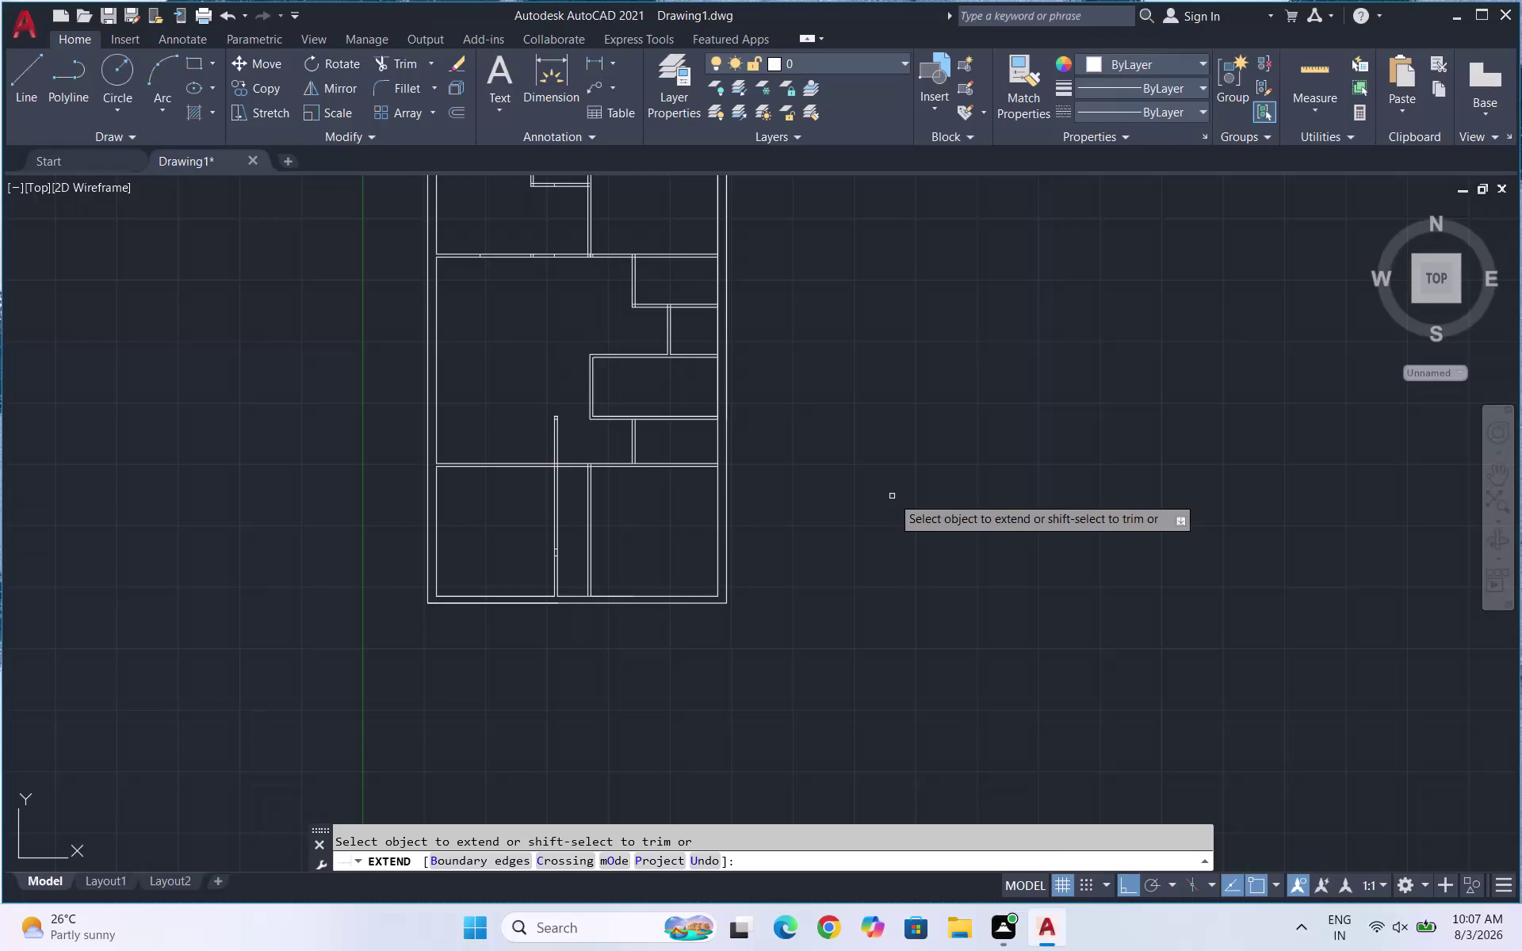
Measure distances in the floor plan, then end the measuring command.
scroll(down, 3)
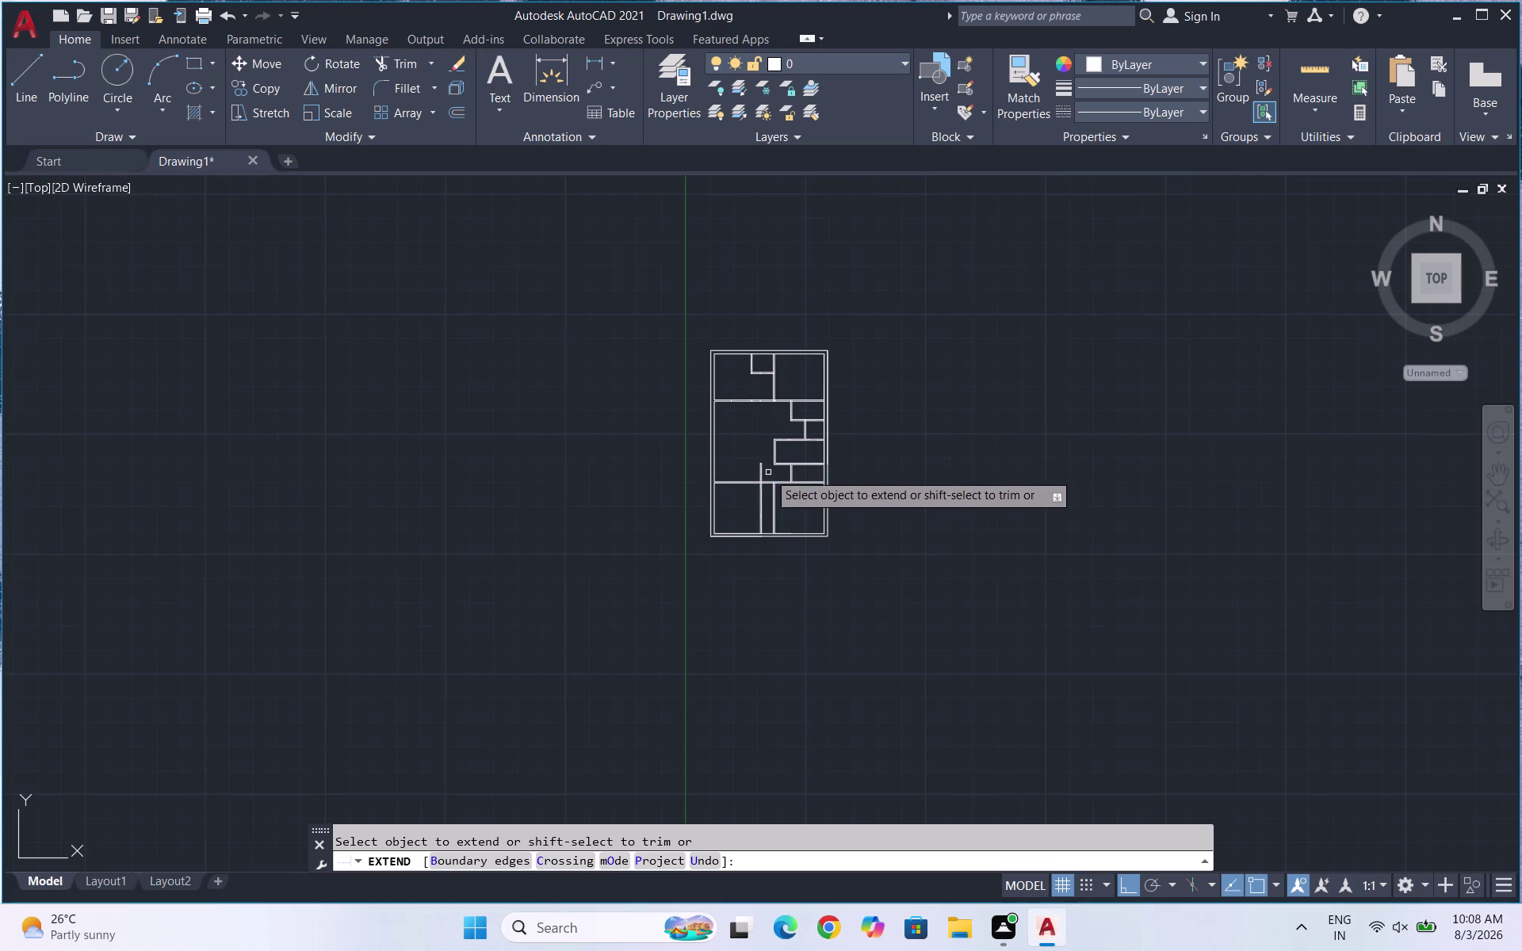
scroll(up, 3)
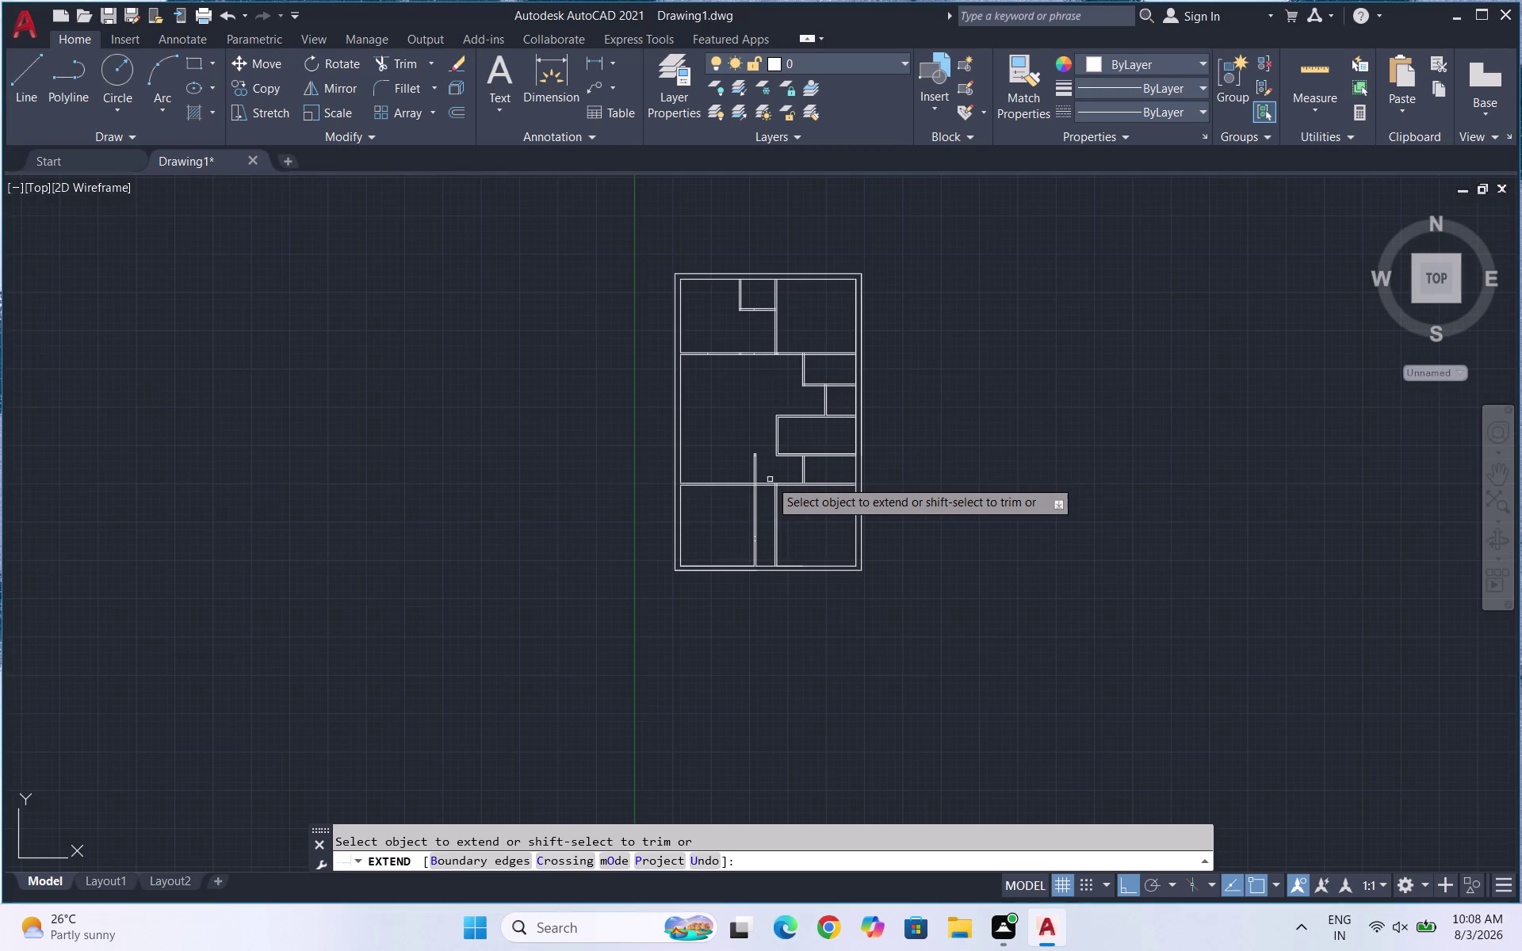
click(1331, 81)
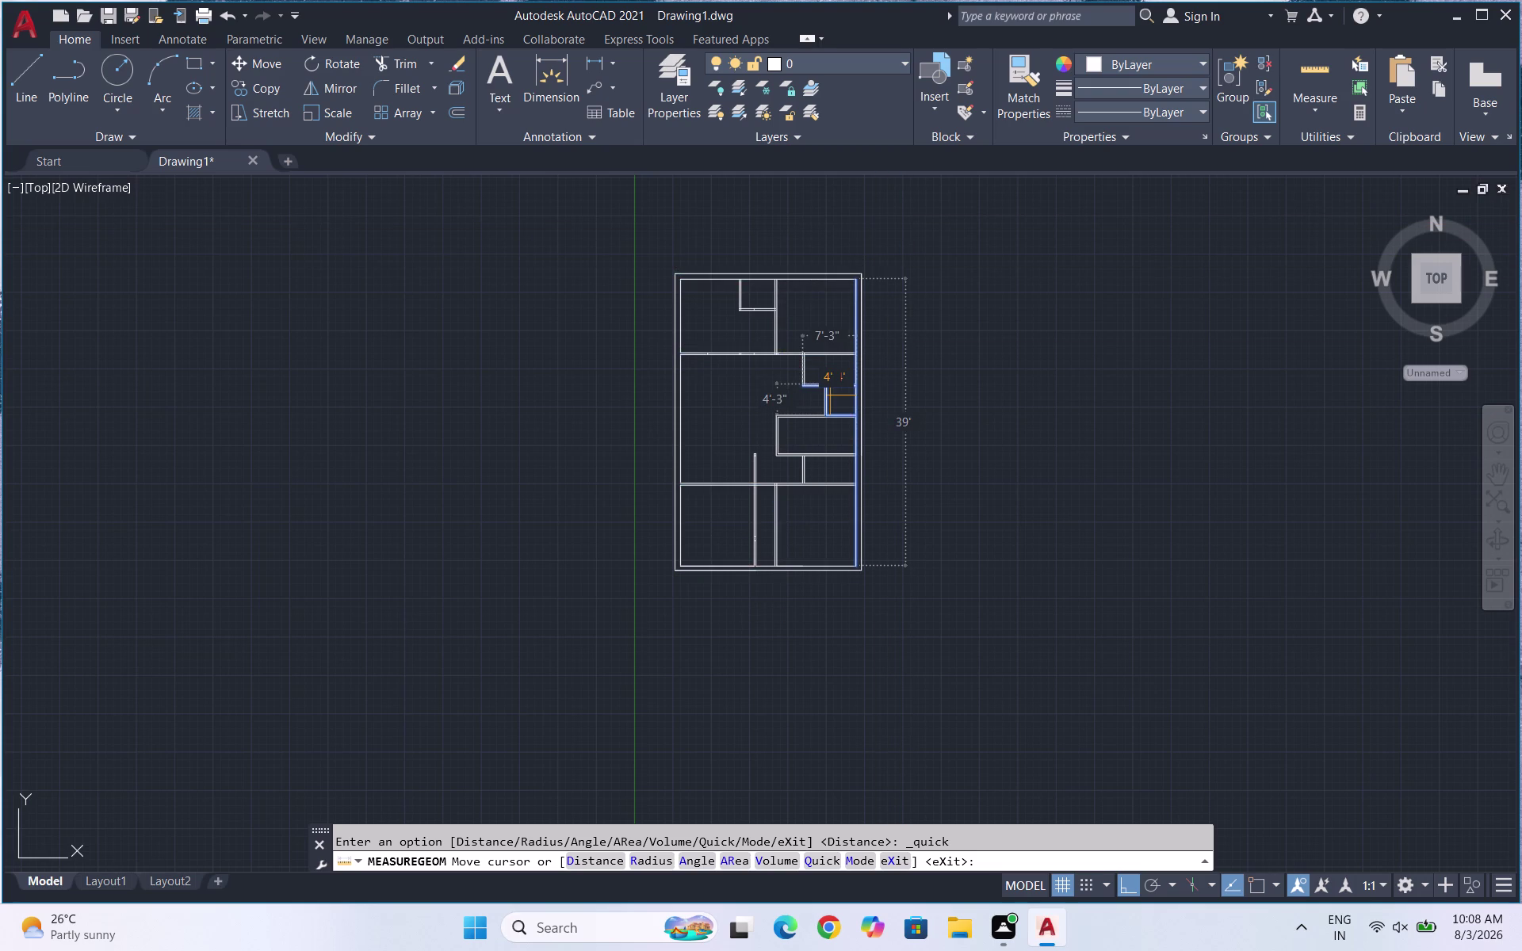
key(Escape)
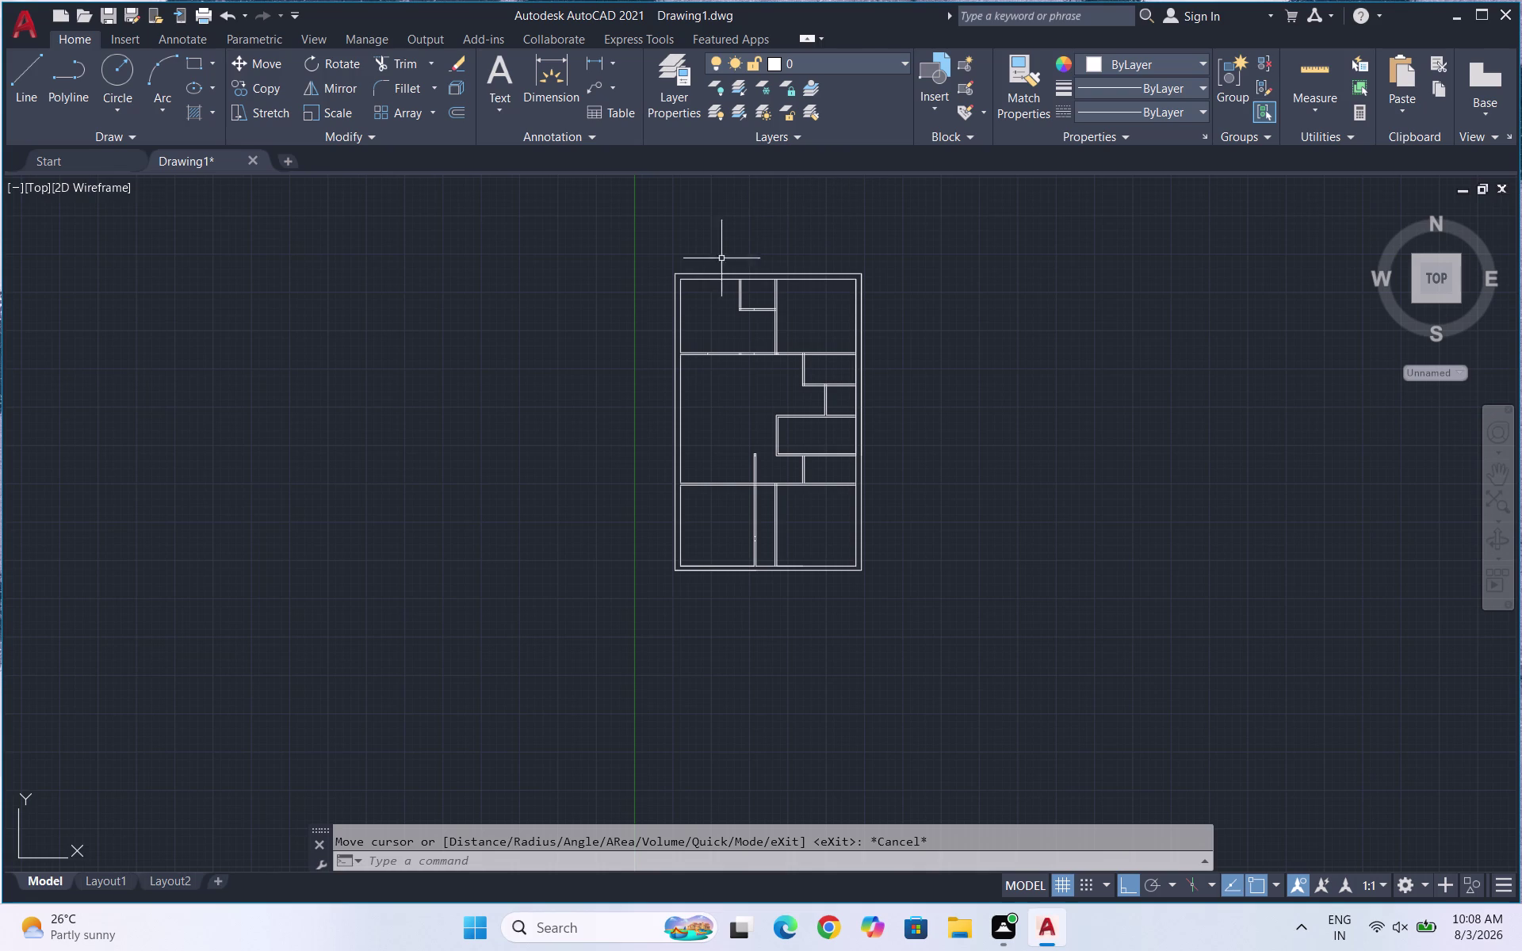
Draw an L-shaped line from the small room's wall, left to the wall, then down.
scroll(up, 3)
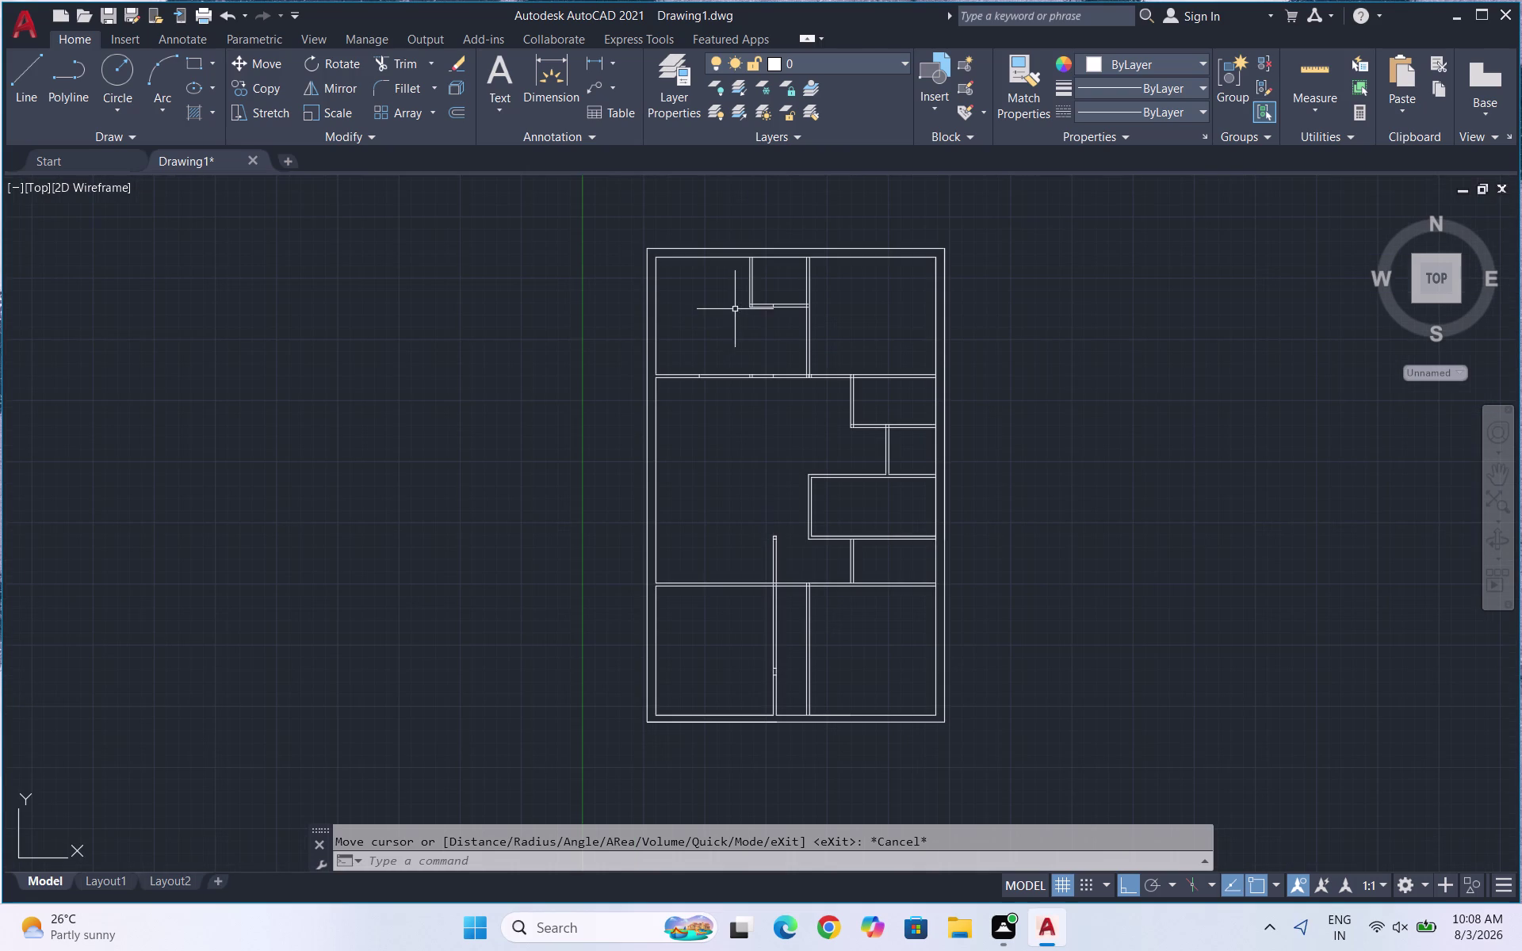
scroll(up, 3)
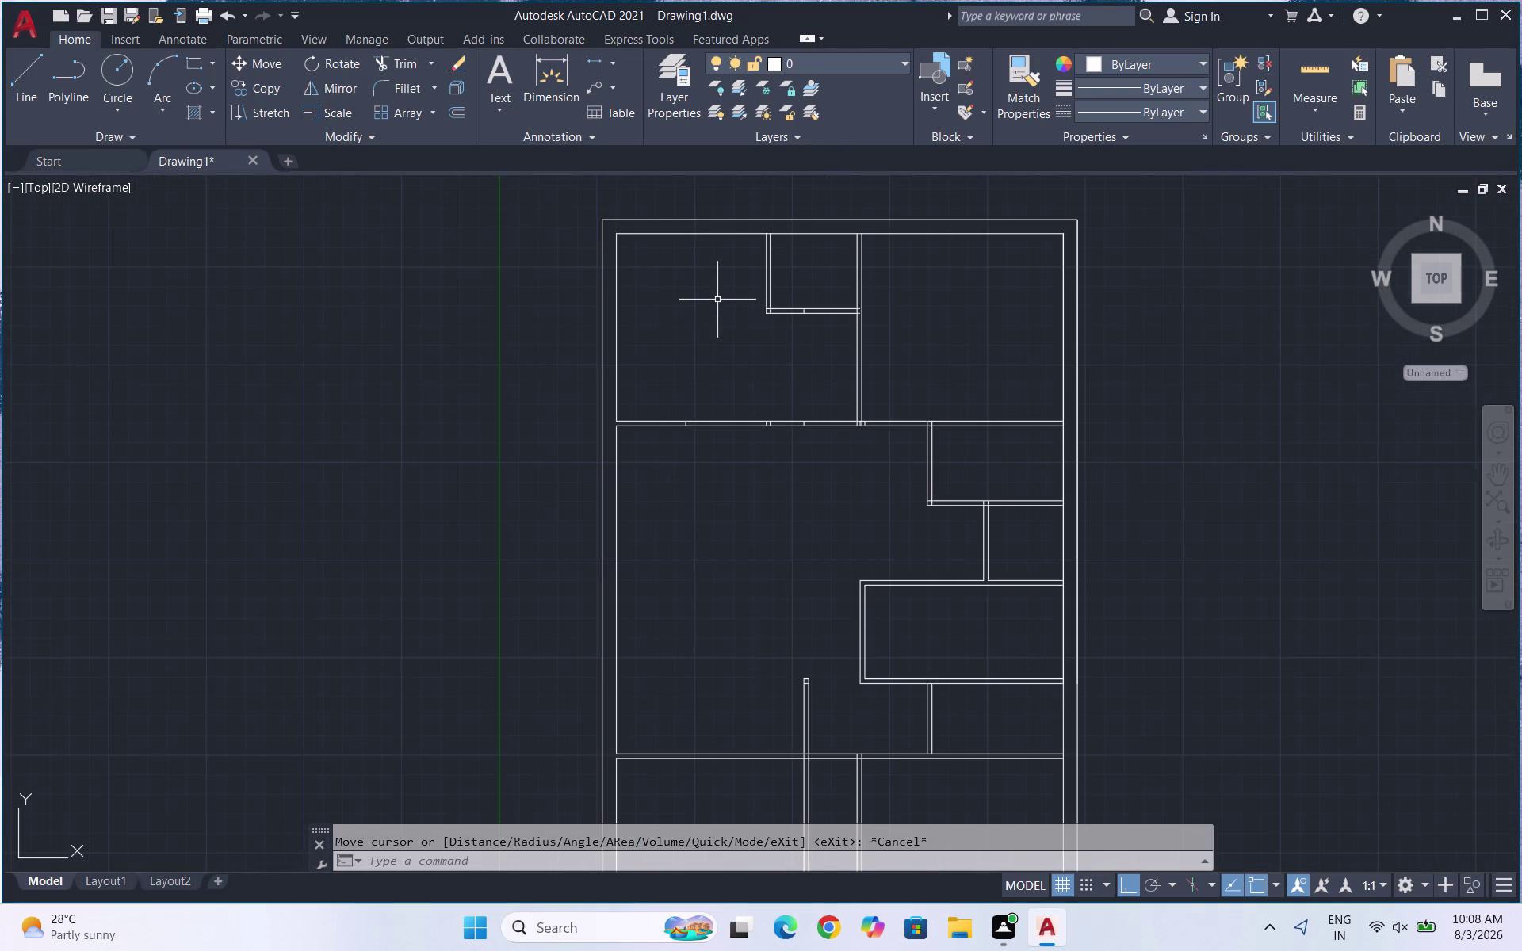
scroll(up, 3)
scroll(down, 3)
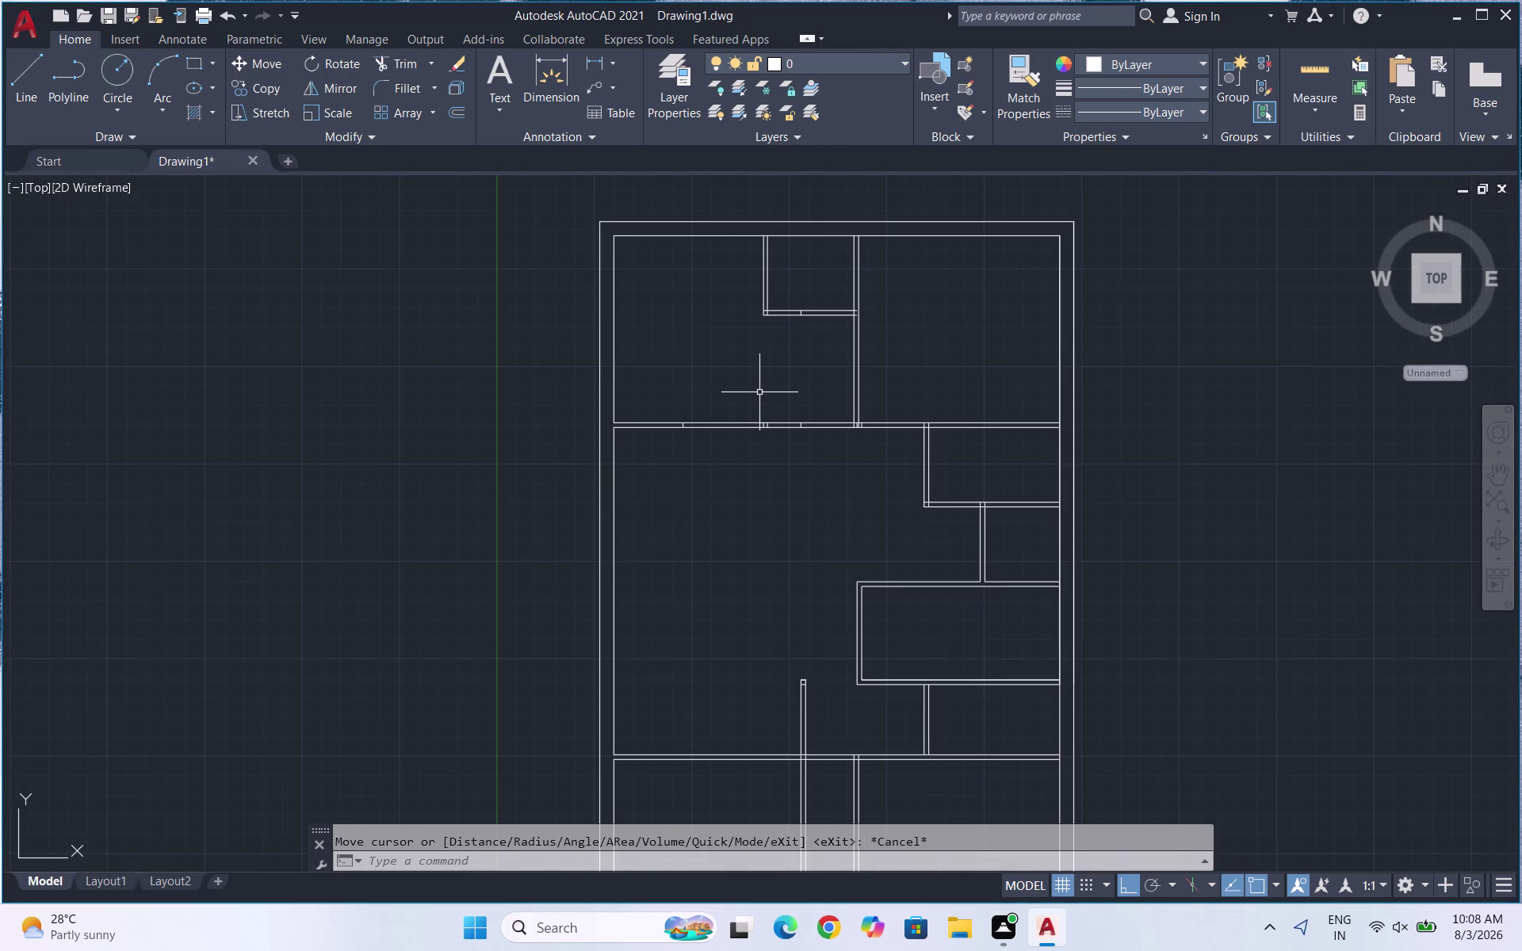
key(Escape)
key(l)
key(Return)
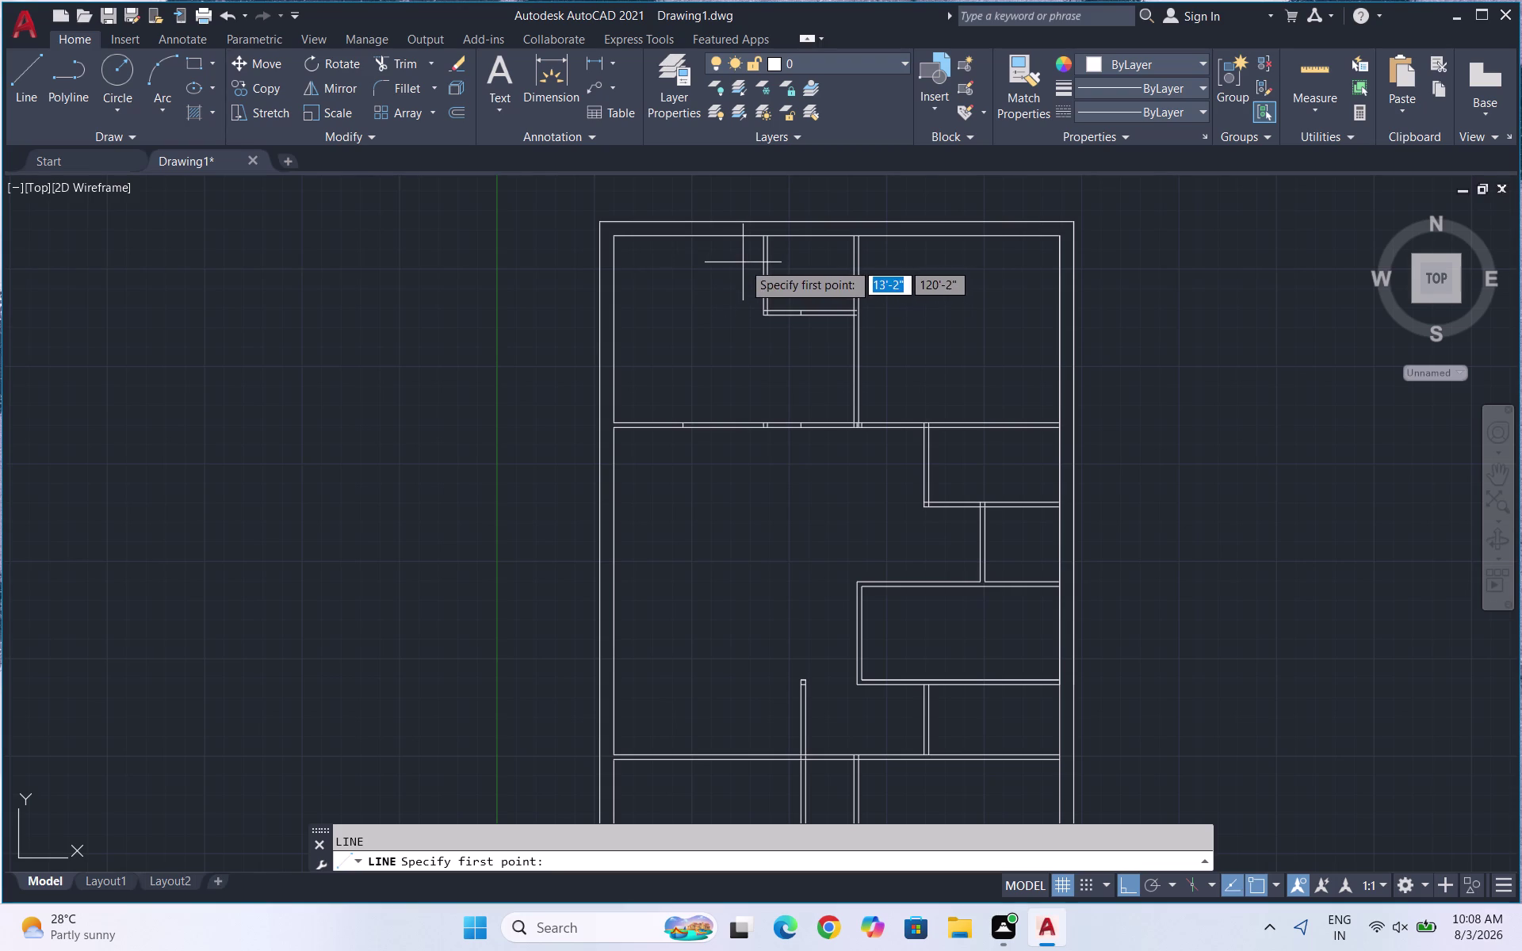
scroll(up, 3)
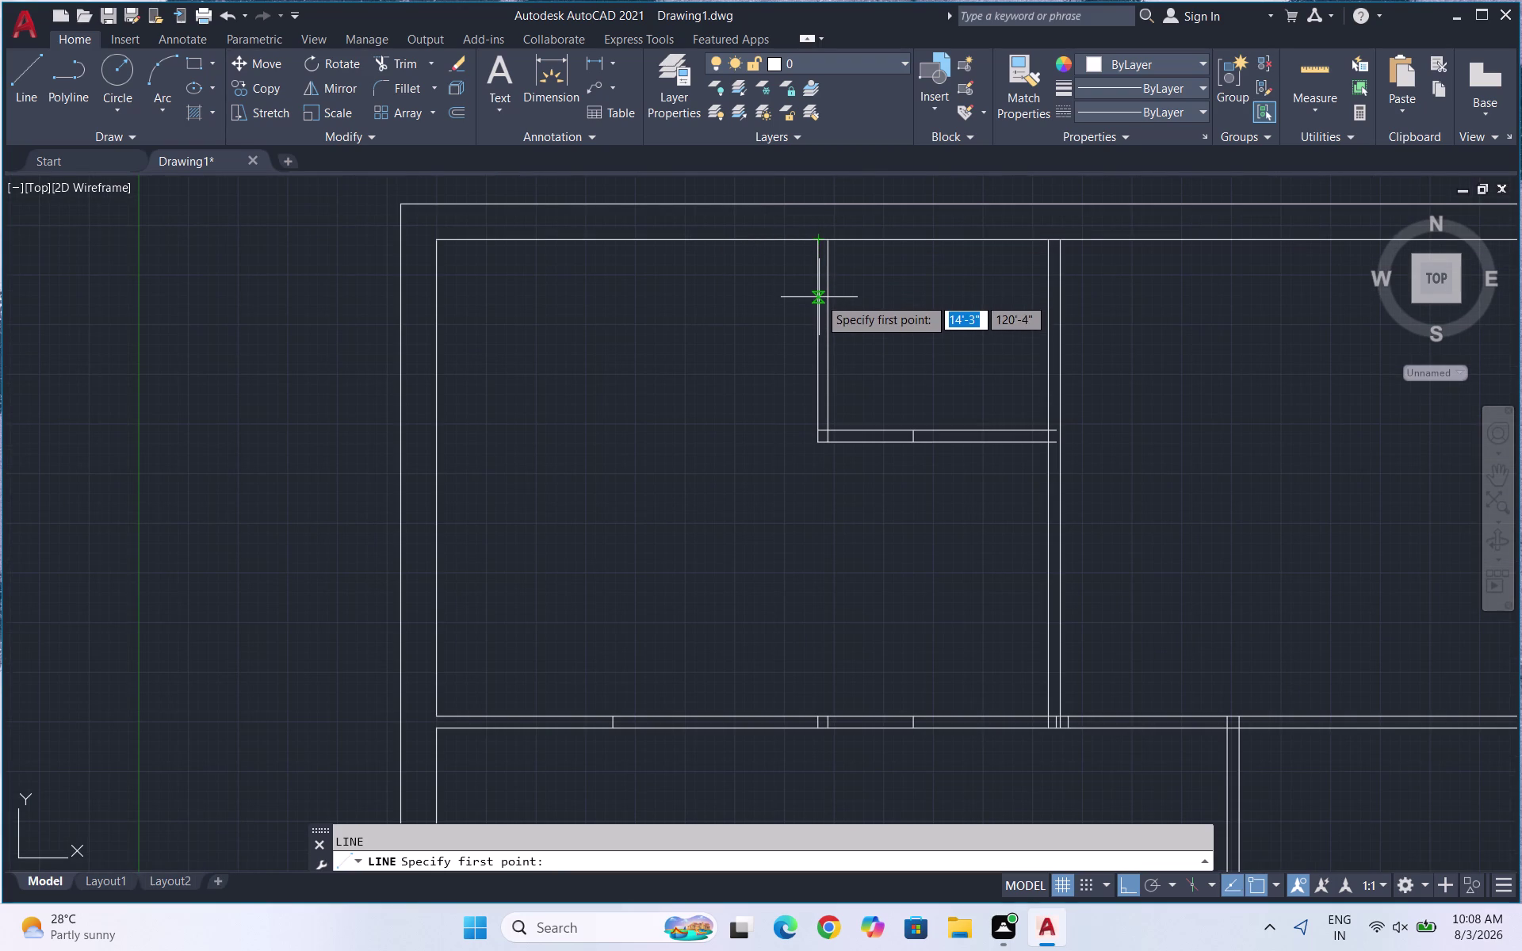
click(816, 321)
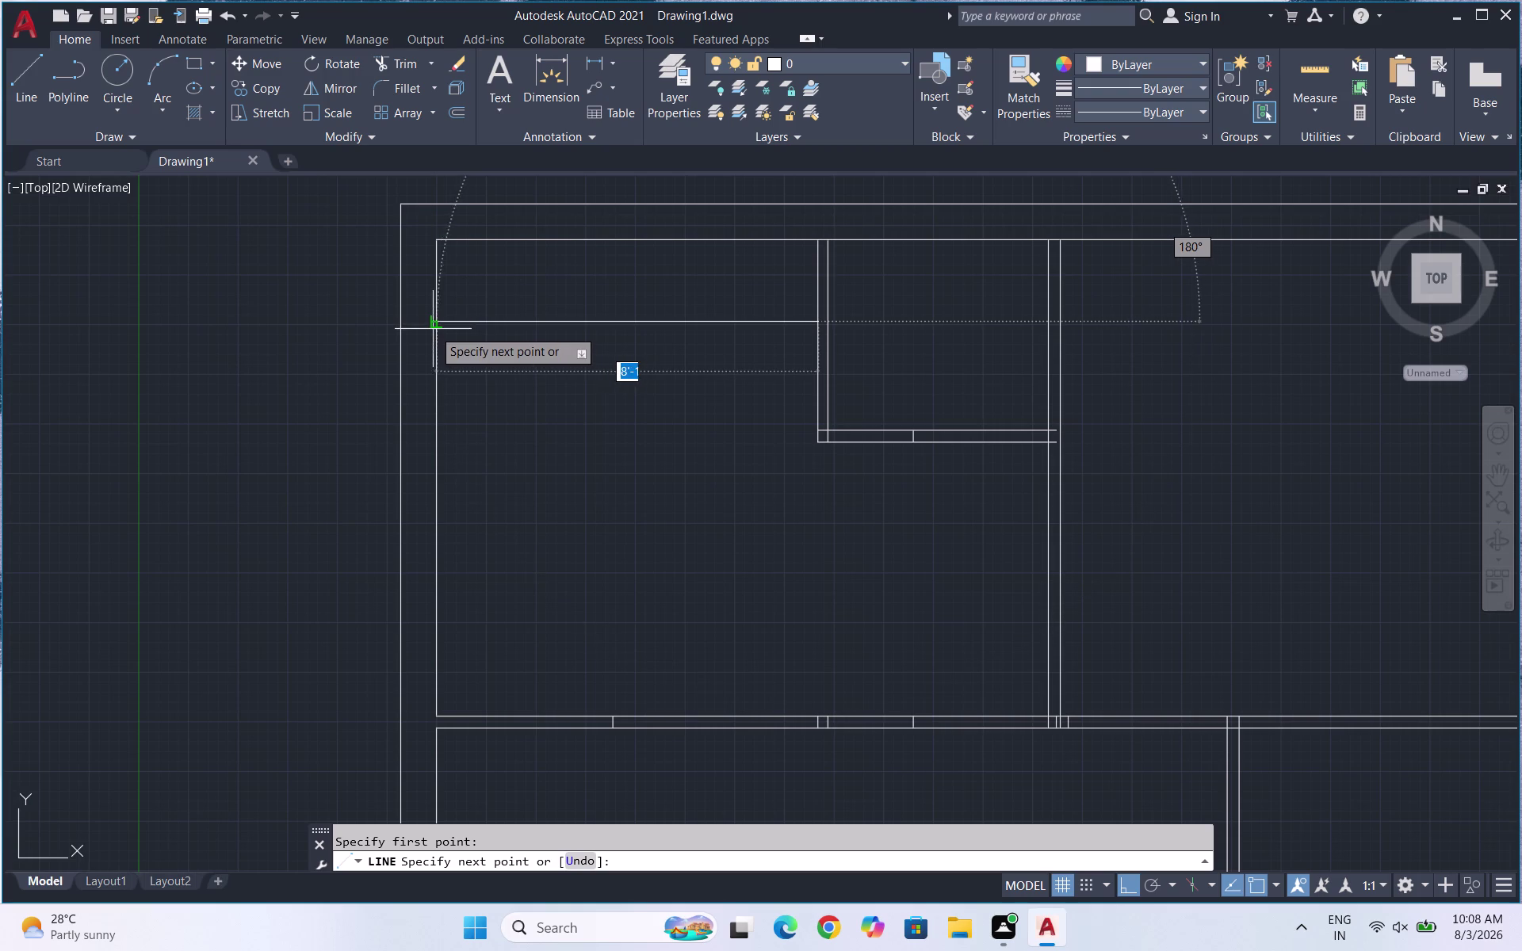
click(494, 329)
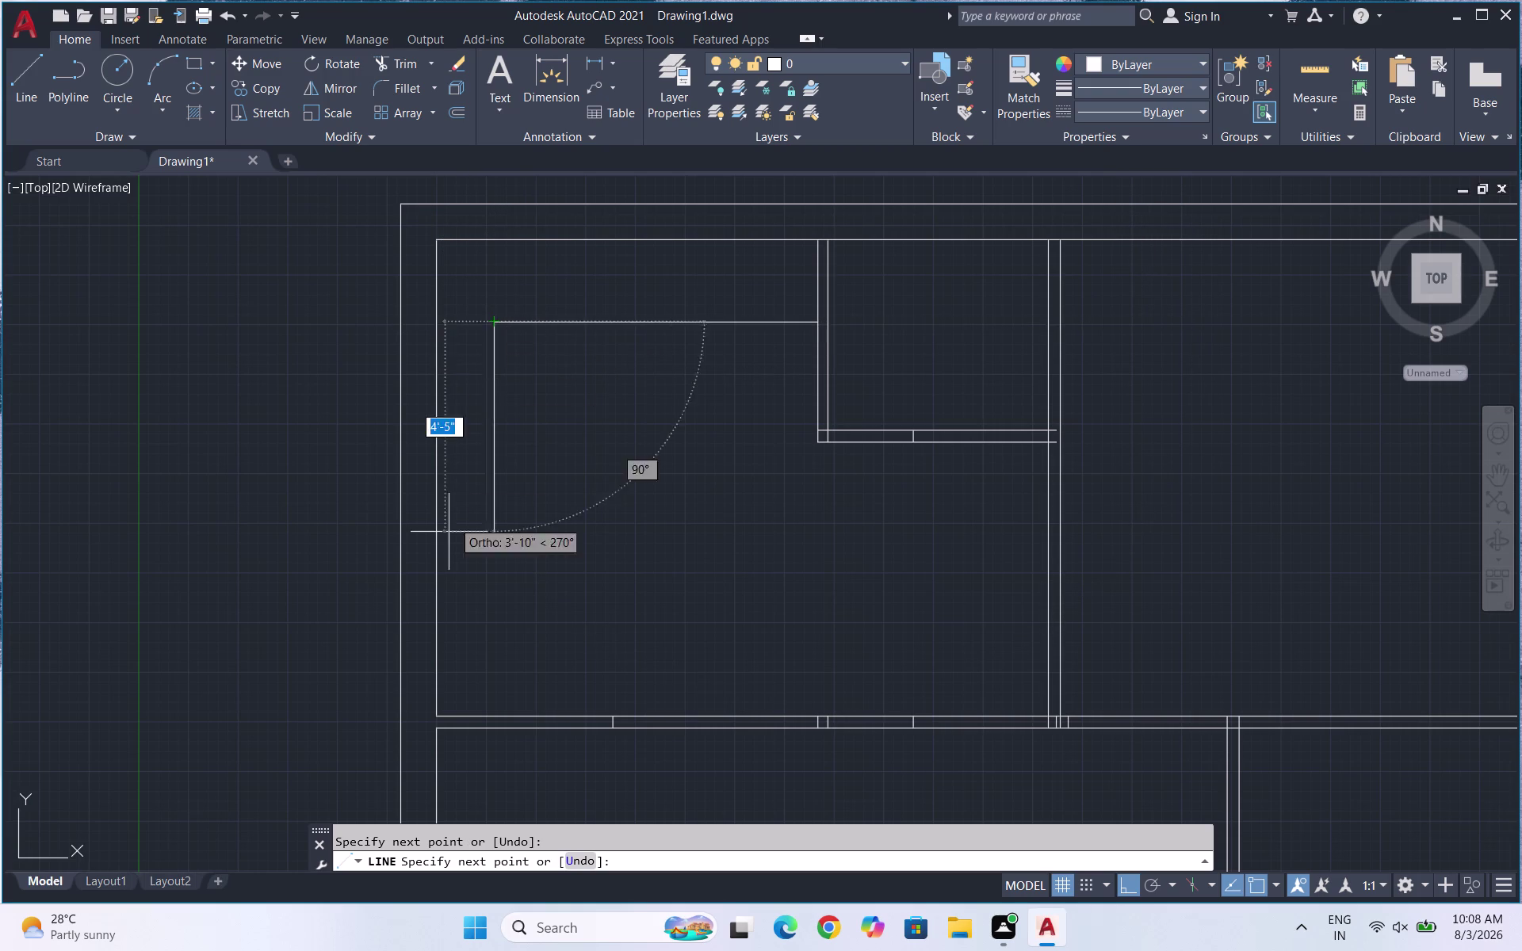
double_click(496, 716)
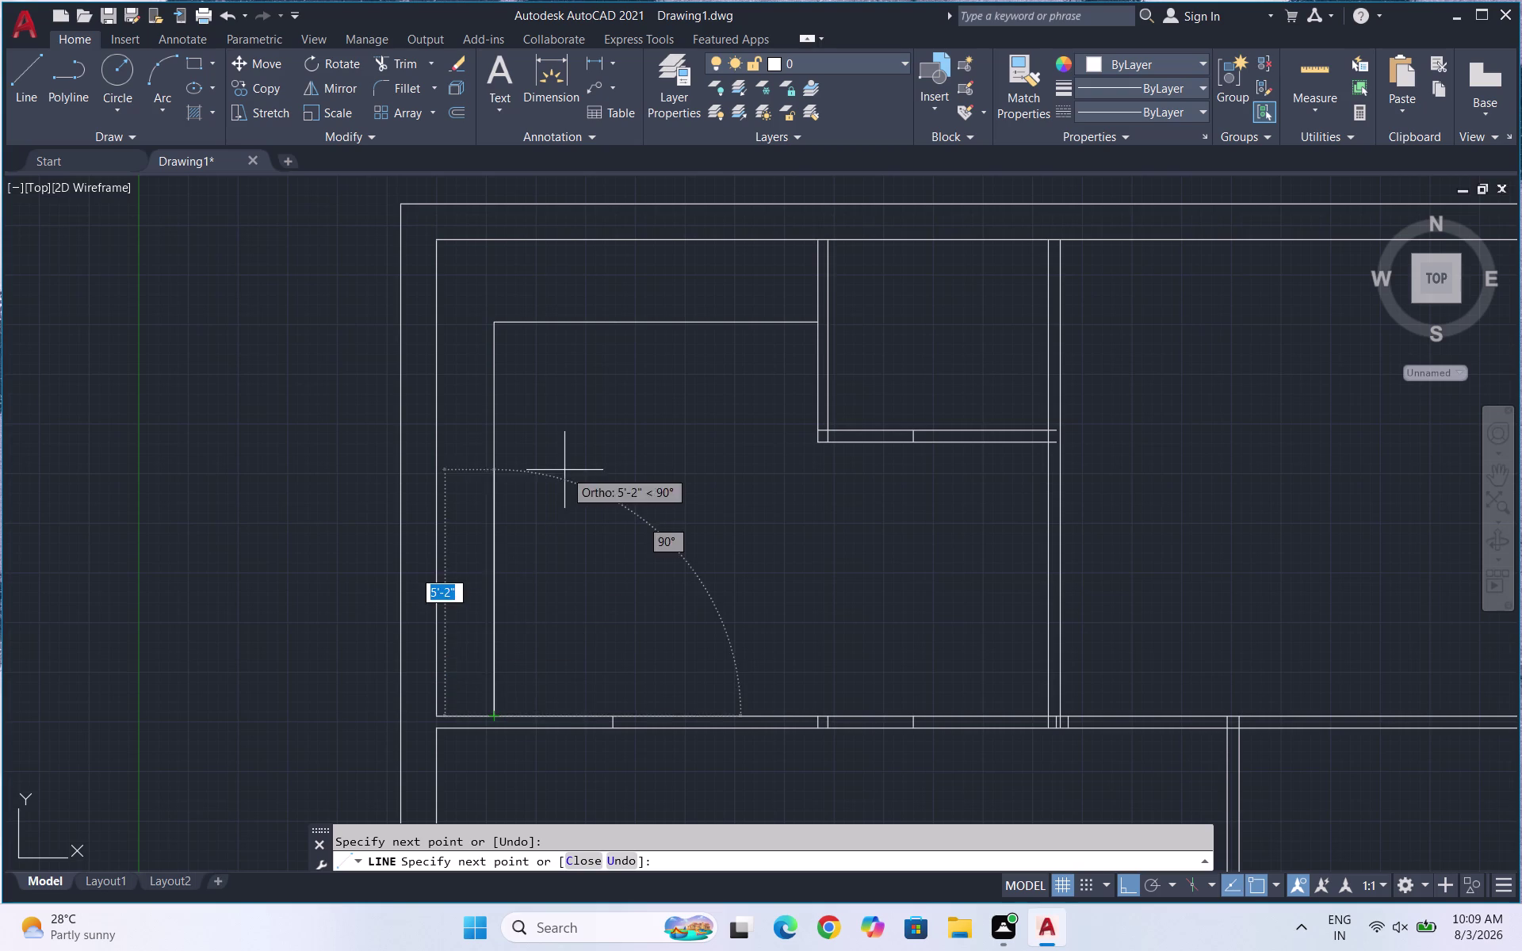
scroll(down, 3)
key(Escape)
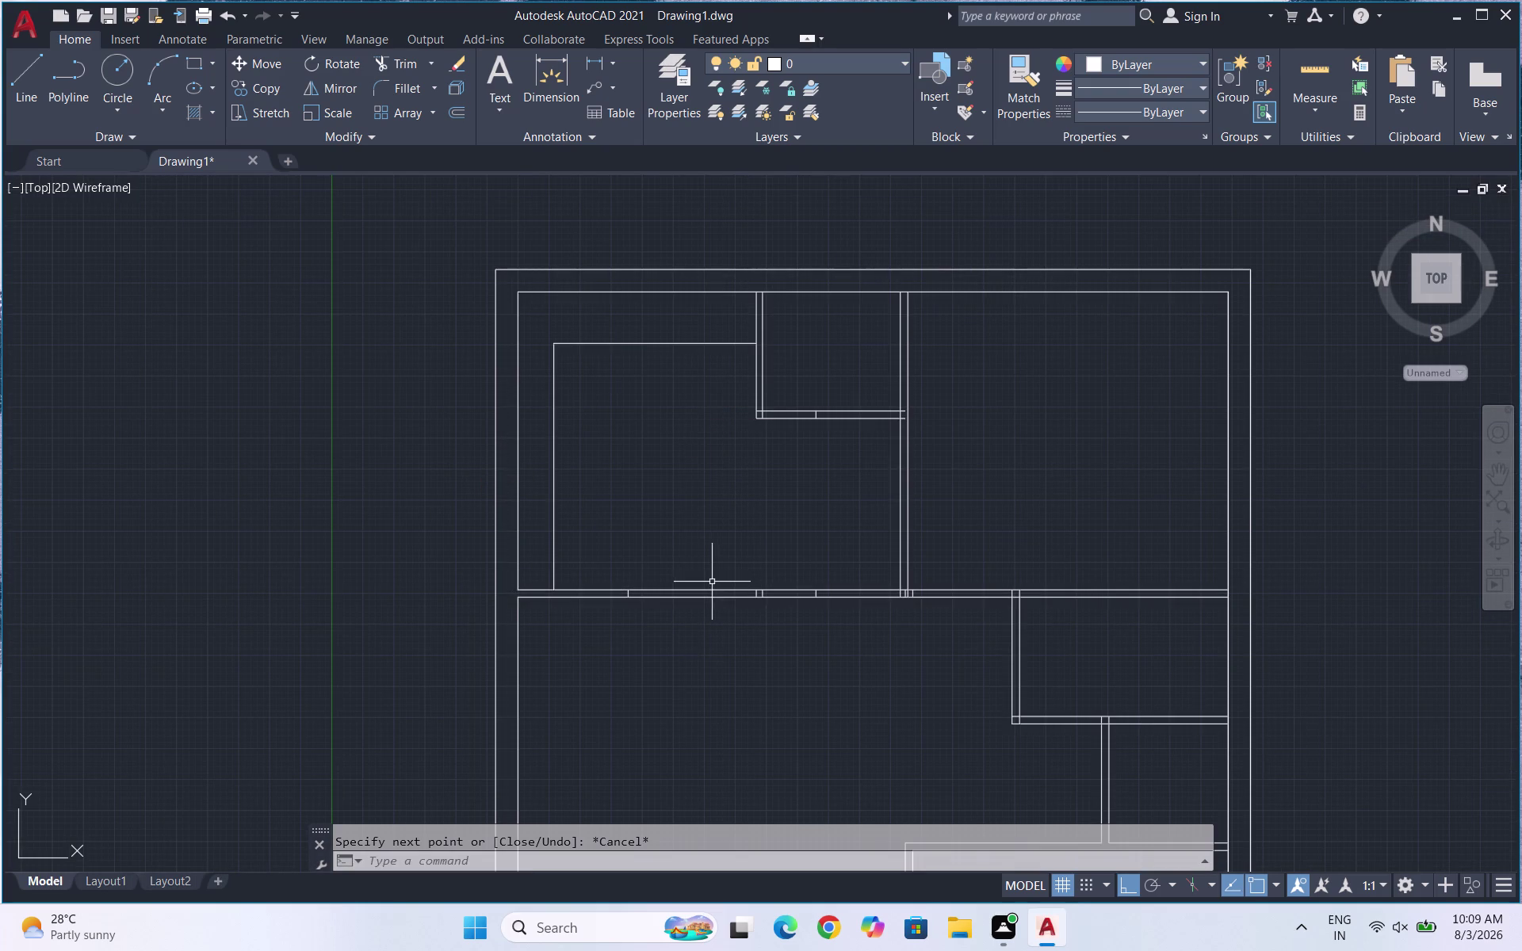
Draw a narrow, roughly one-foot-wide wall stub rising from the horizontal wall line.
scroll(up, 3)
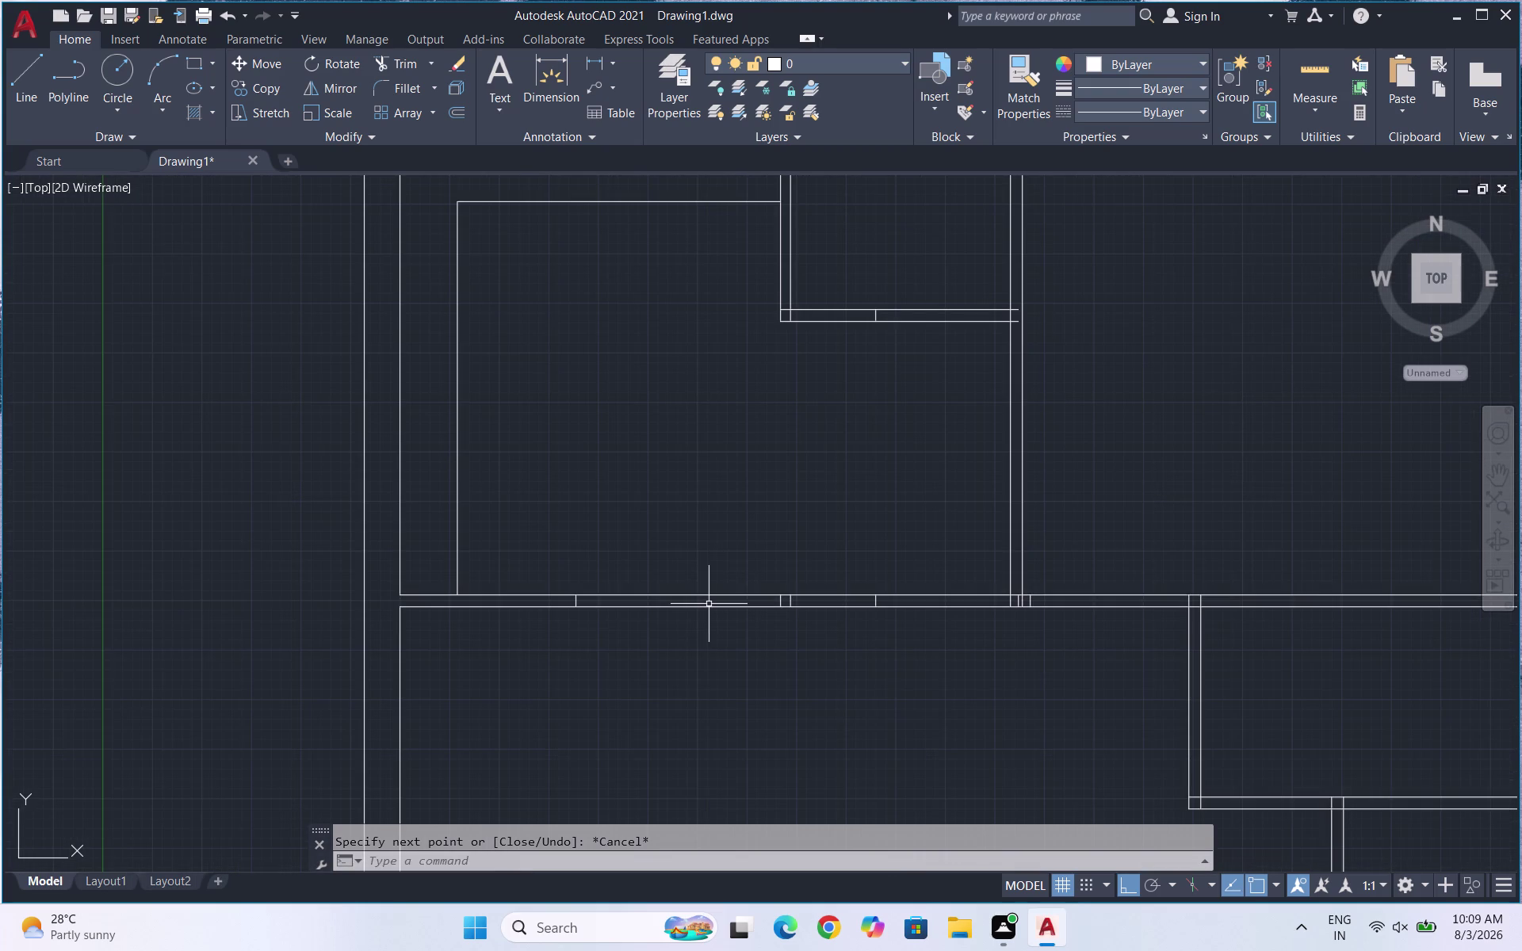
scroll(up, 3)
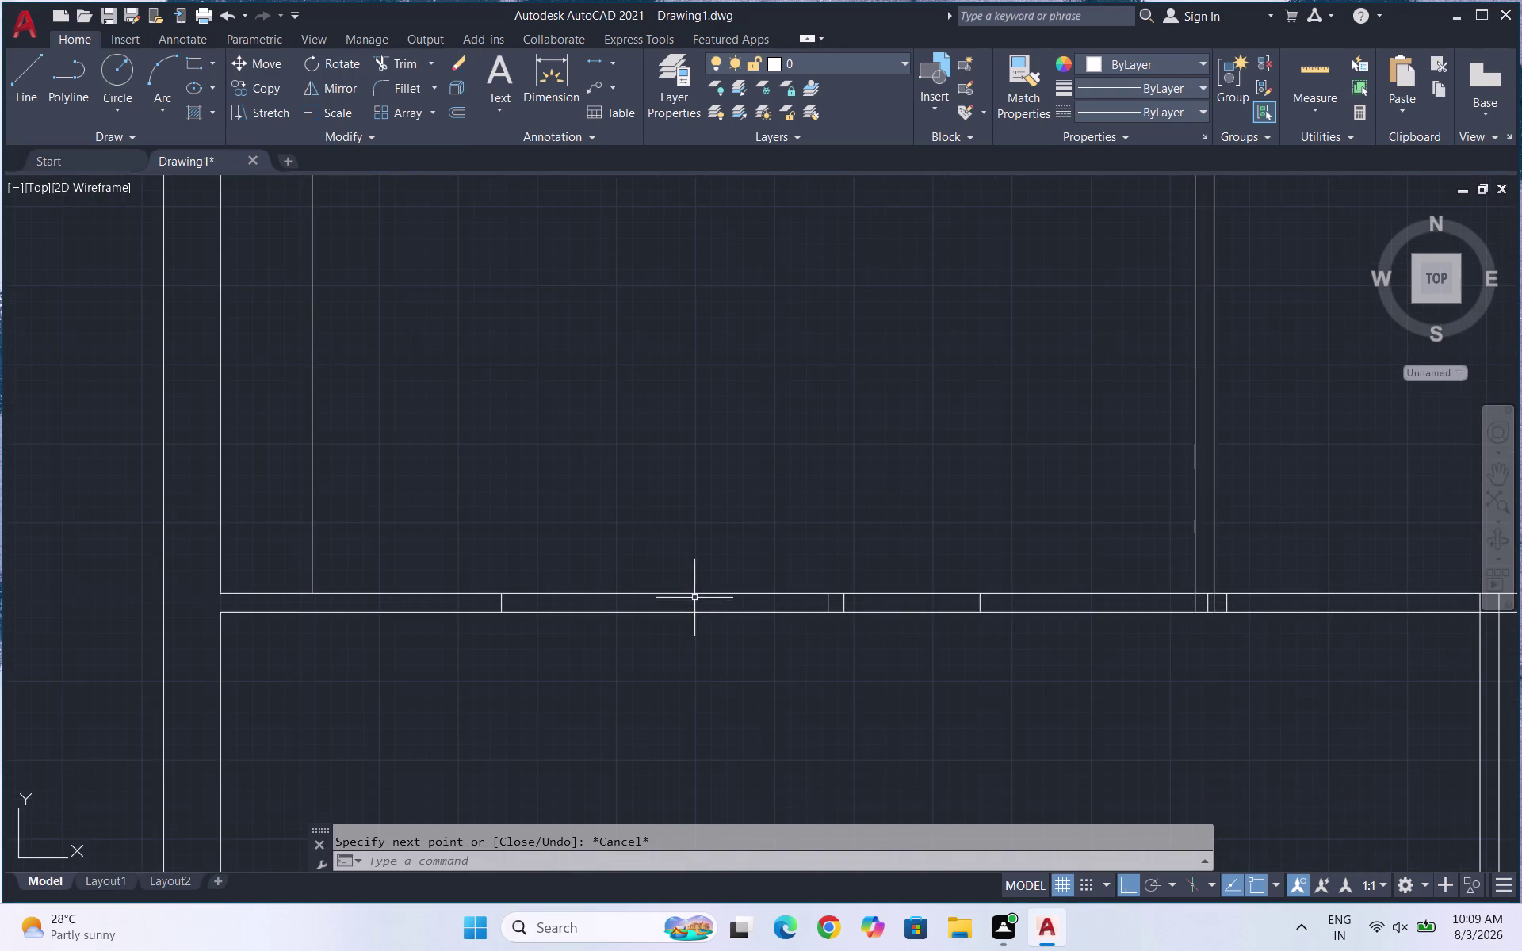
scroll(down, 3)
scroll(down, 3)
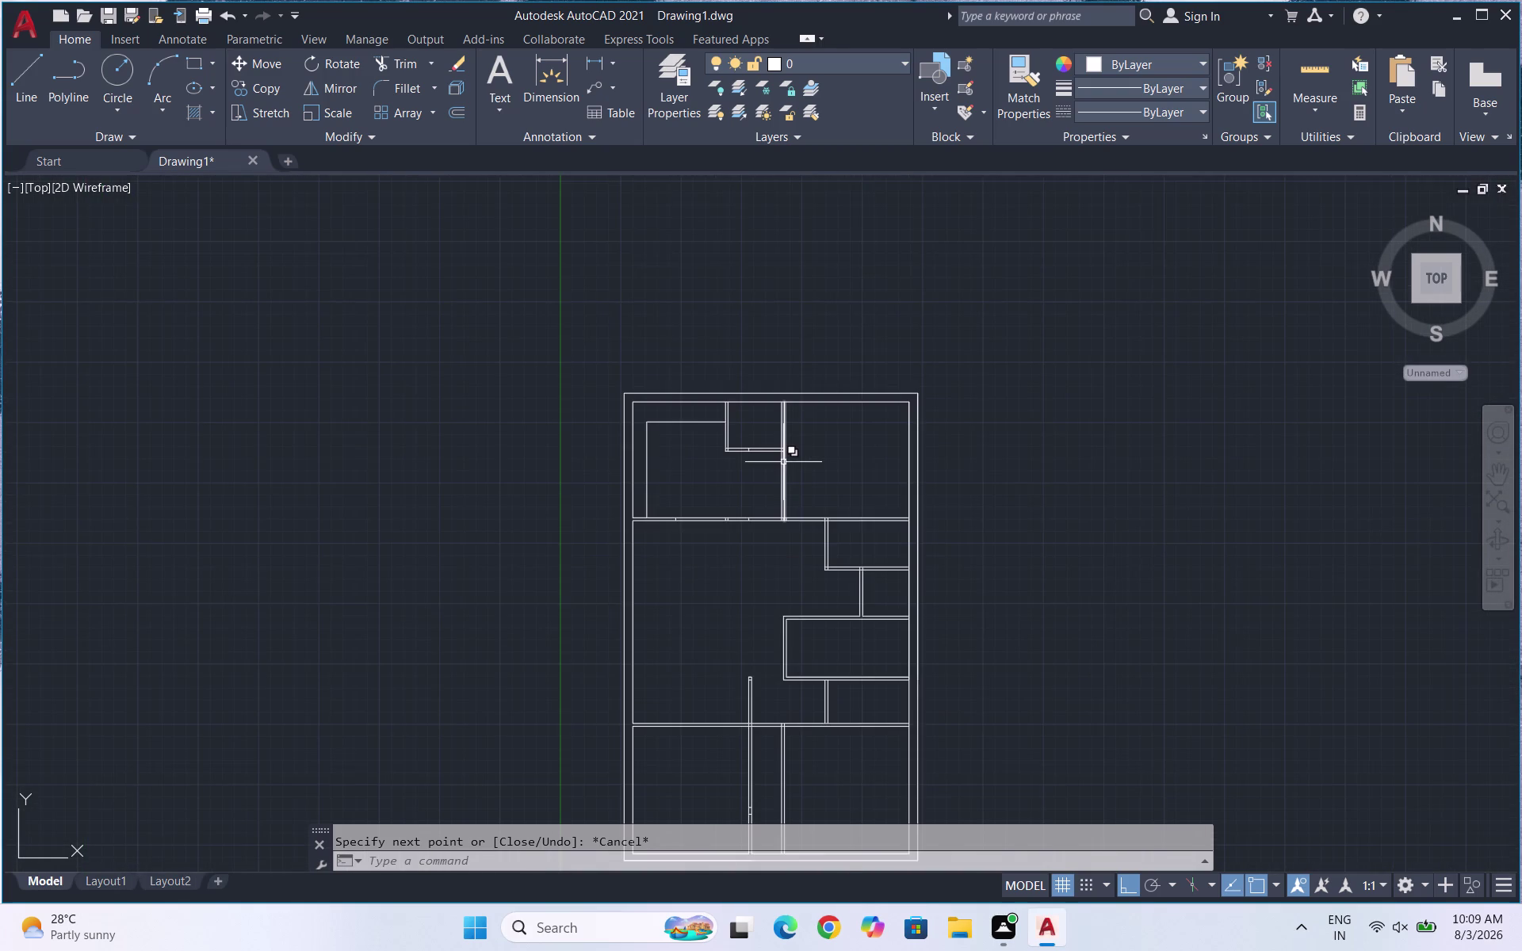
scroll(up, 3)
scroll(down, 3)
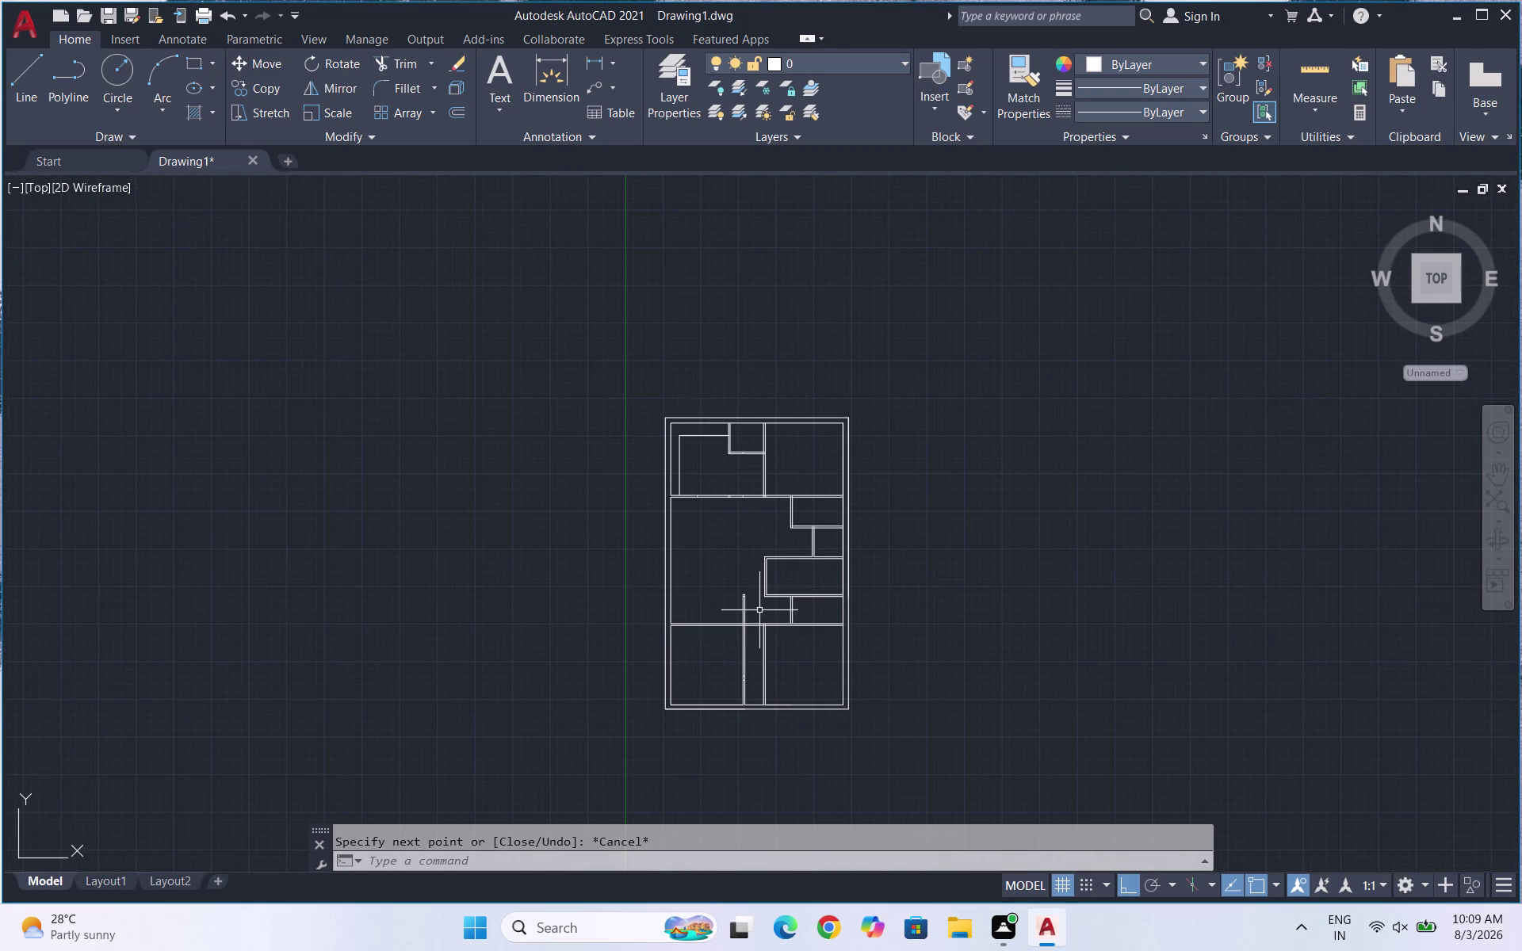
scroll(up, 3)
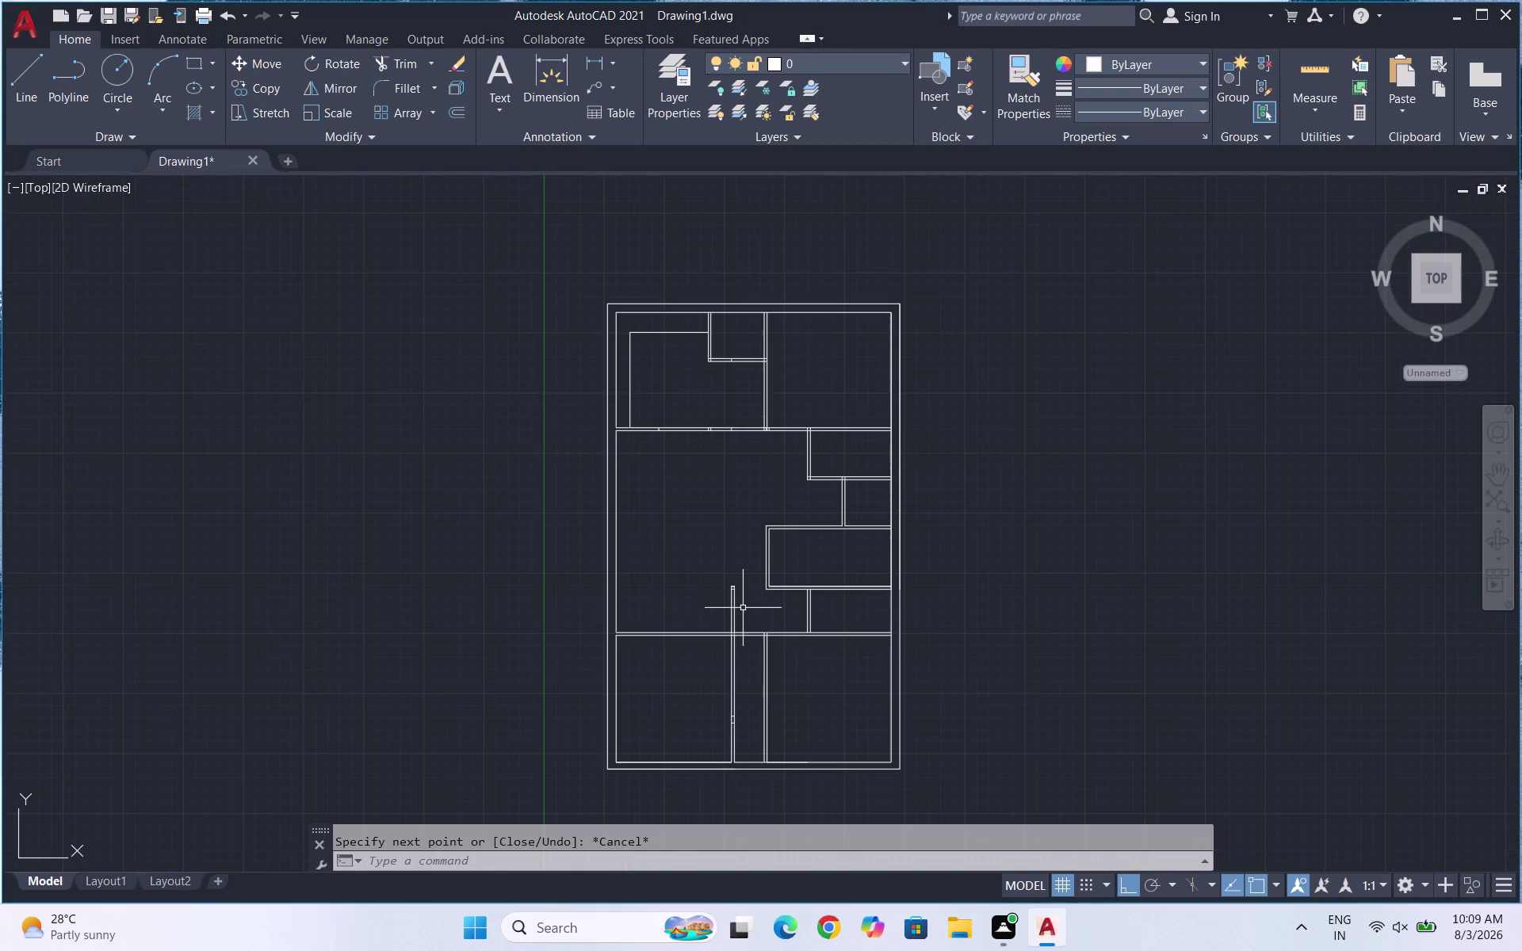
scroll(up, 3)
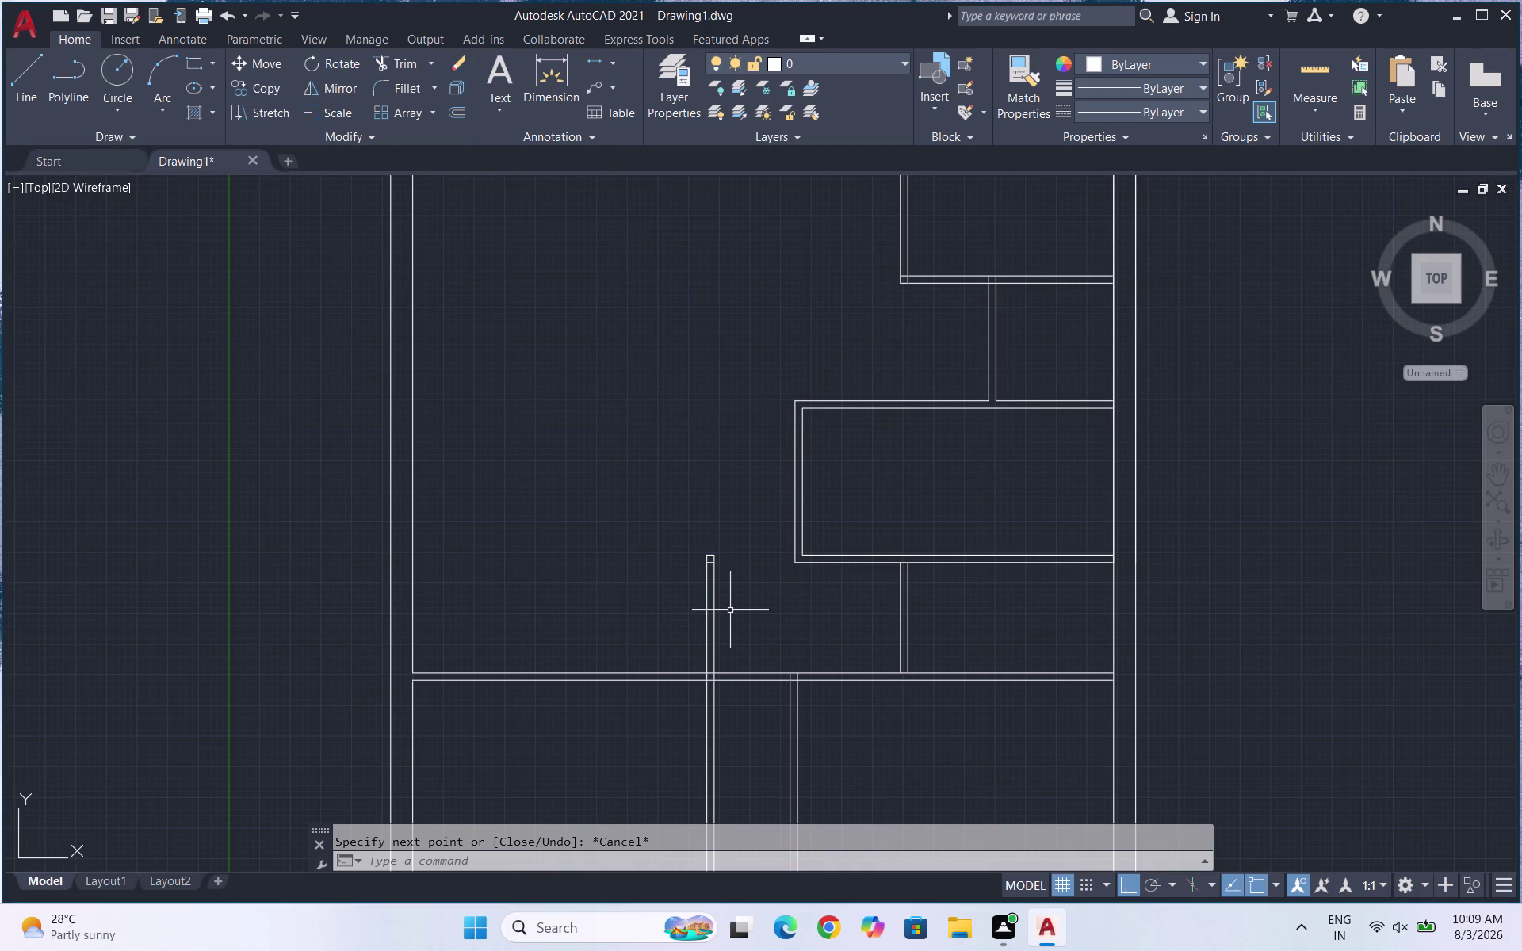
key(l)
key(4)
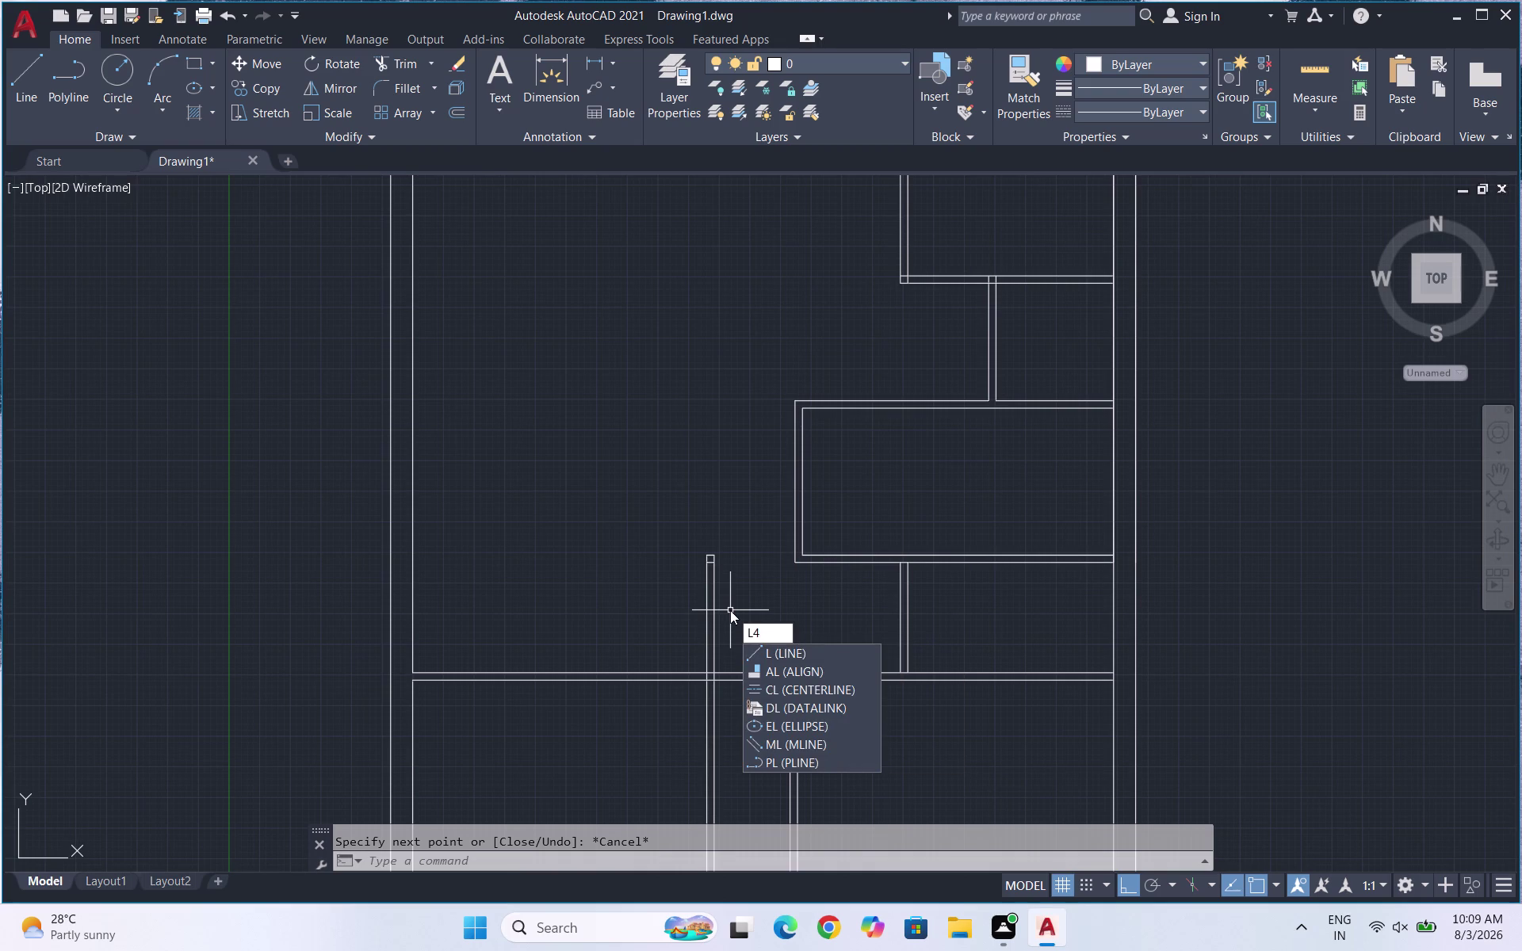
key(BackSpace)
key(Return)
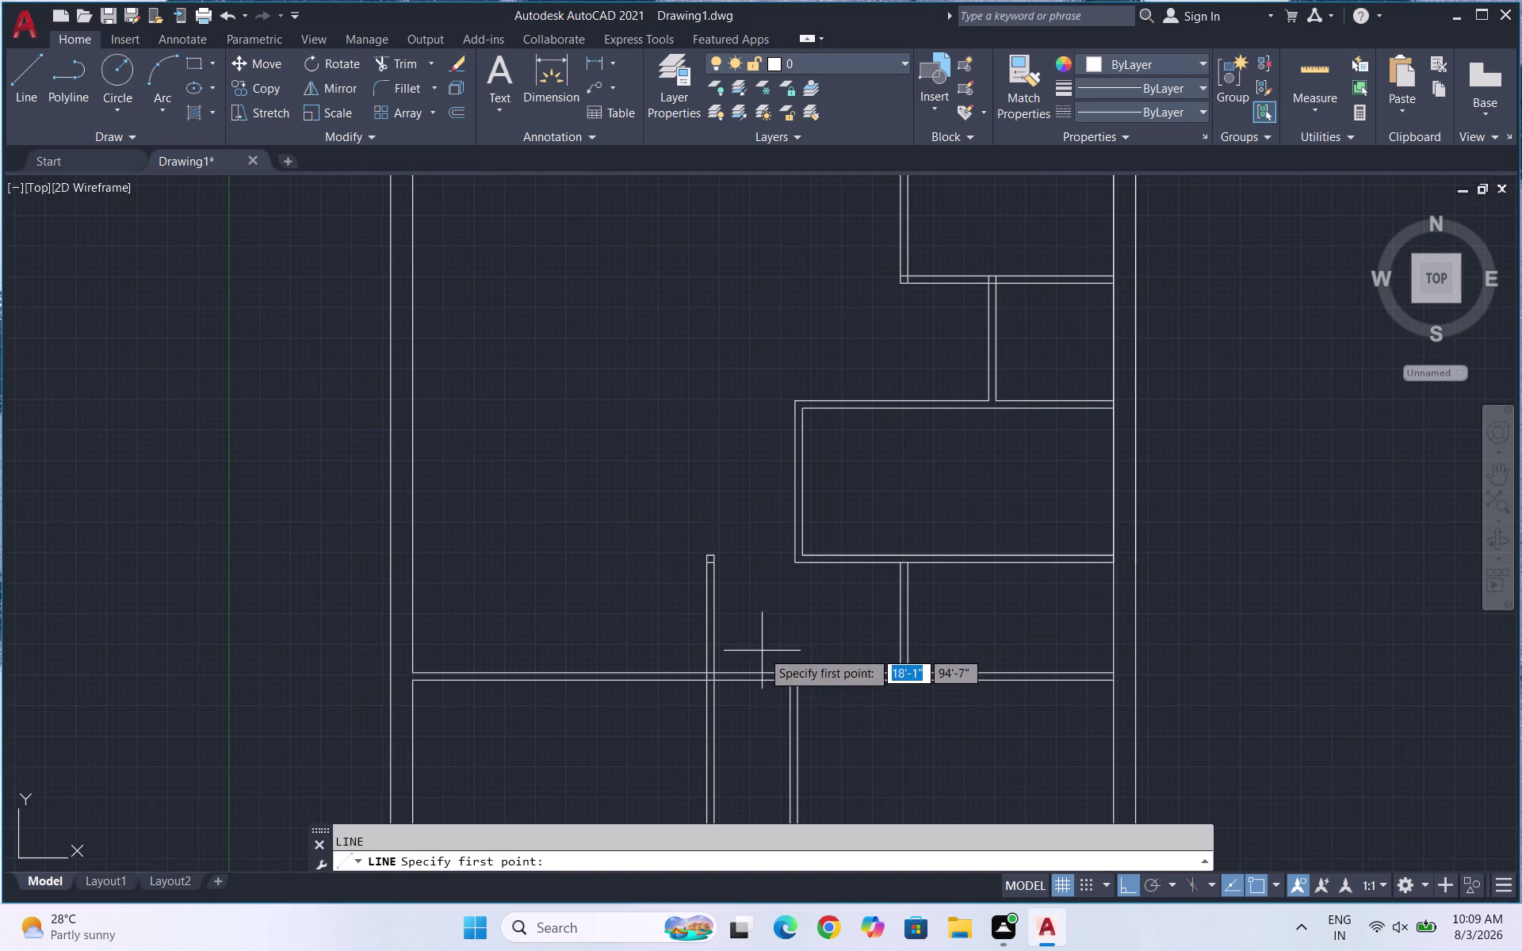
click(789, 674)
scroll(up, 3)
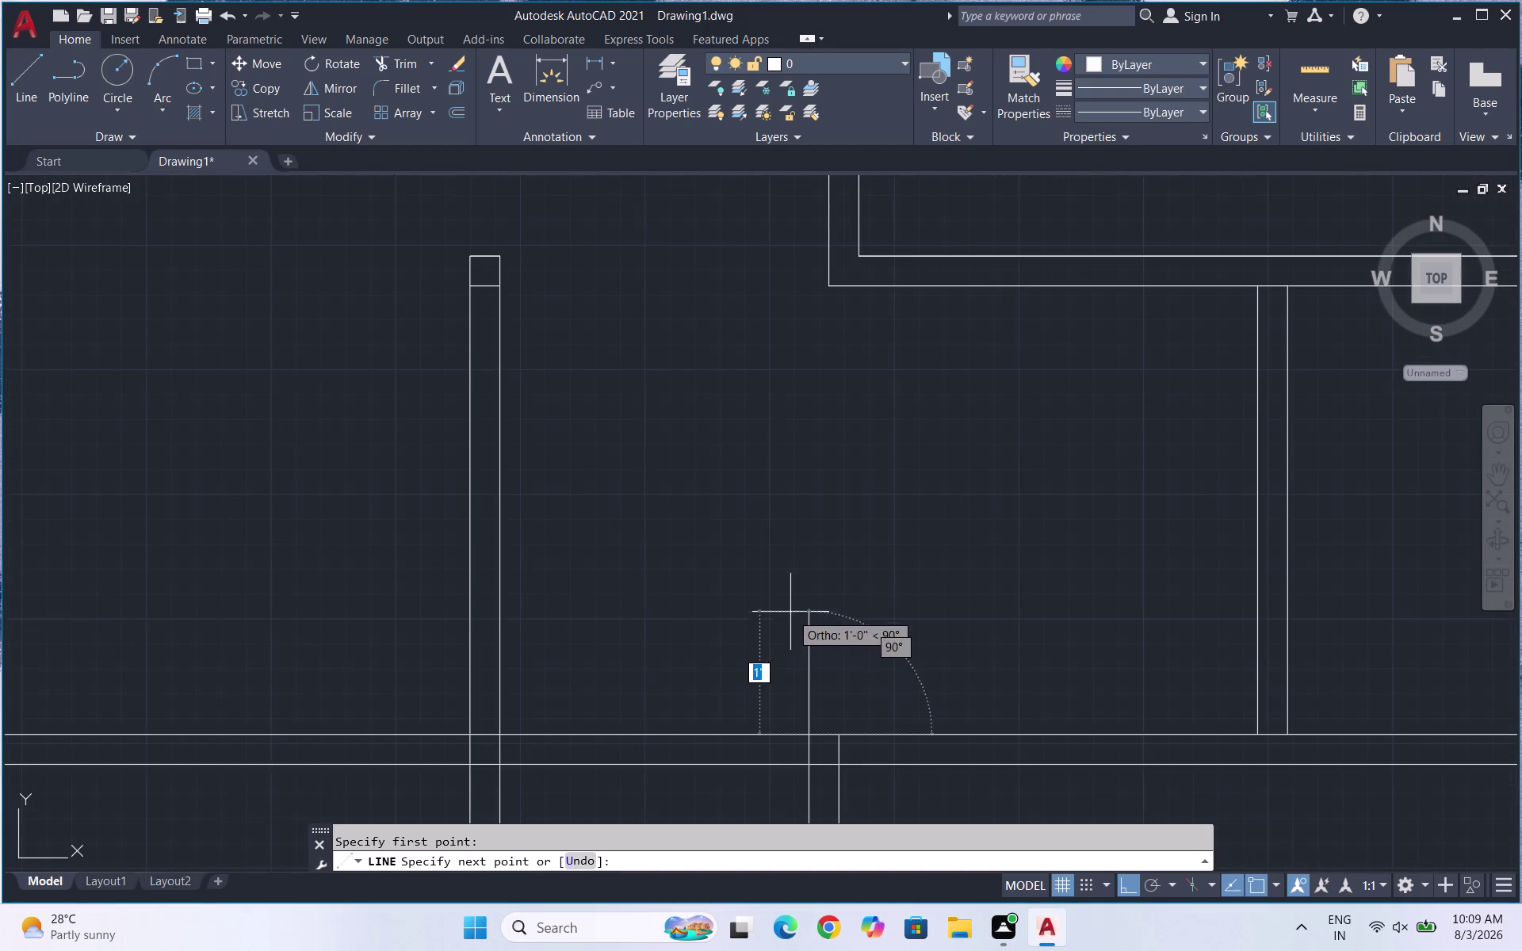
click(806, 600)
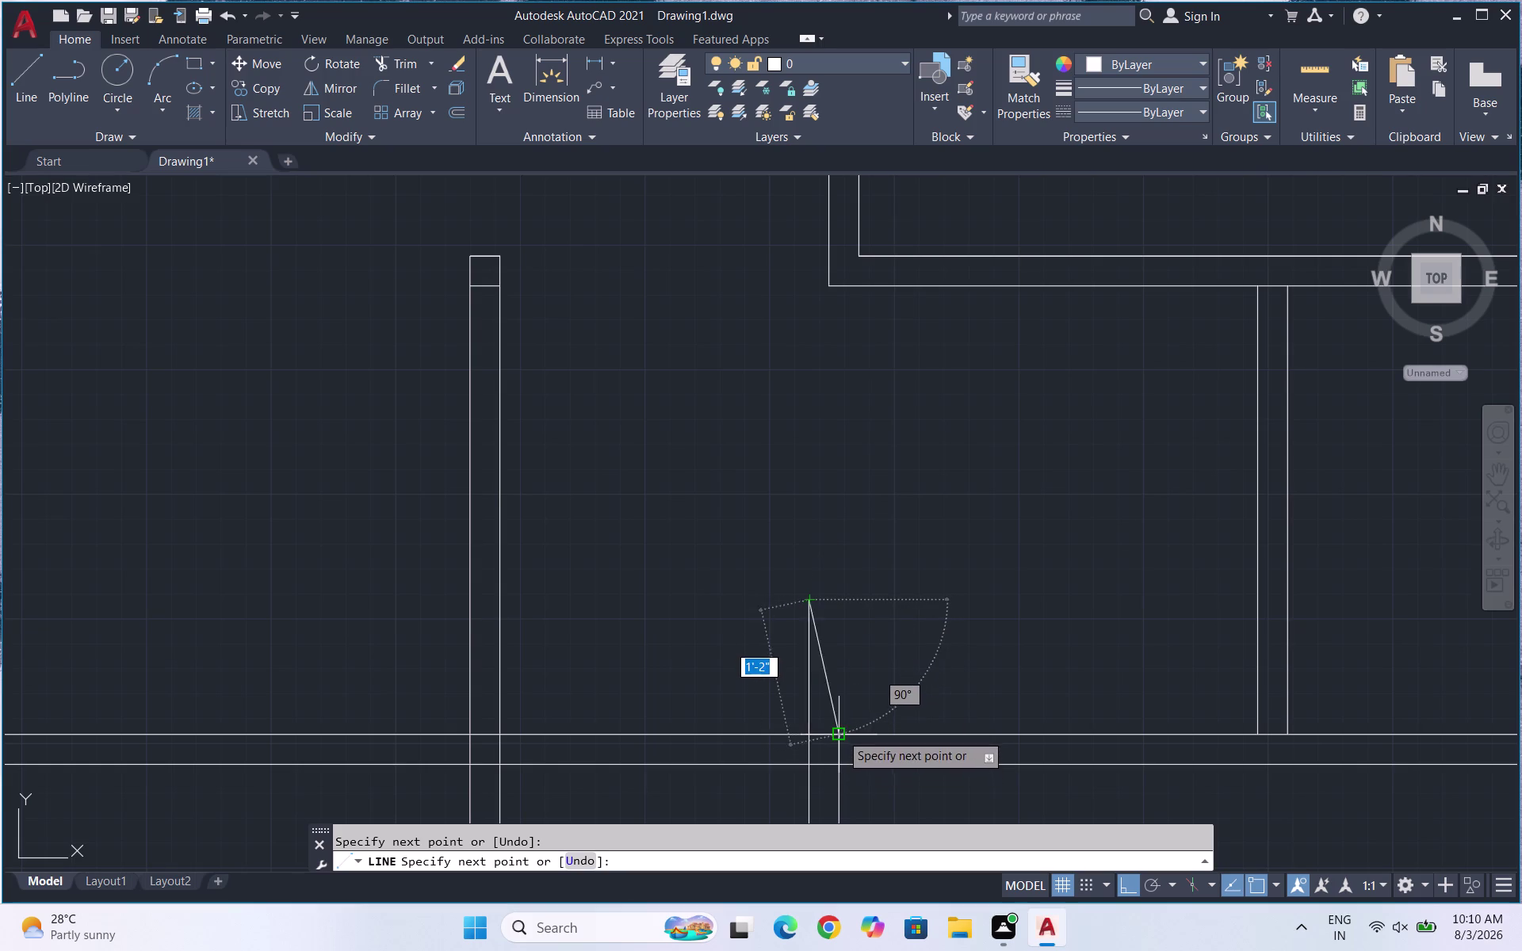
click(839, 600)
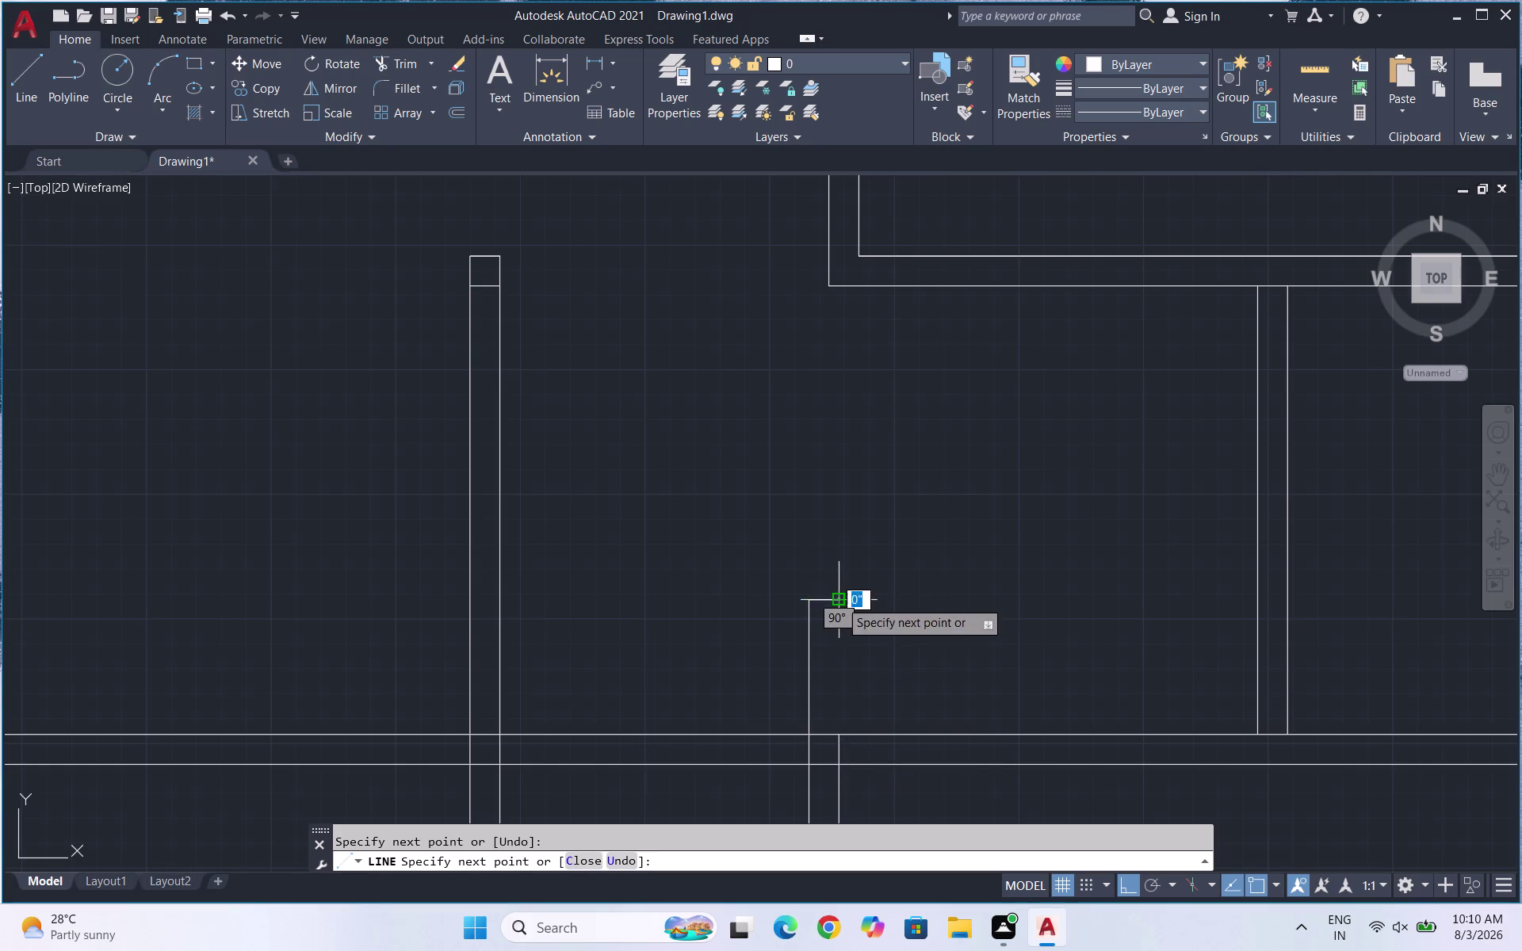
click(838, 739)
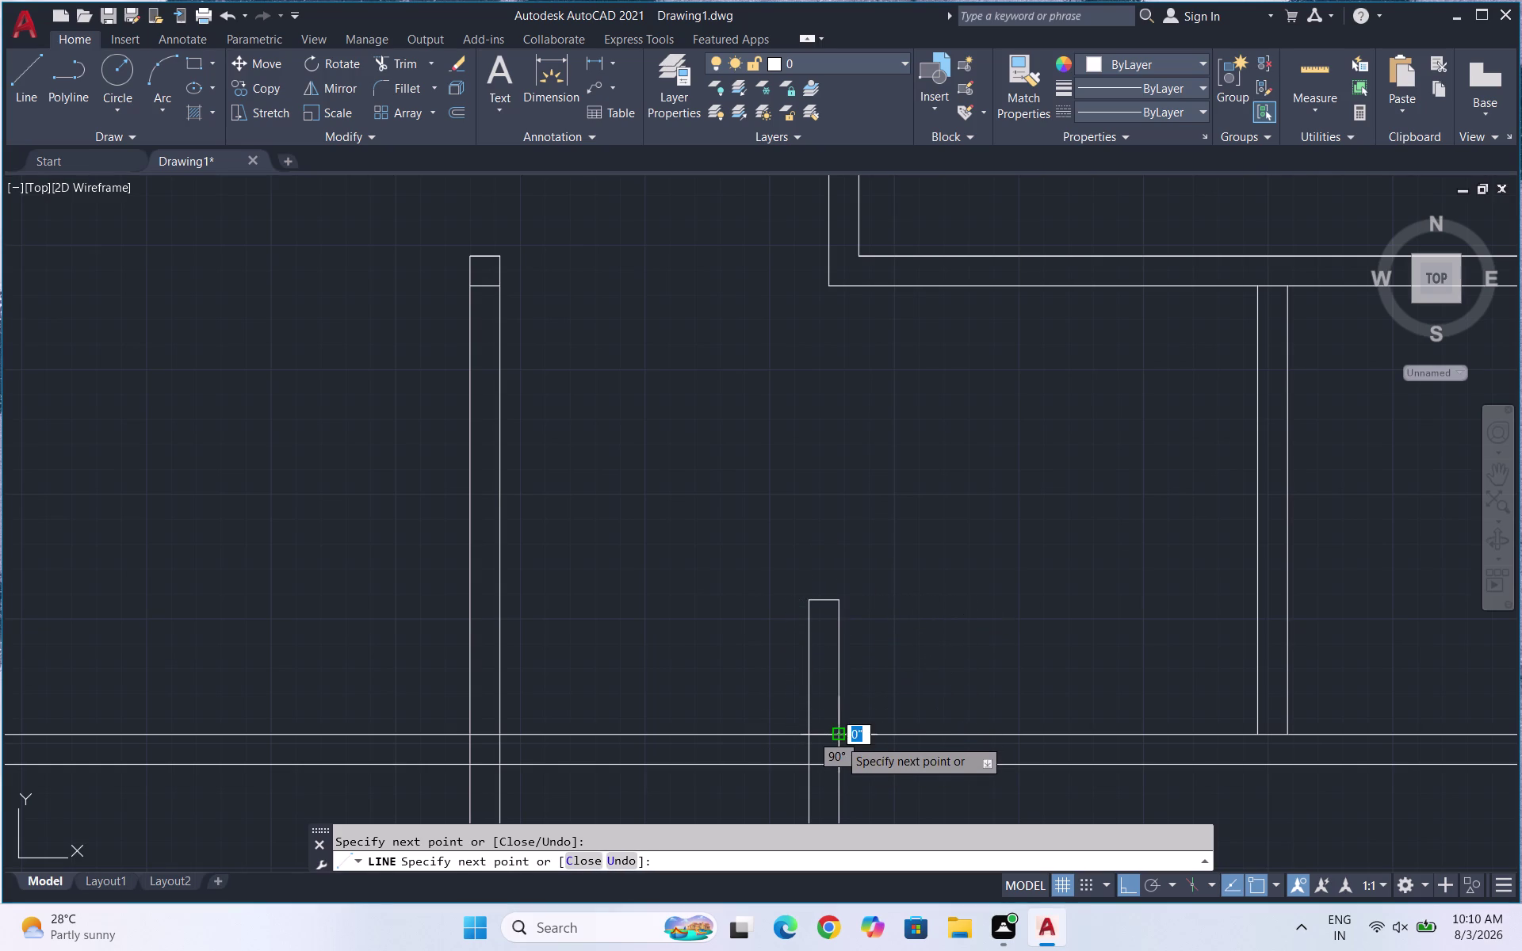
key(Escape)
Start Trim (TR) with all lines as cutting edges.
text(TR)
key(Return)
key(Return)
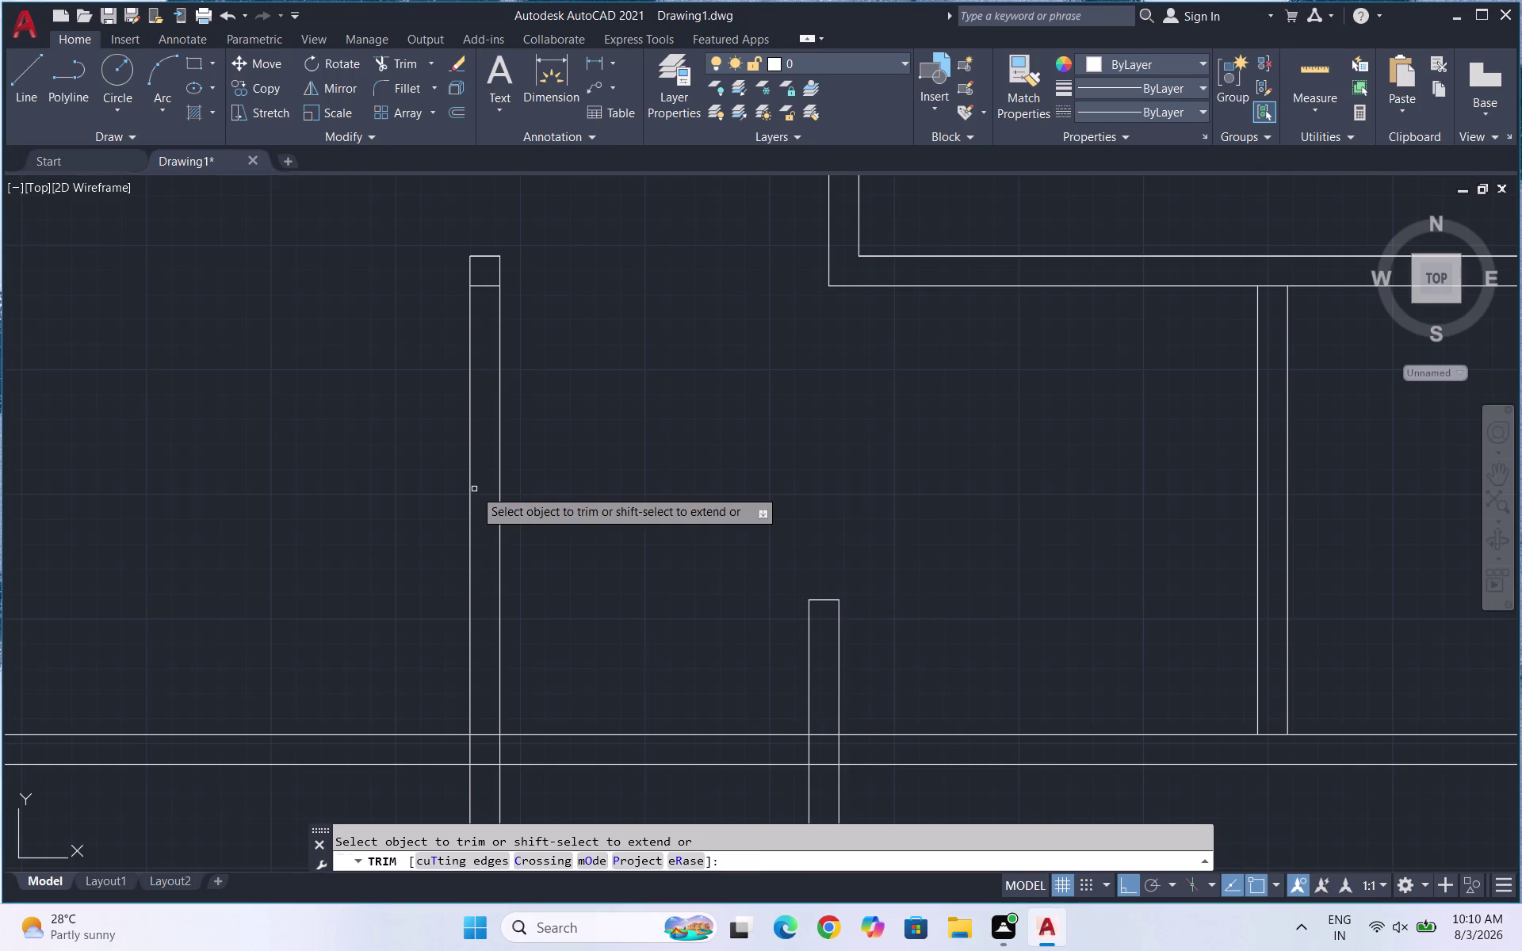
Trim away the tall stub's long sides and its leftover cap.
drag(548, 430, 214, 100)
drag(498, 234, 515, 256)
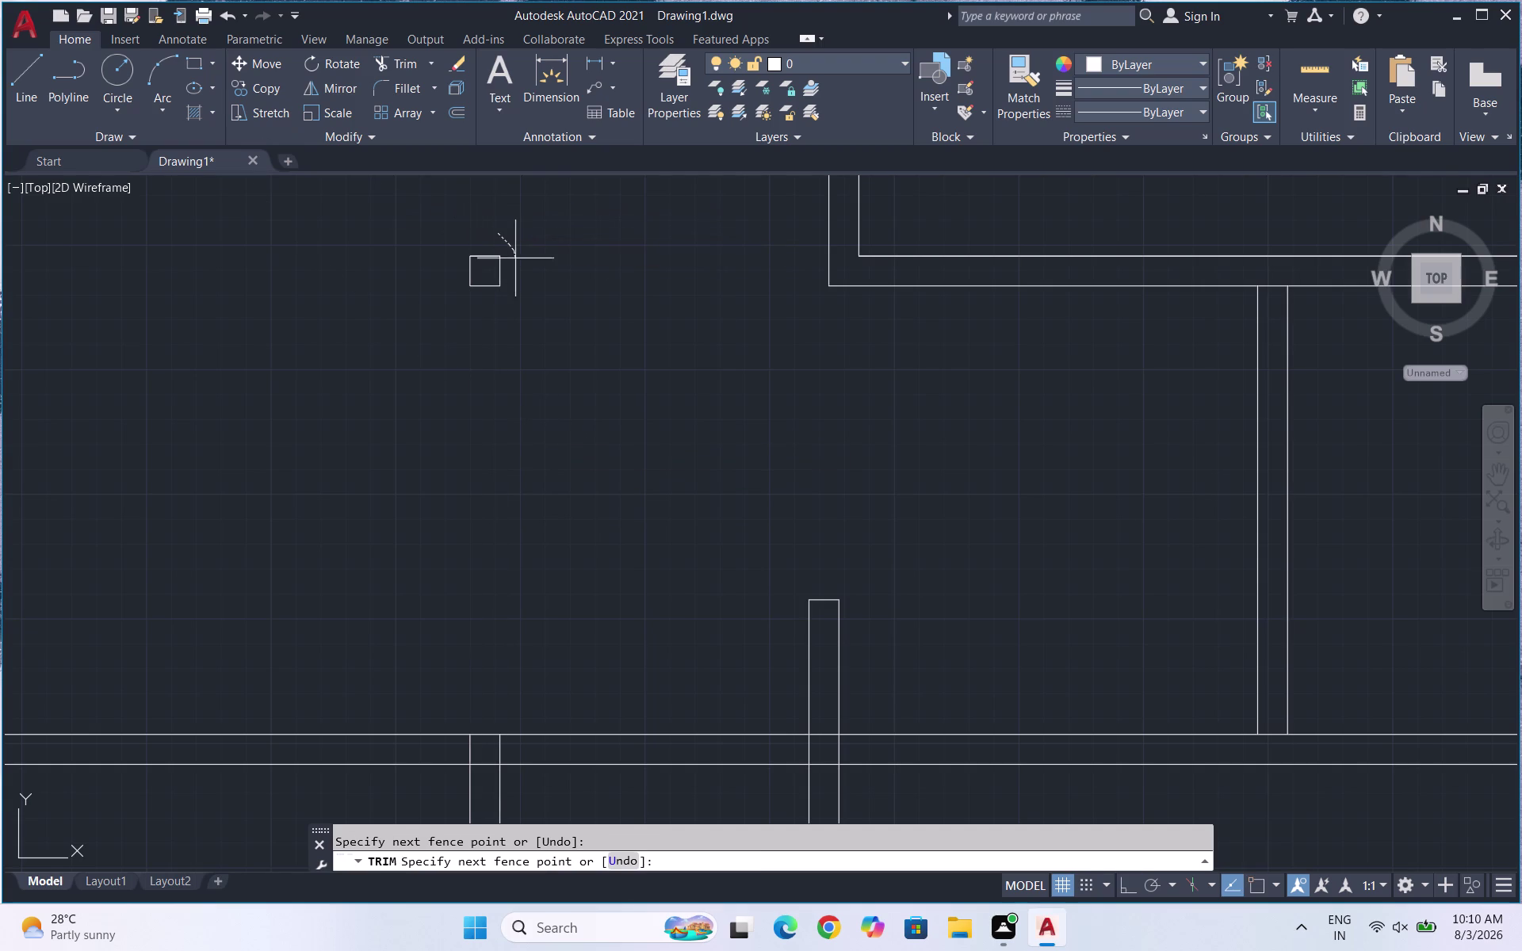
drag(515, 256, 490, 288)
scroll(down, 3)
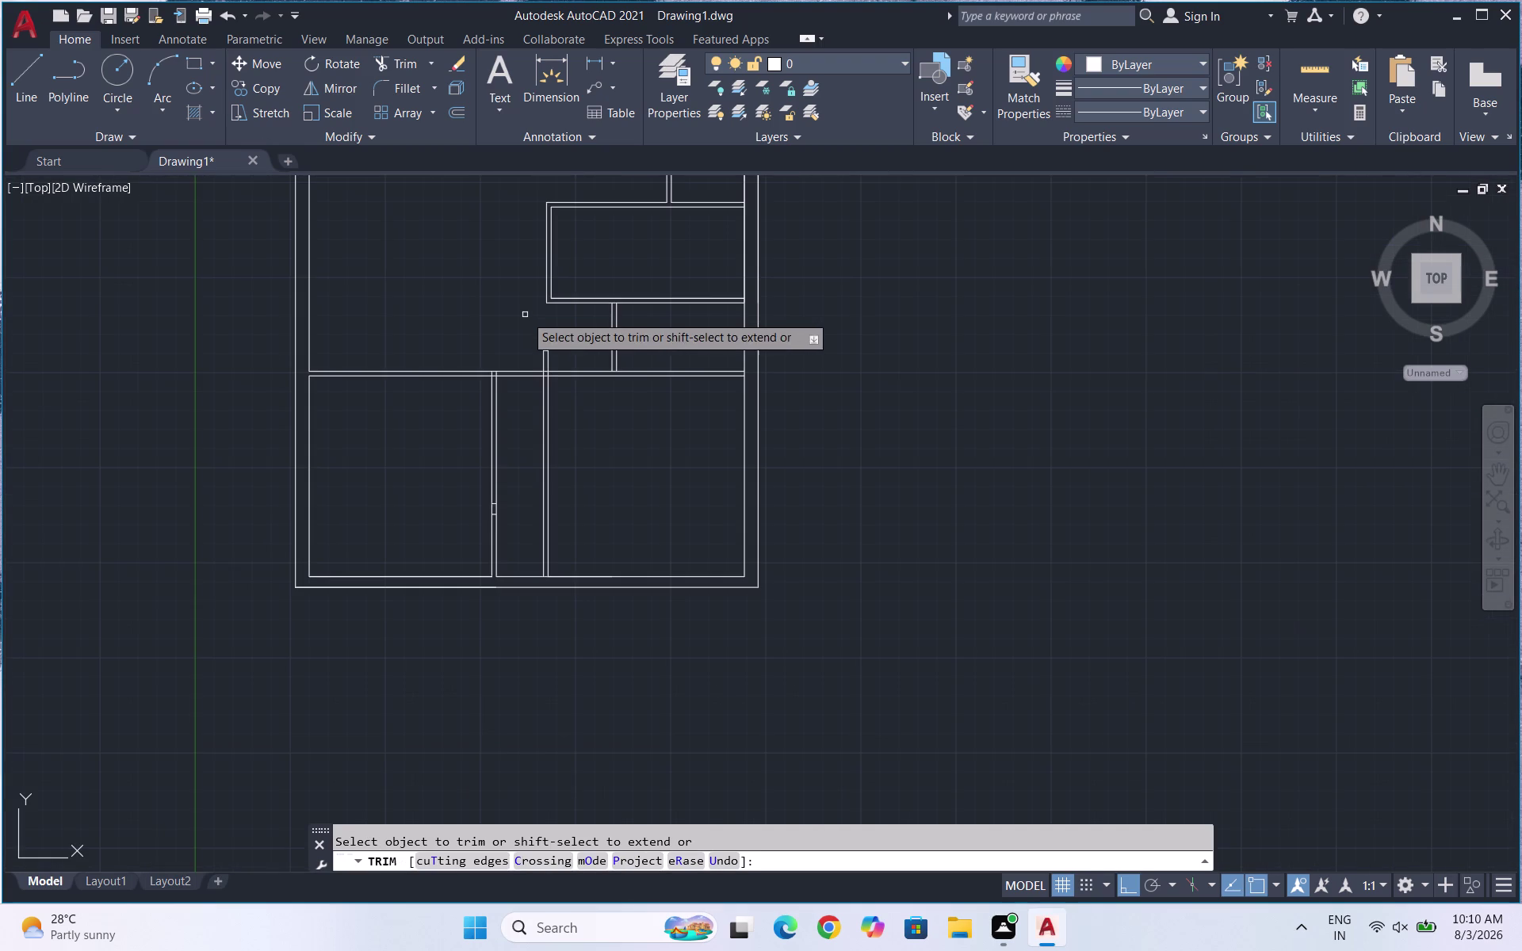
key(Escape)
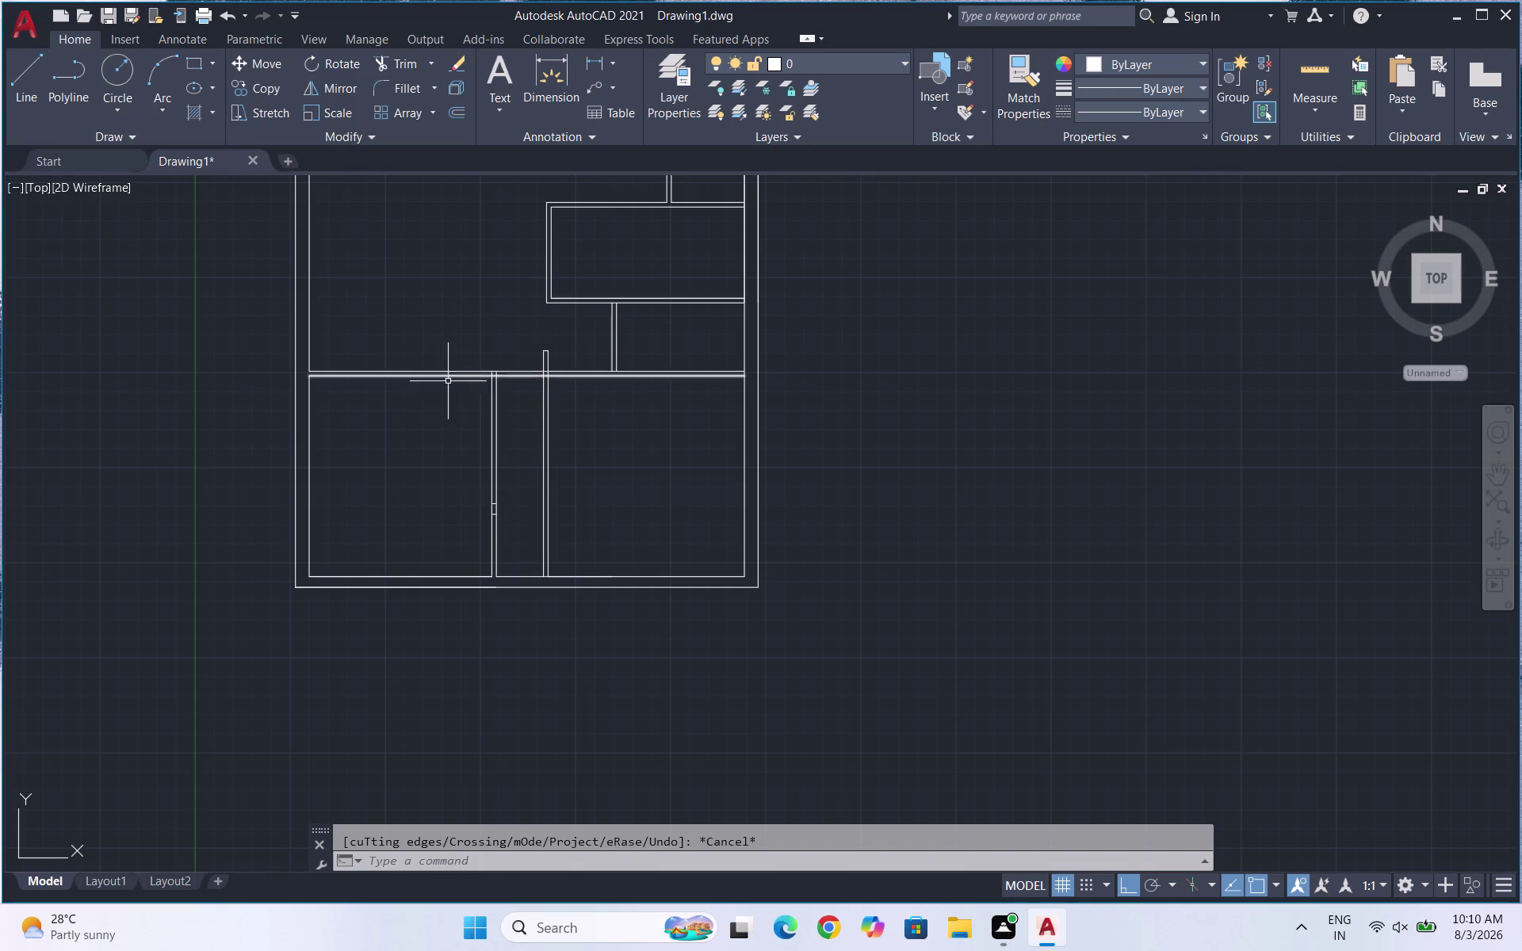
Select and delete the partition wall in the bottom-left room.
drag(500, 418, 456, 432)
drag(507, 430, 443, 443)
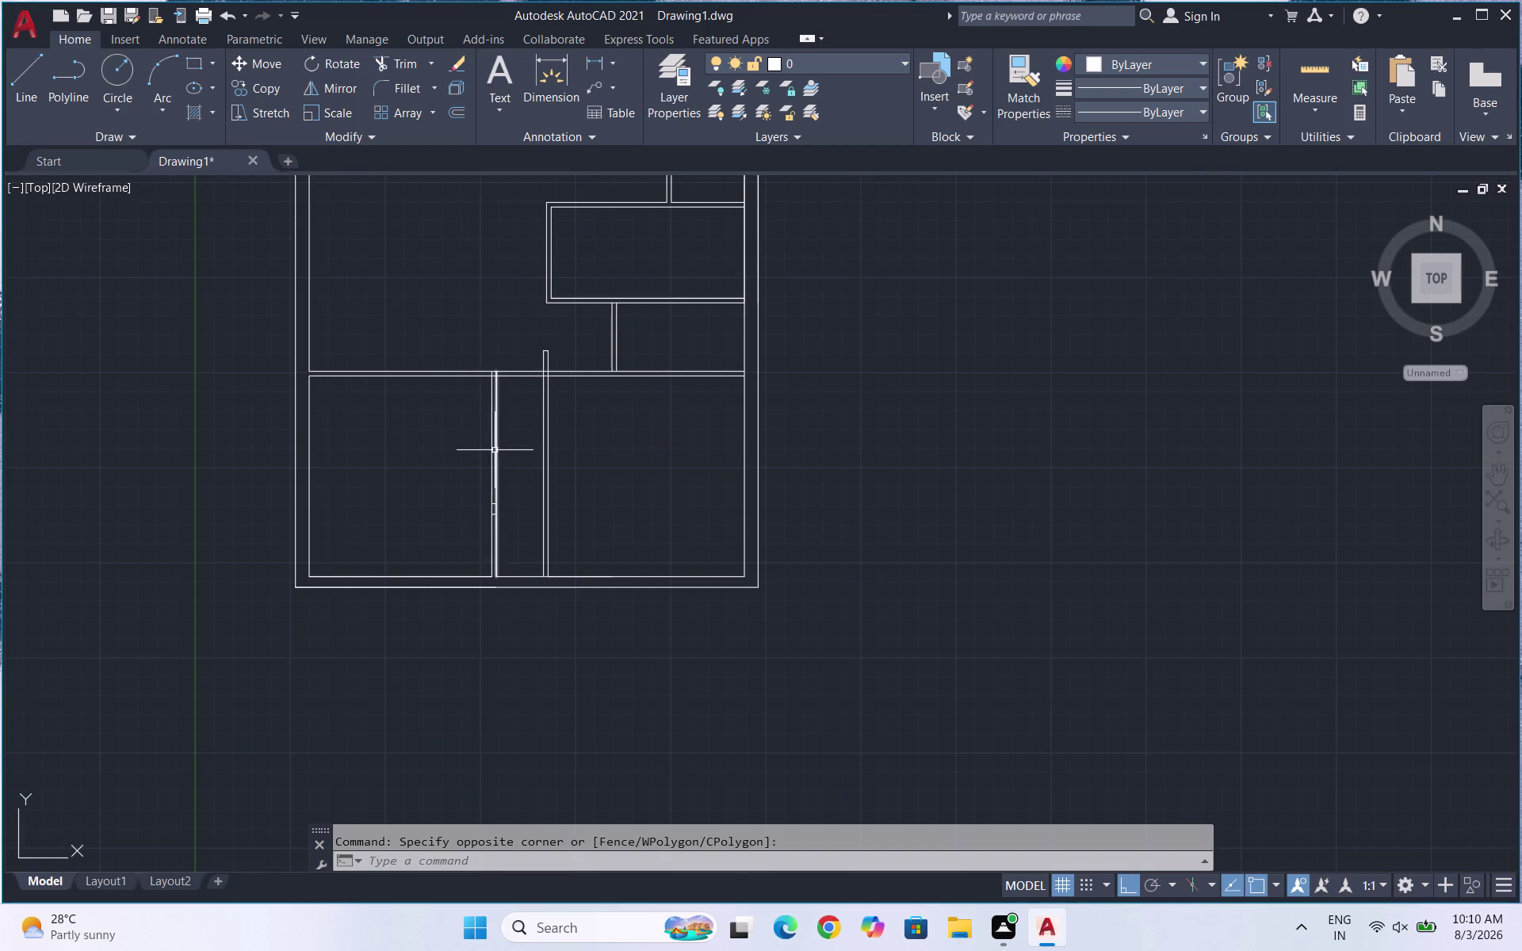
drag(514, 434, 437, 441)
click(414, 441)
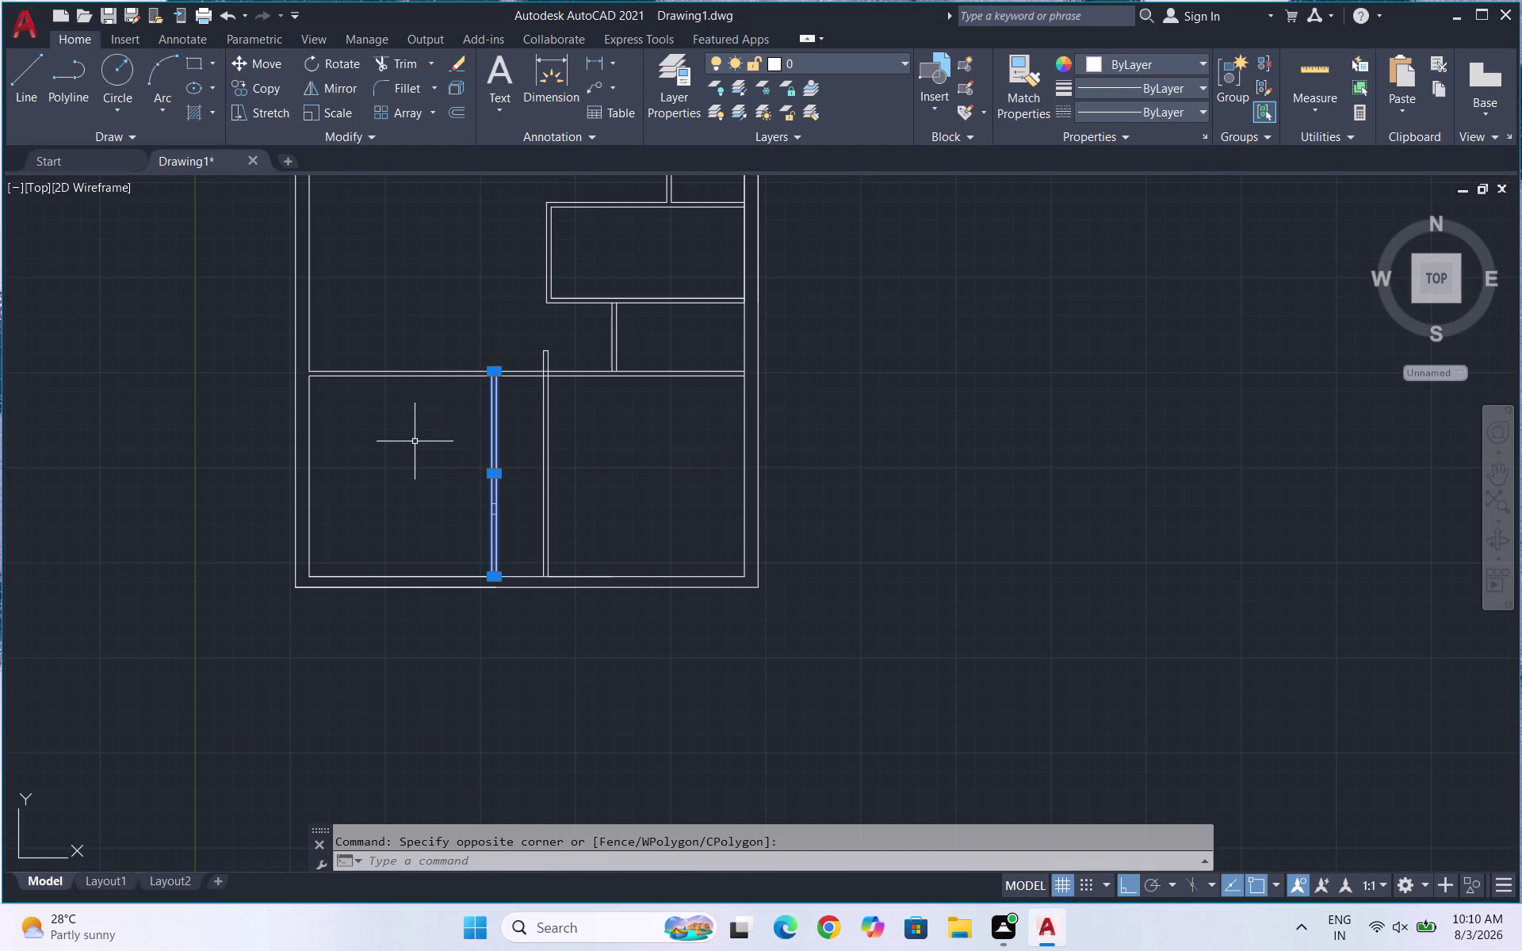
key(Delete)
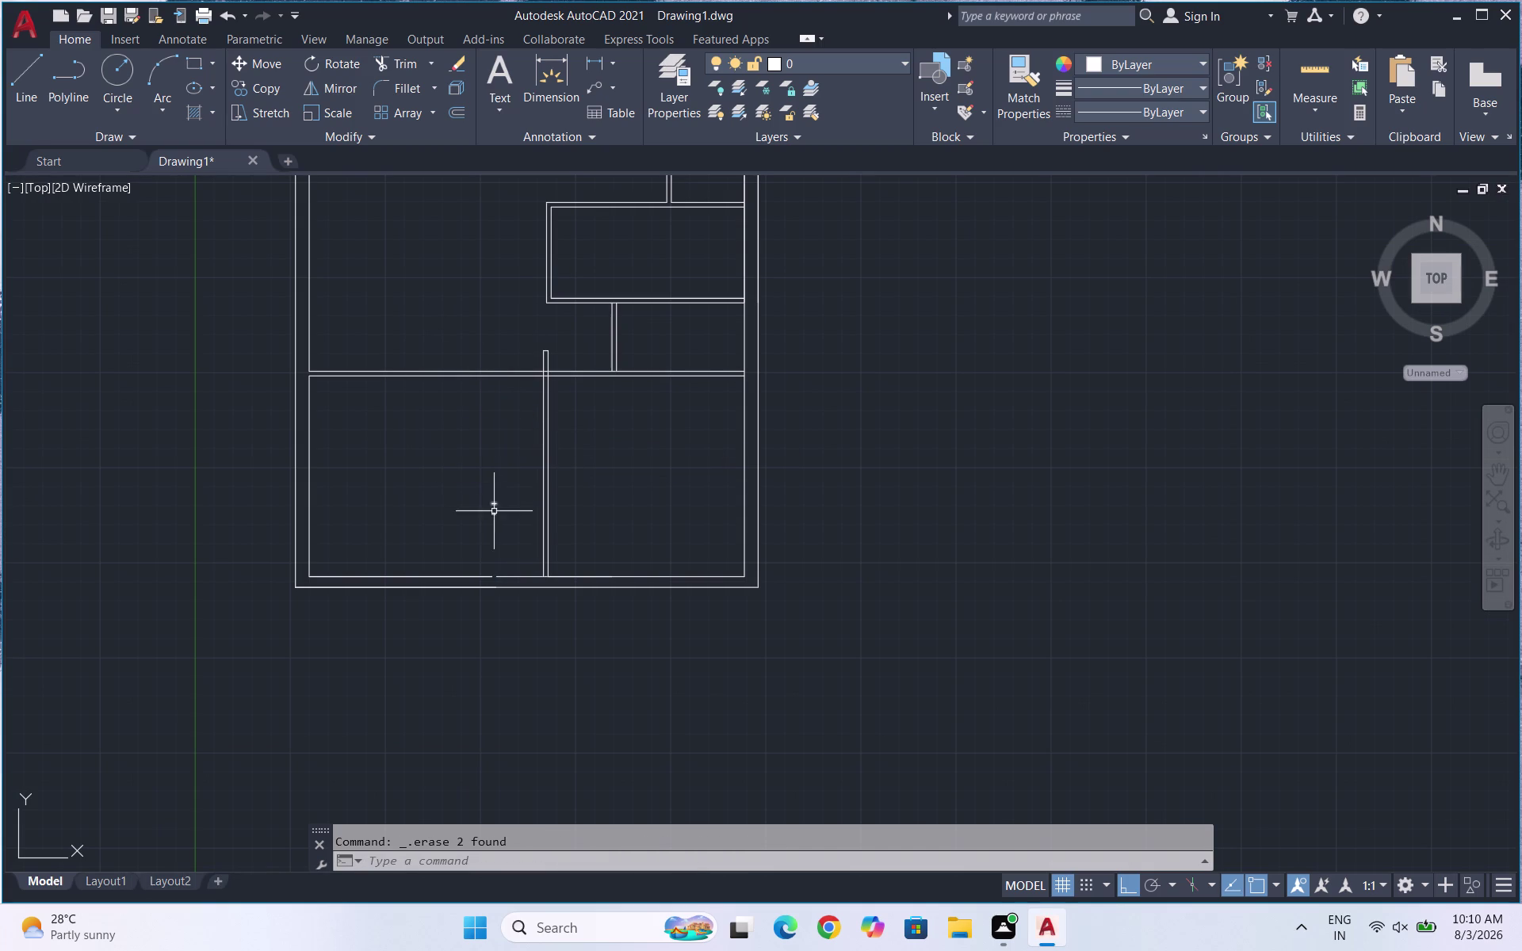
Delete the leftover at the wall gap and extend the bottom wall line across it.
click(493, 514)
click(493, 499)
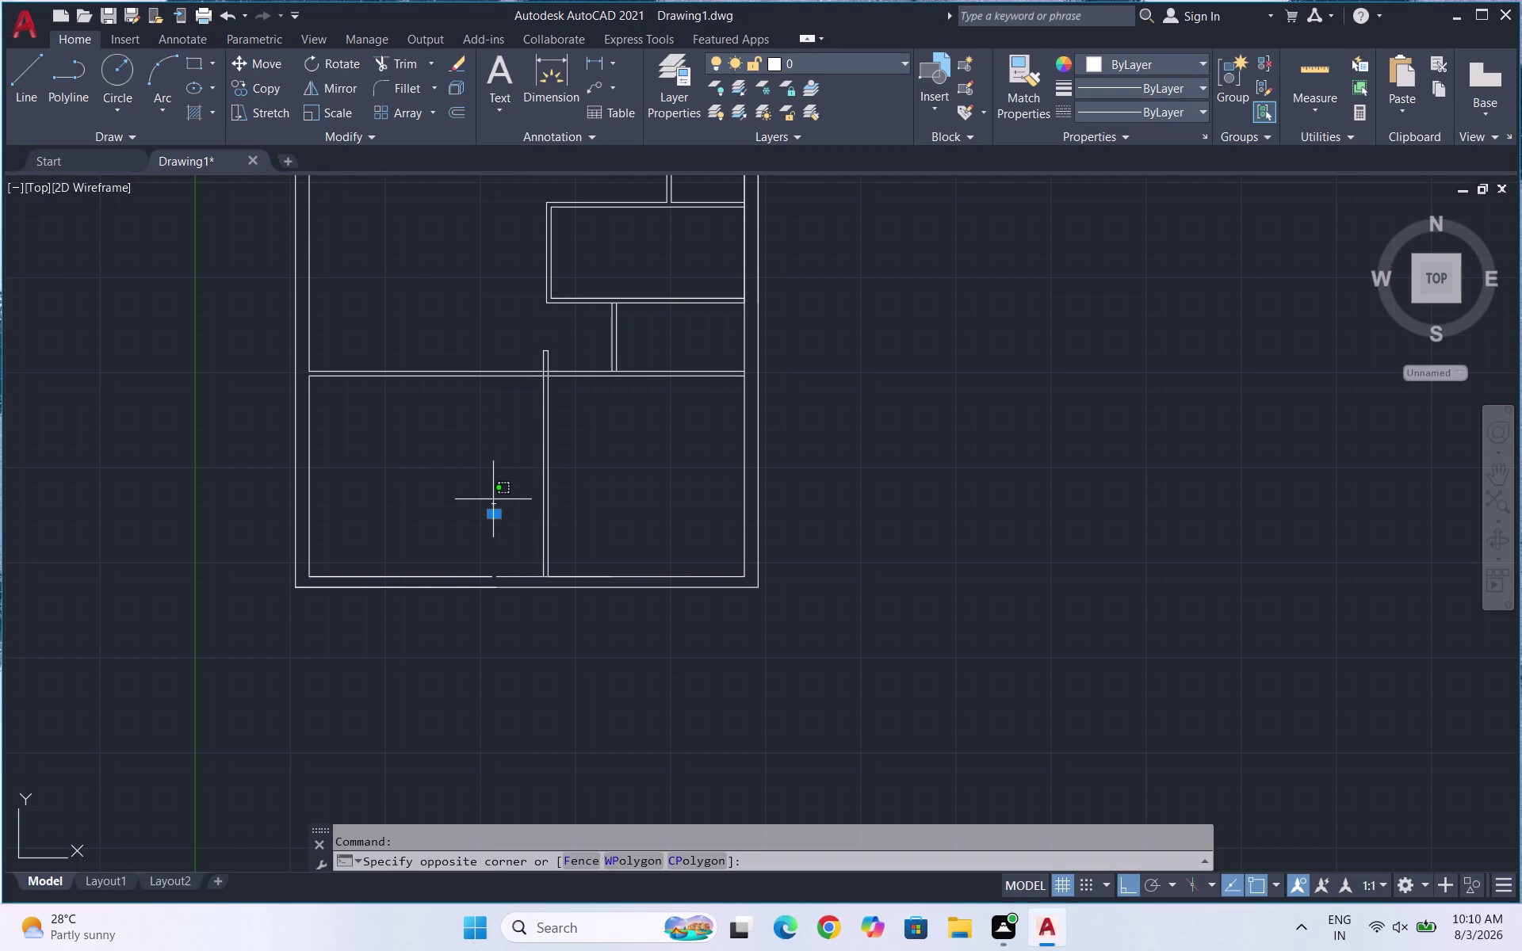
click(512, 531)
drag(482, 502, 475, 471)
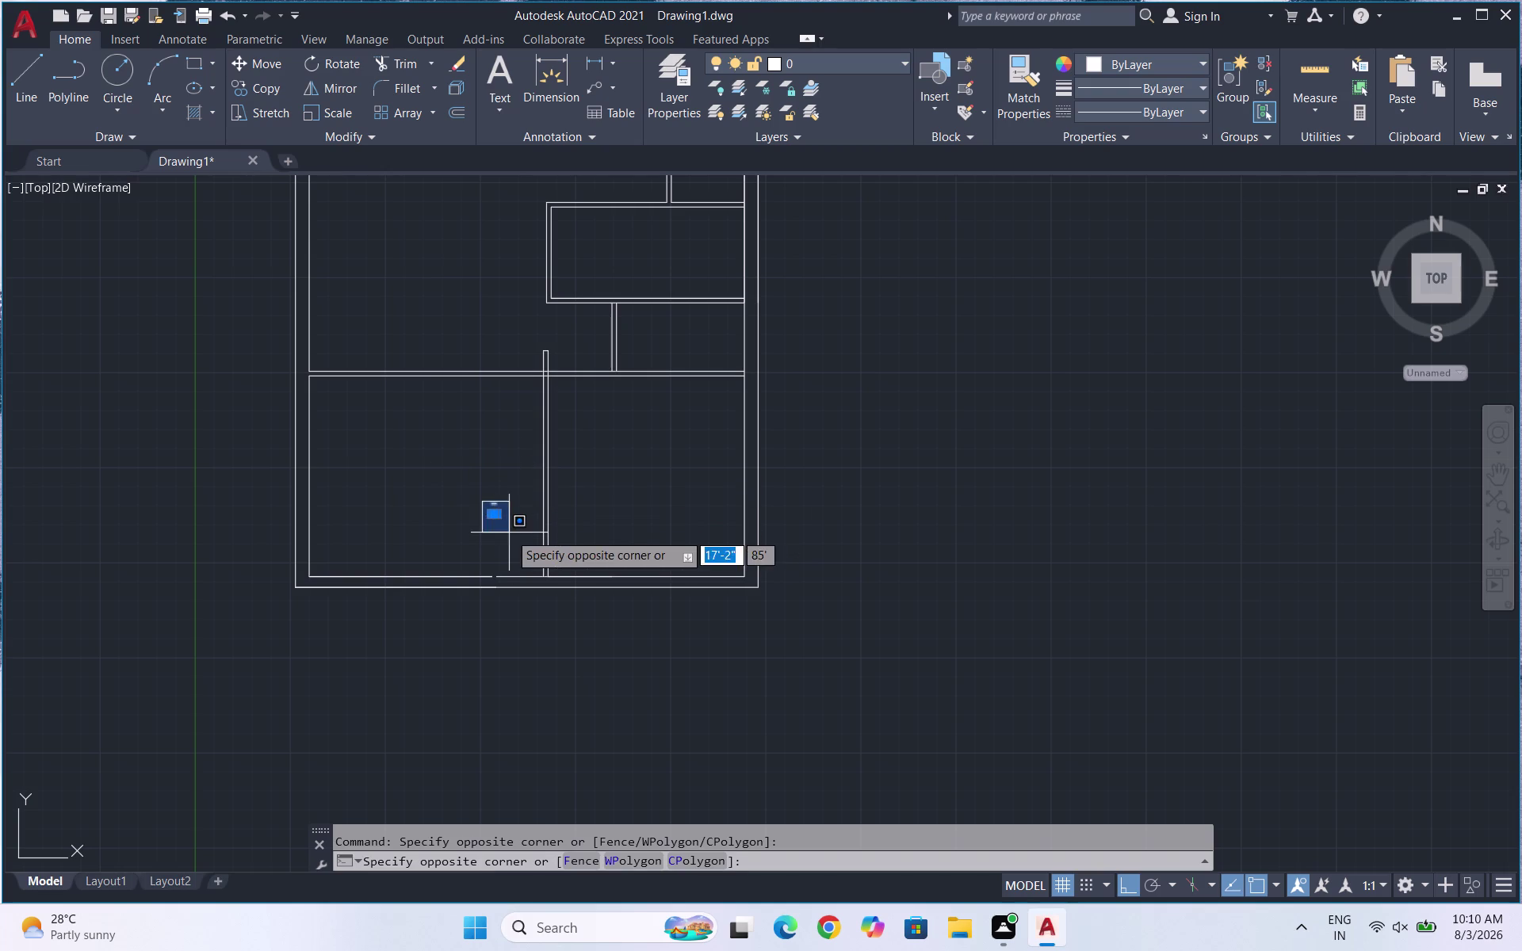
click(509, 533)
key(Delete)
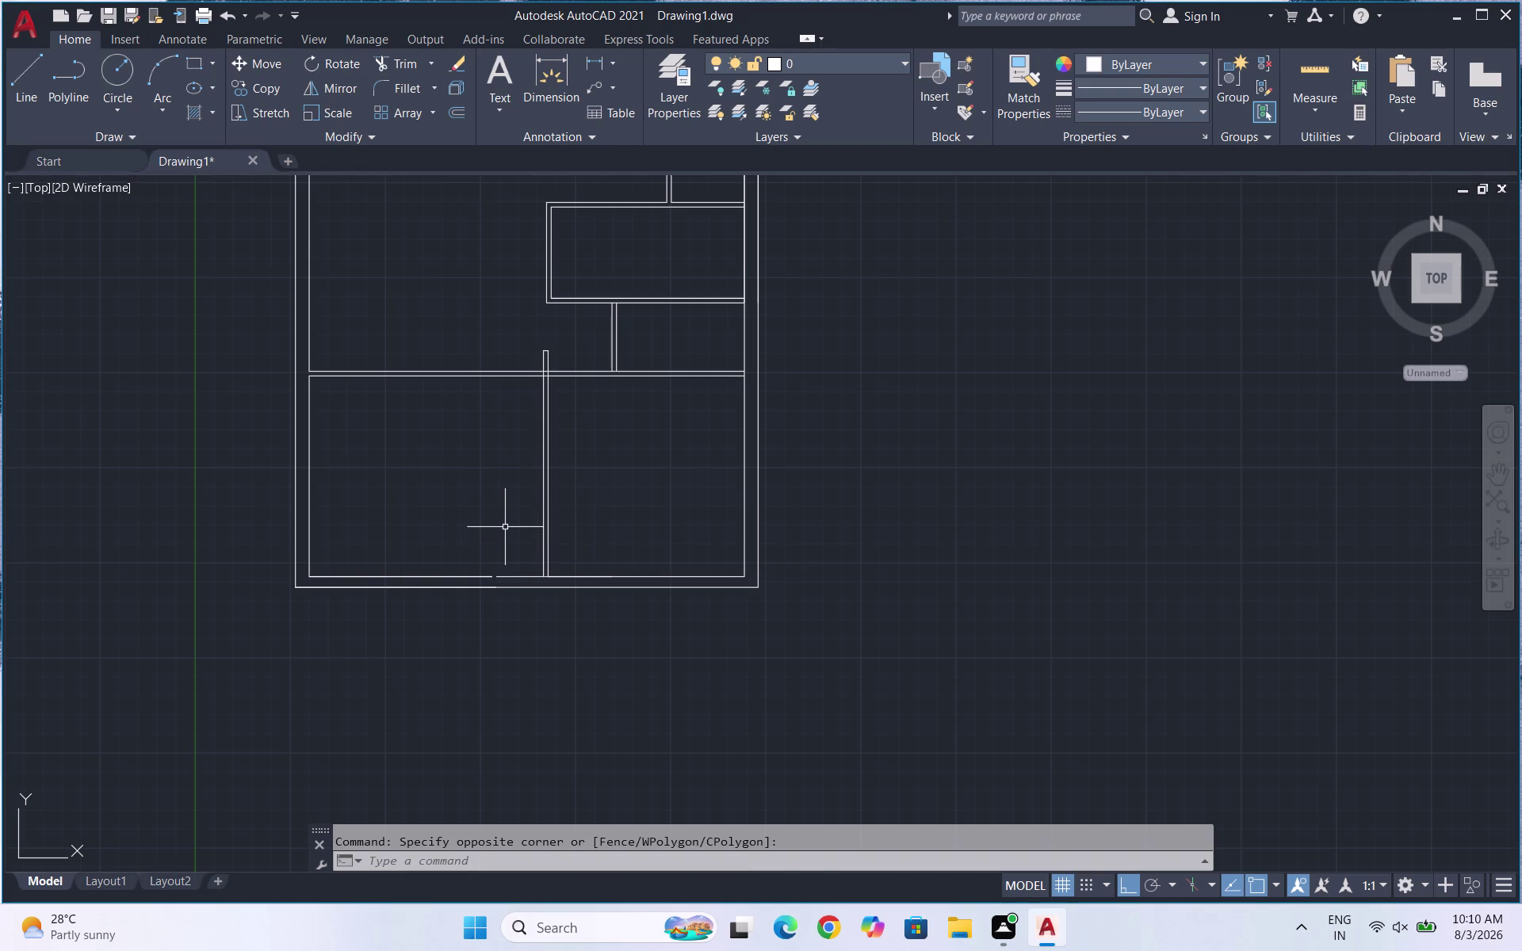
text(EX)
key(Return)
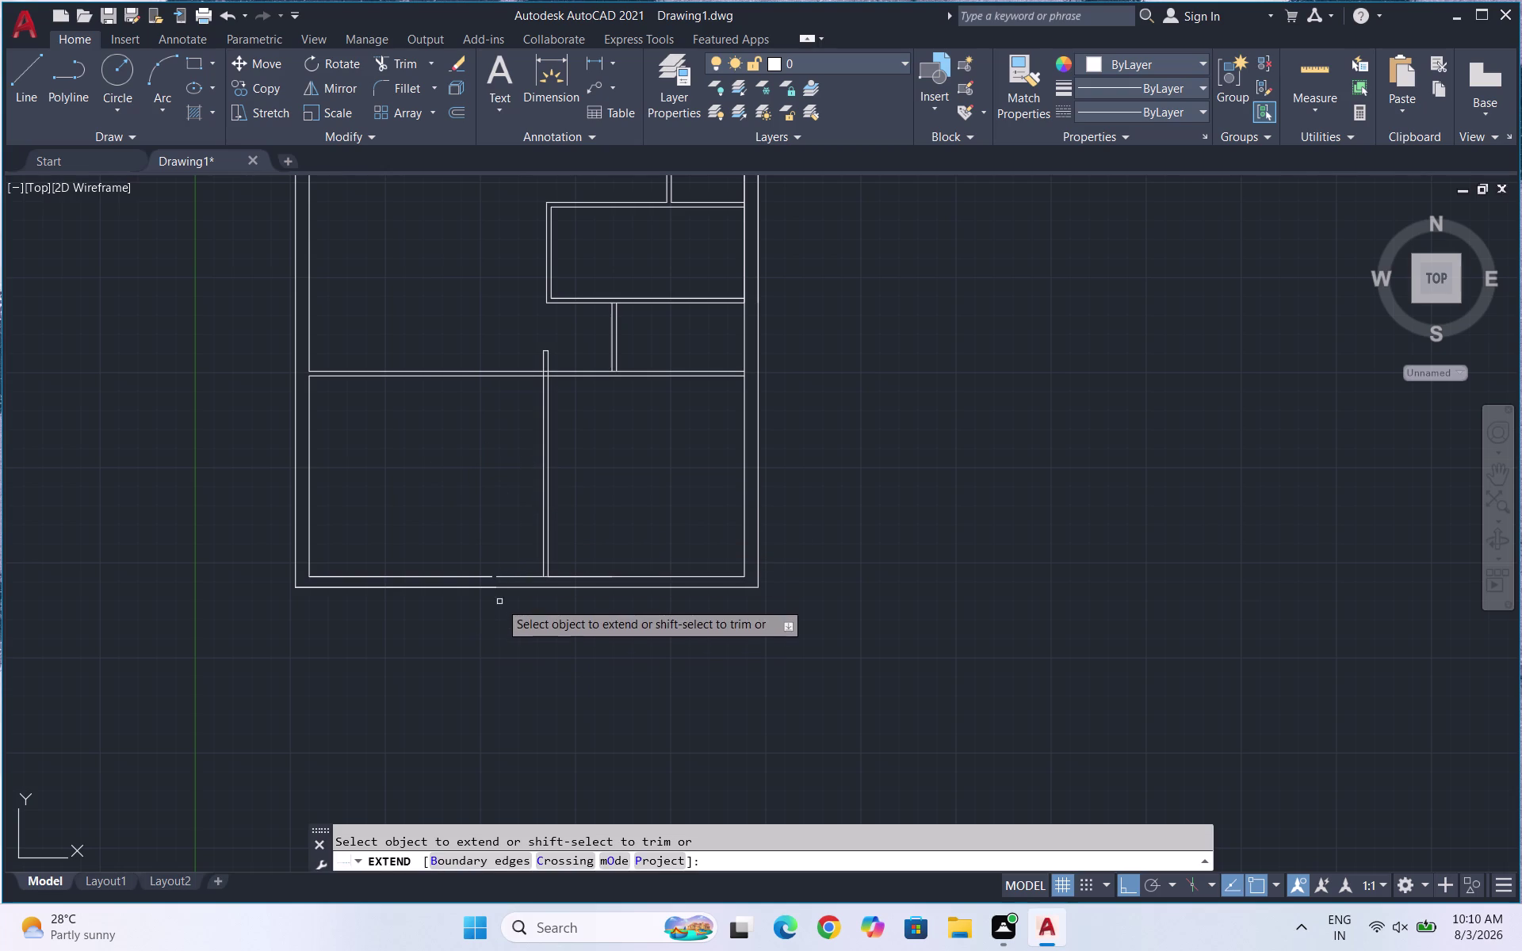
click(498, 578)
key(Escape)
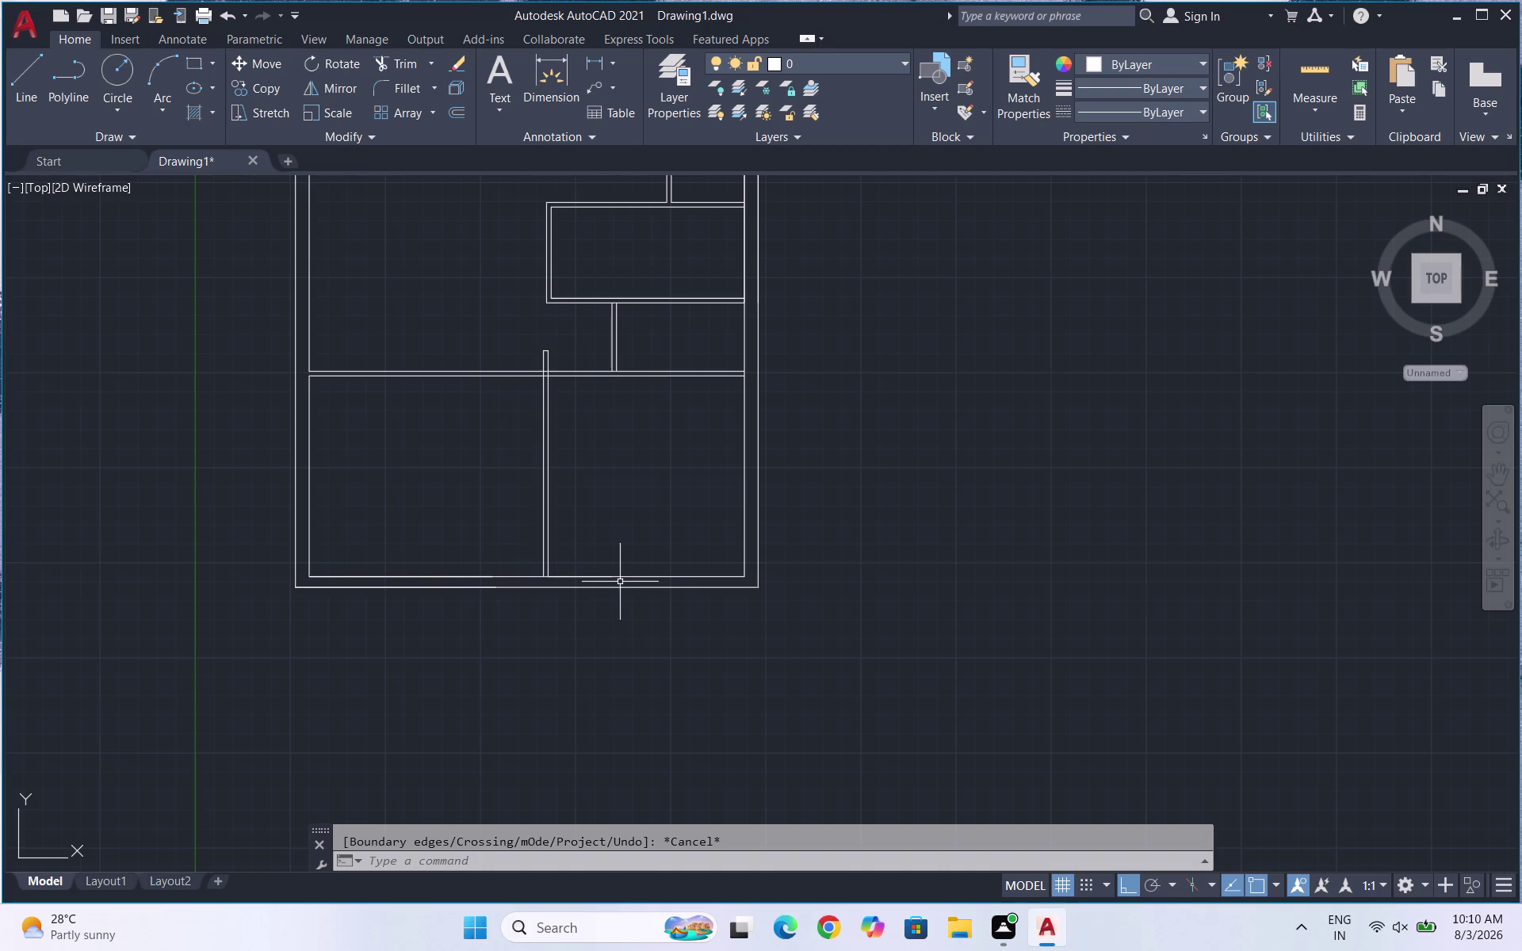
Zoom out and open DesignCenter (DC).
scroll(down, 3)
scroll(down, 3)
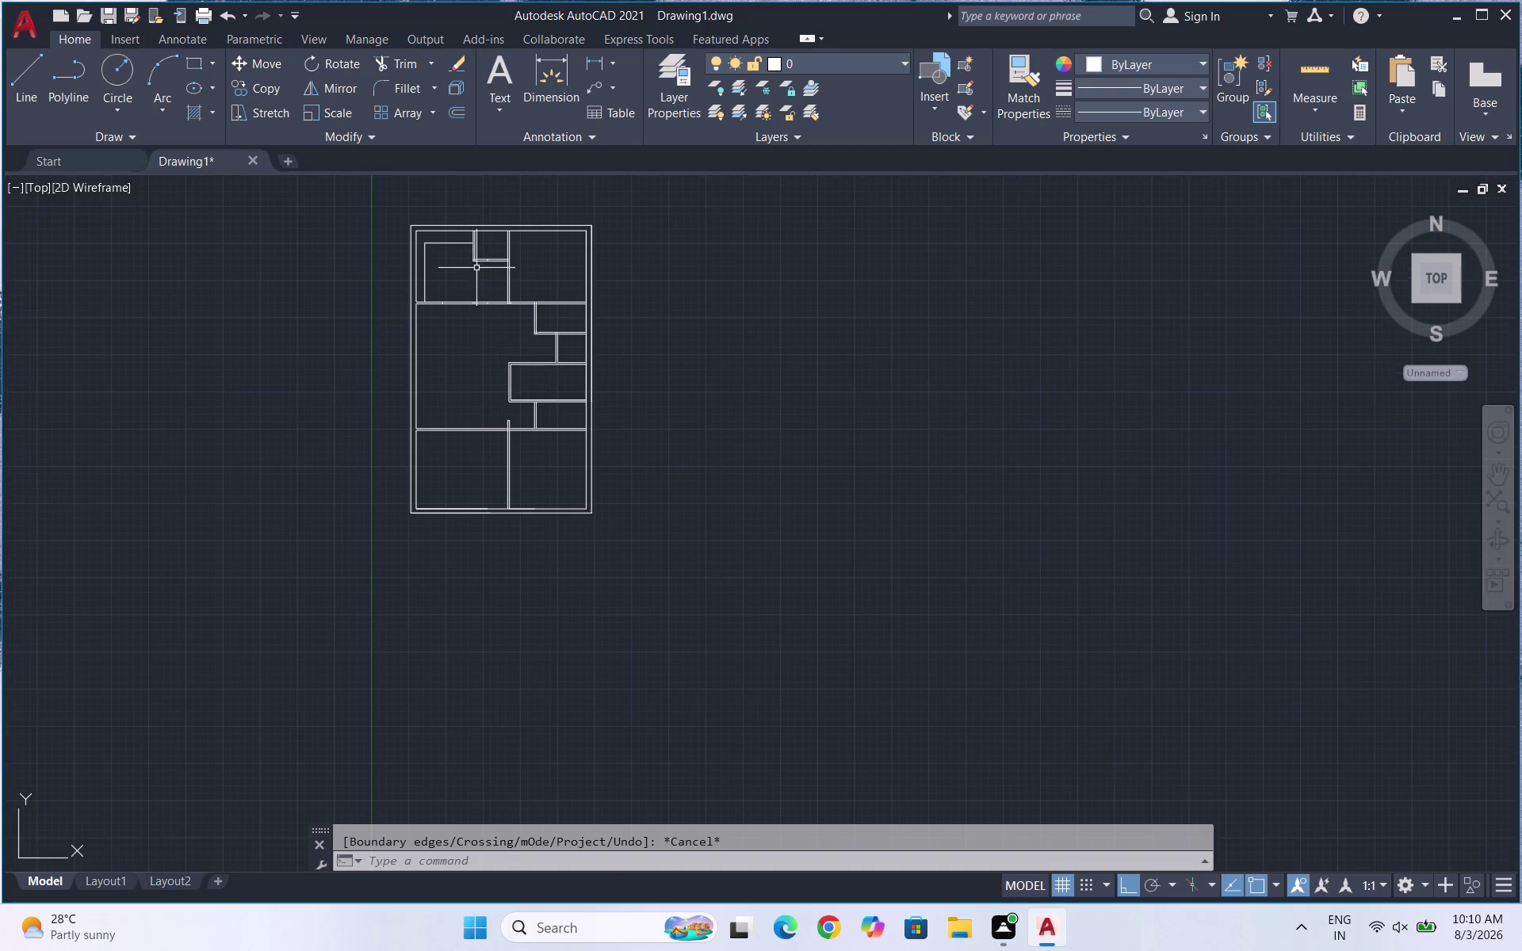
scroll(up, 3)
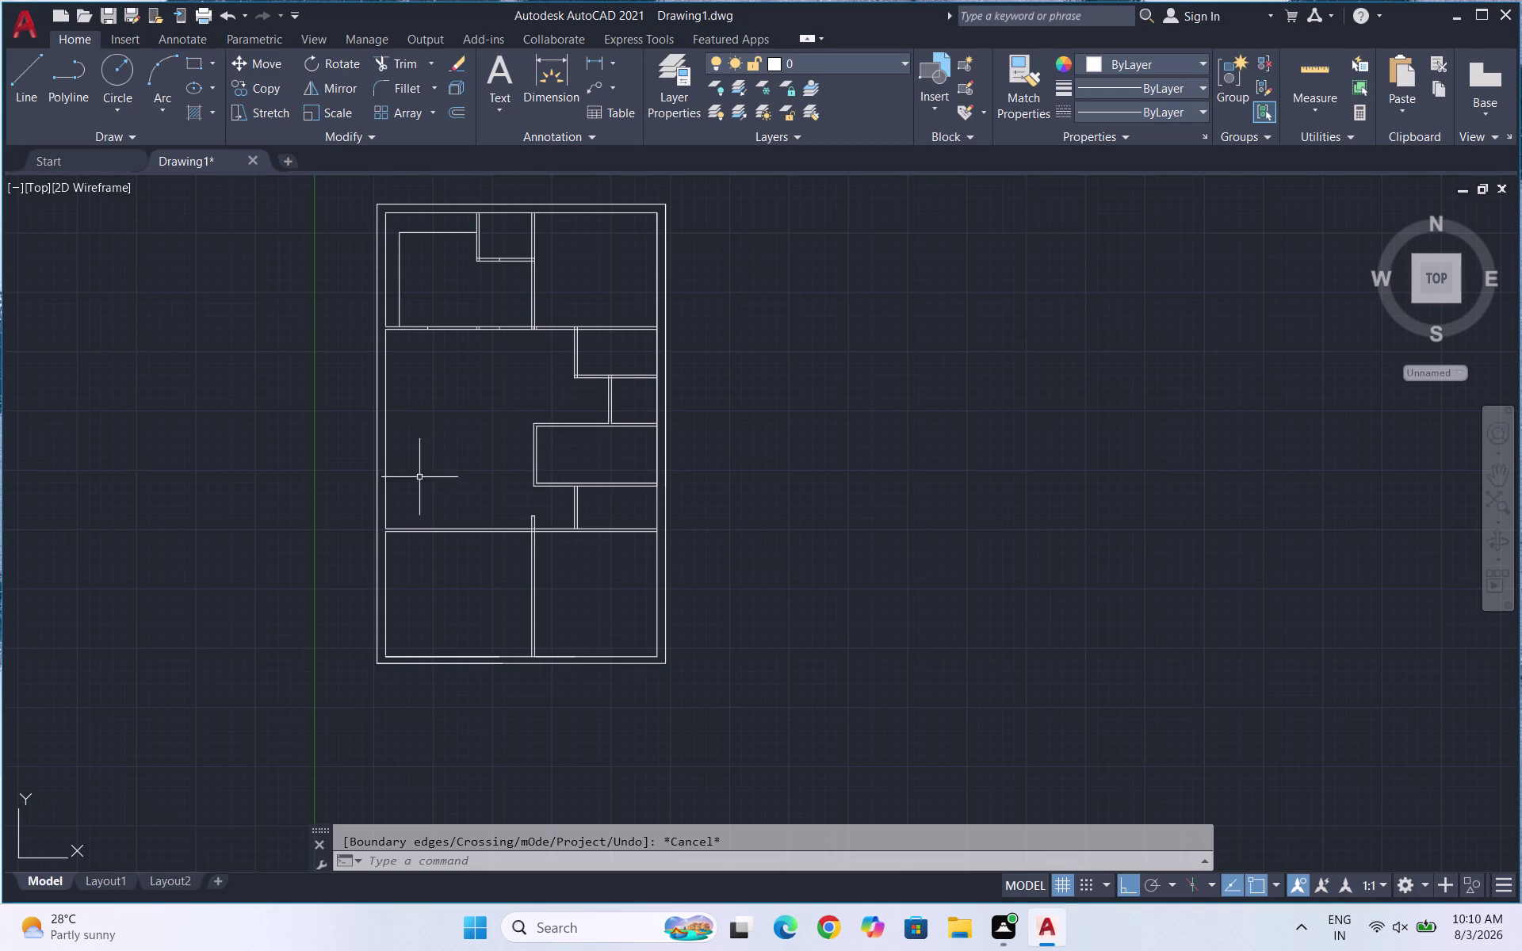
scroll(down, 3)
scroll(up, 3)
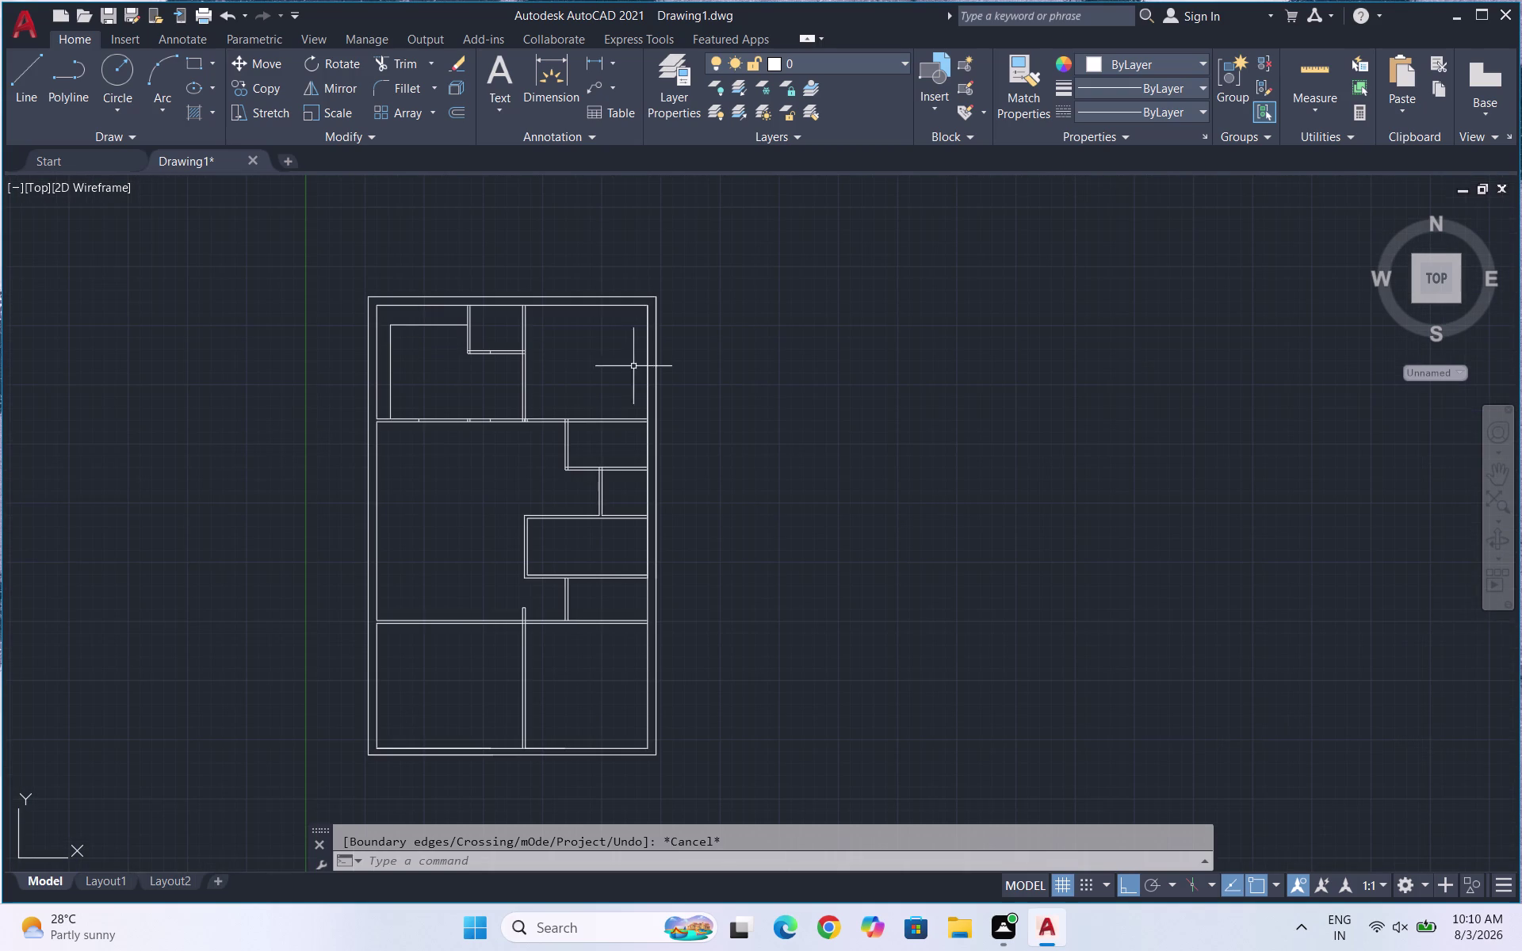
text(DC)
key(Return)
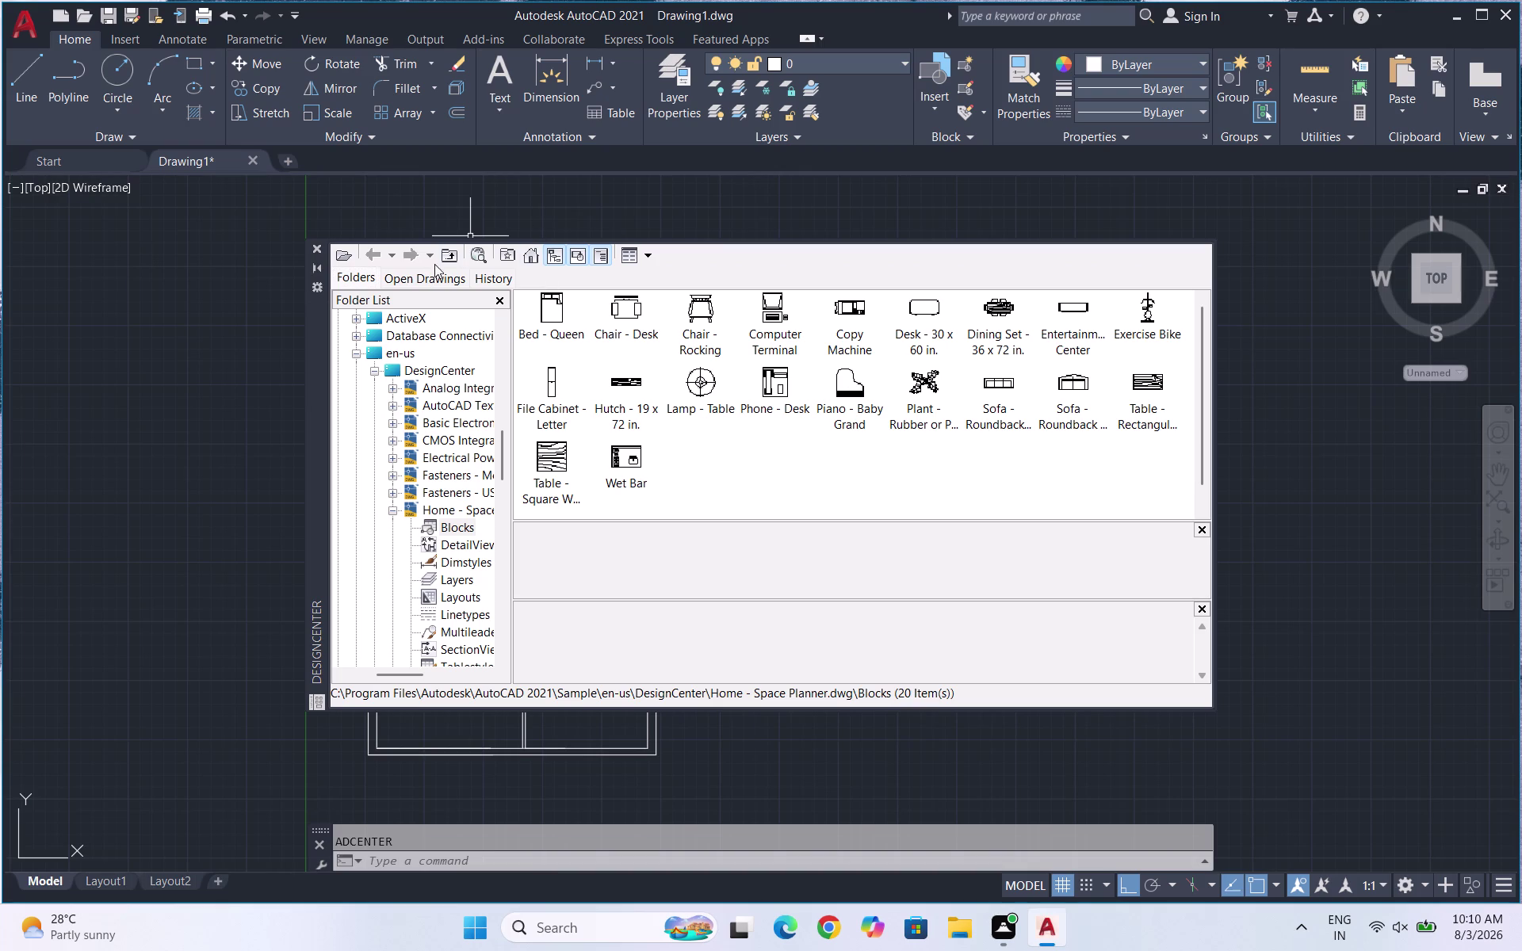
Browse Sample > en-us > DesignCenter to the Home - Space Planner.dwg blocks.
click(523, 252)
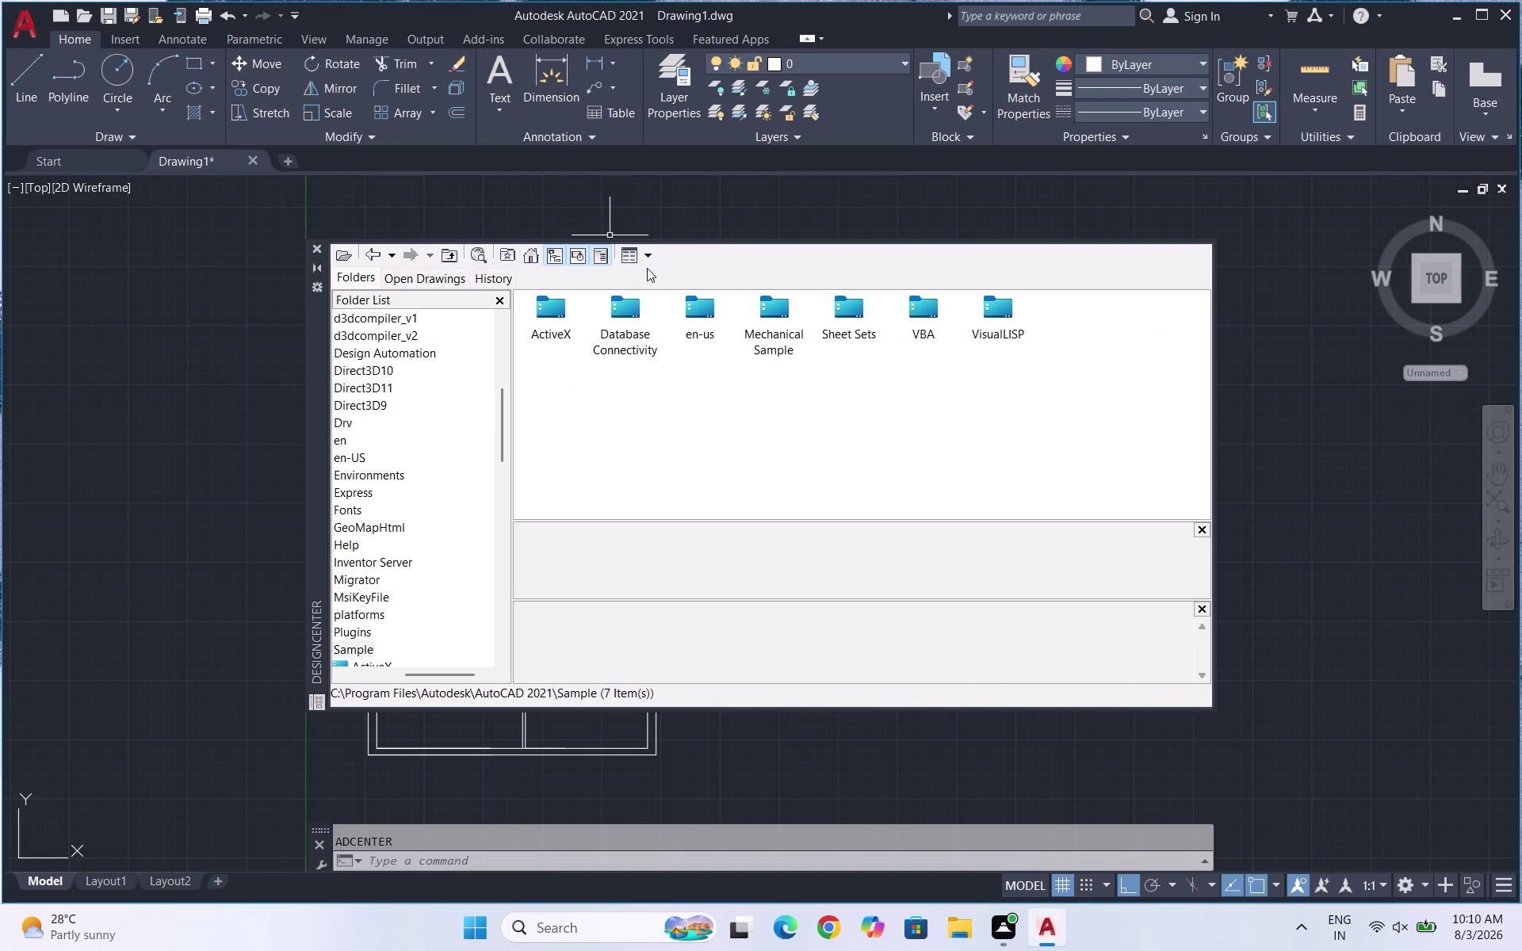
double_click(704, 312)
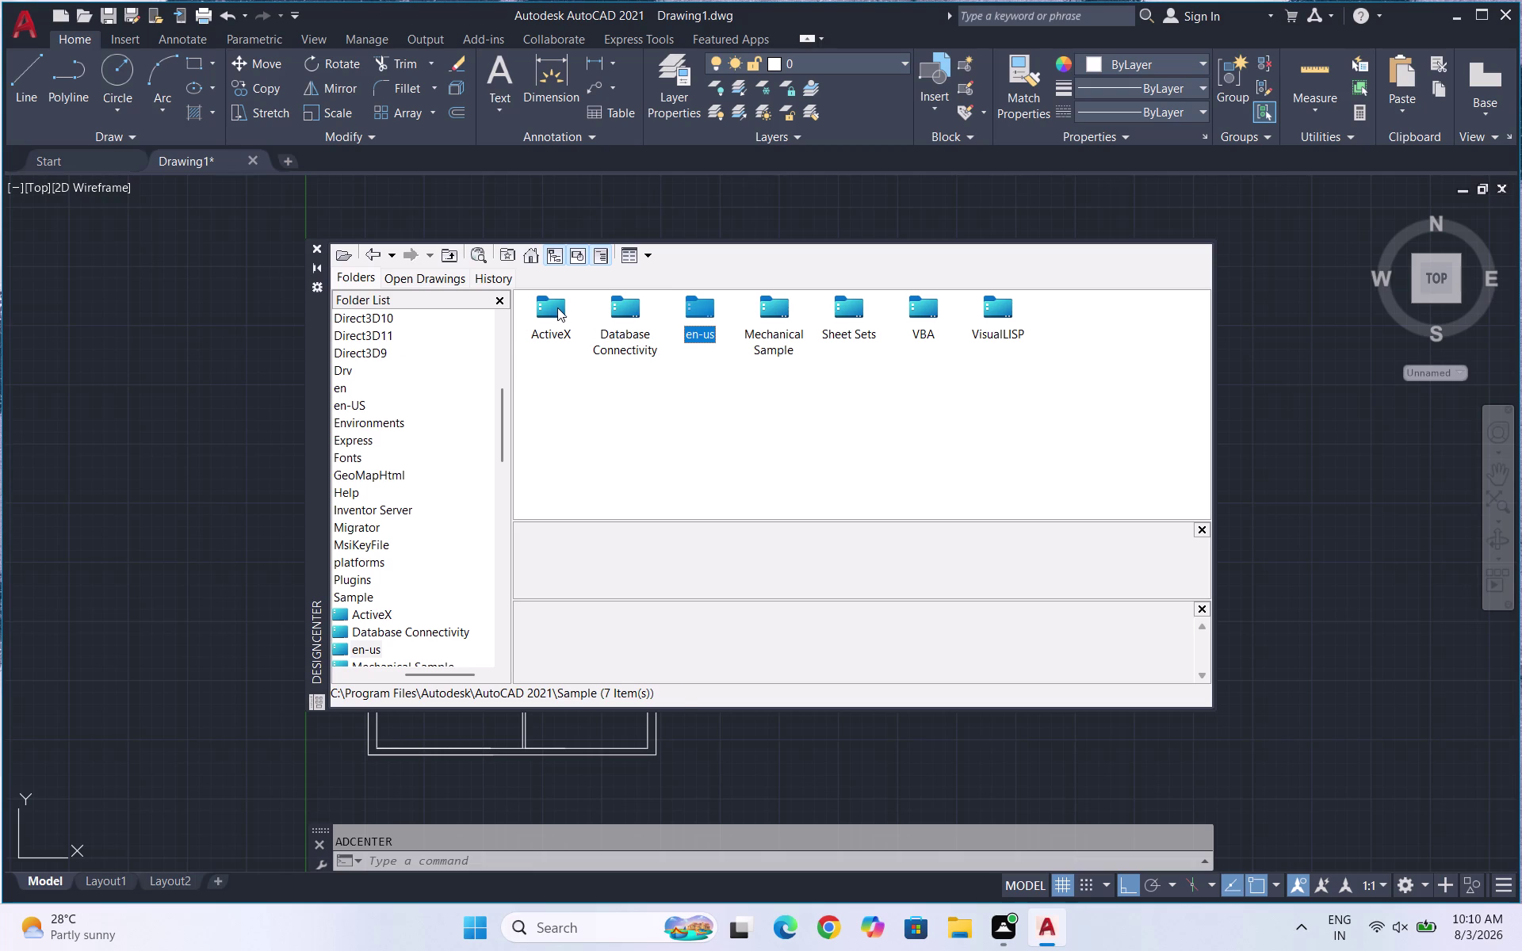
double_click(558, 307)
double_click(556, 306)
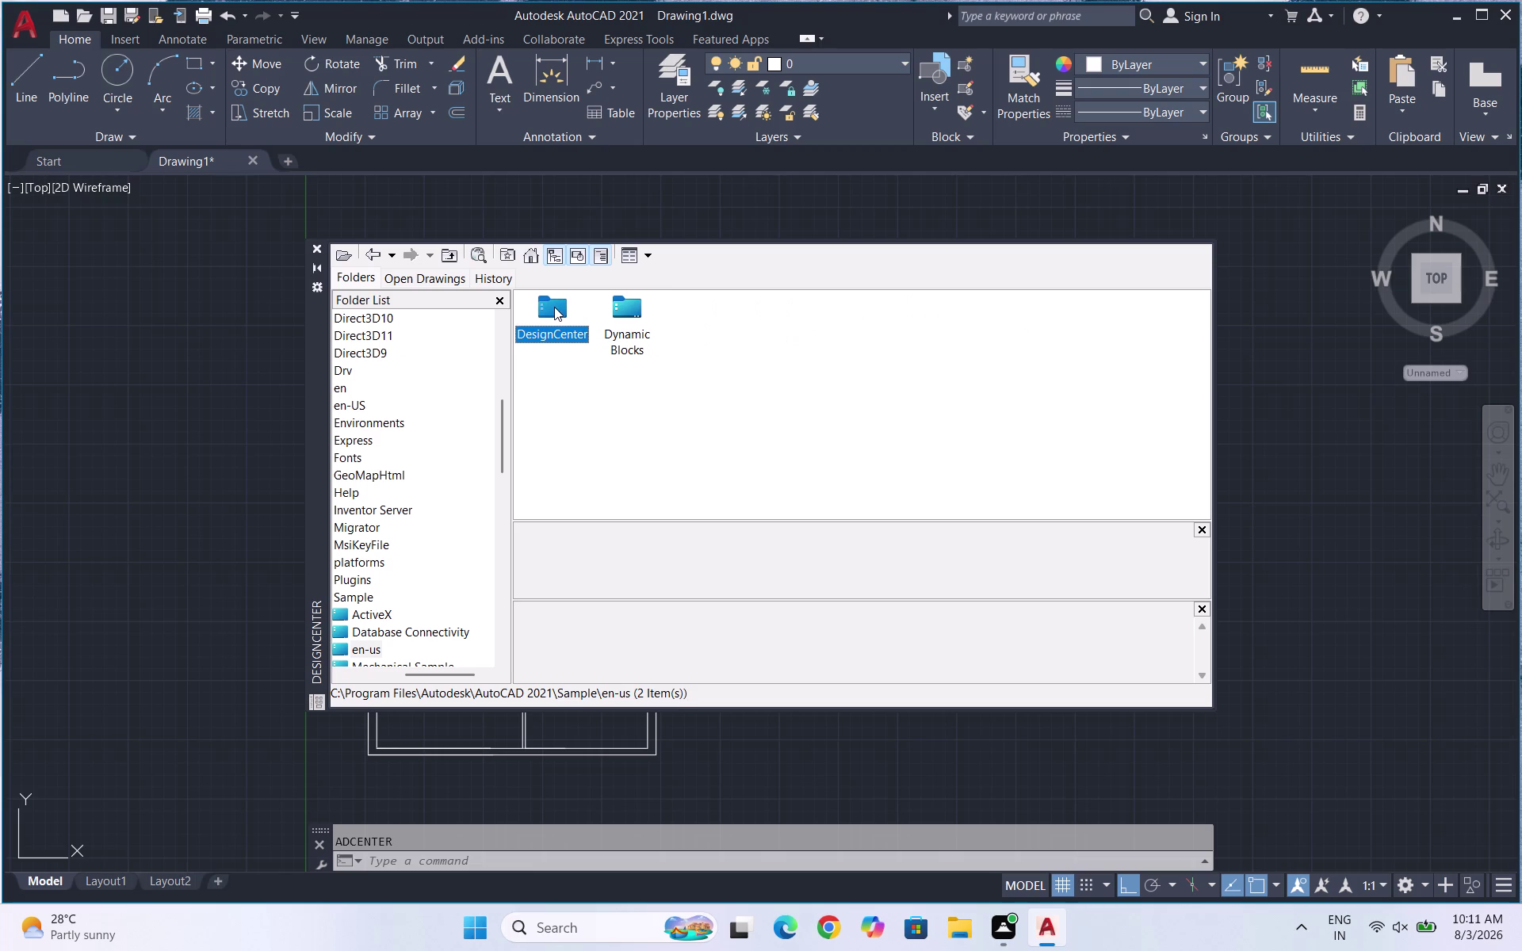
drag(555, 306, 562, 306)
click(550, 306)
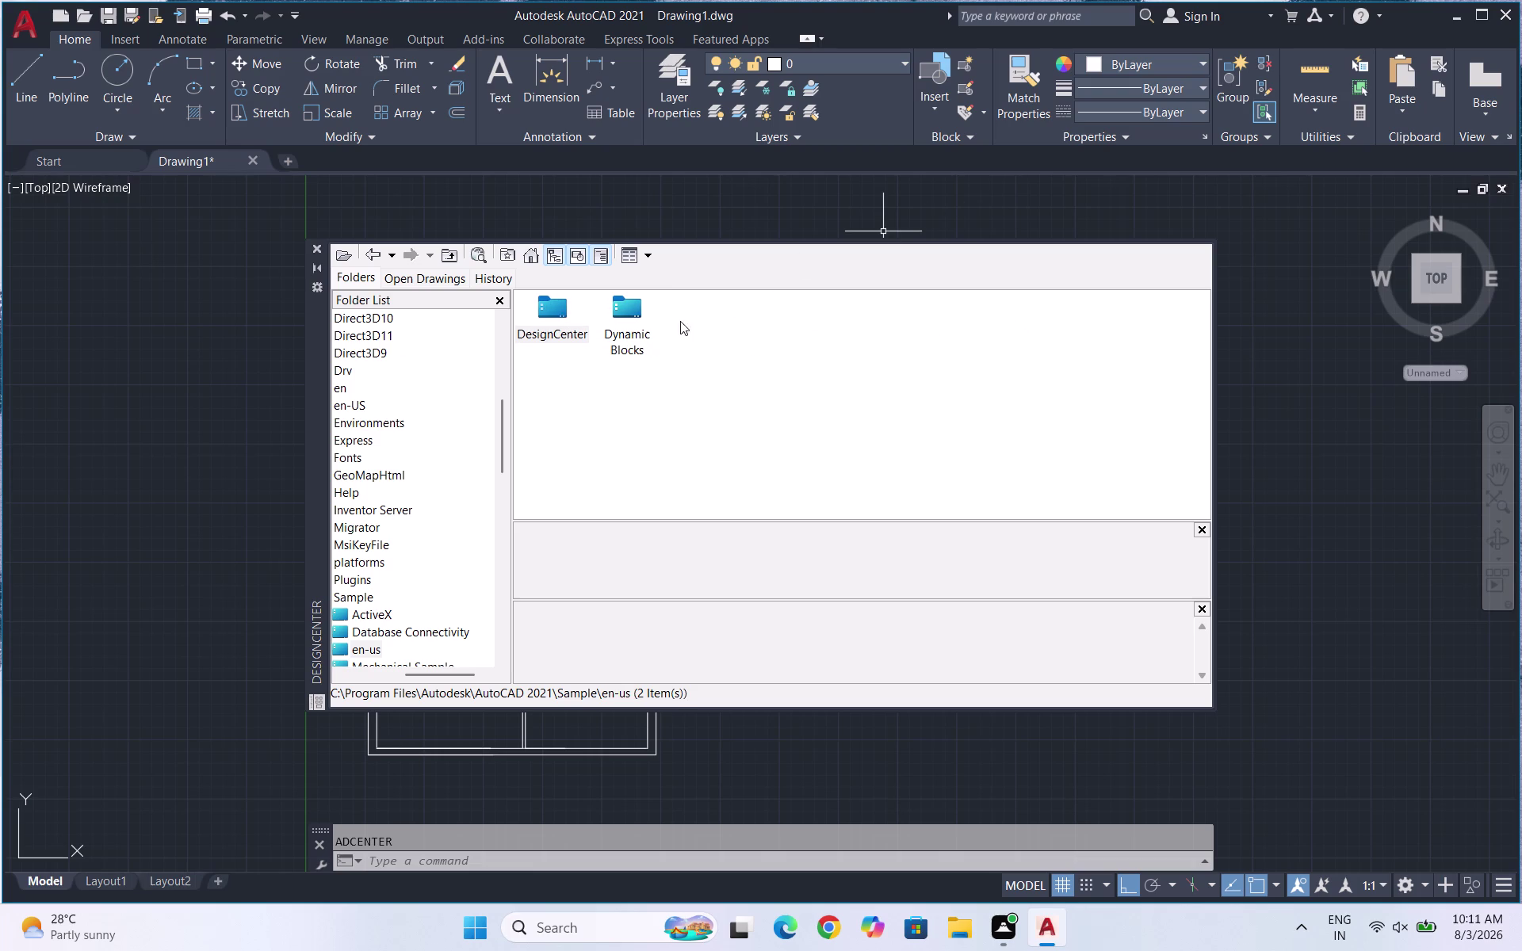
click(551, 315)
triple_click(544, 315)
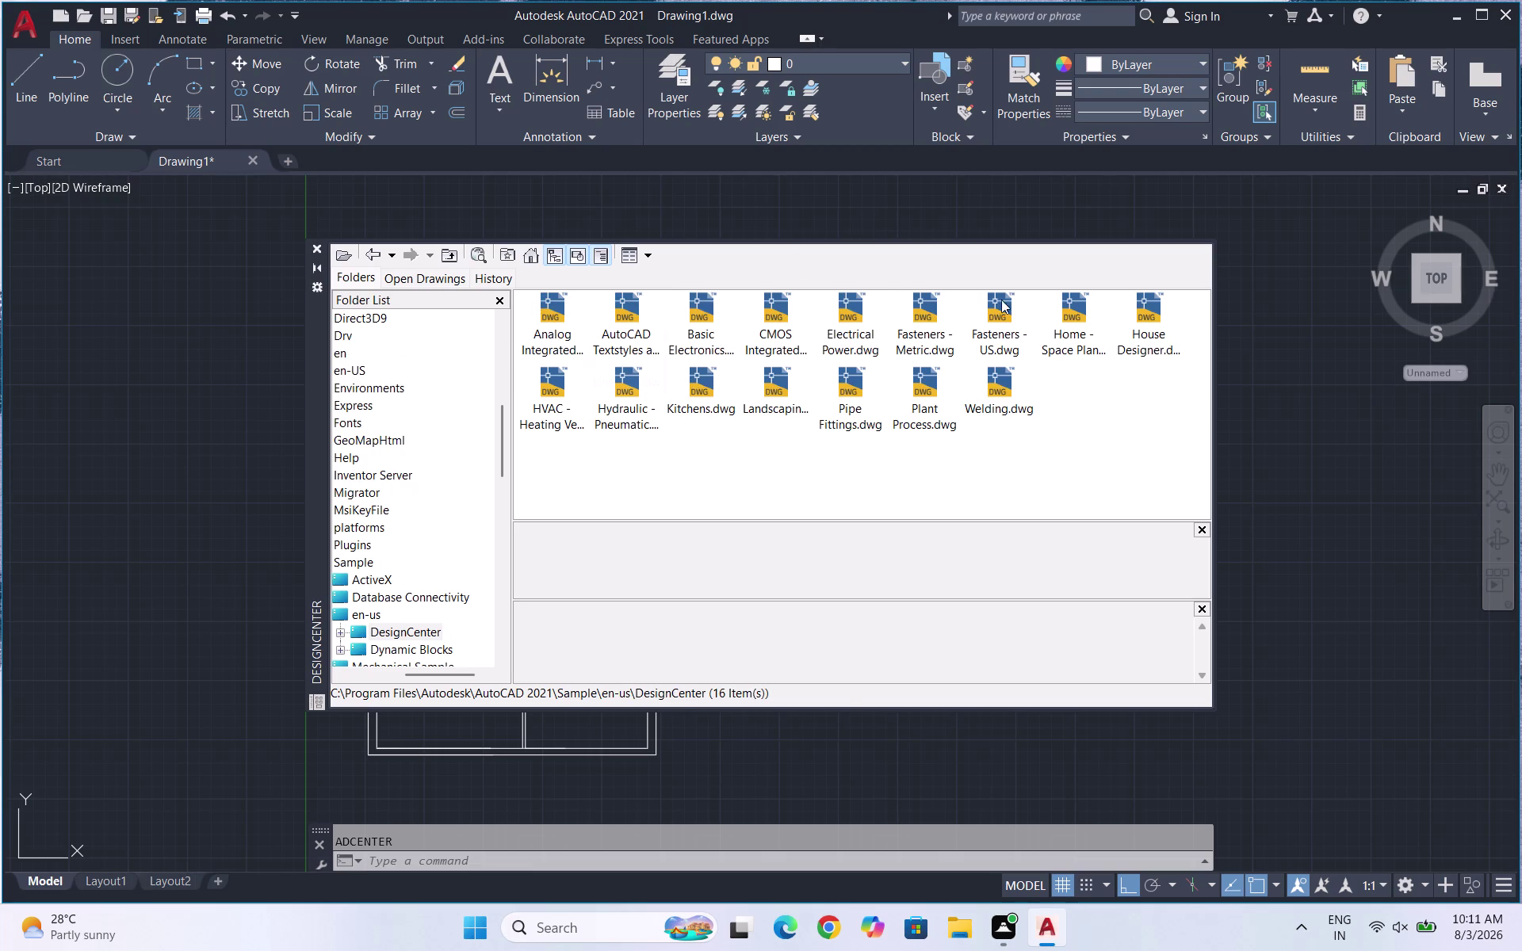
double_click(1071, 300)
double_click(547, 306)
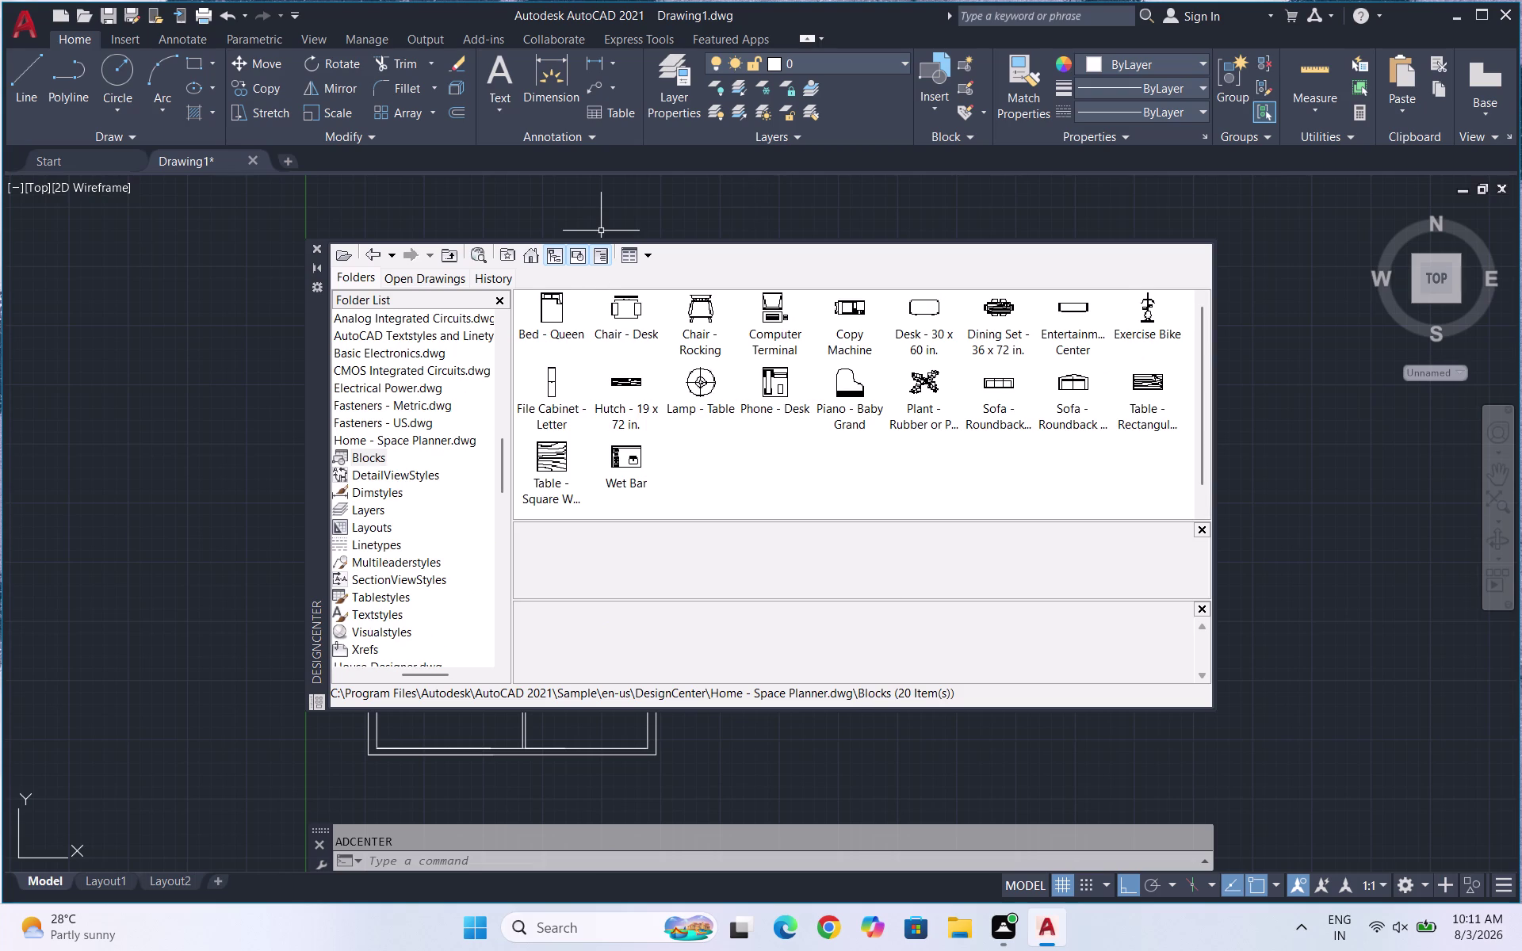
Place Bed - Queen left of the plan and Sofa - Roundback below it.
double_click(544, 313)
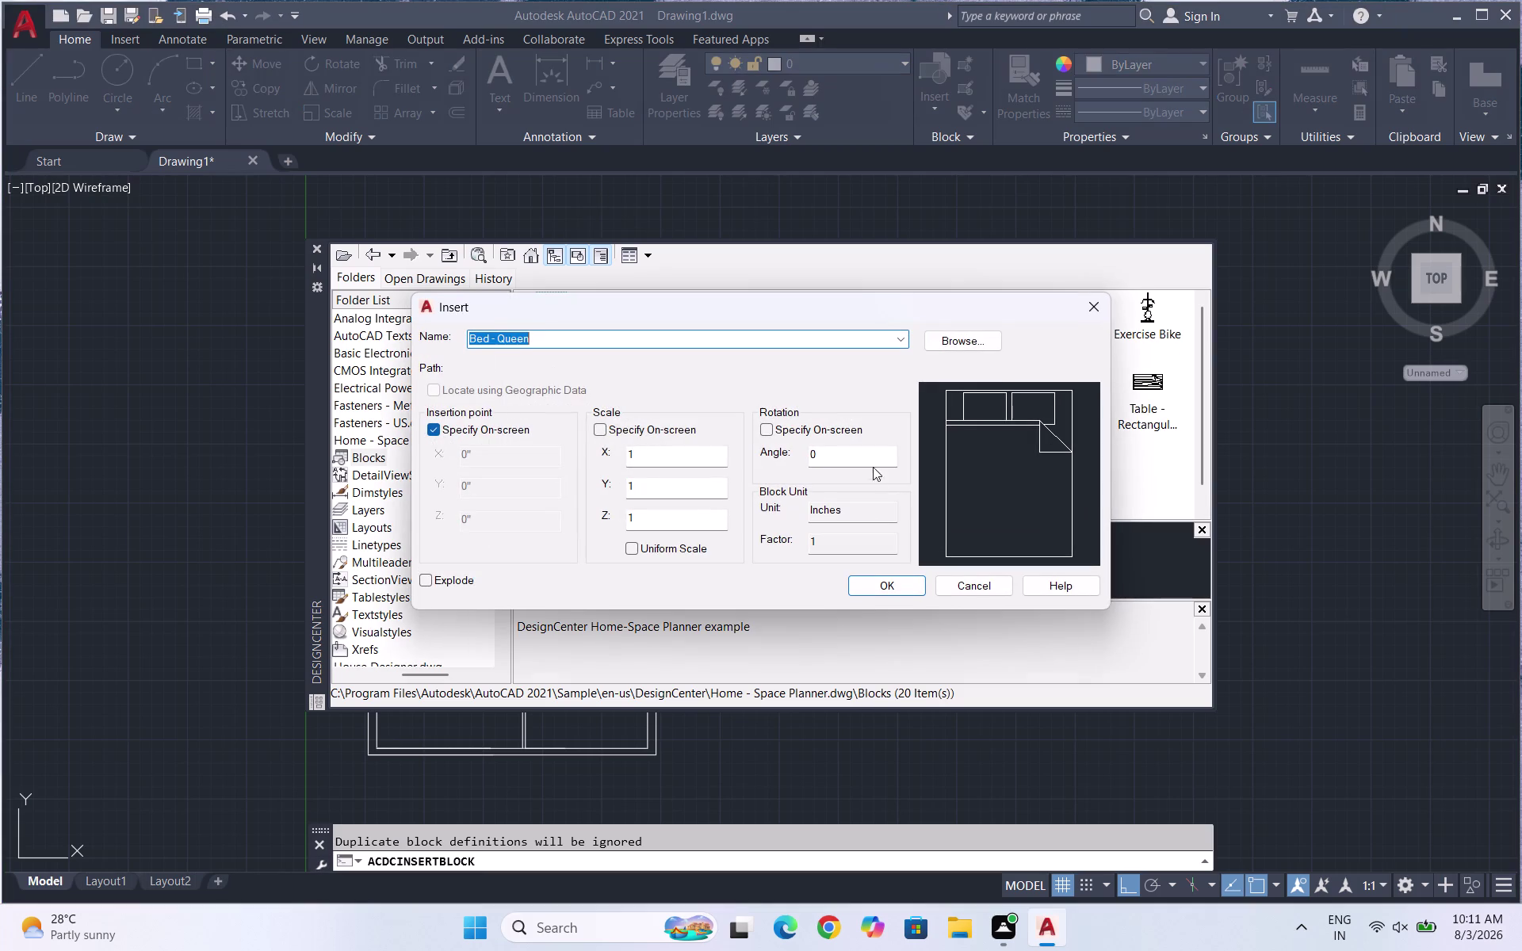
click(877, 579)
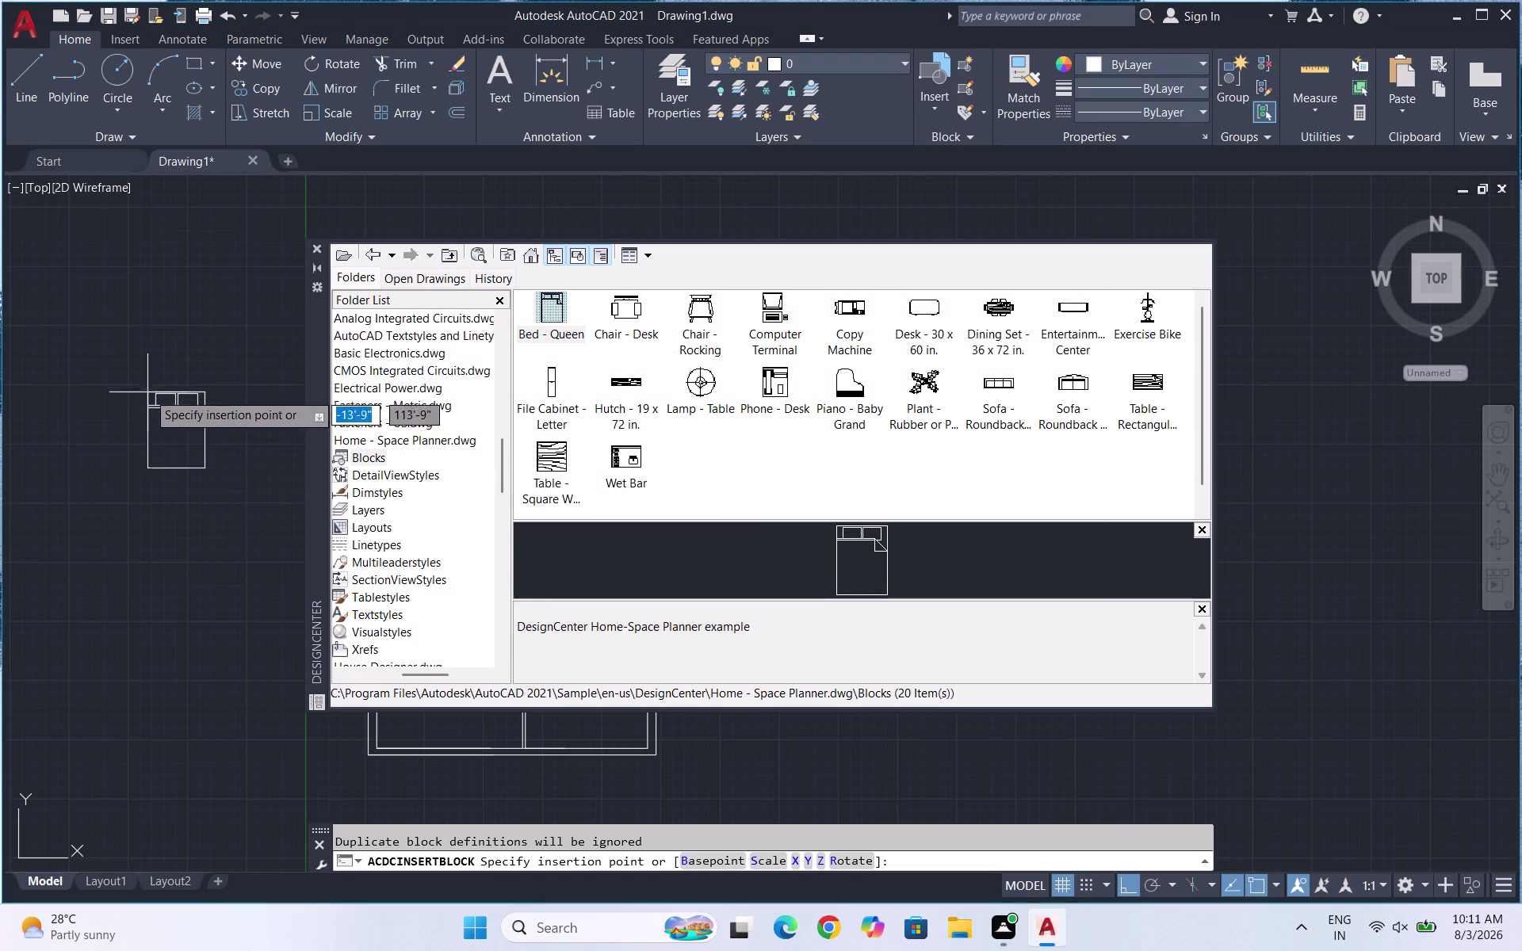
click(136, 375)
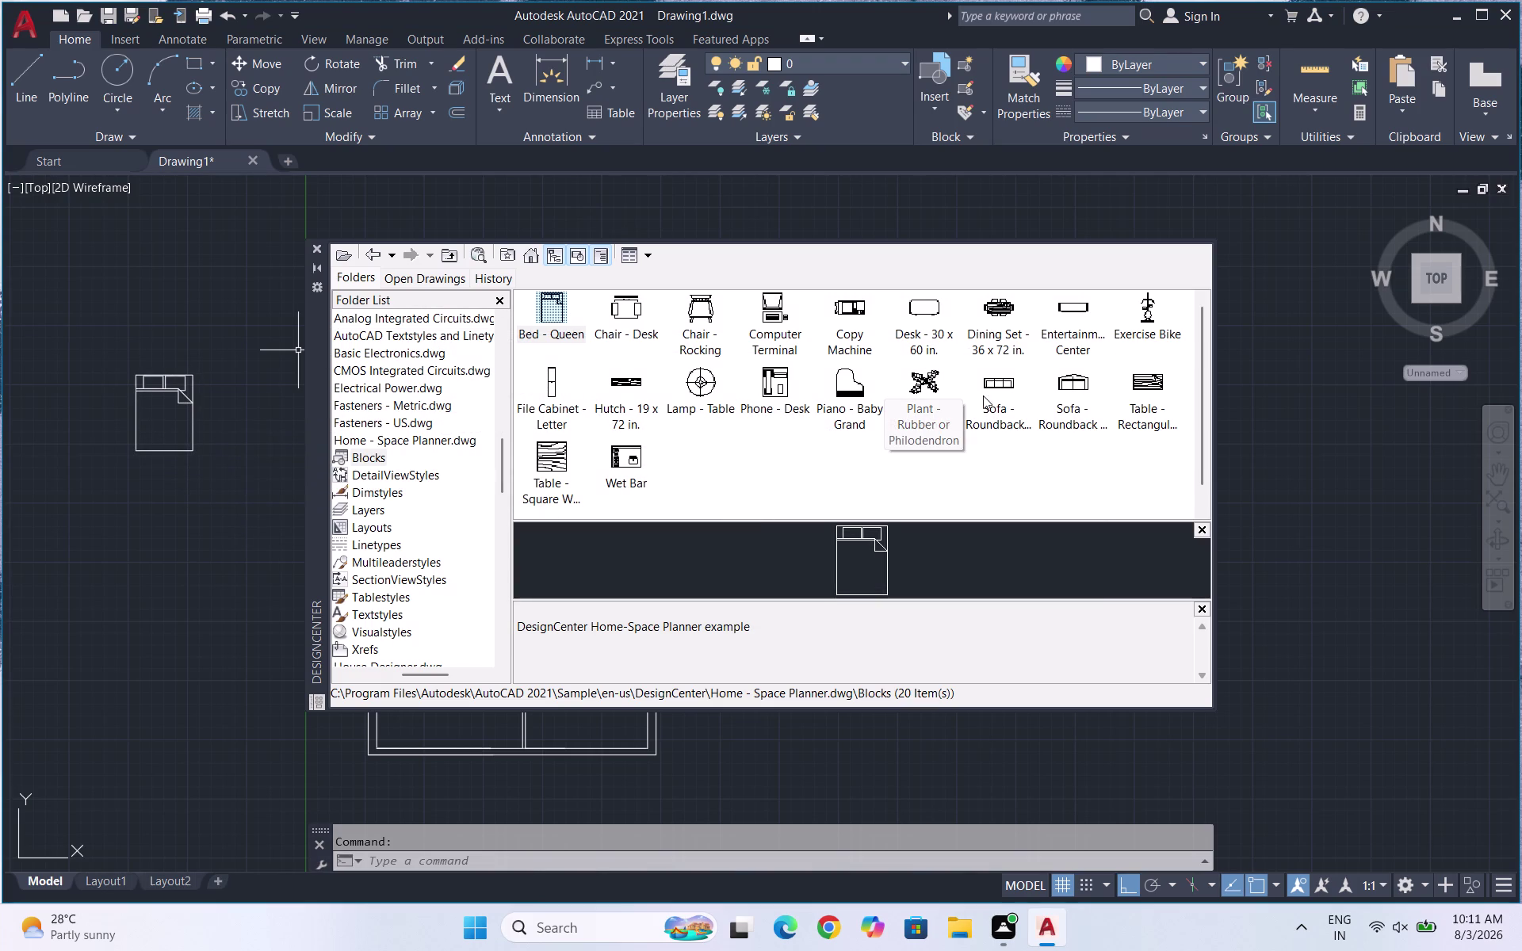
double_click(1002, 393)
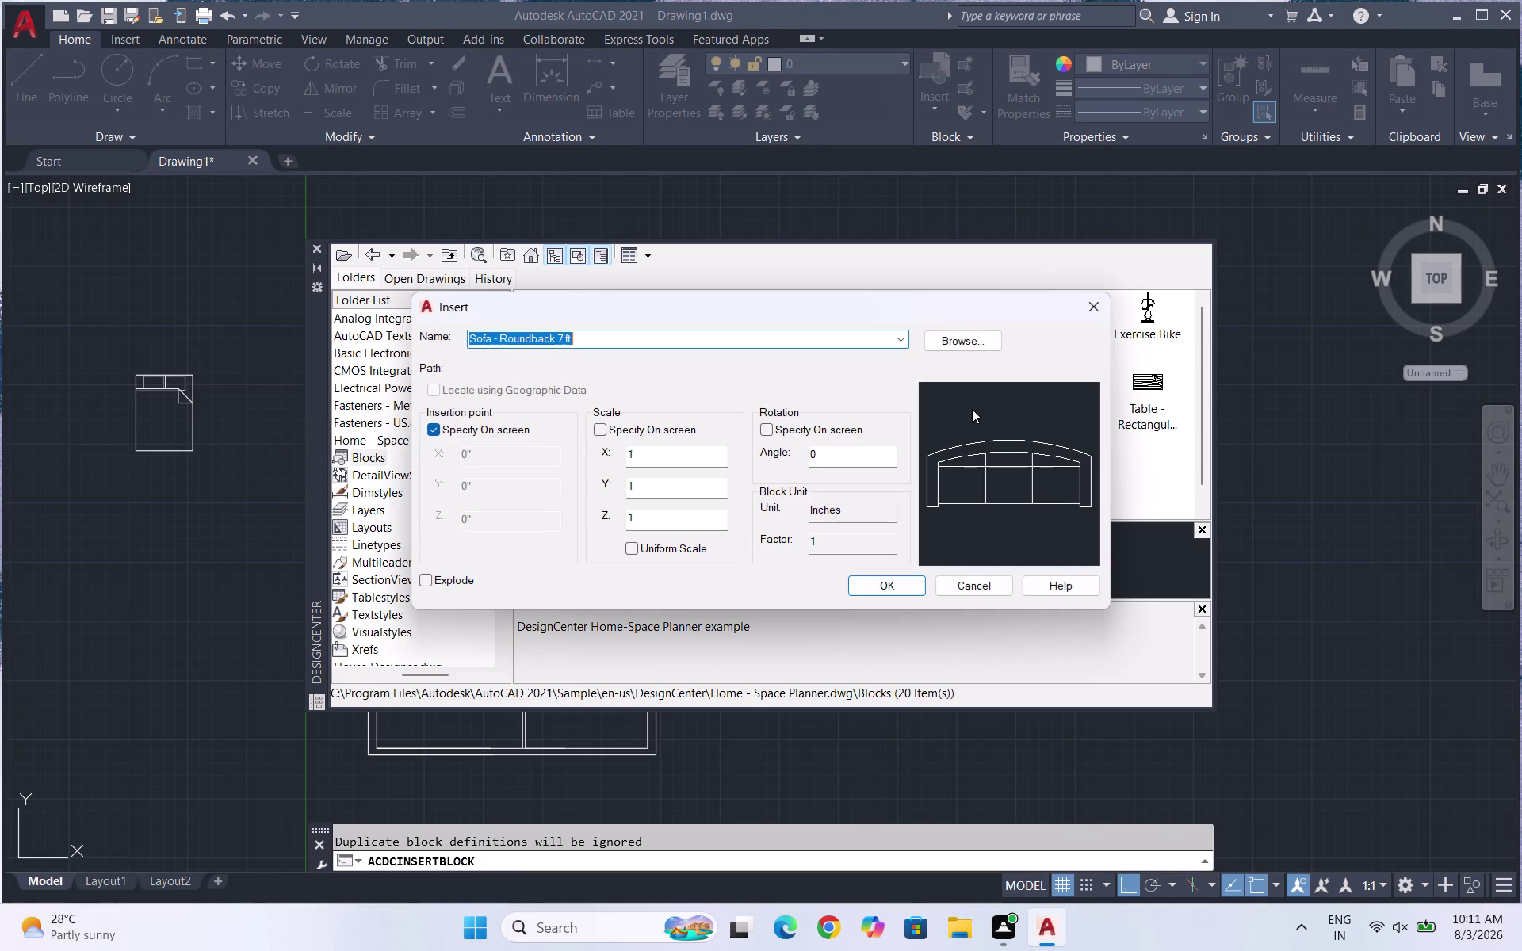
click(909, 582)
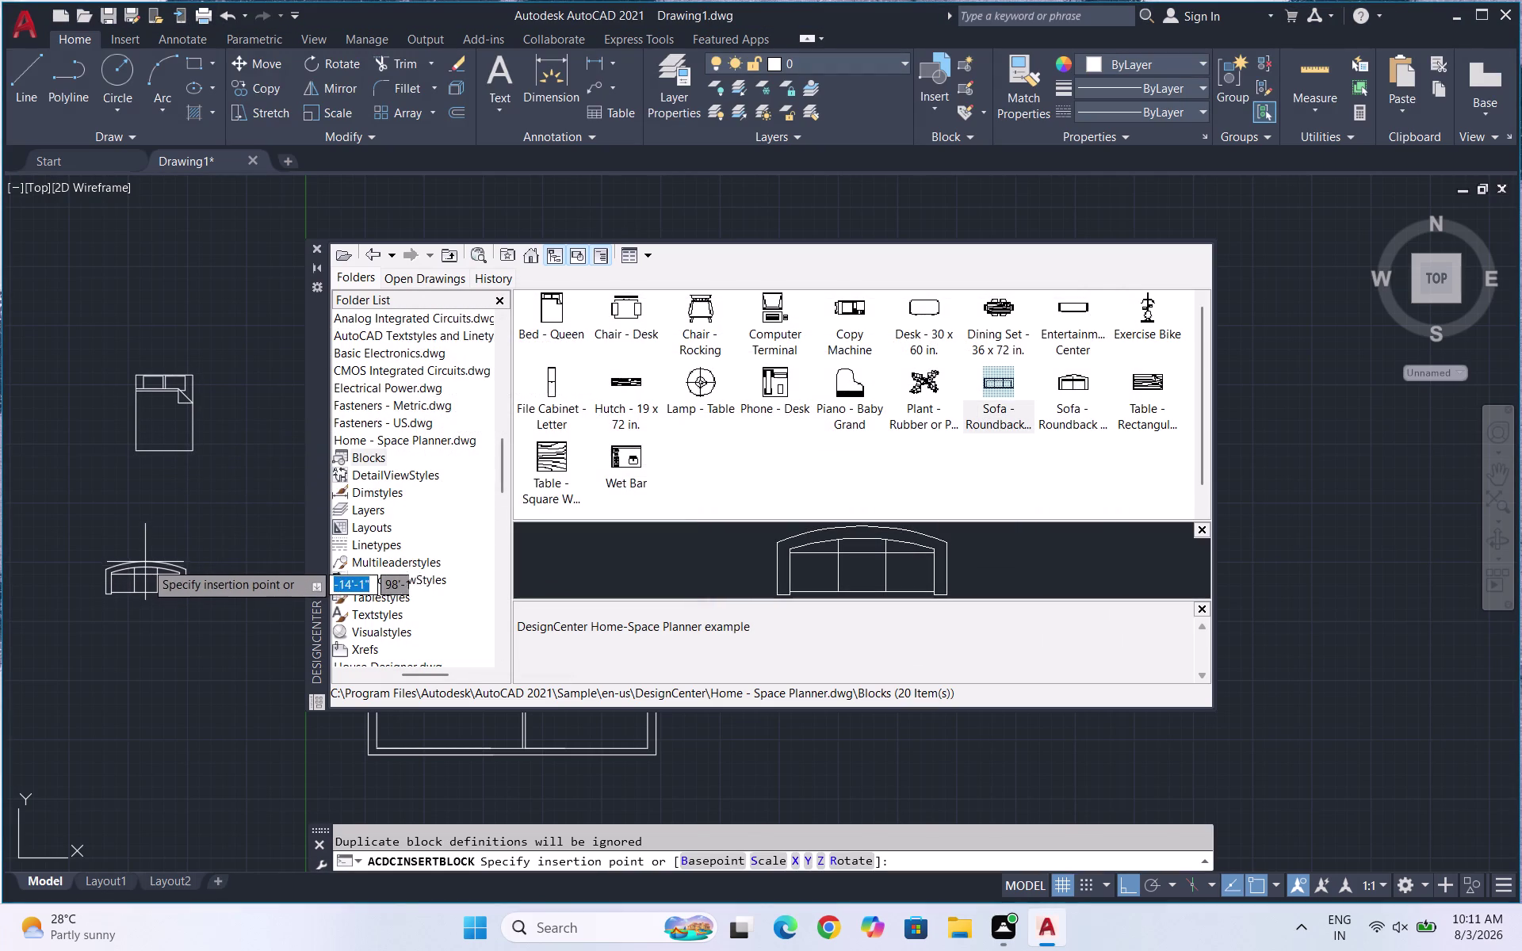
click(143, 557)
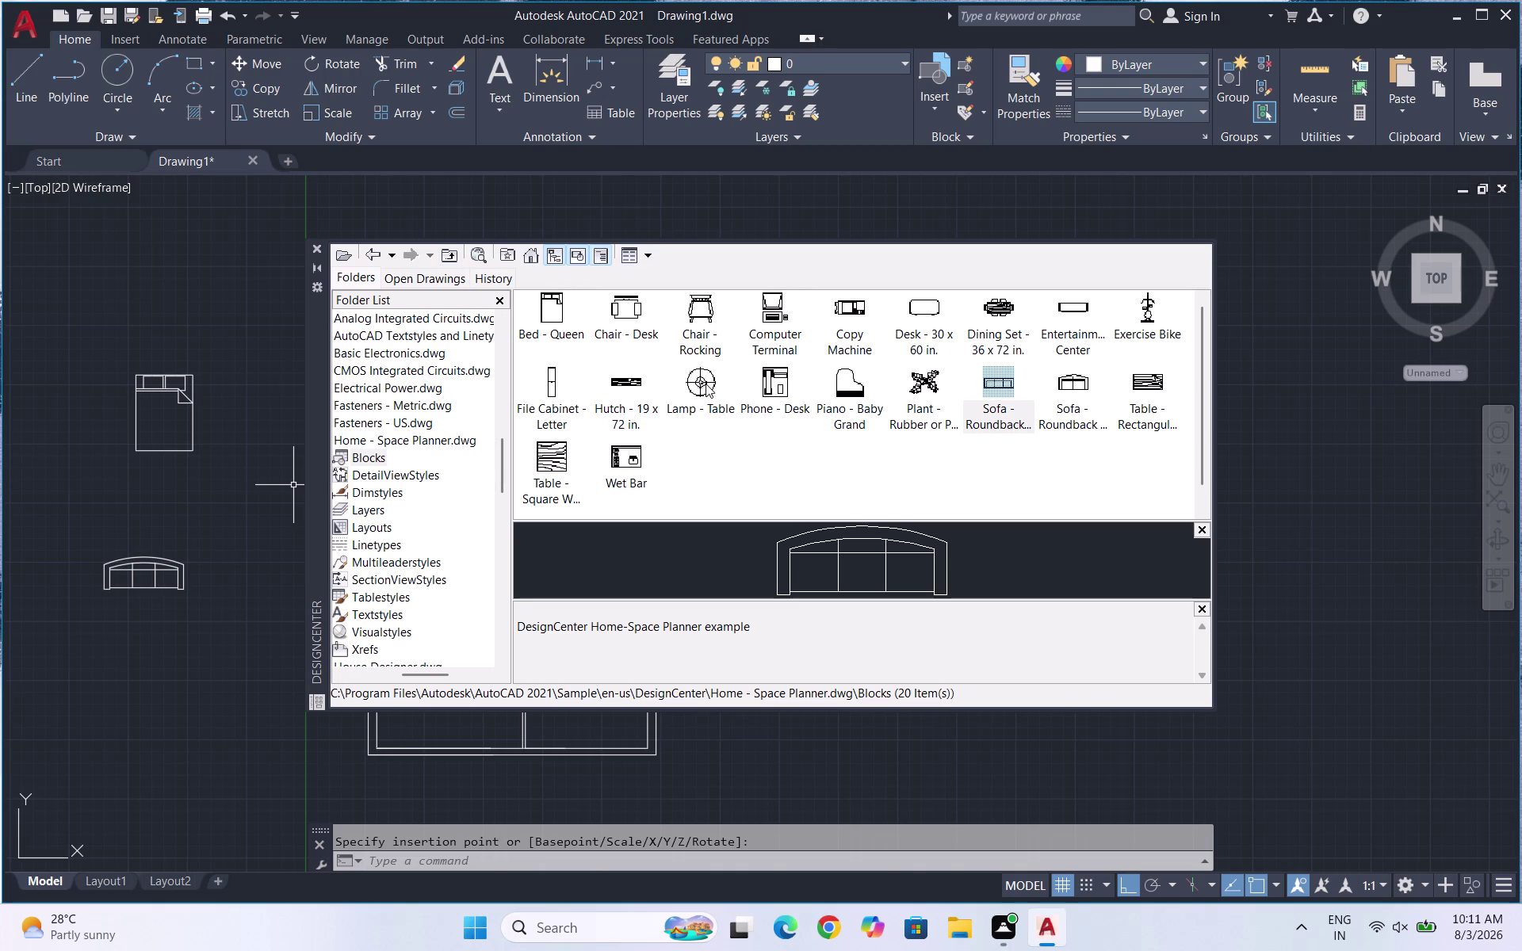
click(375, 261)
click(366, 252)
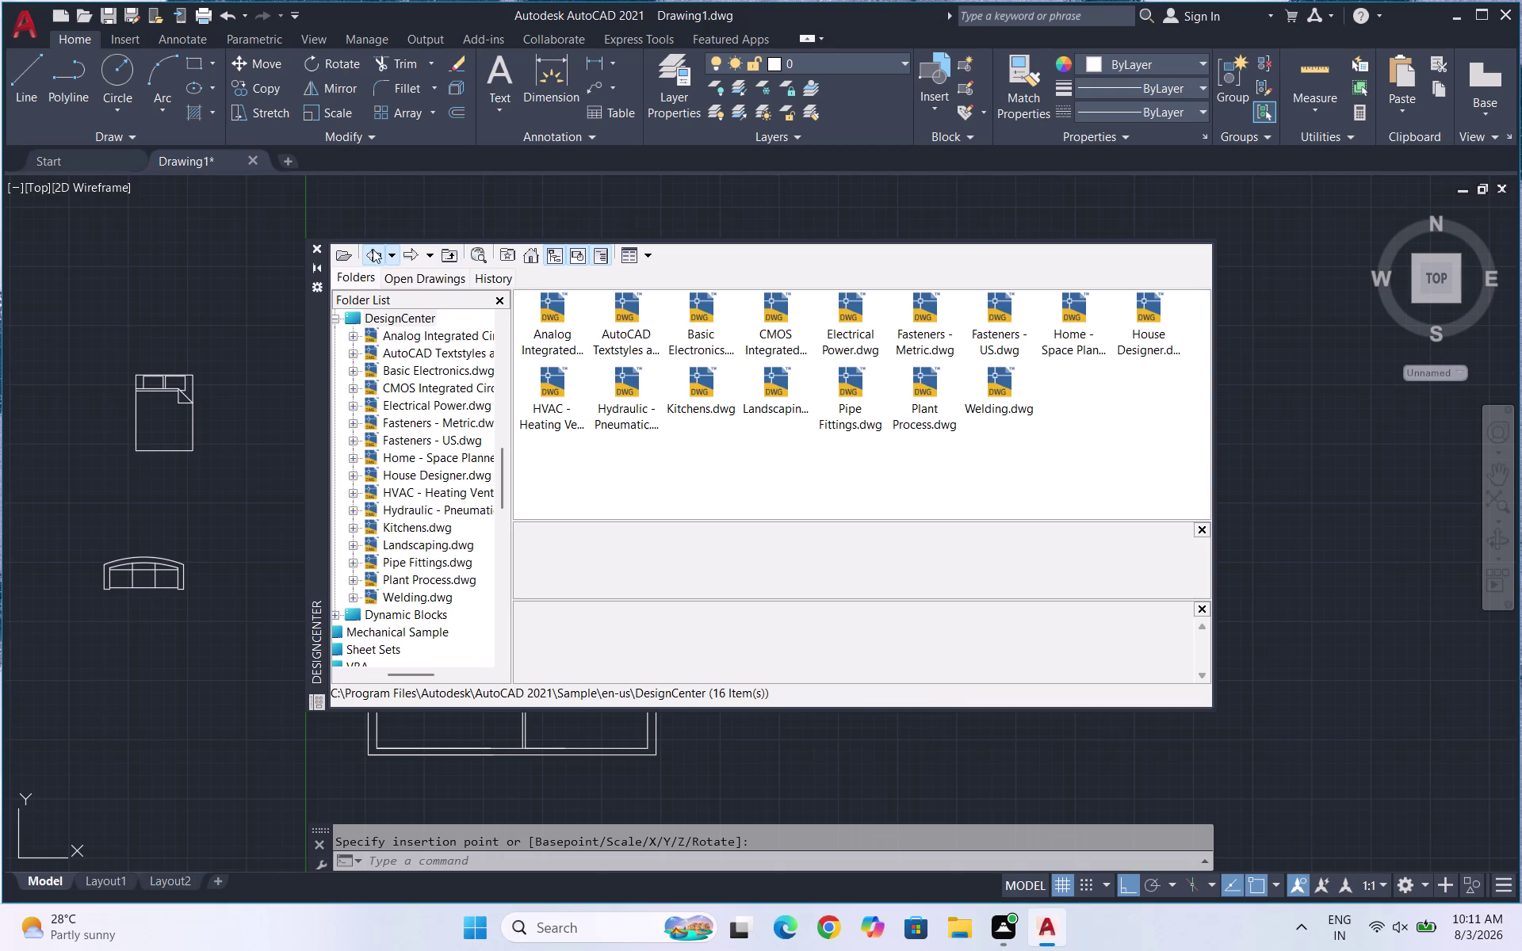
Look through the House Designer.dwg blocks, then switch to the Kitchens.dwg block list.
double_click(1136, 319)
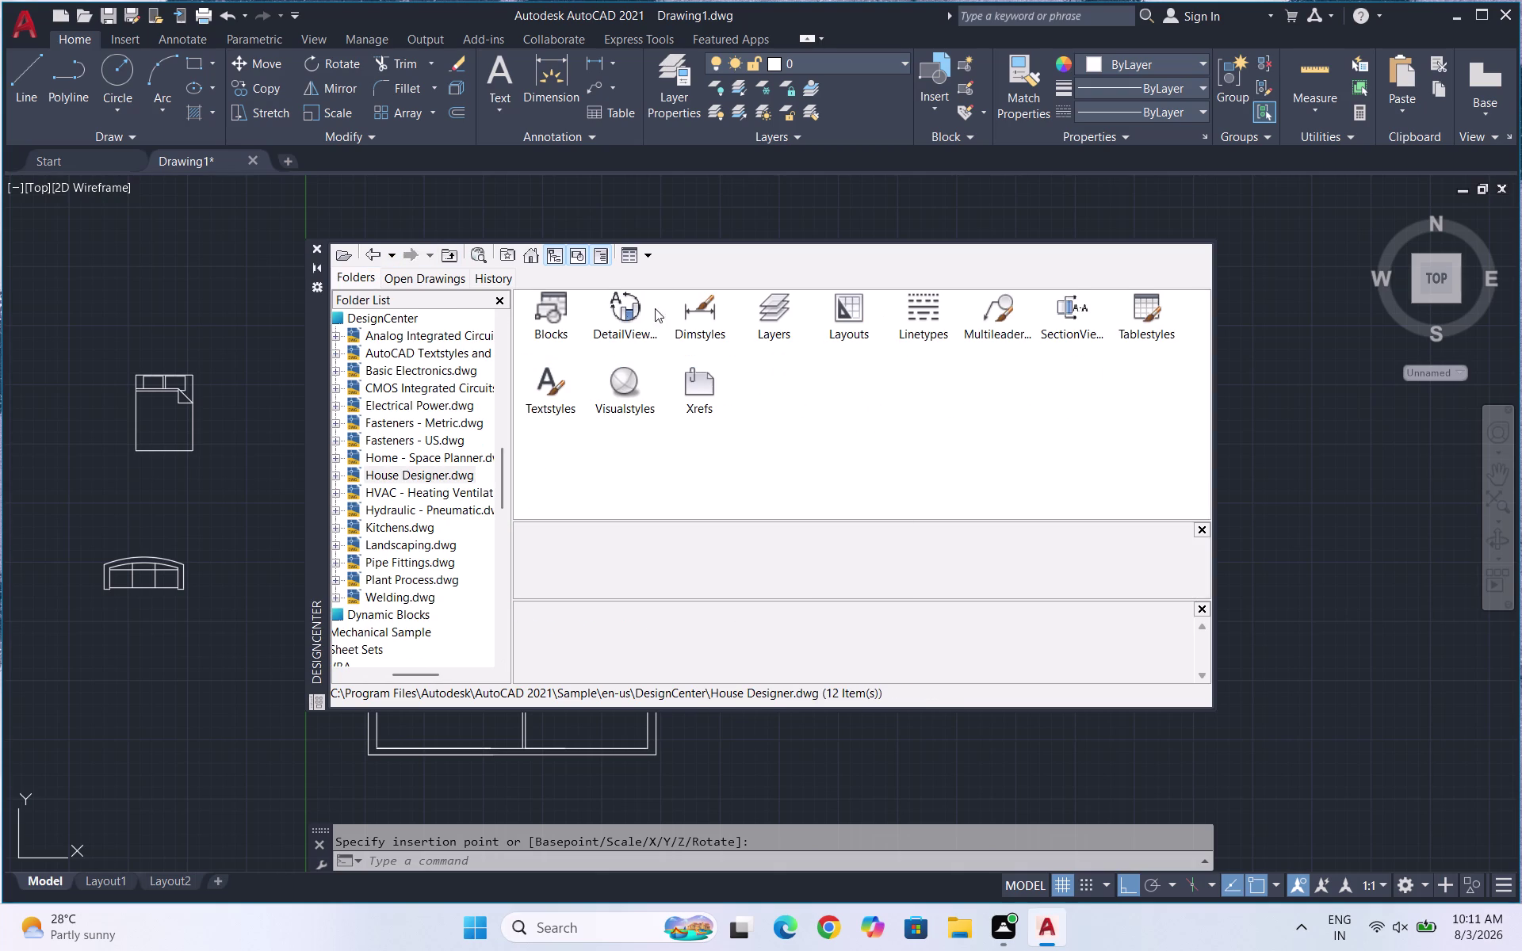
double_click(564, 307)
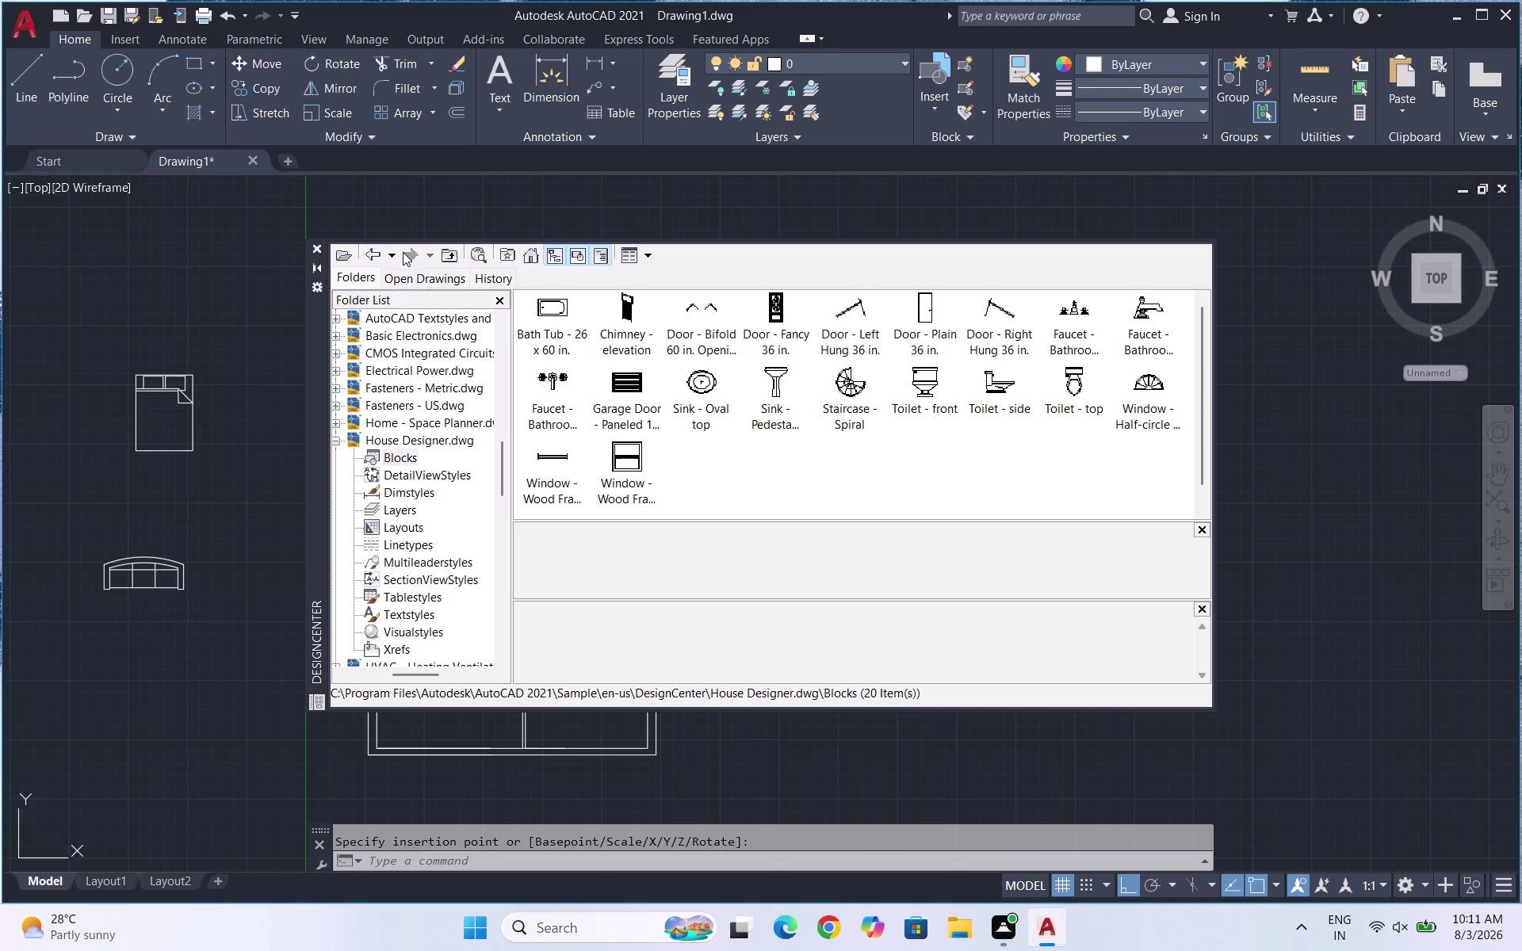
click(373, 253)
click(373, 254)
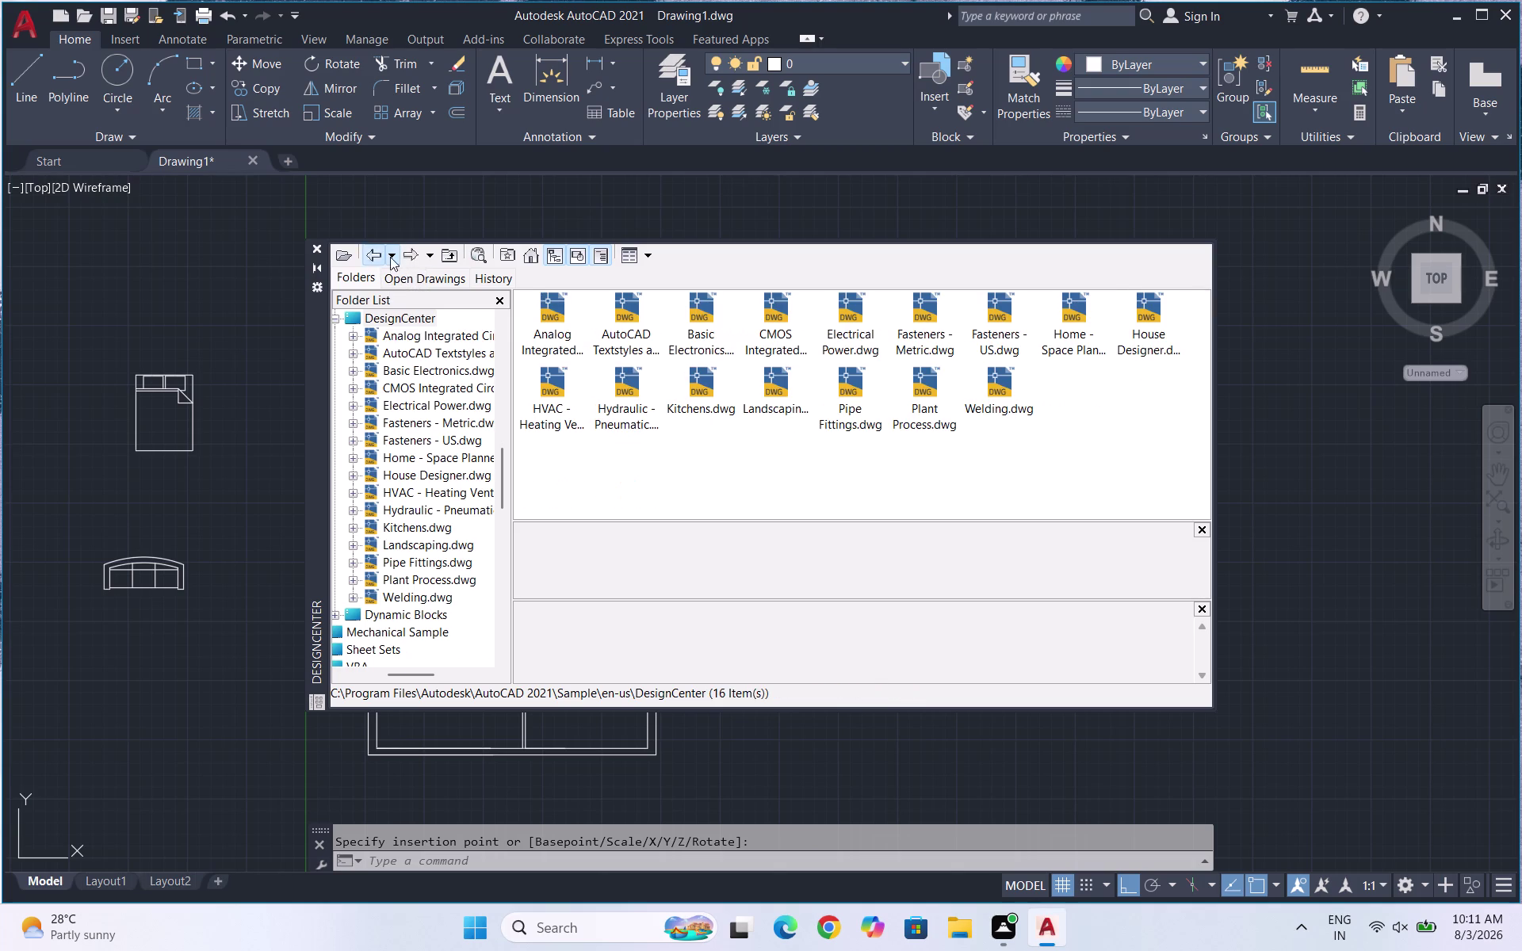
double_click(712, 384)
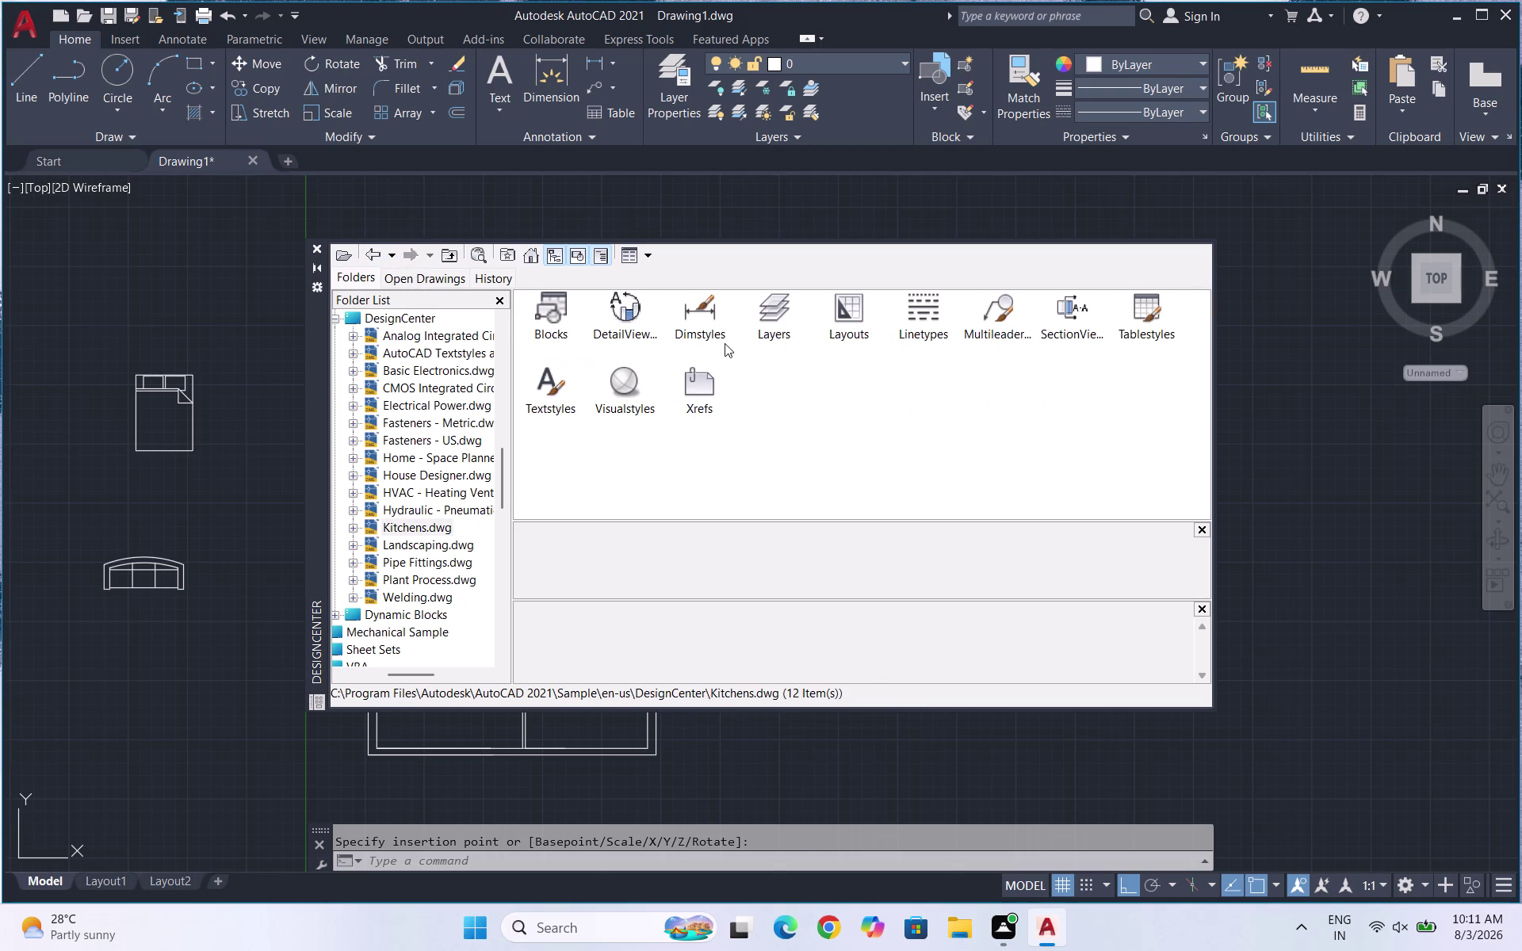
double_click(563, 305)
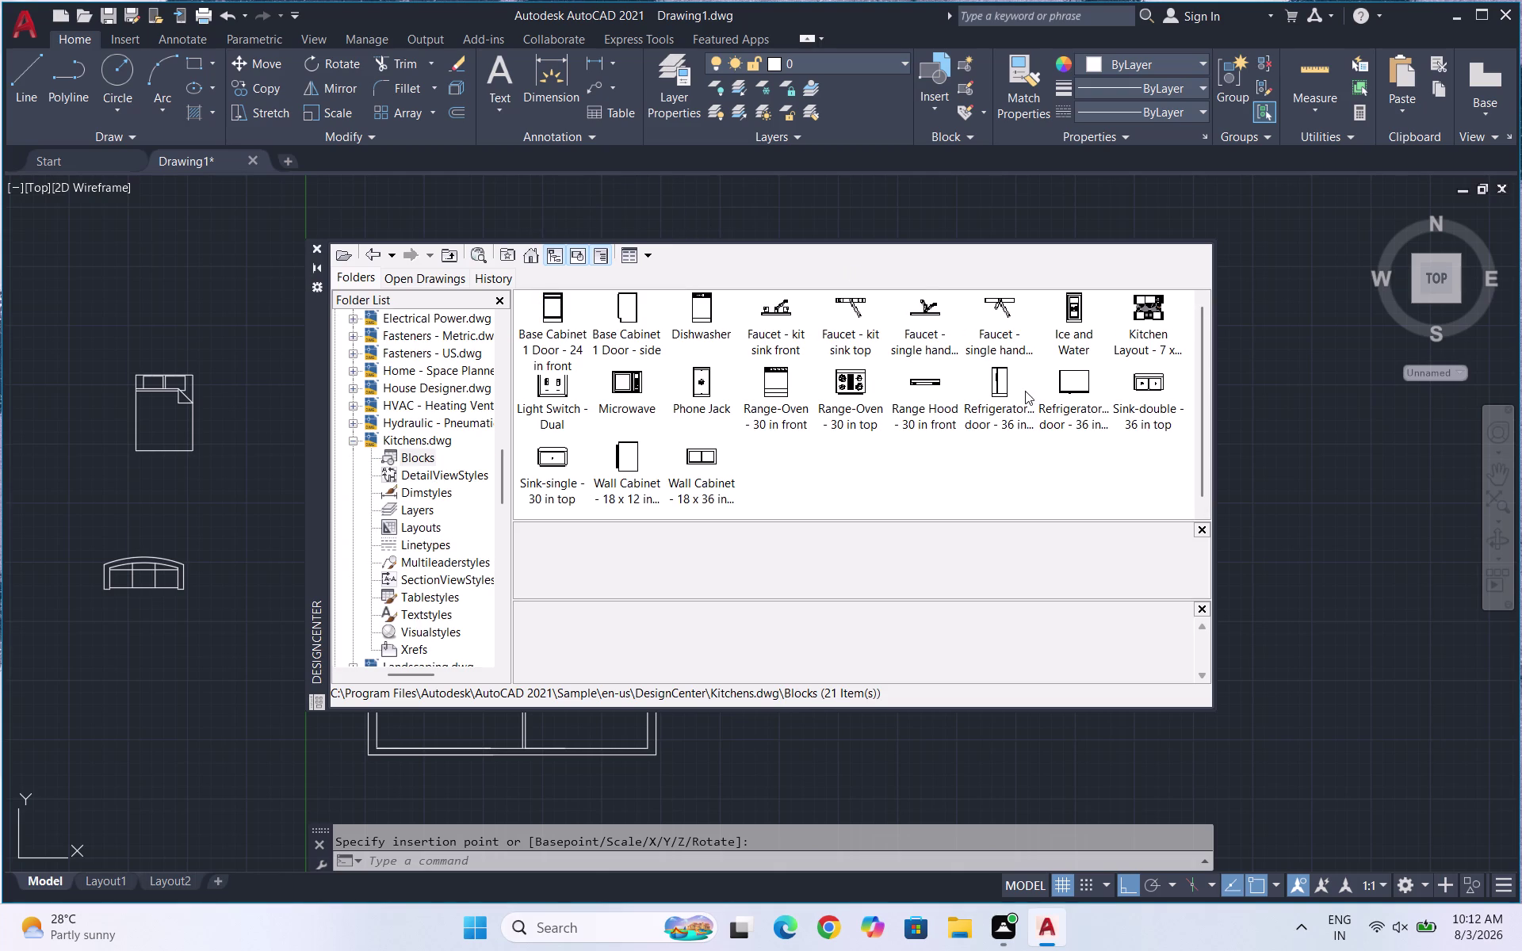
Insert the Sink-single - 30 in top block left of the floor plan.
click(558, 463)
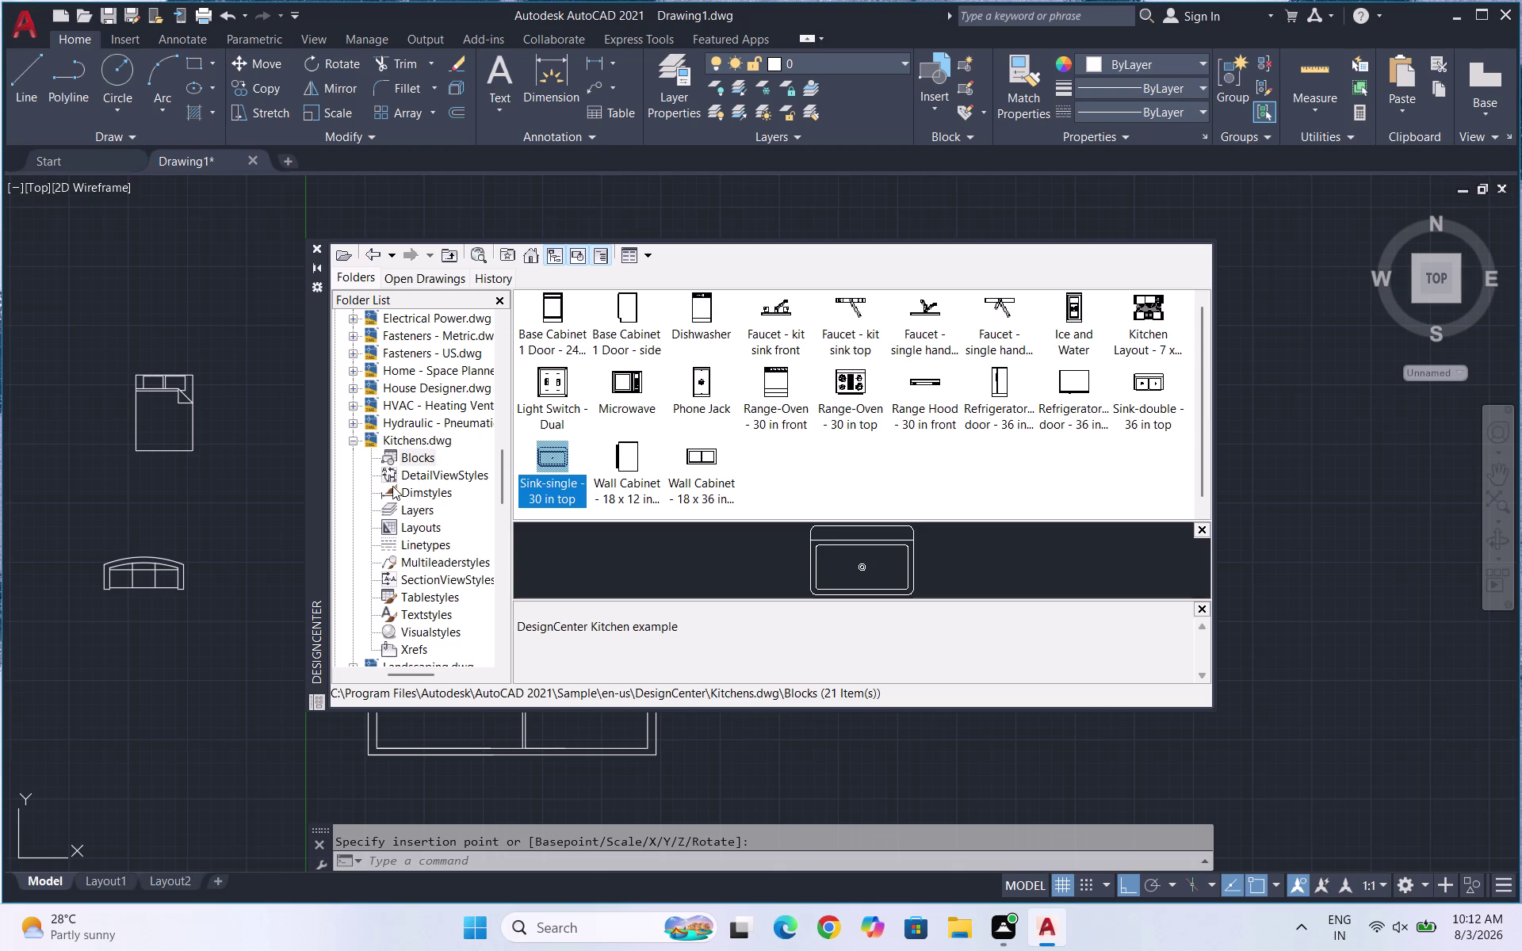
double_click(559, 460)
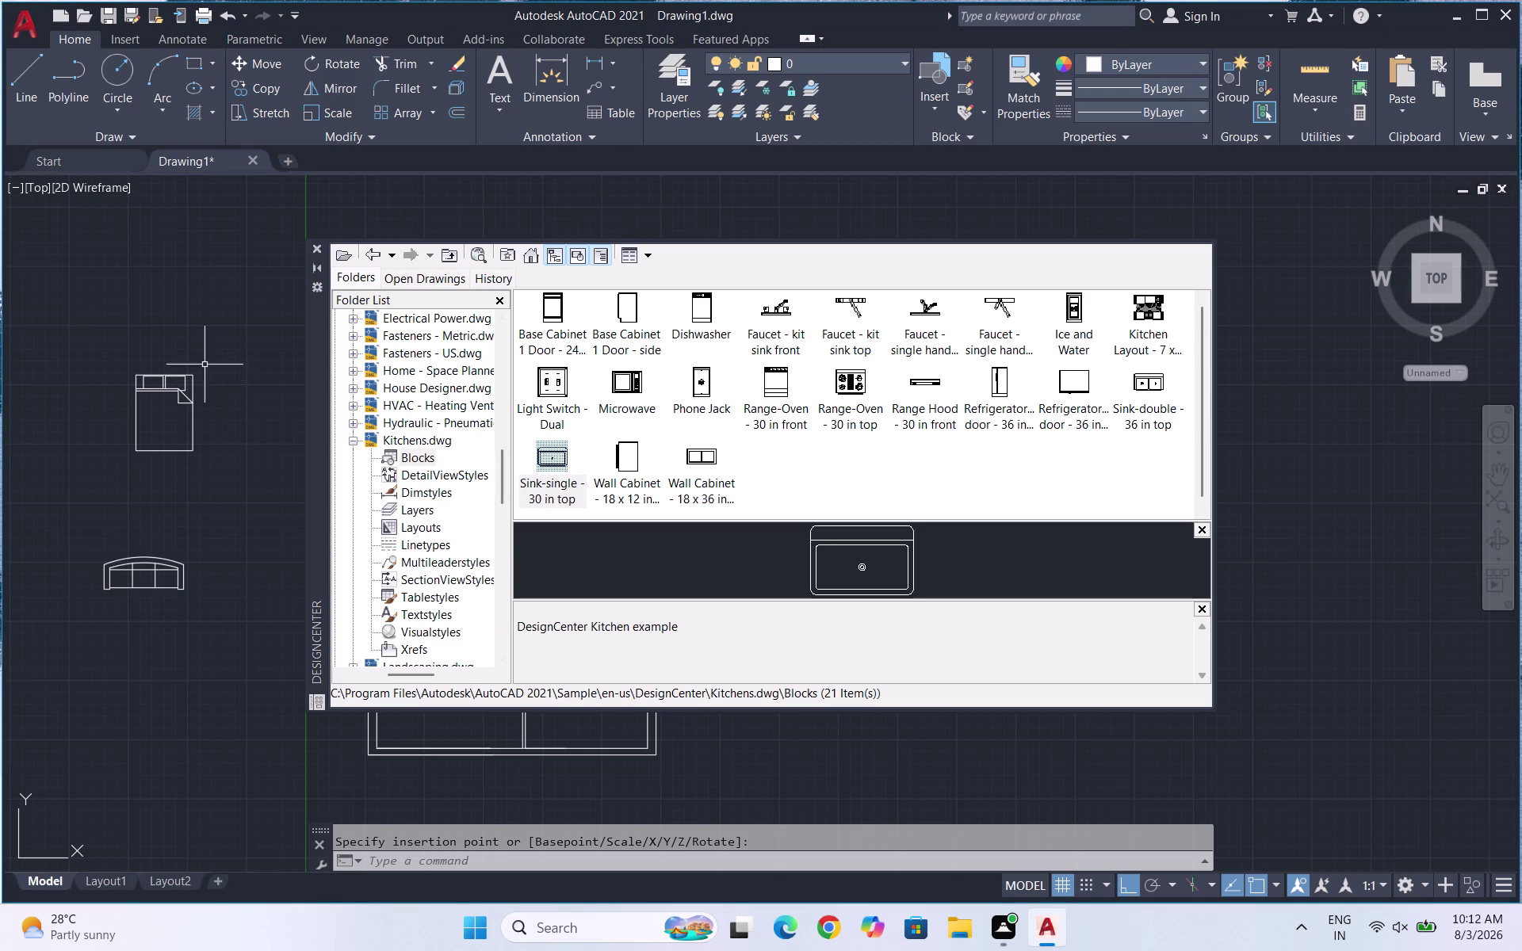
double_click(571, 460)
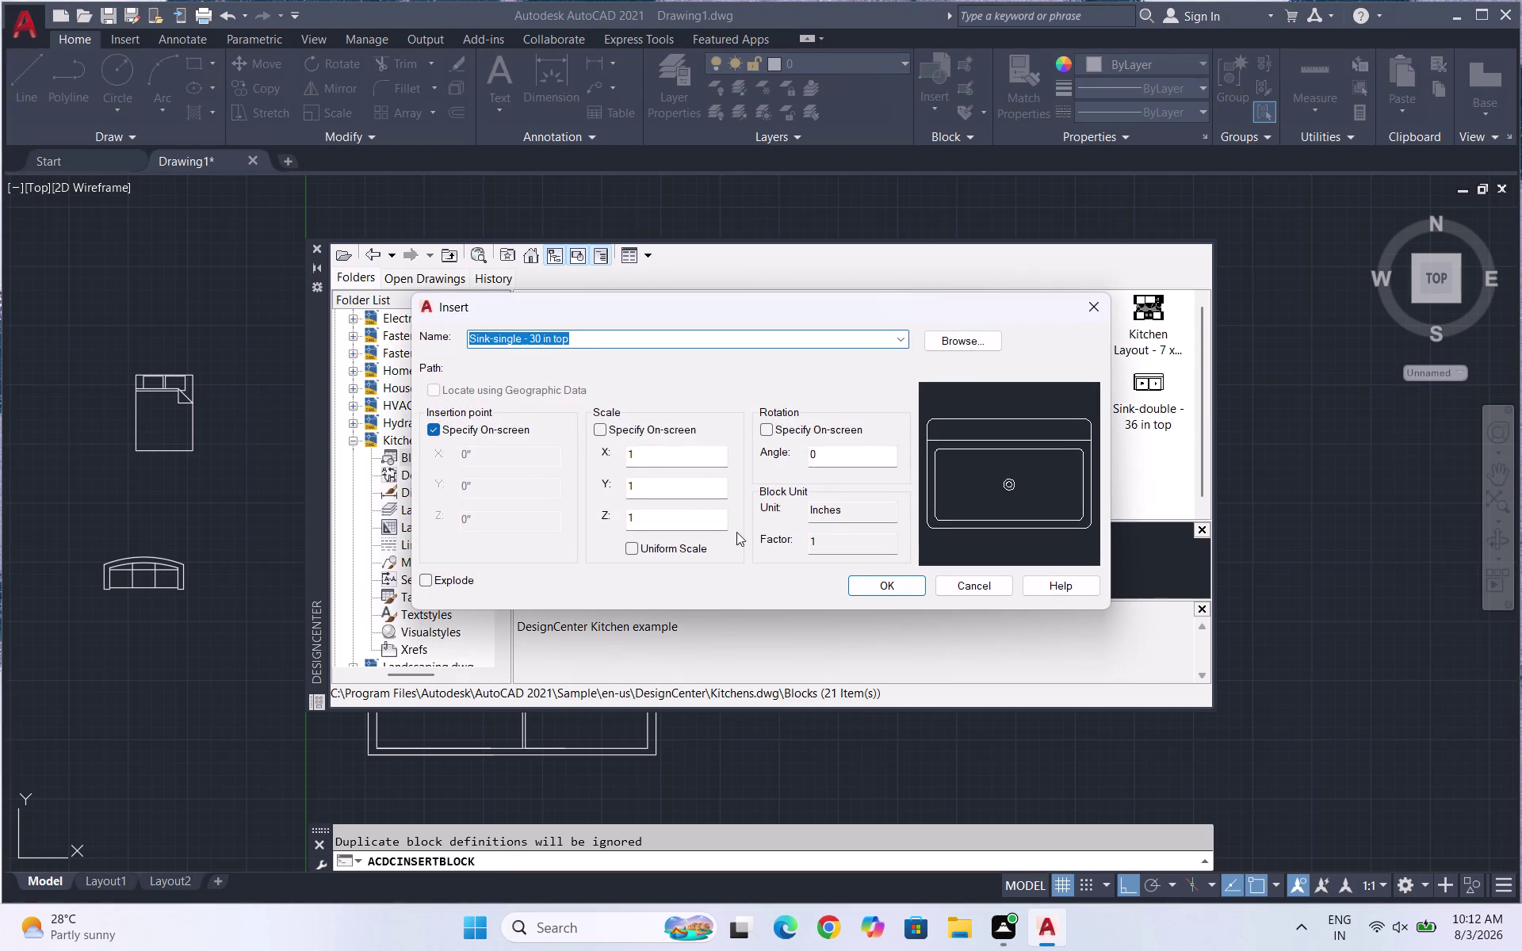
drag(907, 584, 476, 455)
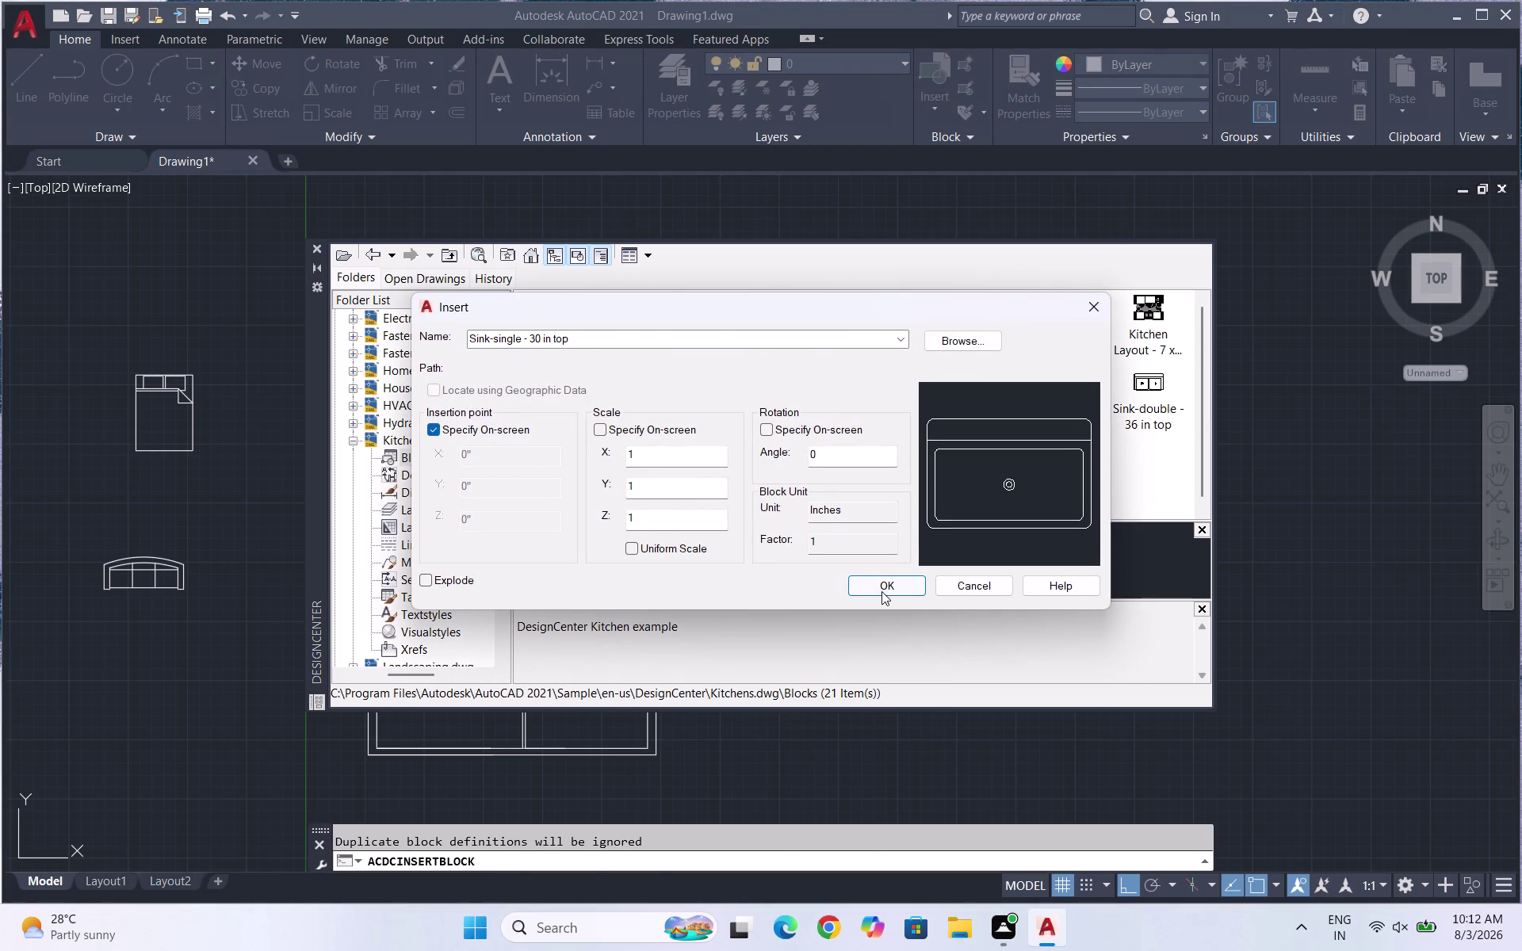
click(882, 591)
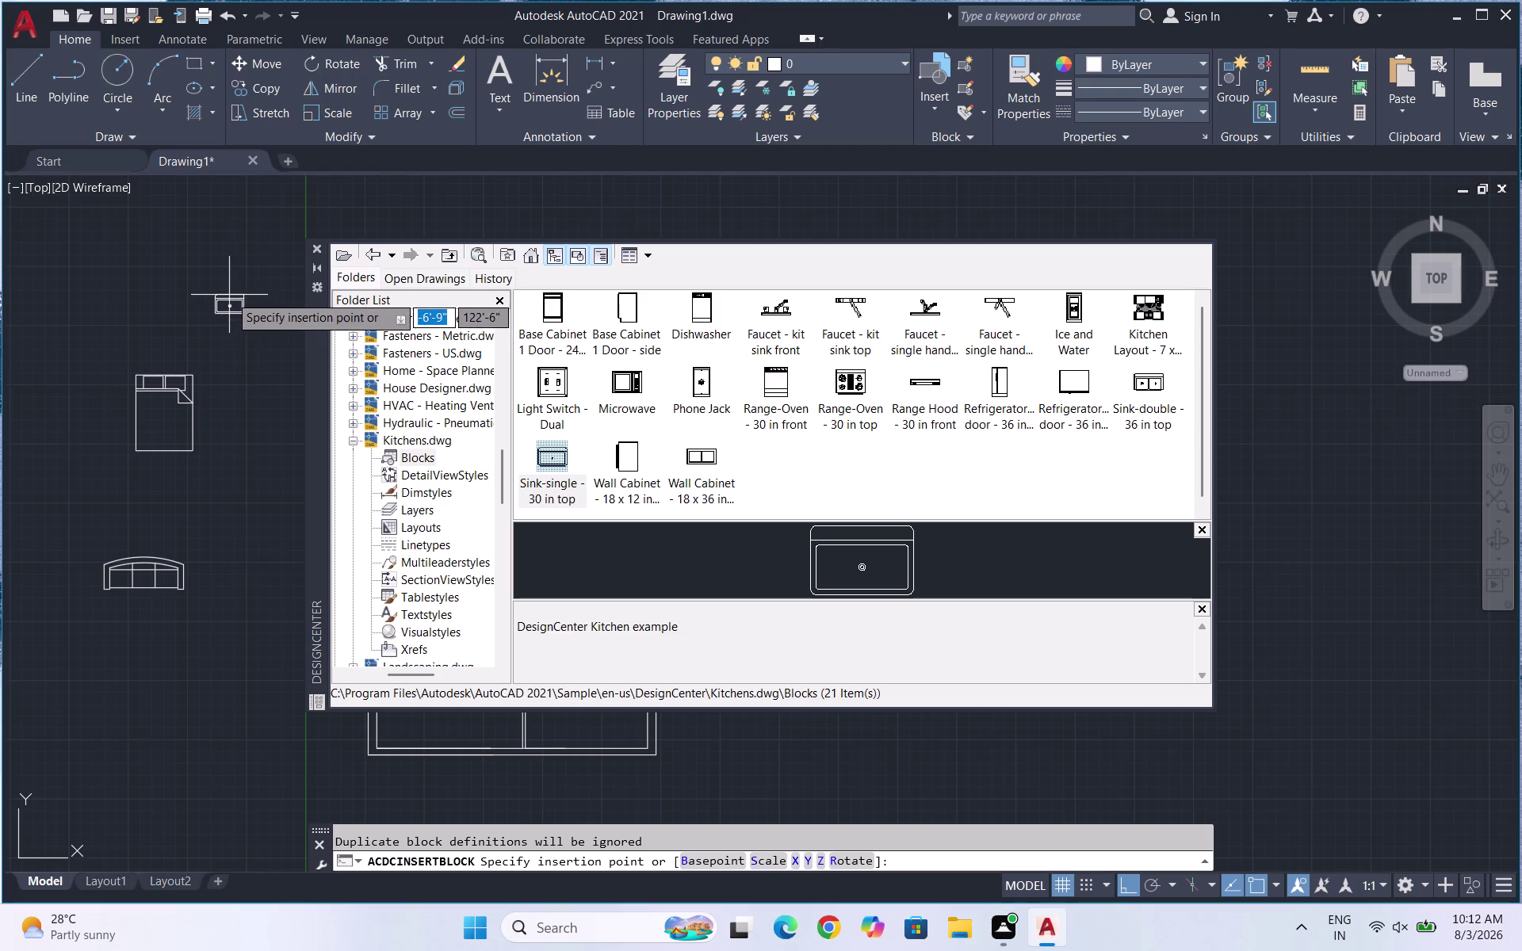
drag(229, 295, 421, 313)
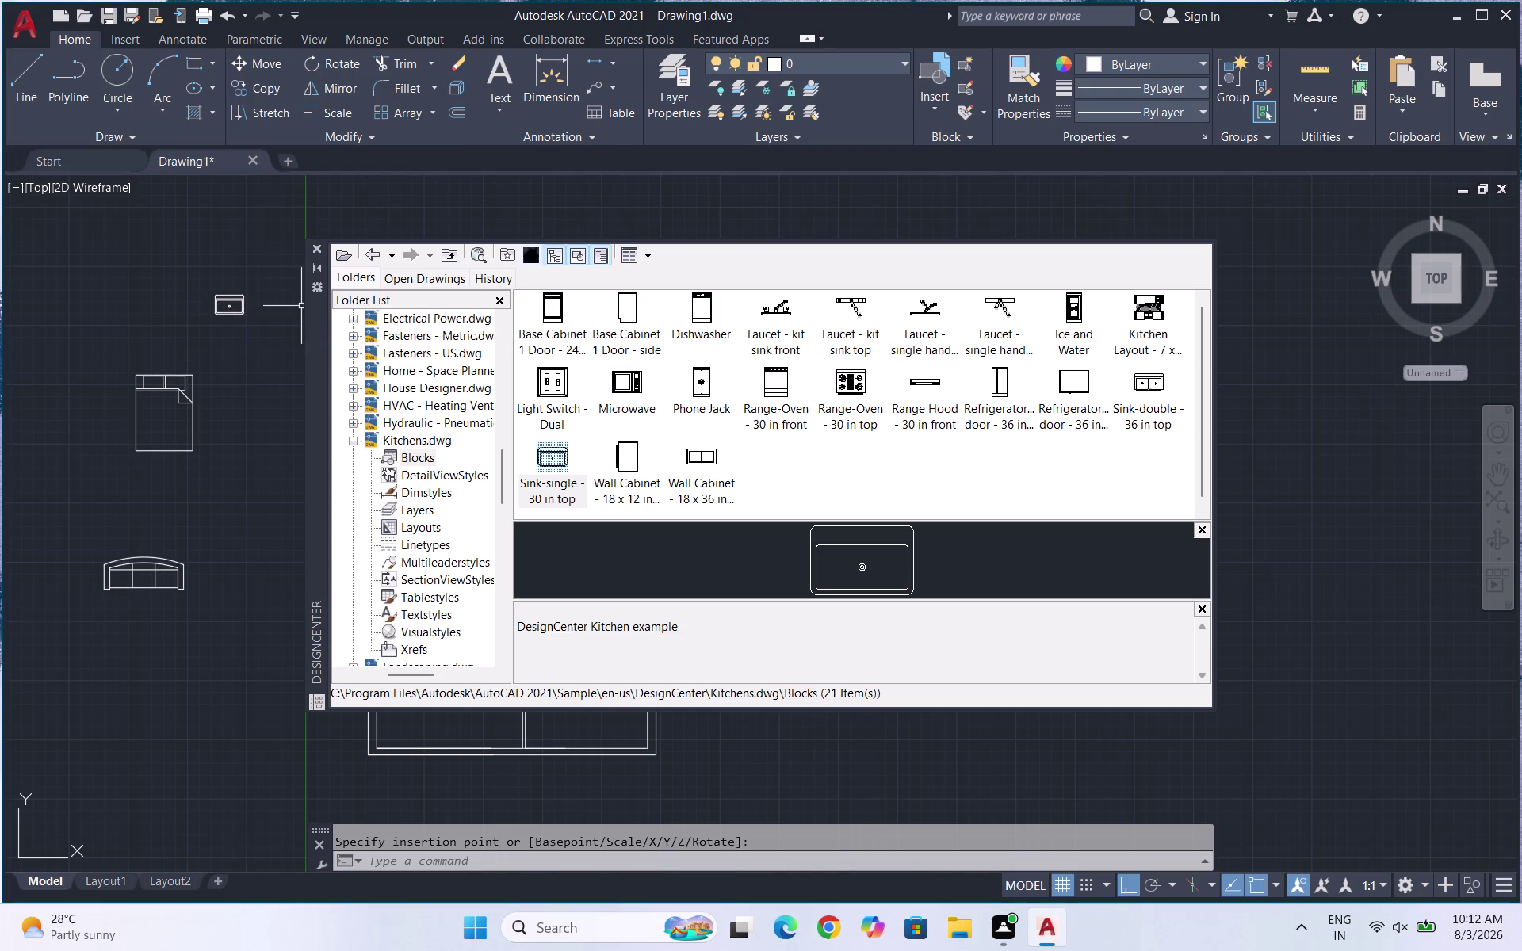
Insert the Range-Oven - 30 in top block below the bed.
click(860, 378)
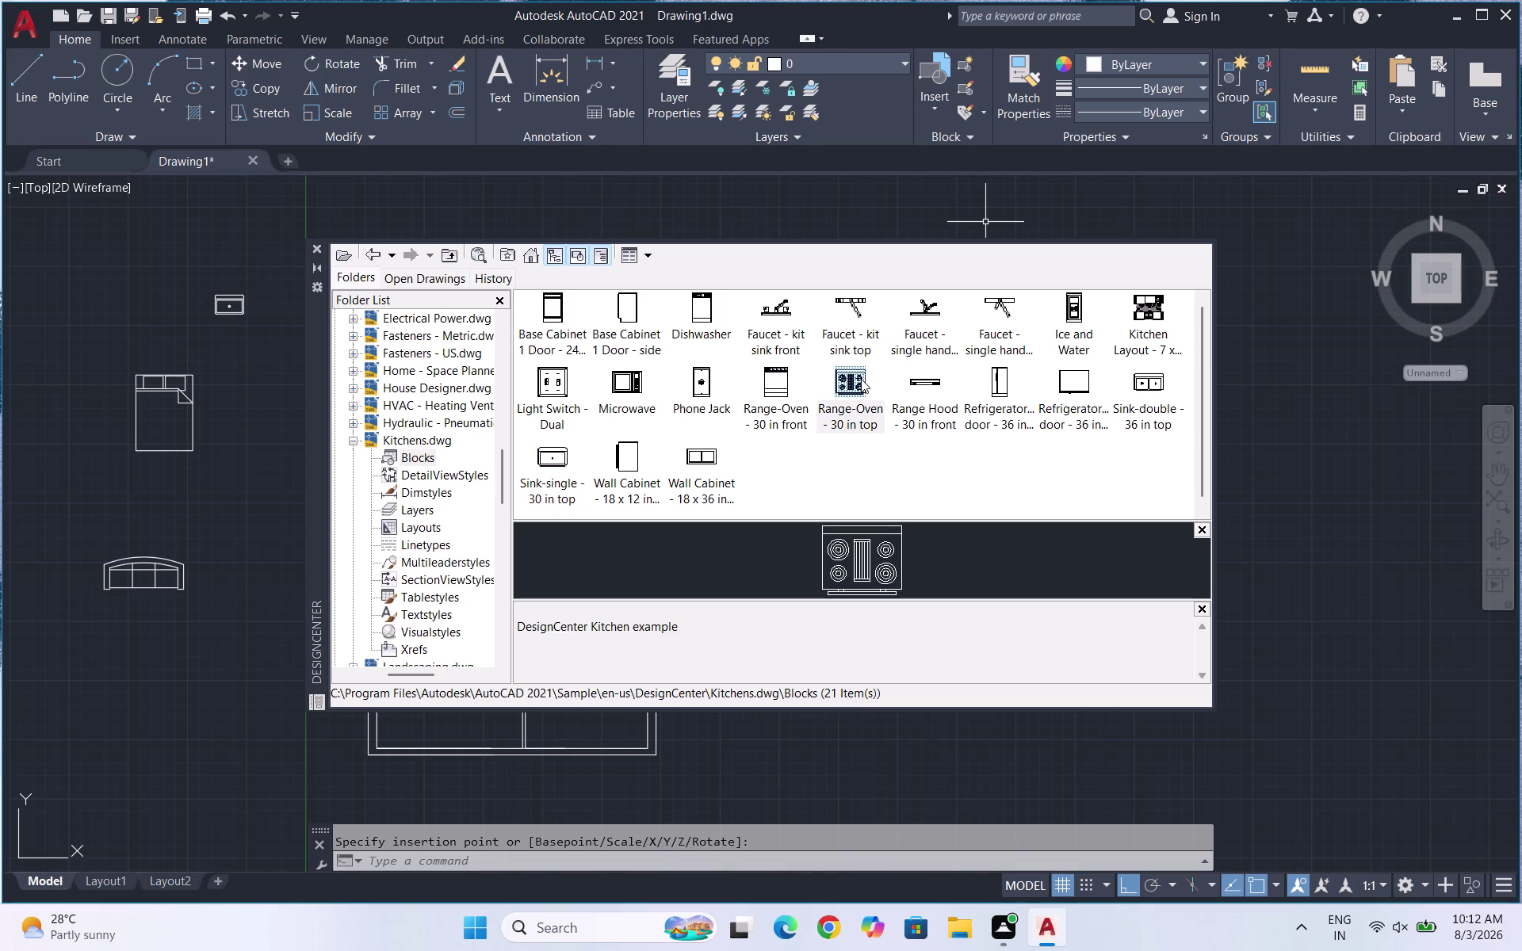
double_click(845, 384)
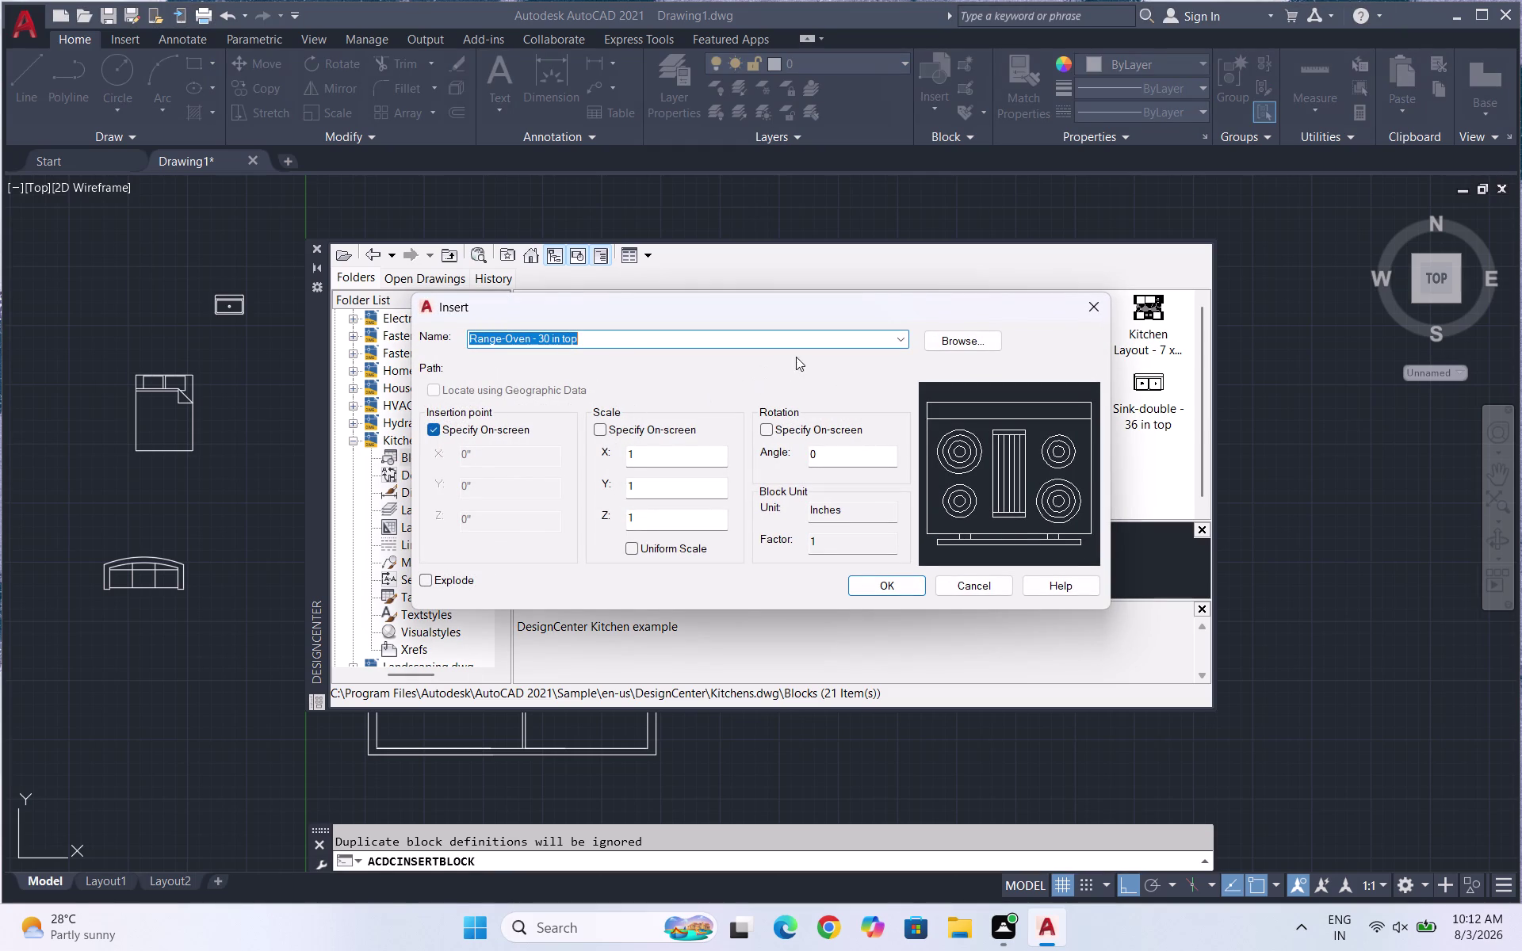
click(889, 582)
drag(179, 491, 331, 442)
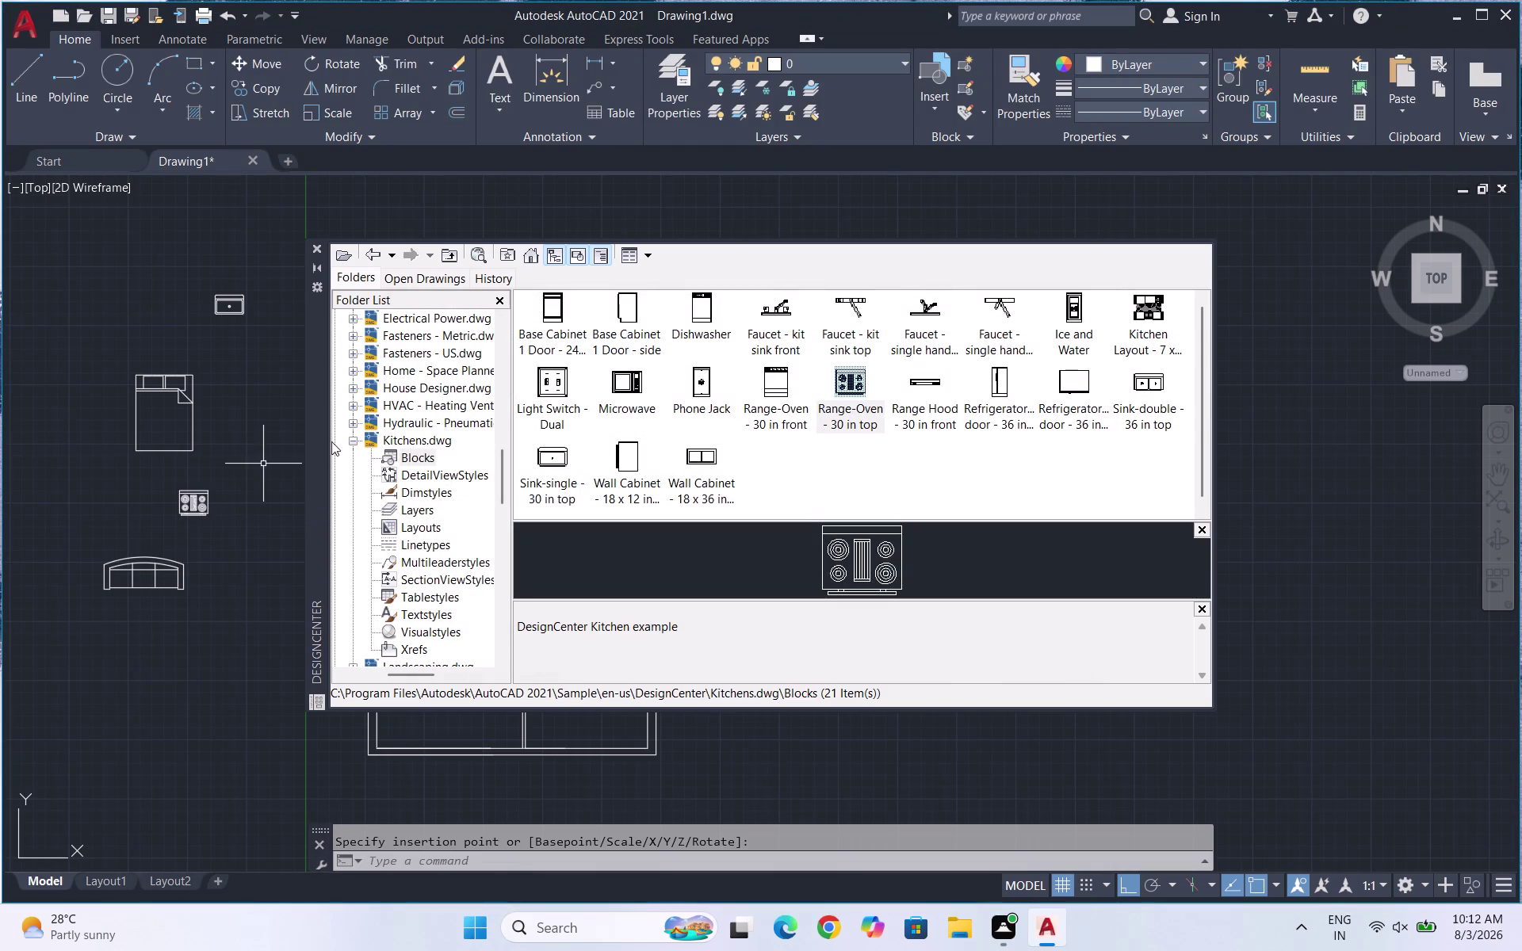
drag(331, 442, 806, 428)
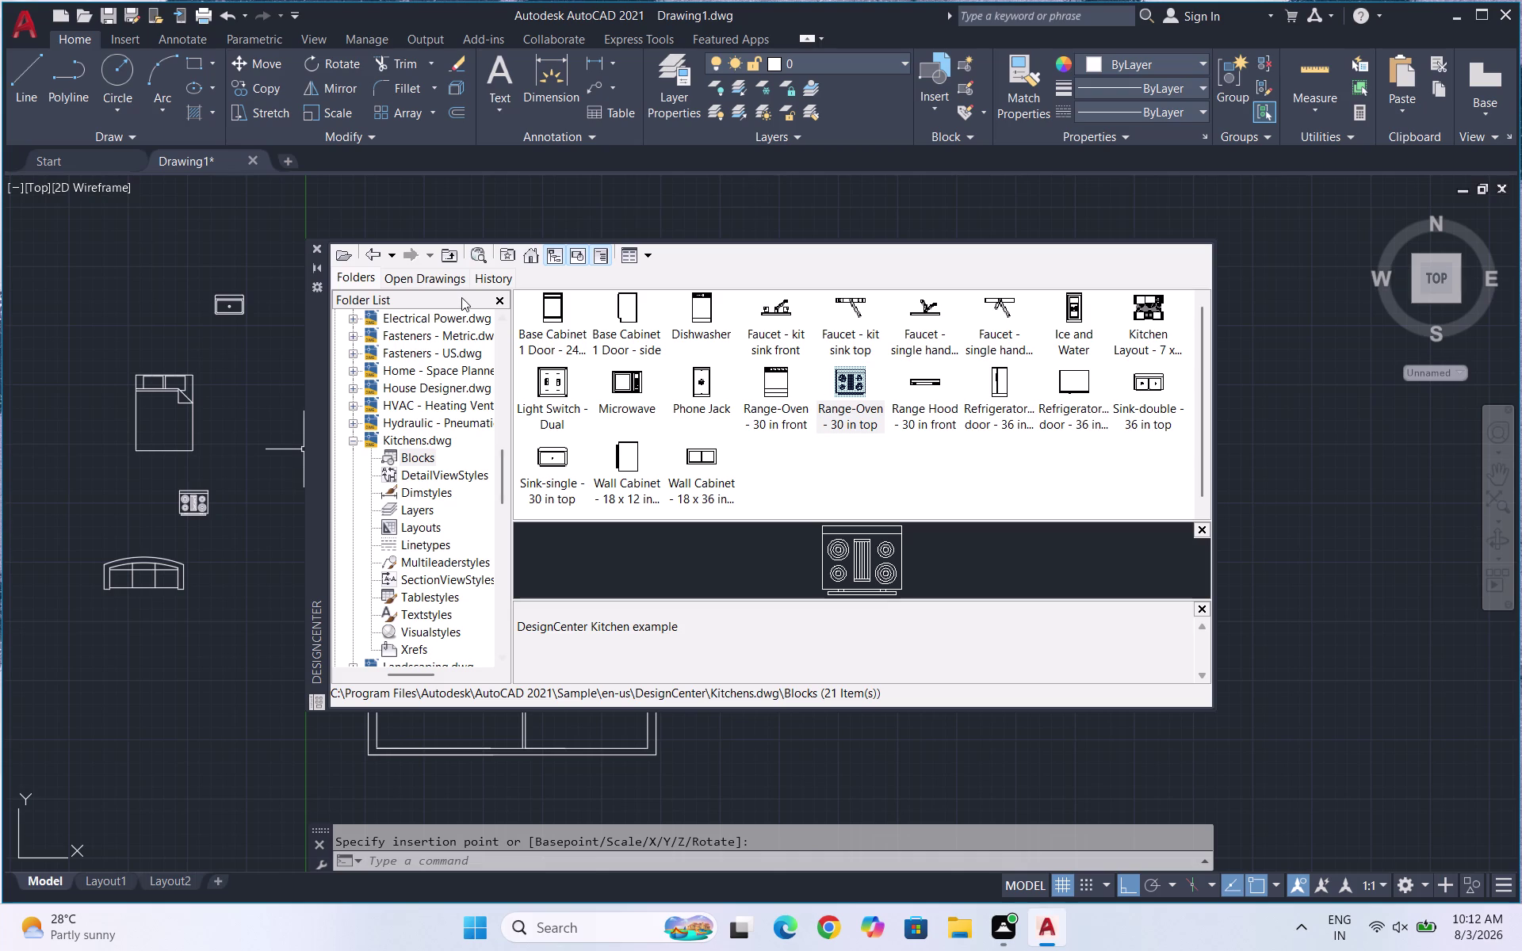
click(379, 258)
click(381, 259)
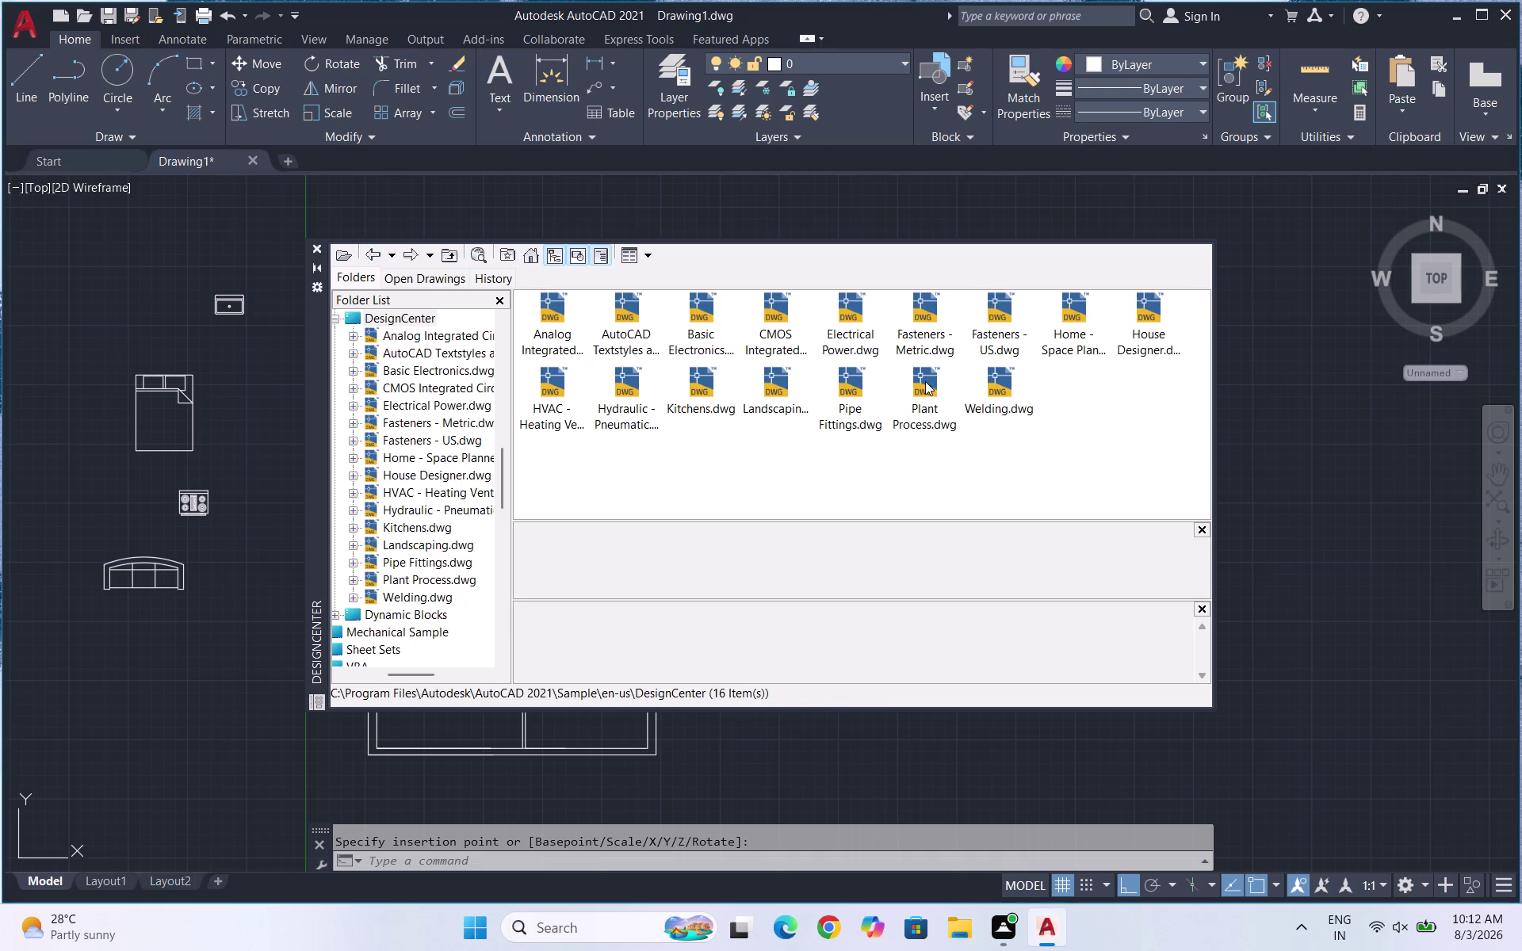
Place the House Designer block Window - Wood Frame 36 in. Wide above the fixtures.
double_click(1132, 300)
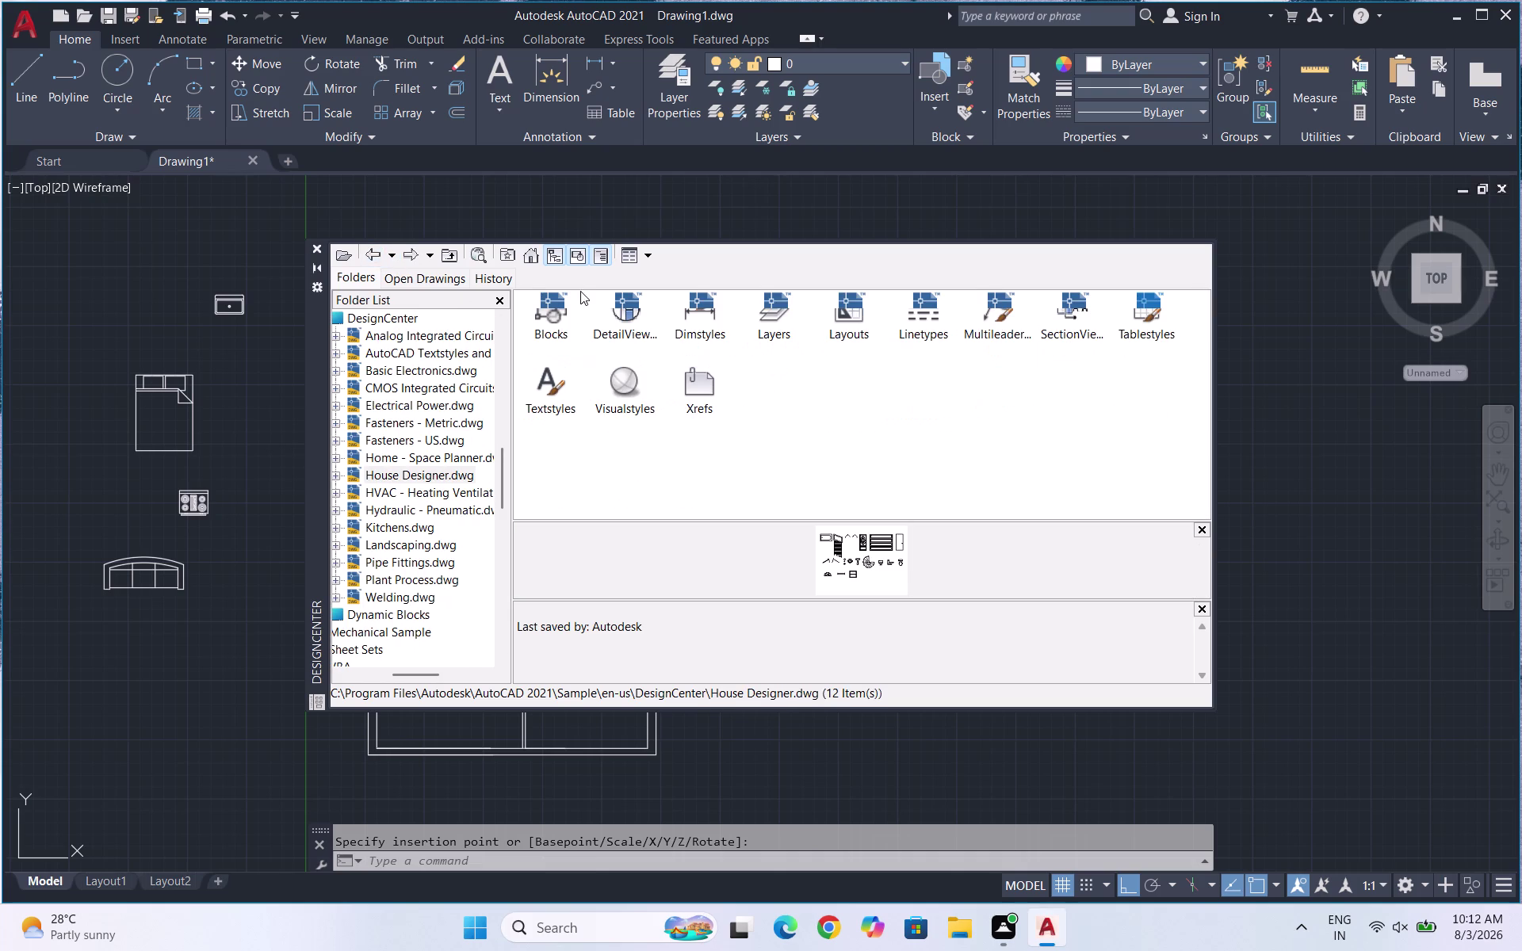
double_click(564, 301)
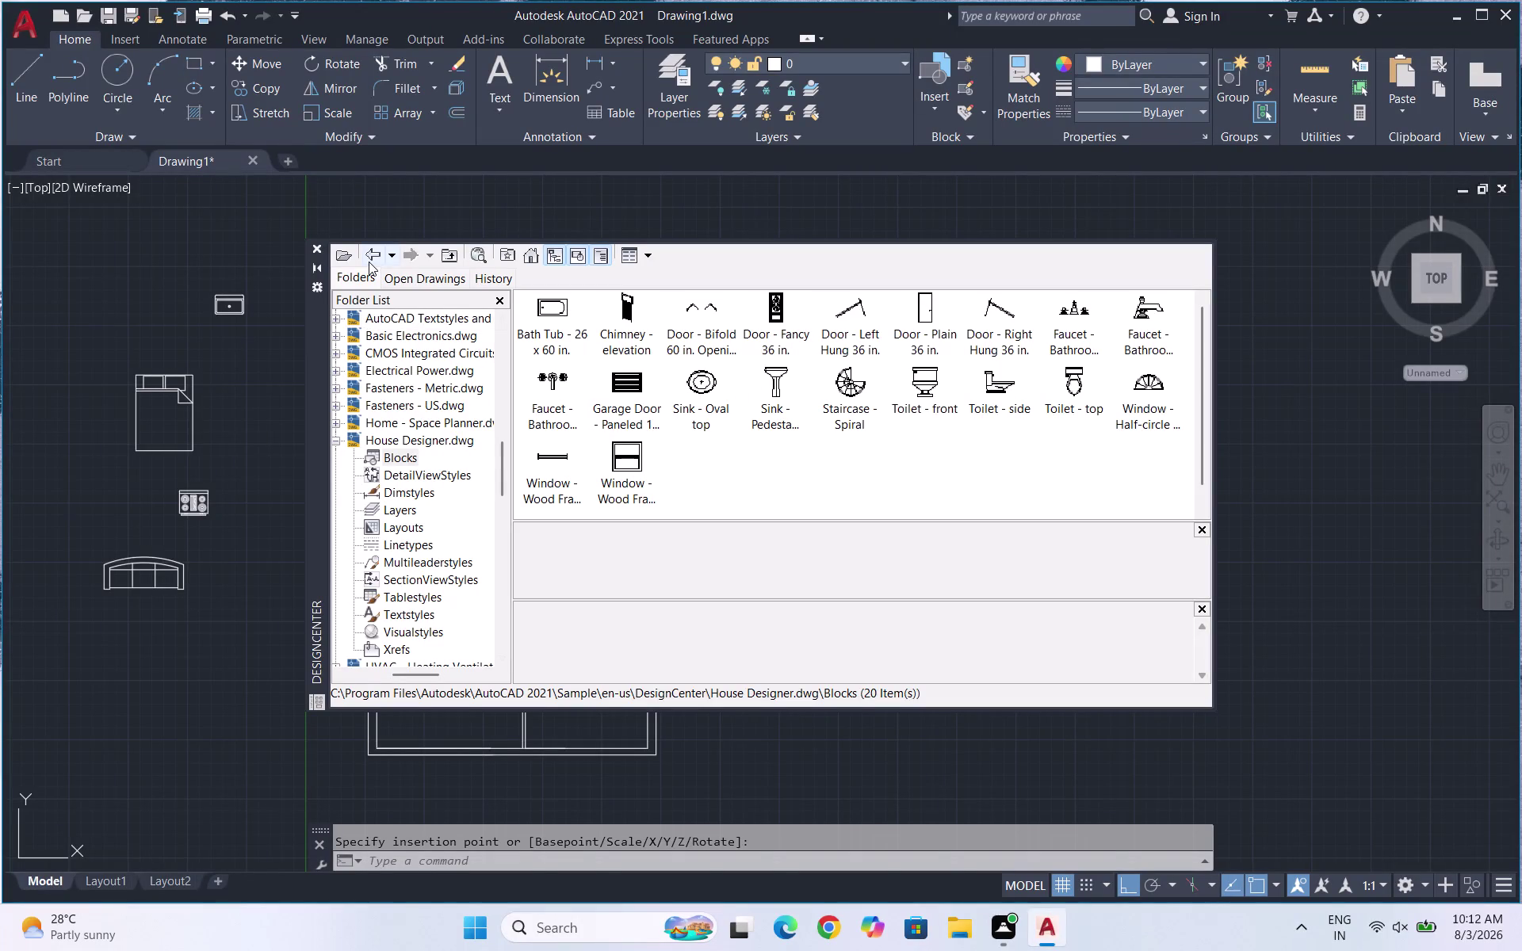
click(562, 461)
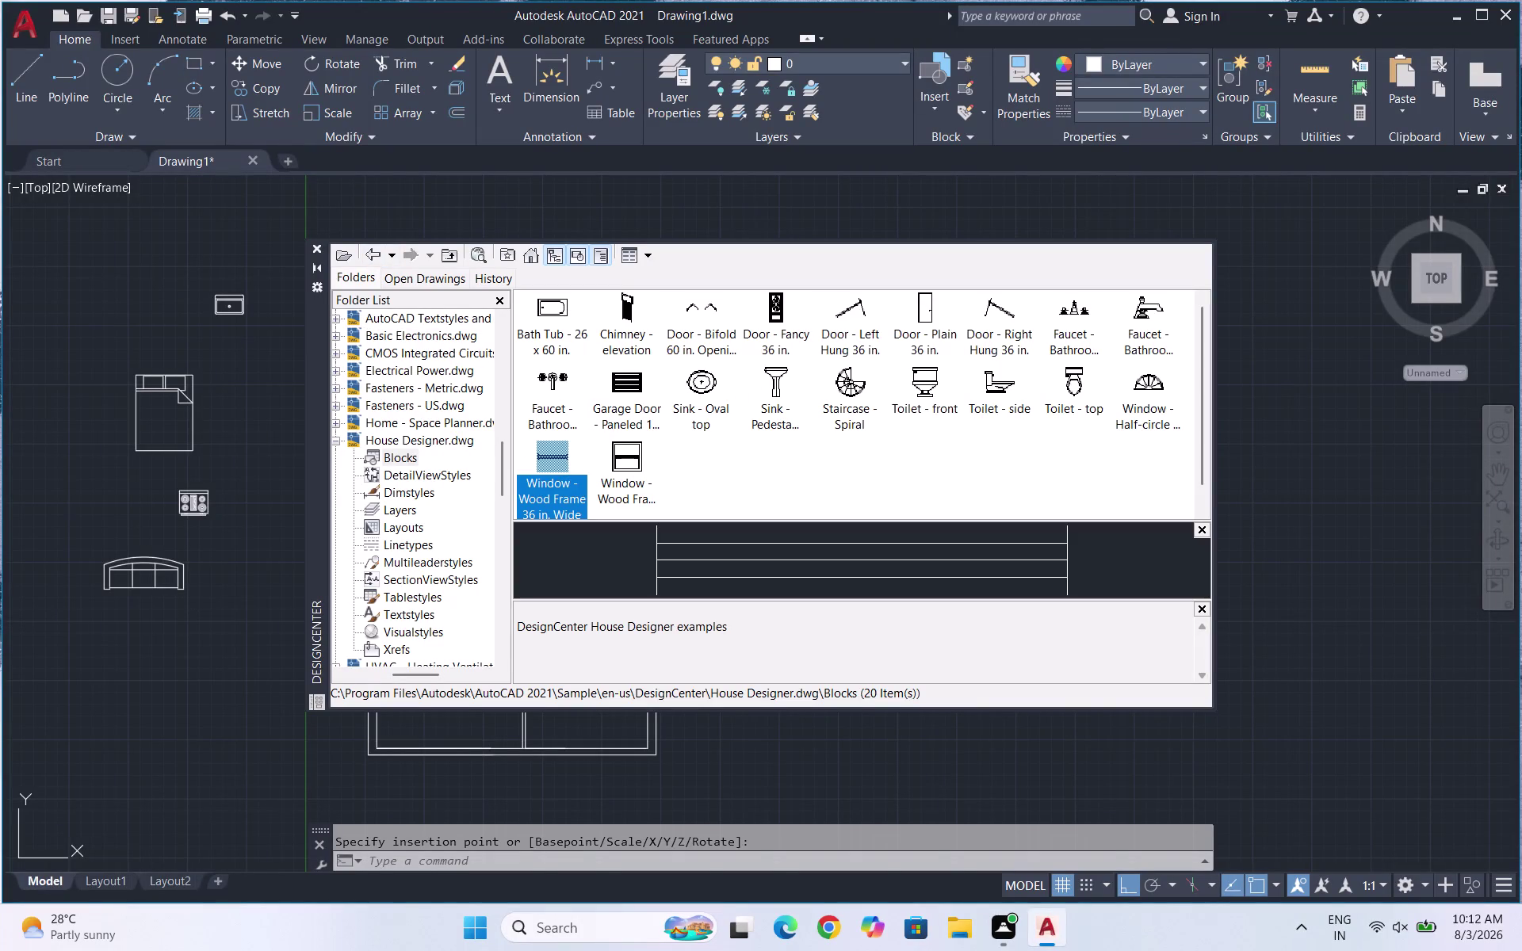
double_click(559, 455)
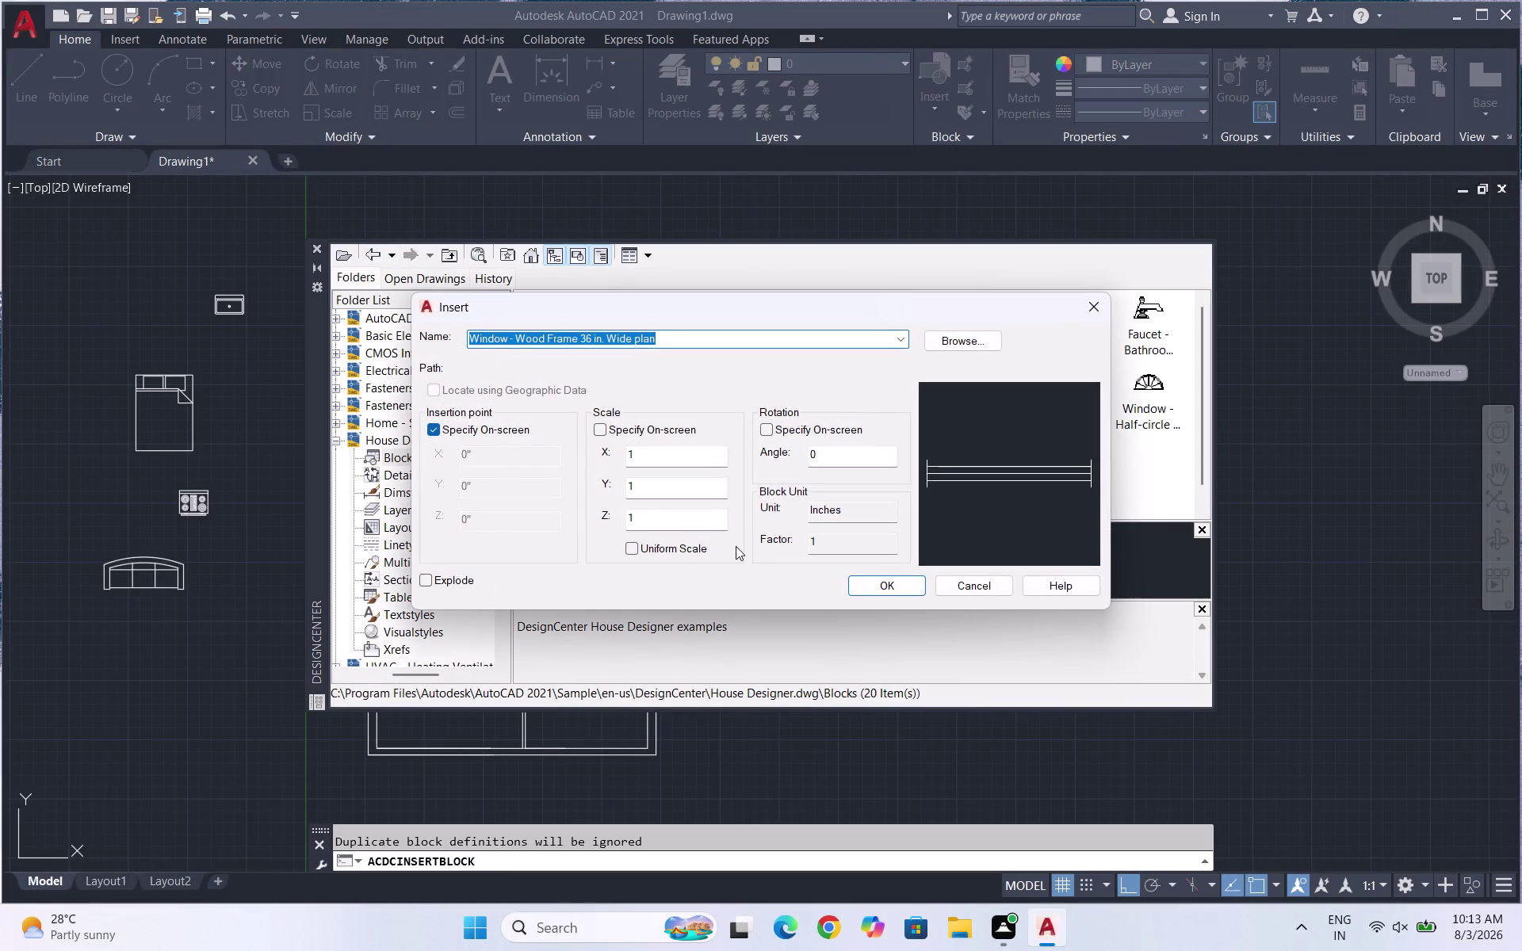
click(875, 585)
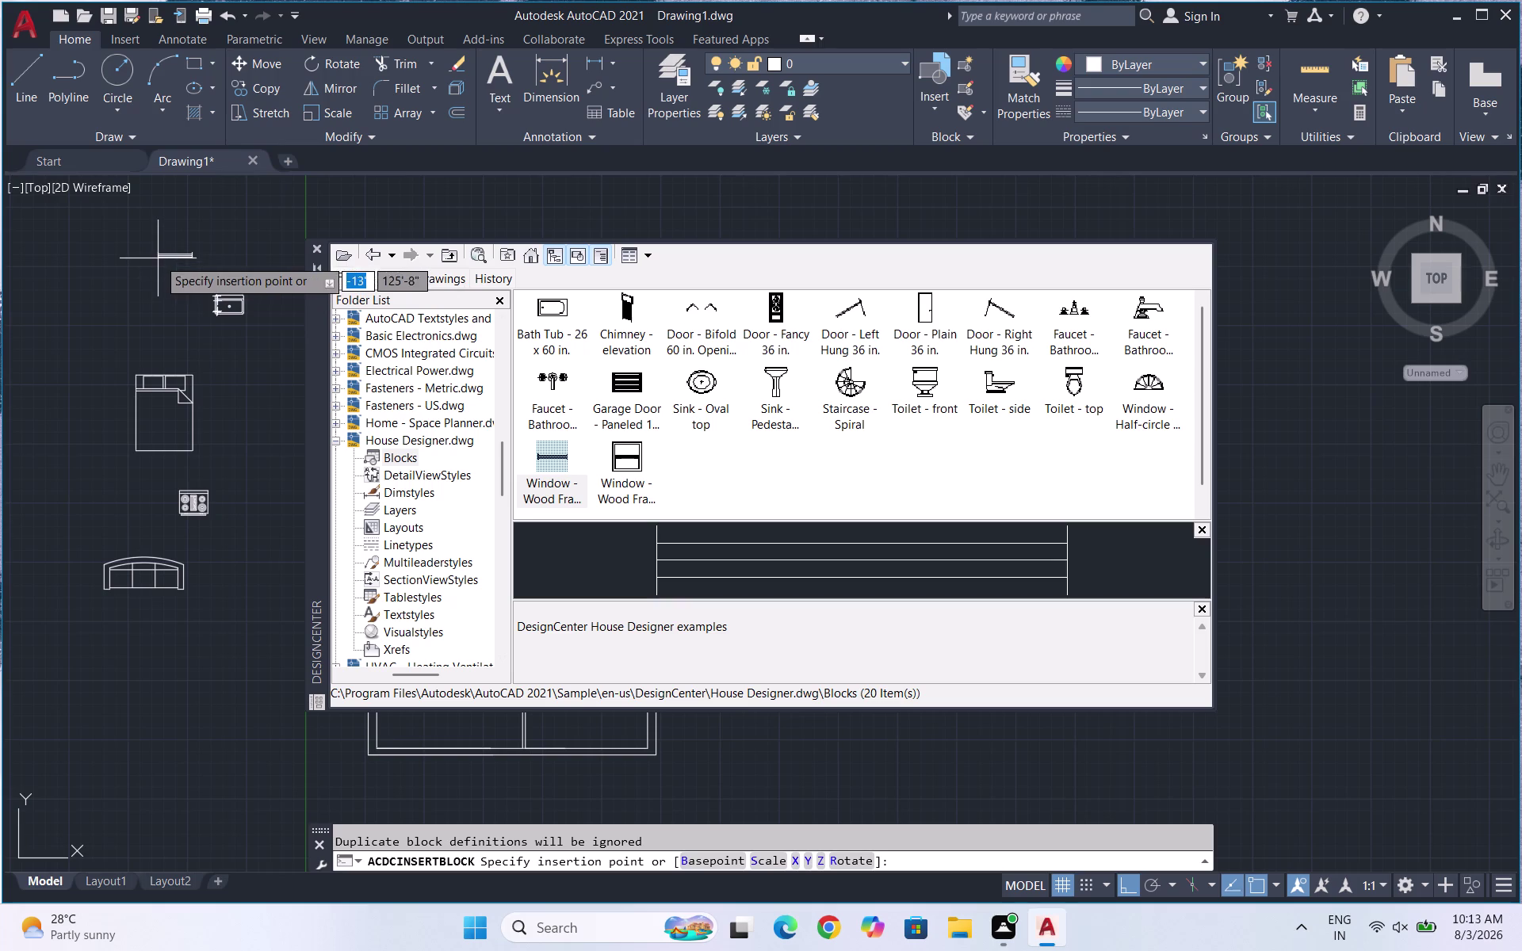
click(157, 259)
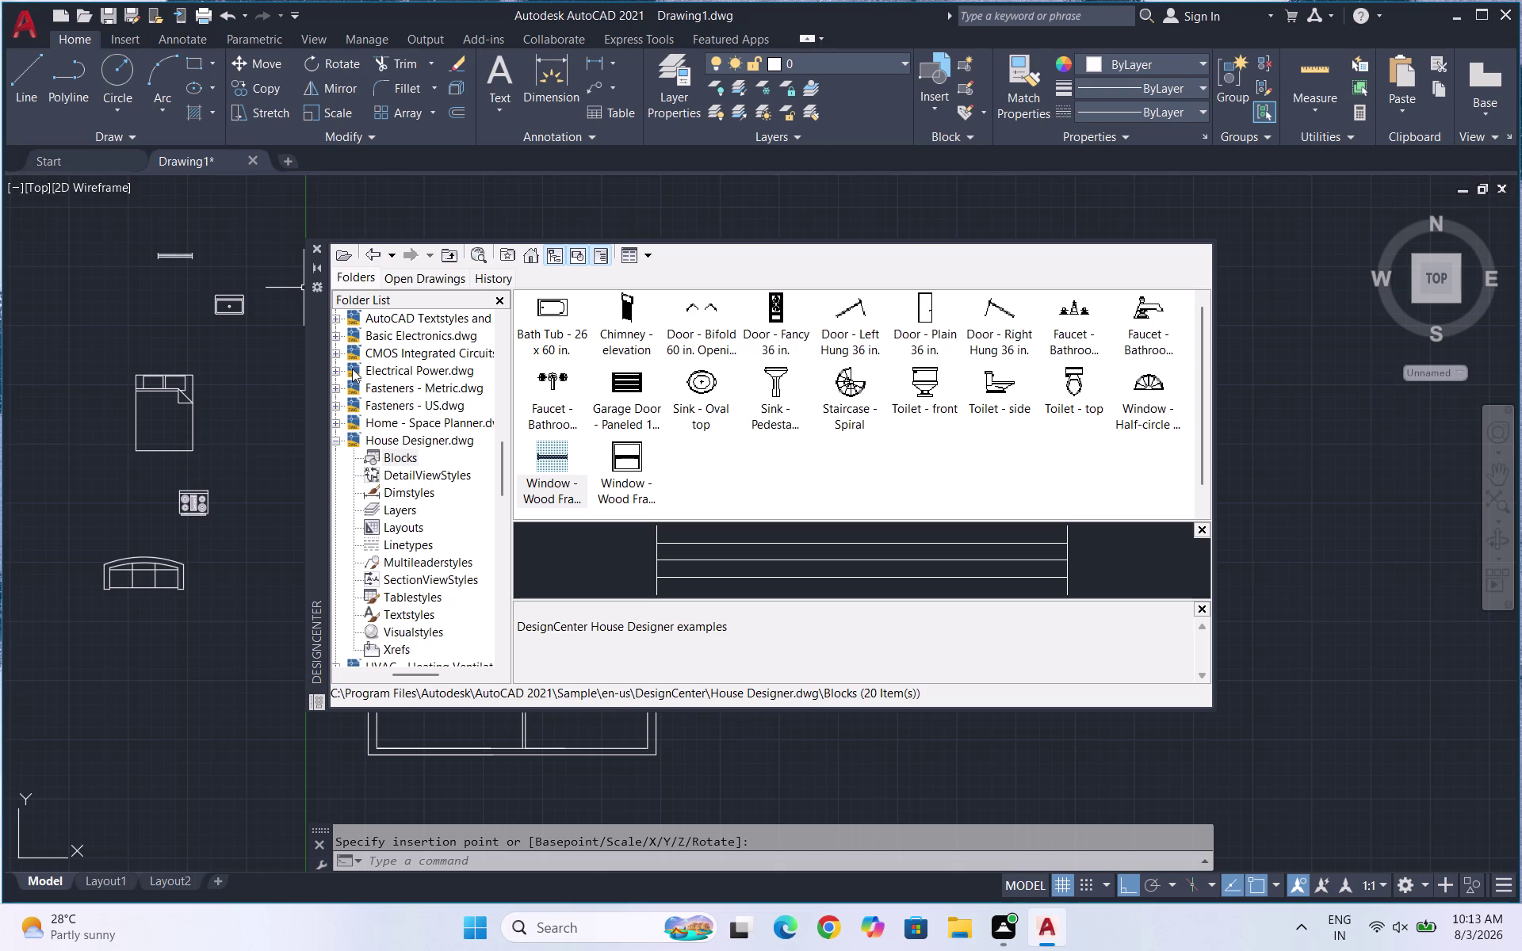
click(1070, 391)
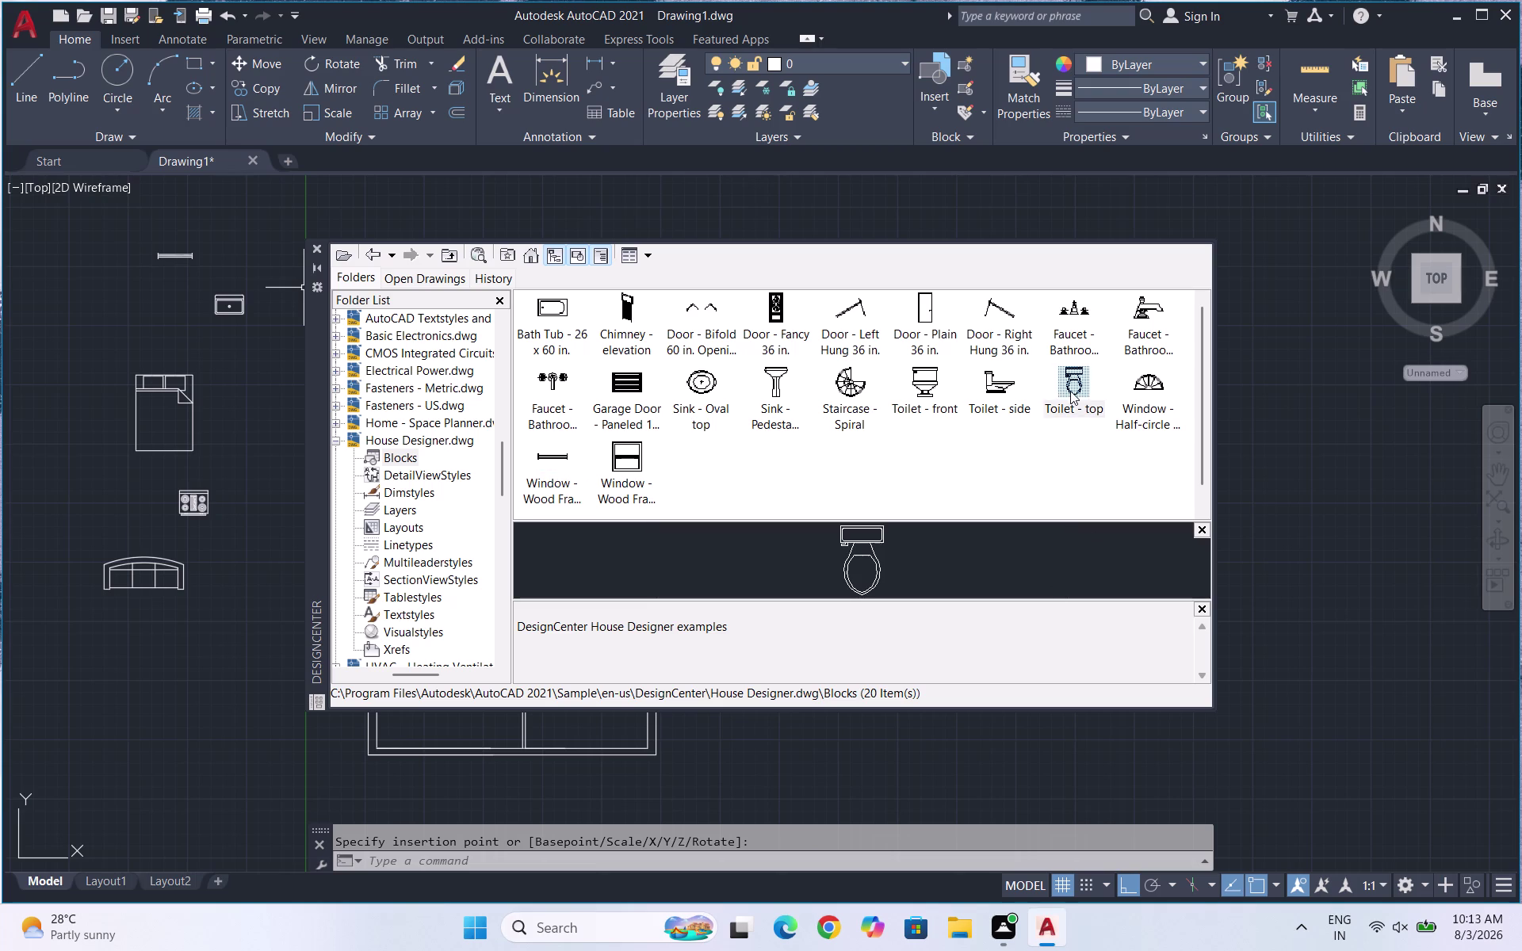
Place the Toilet - top block above the bed.
double_click(1071, 391)
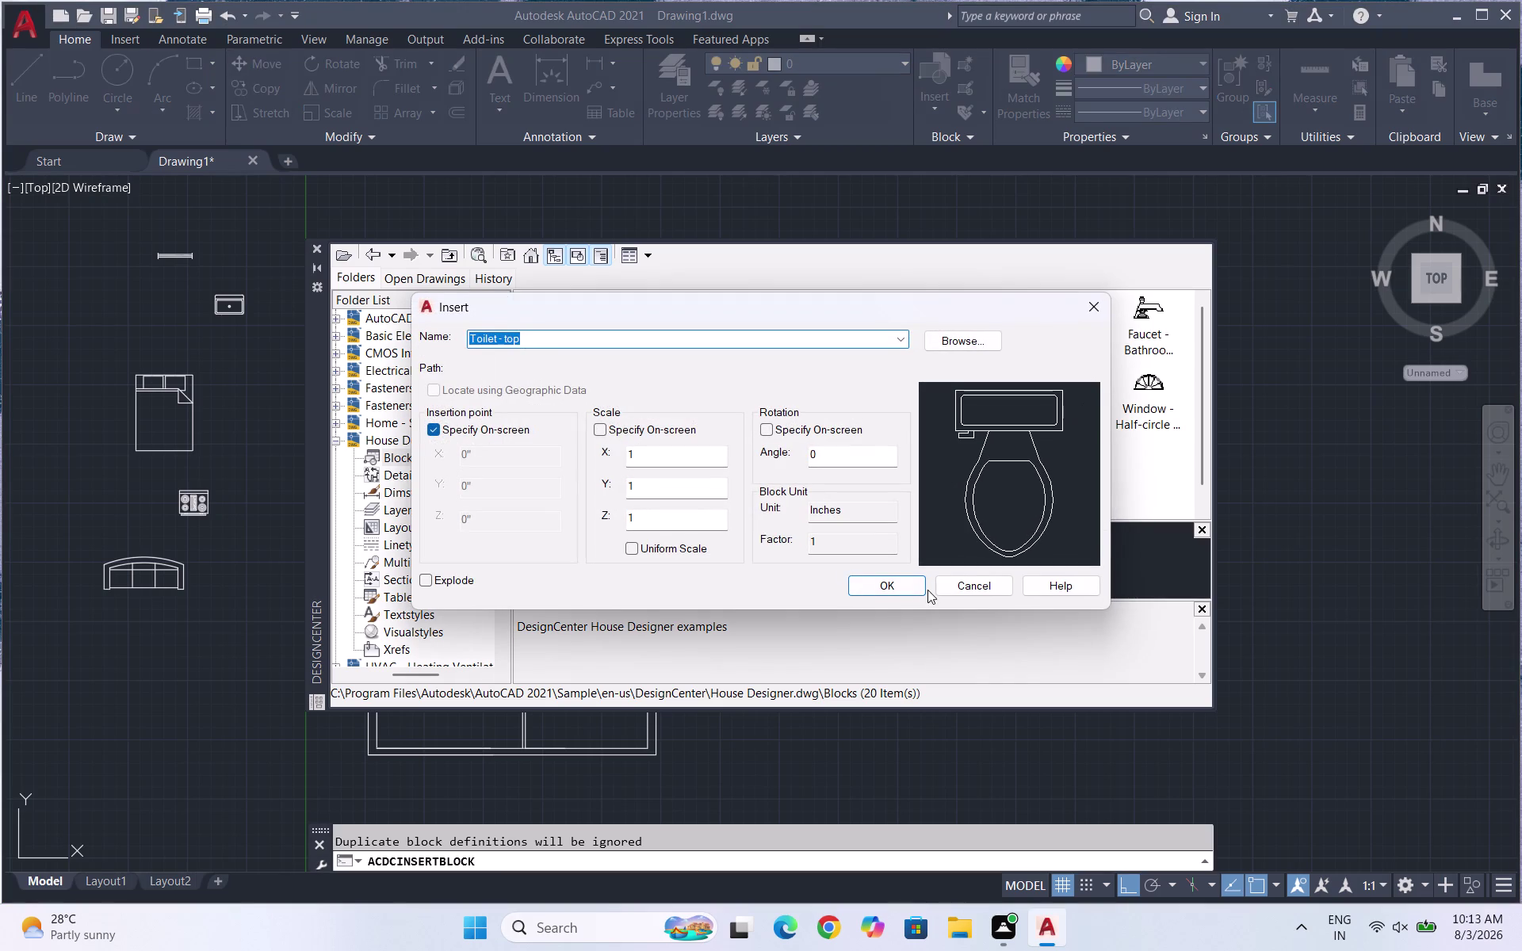
click(903, 575)
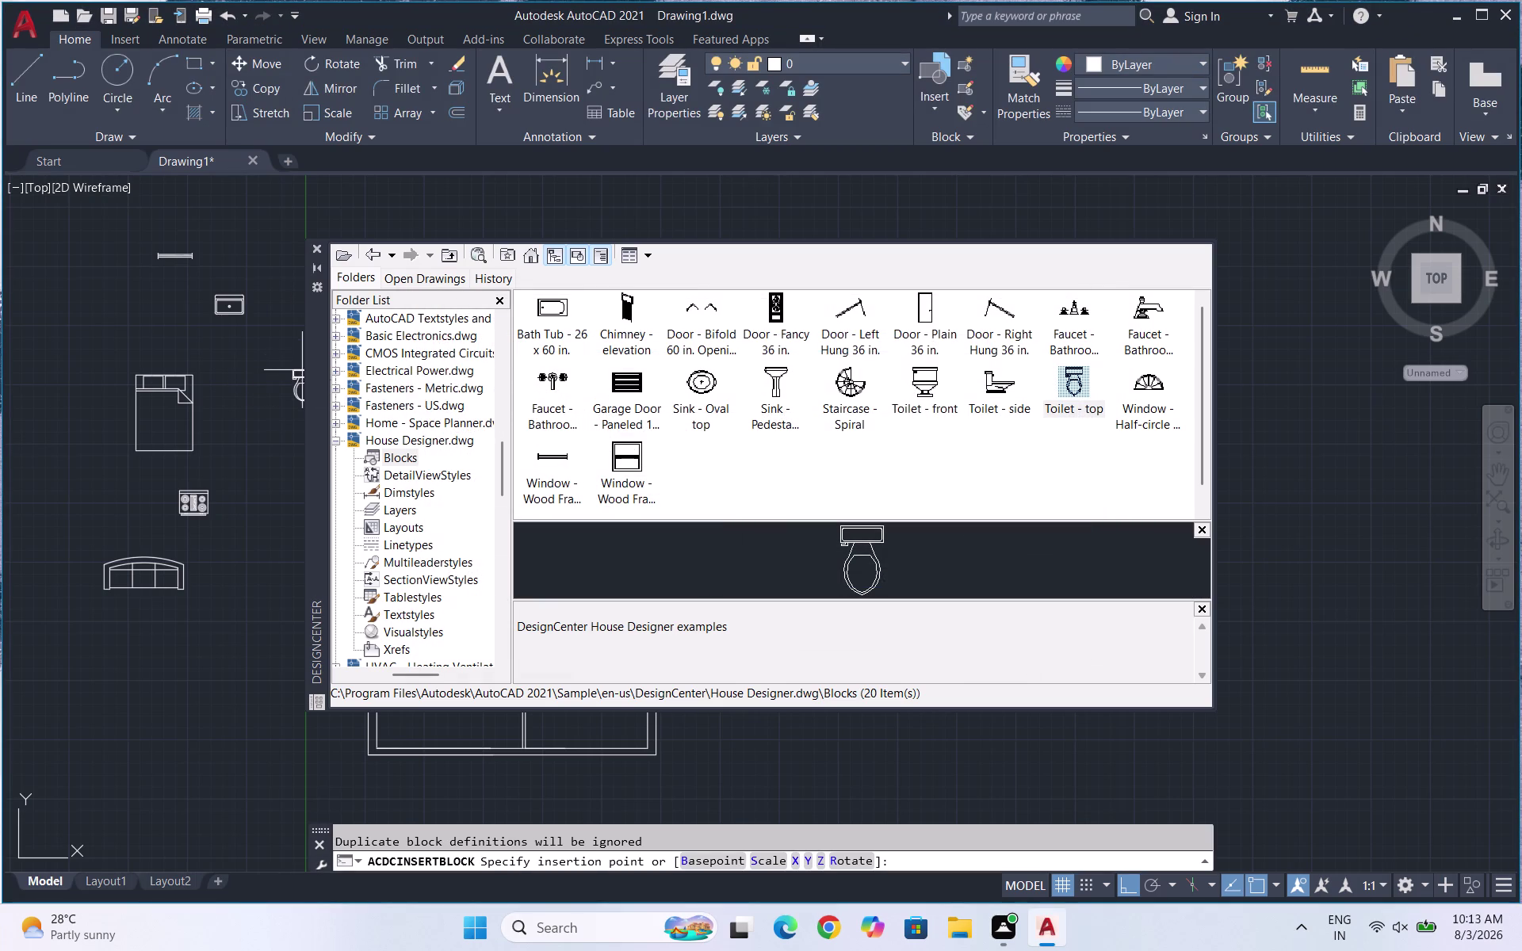
click(116, 315)
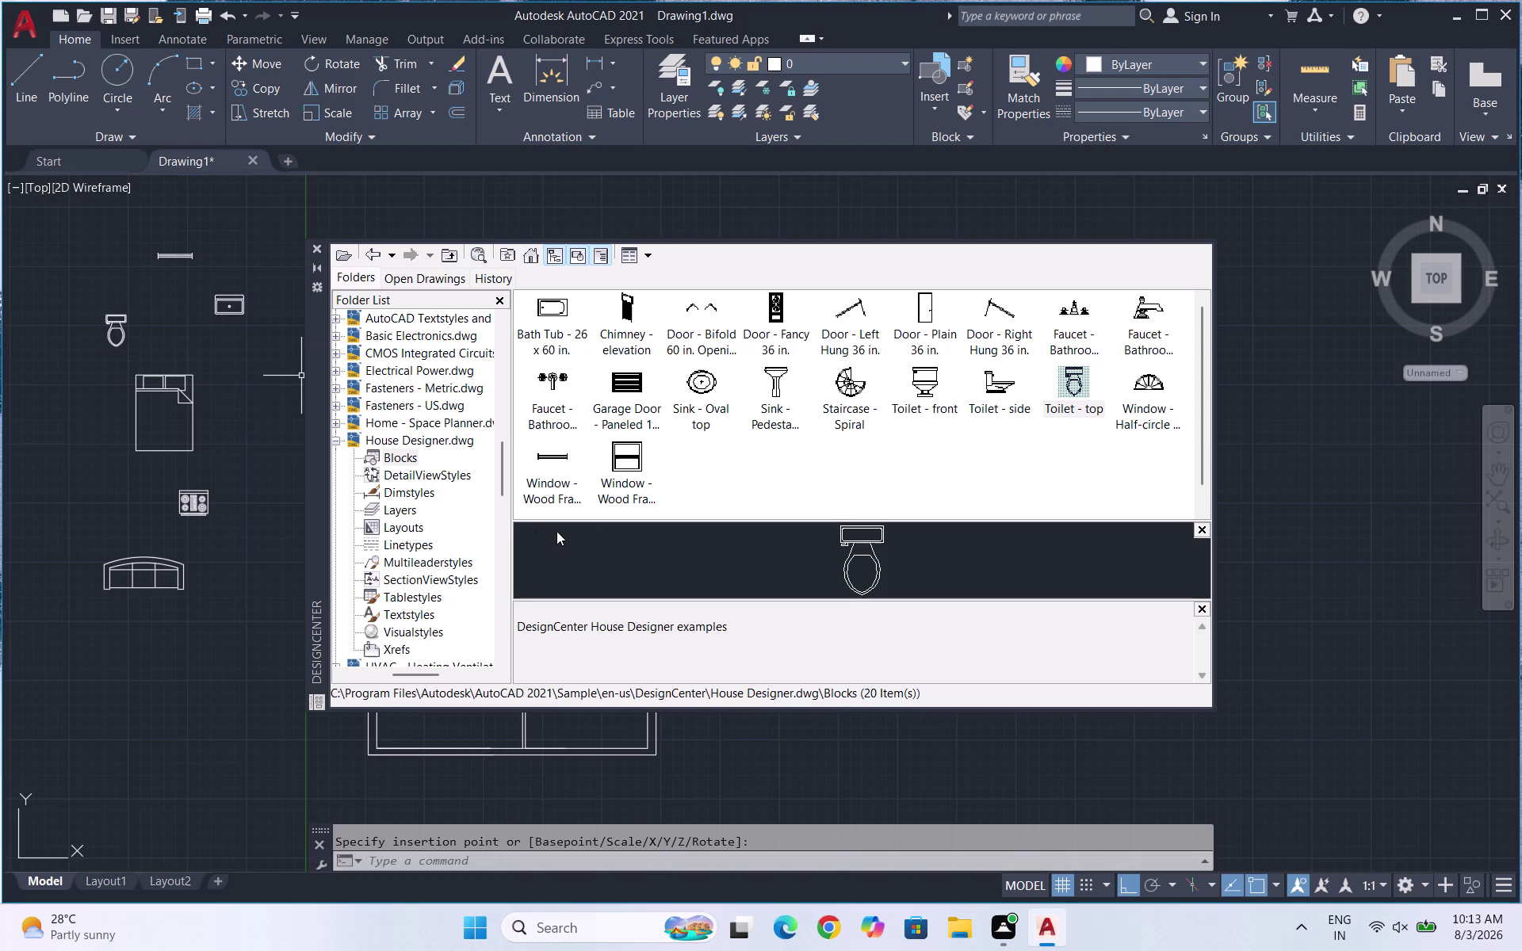
Place the Sink - Oval top basin beside the toilet and close DesignCenter.
double_click(697, 381)
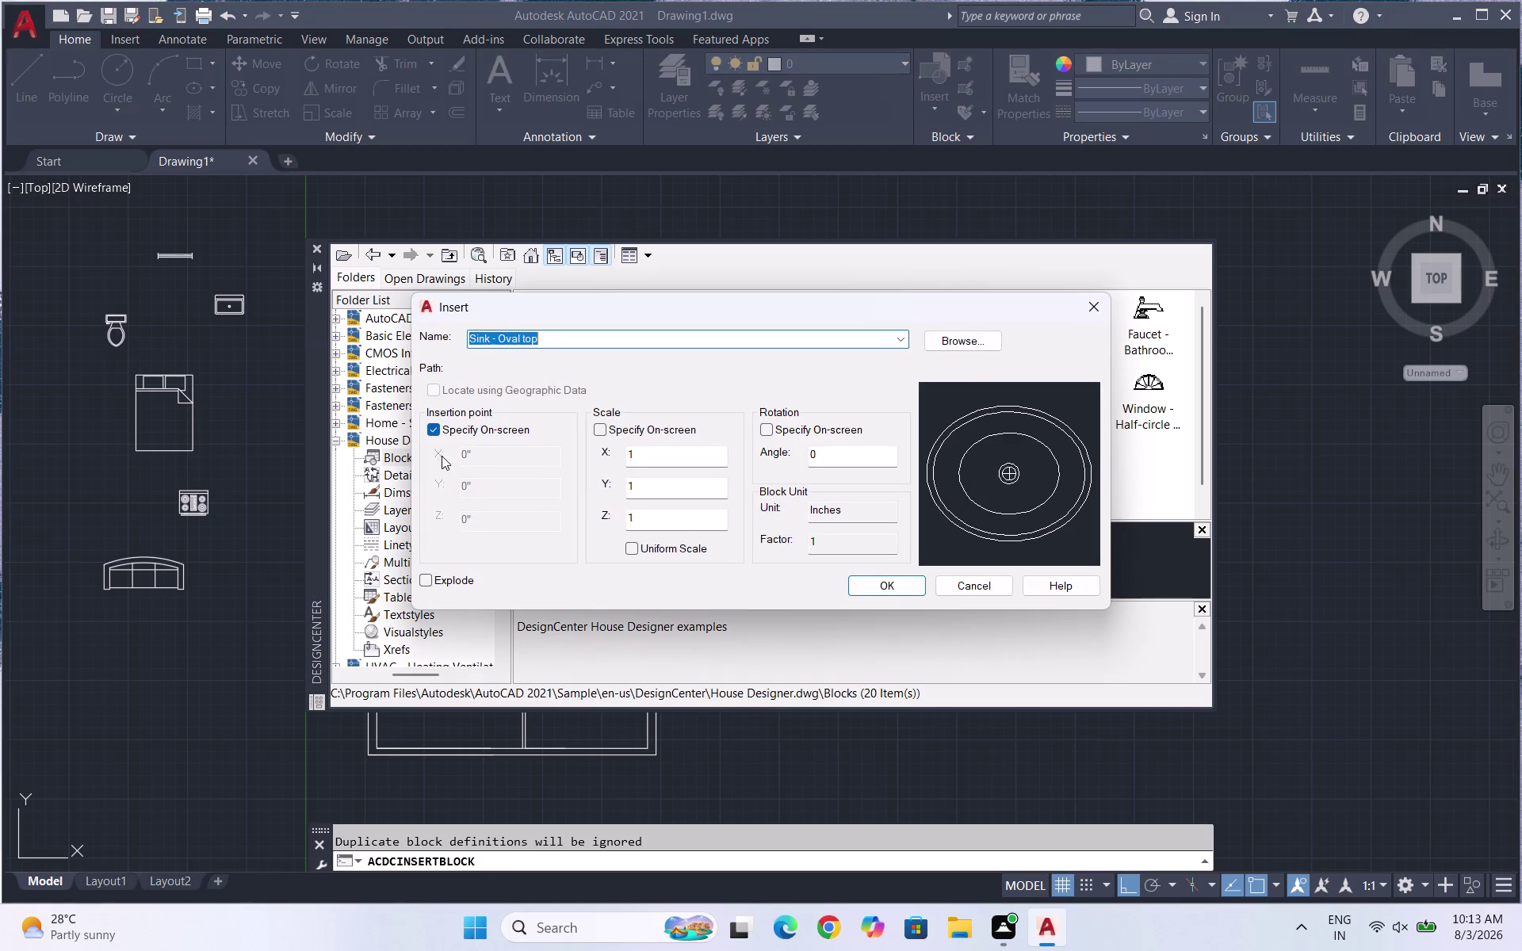
click(889, 588)
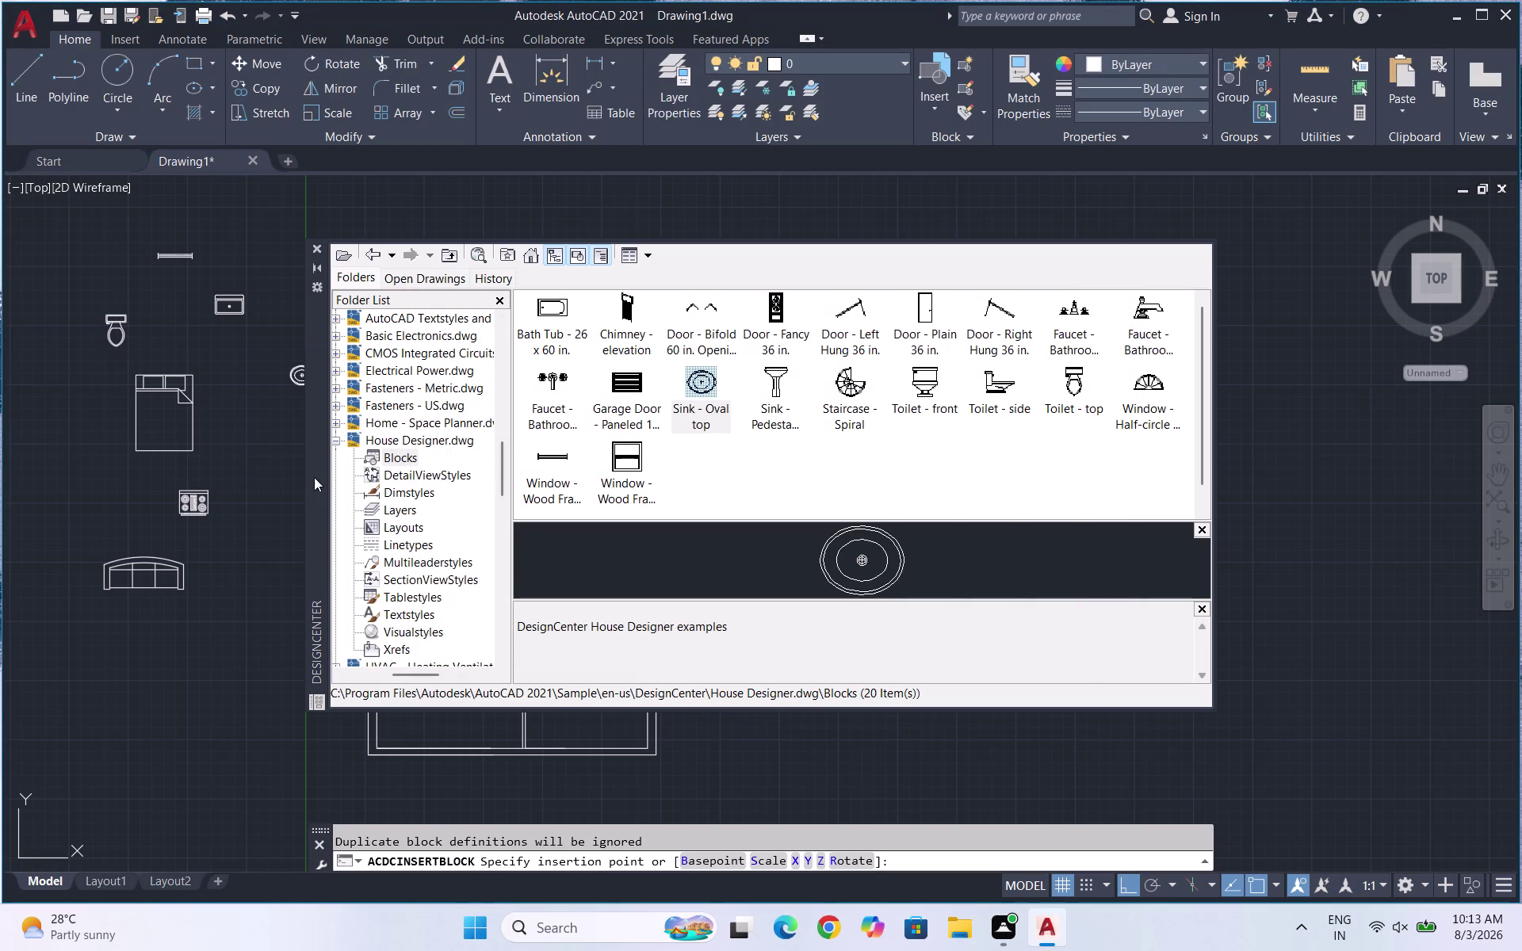
click(173, 329)
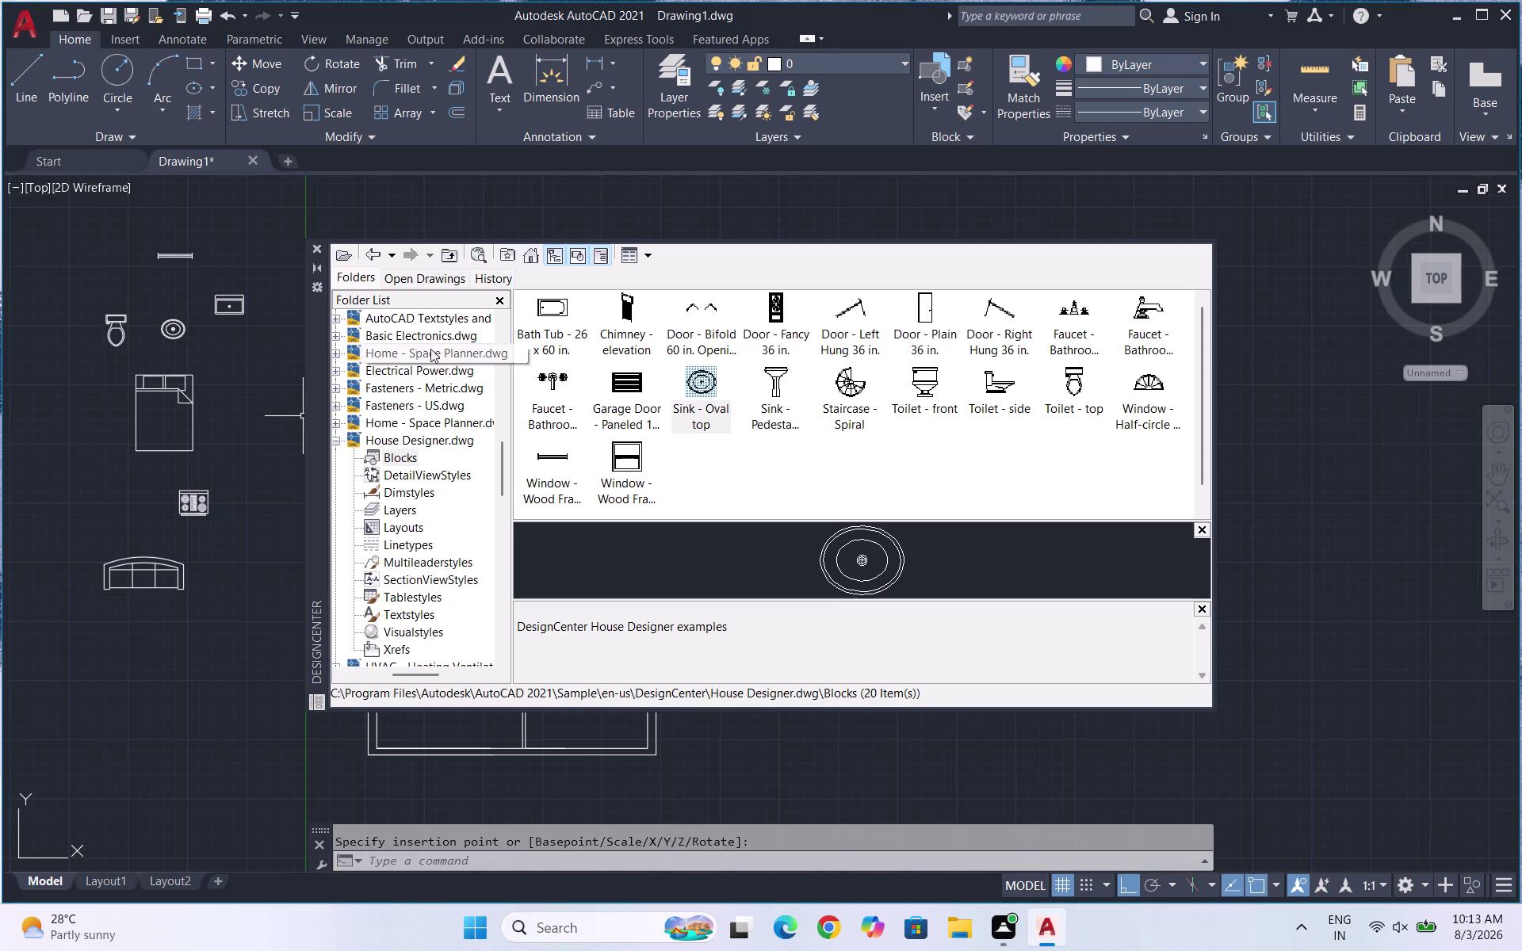
click(372, 256)
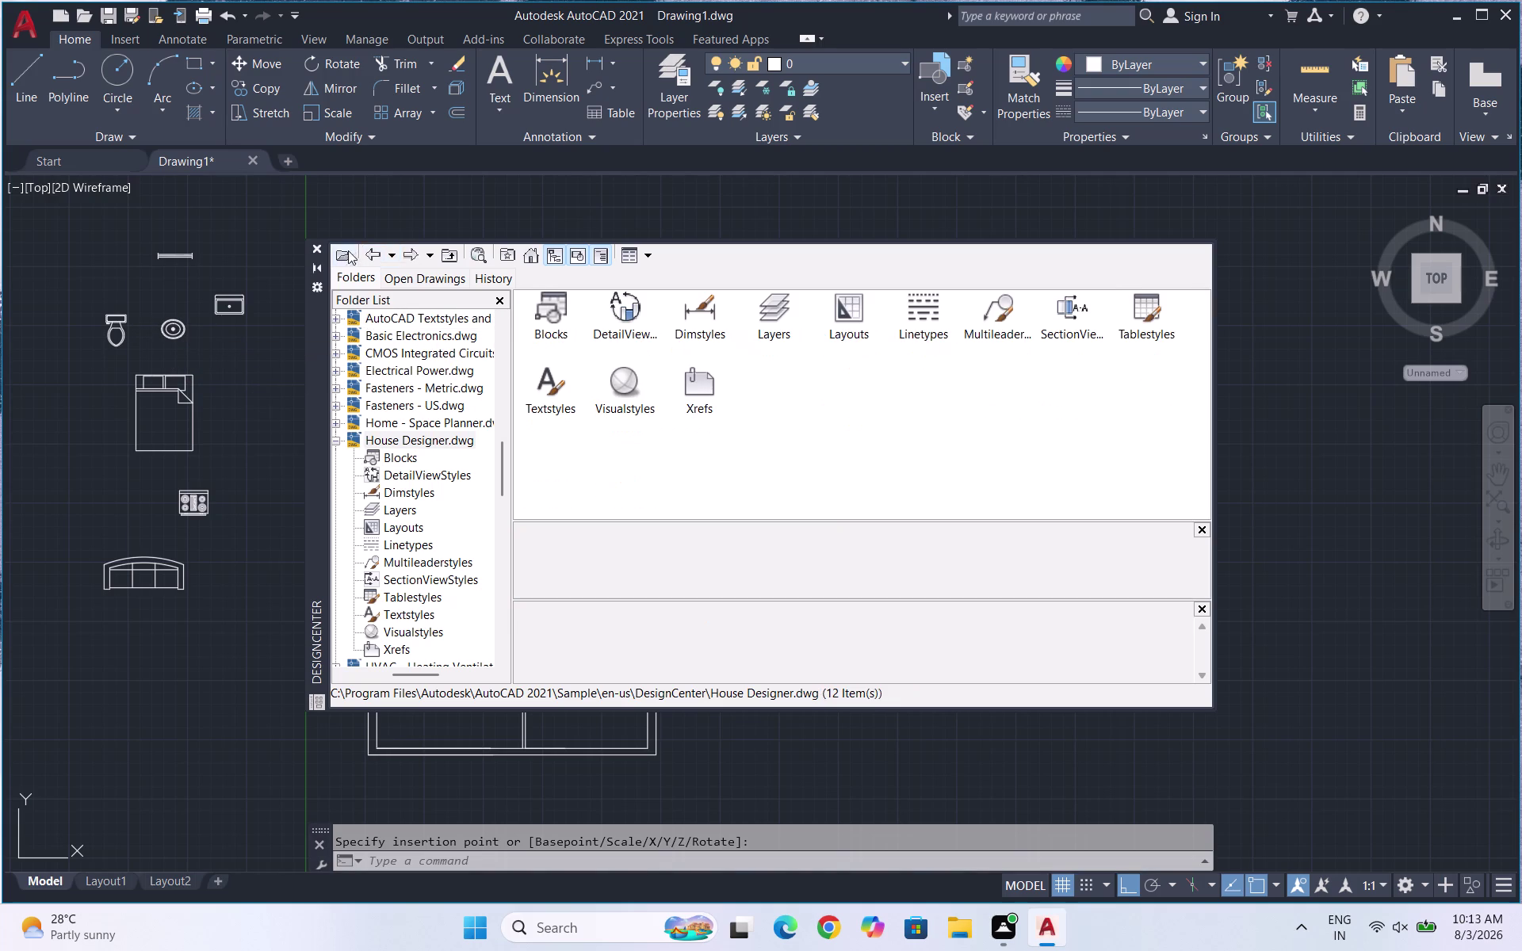
click(317, 252)
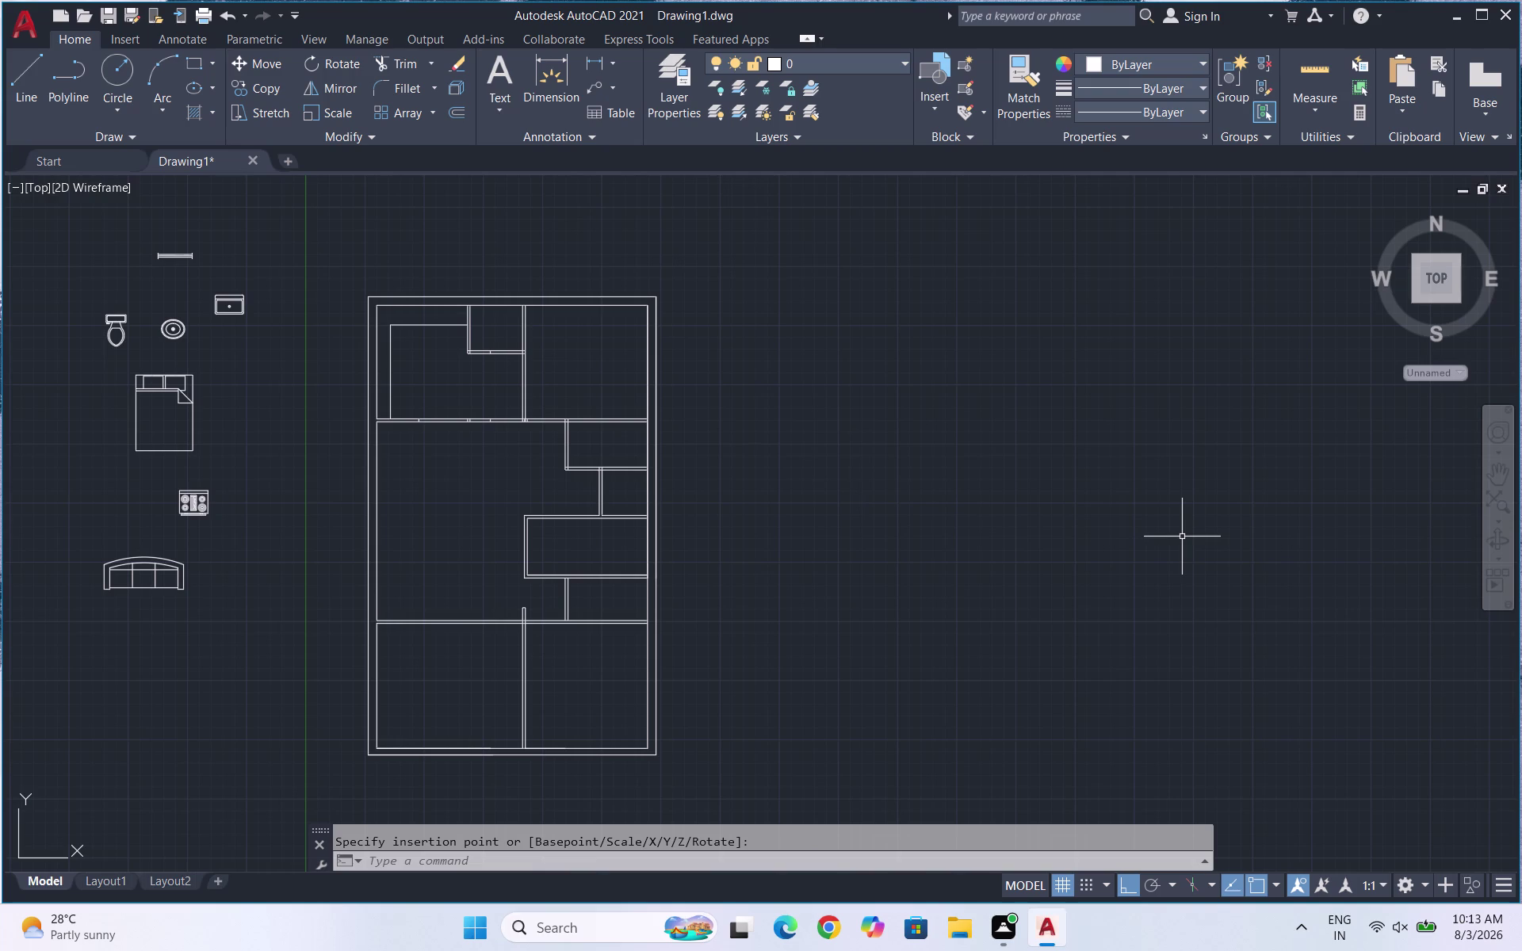
Place a sample door from Tool Palettes (TP) right of the plan.
text(TP)
key(Return)
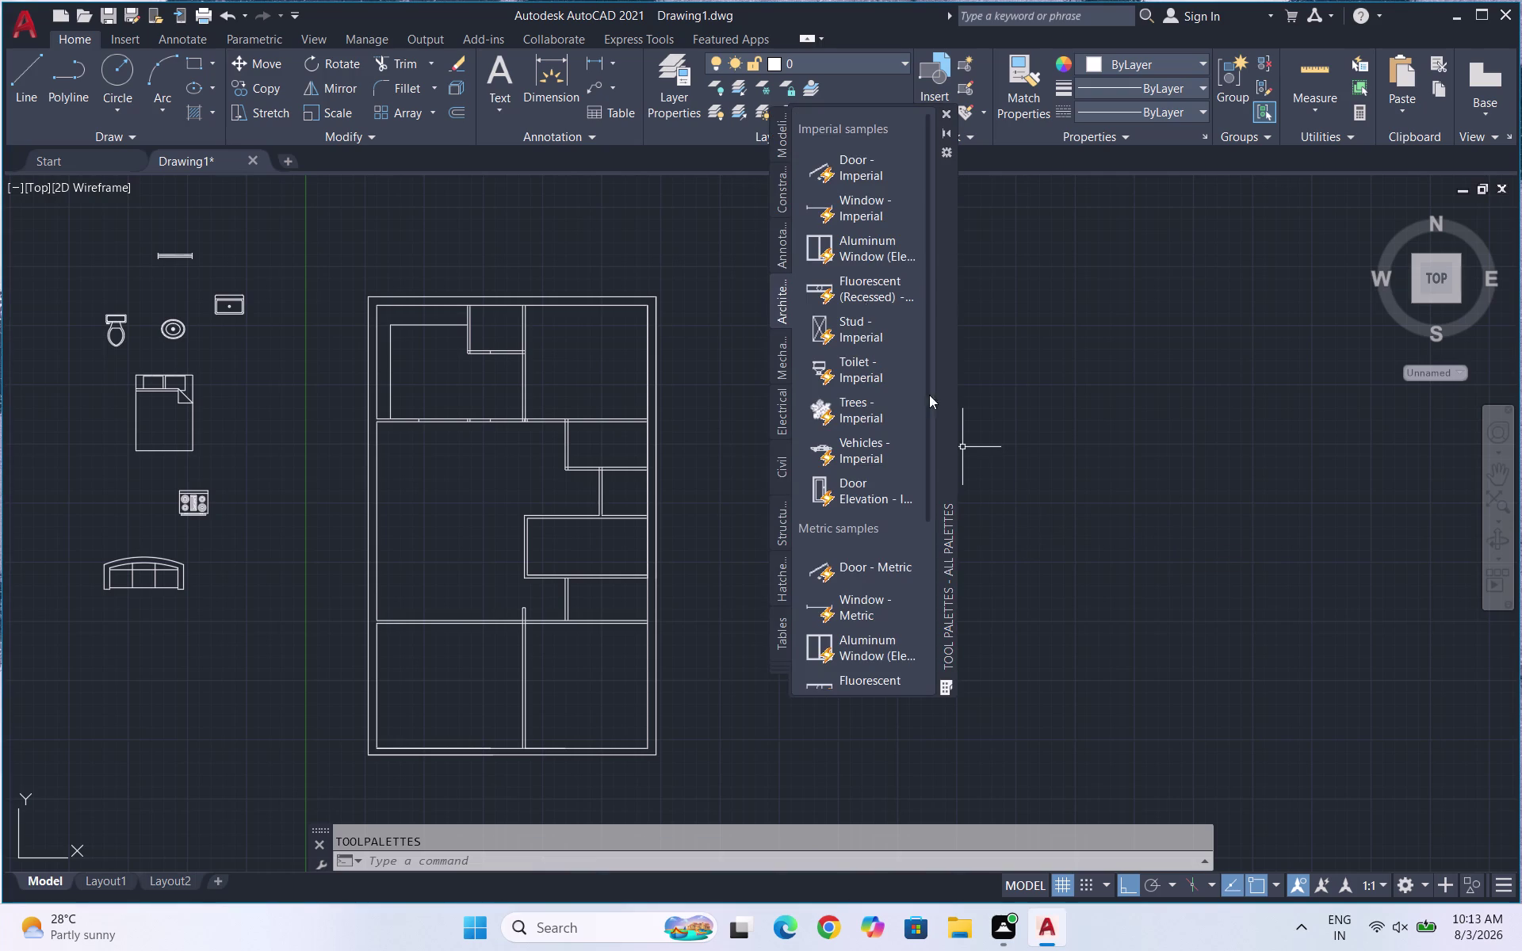
click(854, 173)
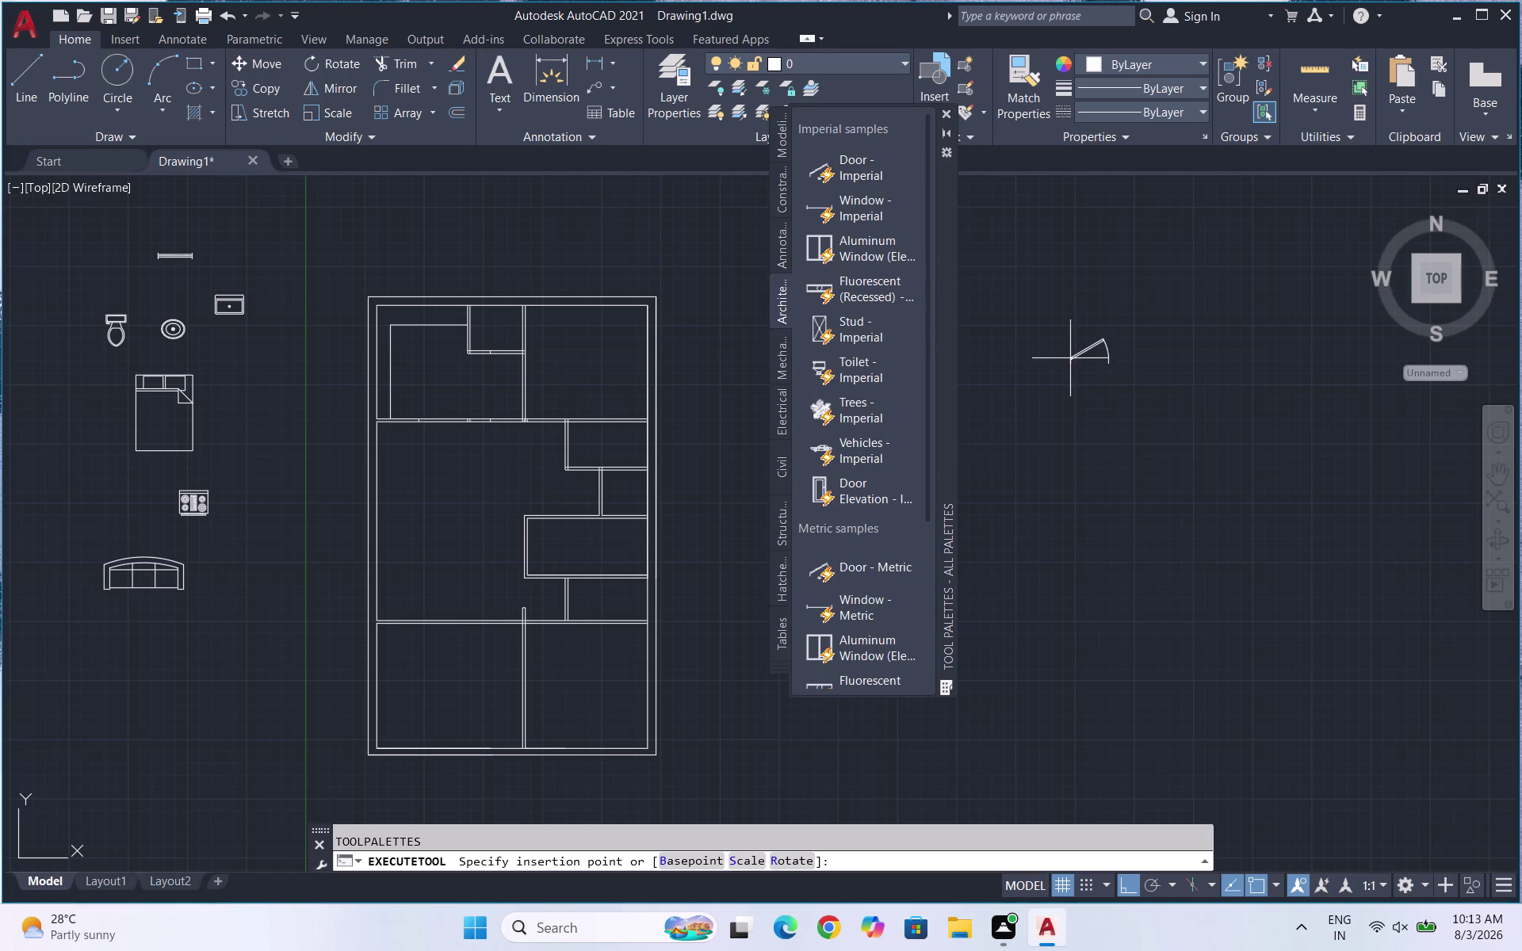
double_click(1070, 359)
Place a metric car and a tree below it, then close Tool Palettes.
scroll(down, 3)
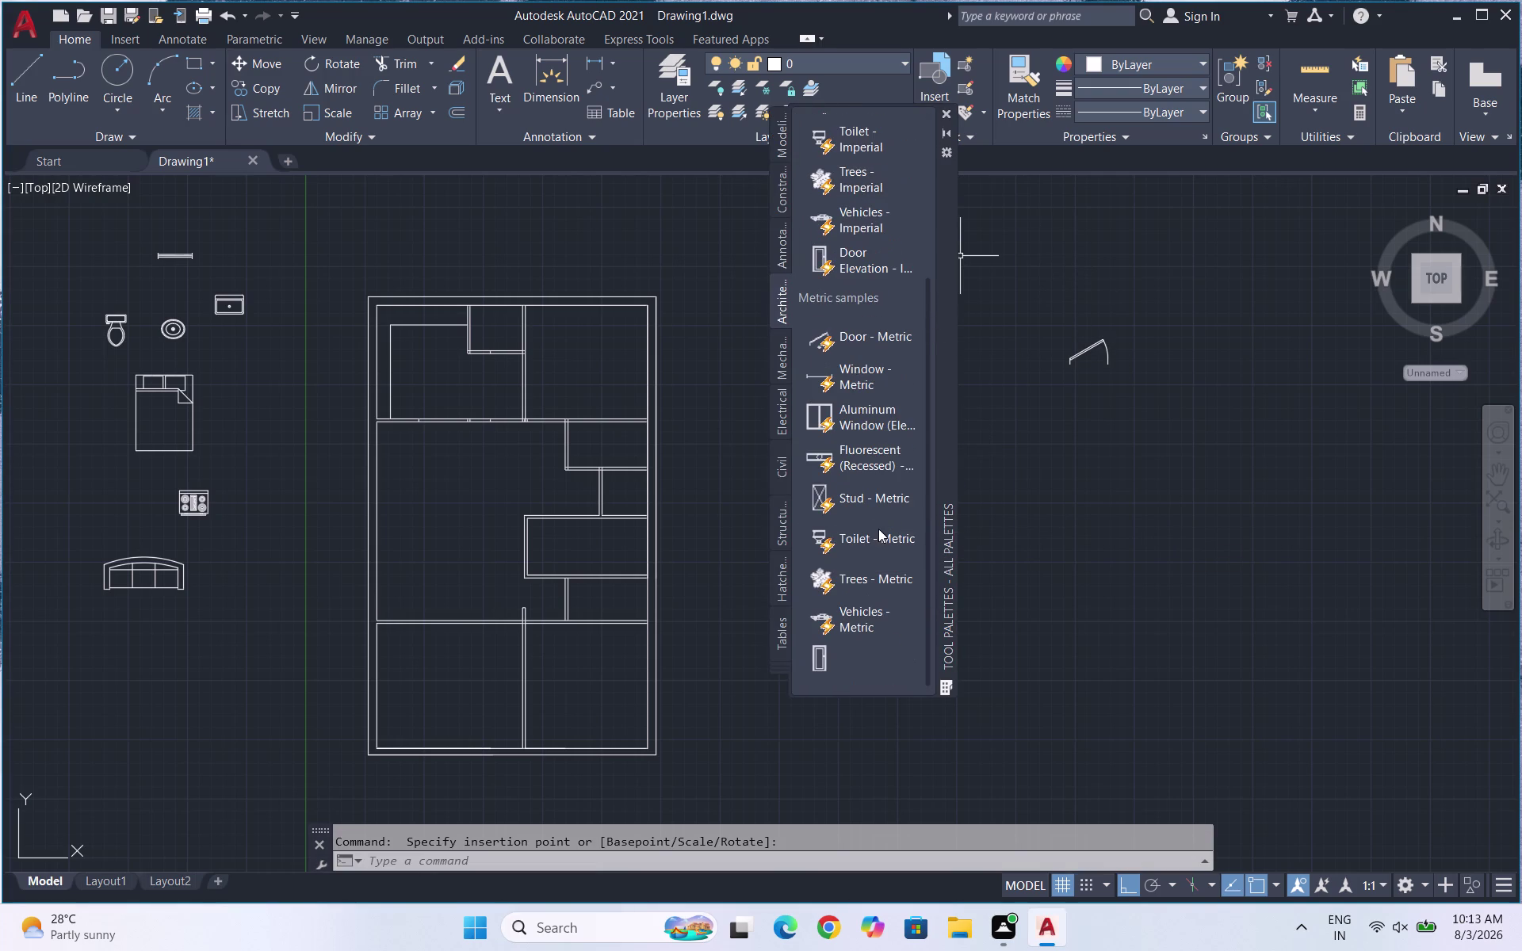
scroll(down, 3)
double_click(853, 617)
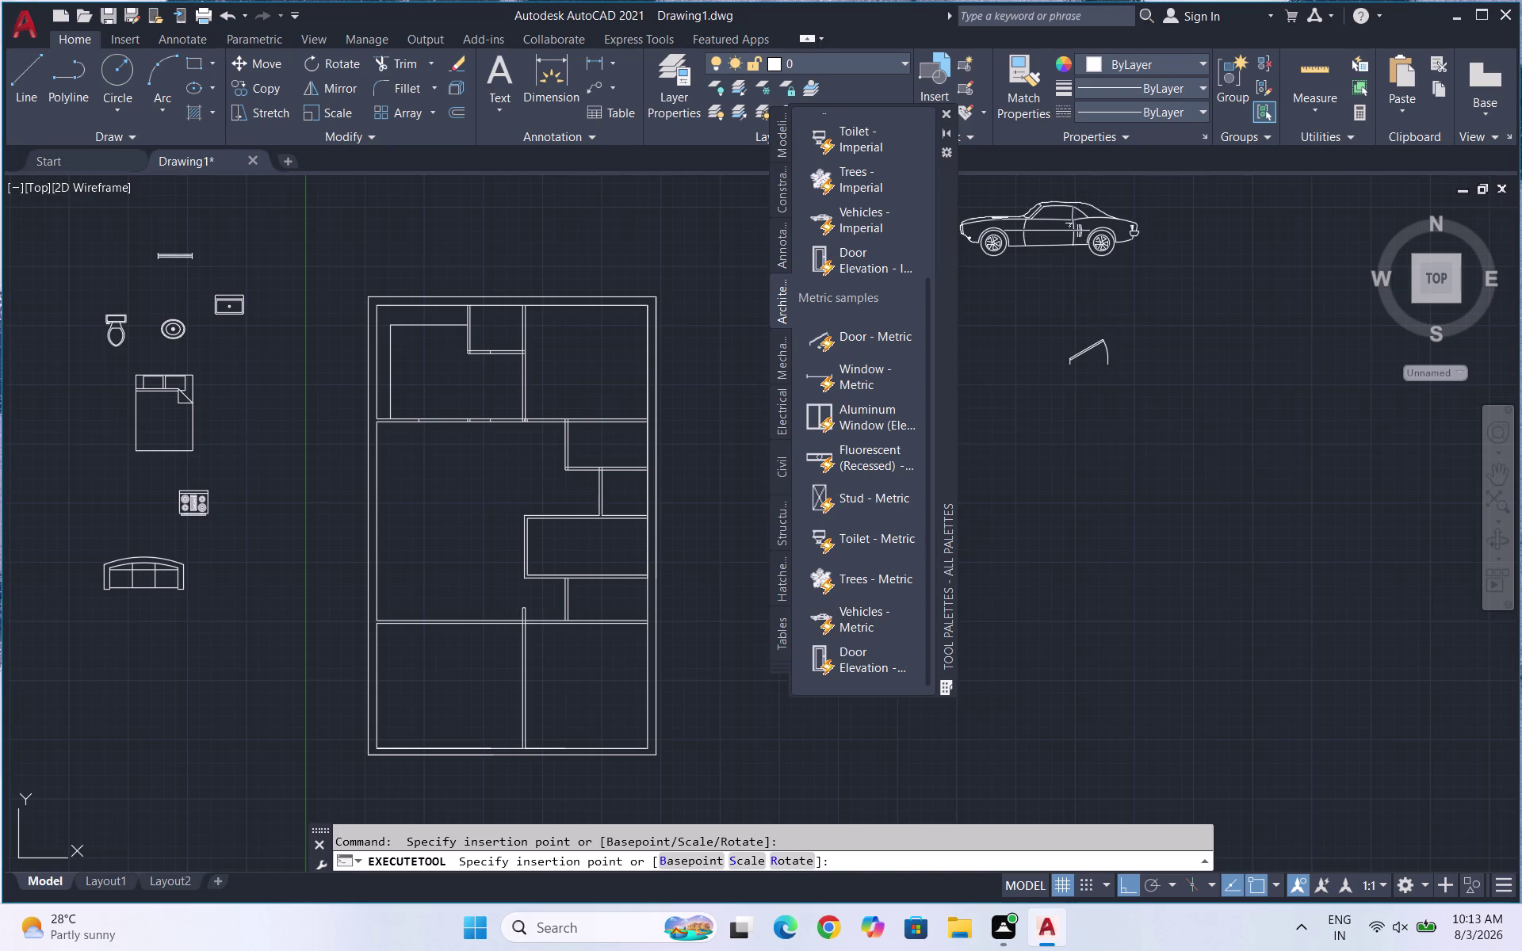
click(1035, 465)
double_click(861, 583)
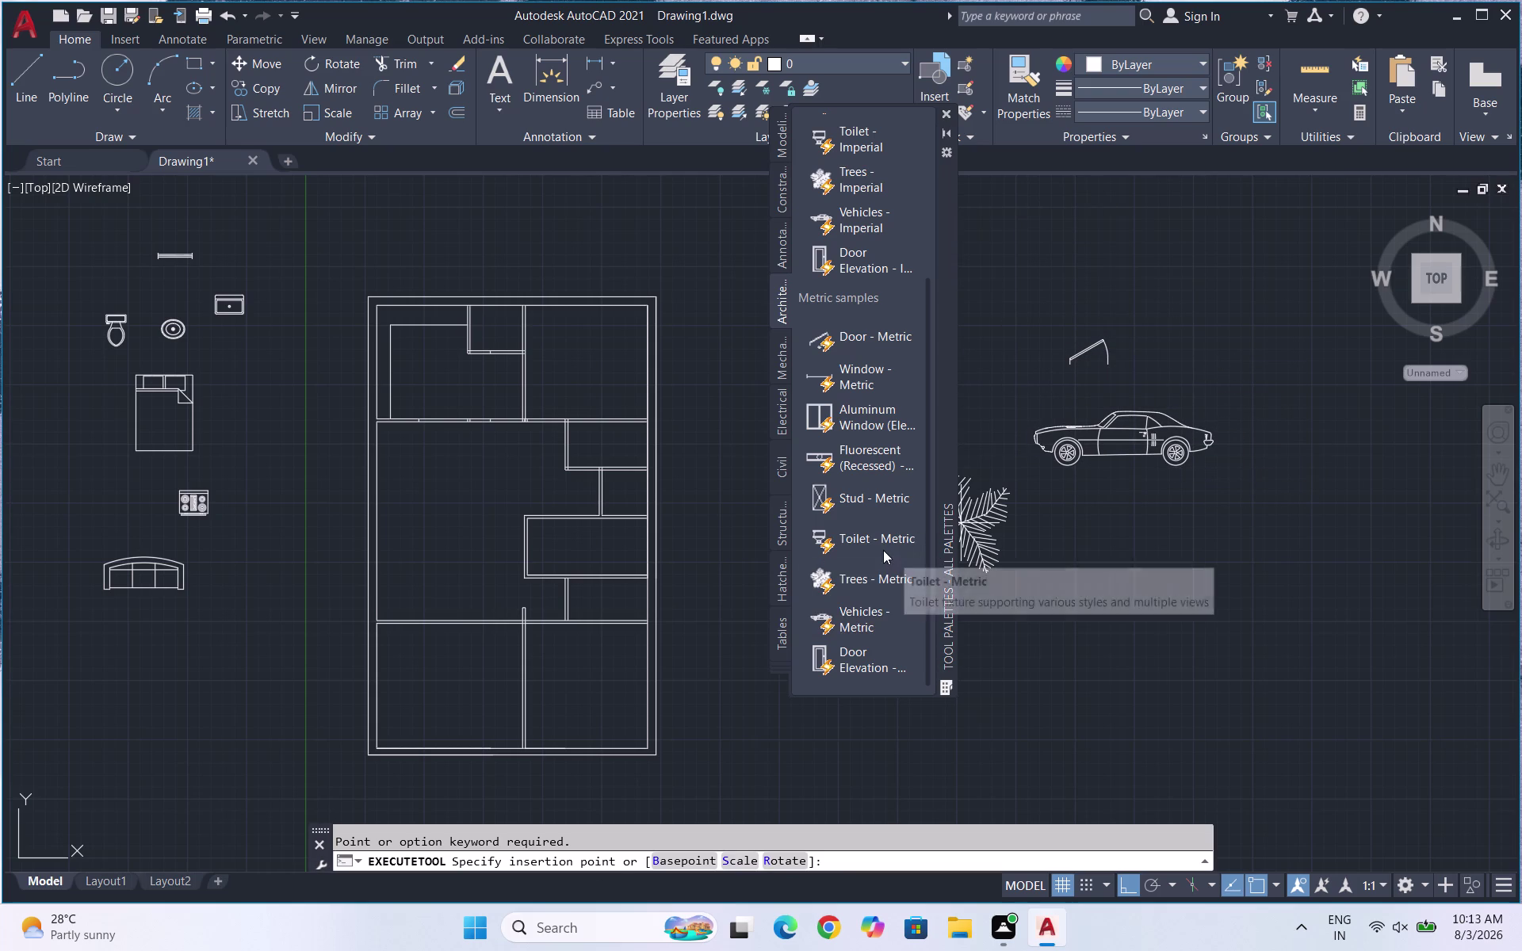
click(1073, 539)
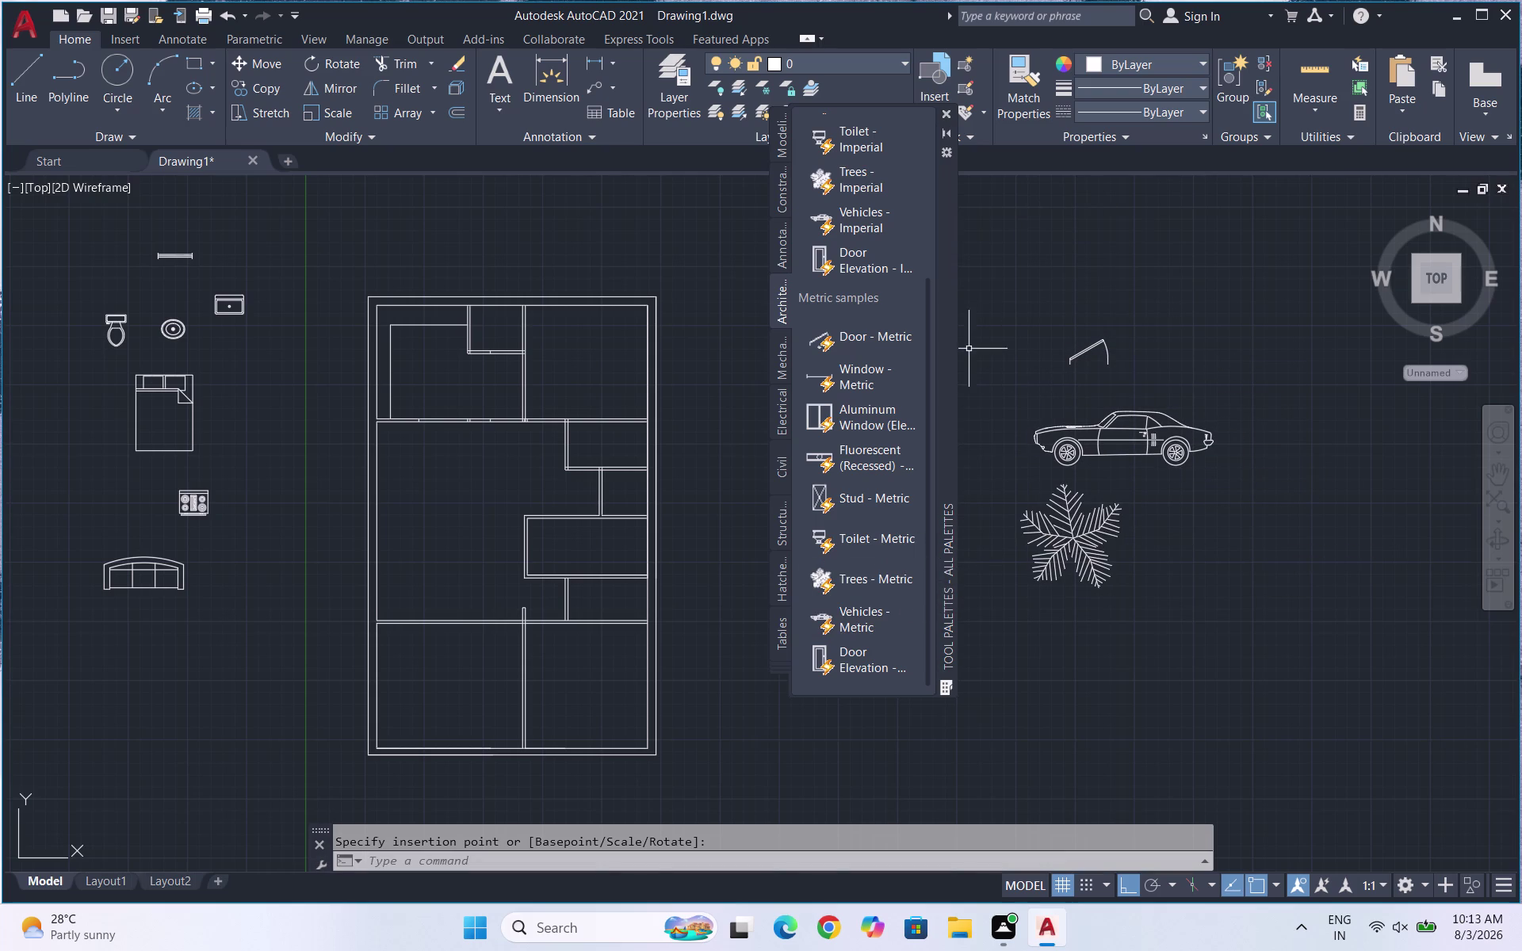
click(946, 114)
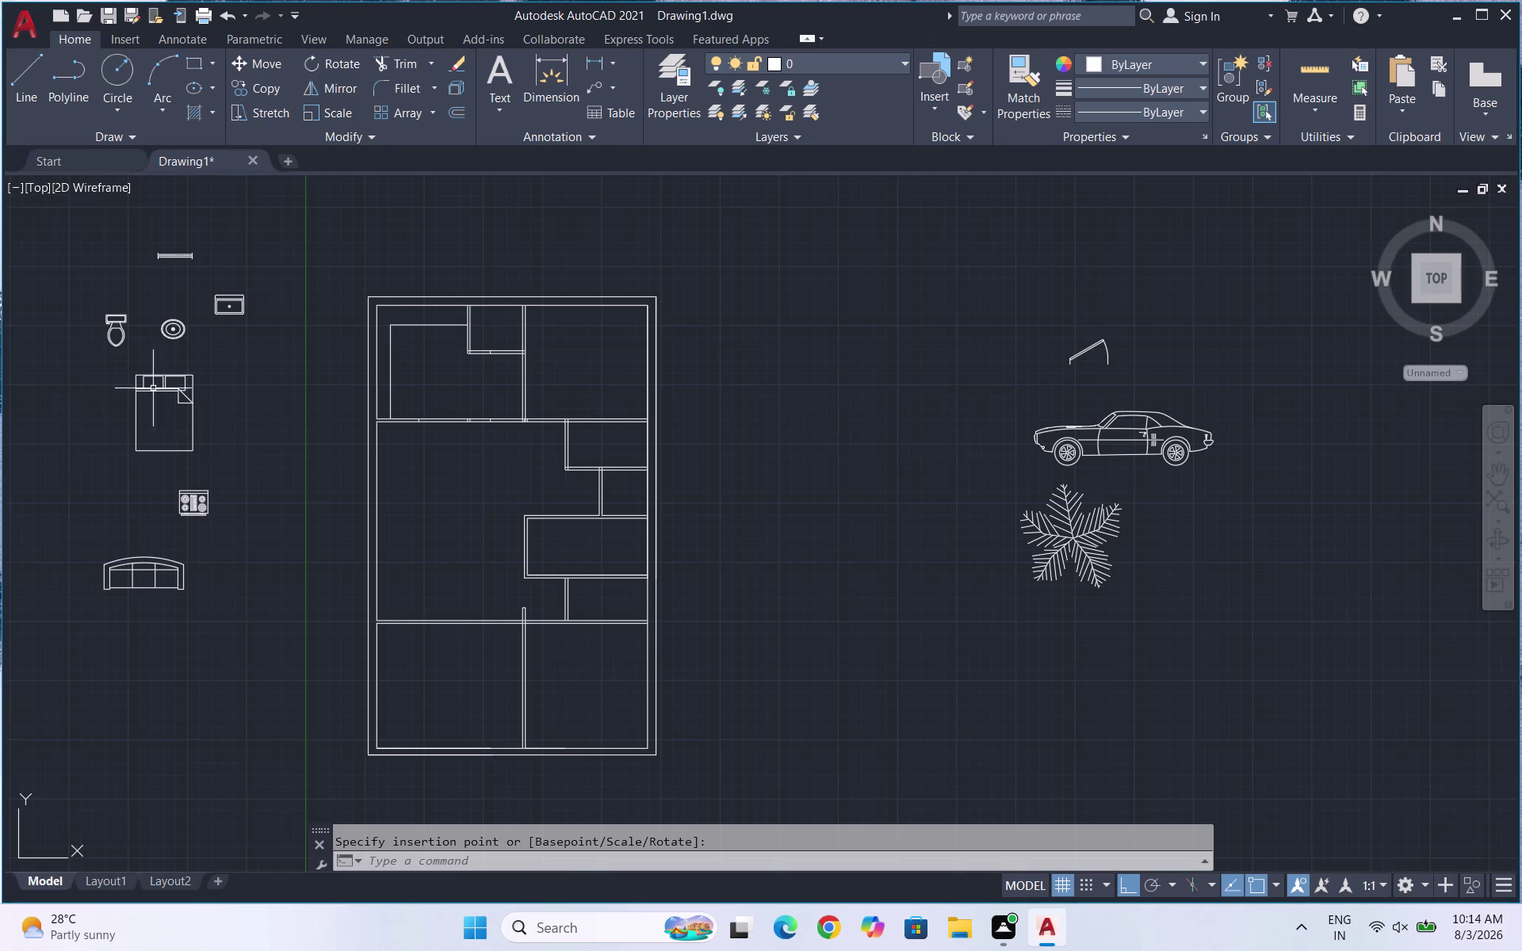
Scale the rectangular wash basin down to a smaller size.
scroll(up, 3)
drag(298, 356, 246, 328)
click(213, 295)
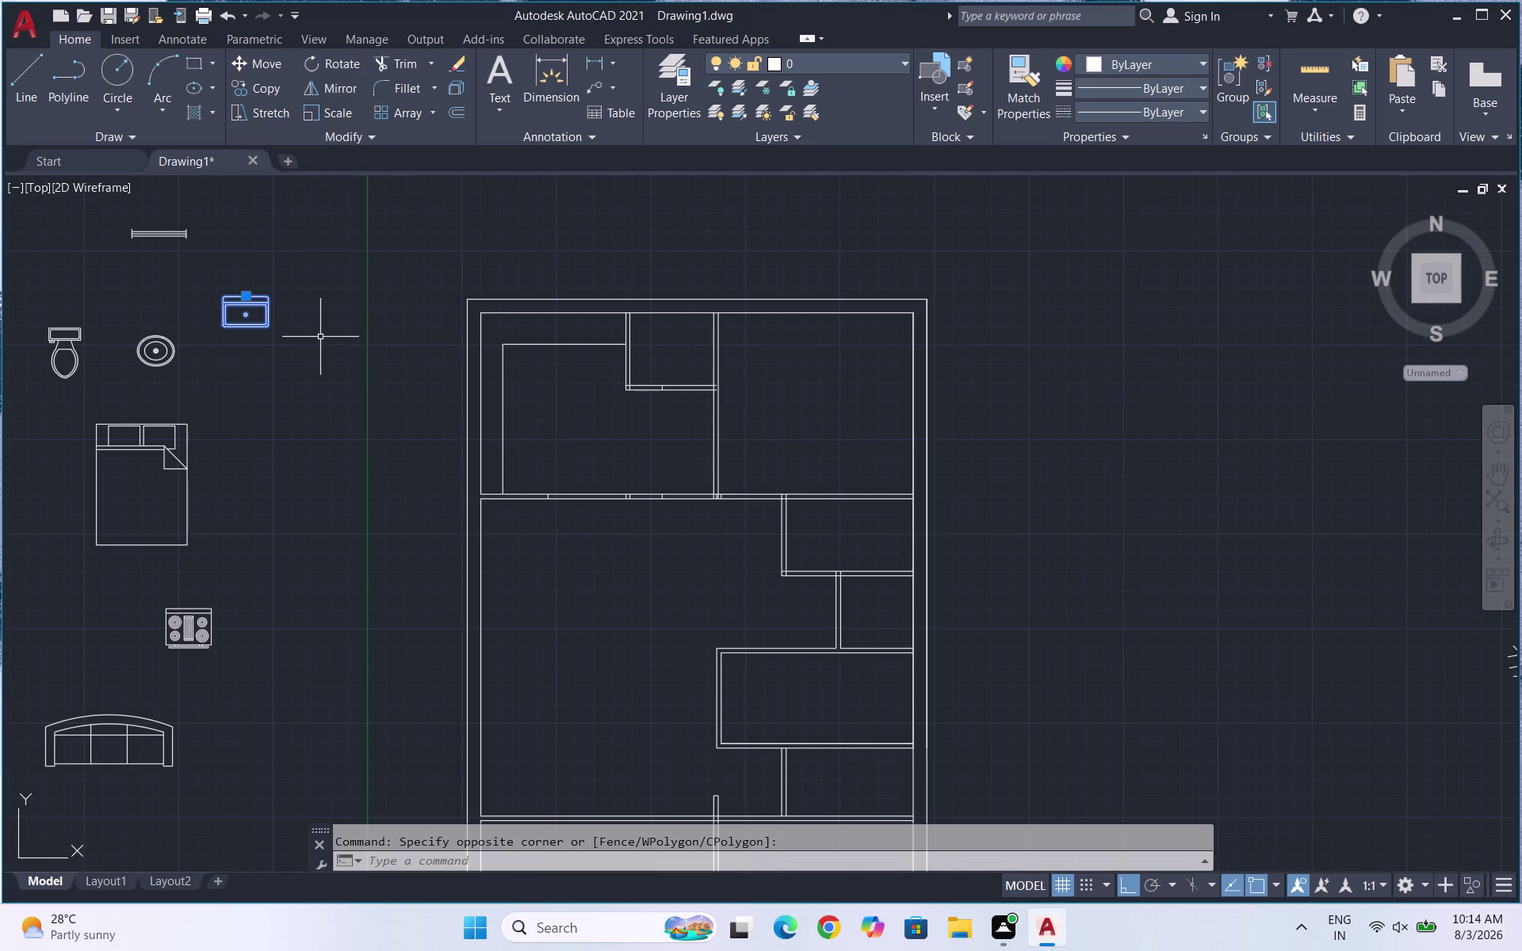
text(SC)
key(Return)
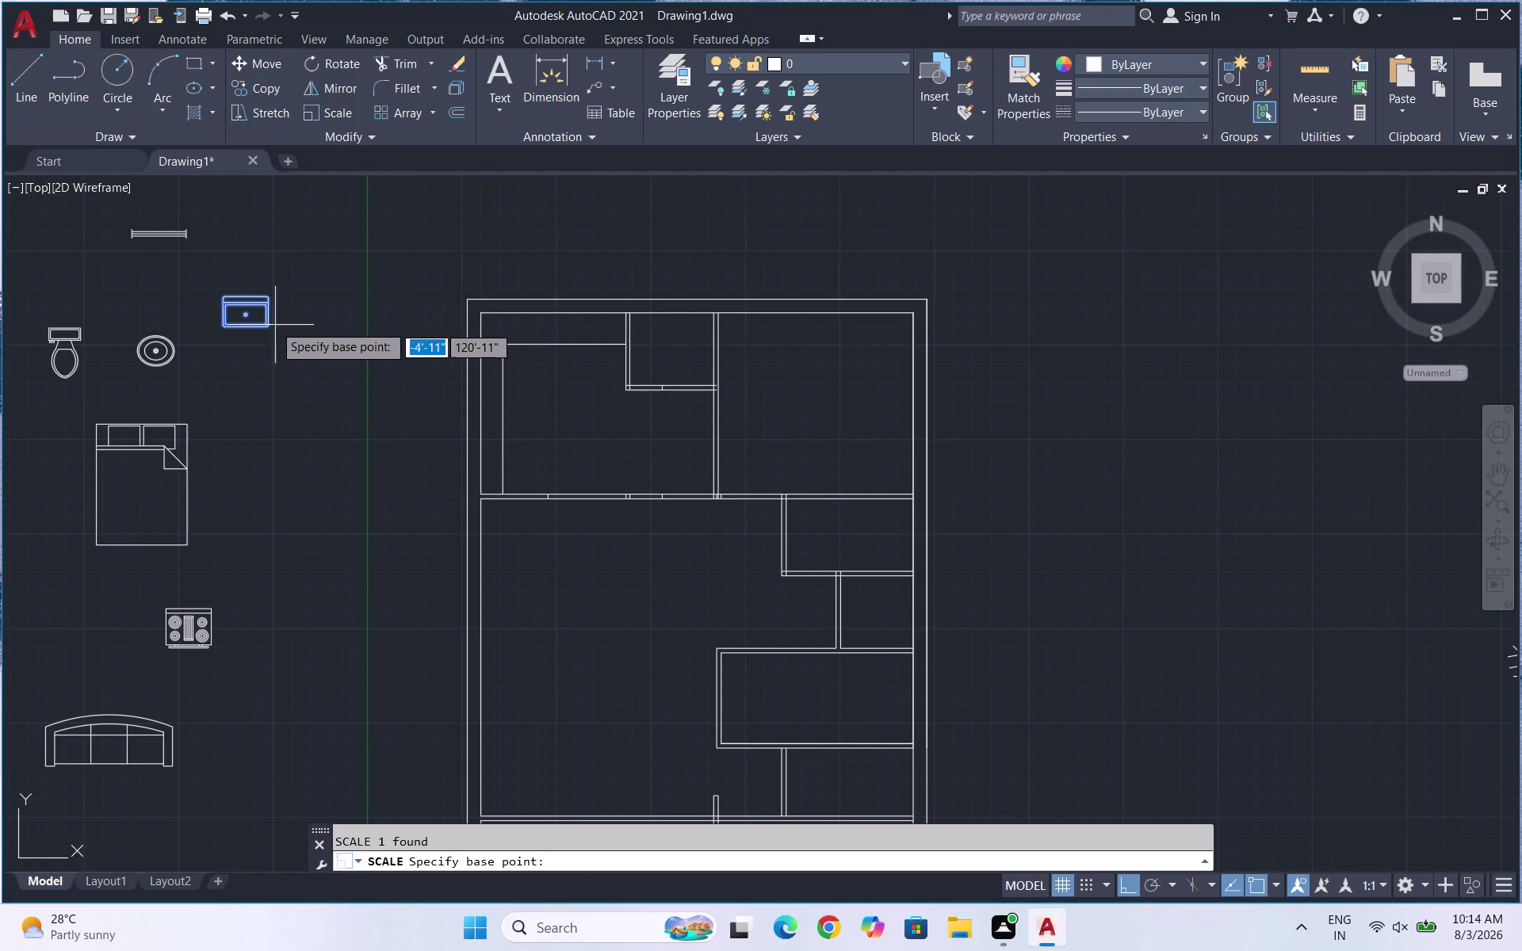
click(263, 321)
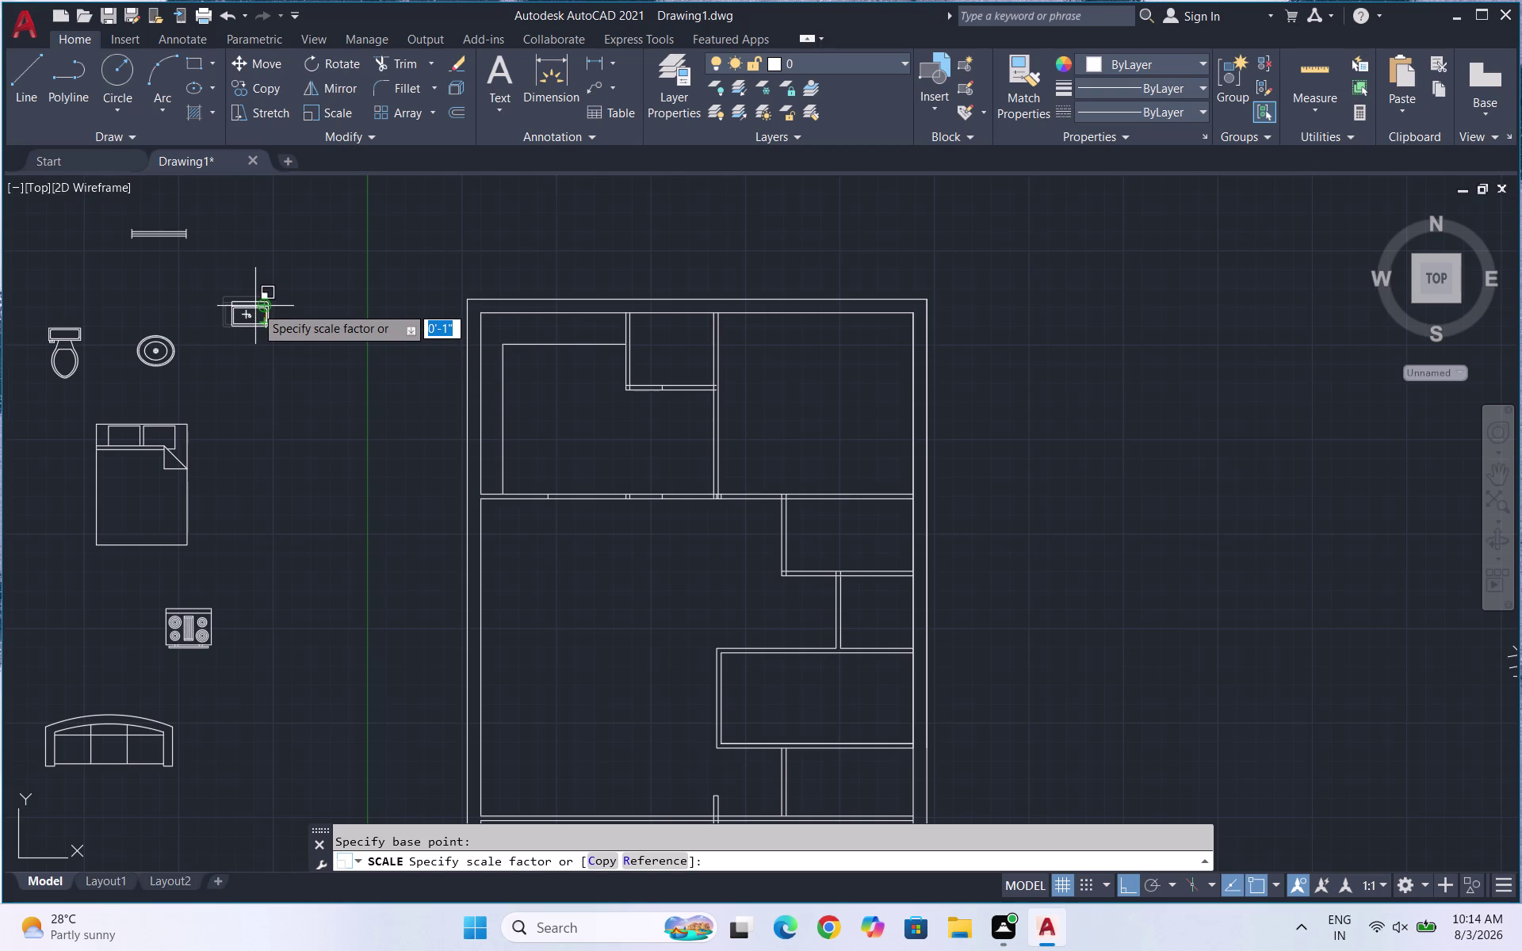
click(255, 306)
With Ortho off, move the basin against the upper-left room's top wall.
drag(282, 334, 246, 299)
click(230, 287)
key(m)
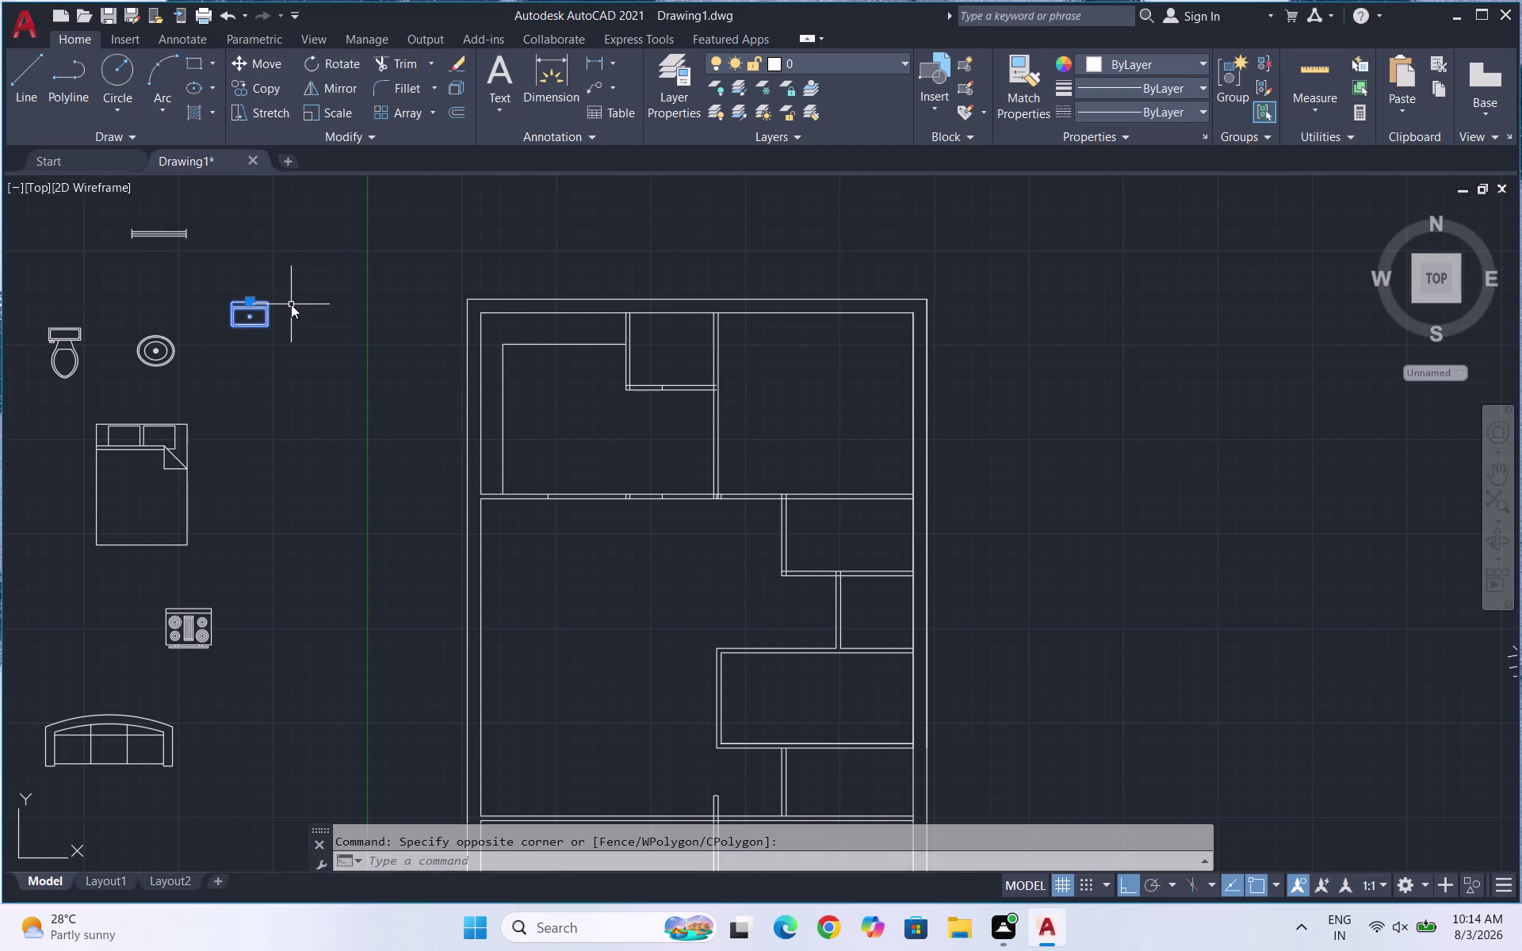
key(Return)
click(245, 314)
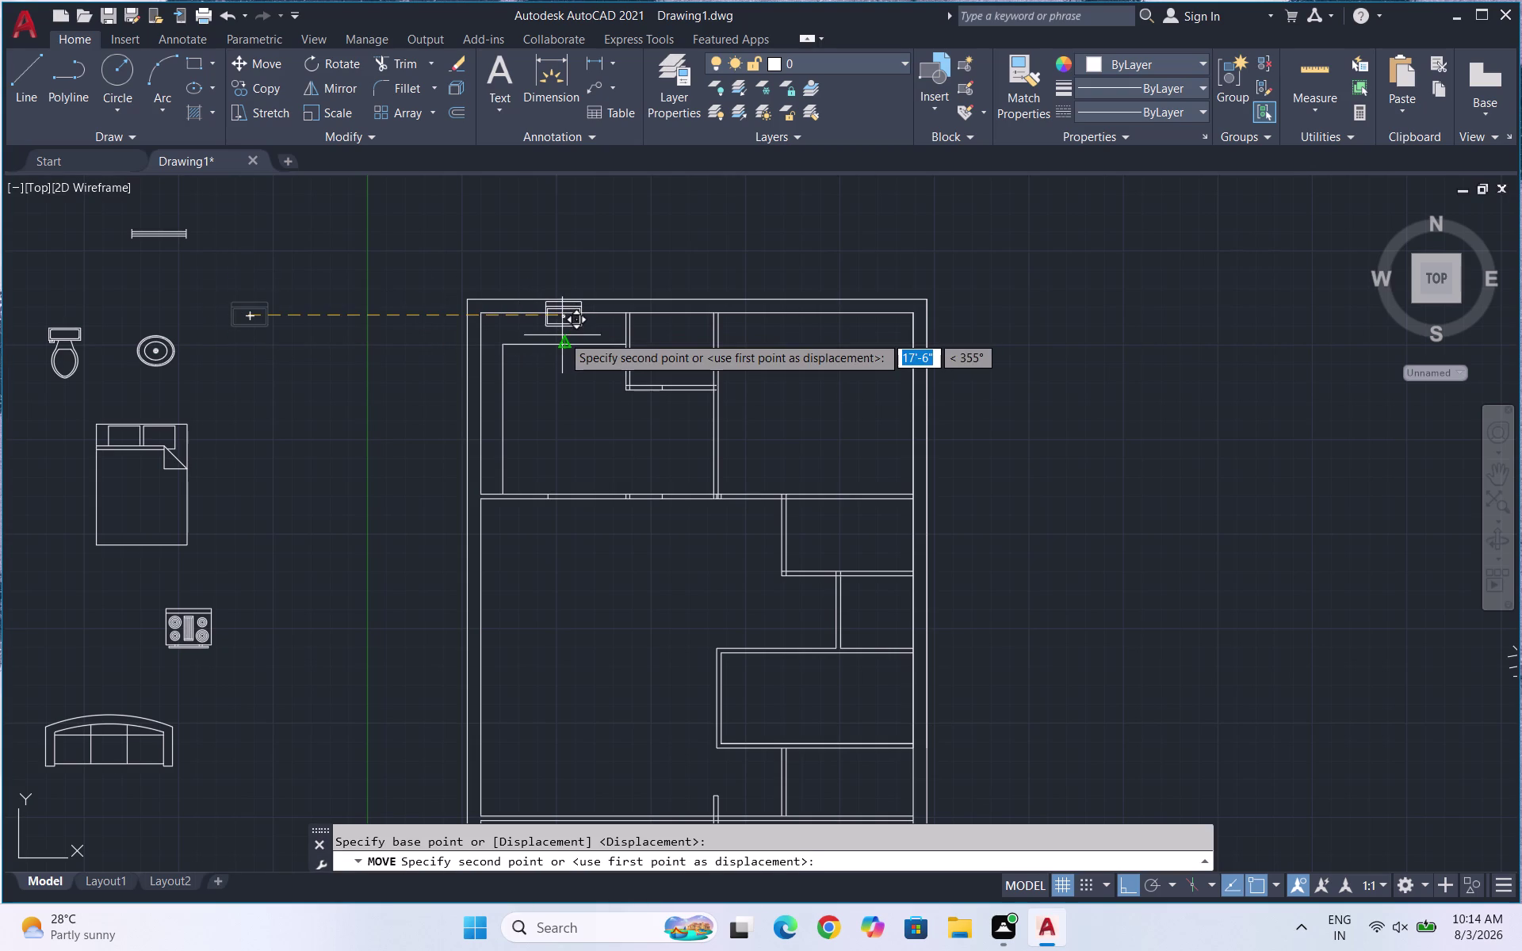
key(F8)
scroll(up, 3)
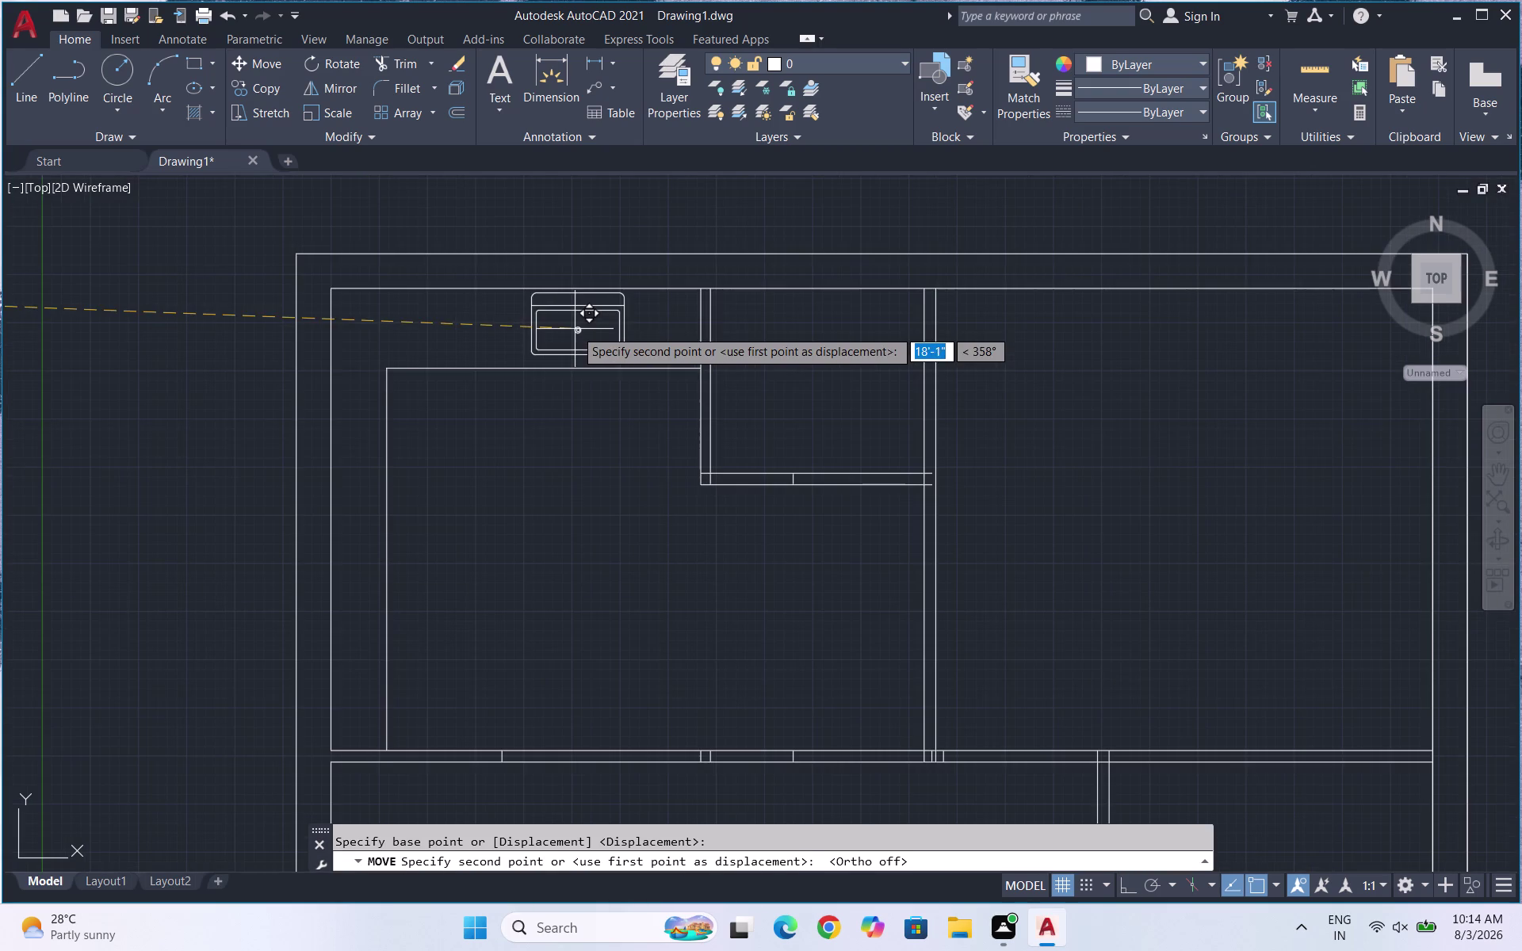
click(529, 333)
scroll(down, 3)
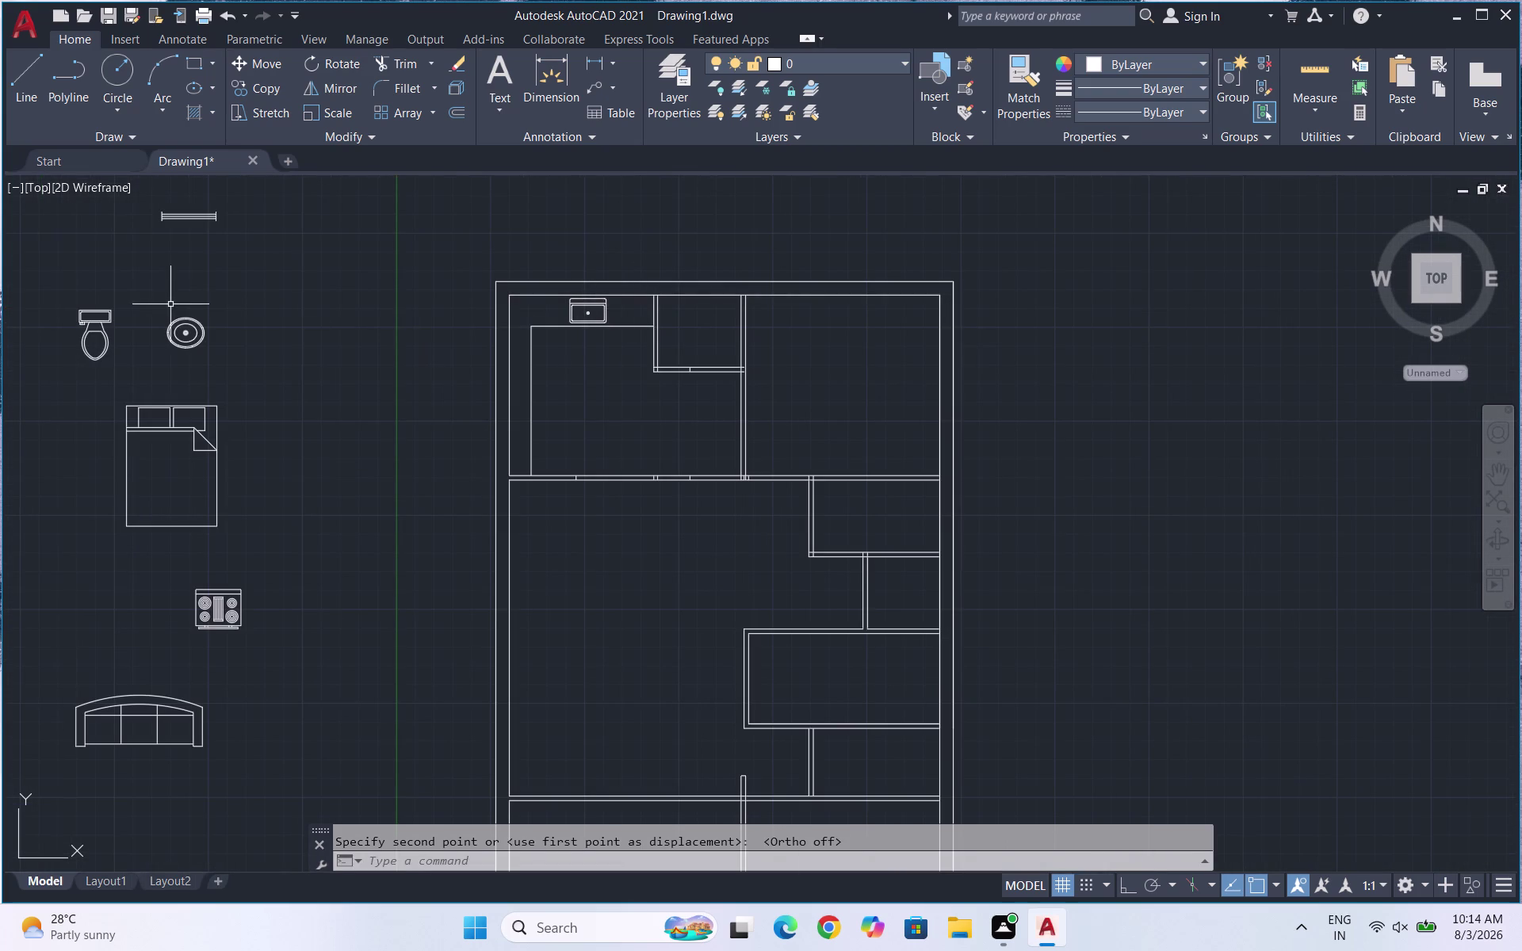
drag(245, 635, 242, 633)
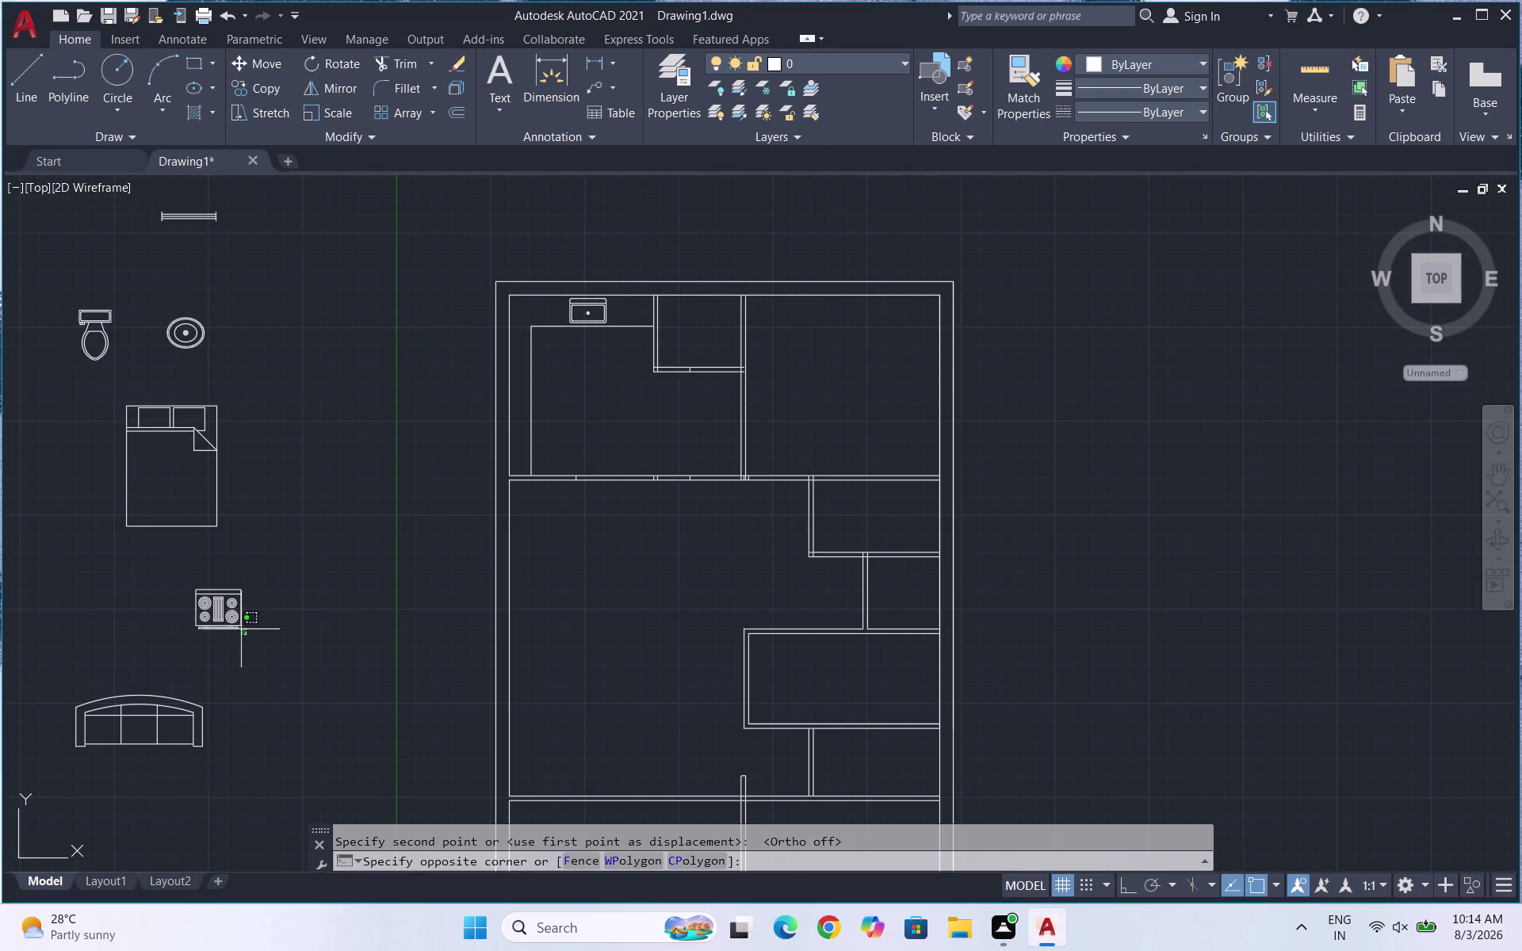
Rotate the kitchen stove 90 degrees.
drag(242, 633, 228, 609)
click(190, 595)
text(RO)
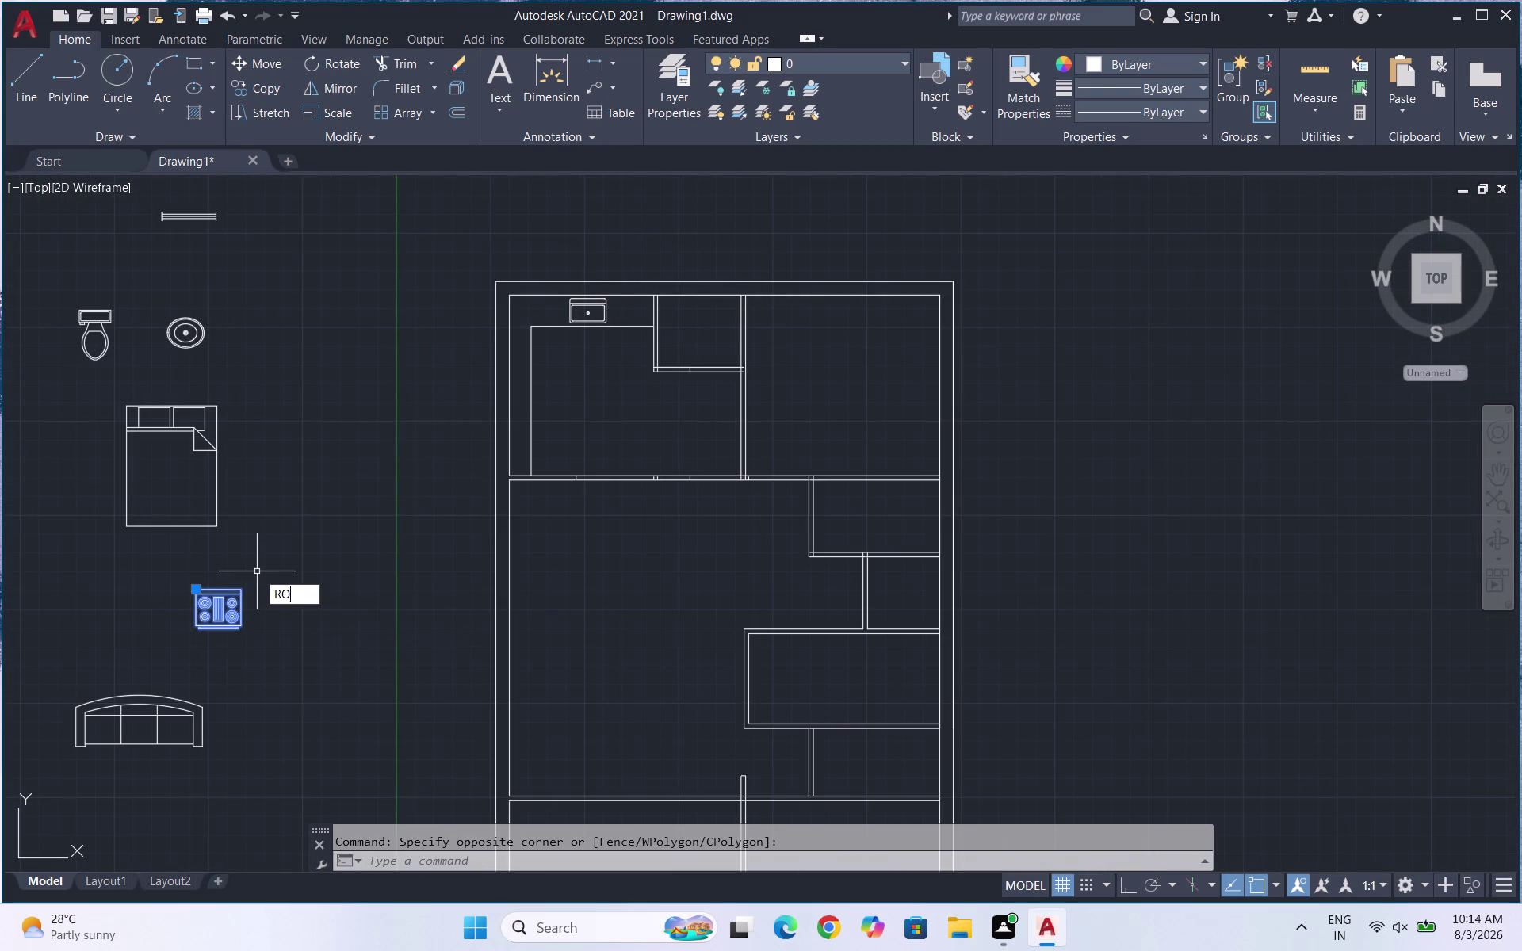
text(TAT)
key(Return)
click(237, 590)
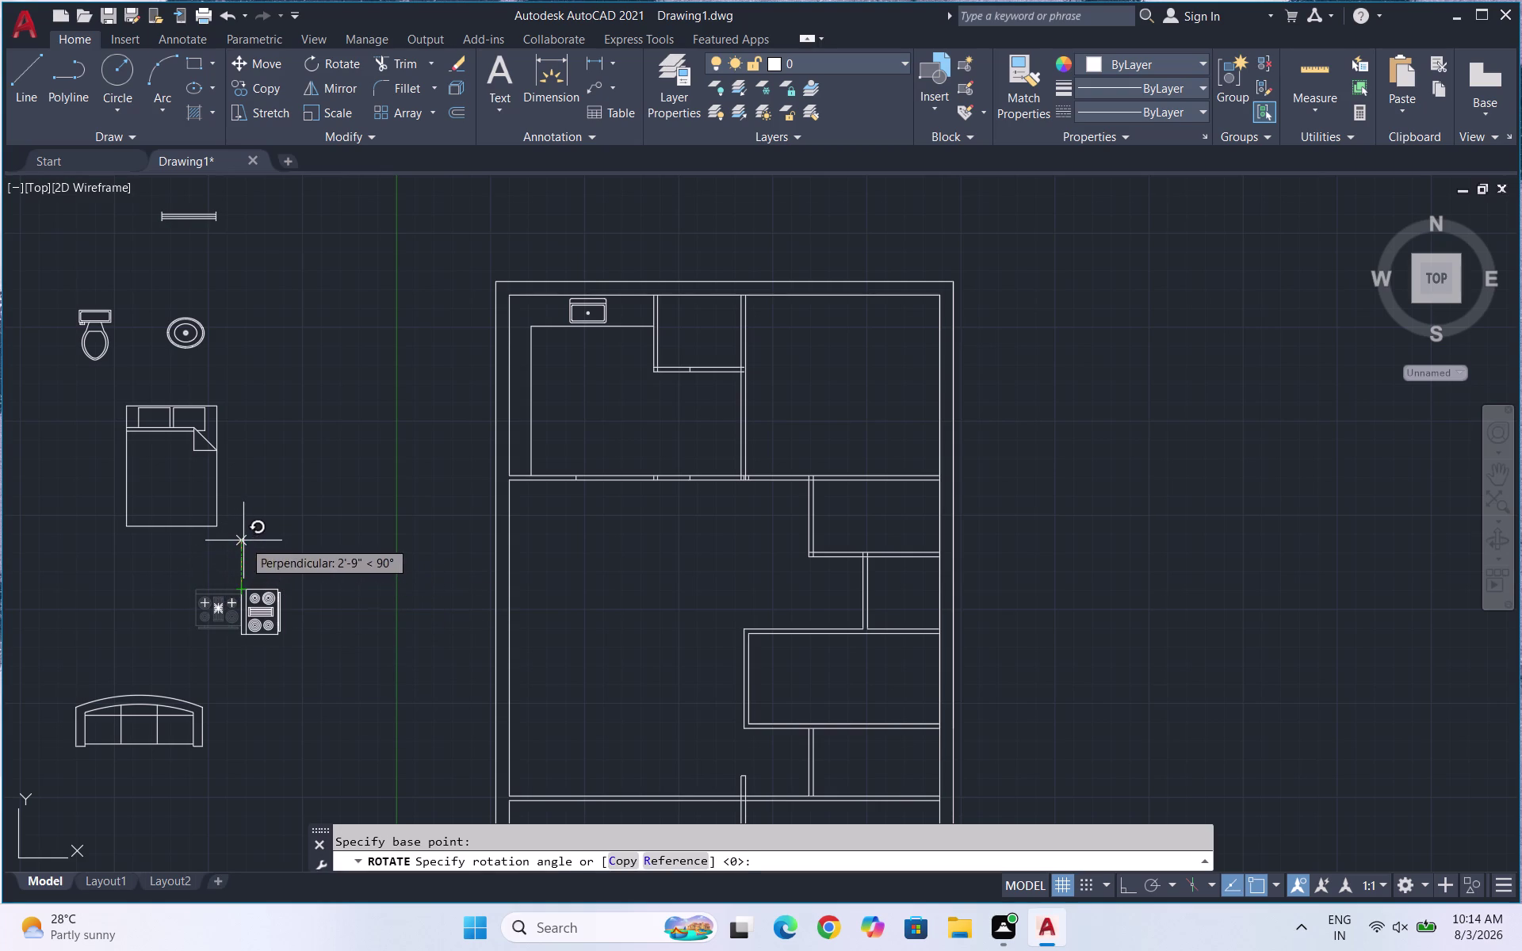
click(244, 540)
Scale the rotated stove down to a smaller size.
drag(287, 671, 286, 661)
click(270, 592)
text(SC)
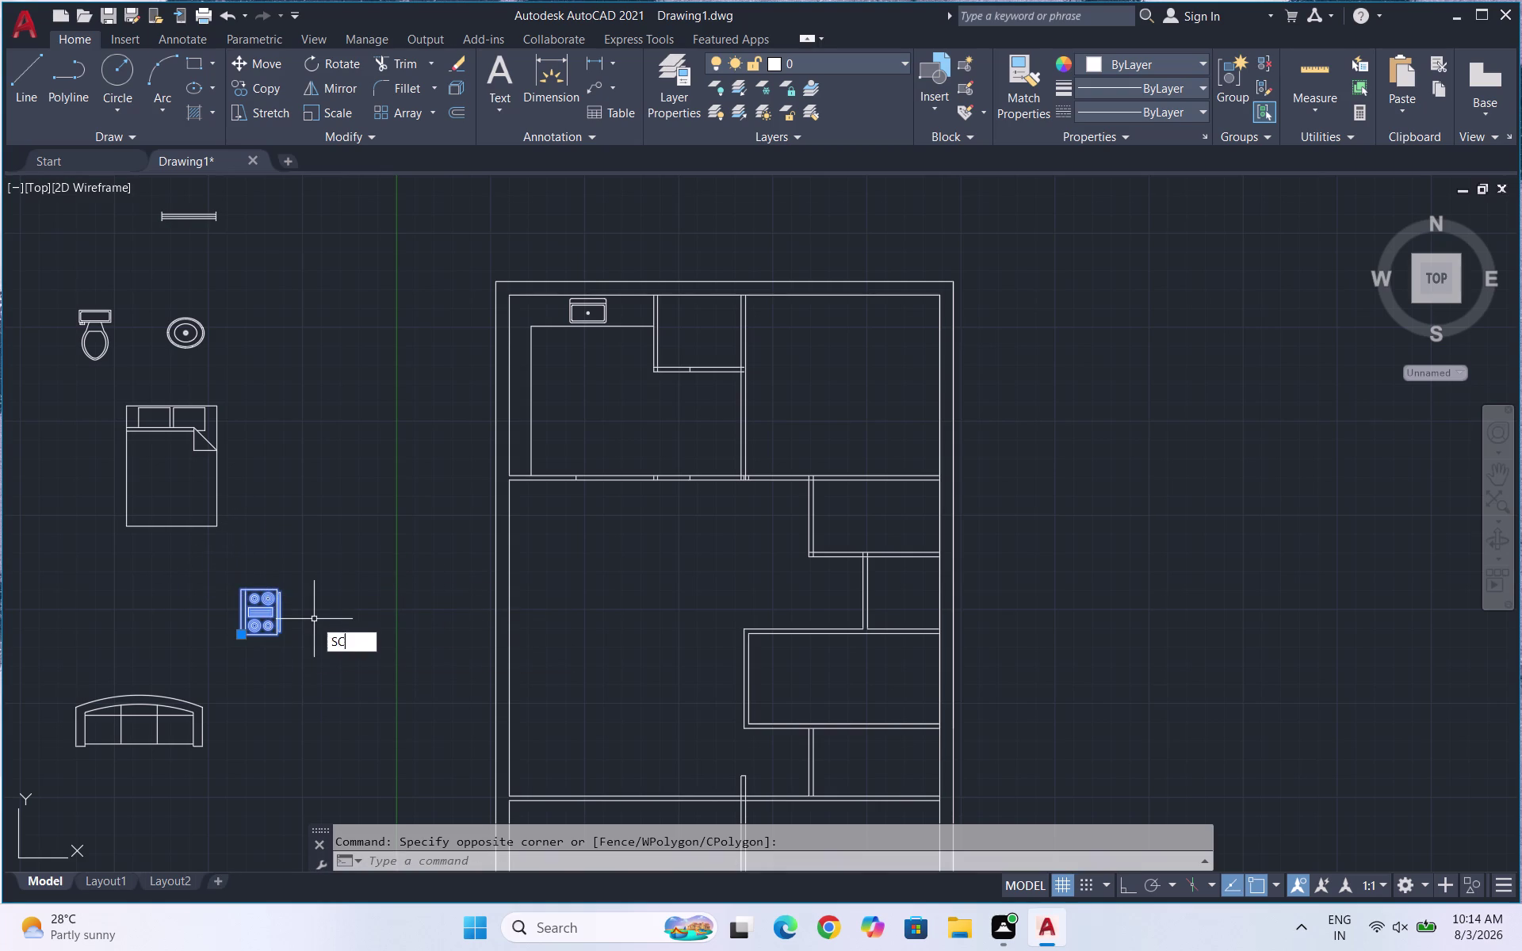
key(Return)
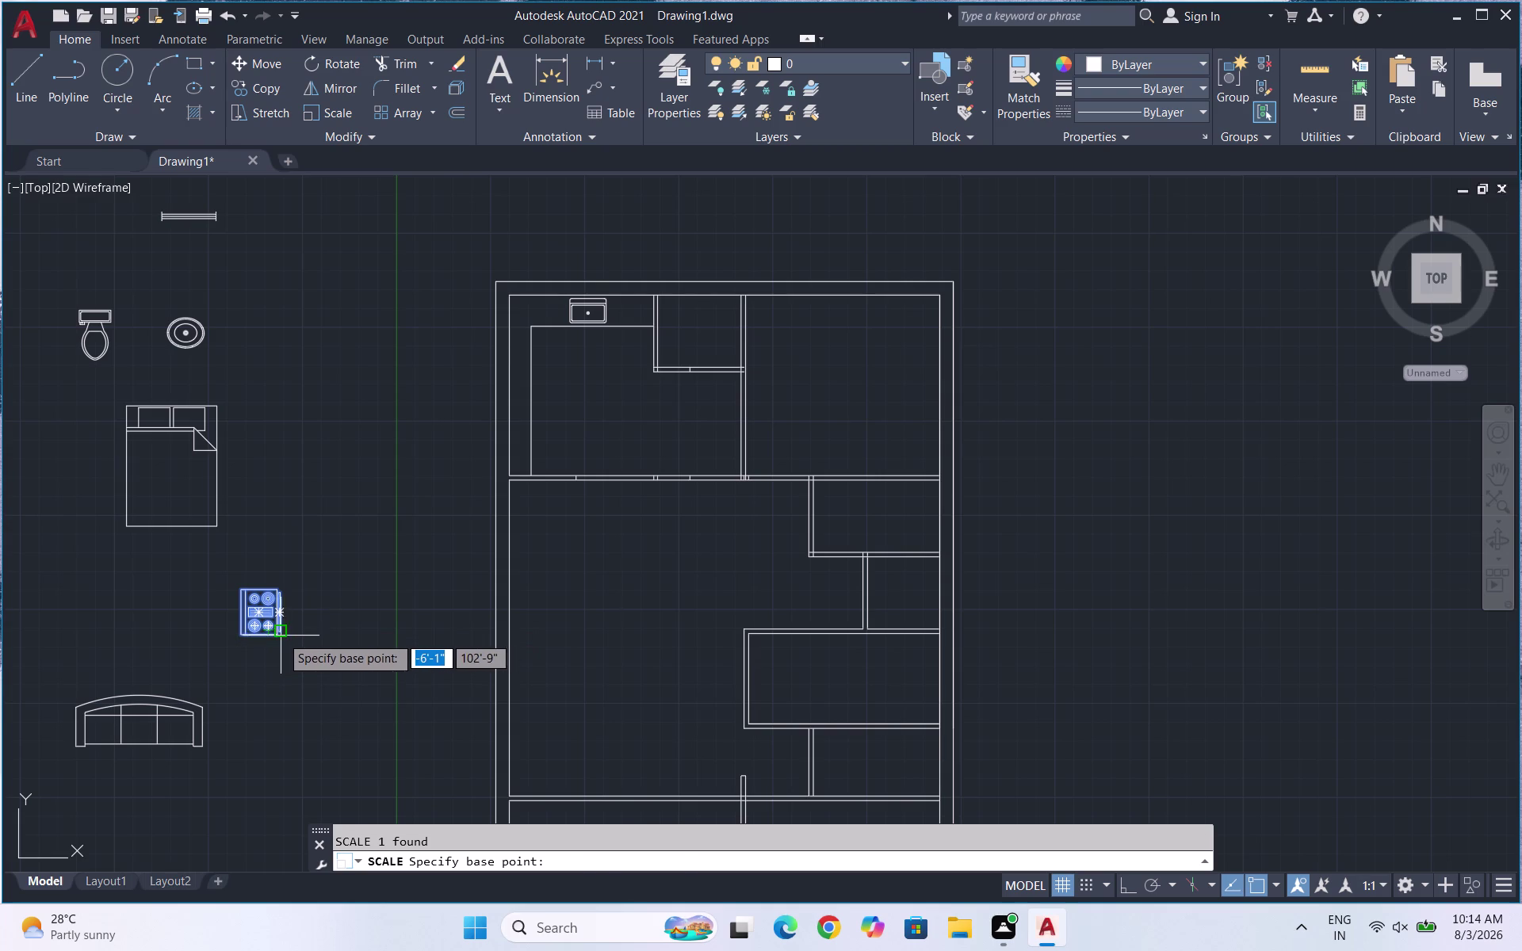
click(276, 636)
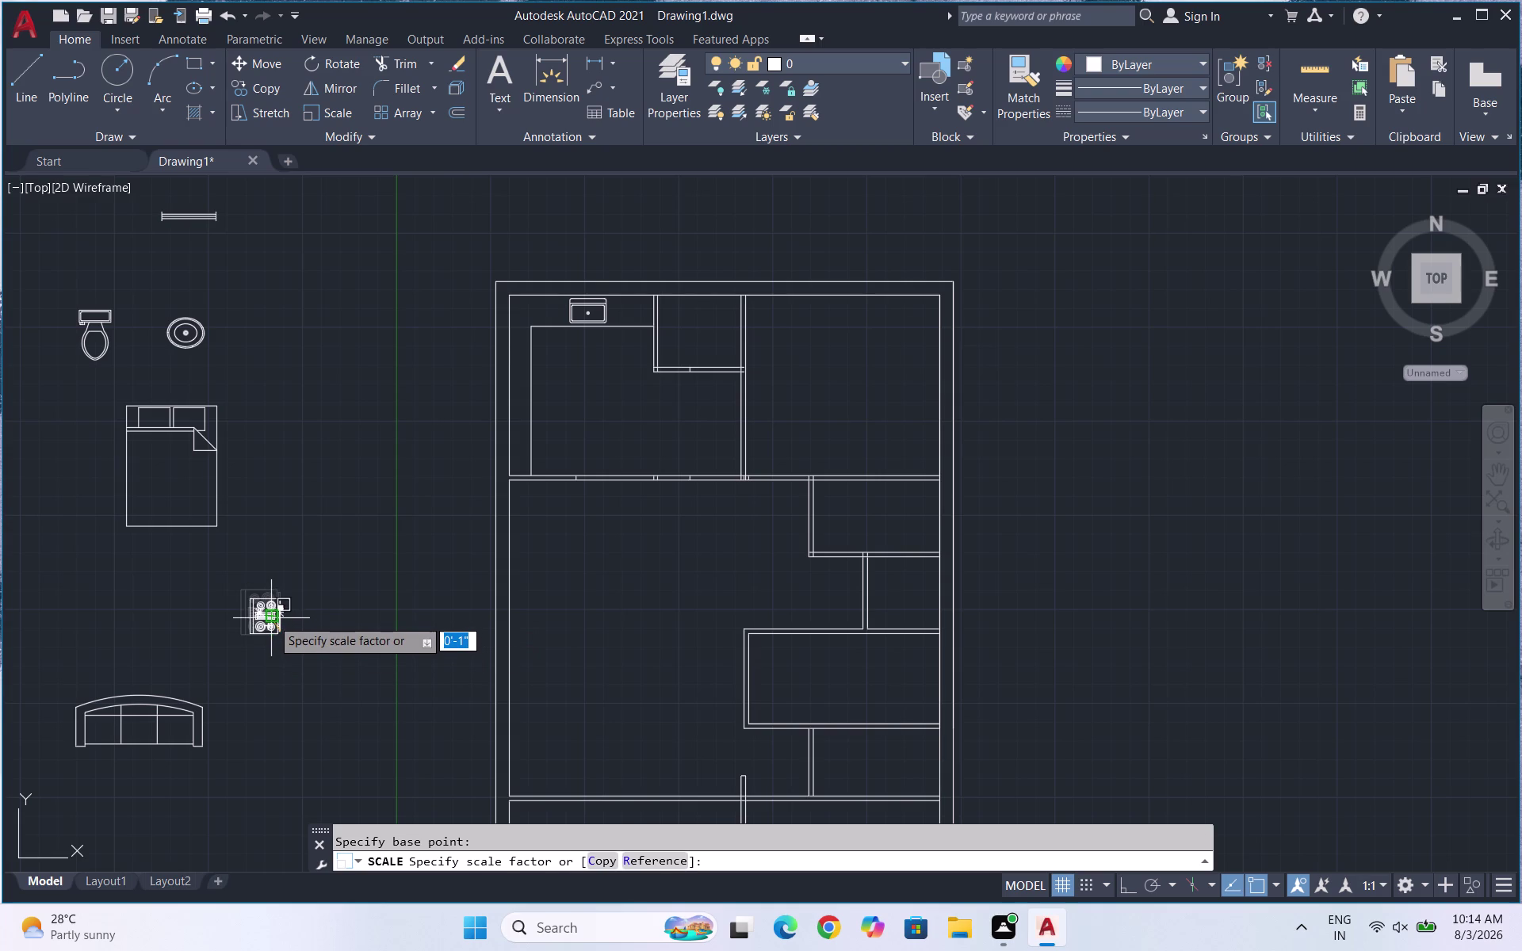
click(271, 624)
Move the stove beside the upper-left room's left wall.
drag(285, 653, 282, 619)
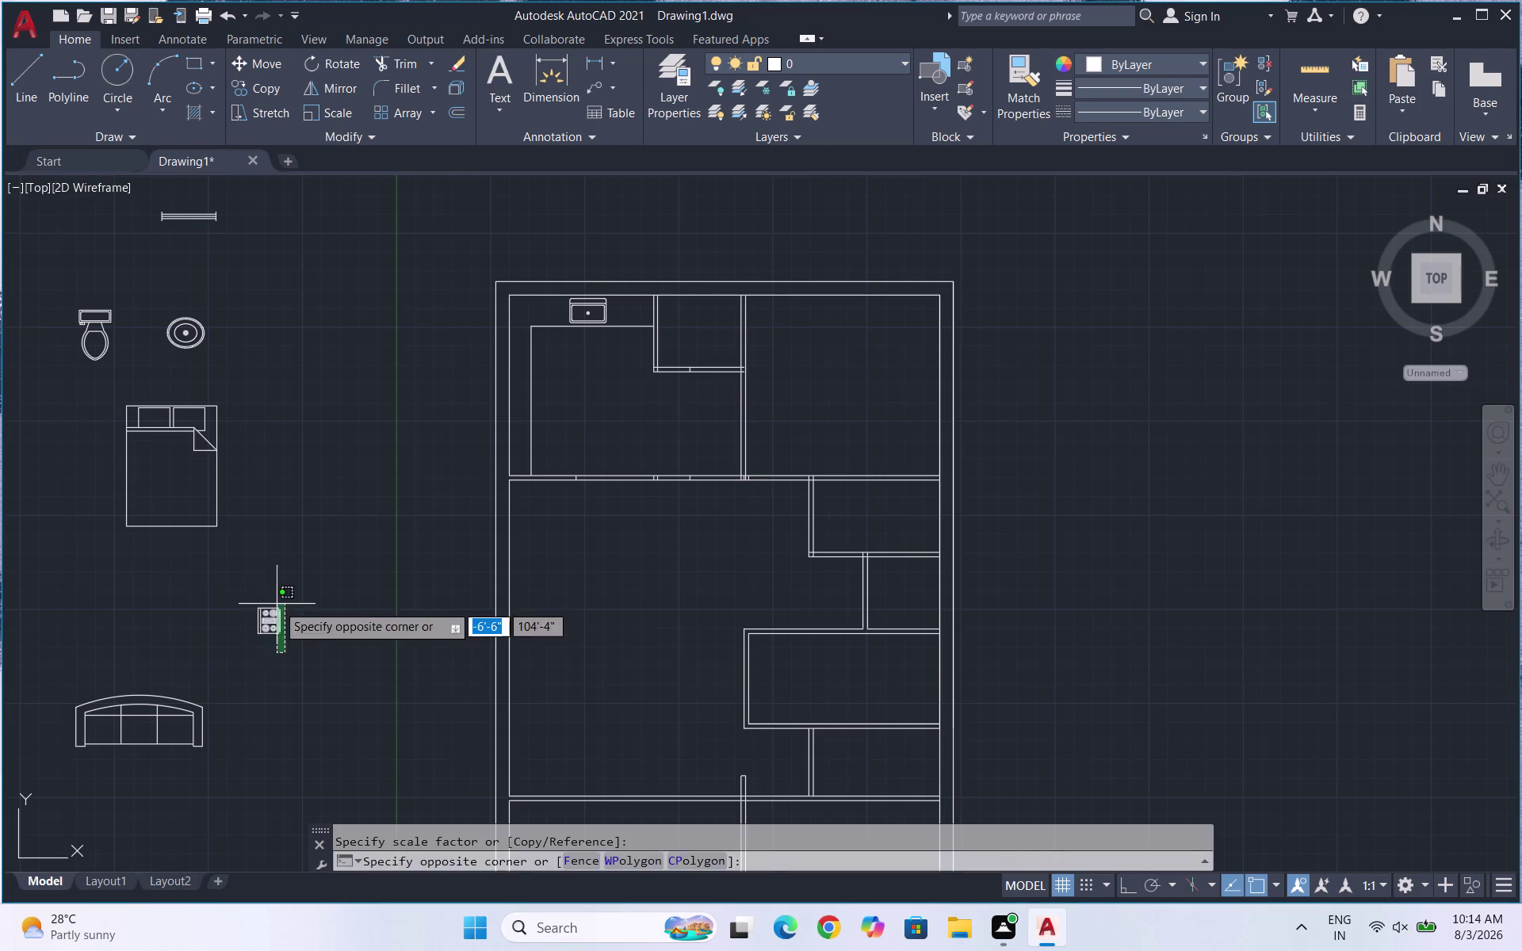
click(273, 600)
key(m)
key(Return)
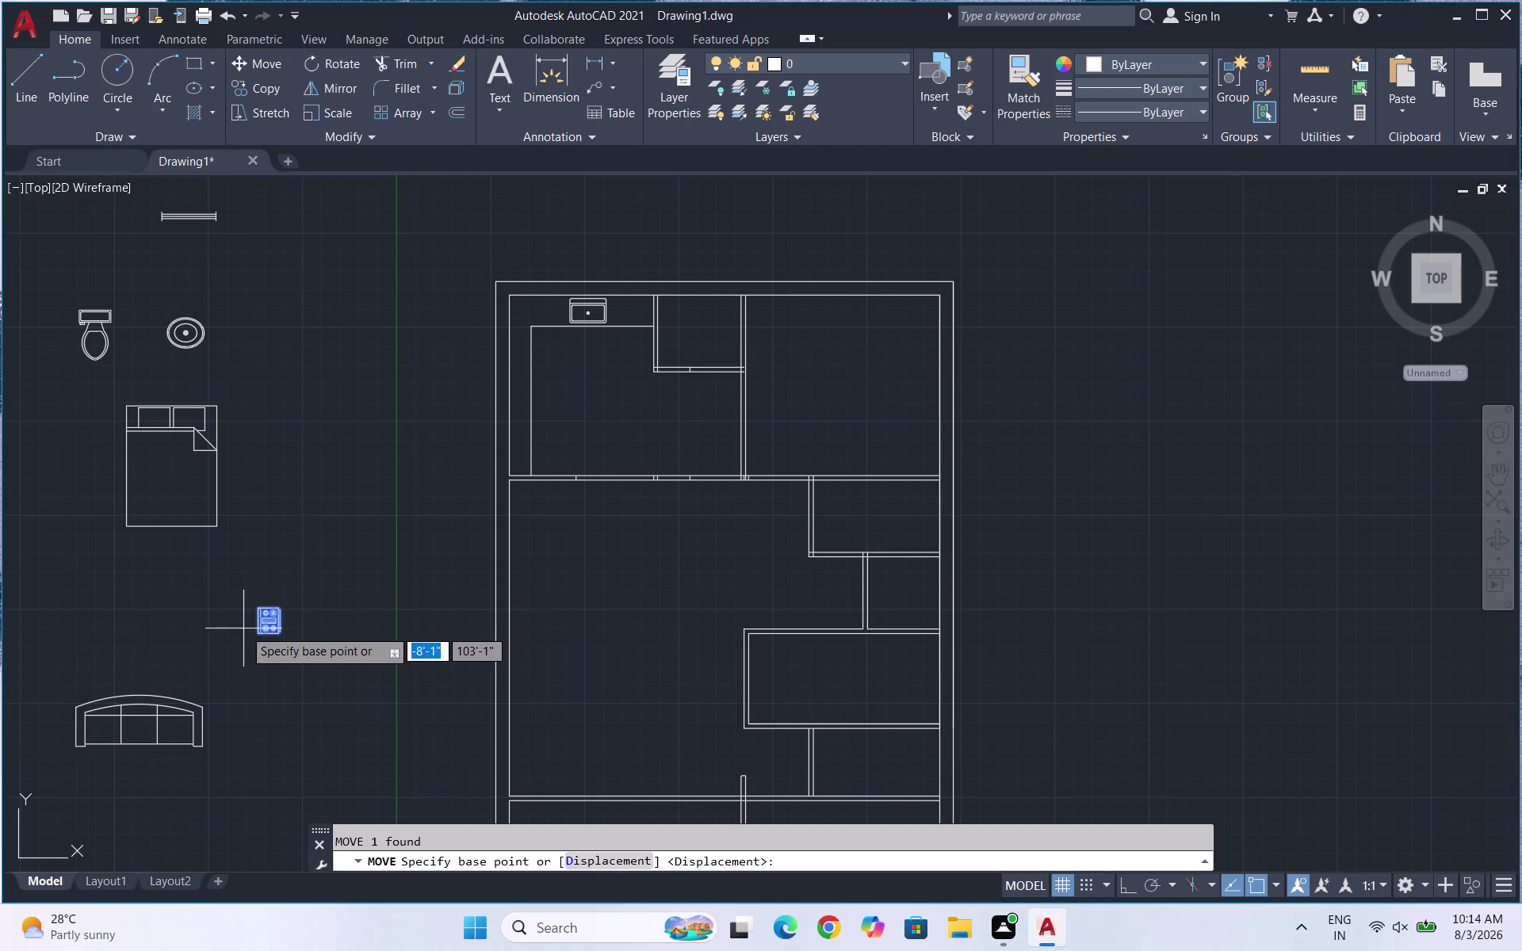
click(268, 624)
scroll(up, 3)
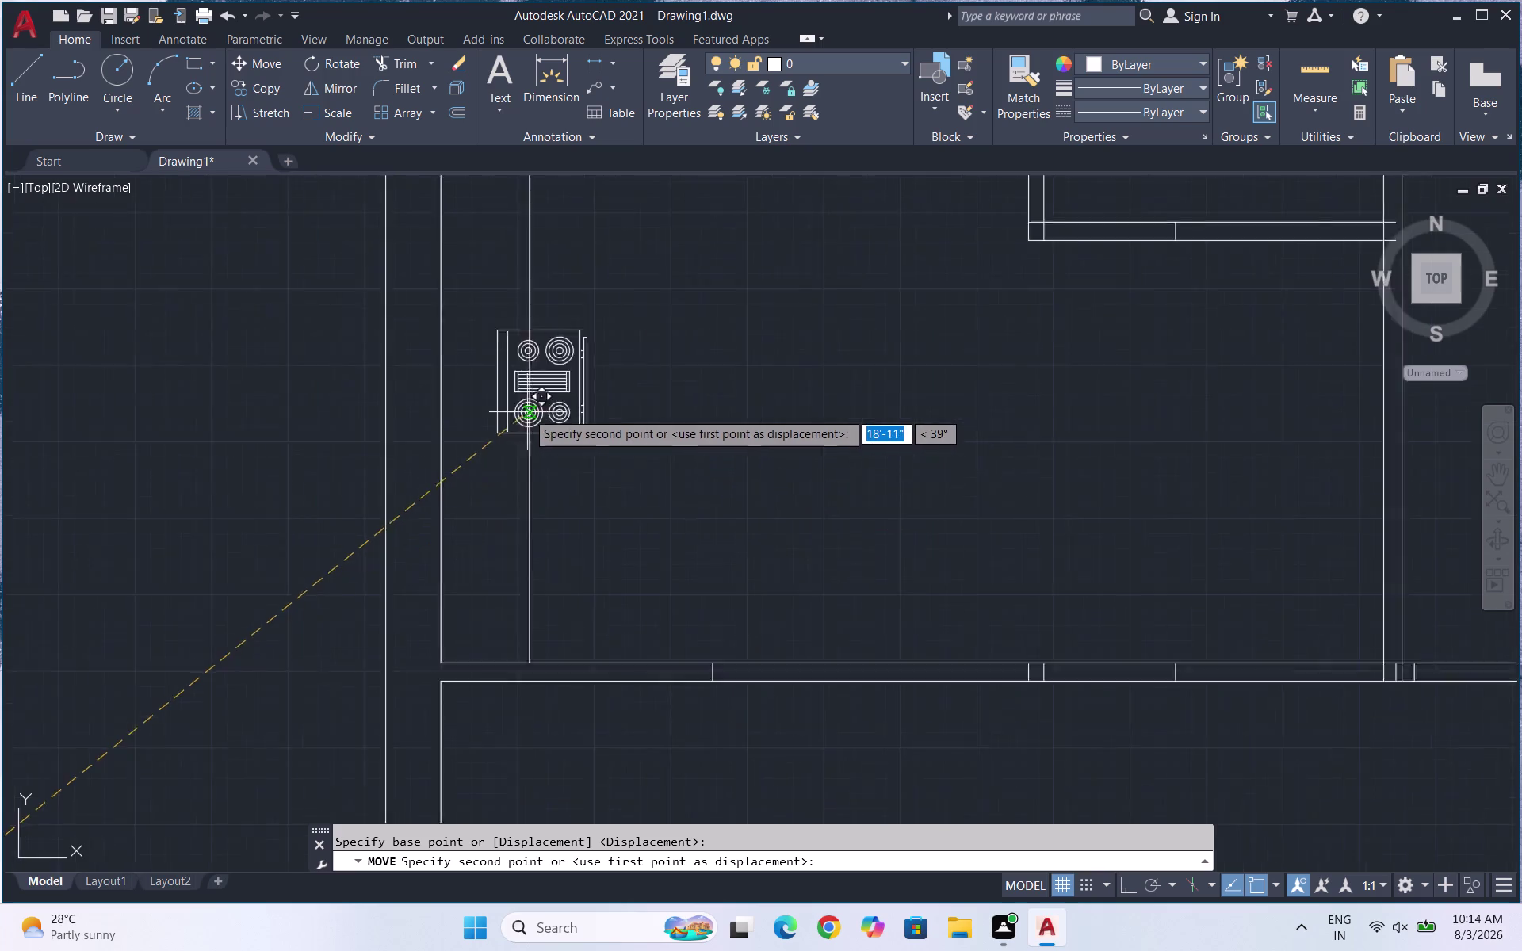
scroll(up, 3)
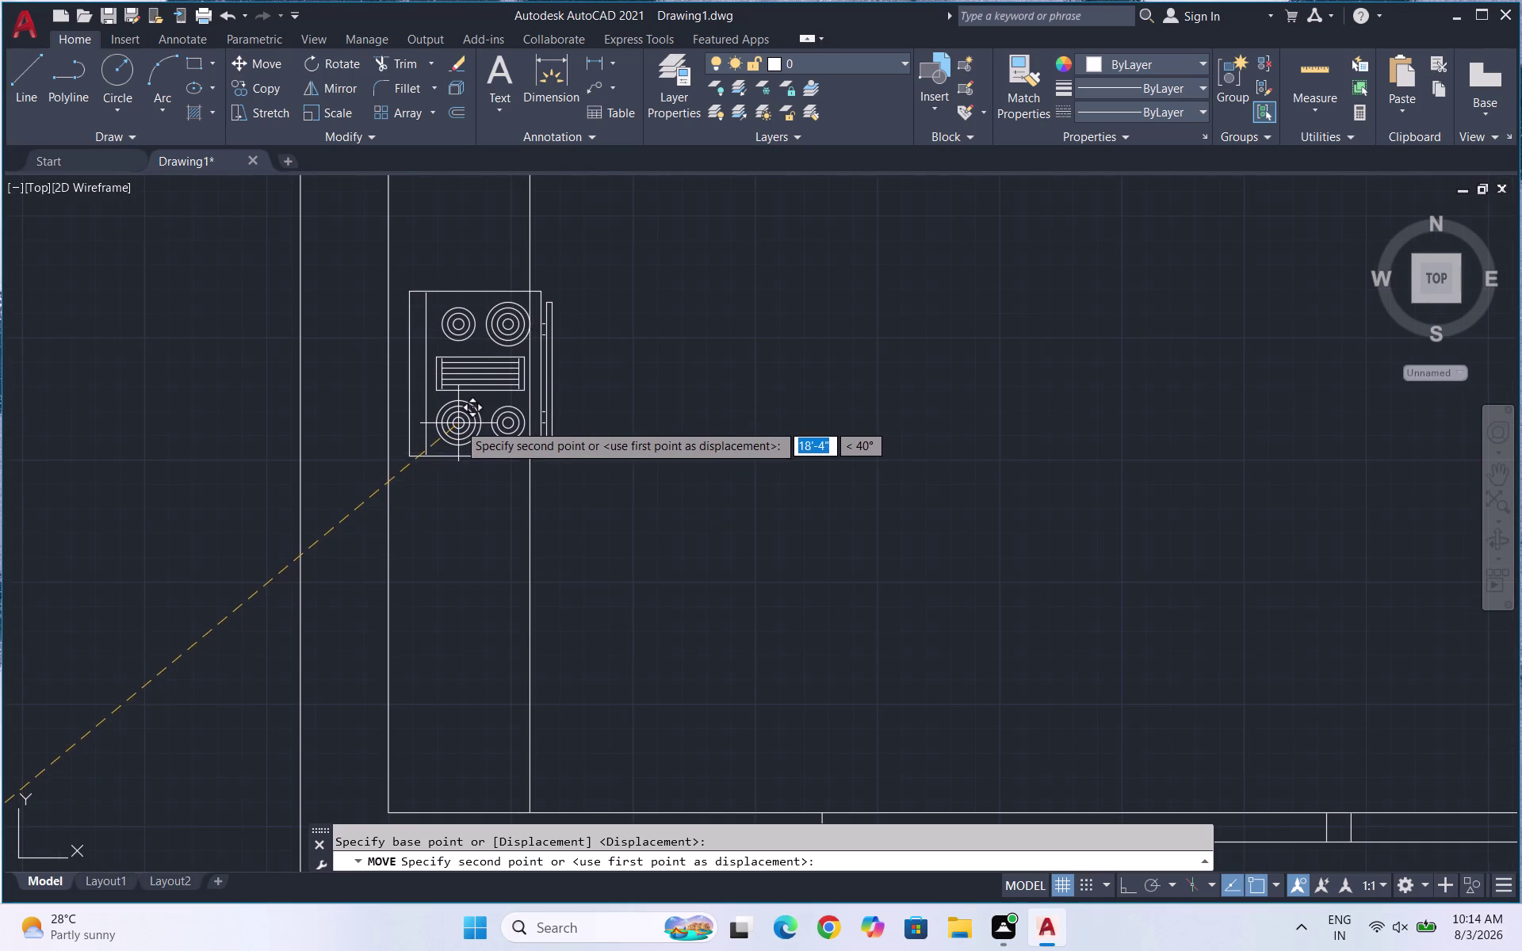
click(458, 418)
scroll(down, 3)
Delete the old vertical counter line.
drag(492, 382, 447, 386)
click(448, 386)
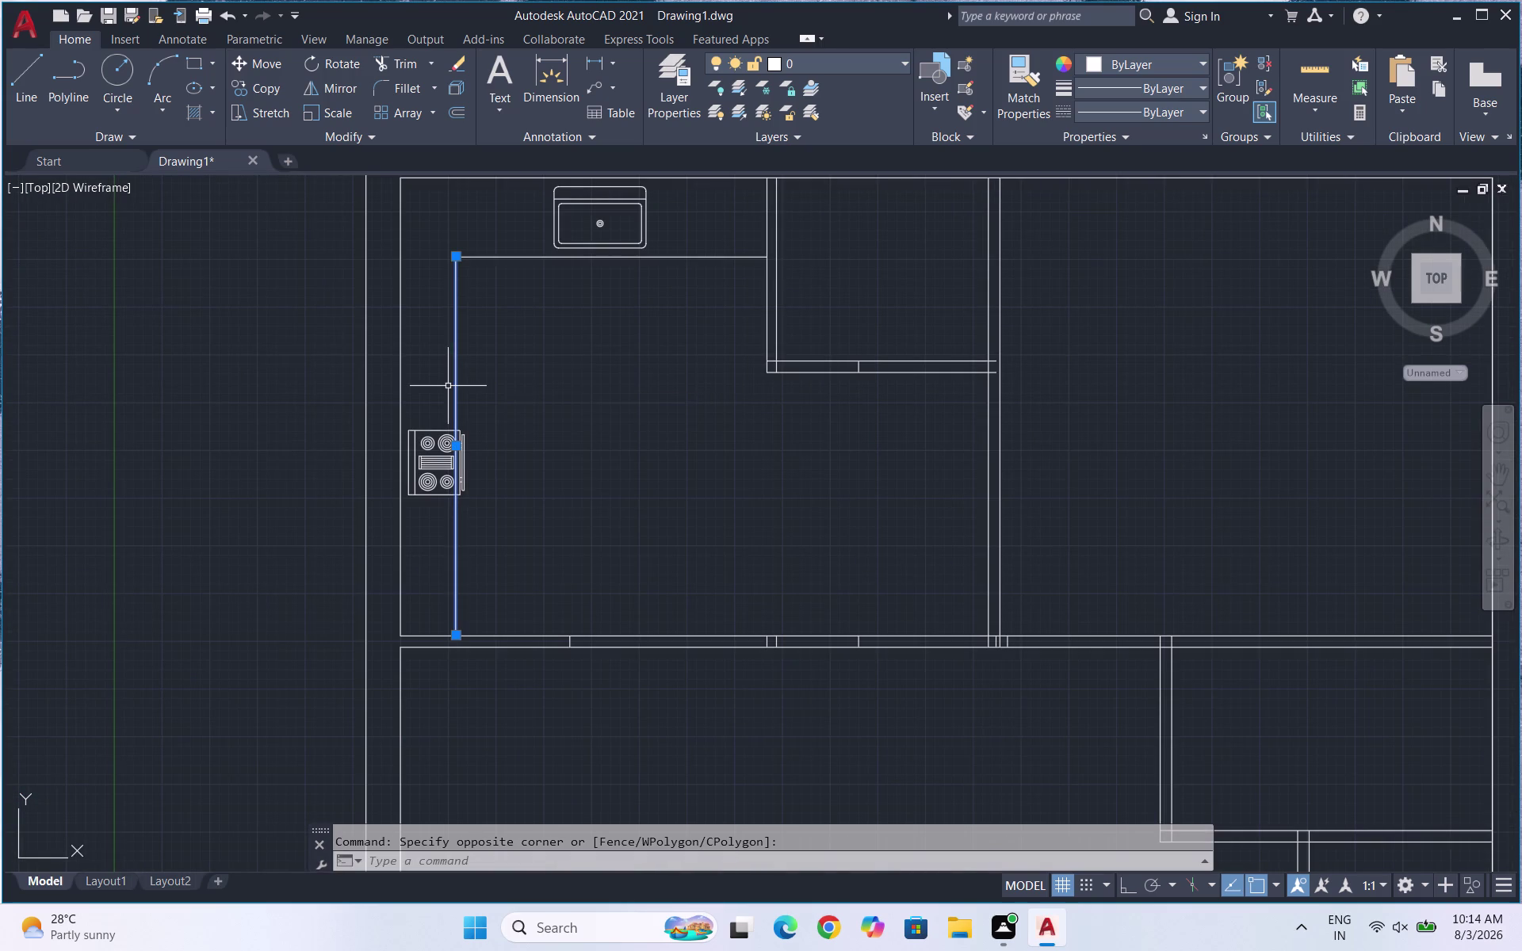
key(Delete)
key(Escape)
Draw a vertical line from the top counter edge down to the room's bottom wall.
key(l)
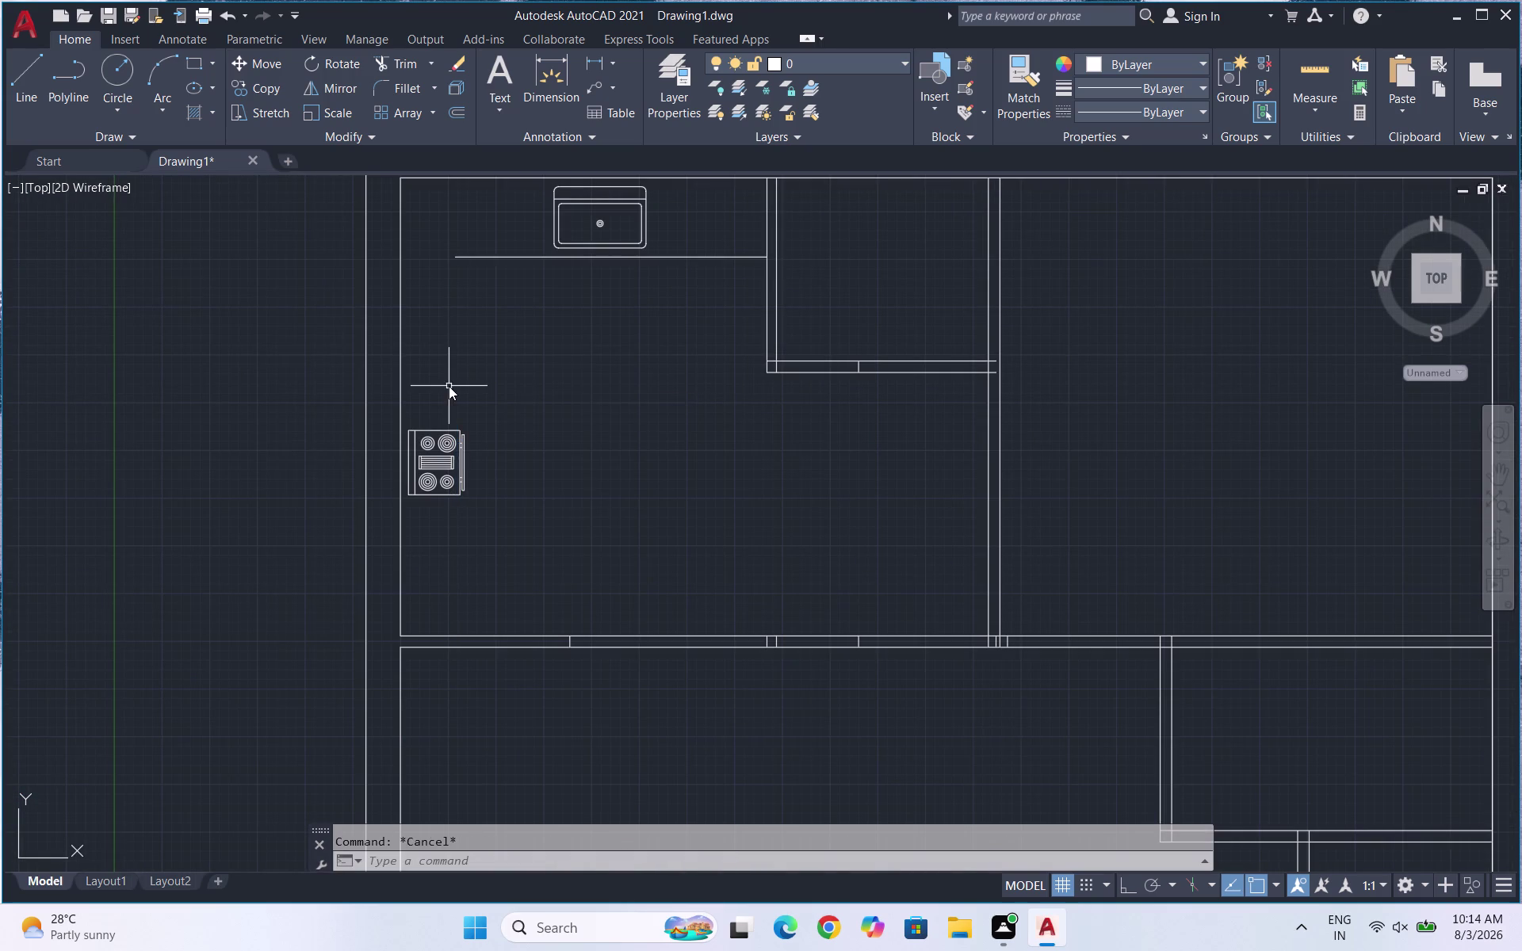
key(Return)
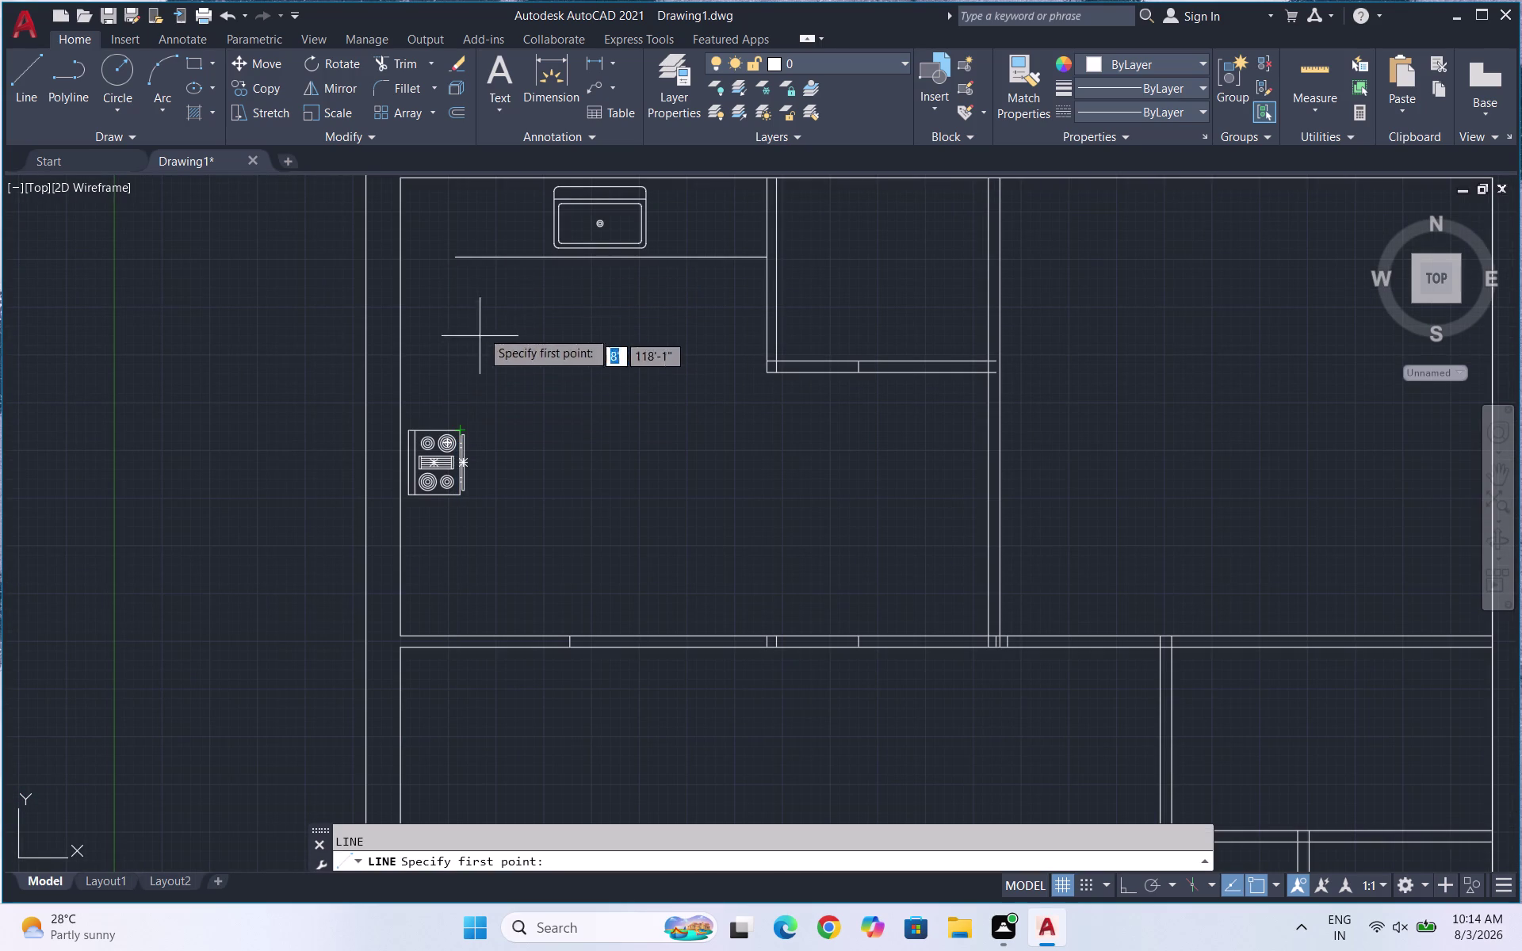
click(483, 260)
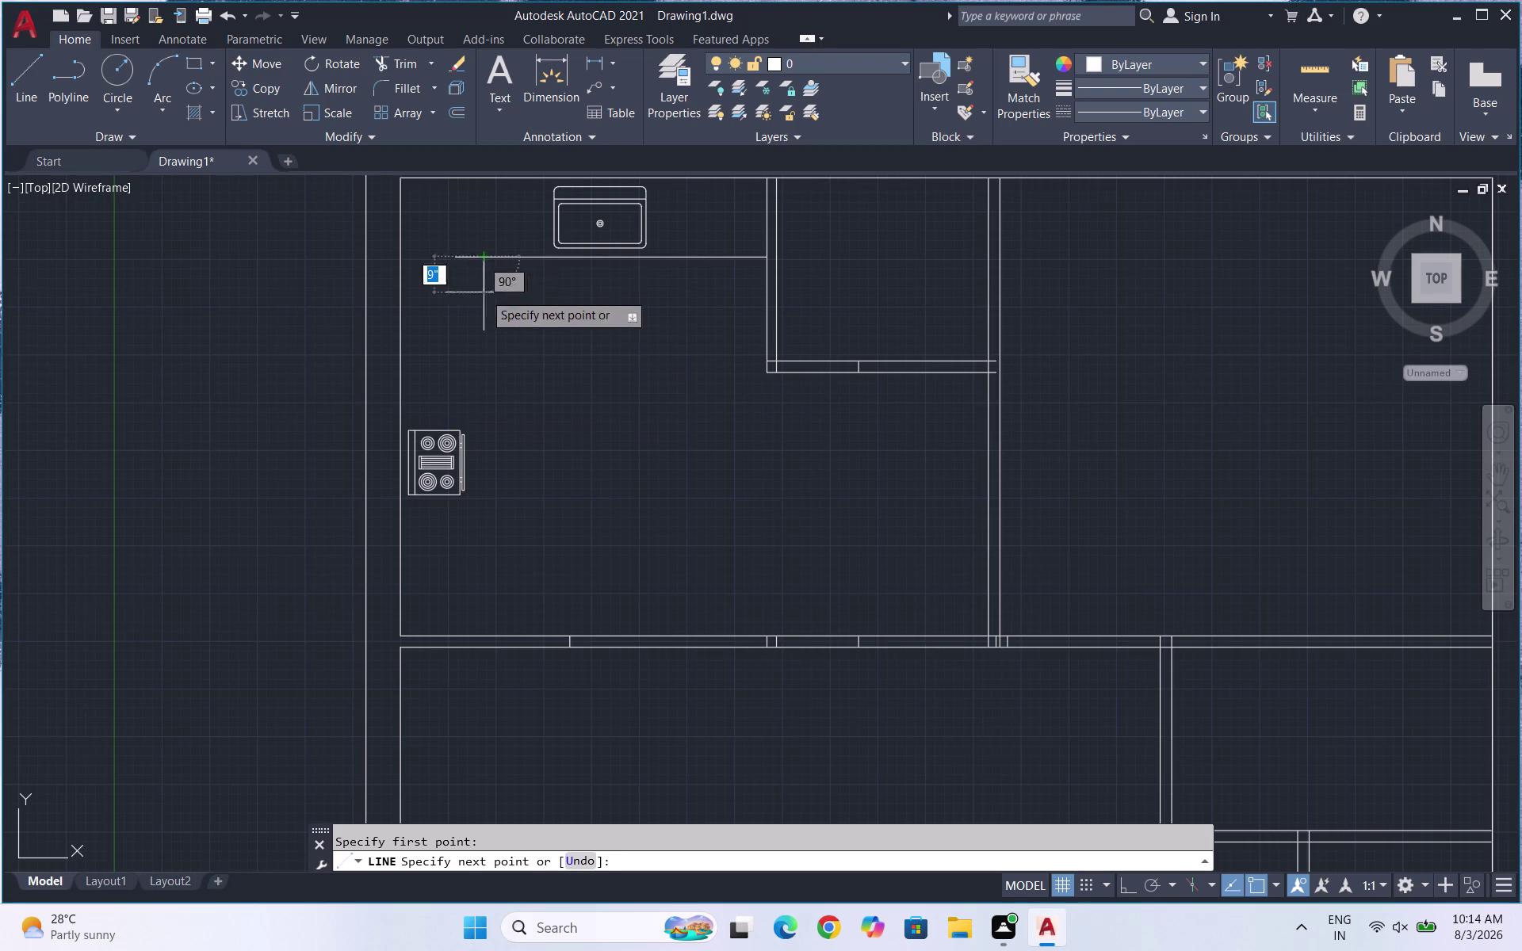
click(478, 637)
key(Escape)
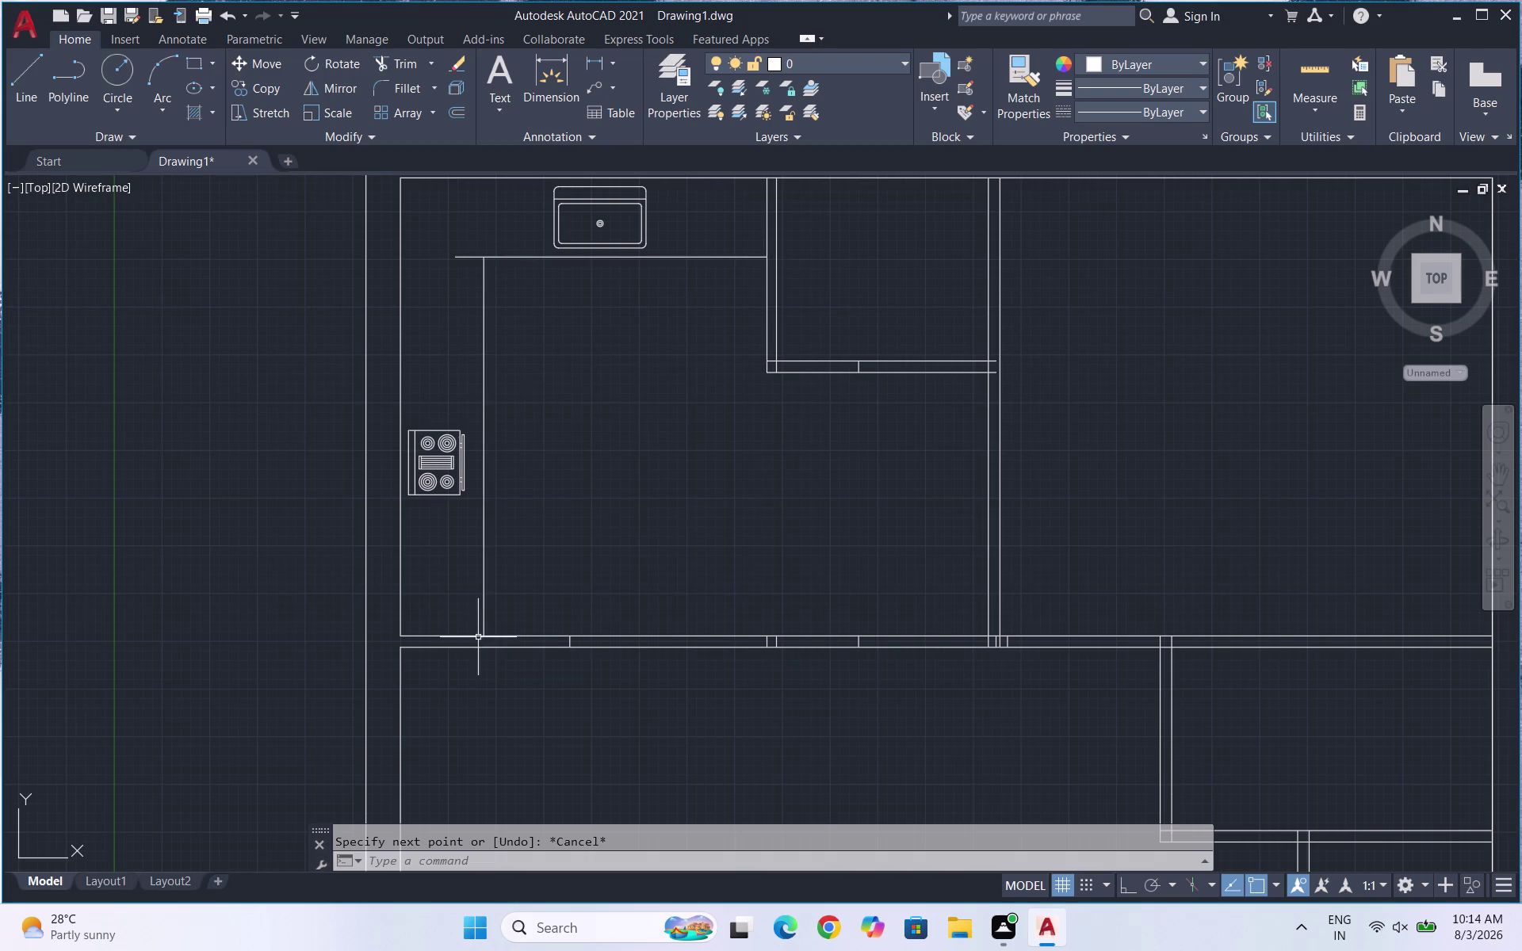
Trim off the counter line stub left of the new corner.
key(t)
key(r)
key(Return)
key(Return)
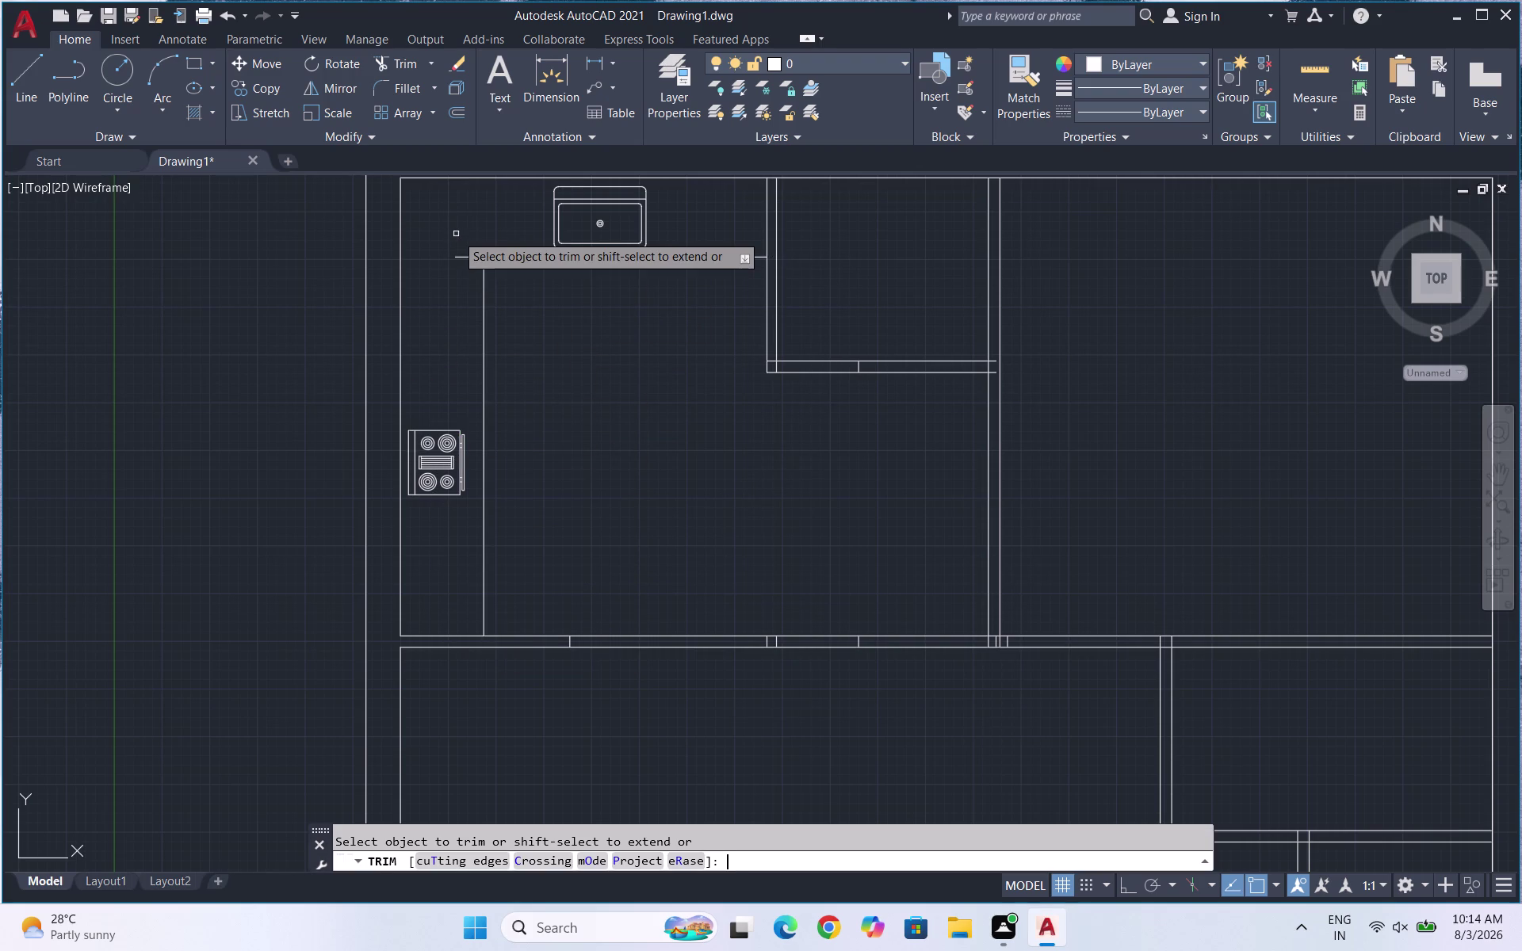
click(464, 259)
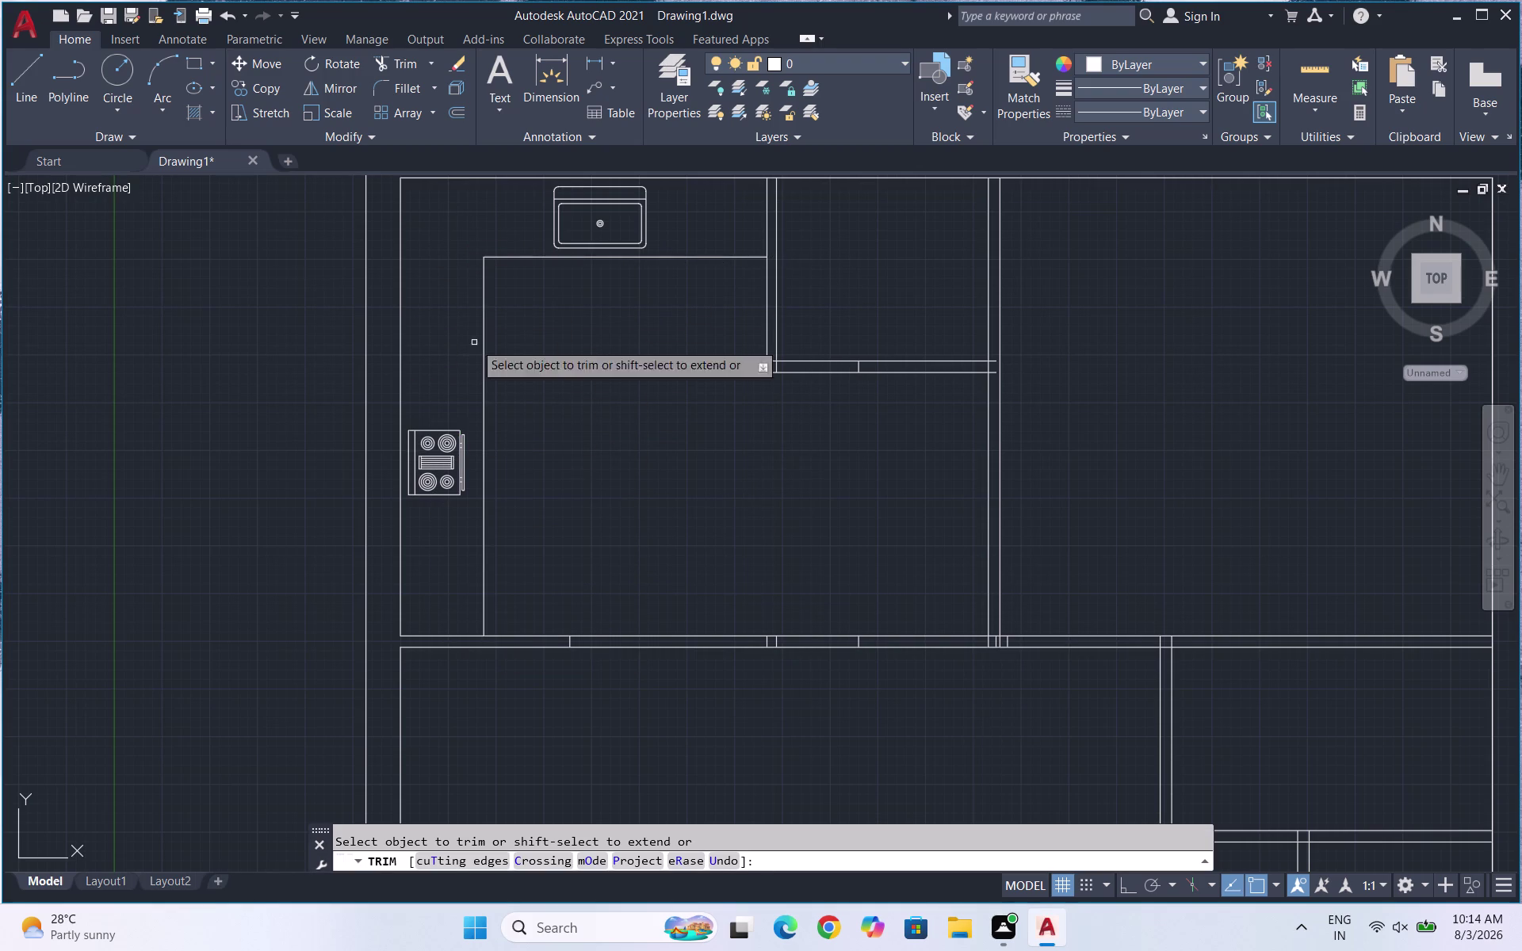
key(Escape)
Nudge the stove slightly to the right.
click(454, 487)
key(m)
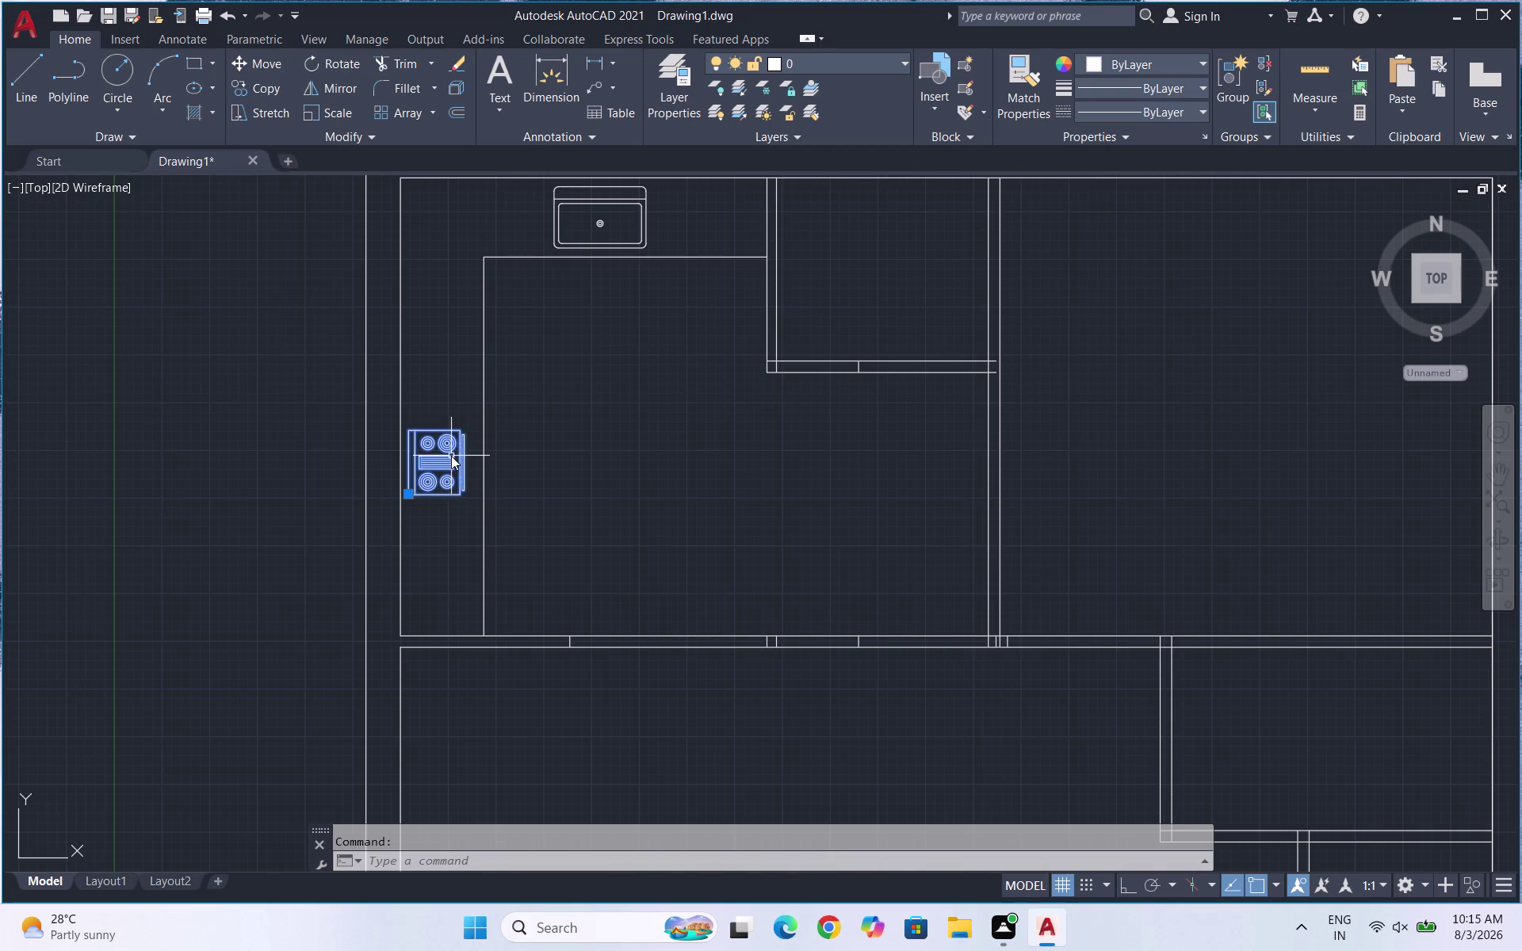
key(Return)
click(448, 456)
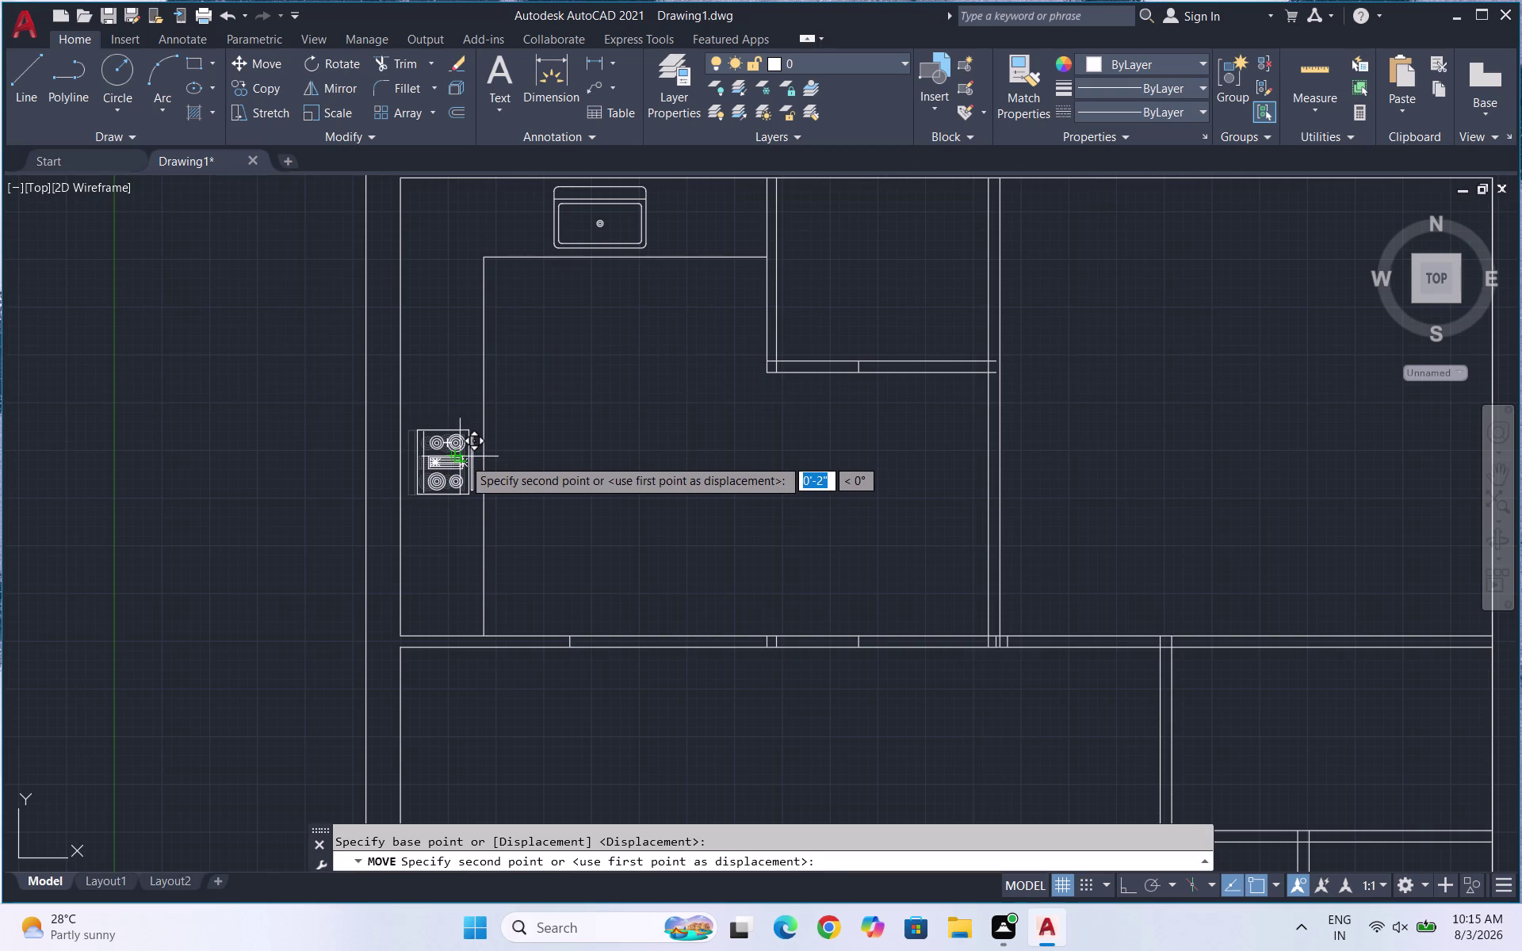
click(463, 458)
scroll(down, 3)
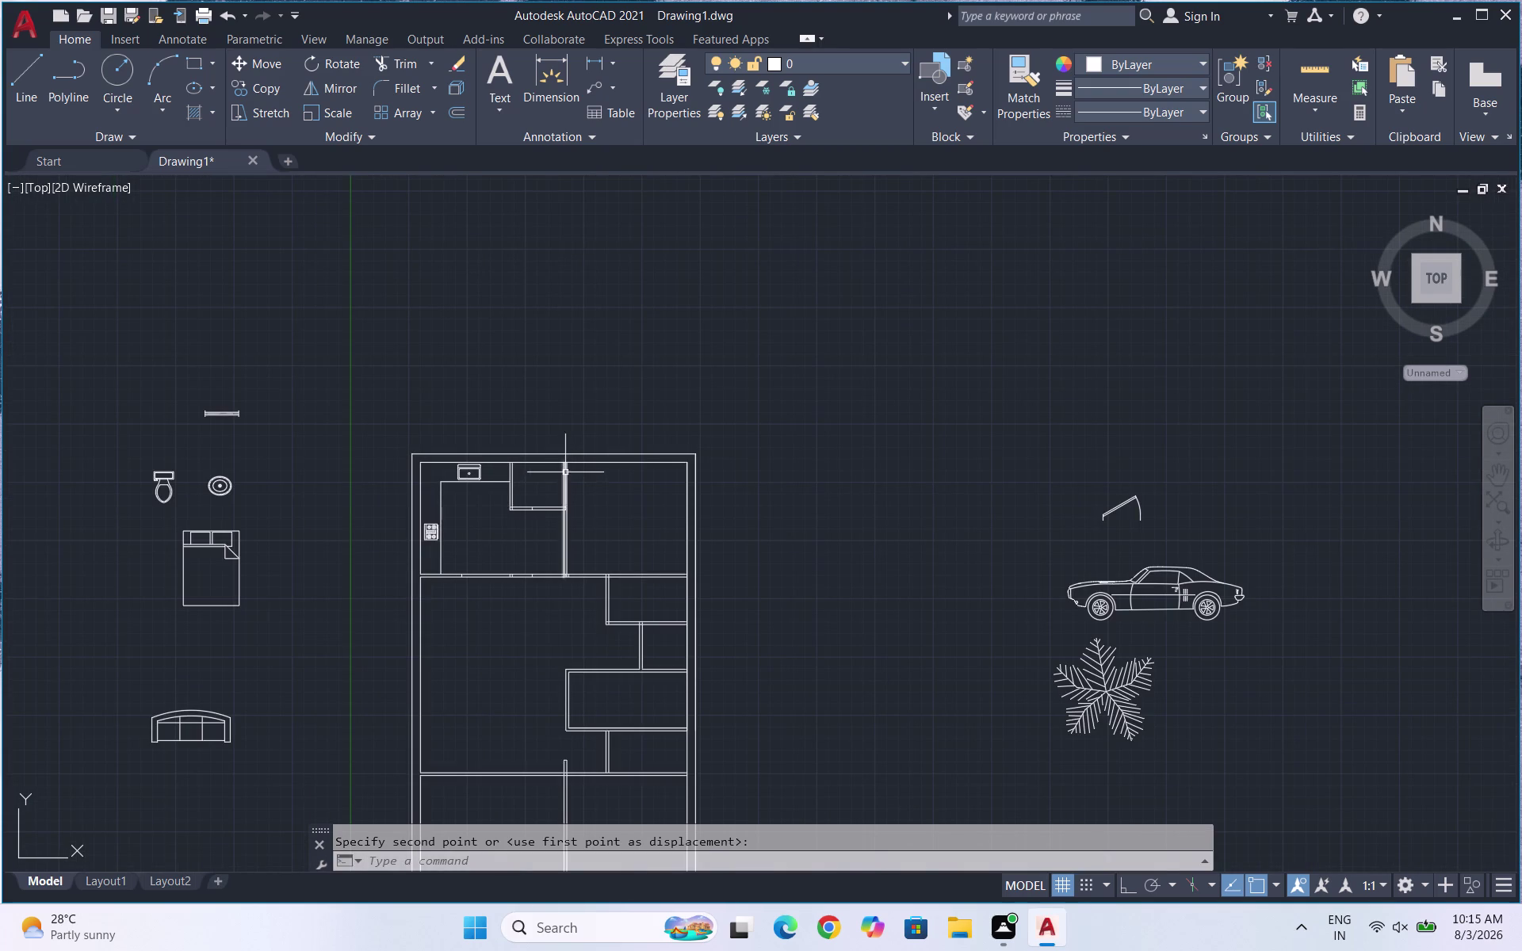
Set the door swing symbol's opening angle to 90 degrees.
scroll(up, 3)
scroll(down, 3)
scroll(up, 3)
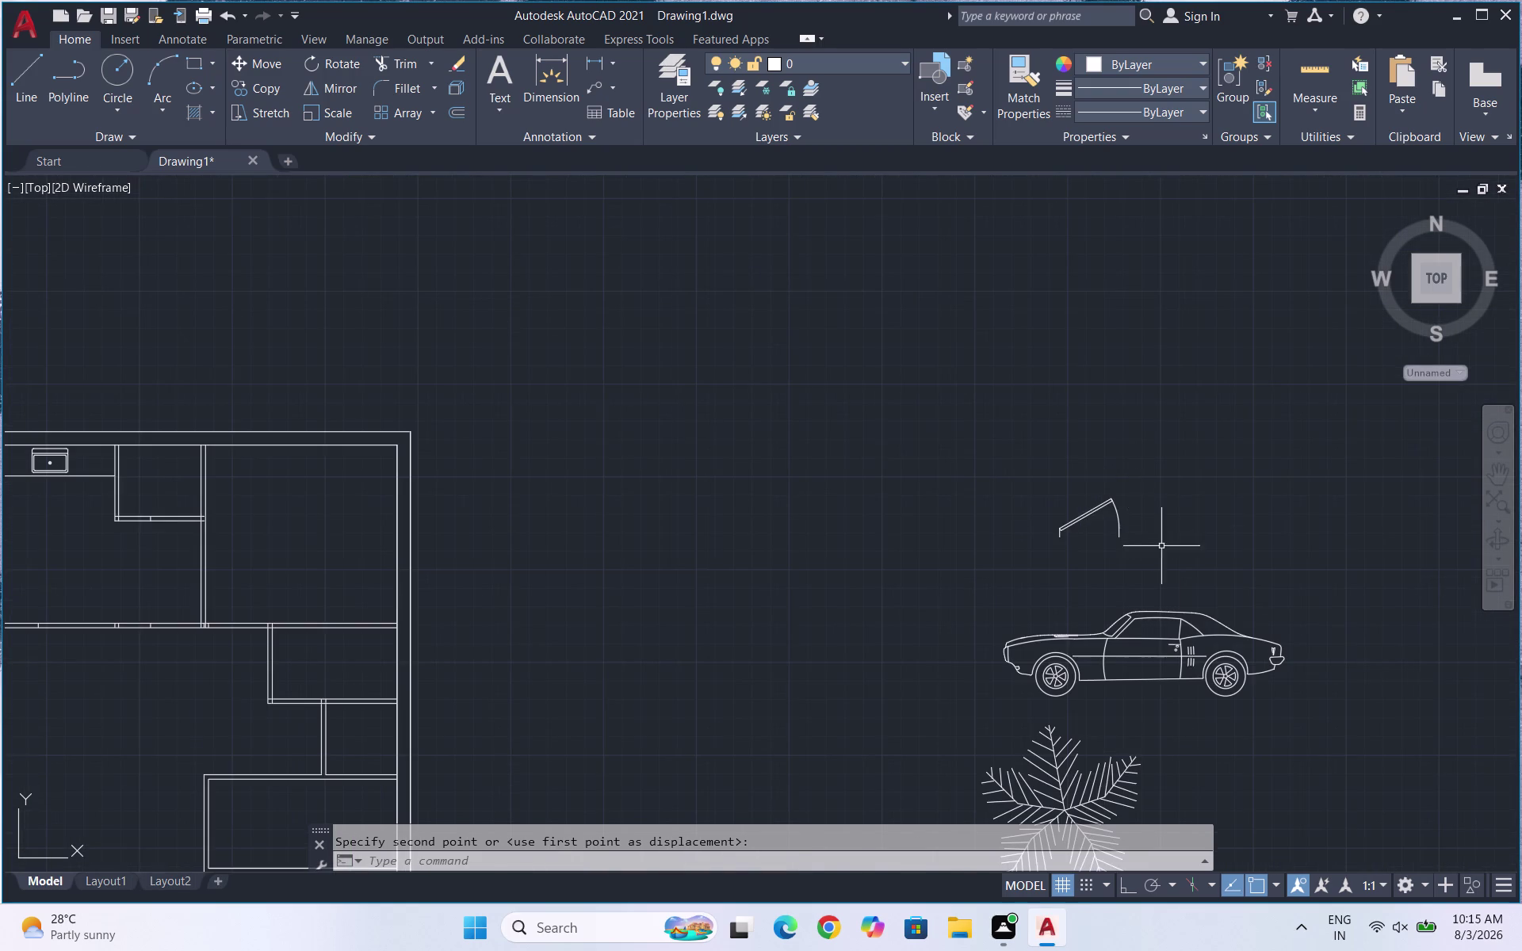
drag(1165, 550, 1058, 514)
click(1002, 486)
click(1062, 510)
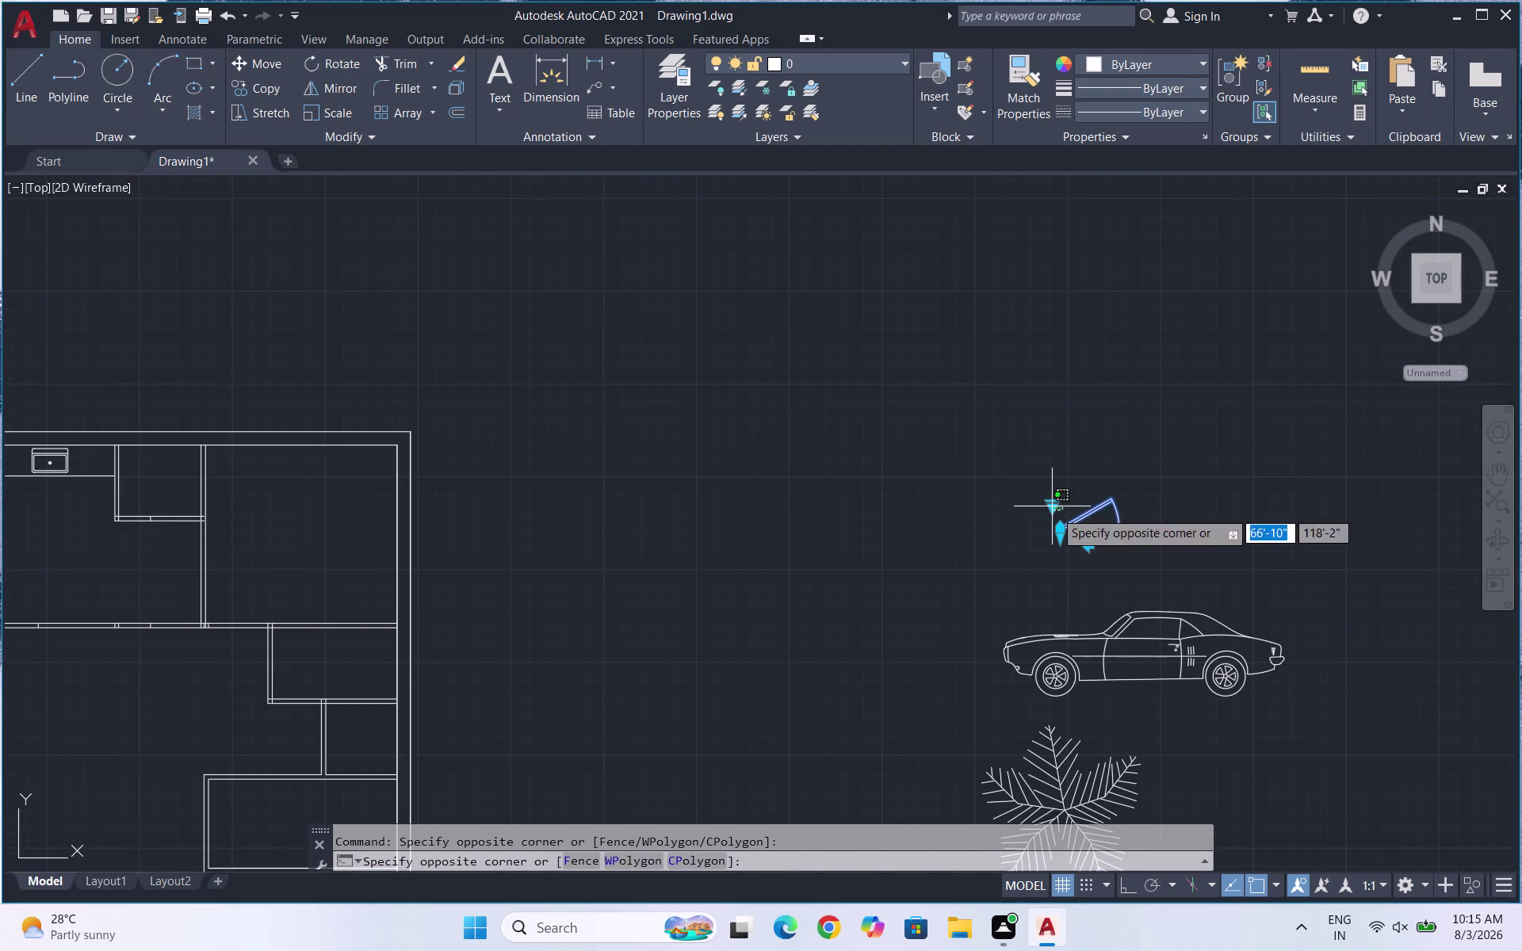
click(1054, 511)
click(1053, 510)
click(1092, 588)
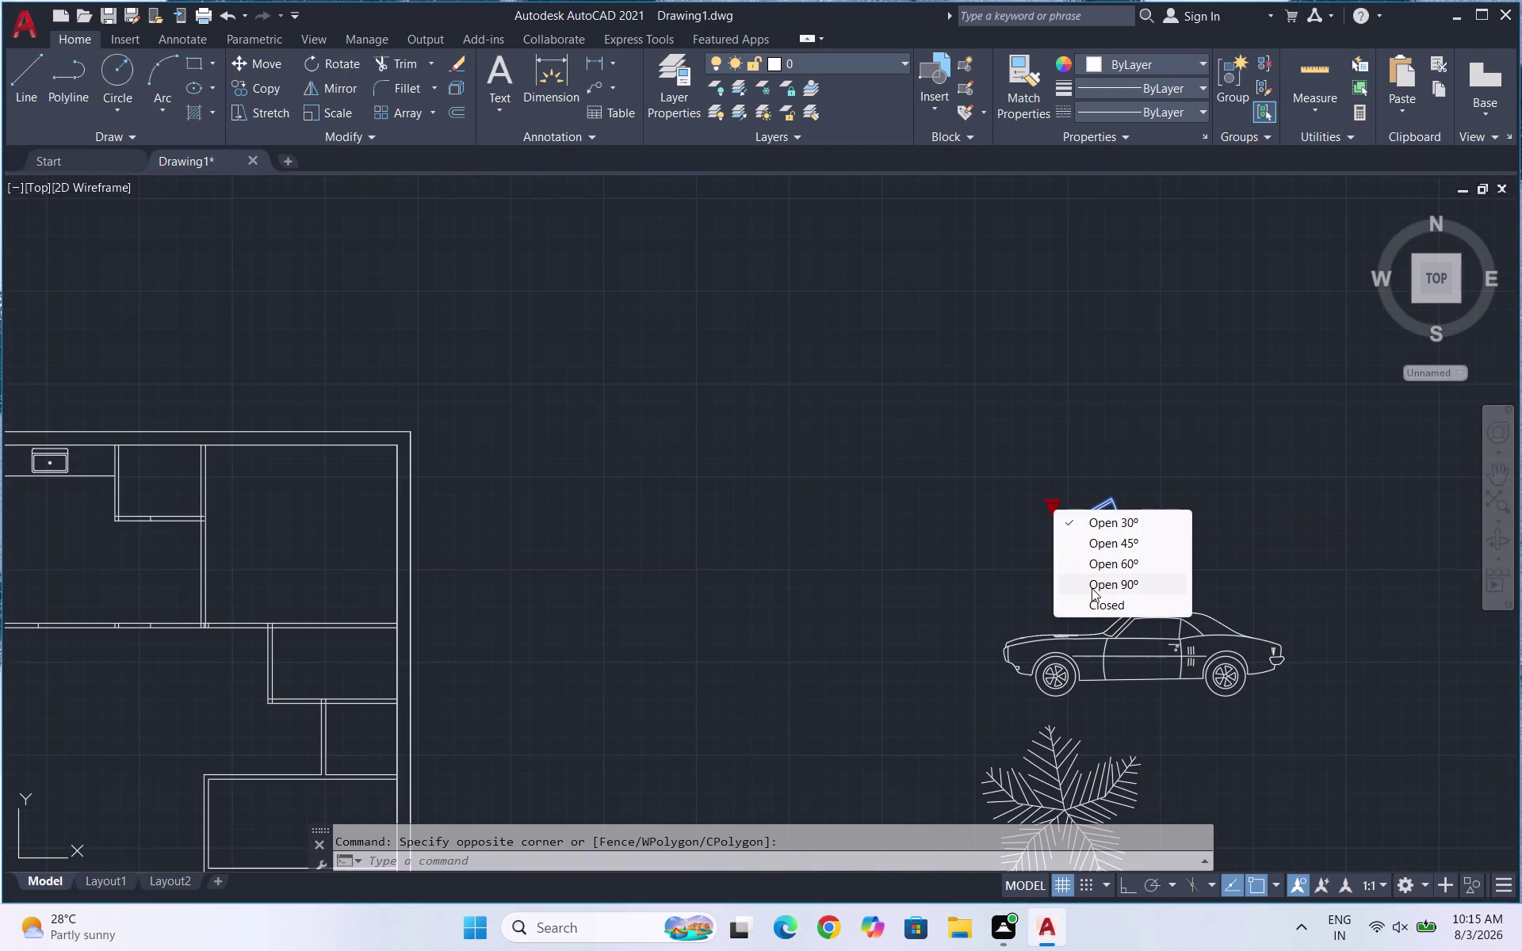
key(Escape)
Reselect the door swing, then cancel an accidental point edit and clear the selection.
scroll(down, 3)
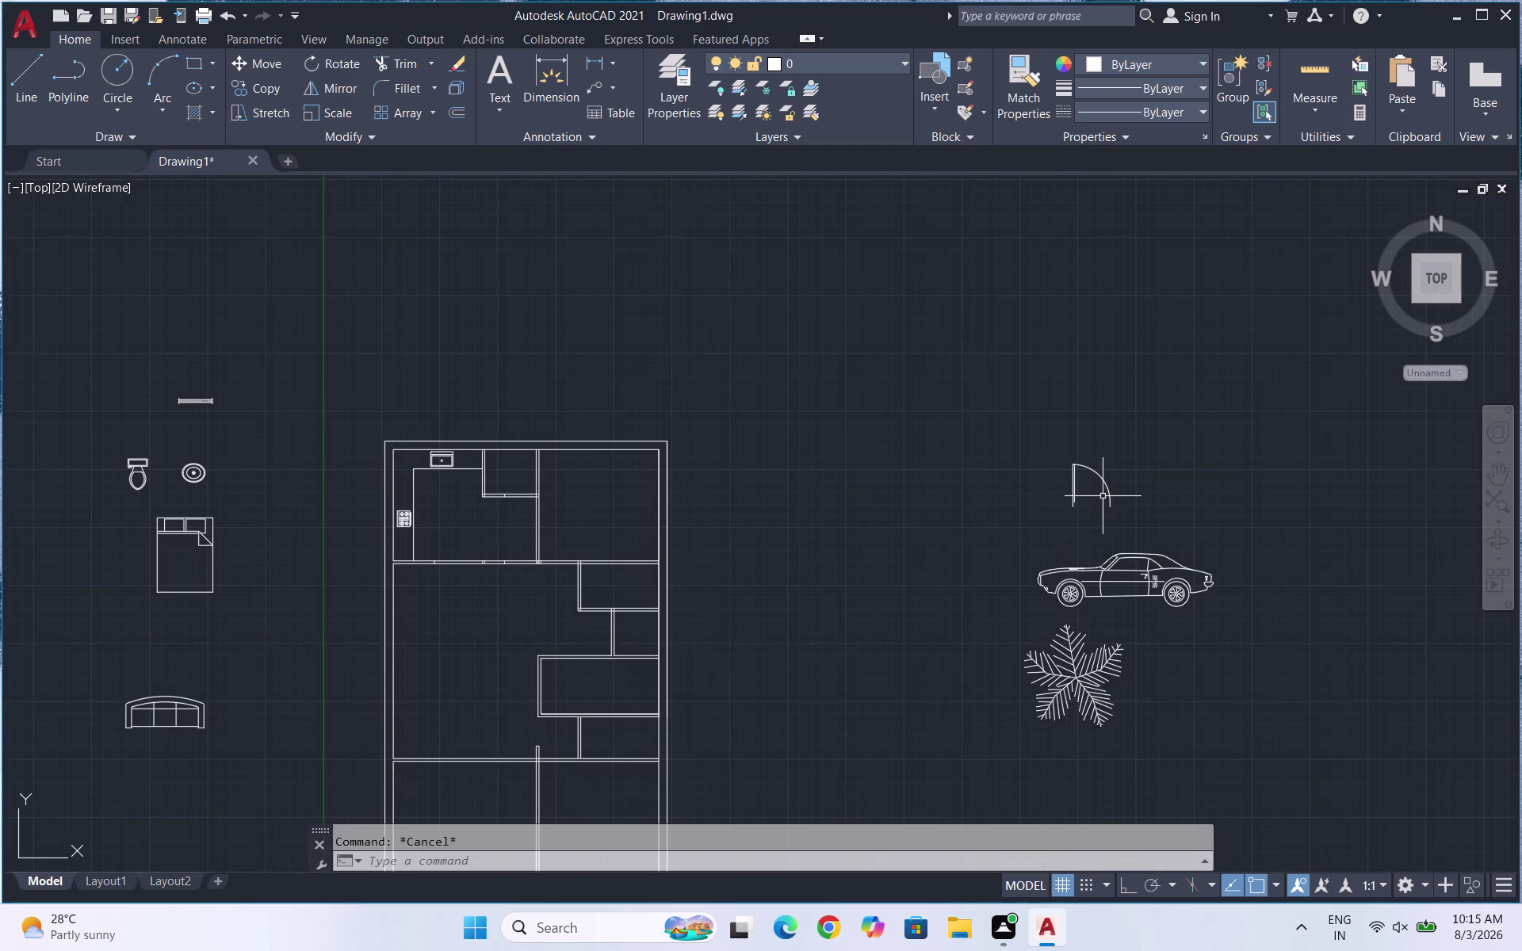
drag(1128, 524, 1116, 511)
click(1061, 470)
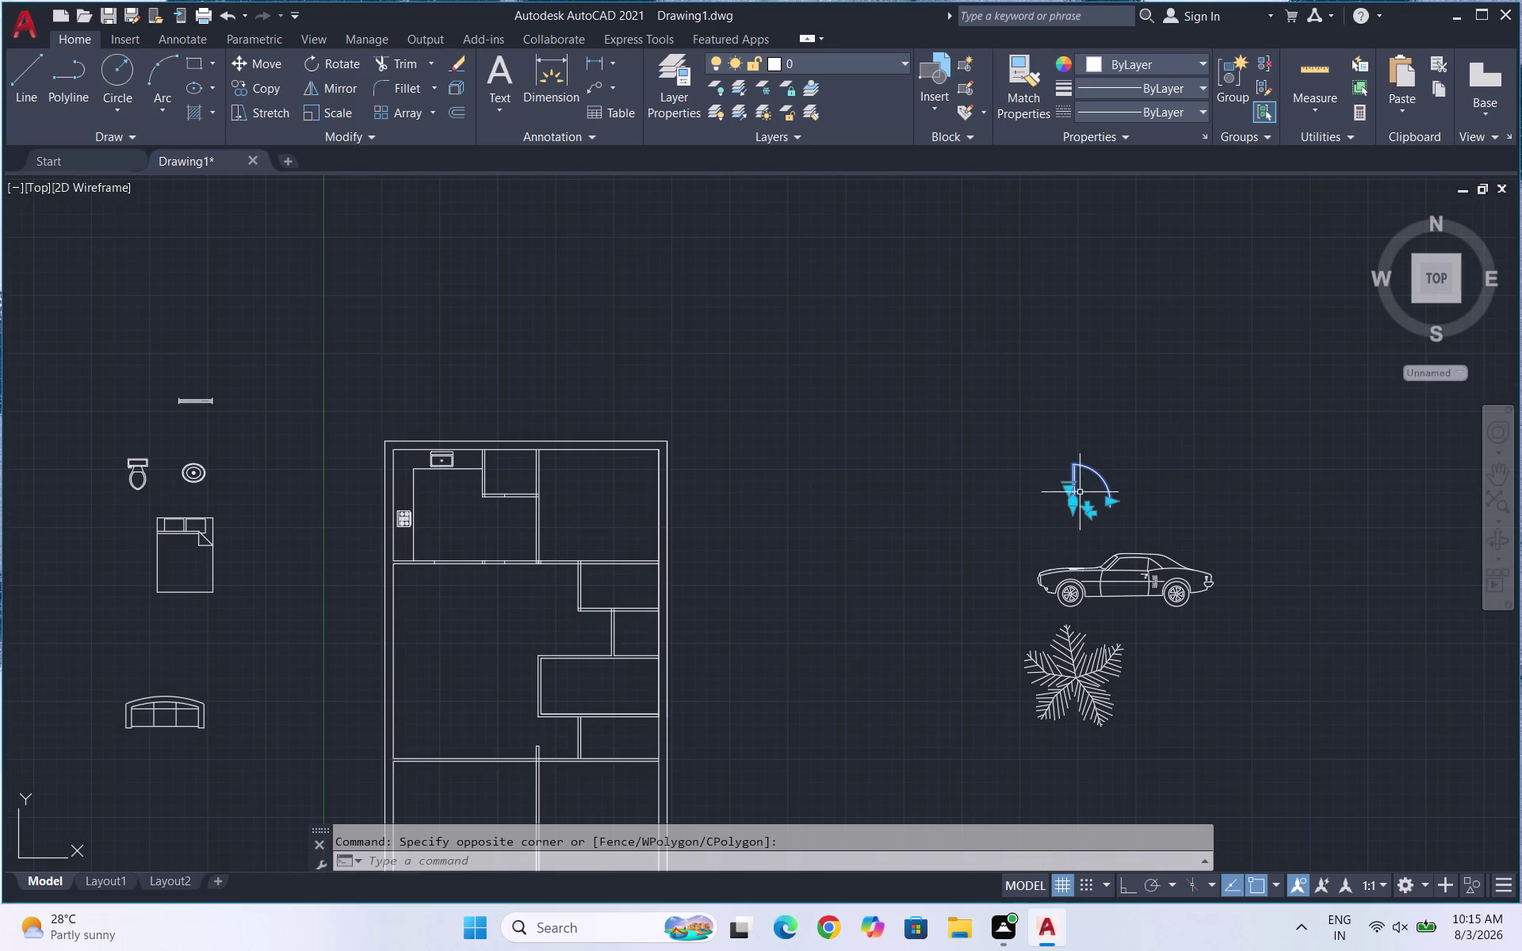
scroll(up, 3)
scroll(up, 3)
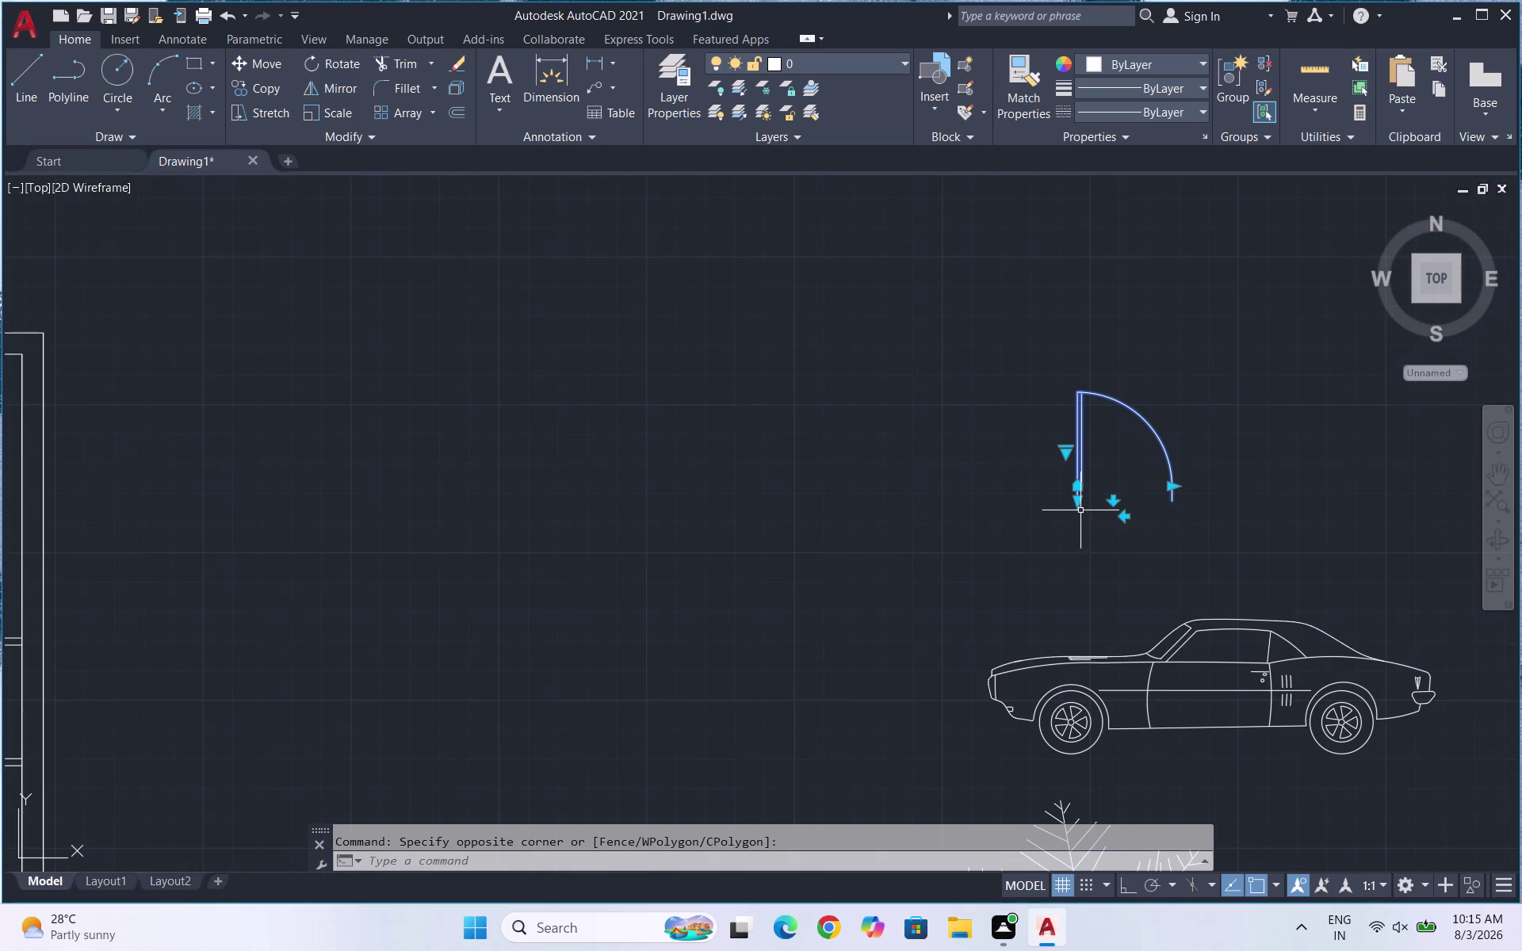
click(1078, 503)
text(SC)
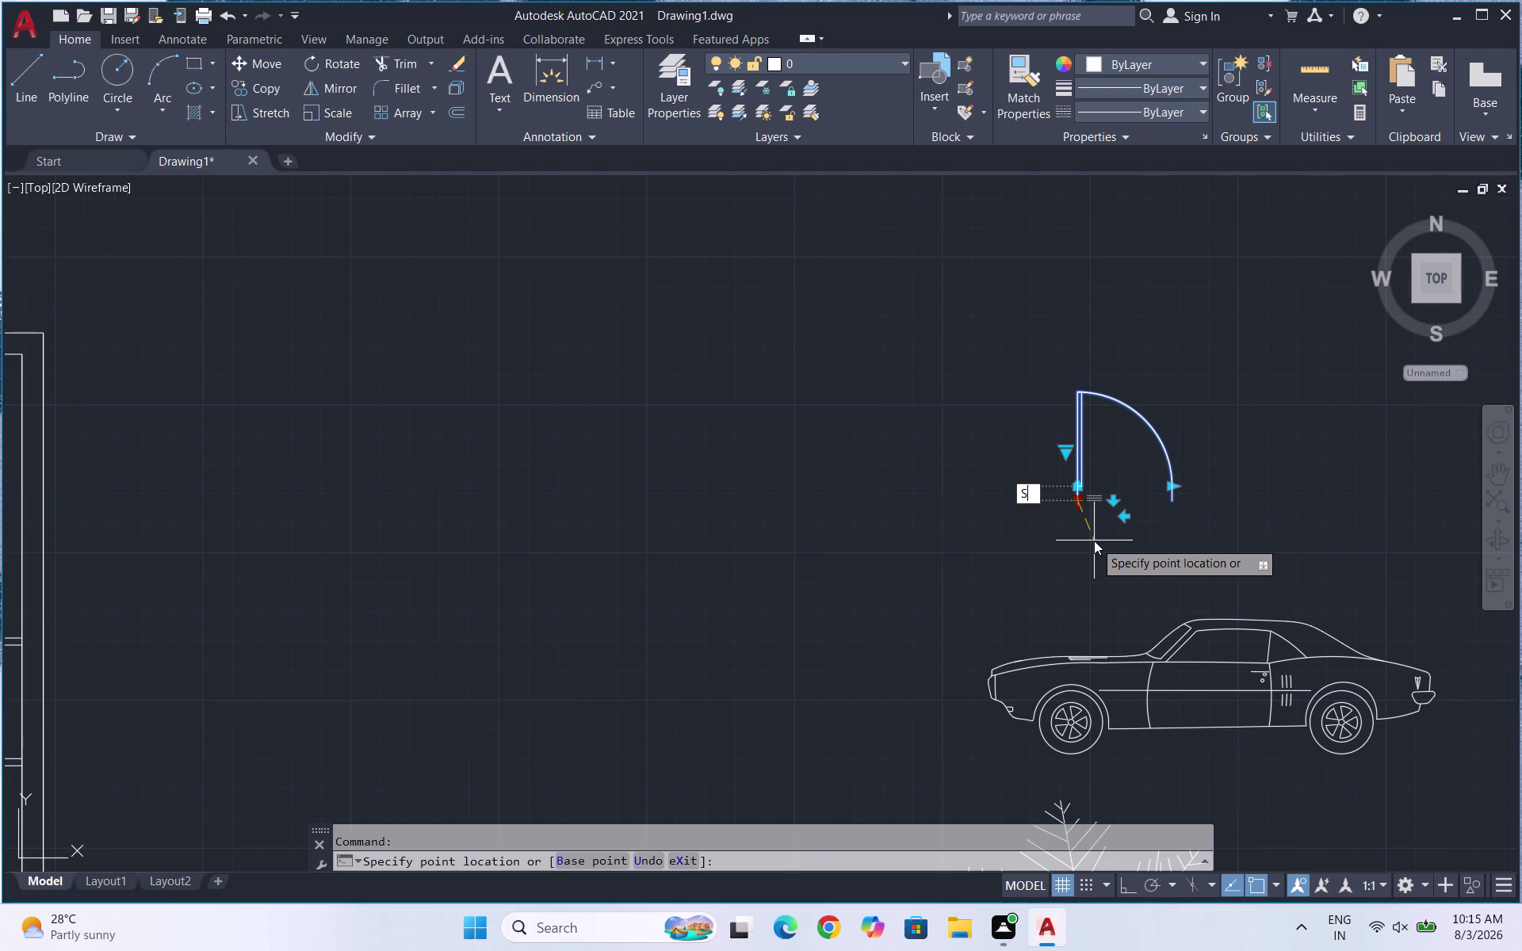
key(Return)
key(Escape)
key(Escape)
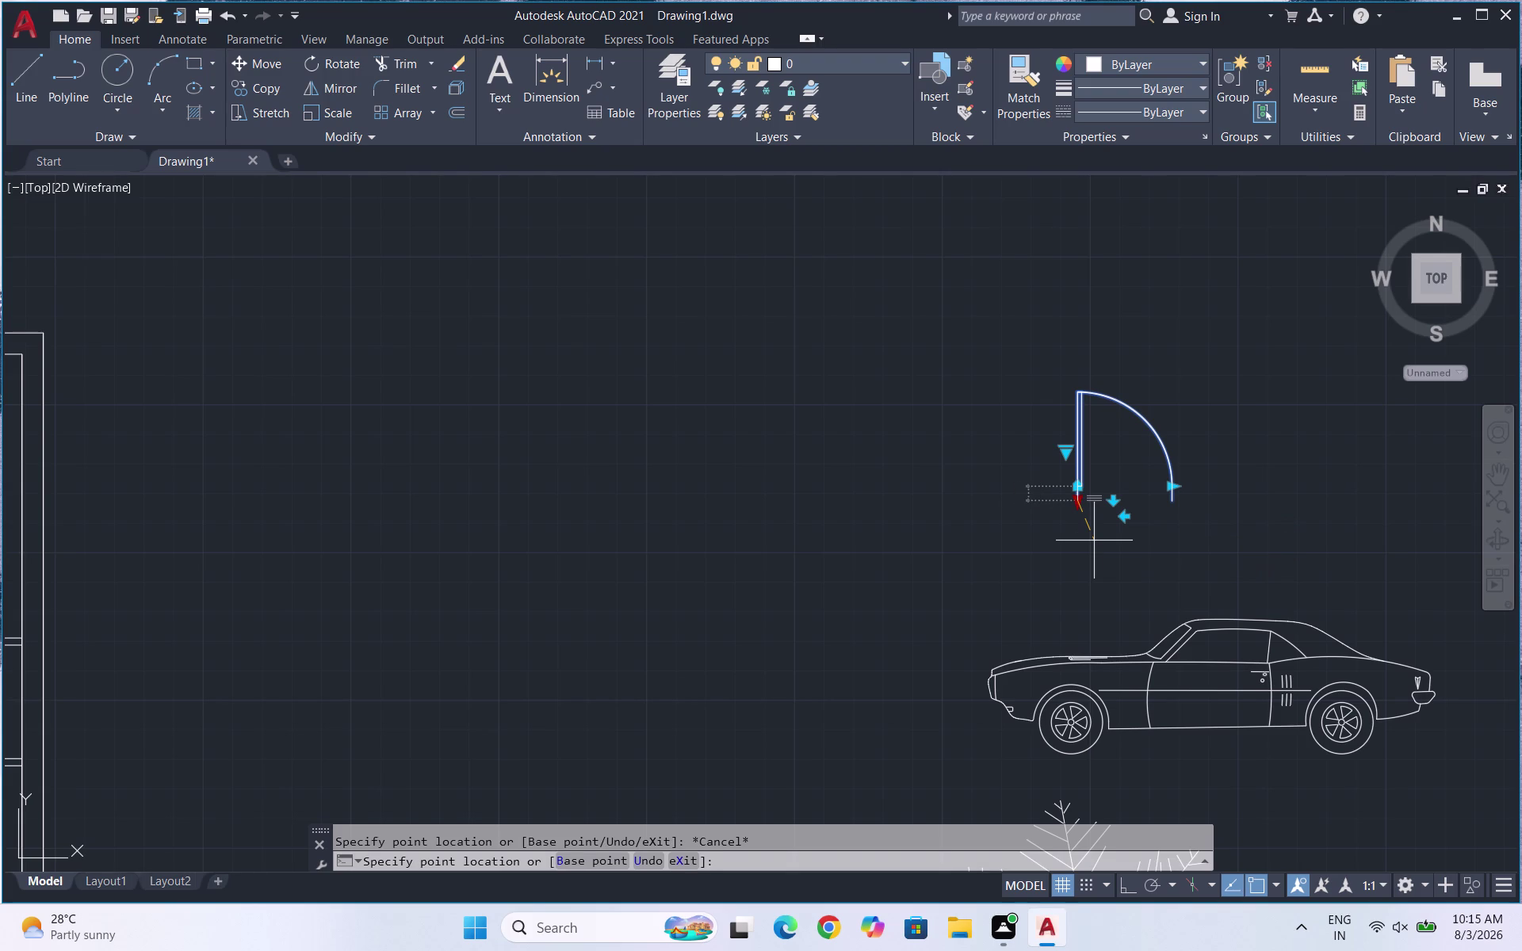
key(Escape)
Scale the boxed door swing down from its hinge corner to a smaller size.
text(SC)
key(Return)
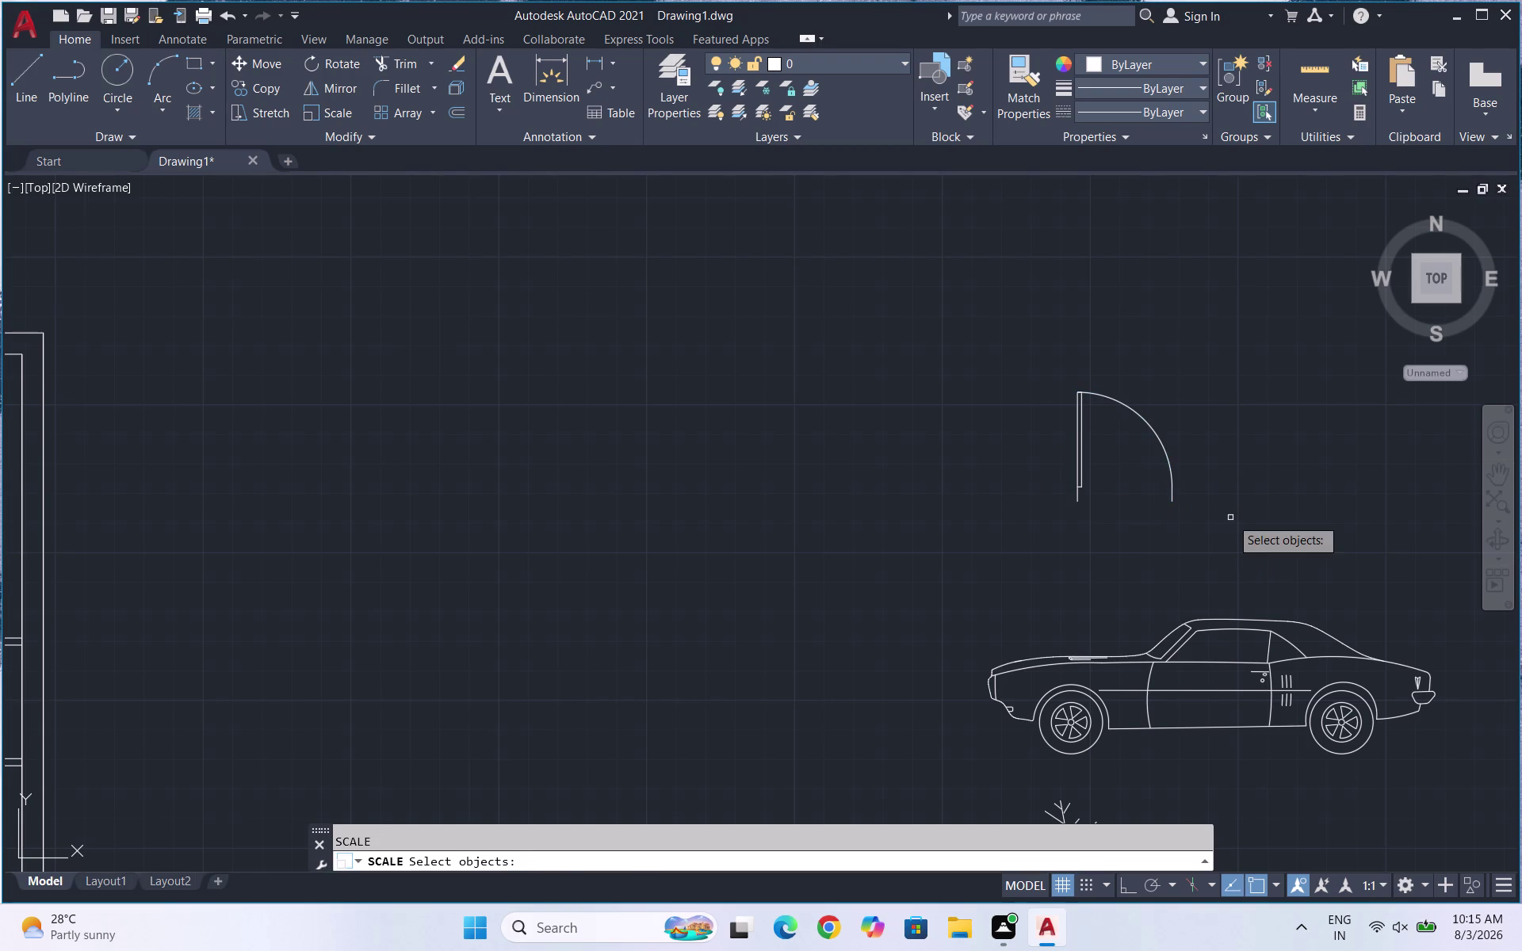
click(1191, 532)
click(1035, 371)
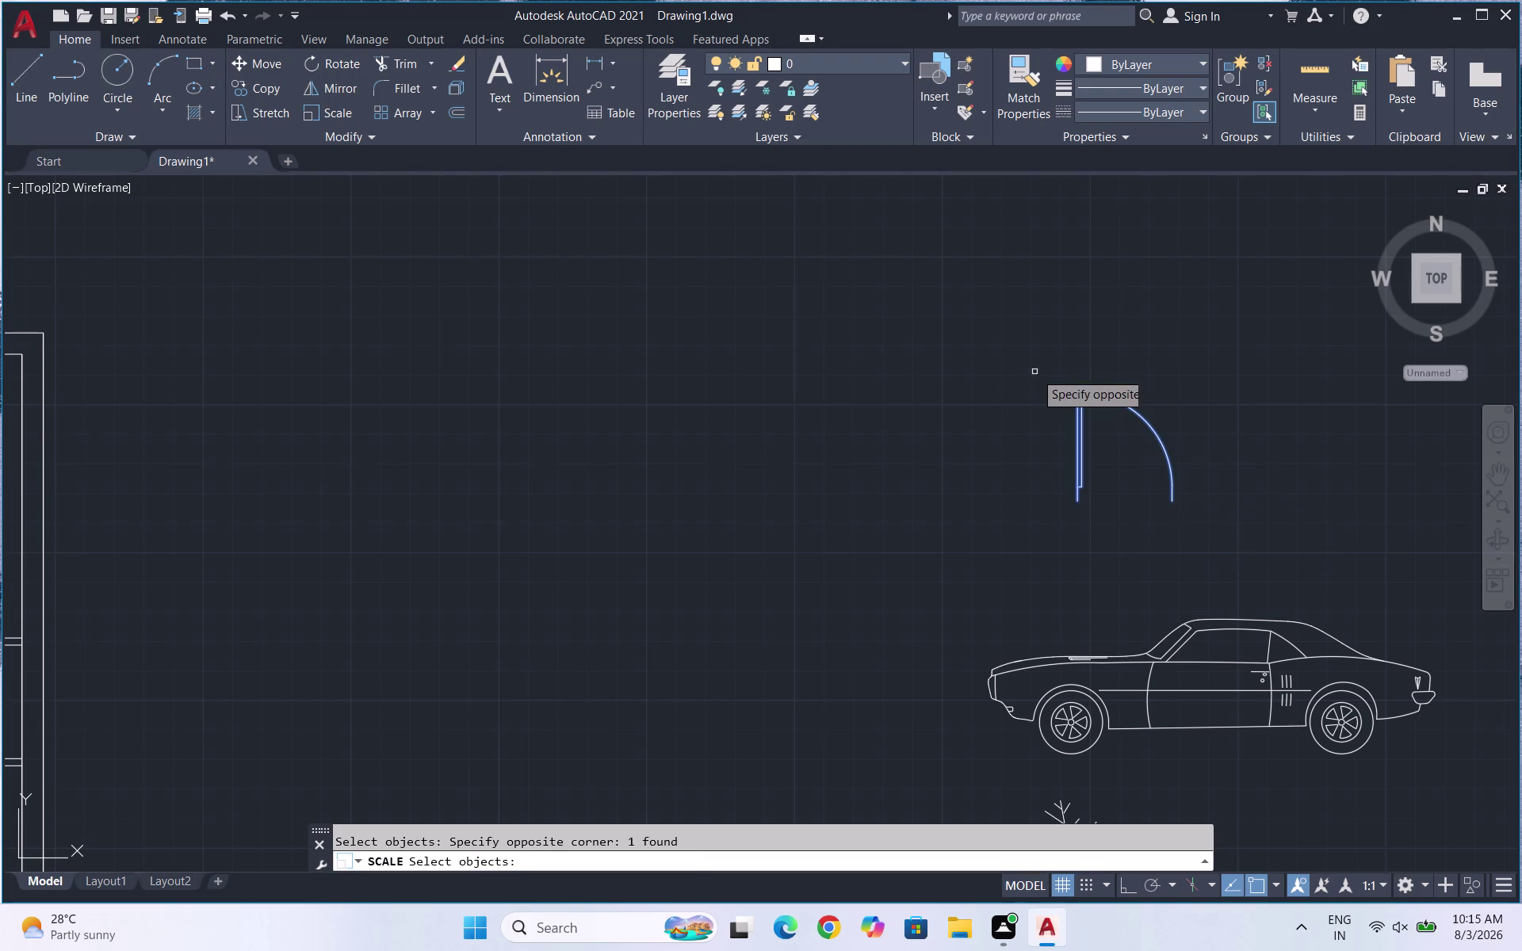
key(Return)
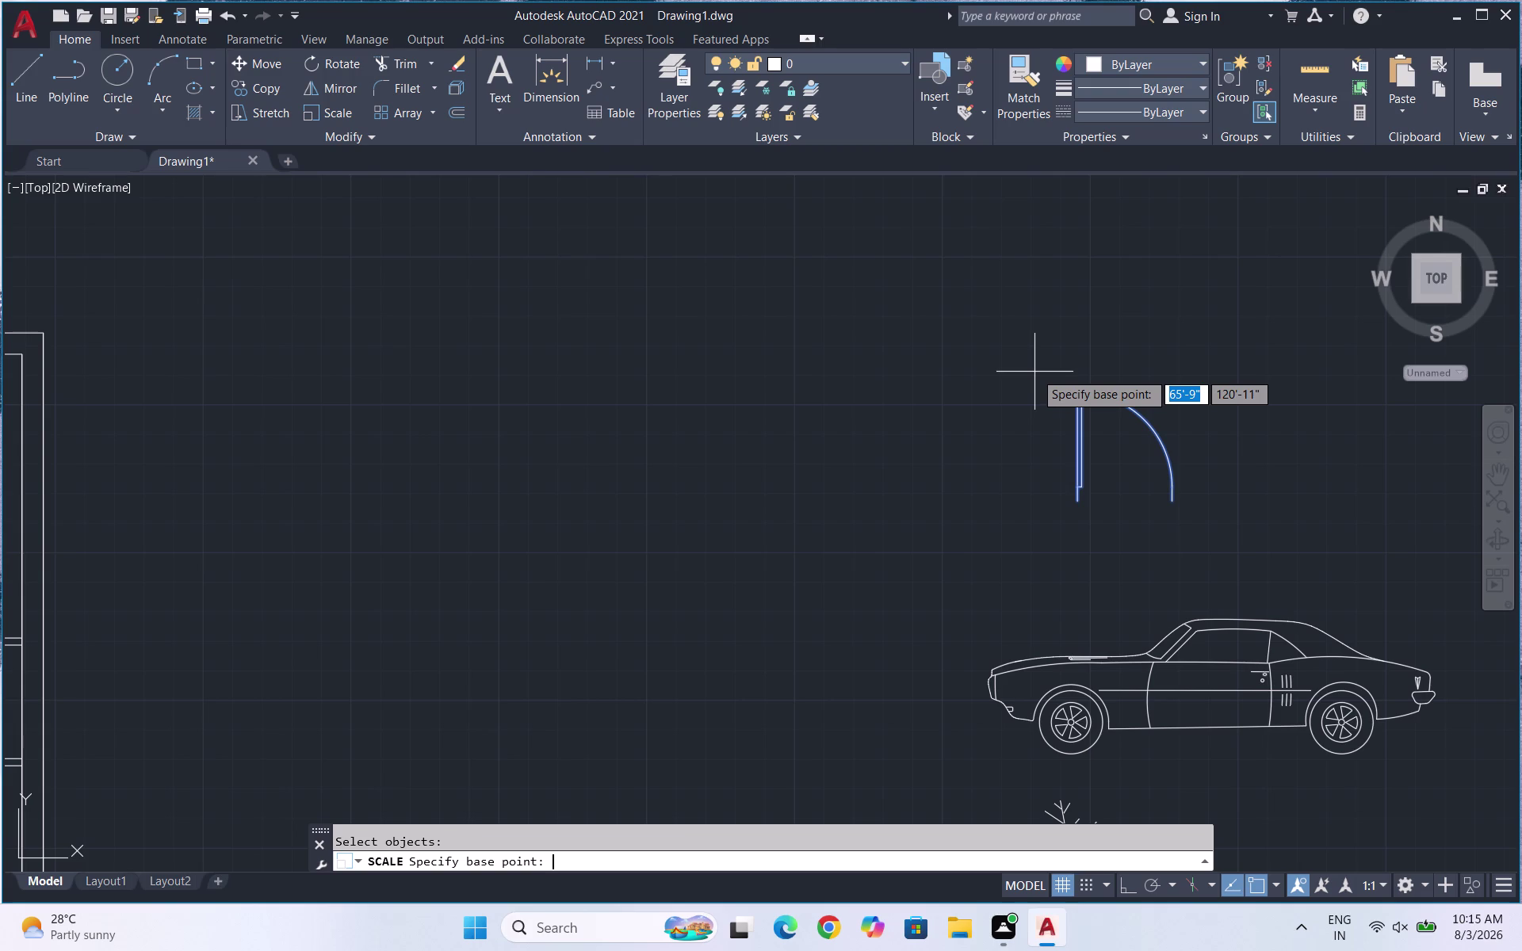
click(1078, 505)
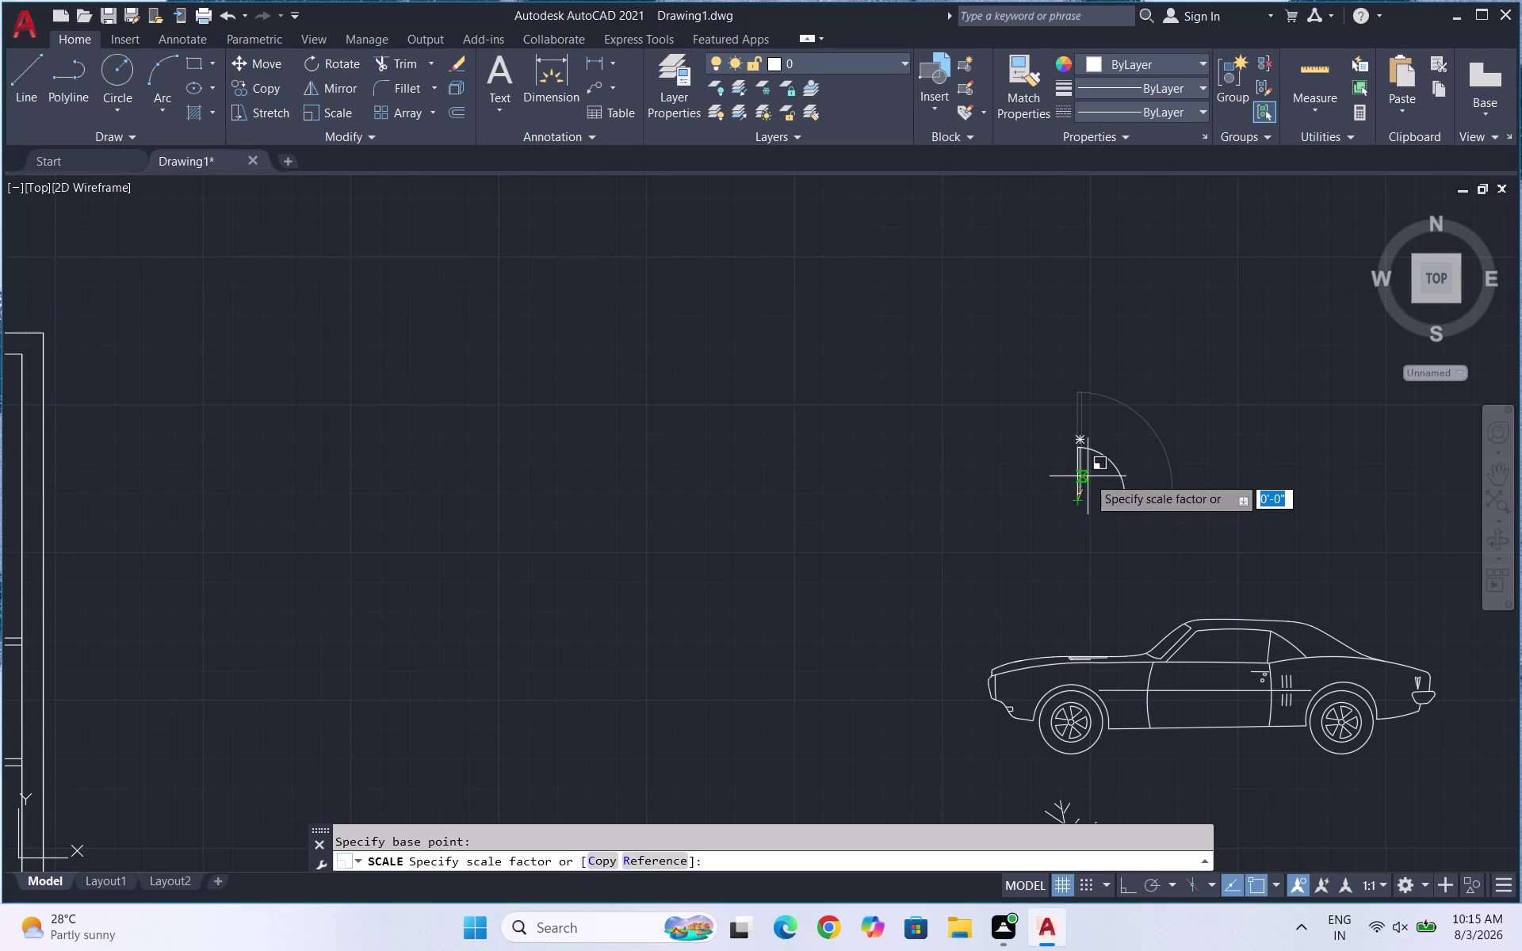
click(1084, 480)
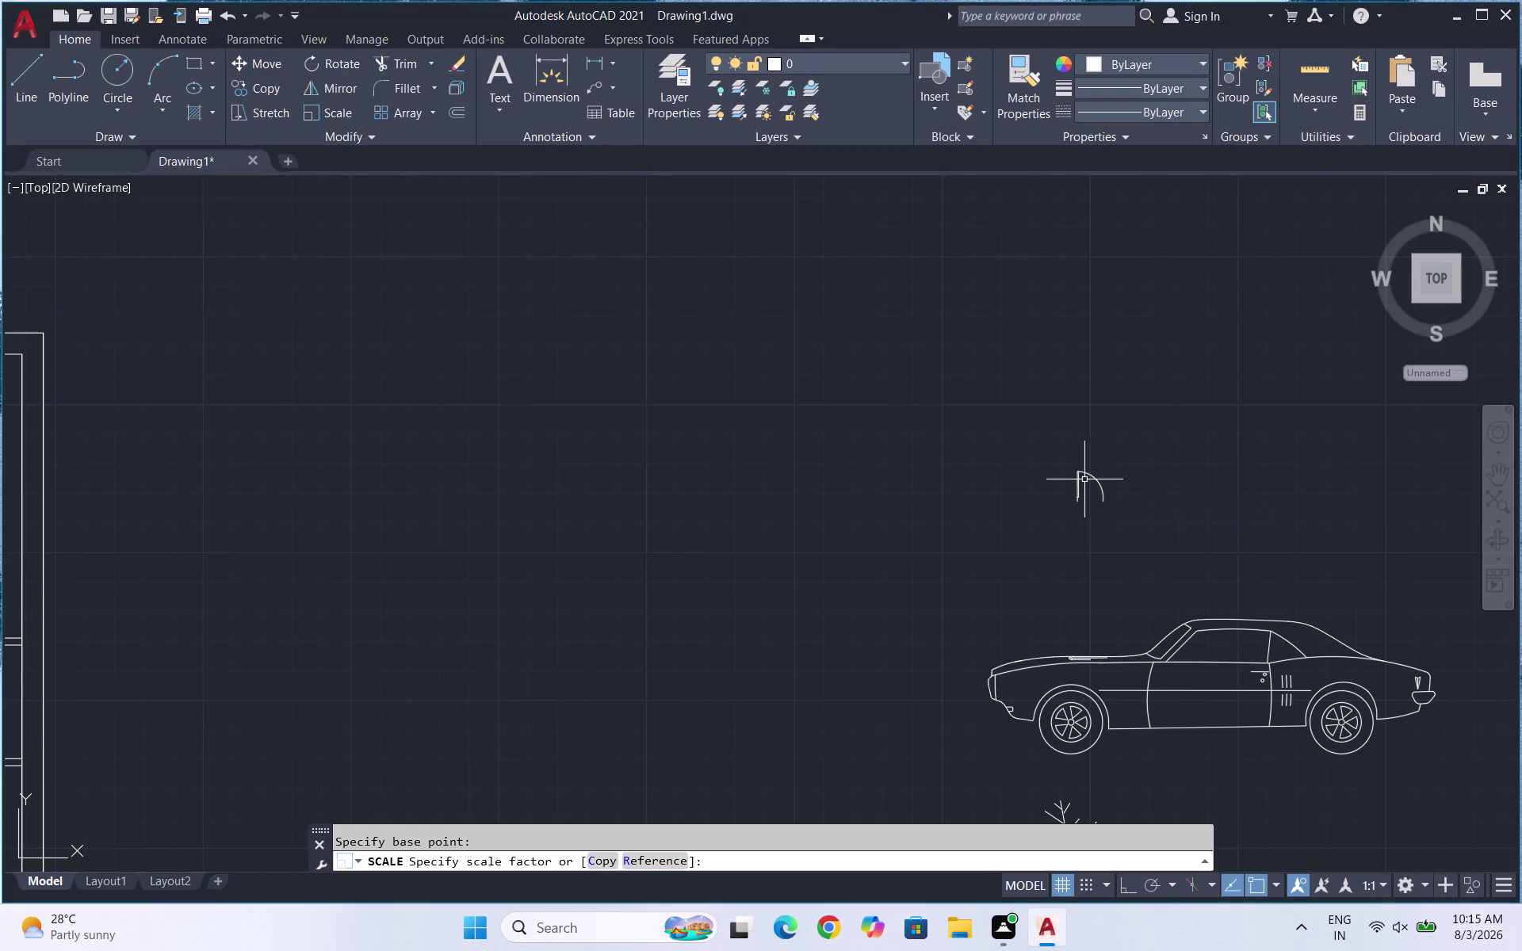
click(1103, 505)
click(1065, 441)
text(C)
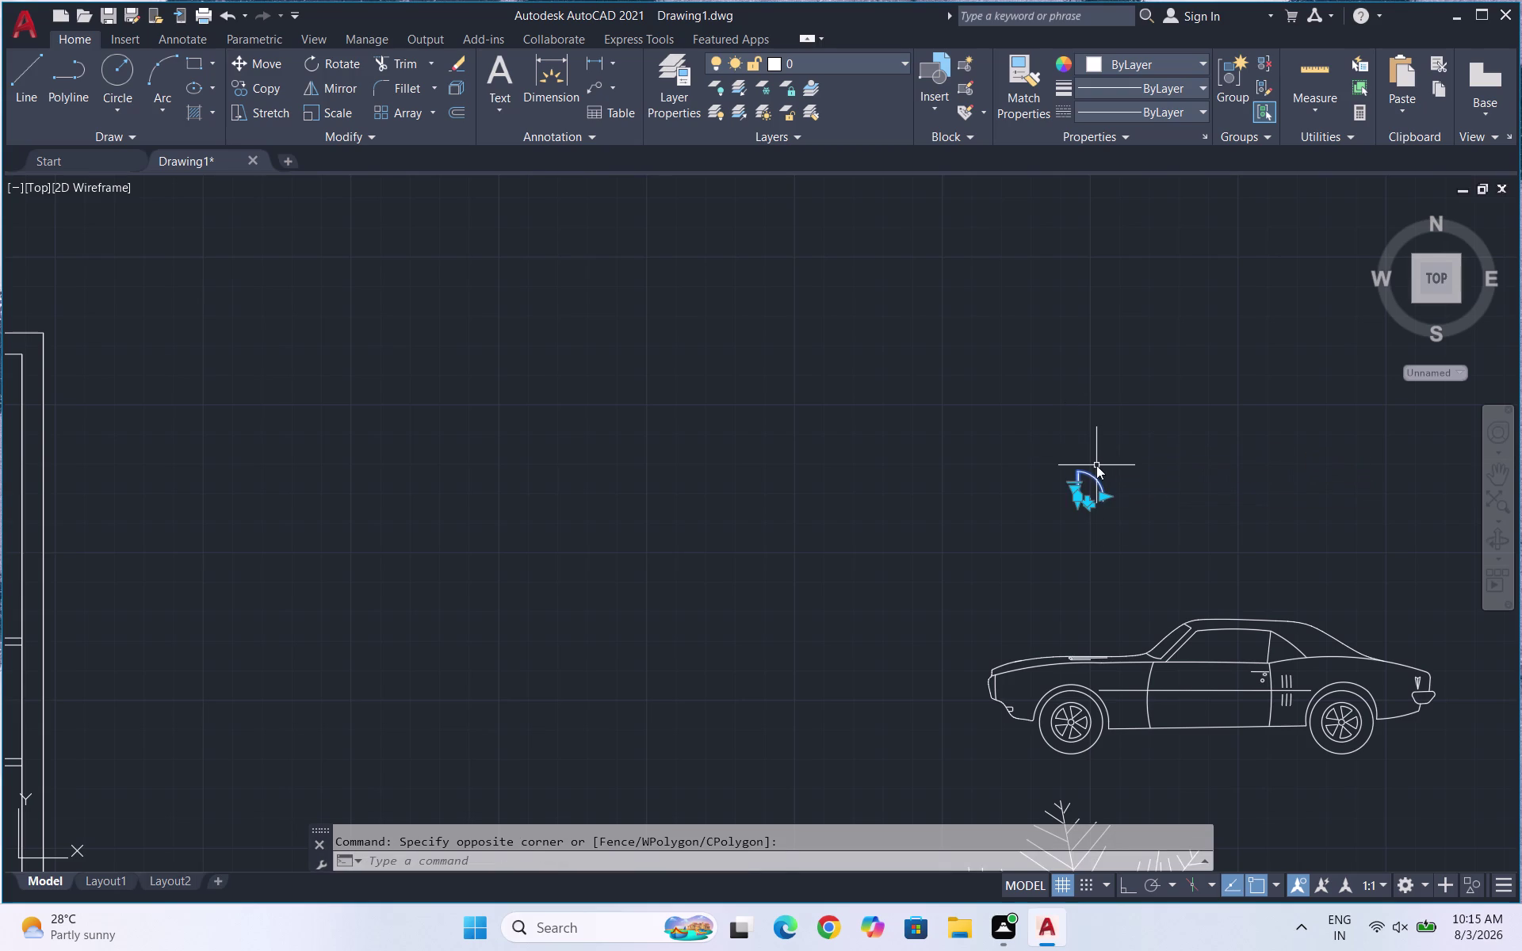
text(O)
key(Return)
Copy the small door swing, hinge snapped to the kitchen's inner wall corner.
scroll(up, 3)
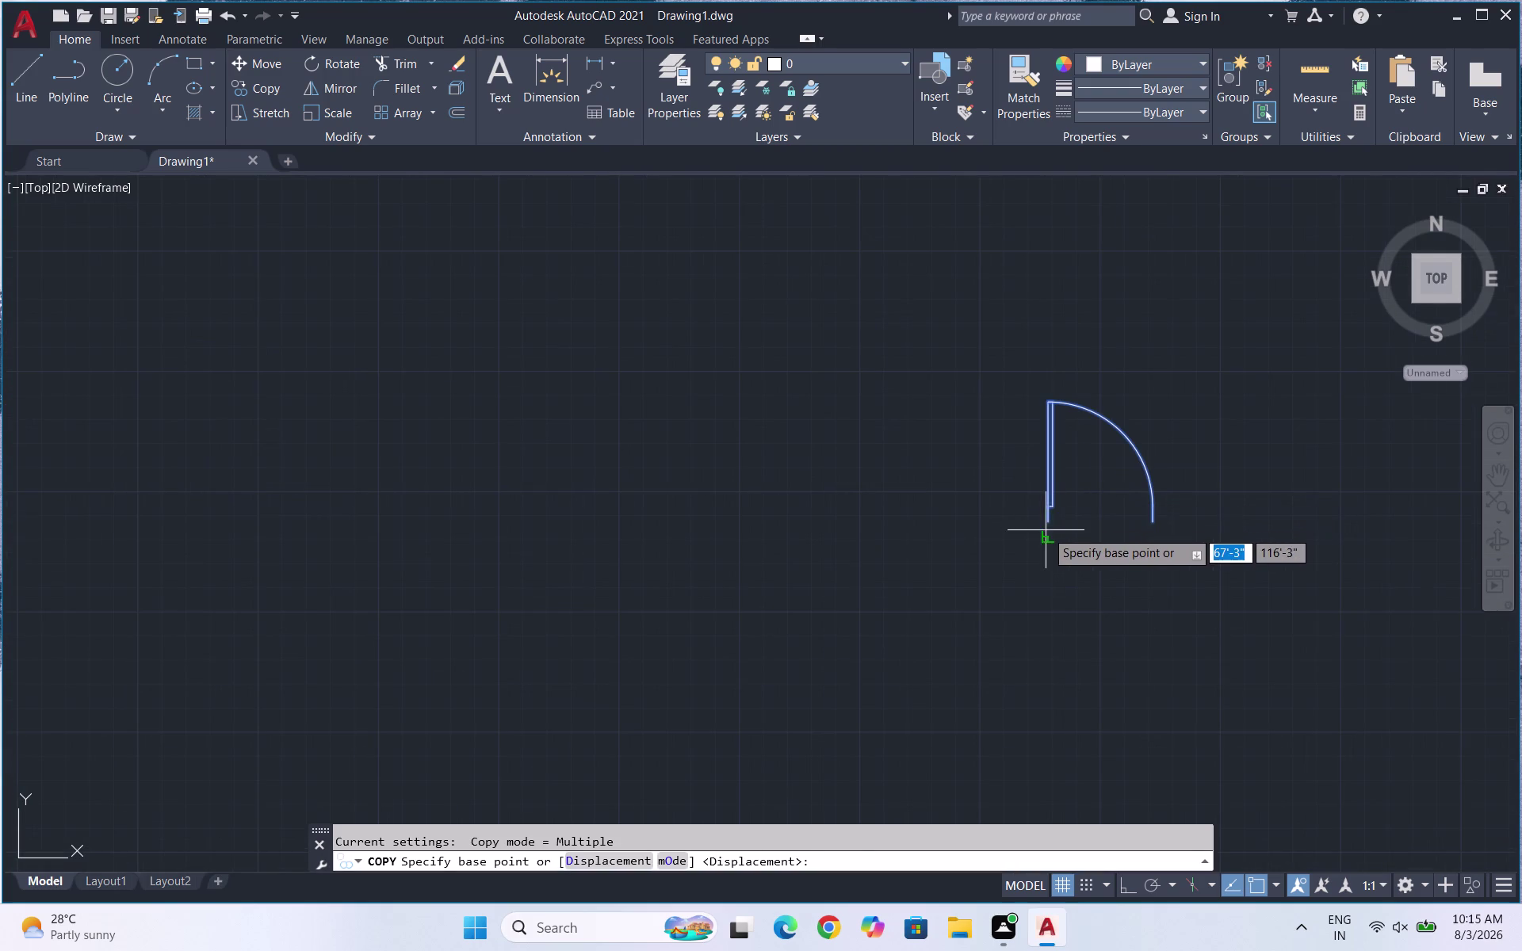
click(1047, 525)
scroll(down, 3)
scroll(down, 3)
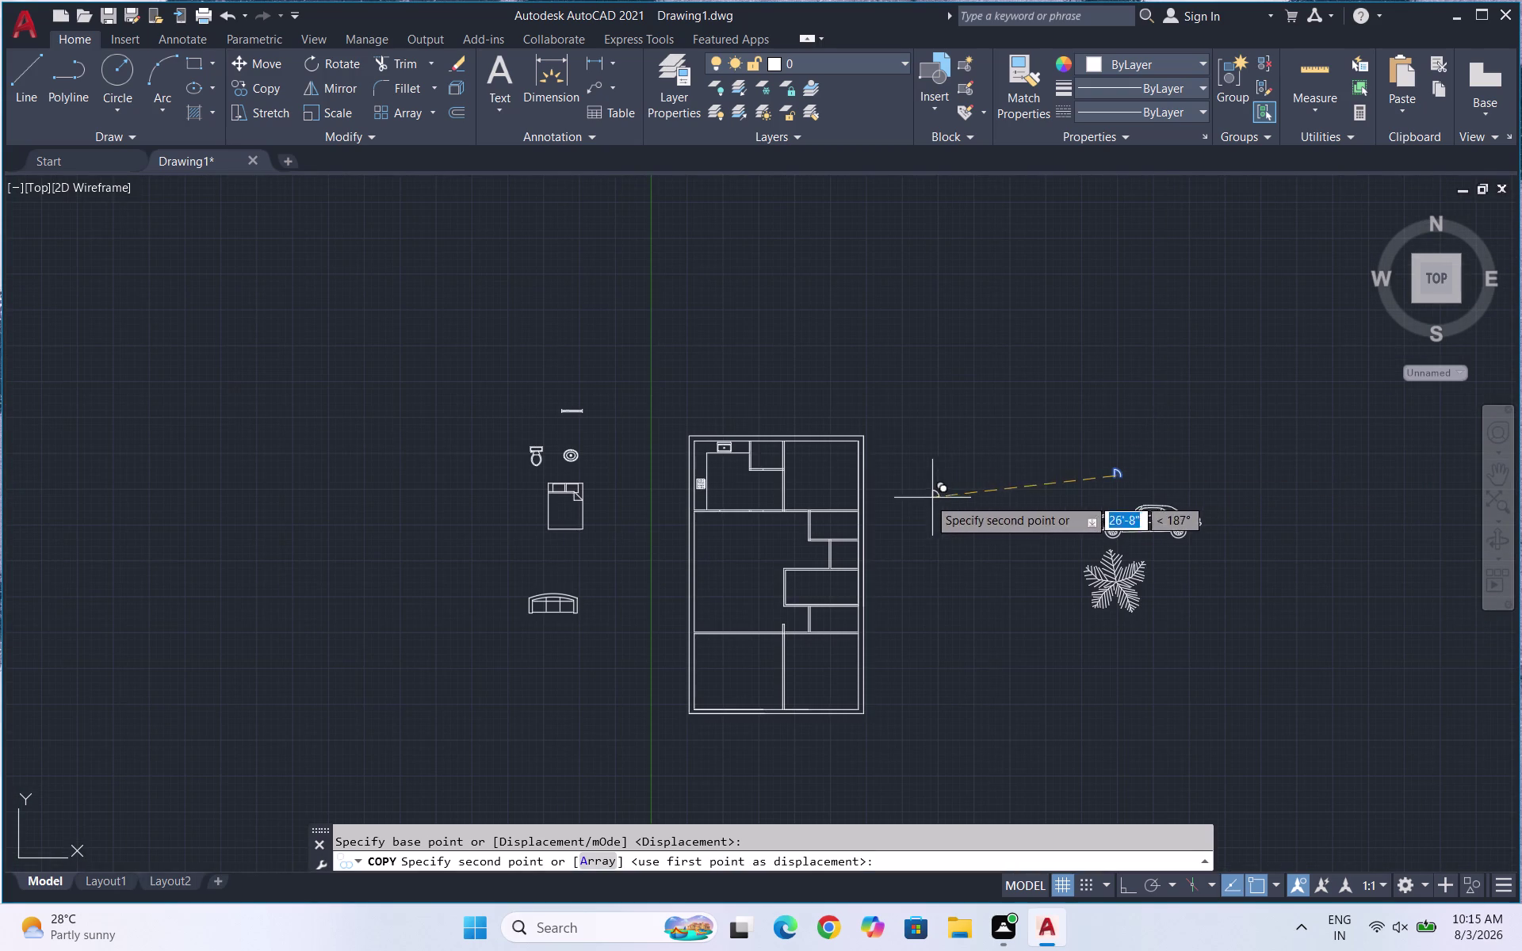
scroll(up, 3)
scroll(up, 3)
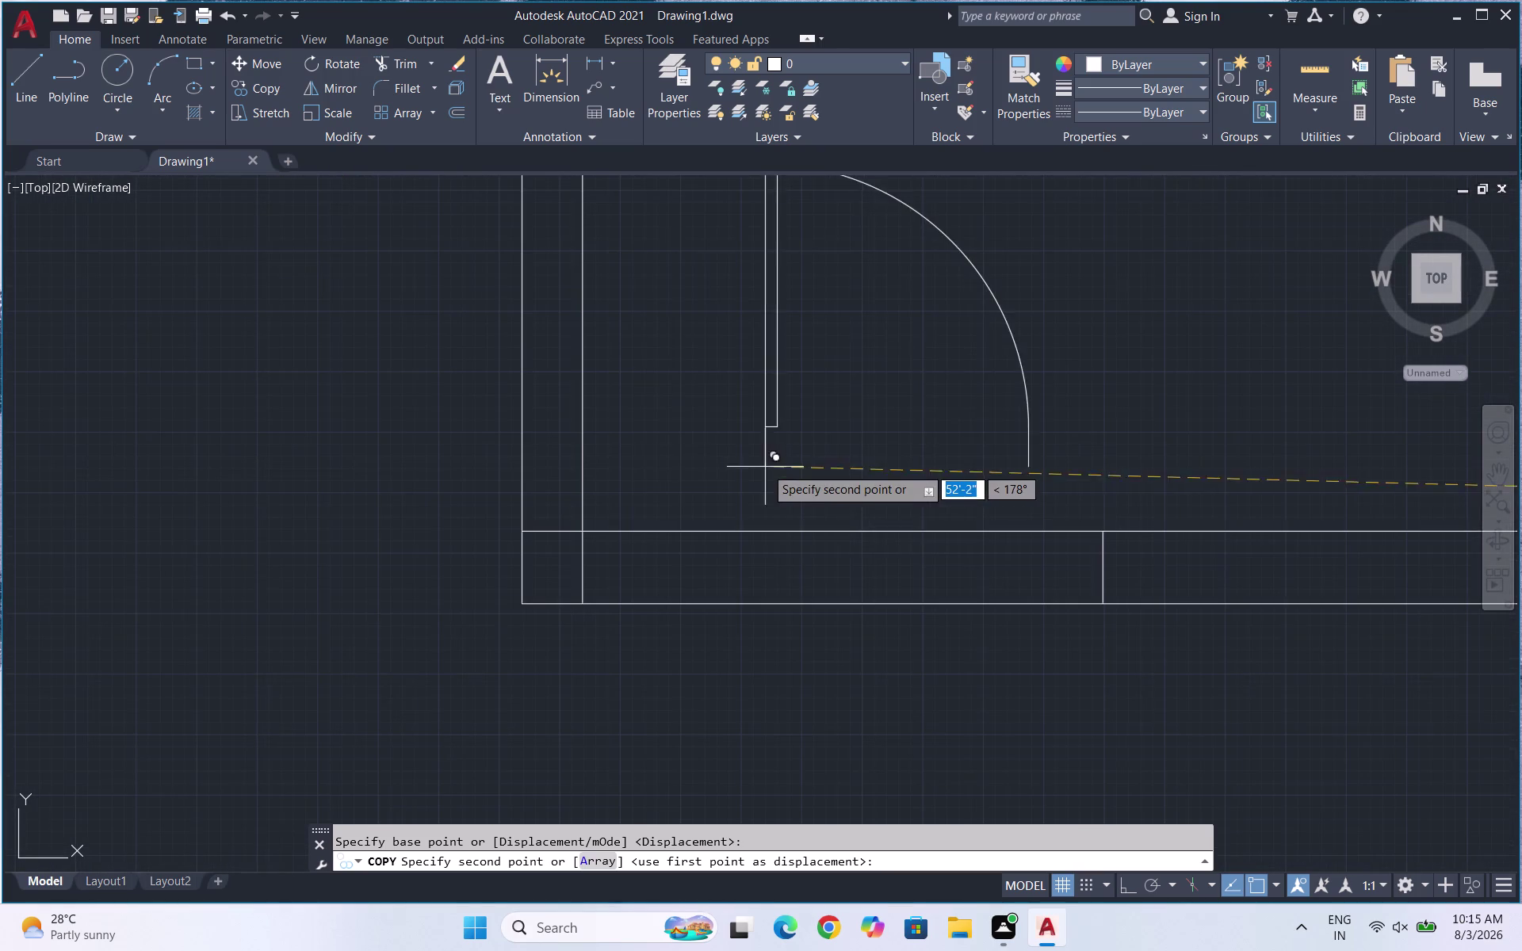
click(585, 602)
key(Escape)
Fence-trim the wall line running across the doorway.
scroll(down, 3)
scroll(down, 3)
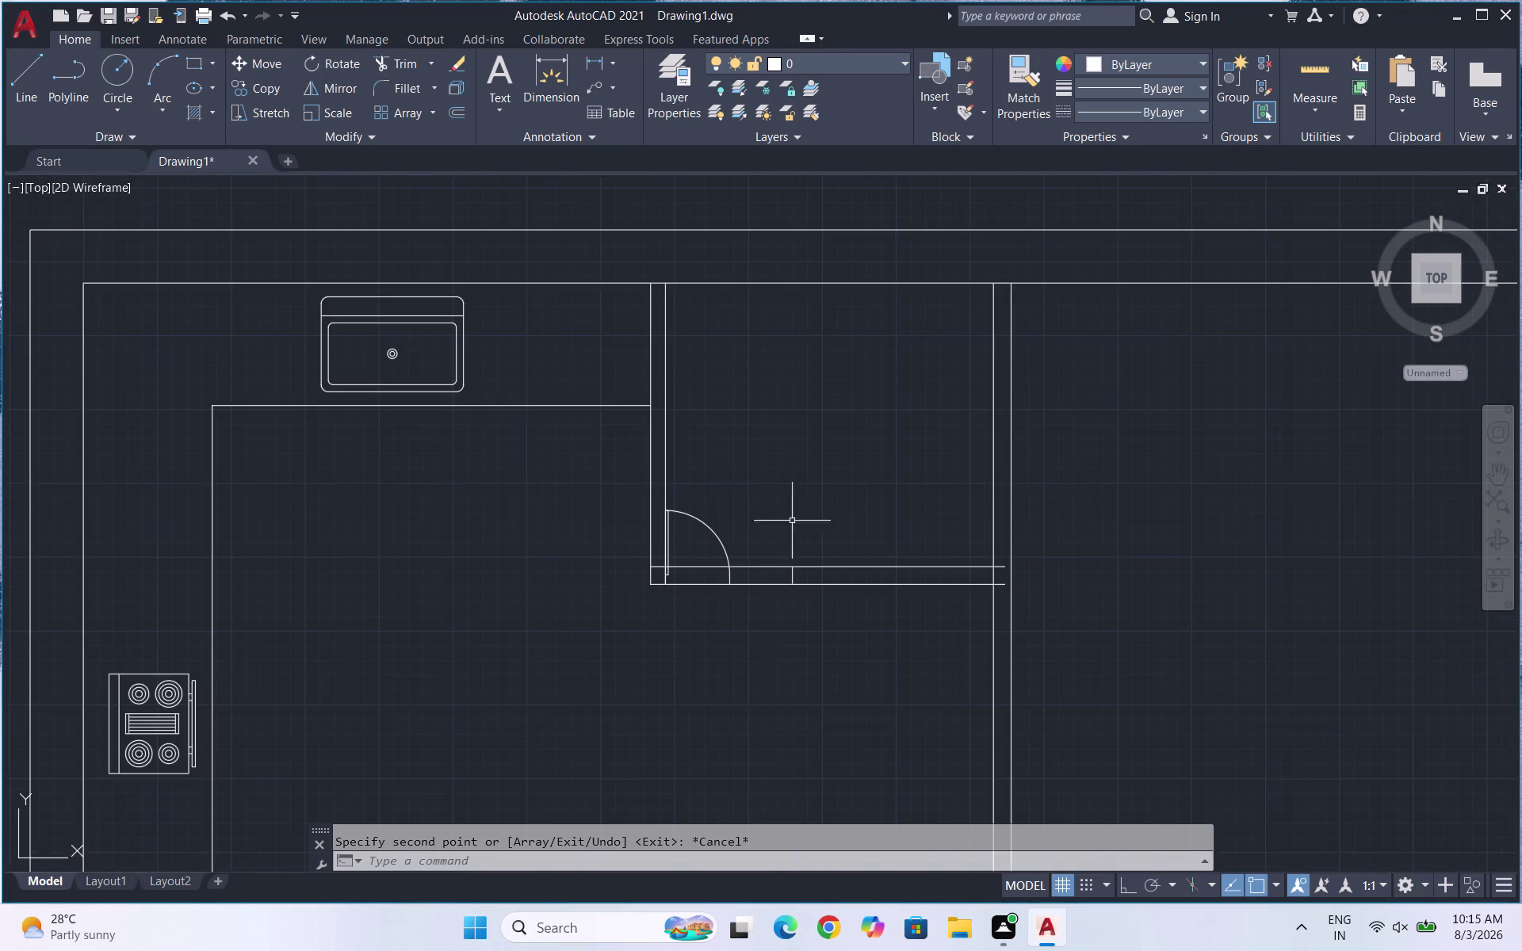
scroll(down, 3)
scroll(up, 3)
text(T)
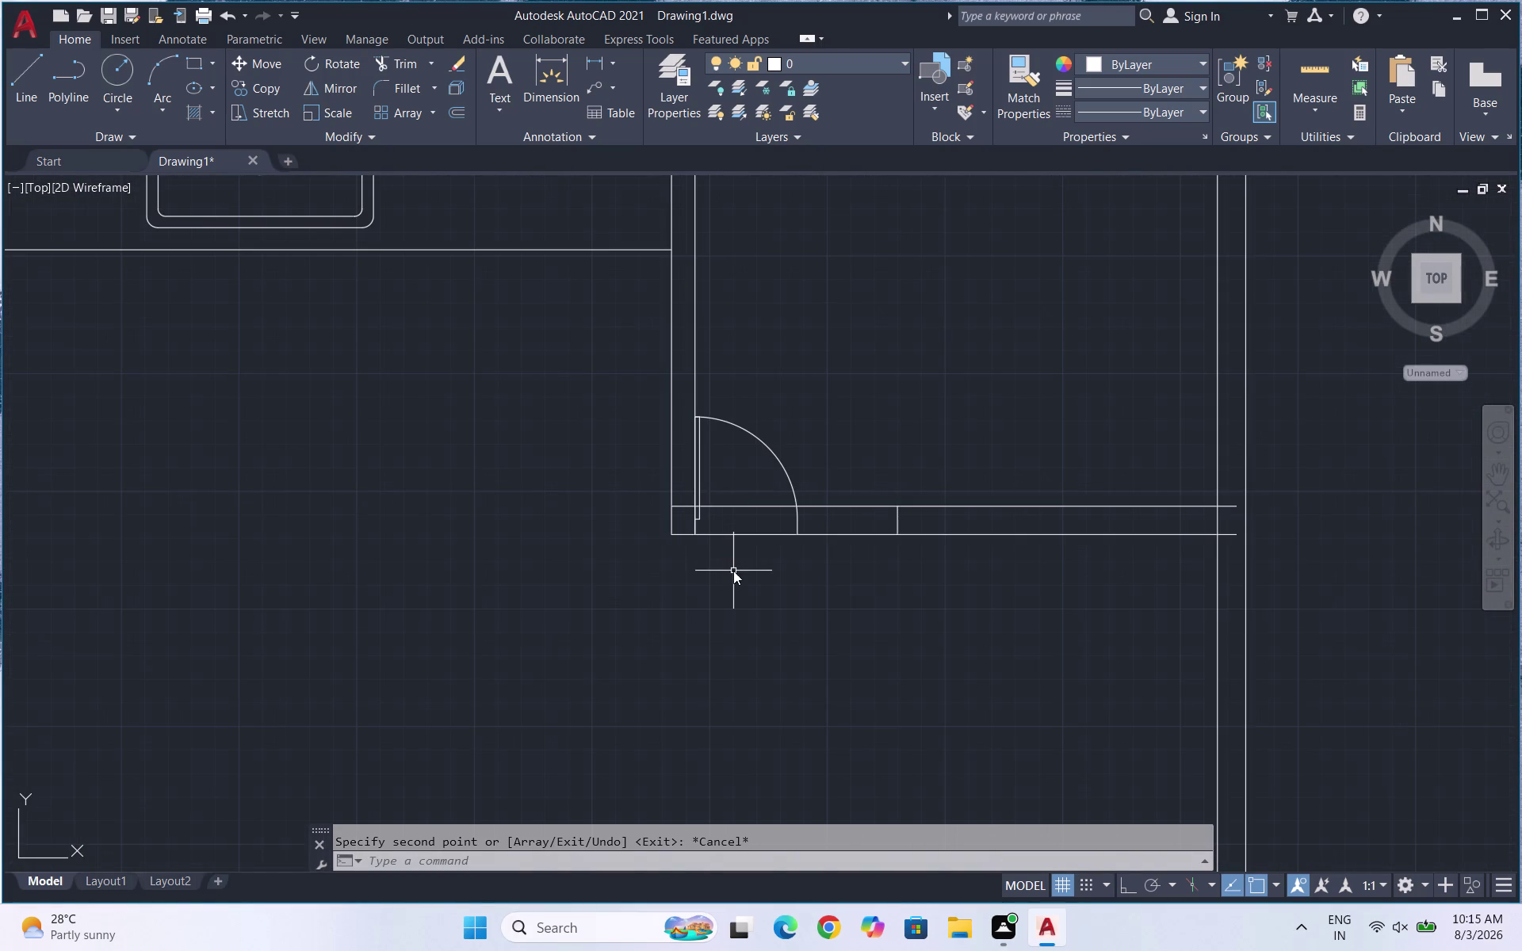
text(R)
key(Return)
key(Return)
drag(749, 488, 756, 536)
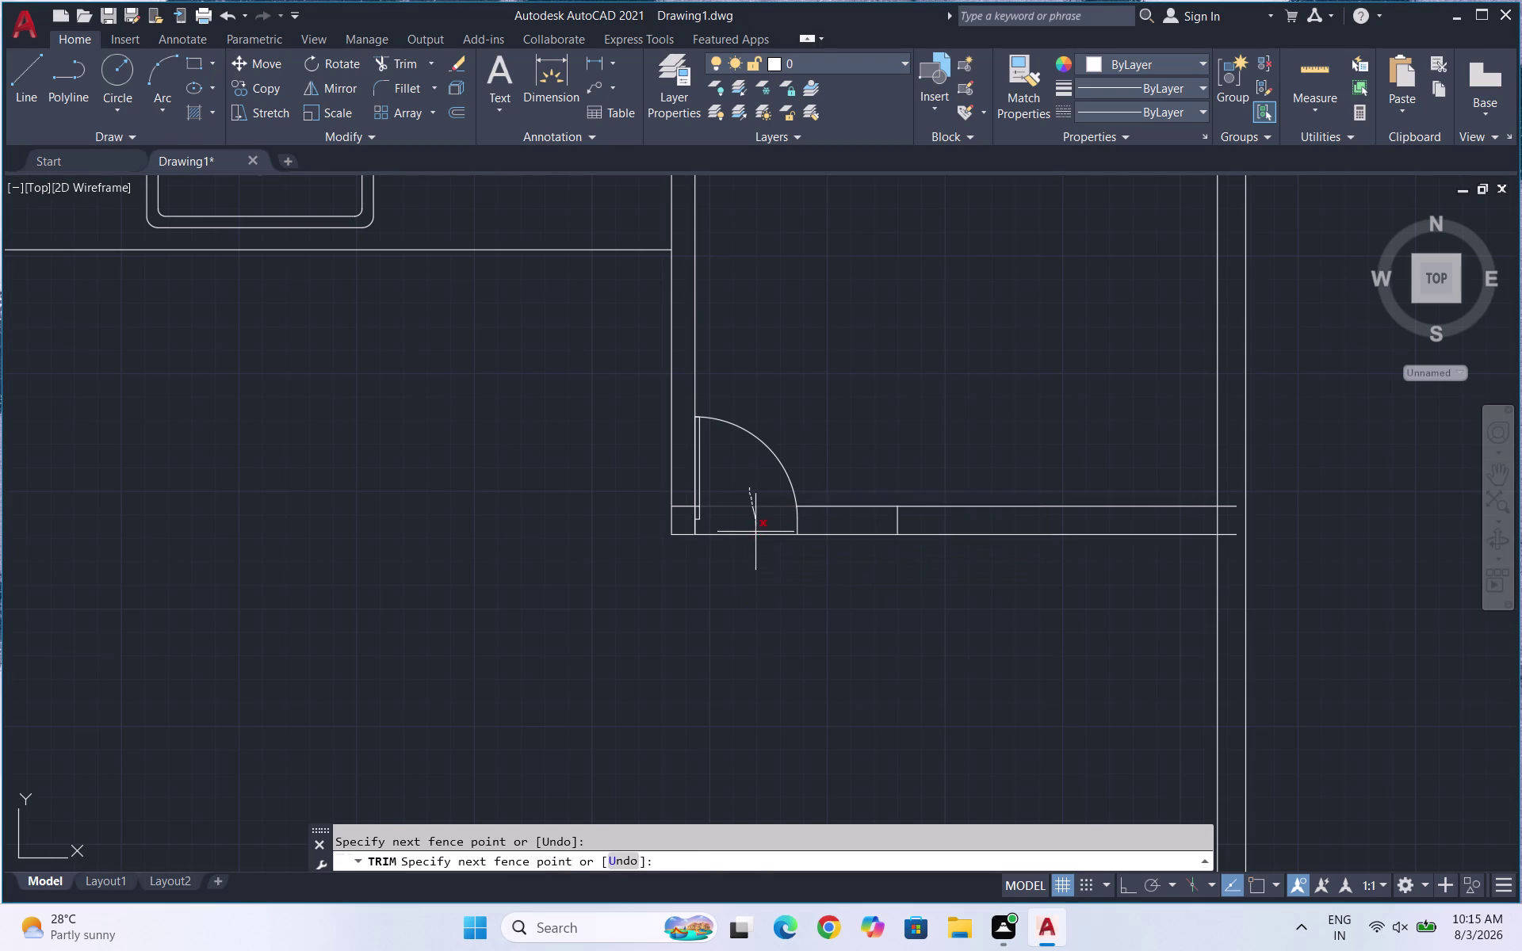
drag(756, 536, 755, 545)
key(Escape)
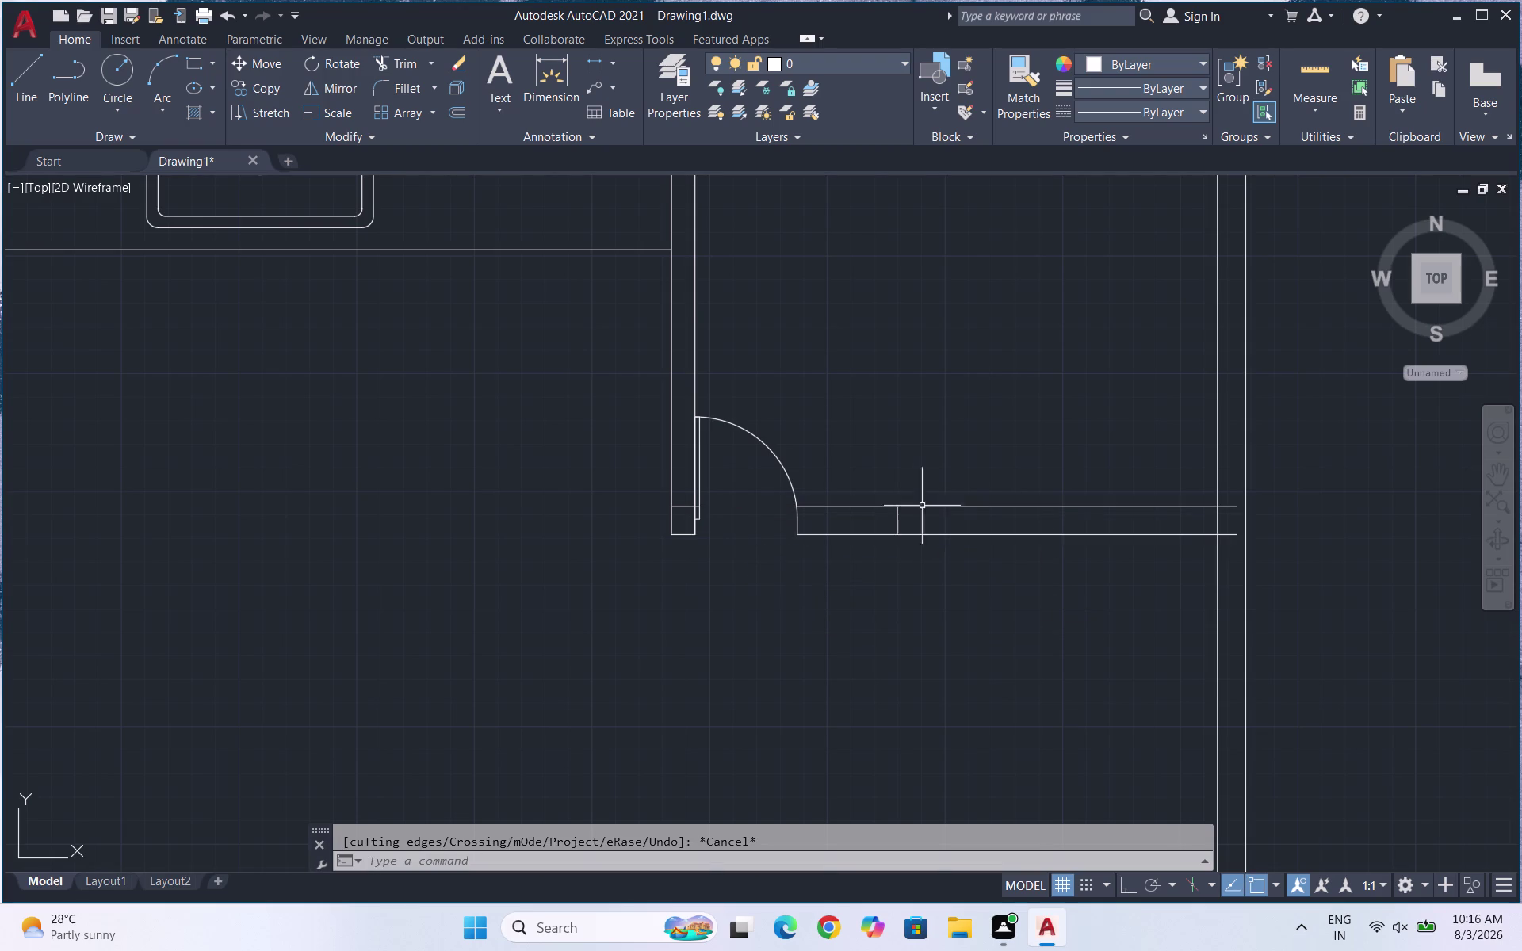
Trim away the leftover wall stubs in the doorway and at the hinge.
key(space)
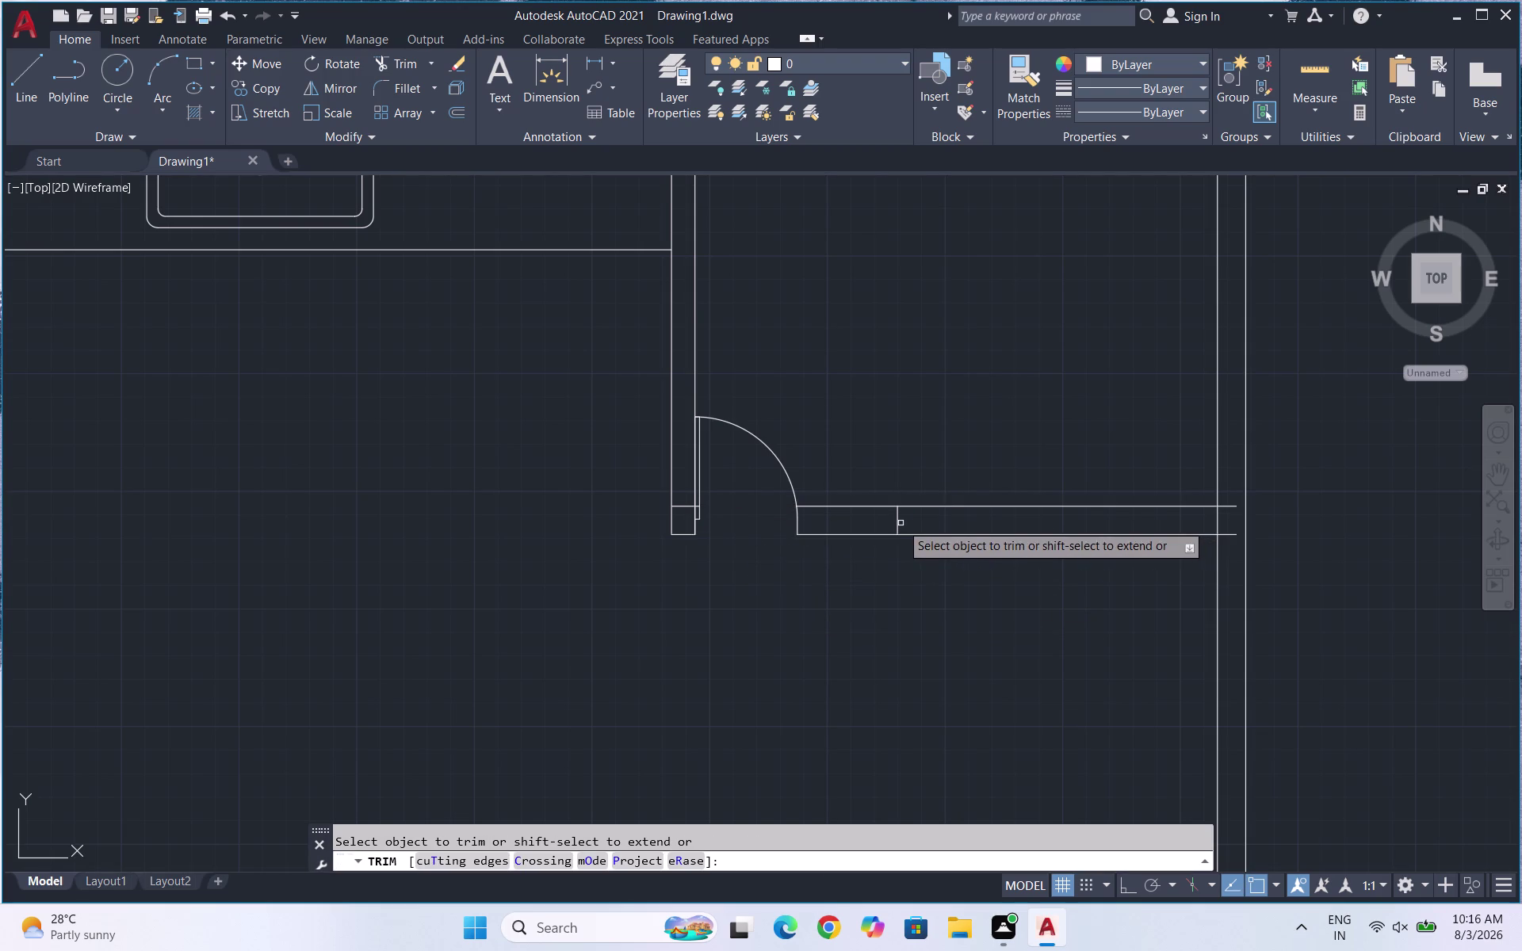
click(899, 521)
key(Escape)
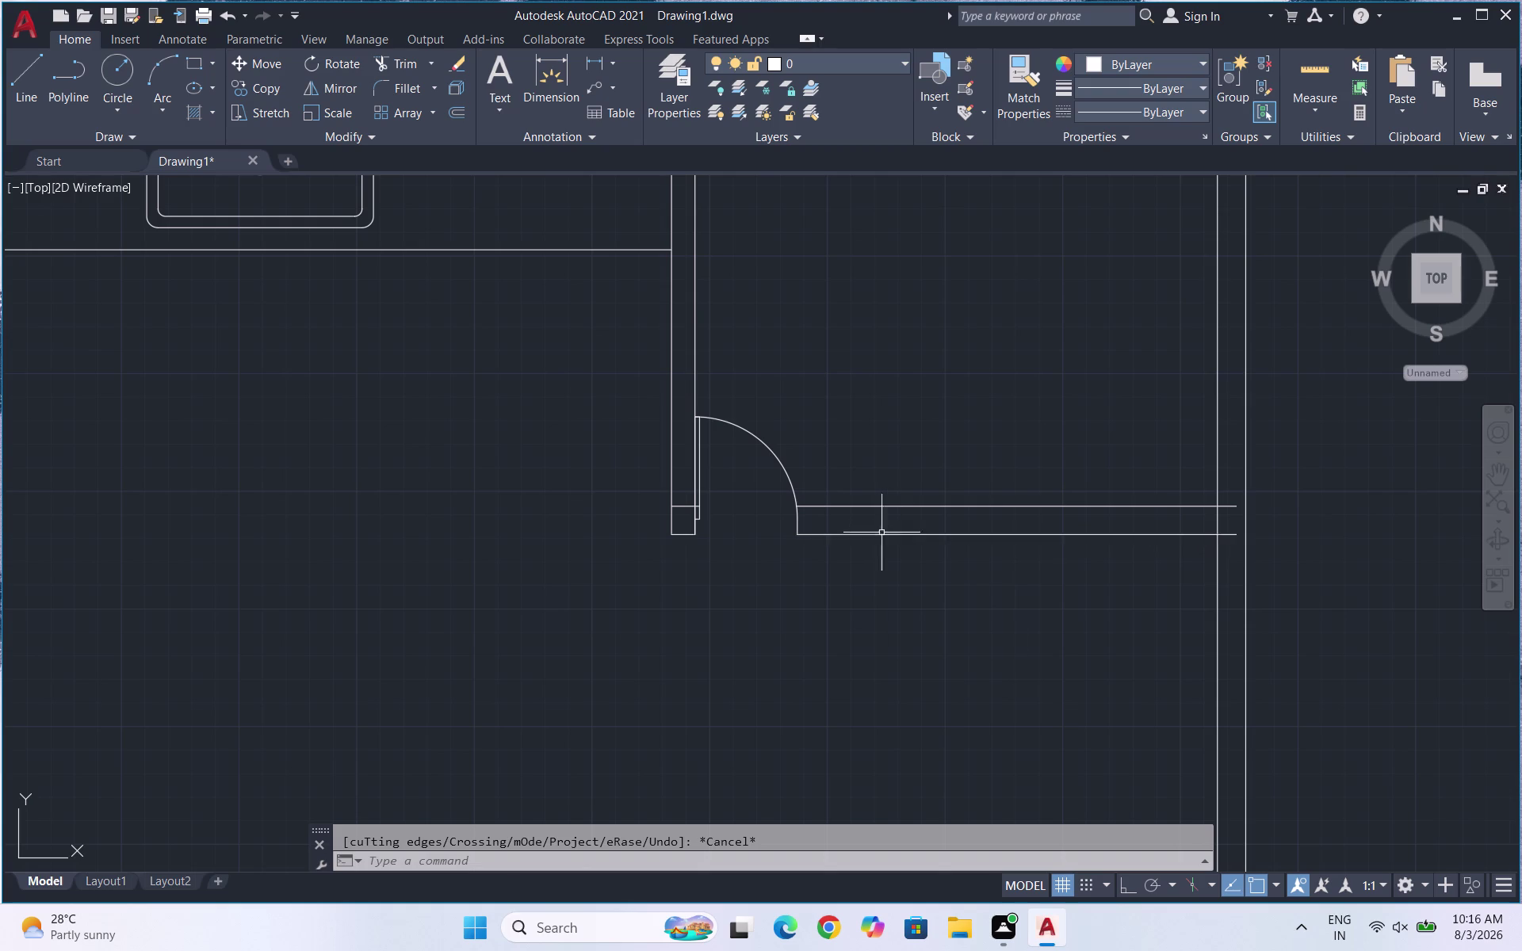
key(space)
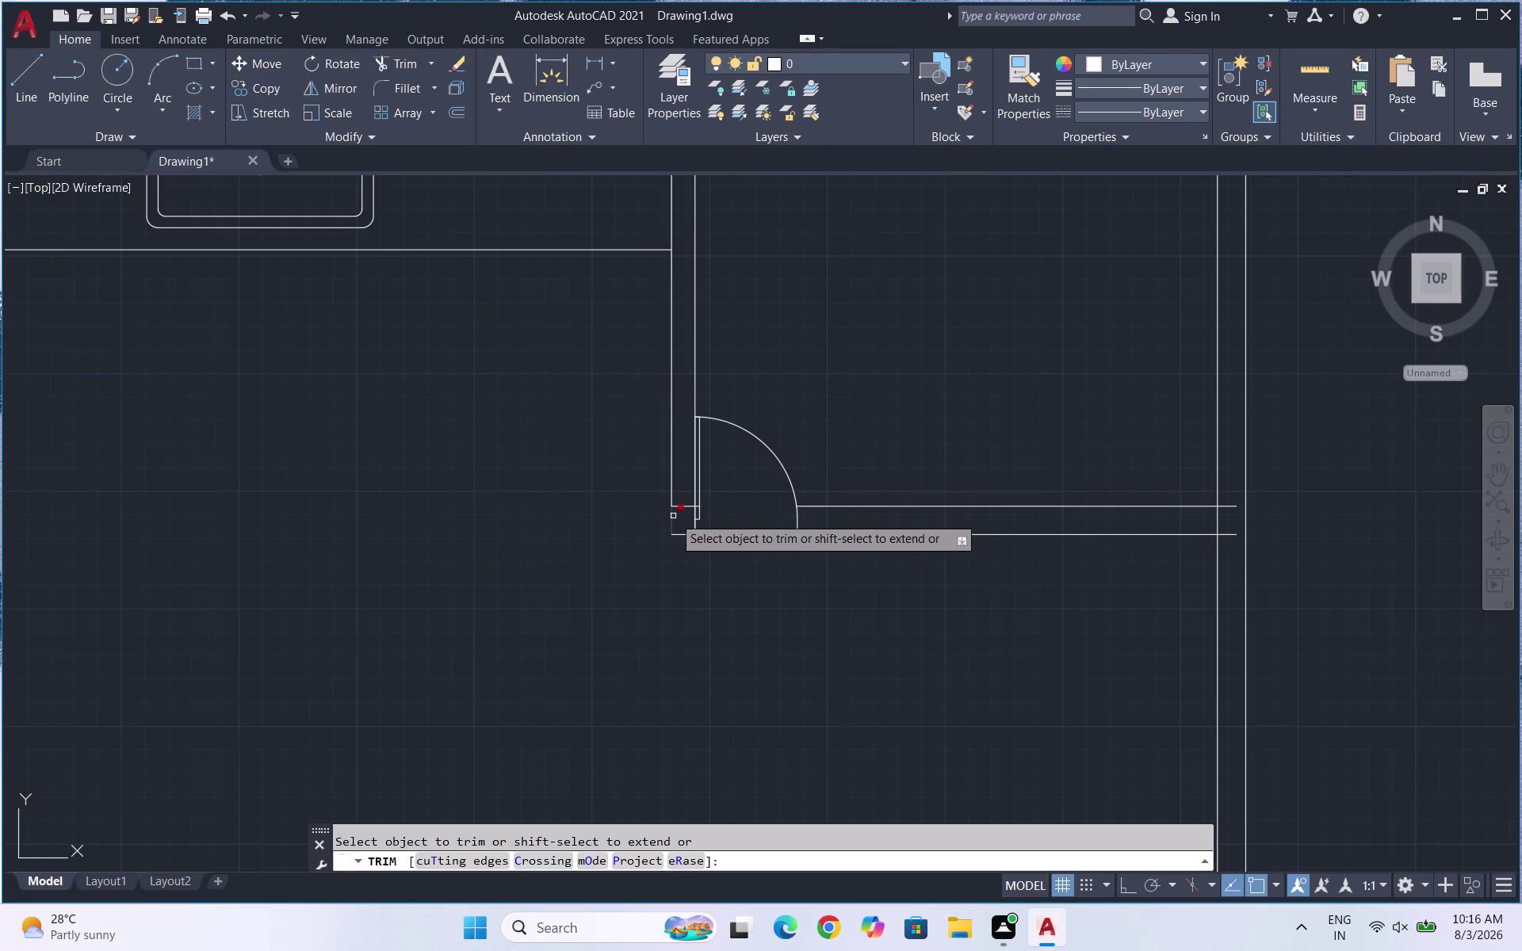
click(681, 509)
key(Escape)
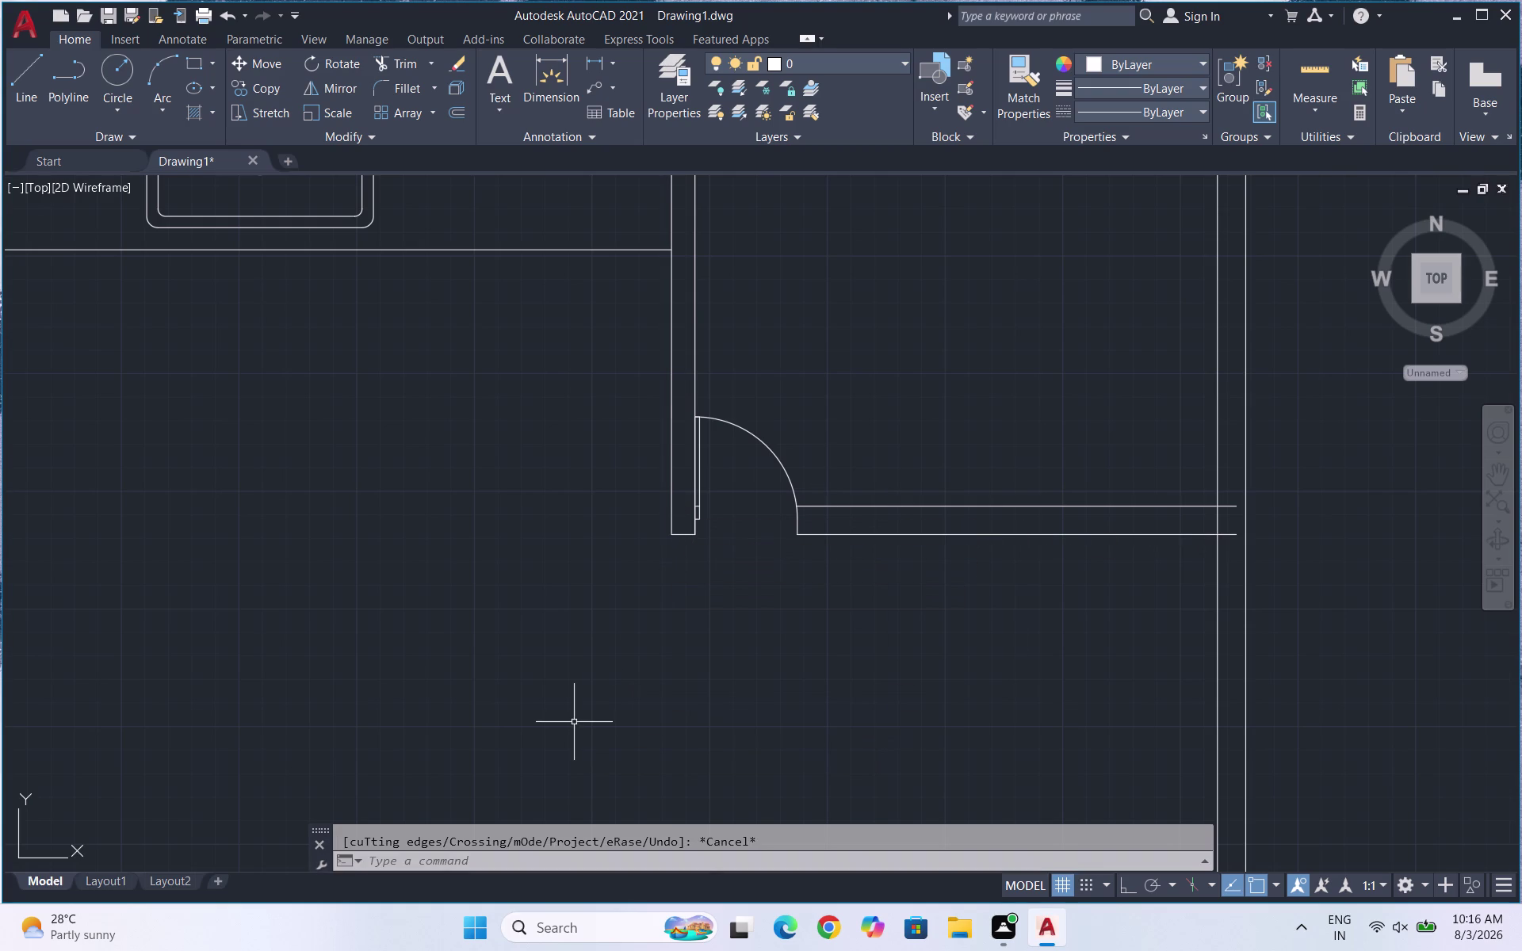
scroll(down, 3)
scroll(down, 3)
scroll(up, 3)
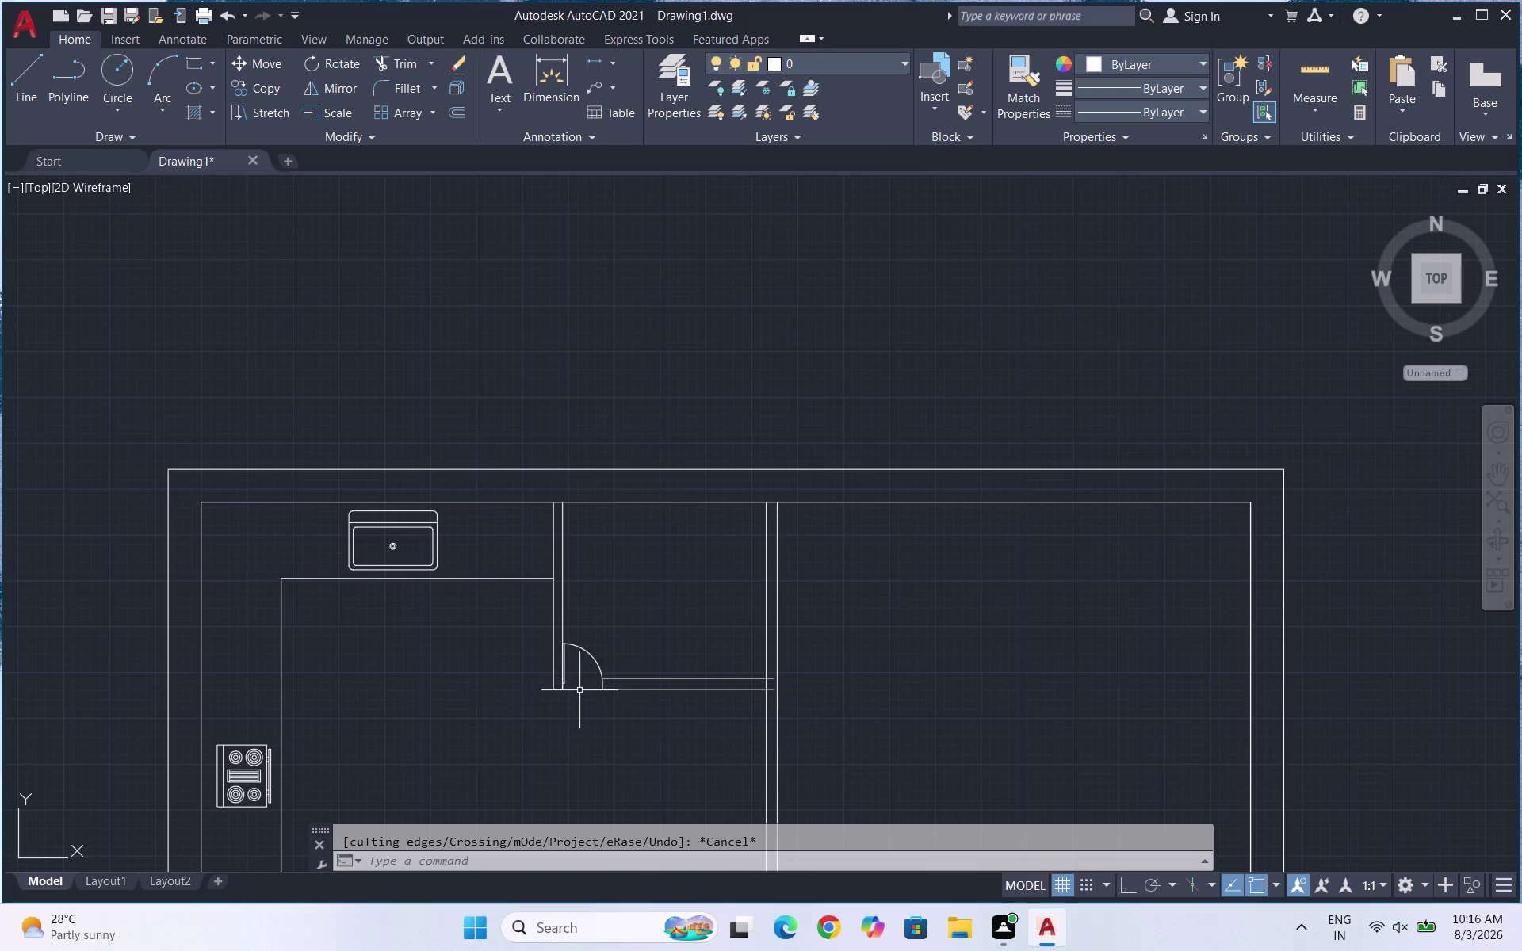
scroll(up, 3)
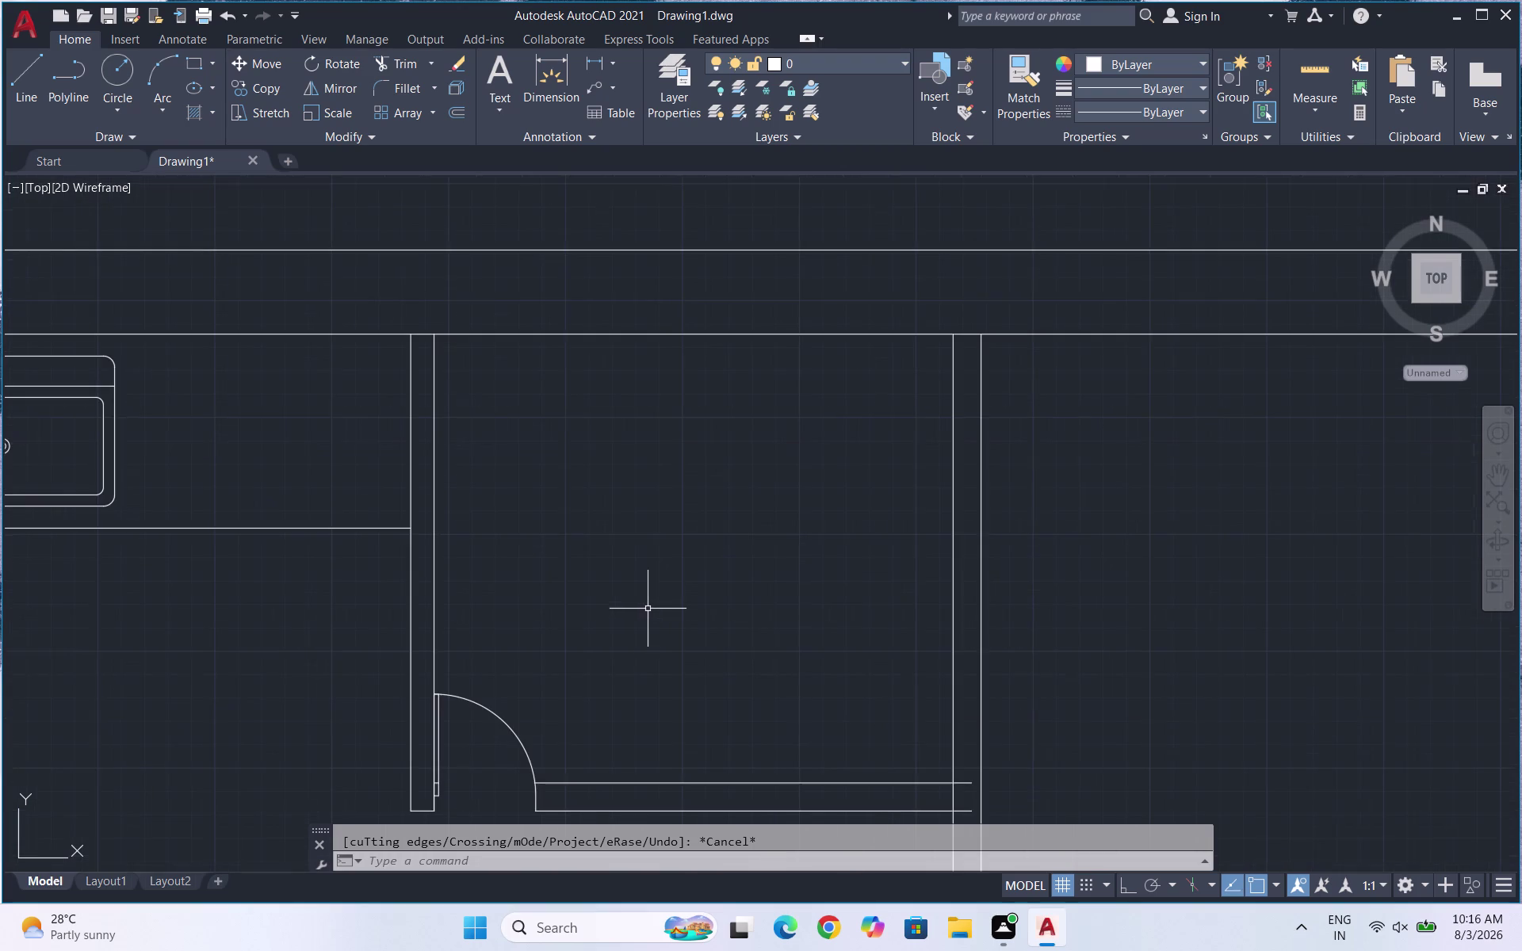
scroll(down, 3)
scroll(down, 3)
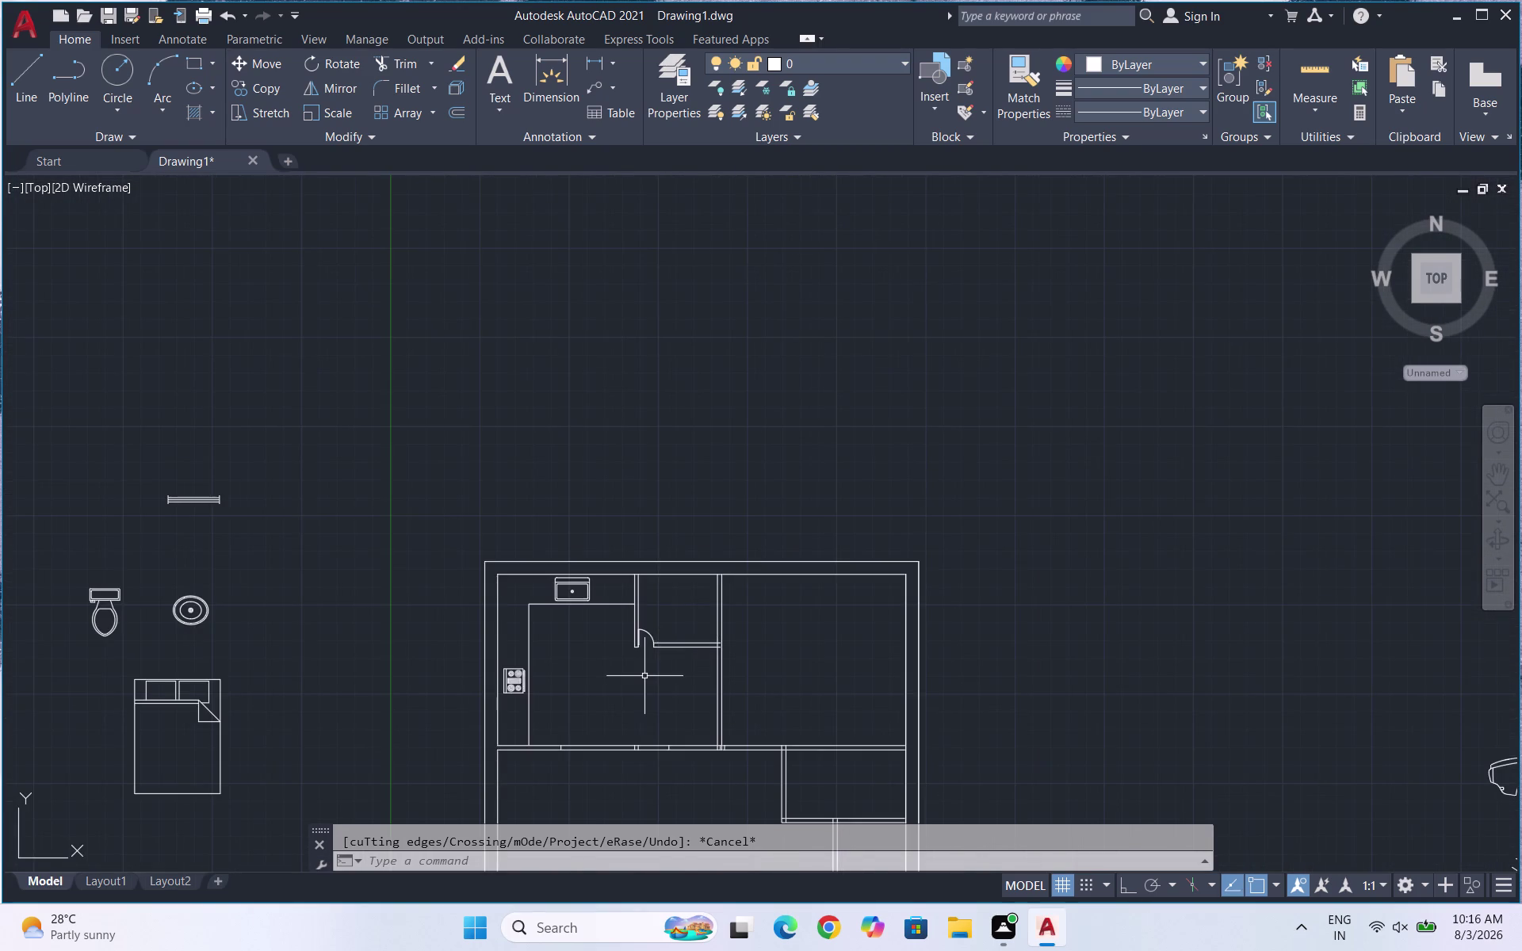
scroll(up, 3)
scroll(up, 3)
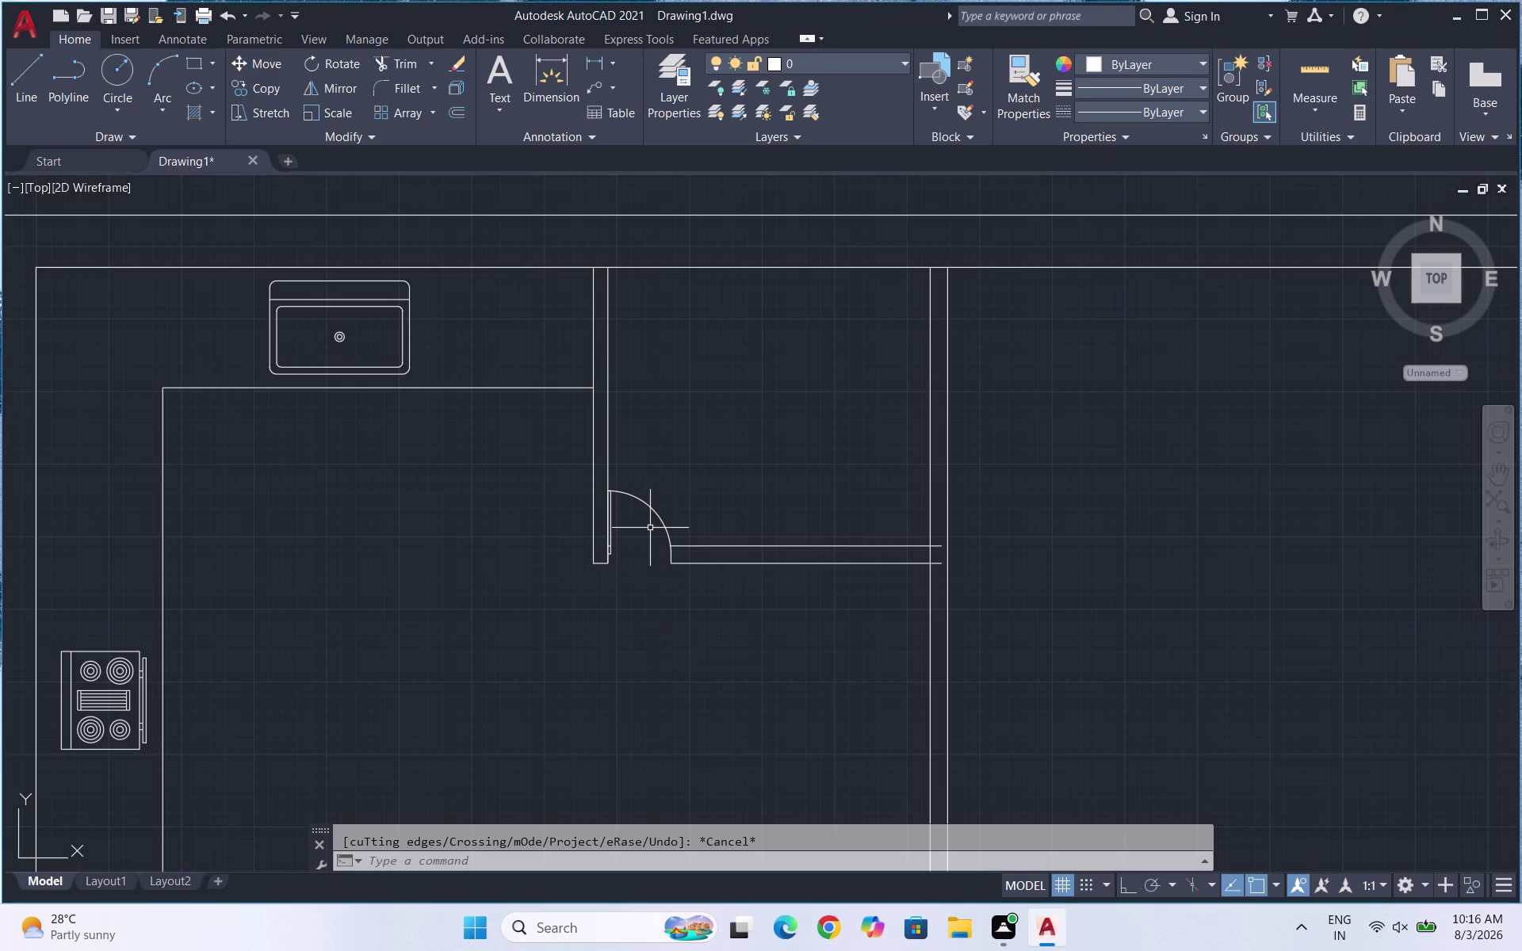
scroll(down, 3)
scroll(down, 3)
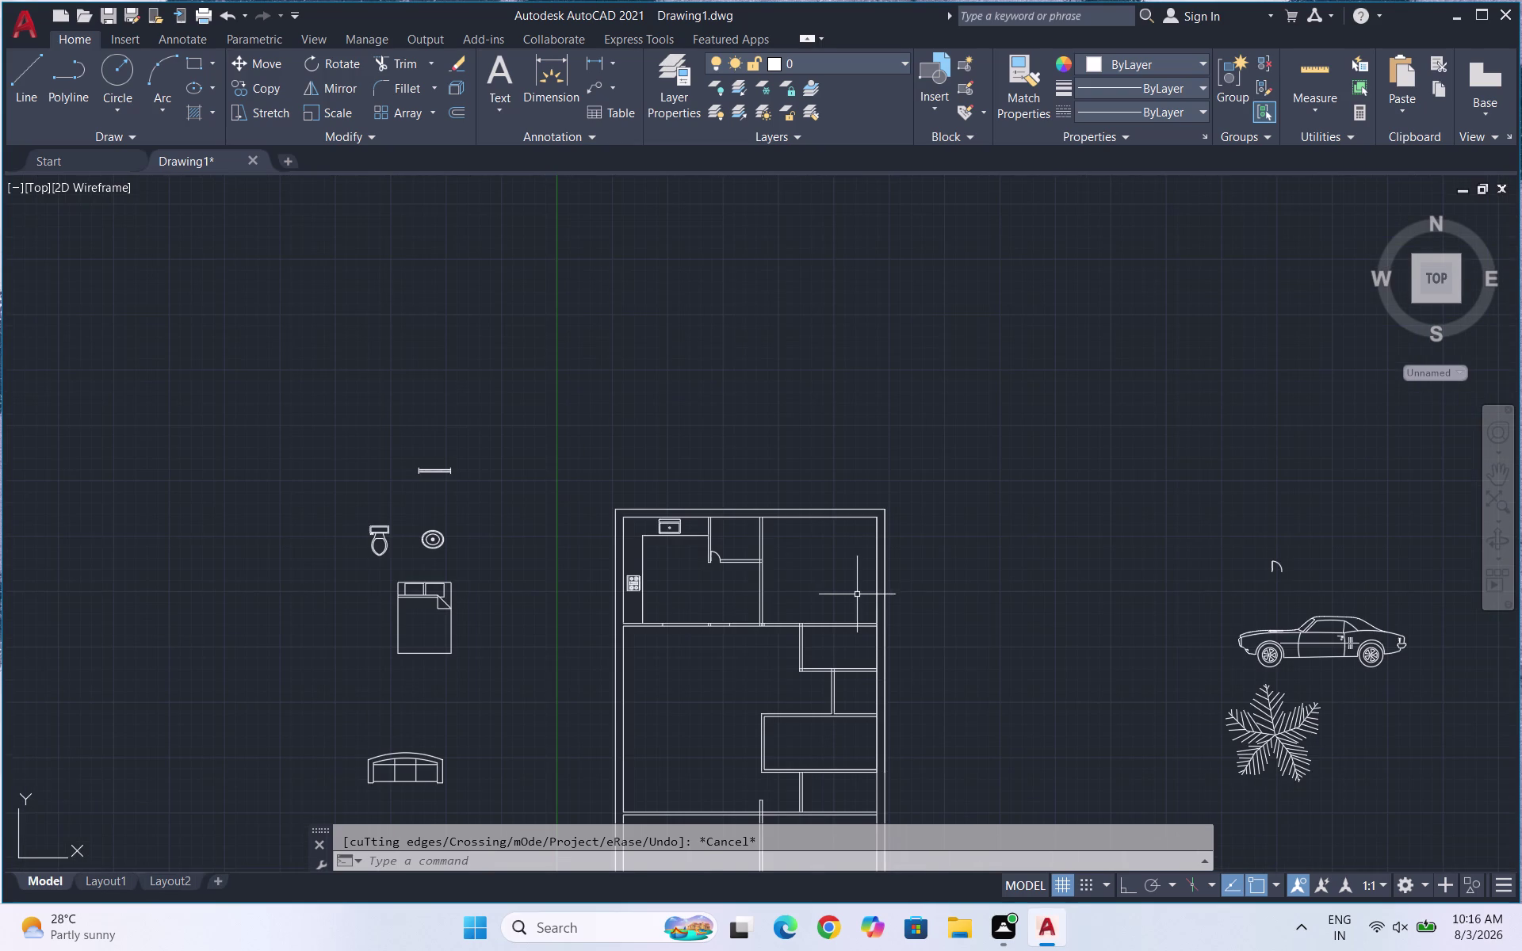
scroll(down, 3)
scroll(up, 3)
scroll(up, 3)
Copy the small door swing from its hinge toward the next doorway's wall.
drag(1203, 558, 1188, 535)
click(1078, 444)
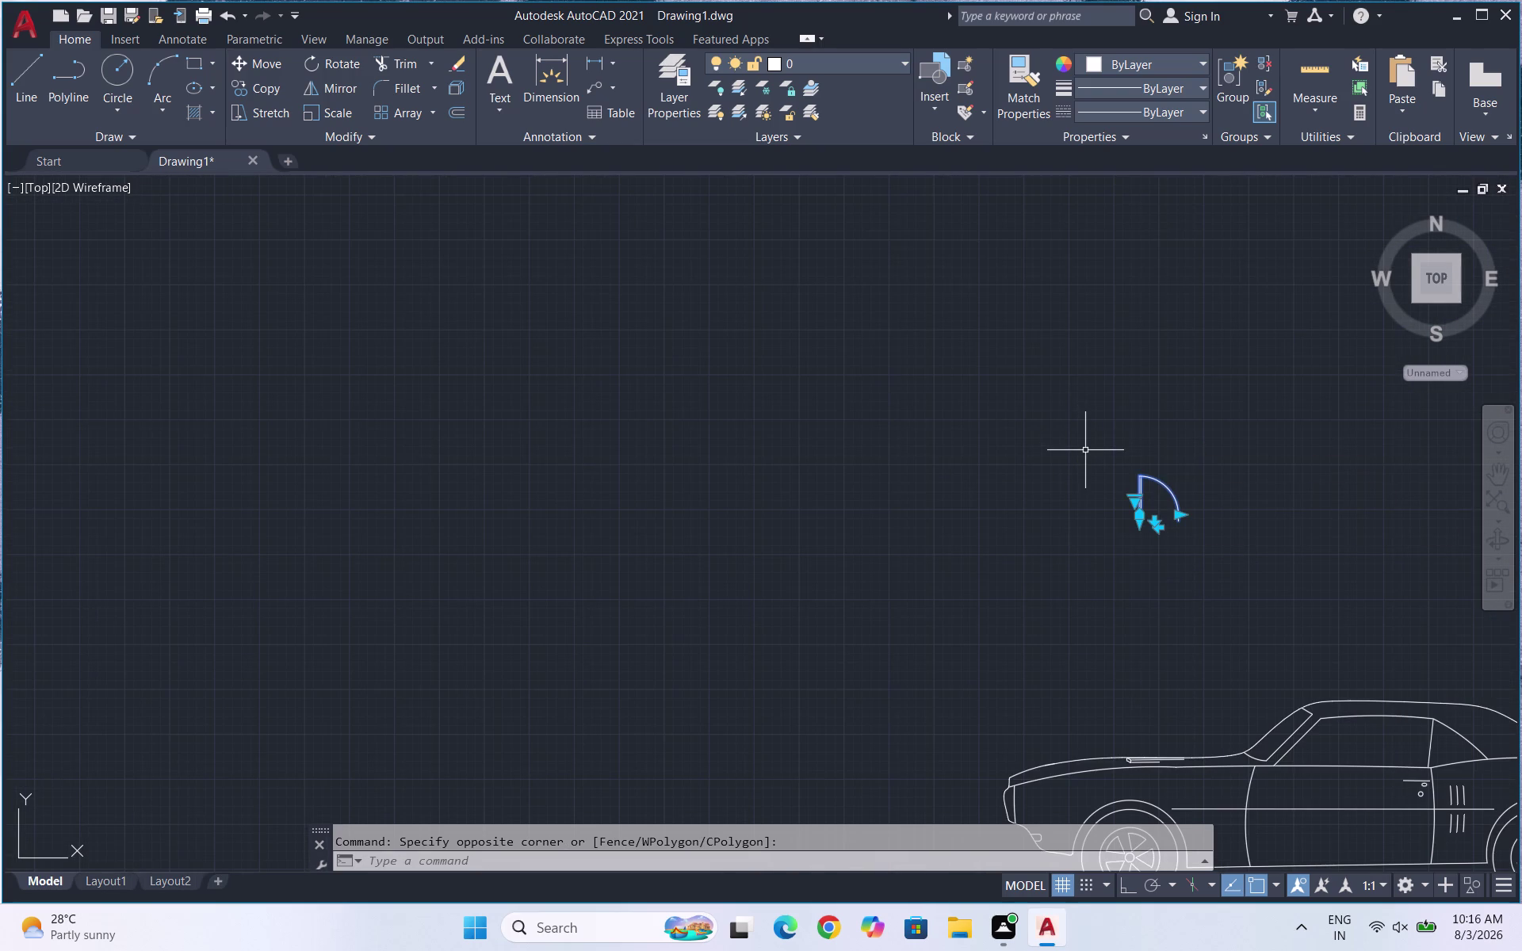
text(CO)
key(Return)
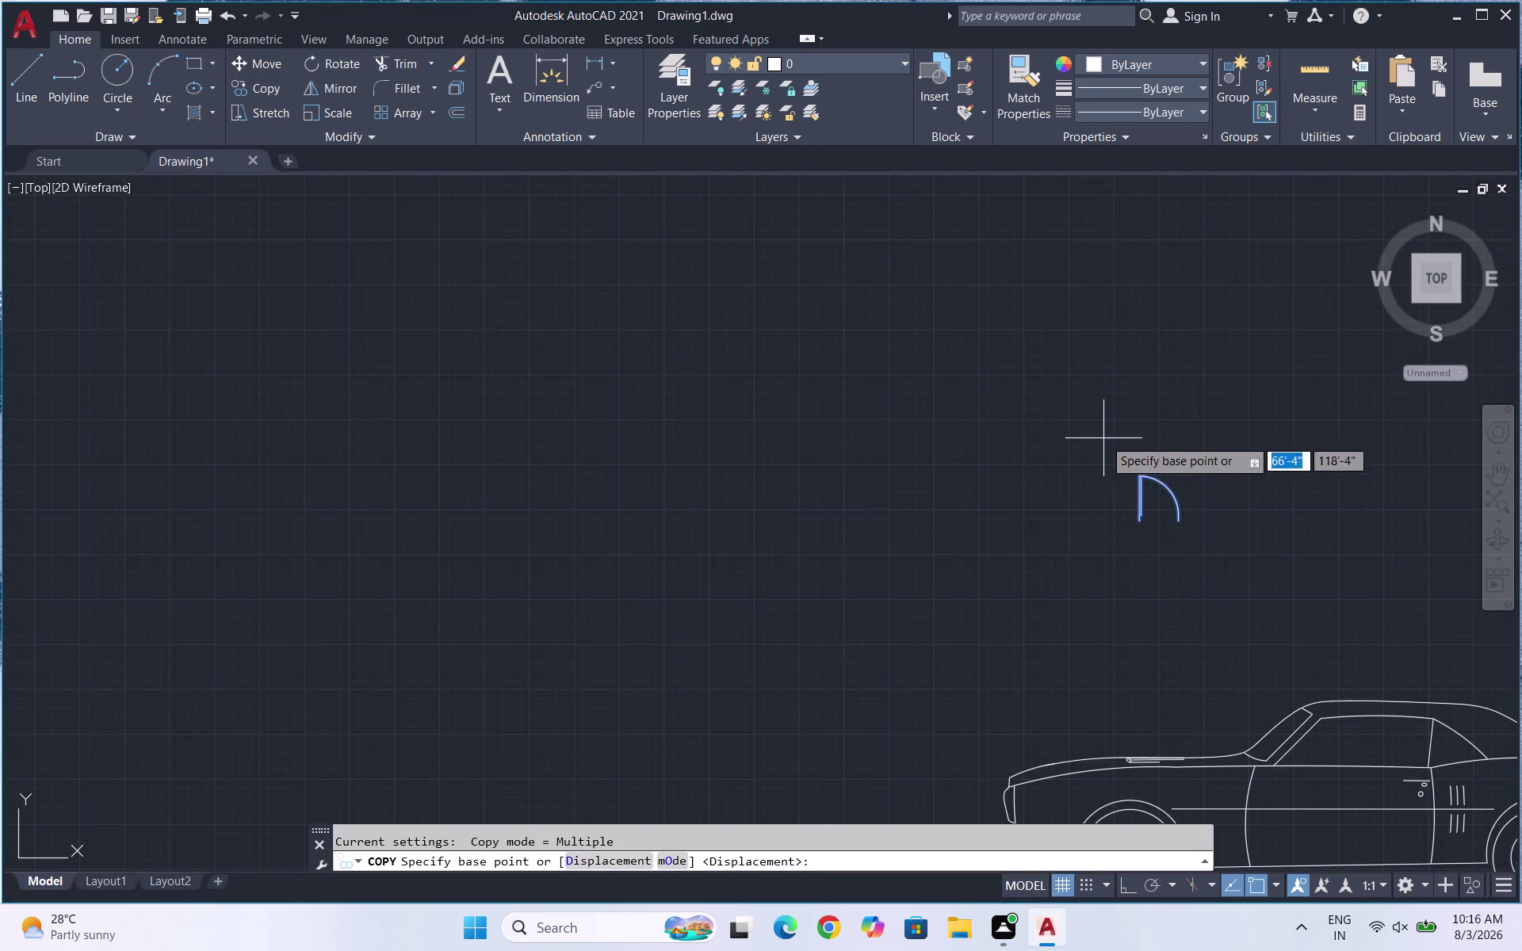
click(1145, 523)
scroll(down, 3)
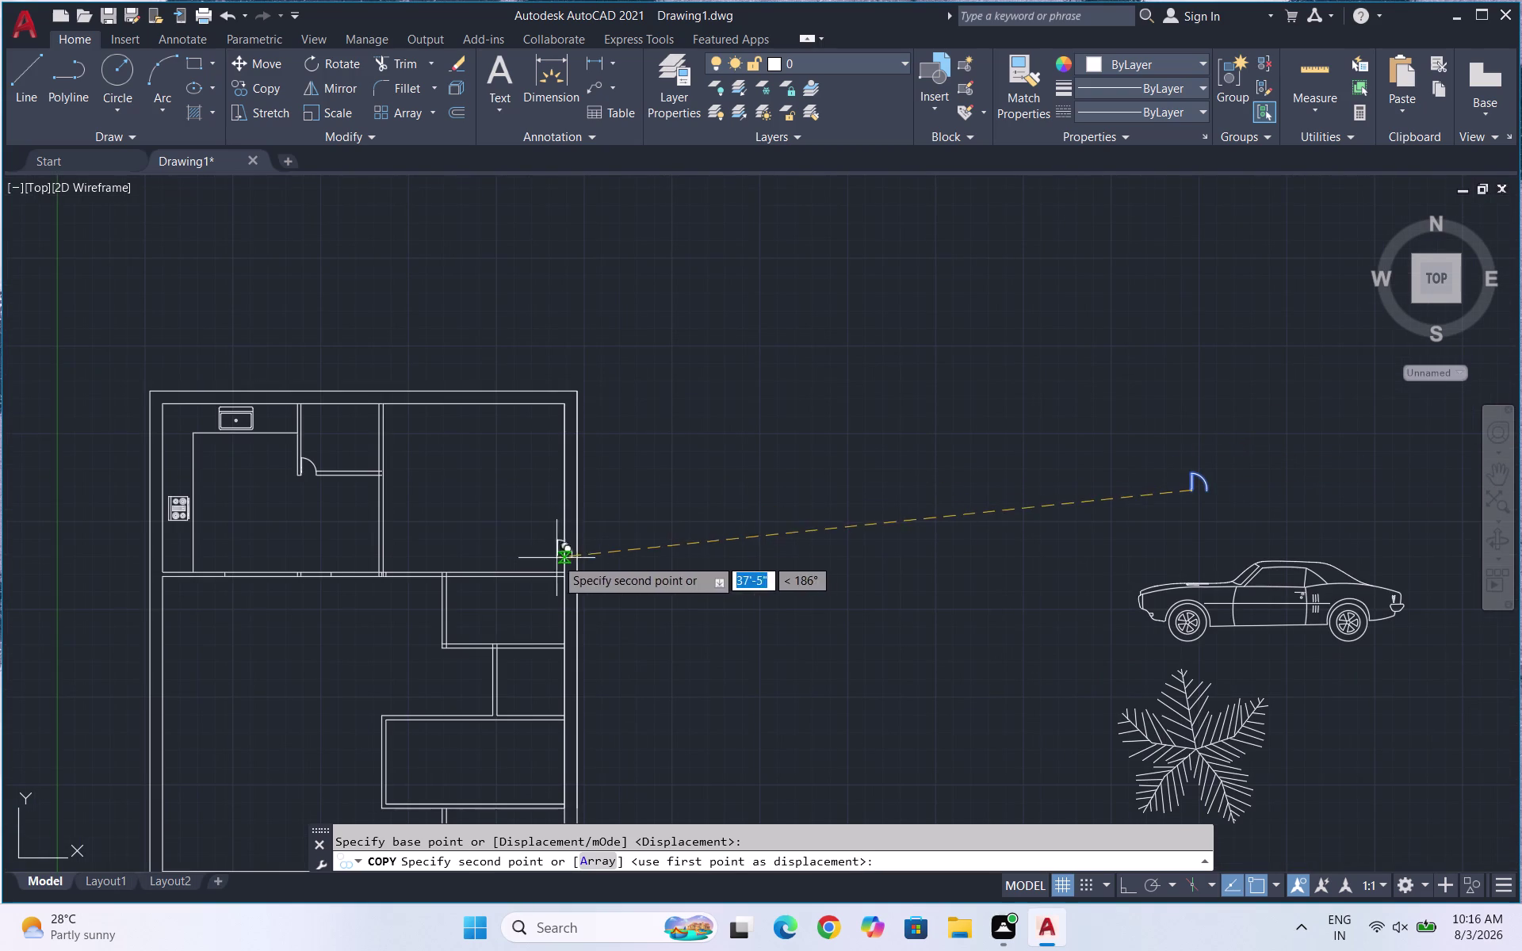
scroll(up, 3)
scroll(up, 3)
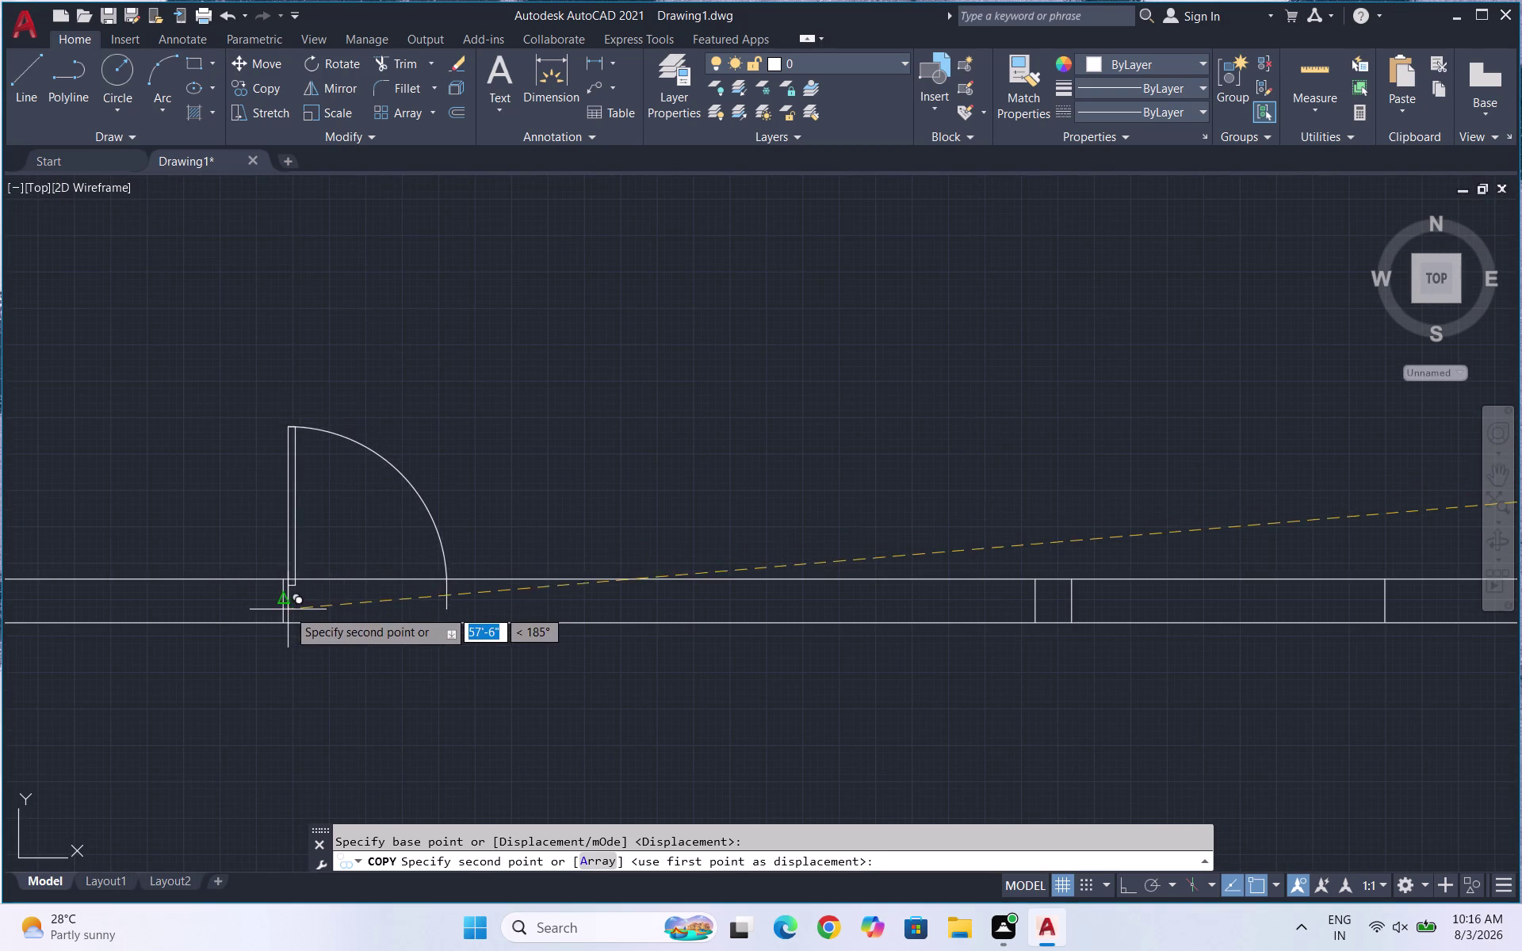
scroll(up, 3)
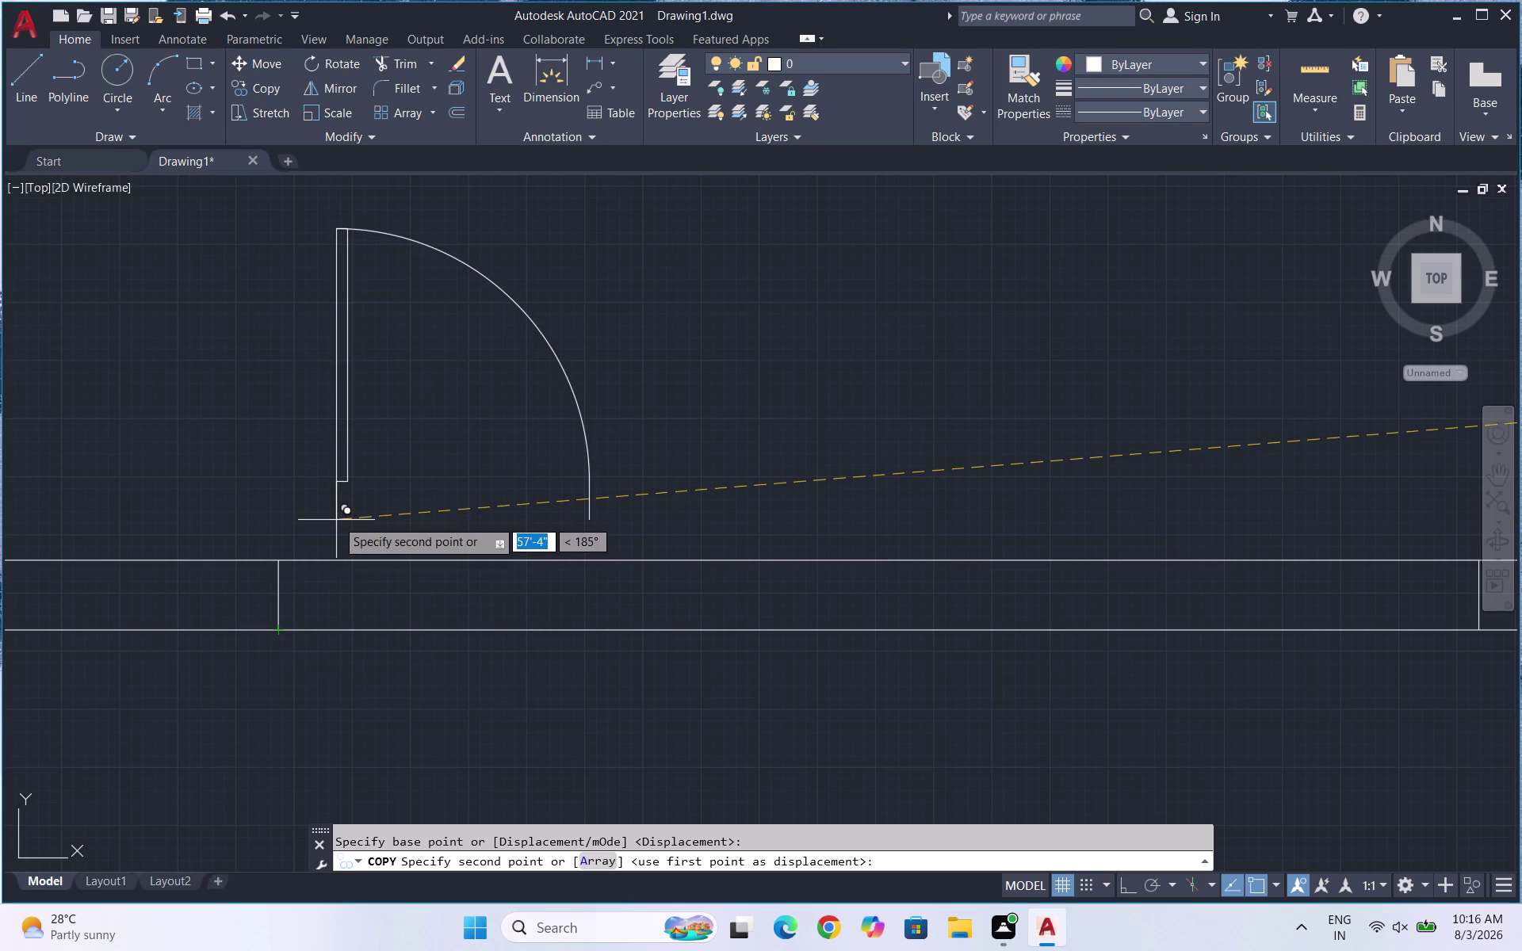
Select the door leaf and its swing arc, abandoning an attempted rotation.
click(337, 499)
key(Escape)
drag(738, 487, 352, 391)
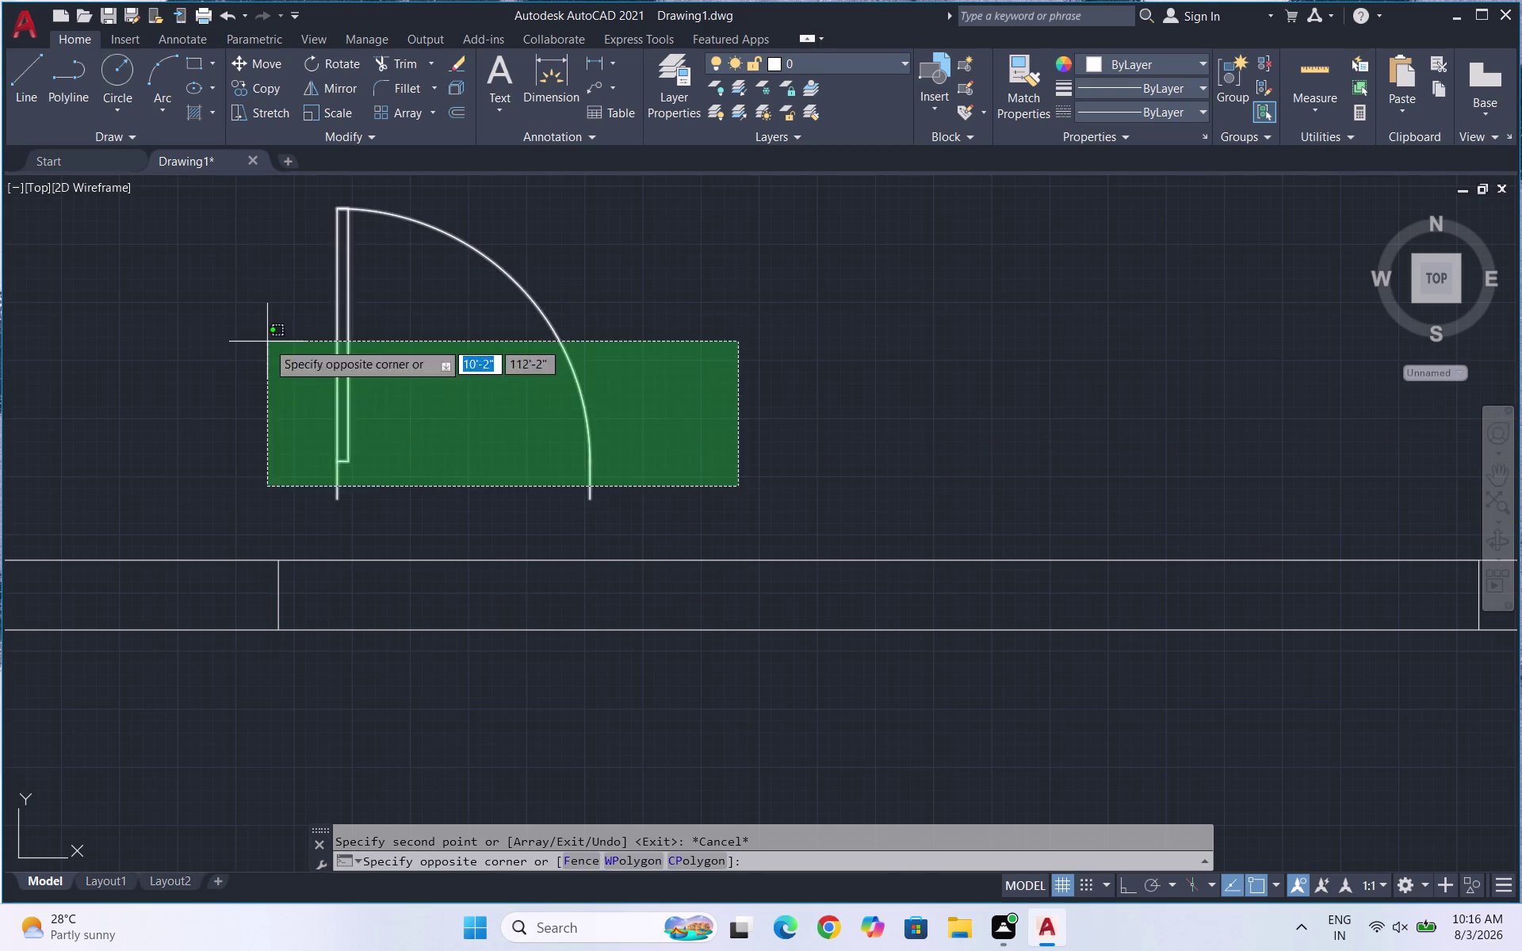
click(192, 275)
text(RO)
key(Return)
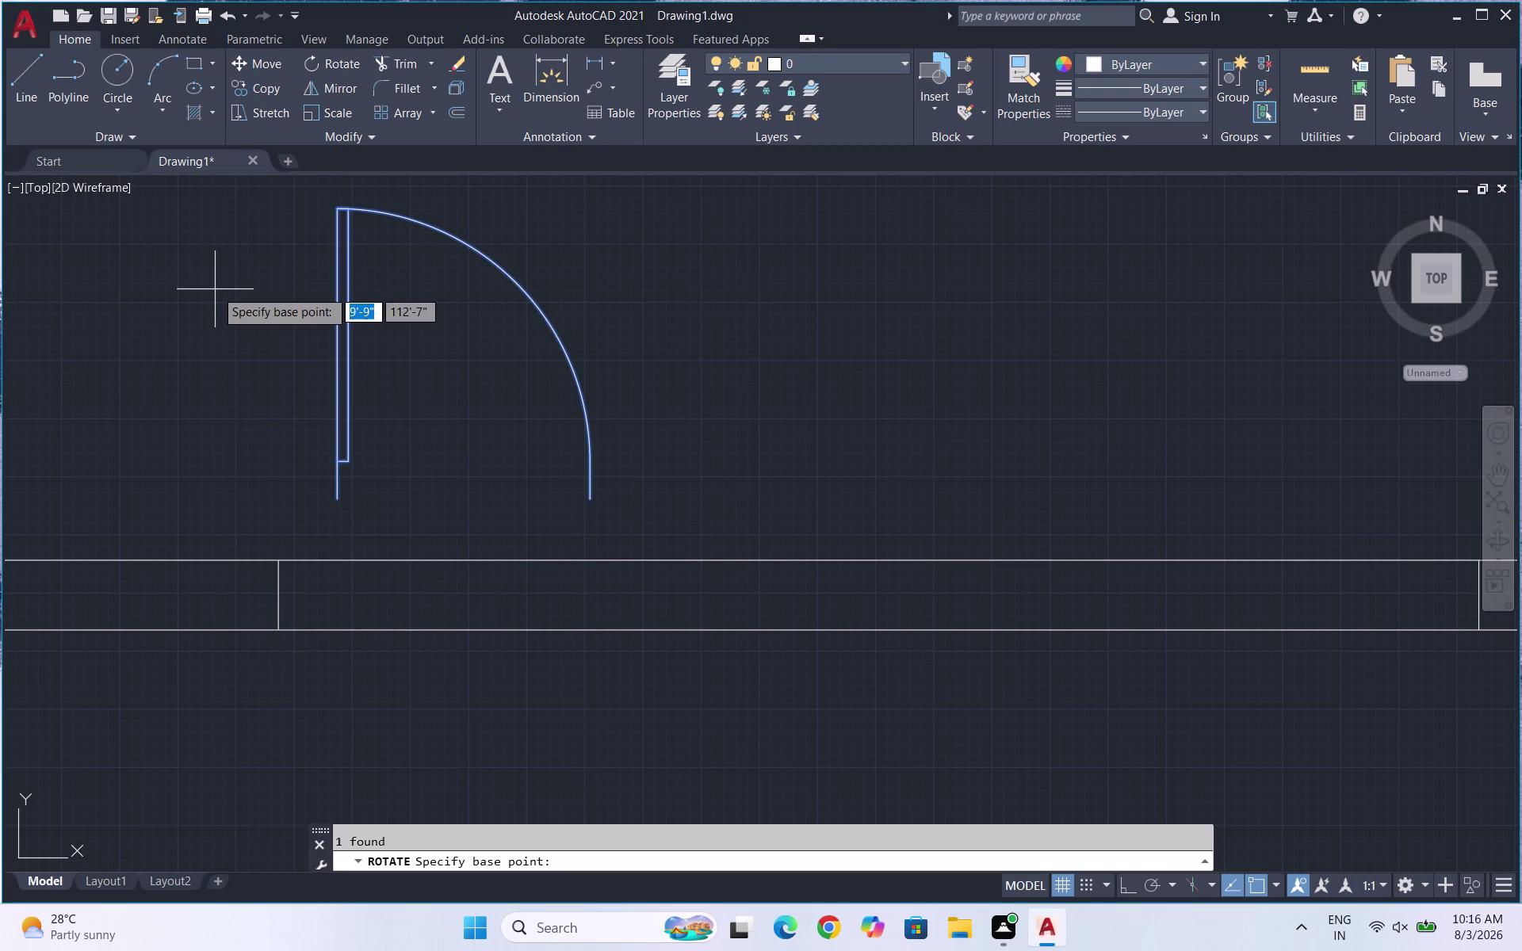
key(Escape)
drag(702, 365, 362, 346)
click(112, 319)
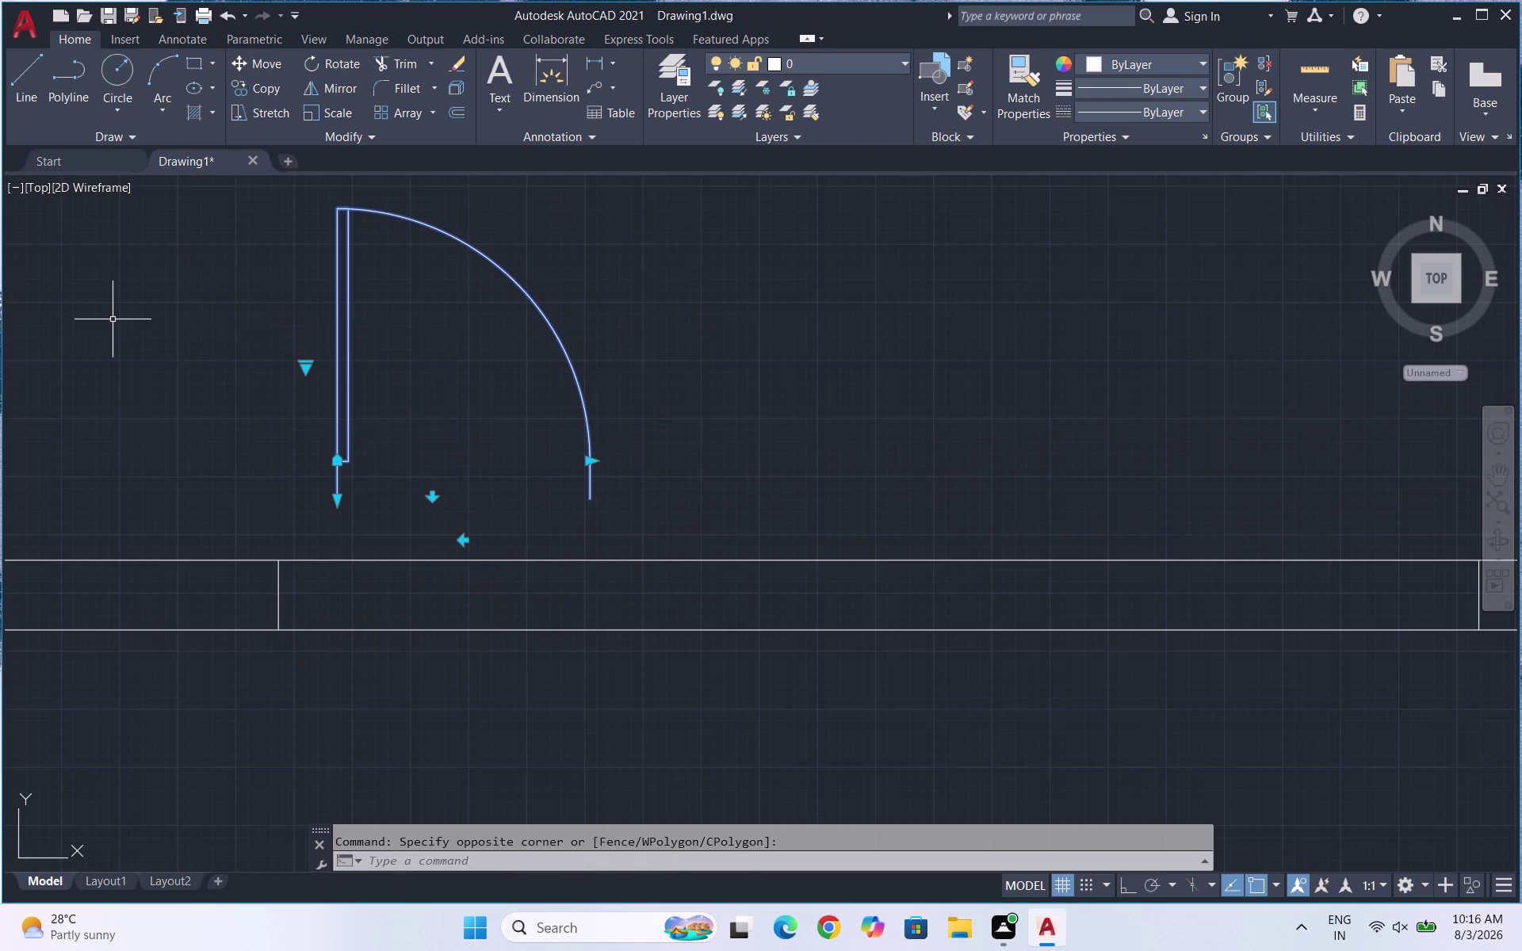
Mirror the door swing about a vertical axis along the leaf, keeping the original.
text(MI)
key(Return)
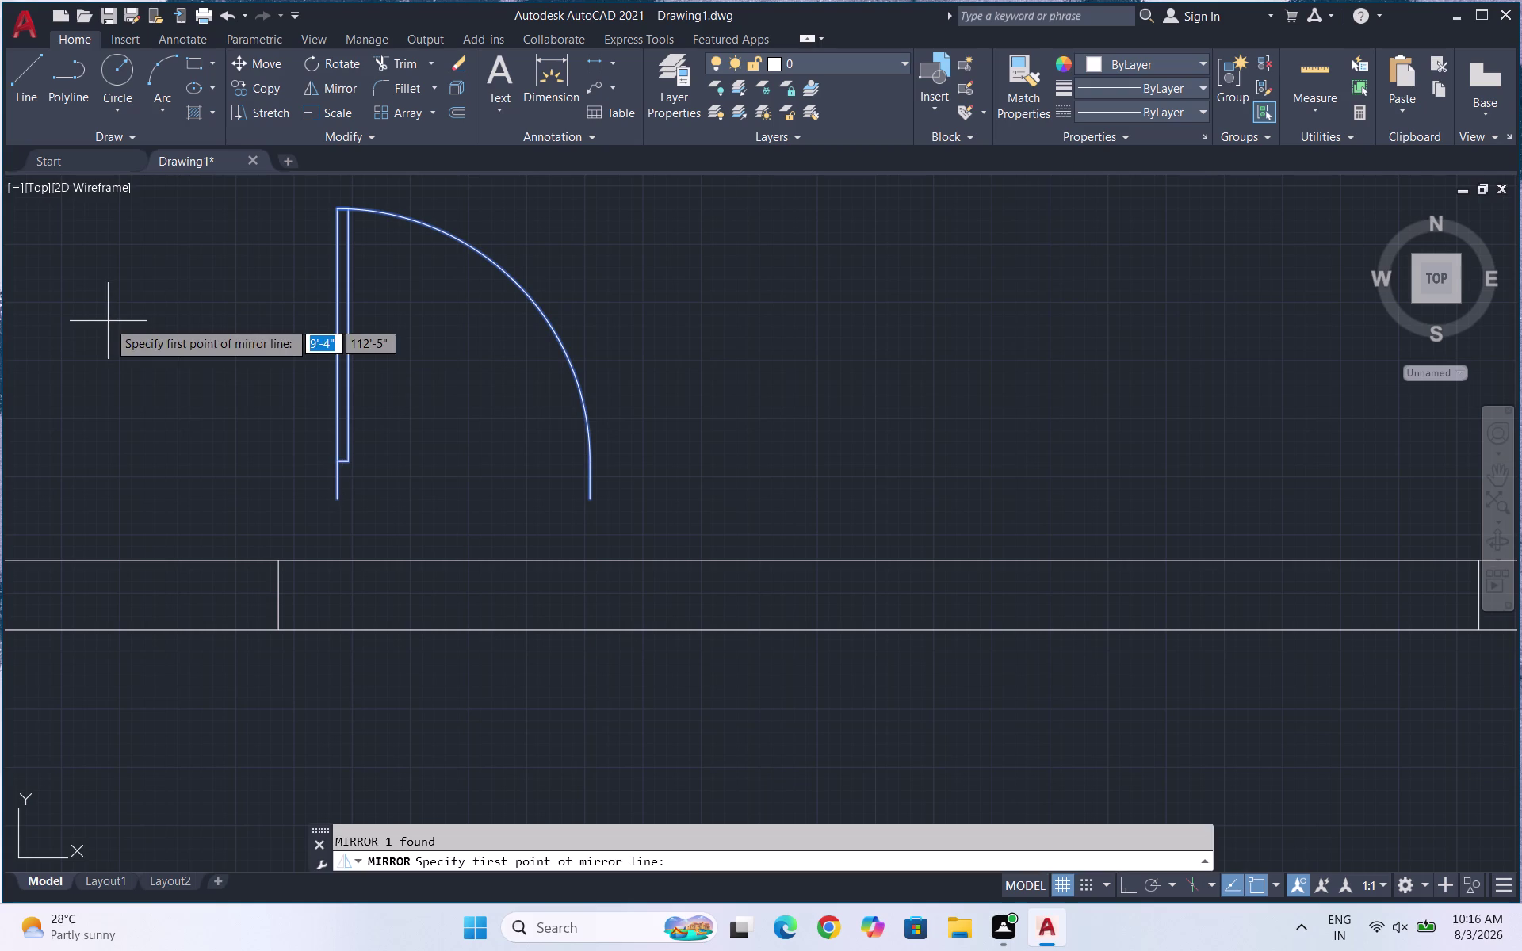
click(335, 497)
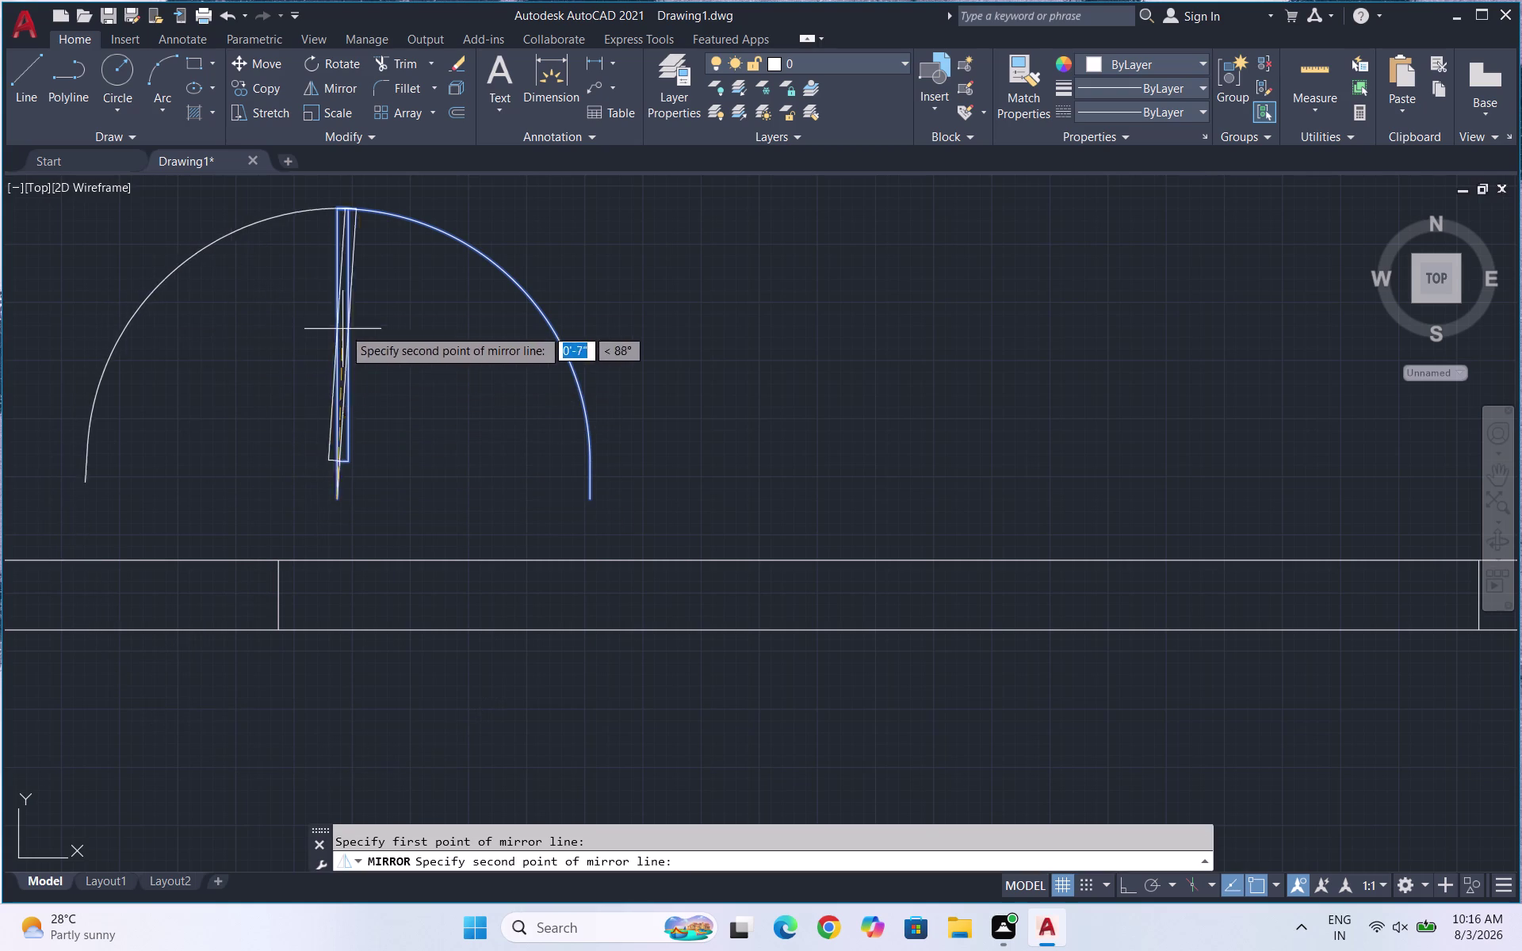
click(336, 208)
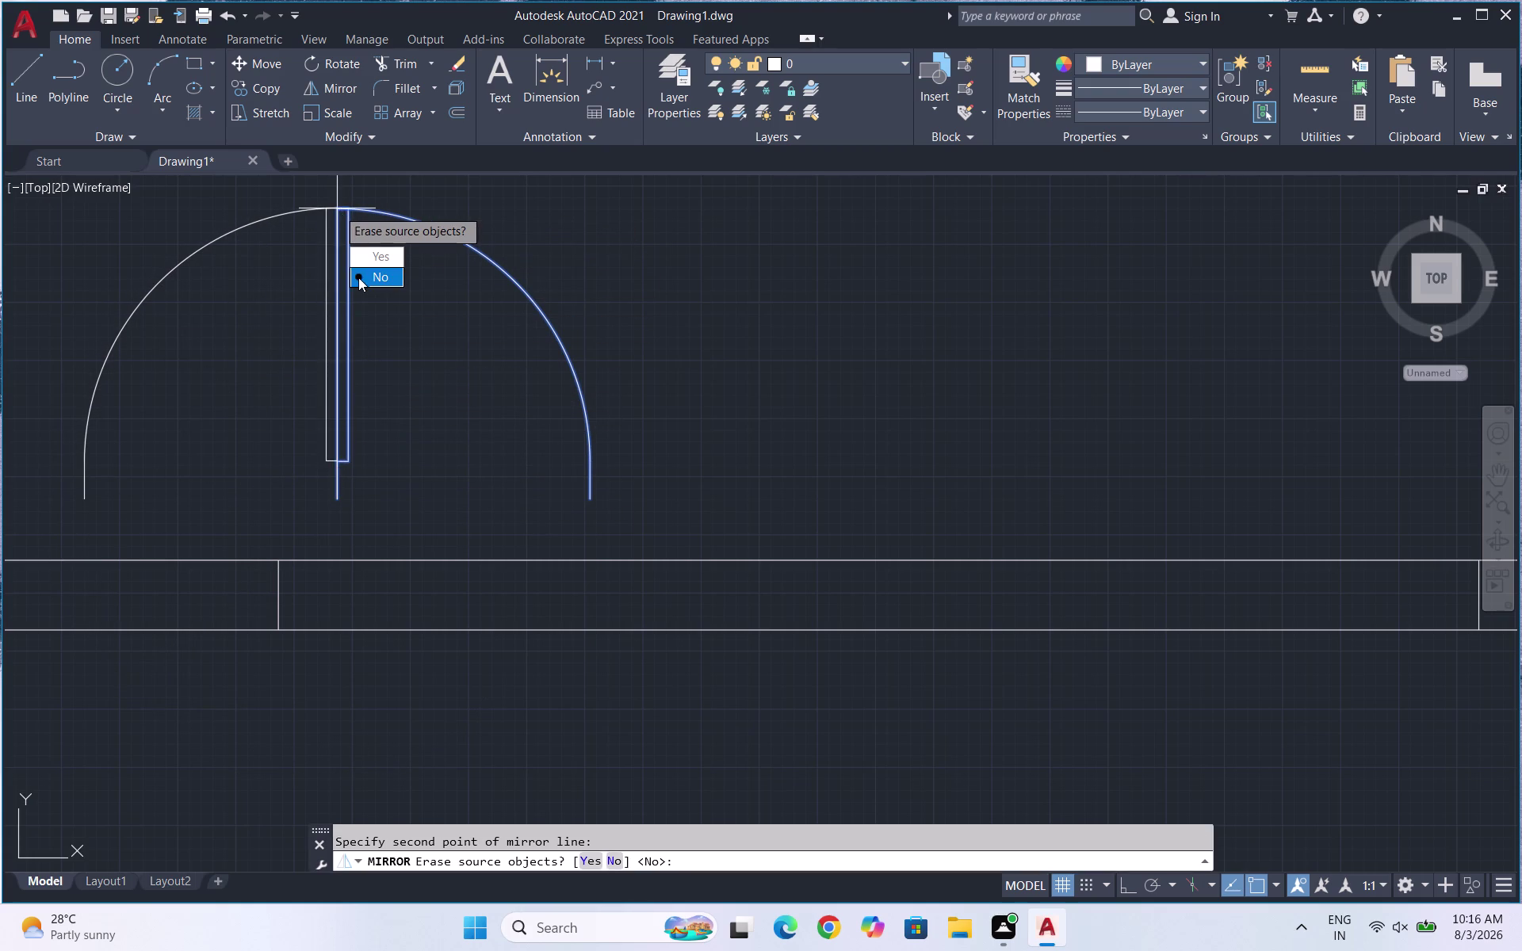
drag(361, 278, 341, 205)
drag(294, 240, 269, 209)
click(239, 198)
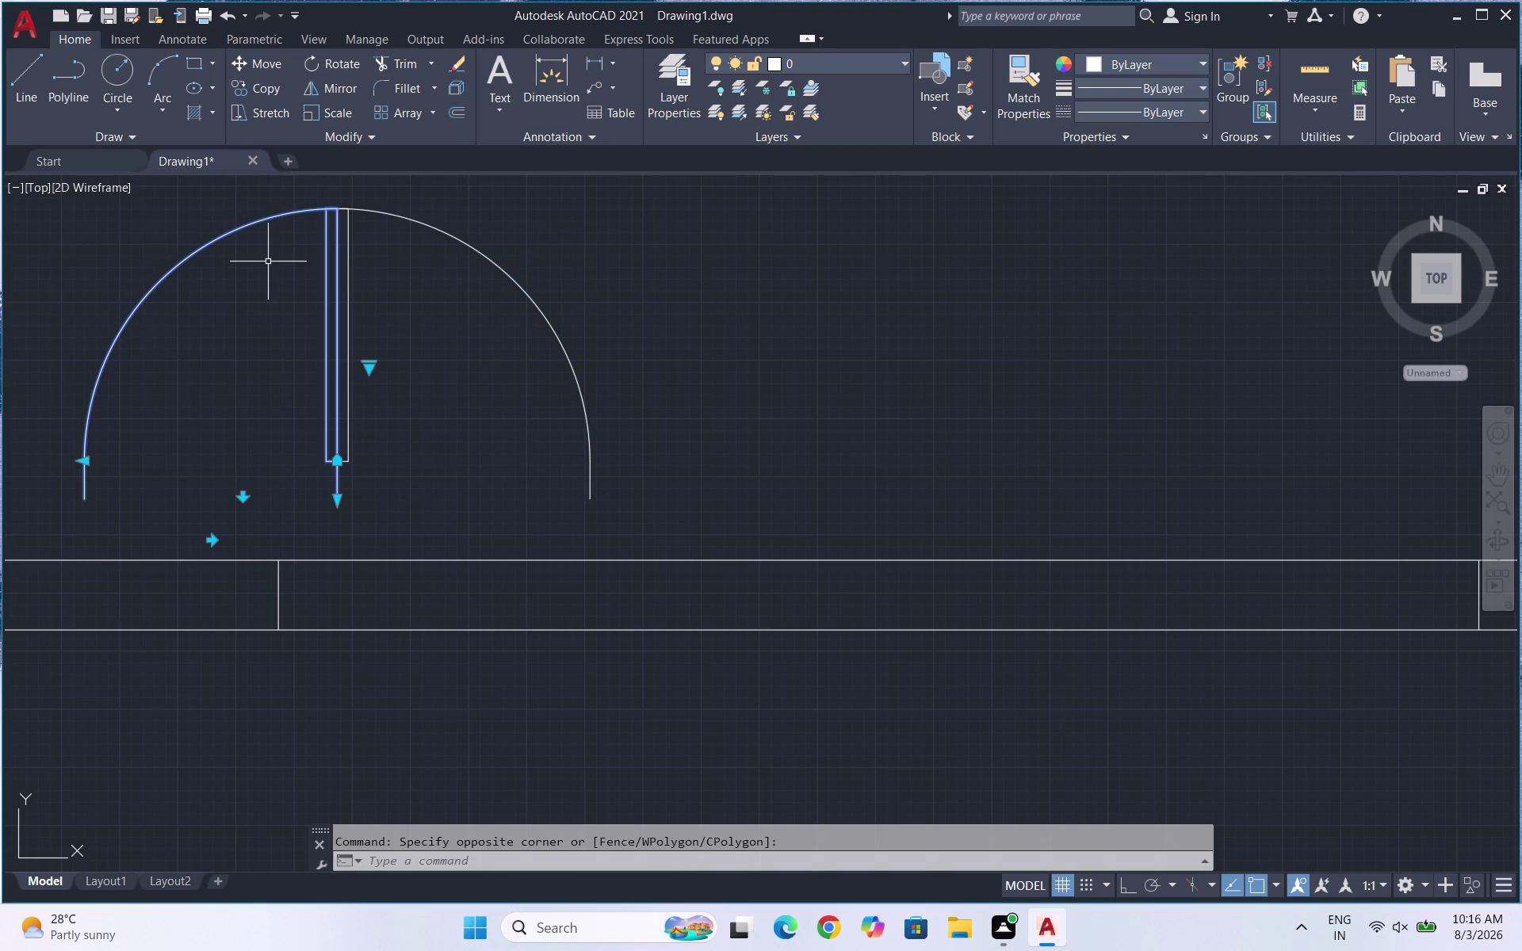
Move the mirrored door from its arc end into the wall opening, then select the original.
key(m)
key(Return)
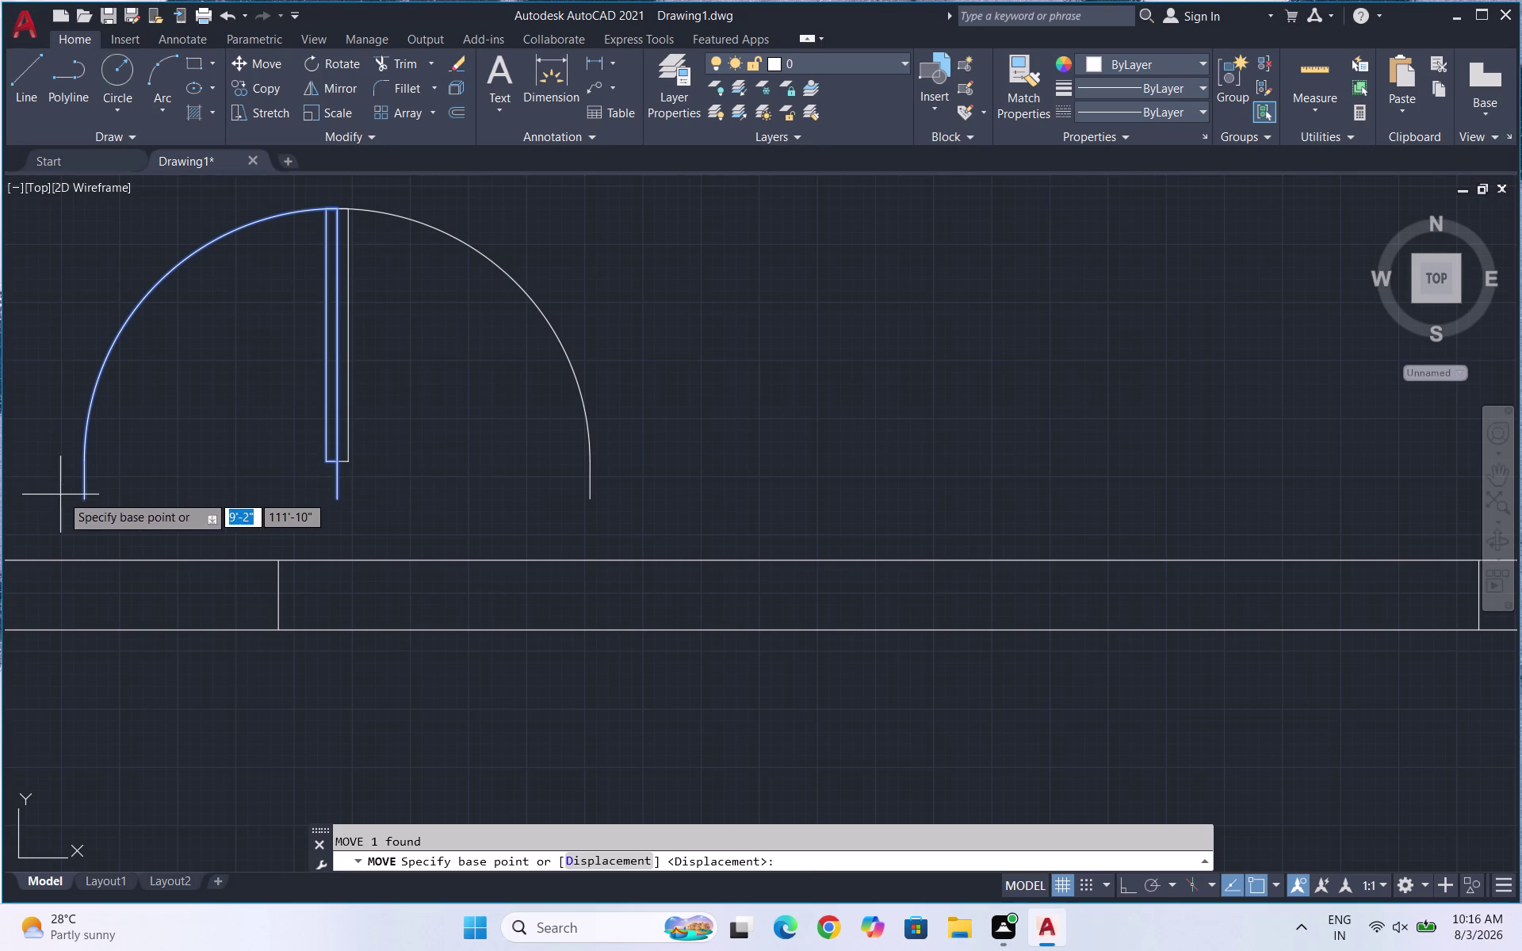
click(83, 502)
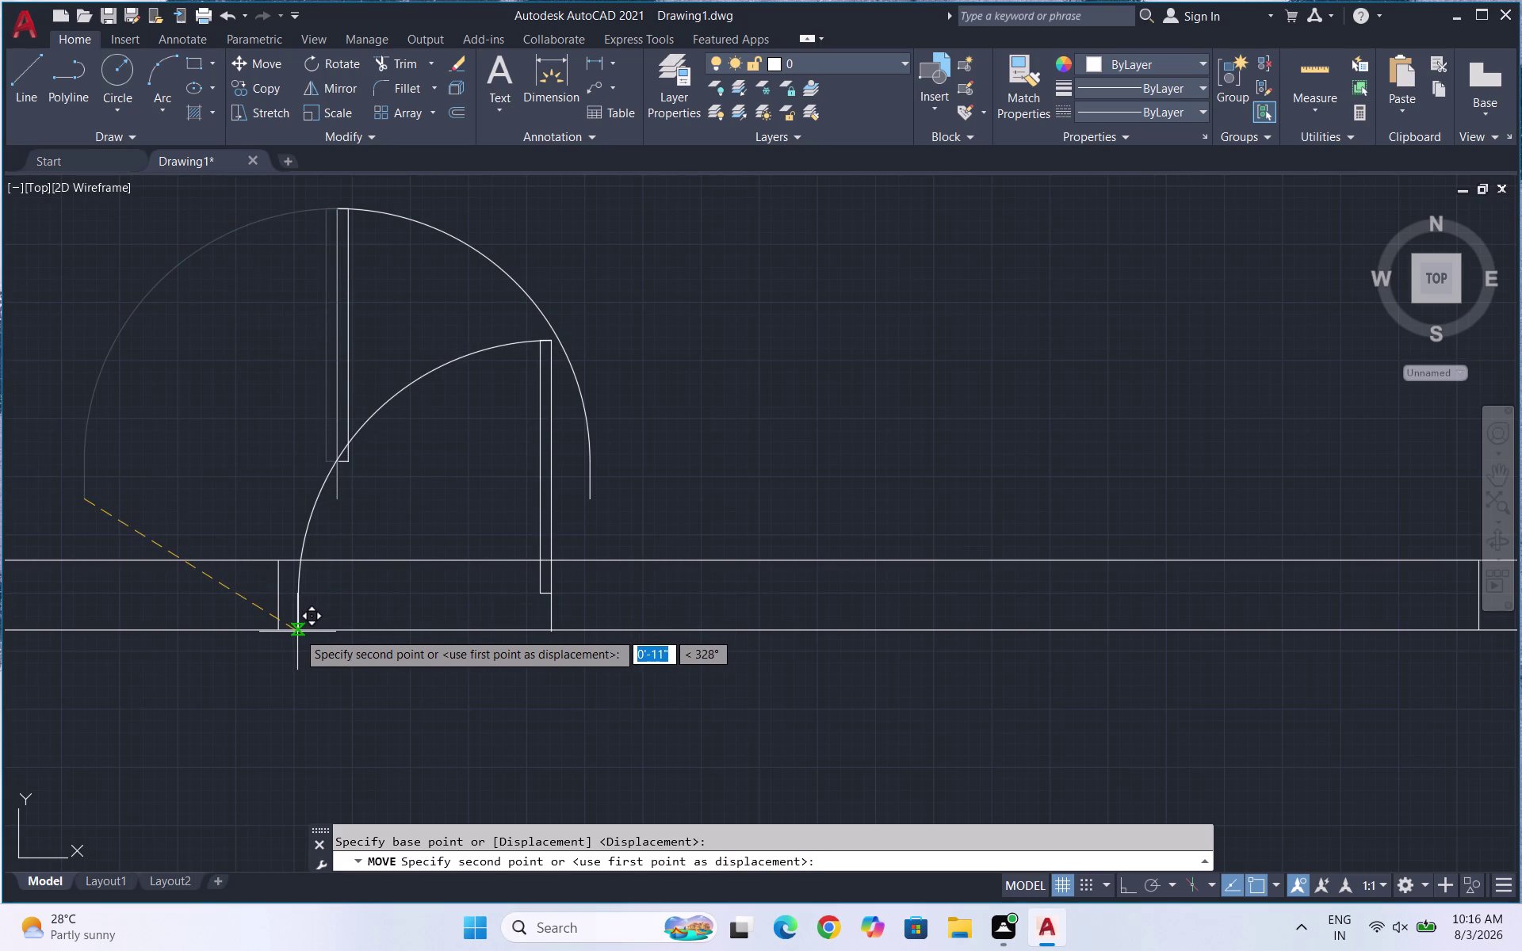
click(297, 630)
key(Escape)
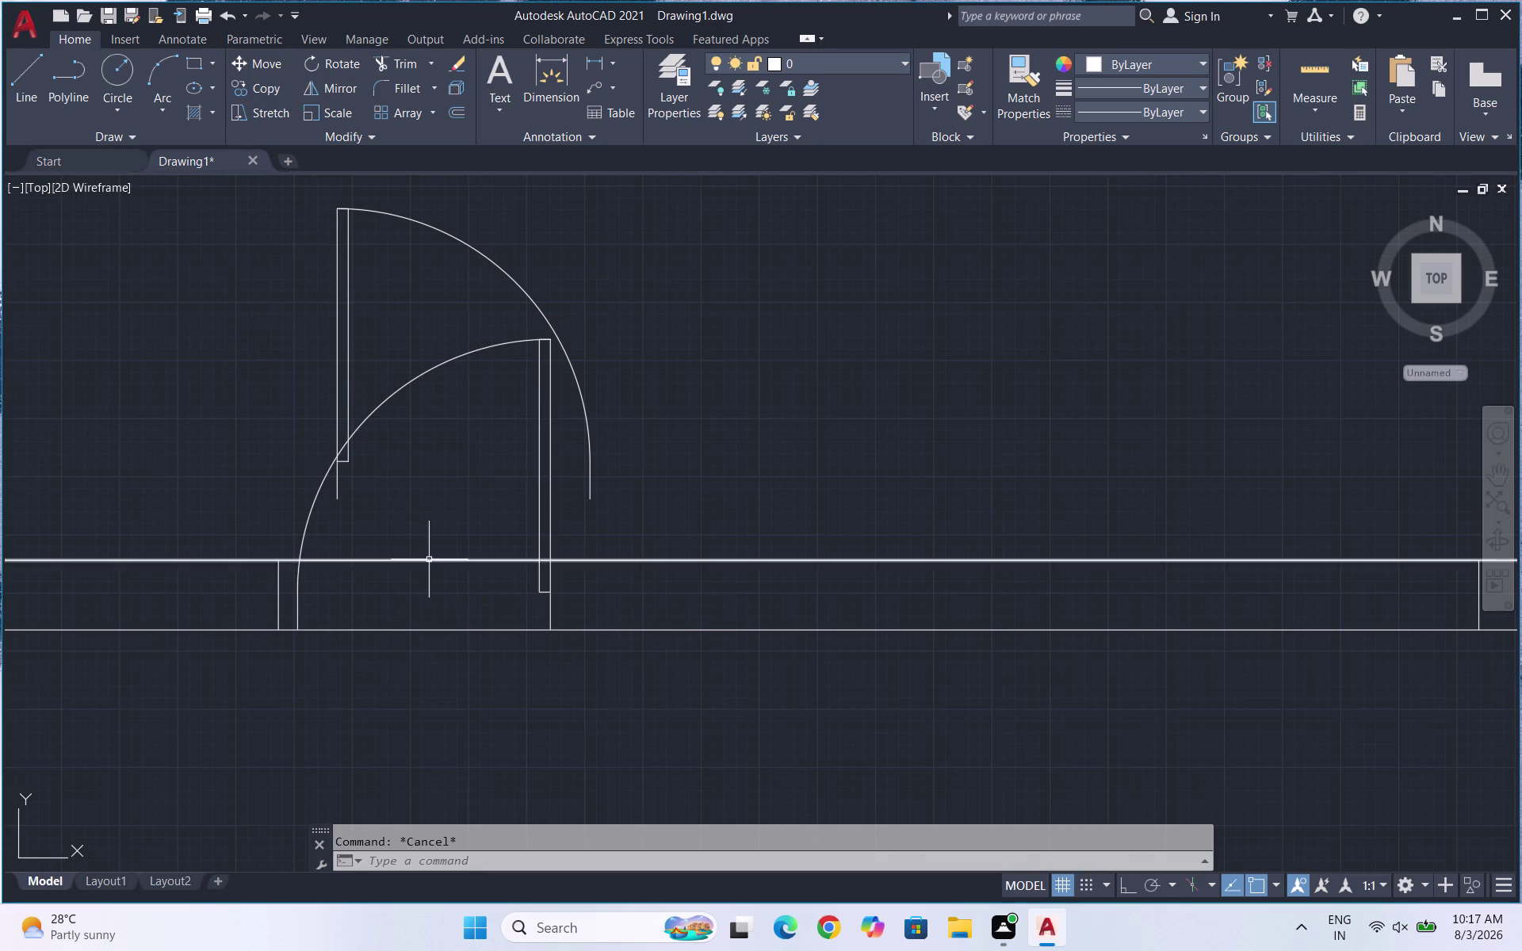
drag(490, 217, 327, 279)
click(326, 280)
Delete the original door swing and trim the wall lines inside the doorway.
key(Delete)
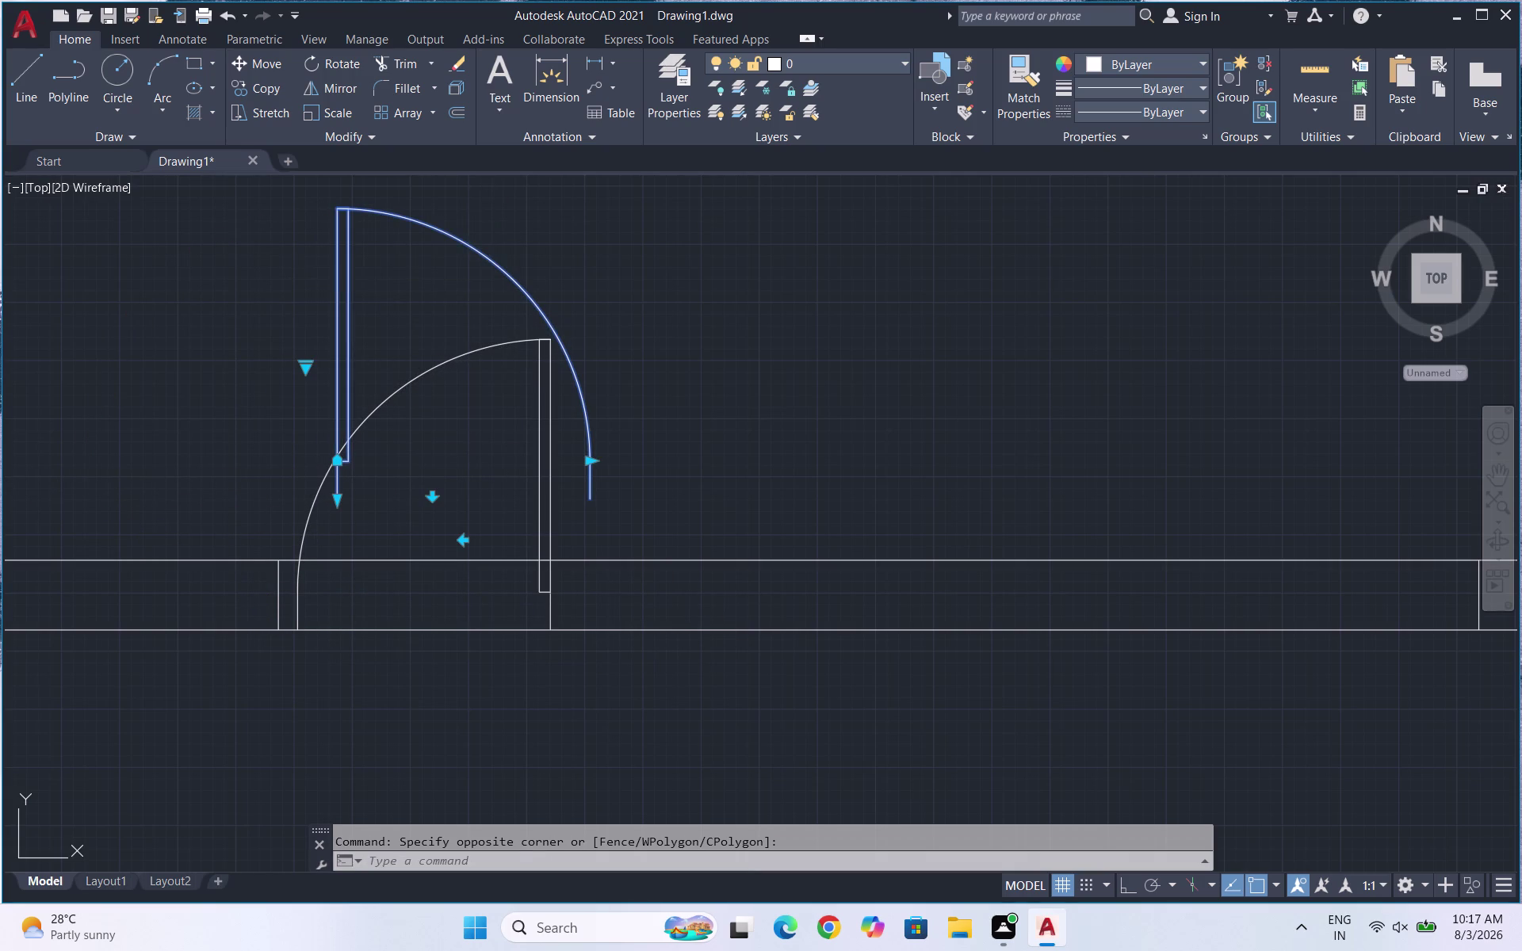
text(TR)
key(Return)
key(Return)
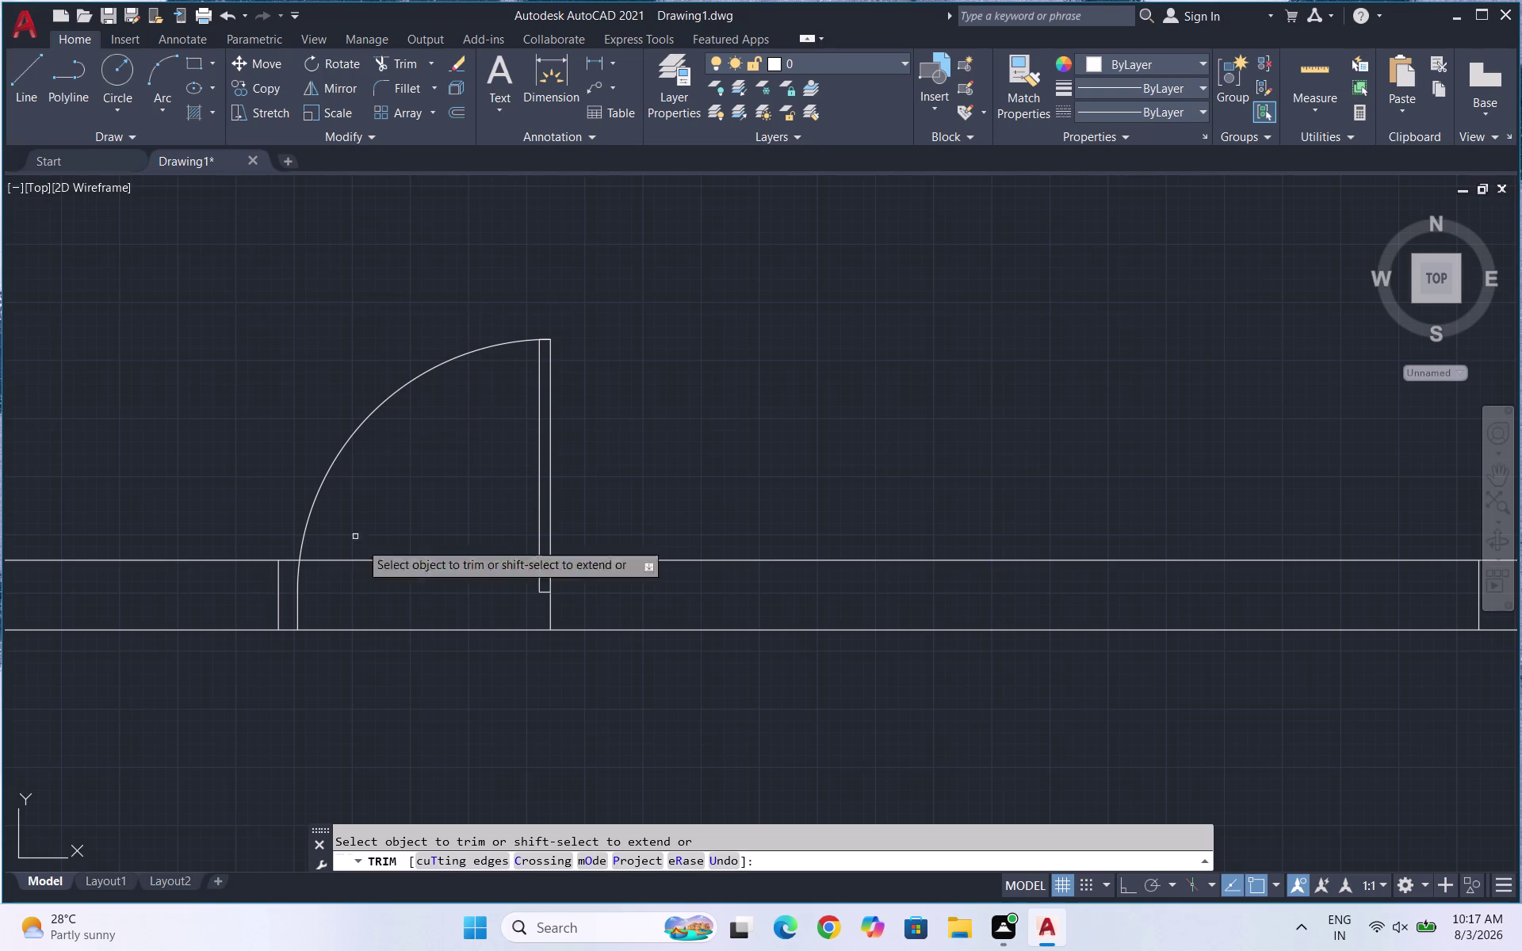
drag(398, 510, 423, 673)
key(Escape)
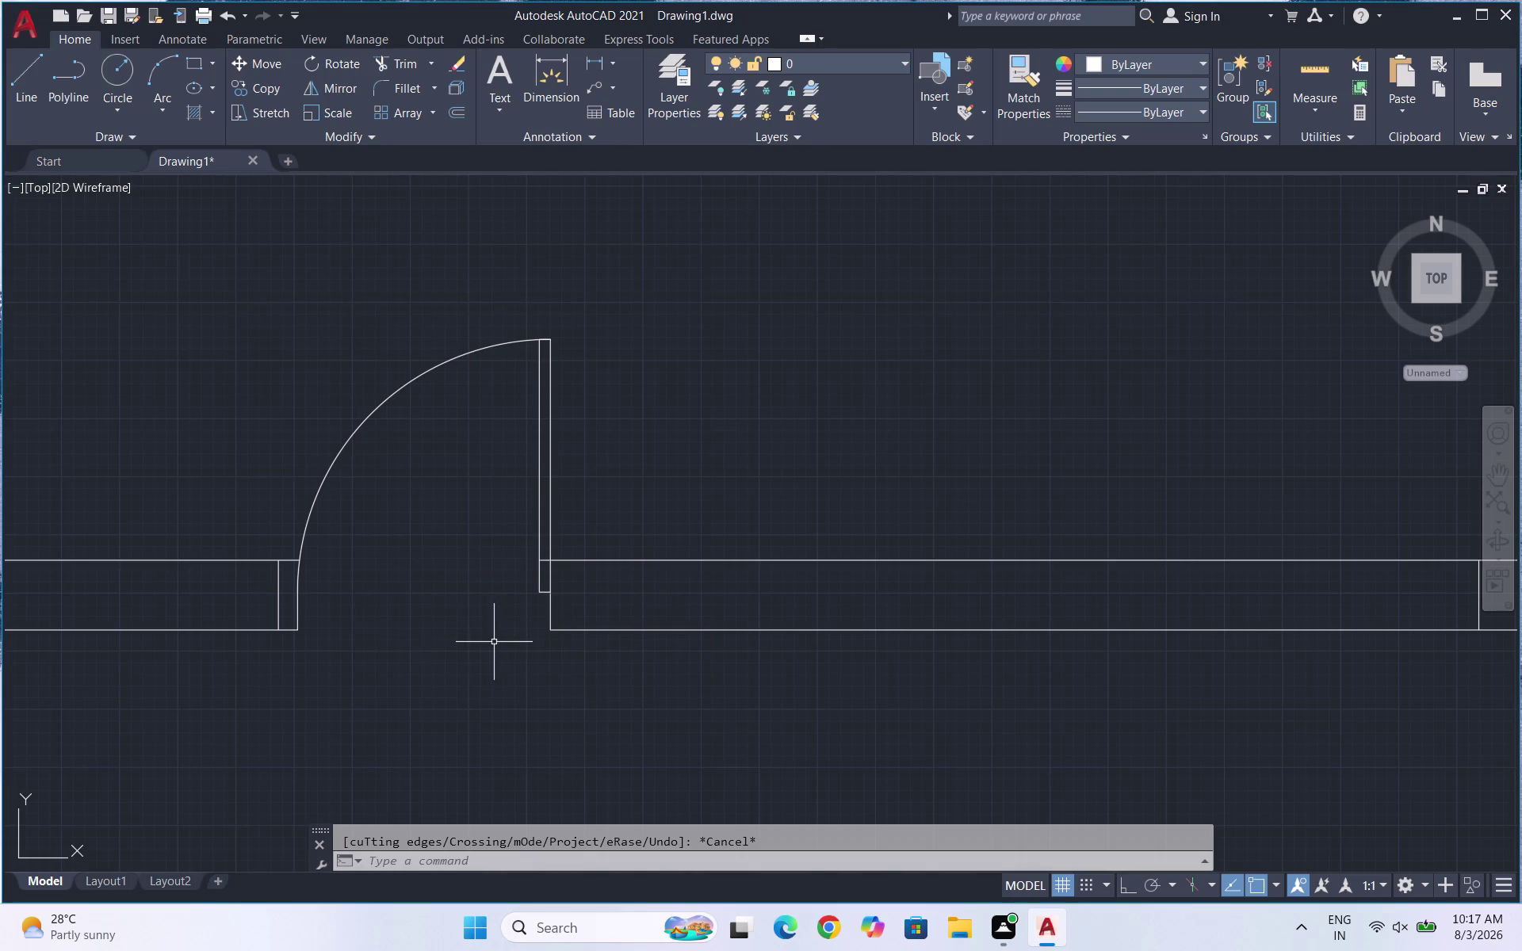
Trim several segments out of the kitchen's lower wall.
scroll(down, 3)
scroll(down, 3)
scroll(down, 3)
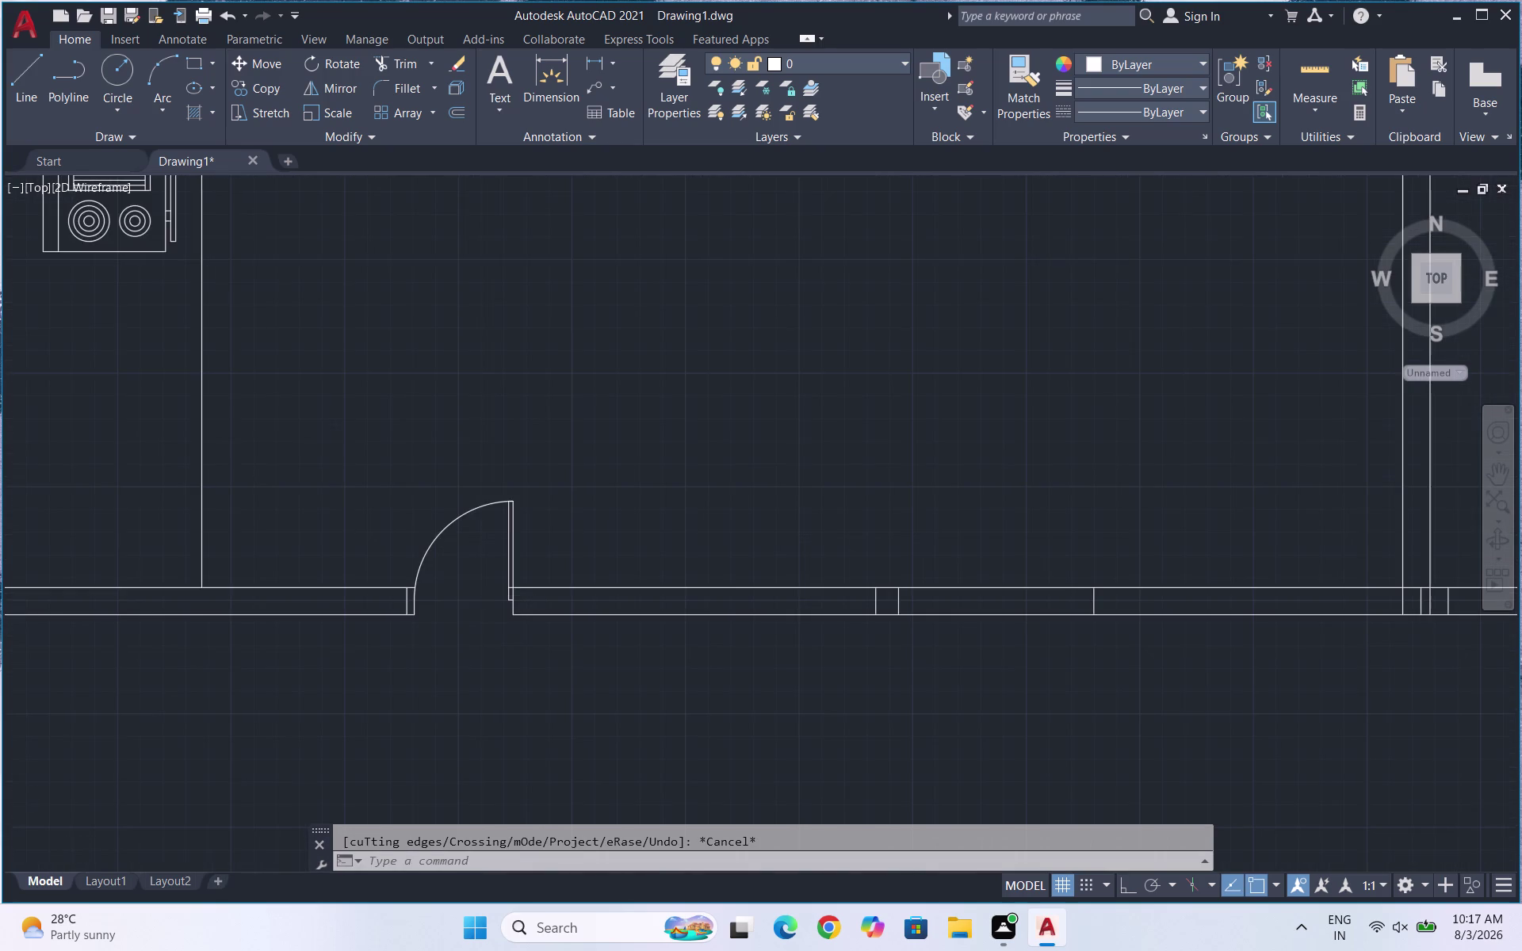
scroll(down, 3)
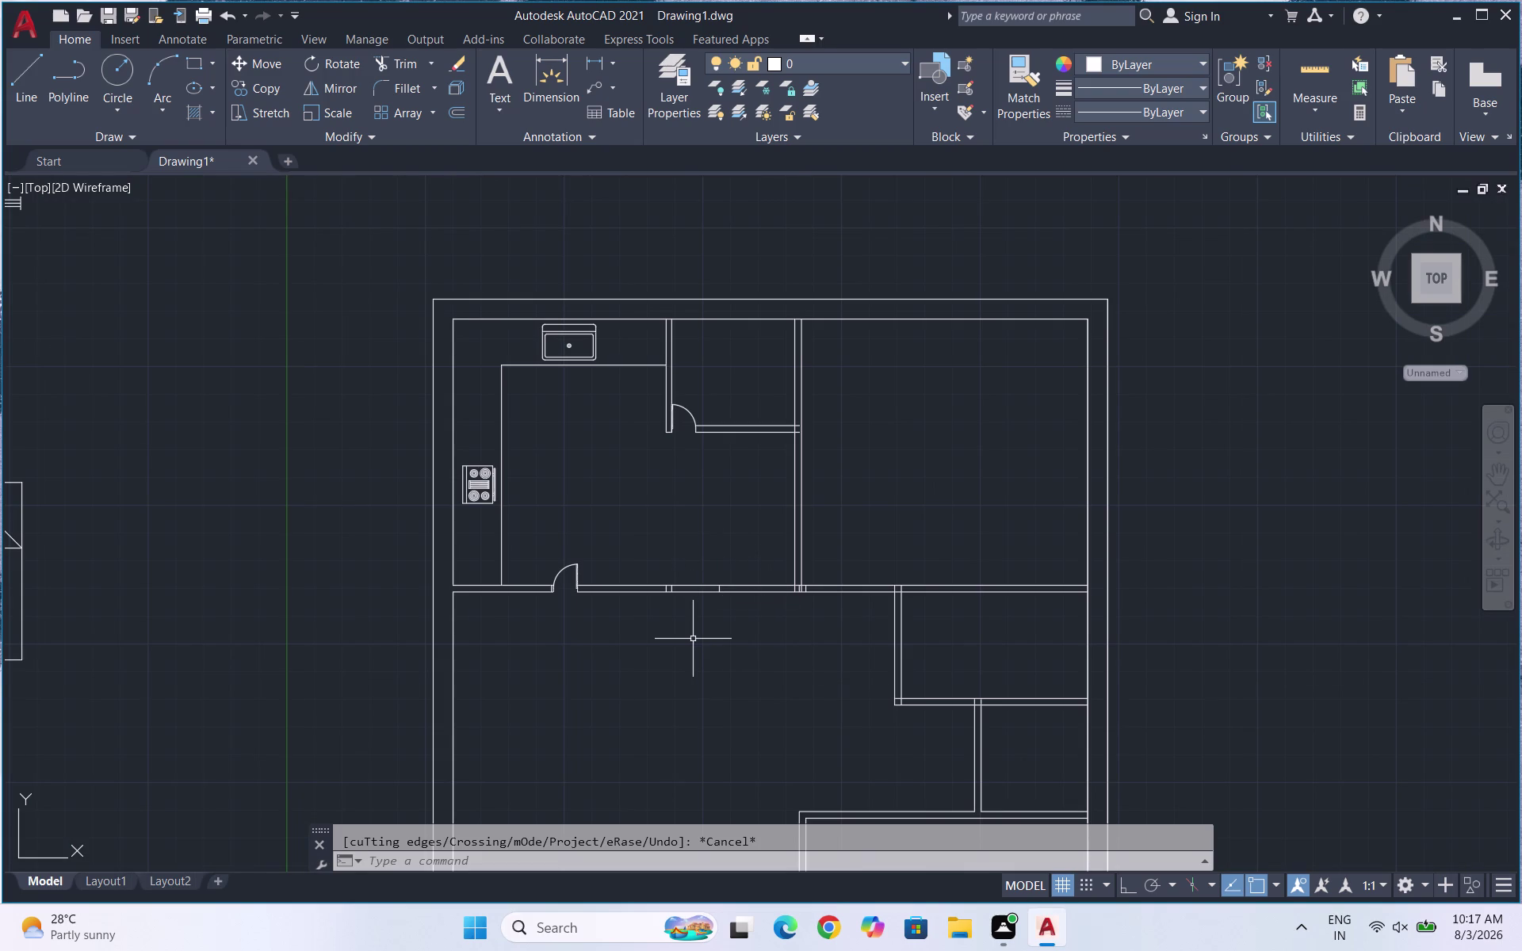
text(TR)
key(Return)
key(Return)
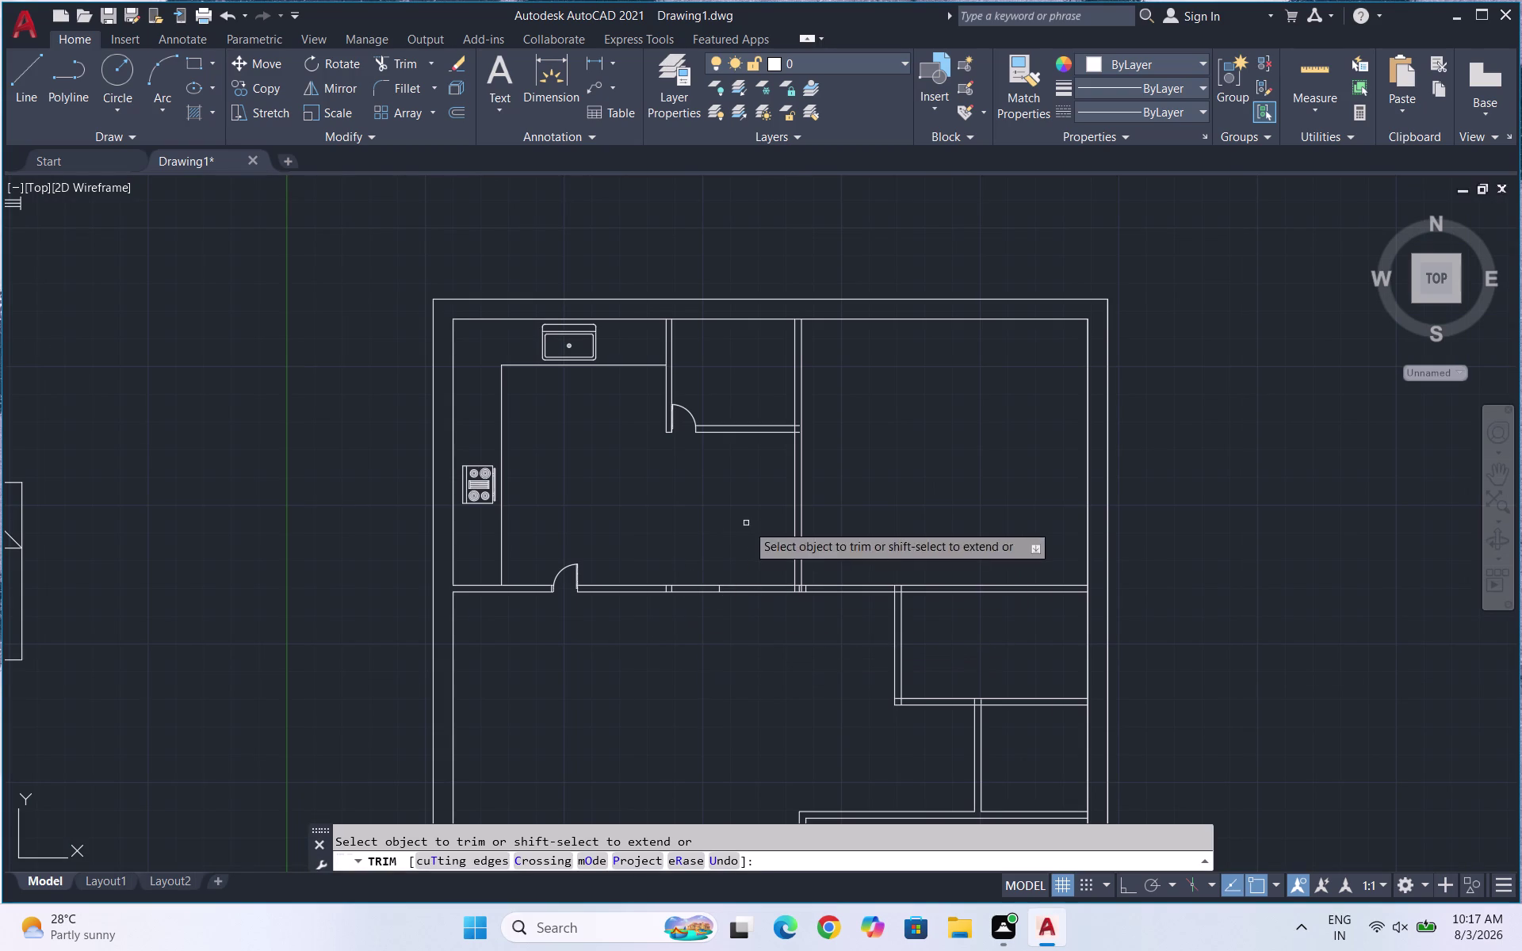
drag(750, 542, 753, 607)
drag(706, 601, 698, 546)
drag(625, 565, 642, 623)
drag(670, 580, 670, 590)
drag(670, 590, 677, 571)
drag(677, 571, 666, 594)
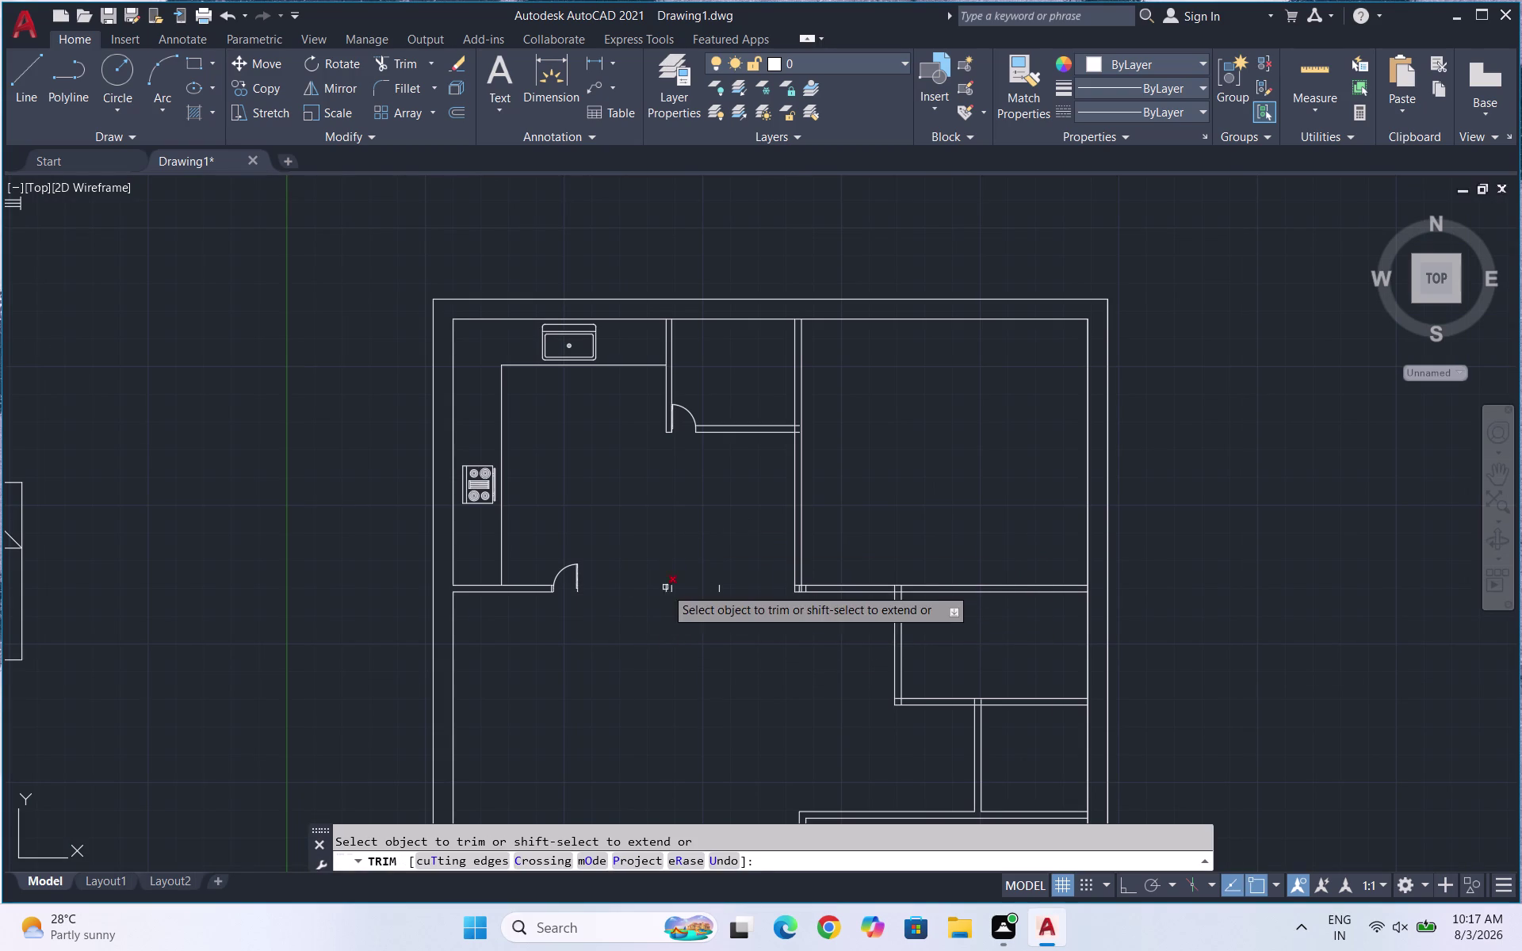
Undo those cuts and instead trim the wall lines right of the kitchen door.
key(ctrl+z)
key(ctrl+z)
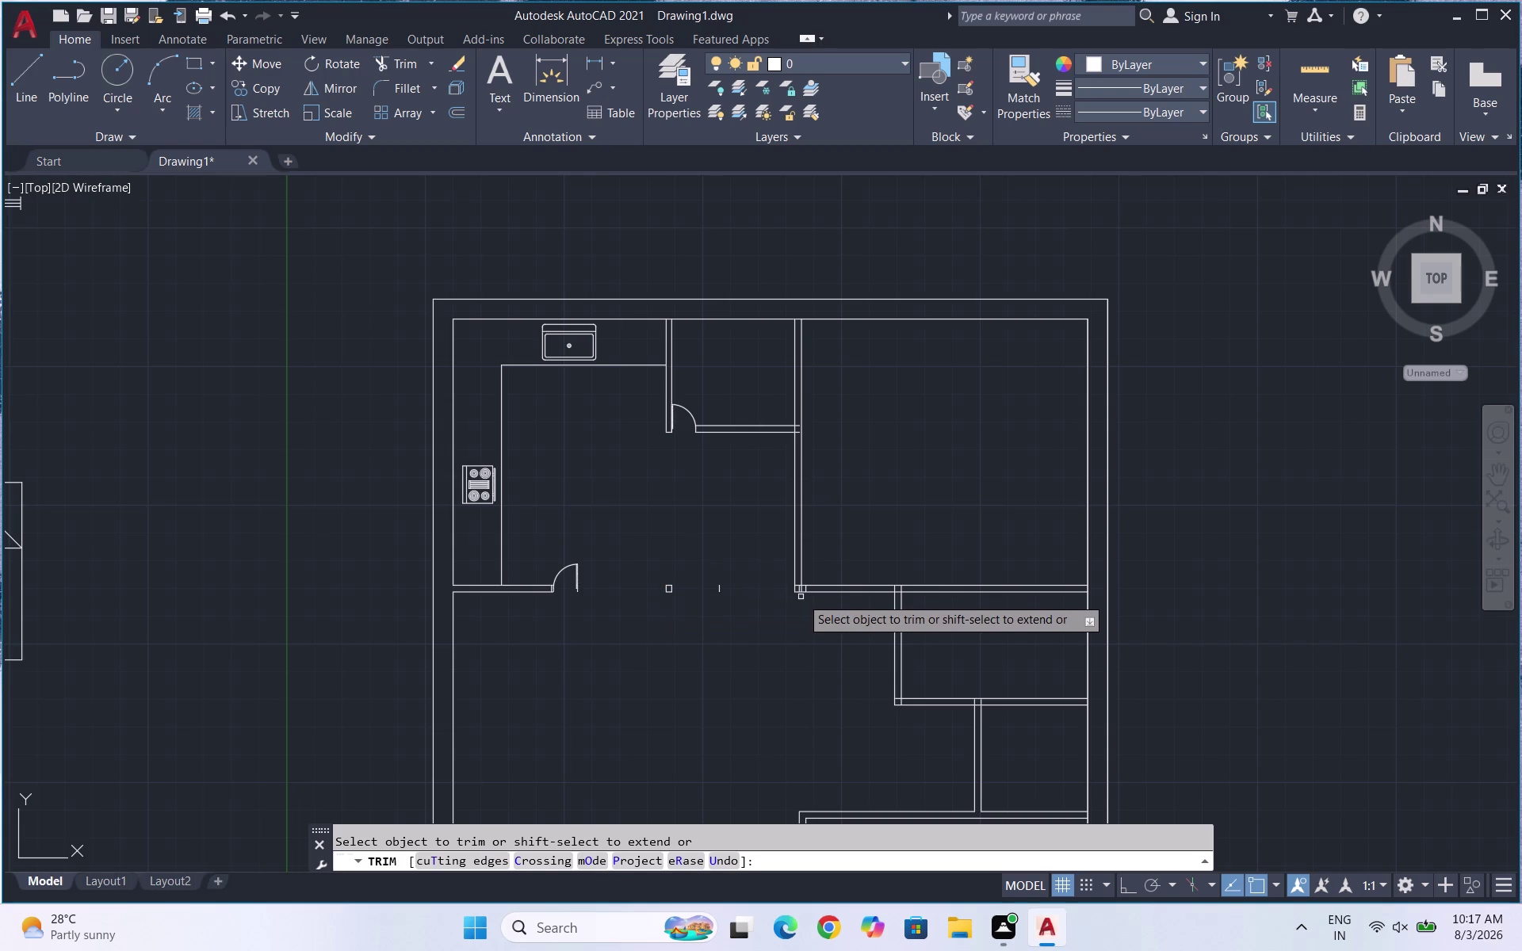
key(Escape)
key(ctrl+z)
key(Escape)
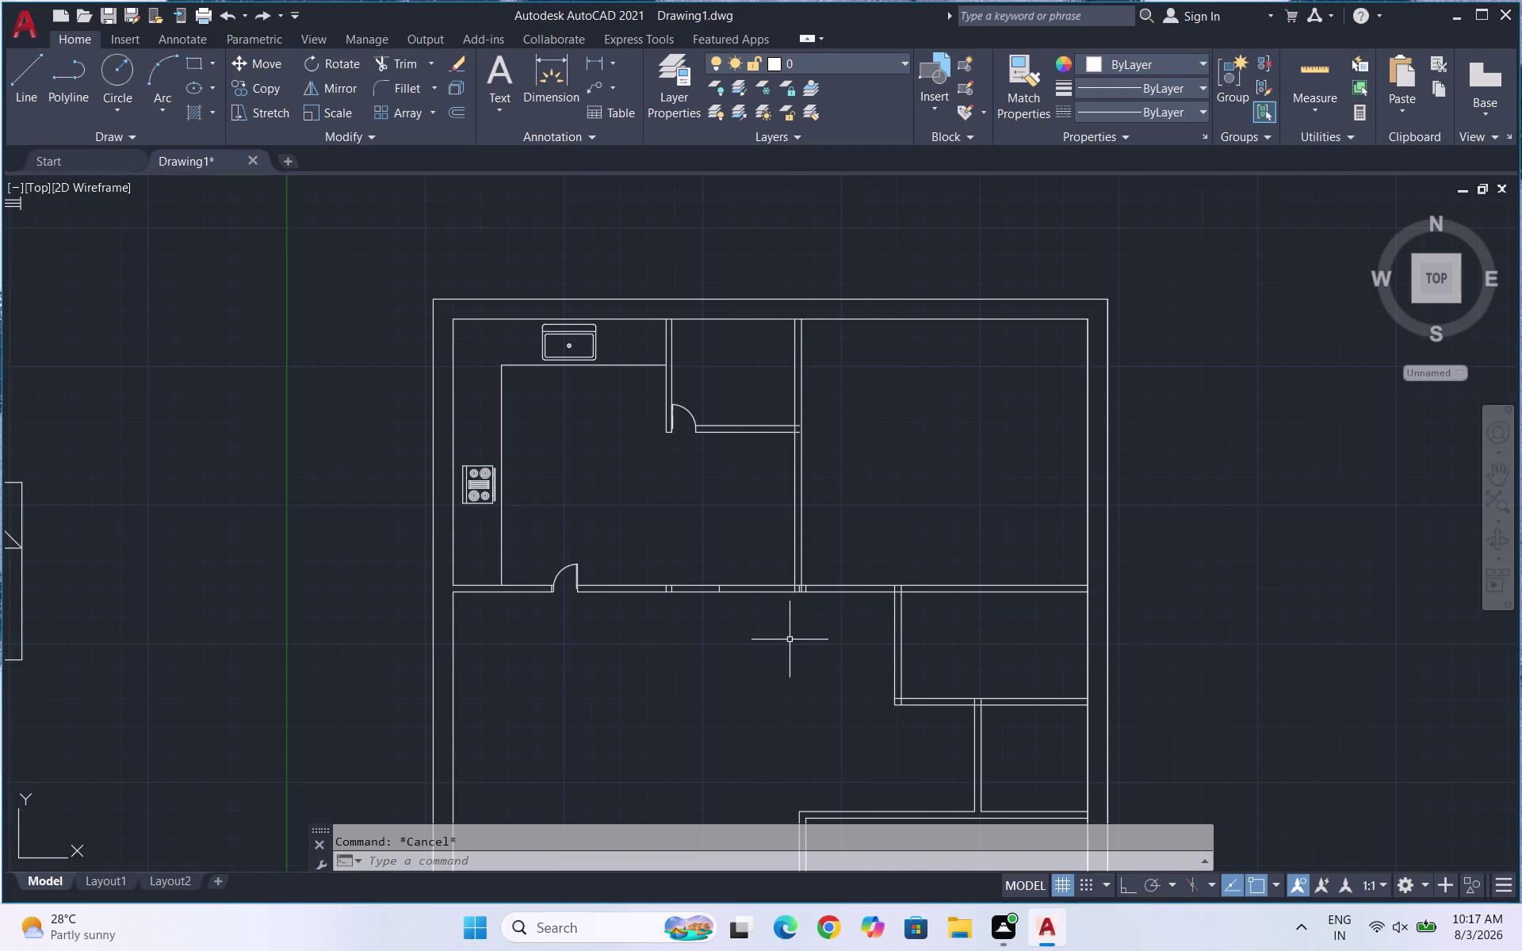
text(TR)
key(Return)
key(Return)
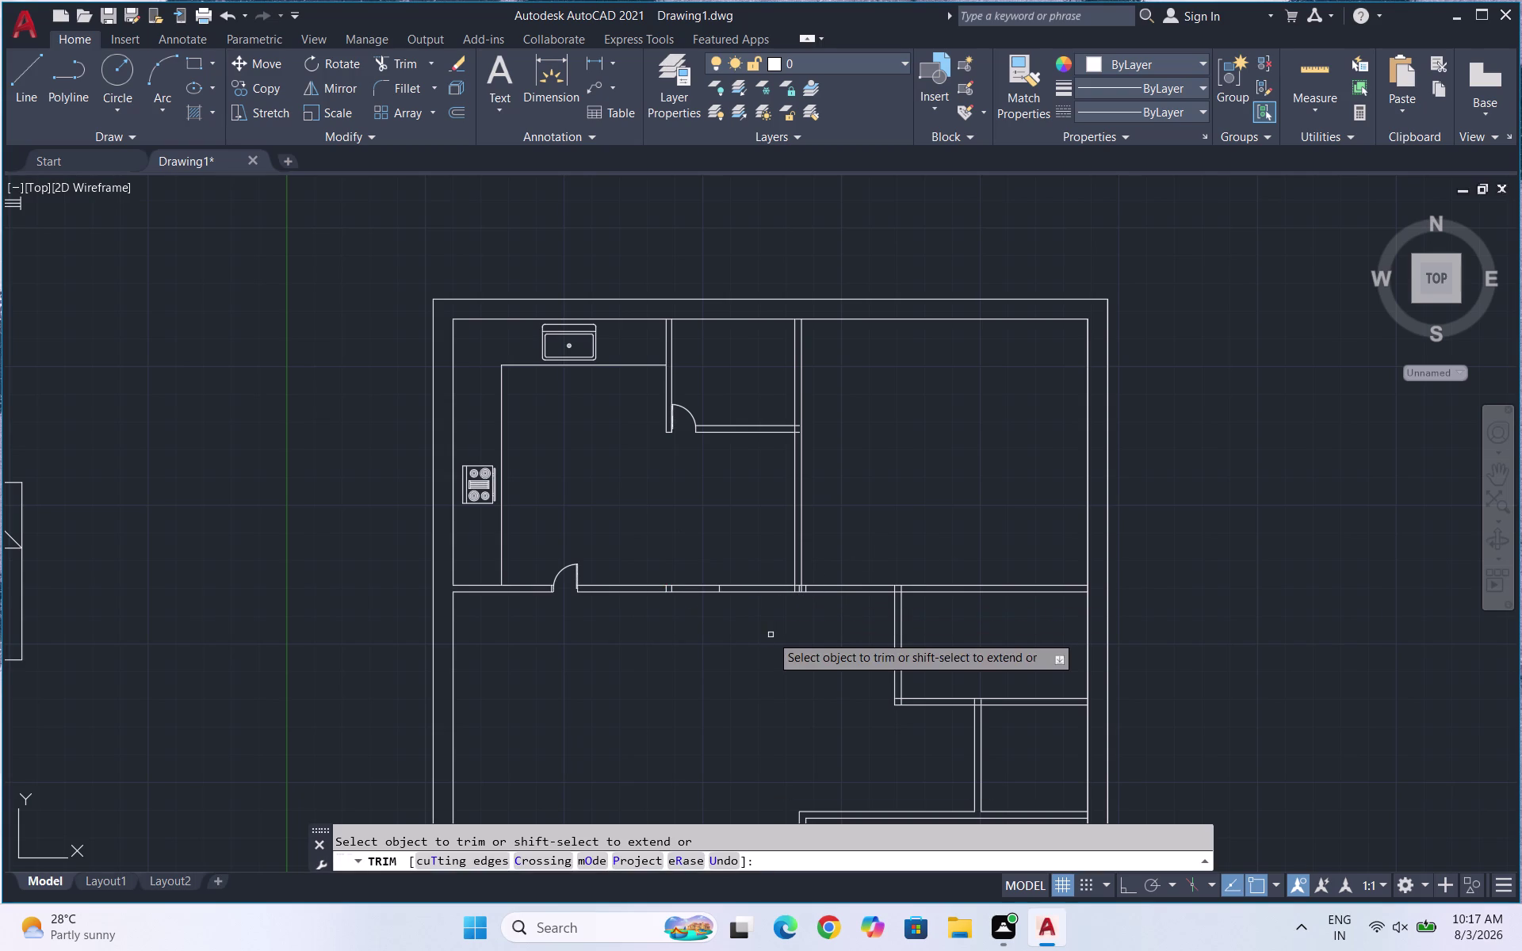
drag(750, 609, 679, 623)
scroll(up, 3)
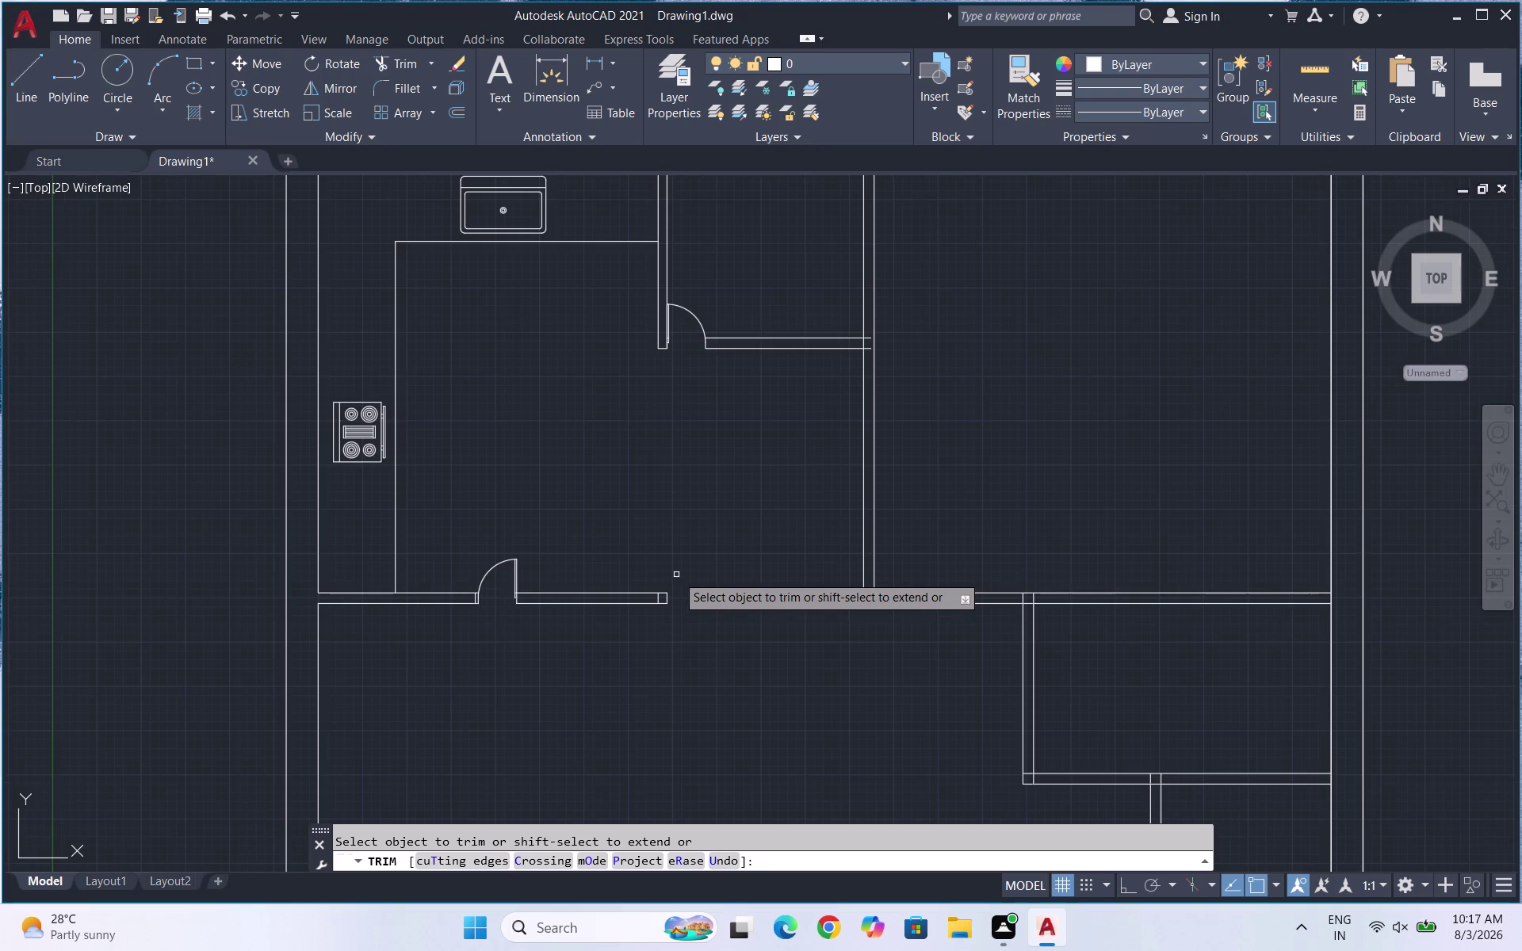
Draw a short line closing the wall end near the door.
key(Escape)
key(l)
key(Return)
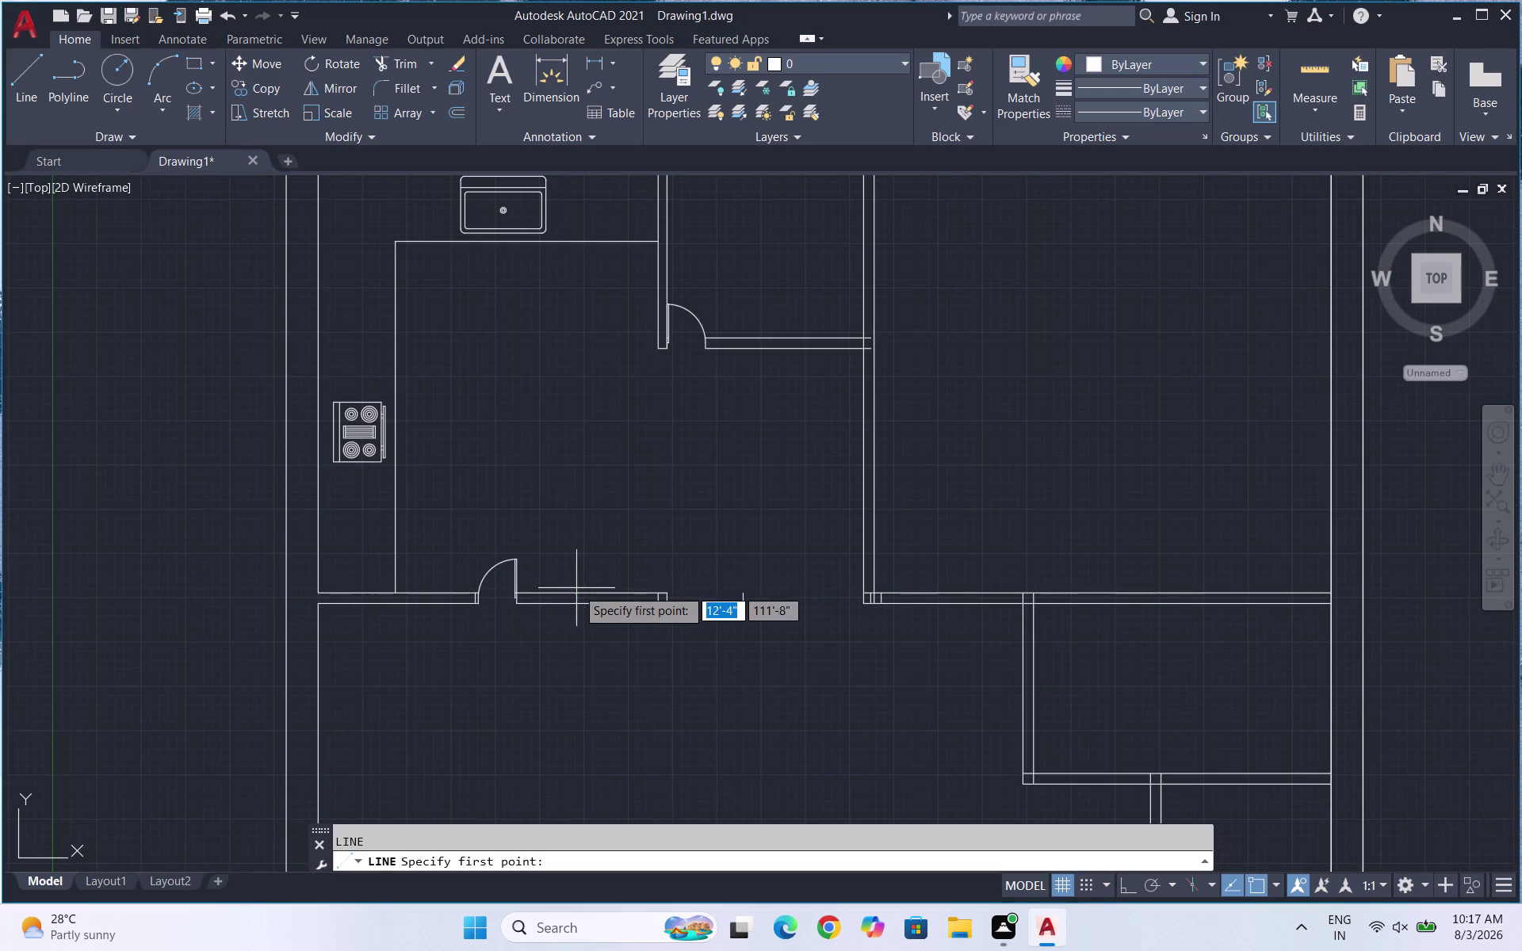
click(562, 594)
double_click(561, 605)
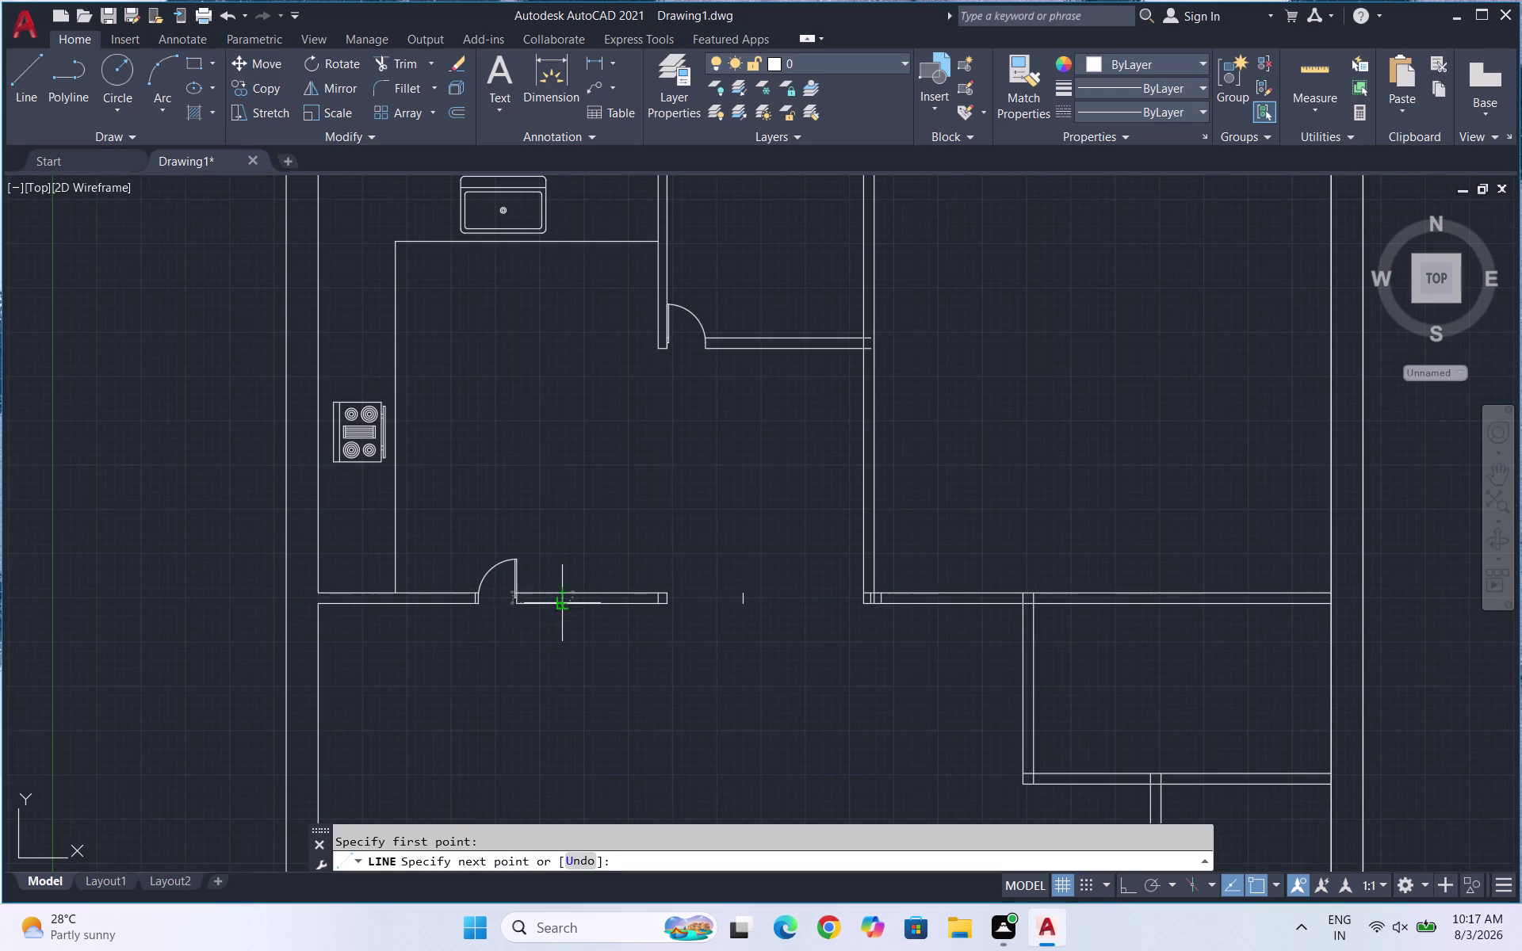
key(Escape)
Trim the stray arc and leftover lines out of the opening.
text(TR)
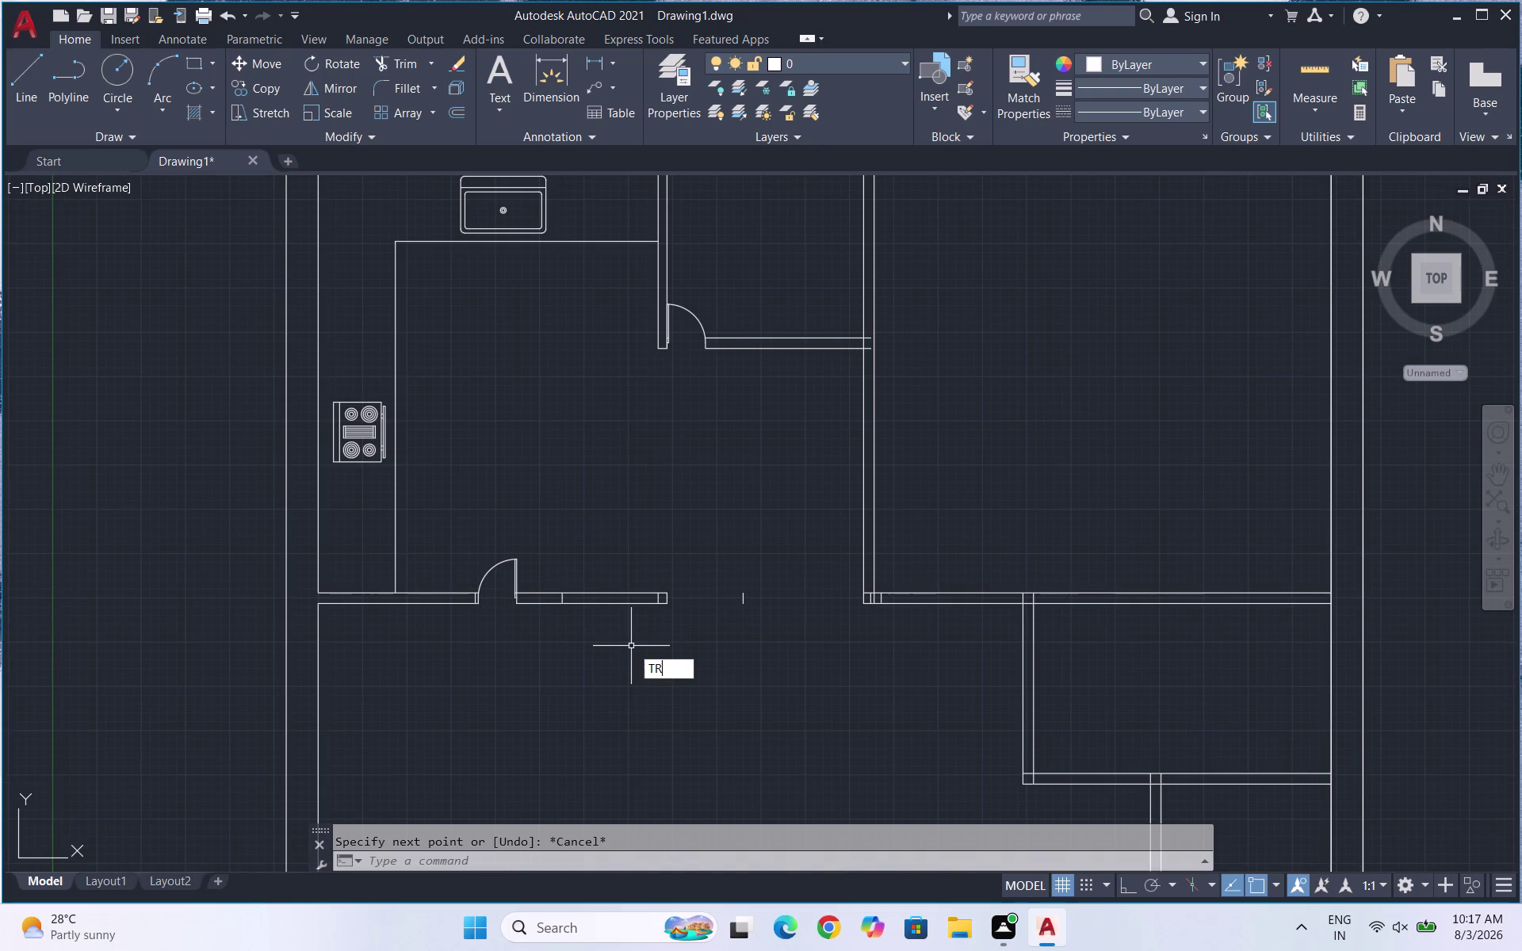
key(Return)
key(Return)
scroll(up, 3)
drag(615, 634, 666, 553)
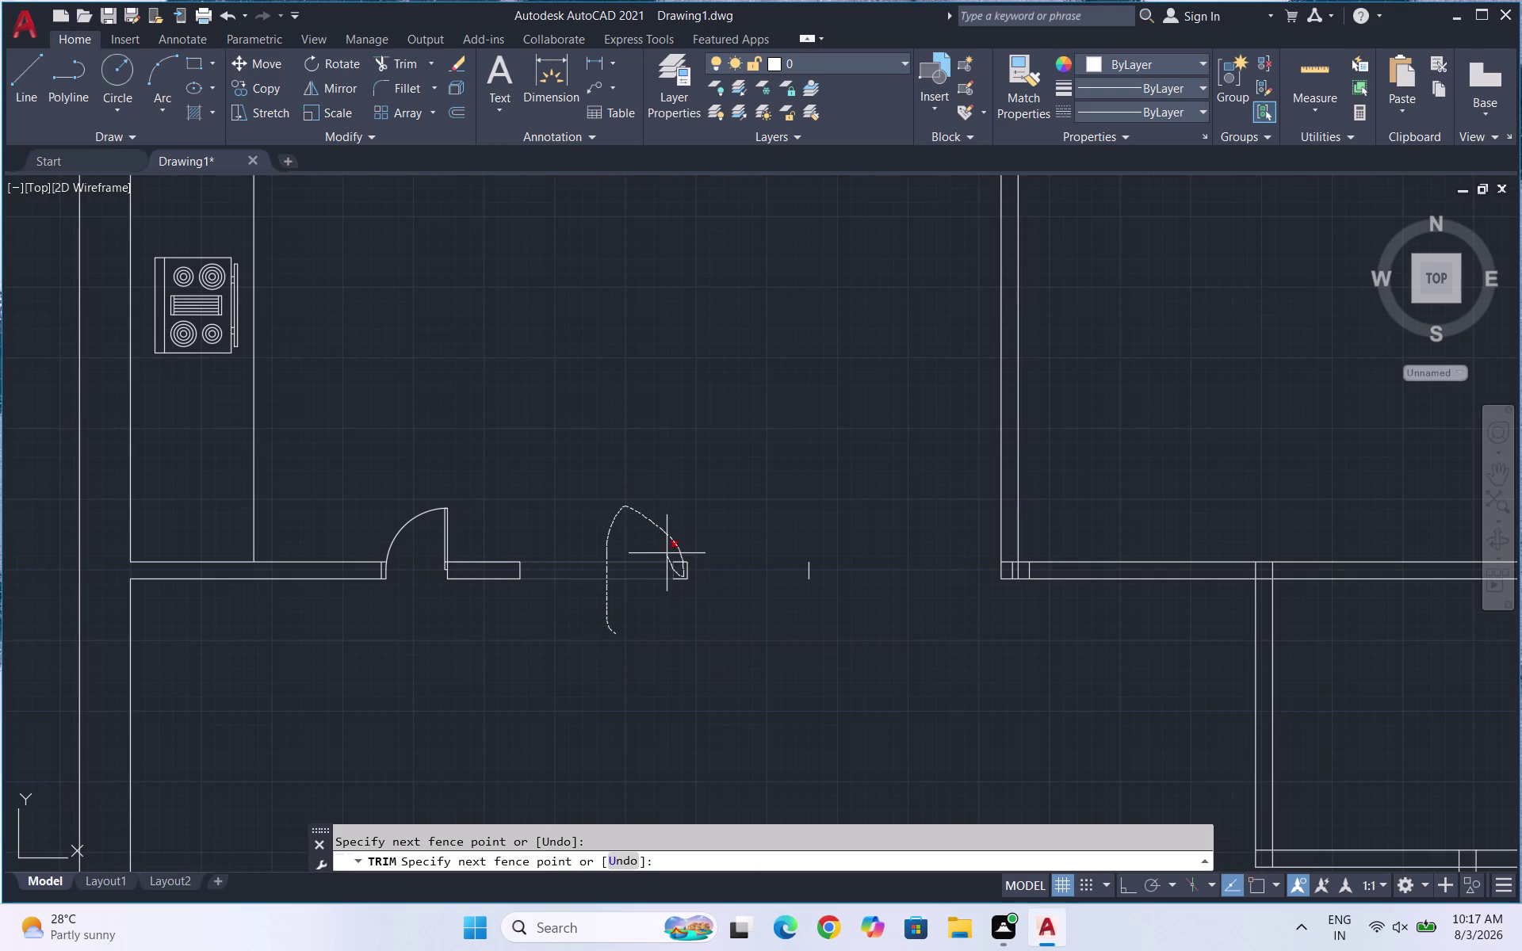
drag(667, 553, 678, 540)
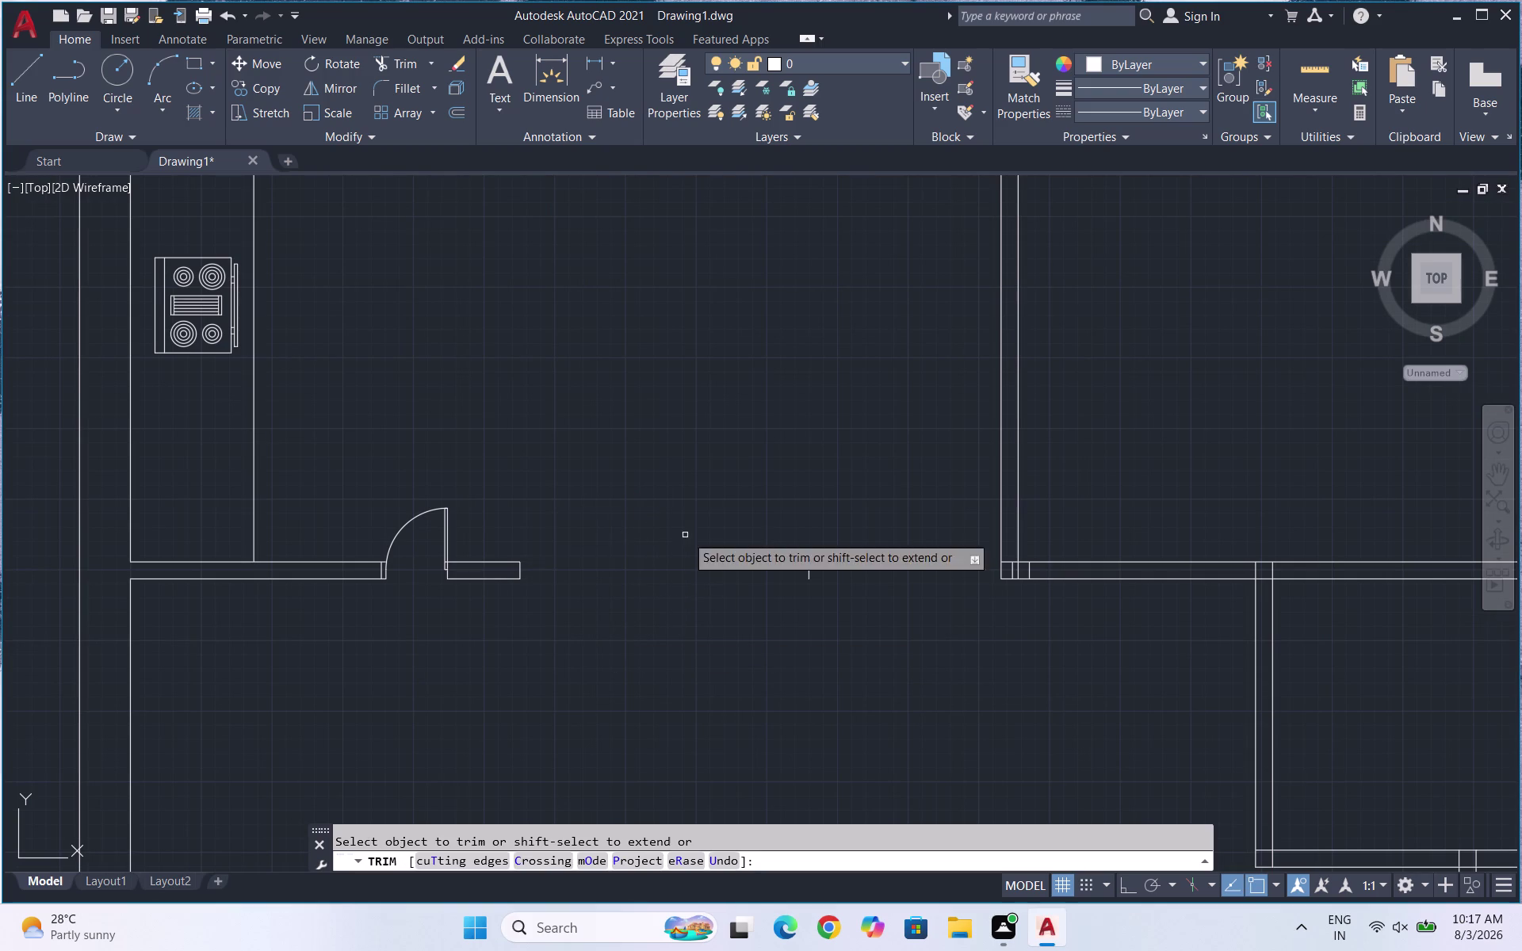
drag(803, 575, 892, 552)
key(Escape)
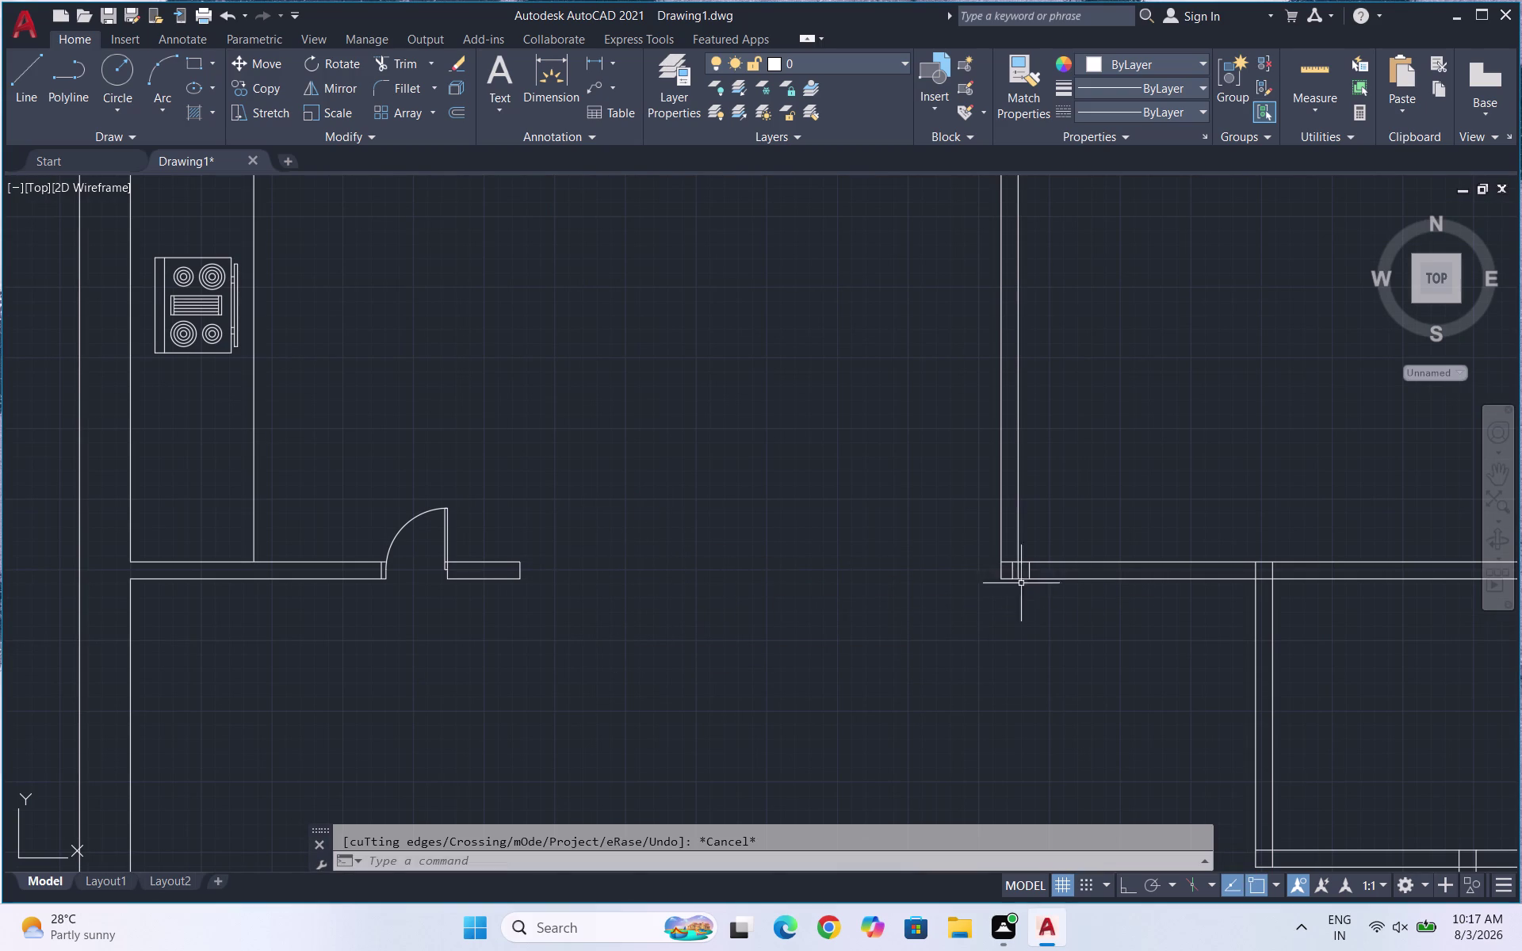
Trim wall lines at the right corner and inside the door opening, then select the door swing.
key(space)
scroll(up, 3)
drag(1072, 594, 1001, 601)
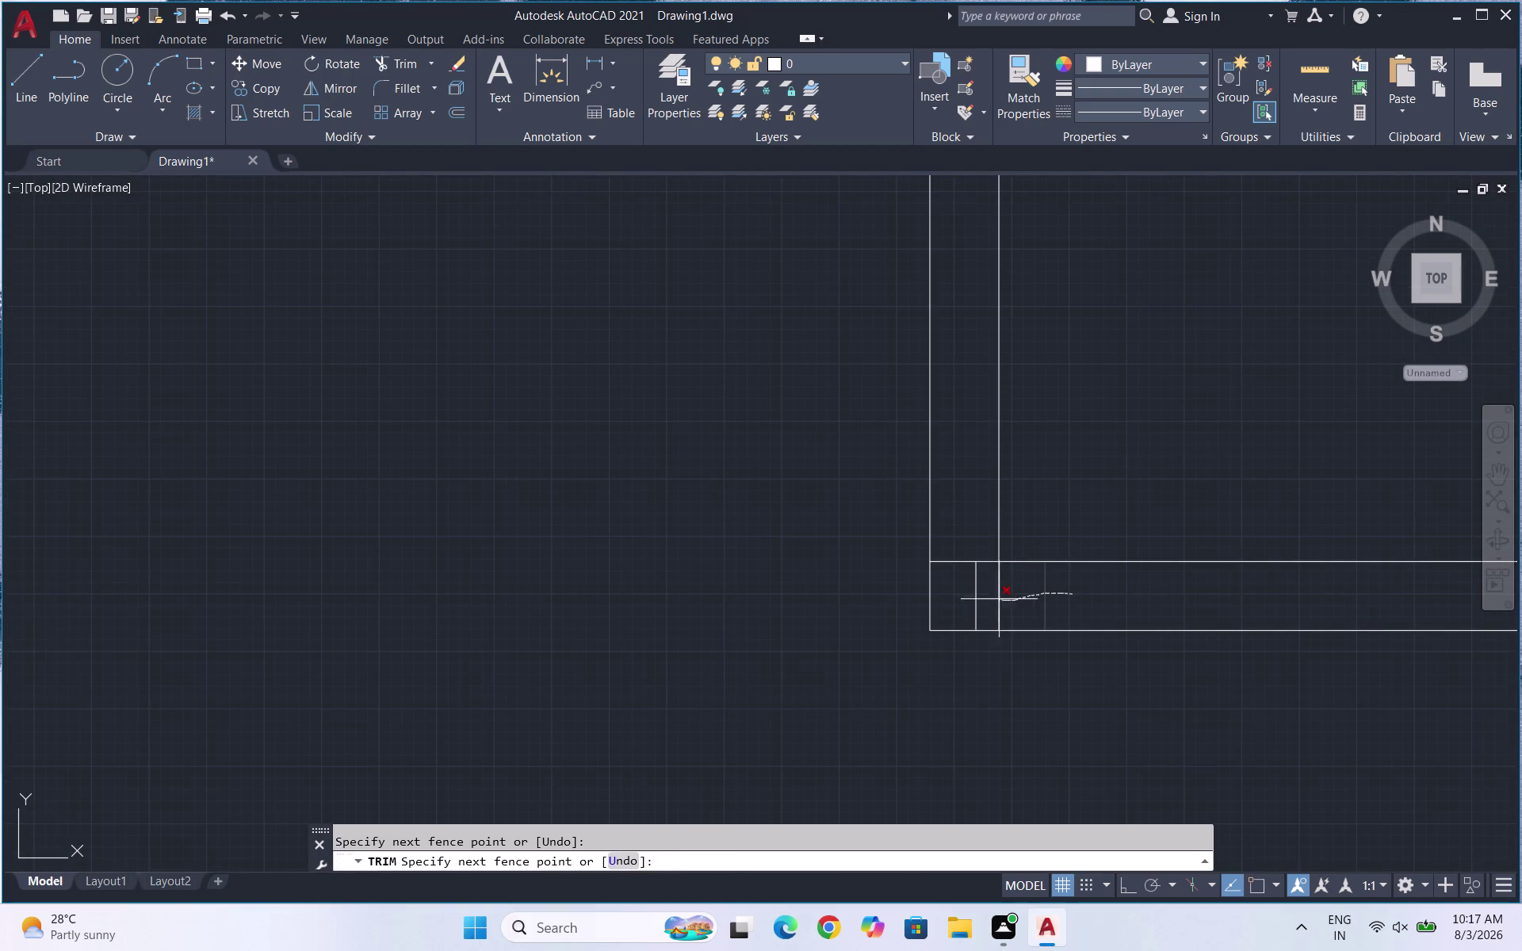
drag(1002, 601, 959, 546)
scroll(down, 3)
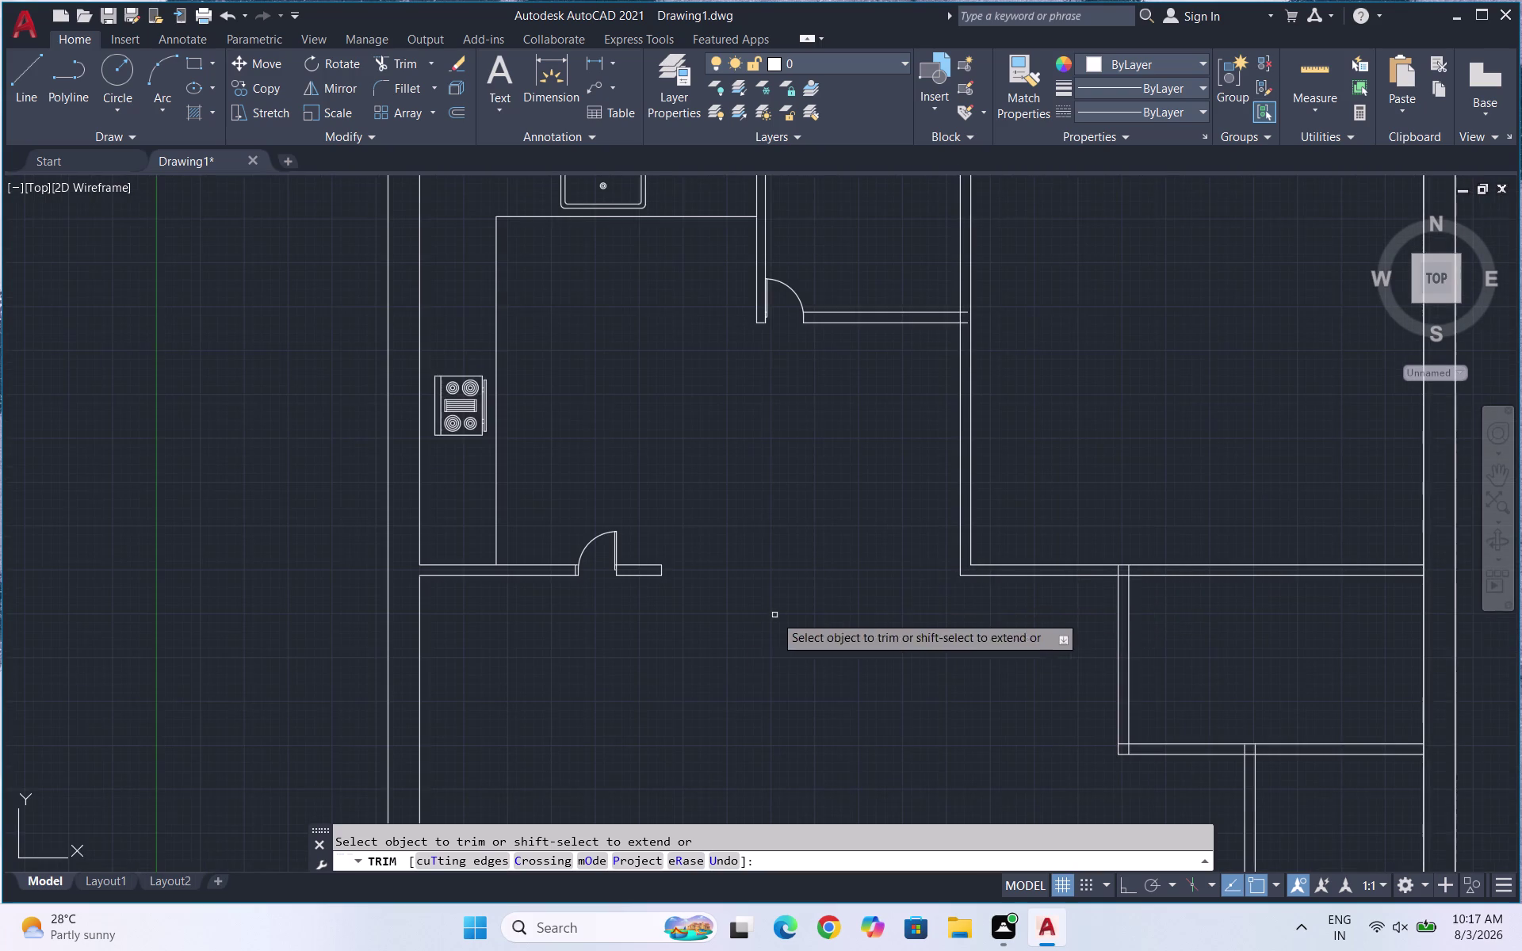
scroll(down, 3)
scroll(up, 3)
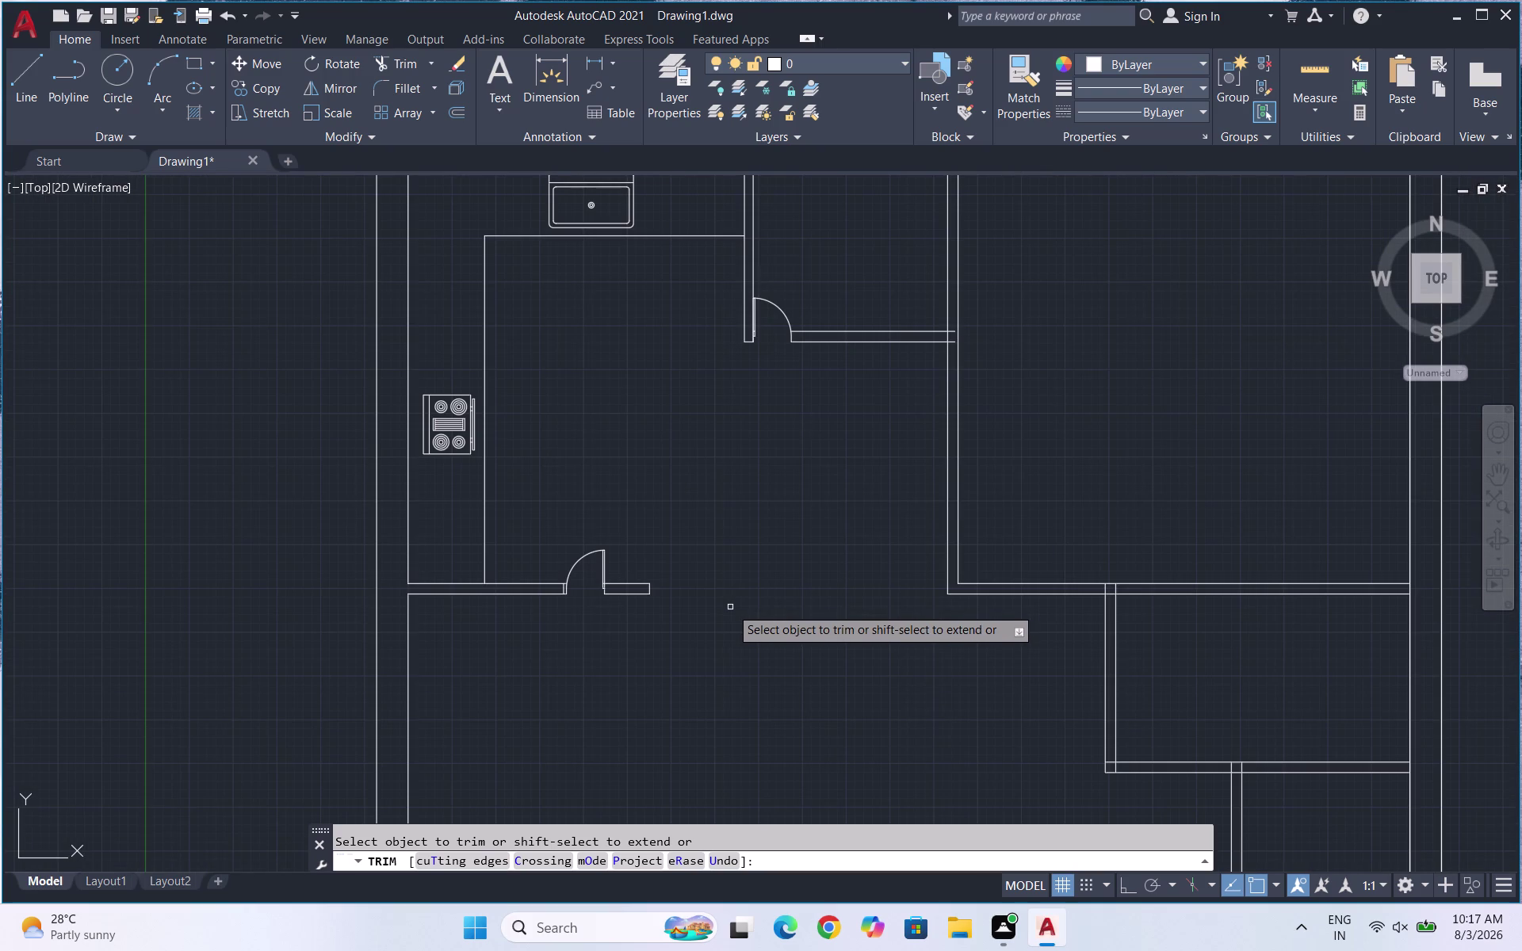
scroll(down, 3)
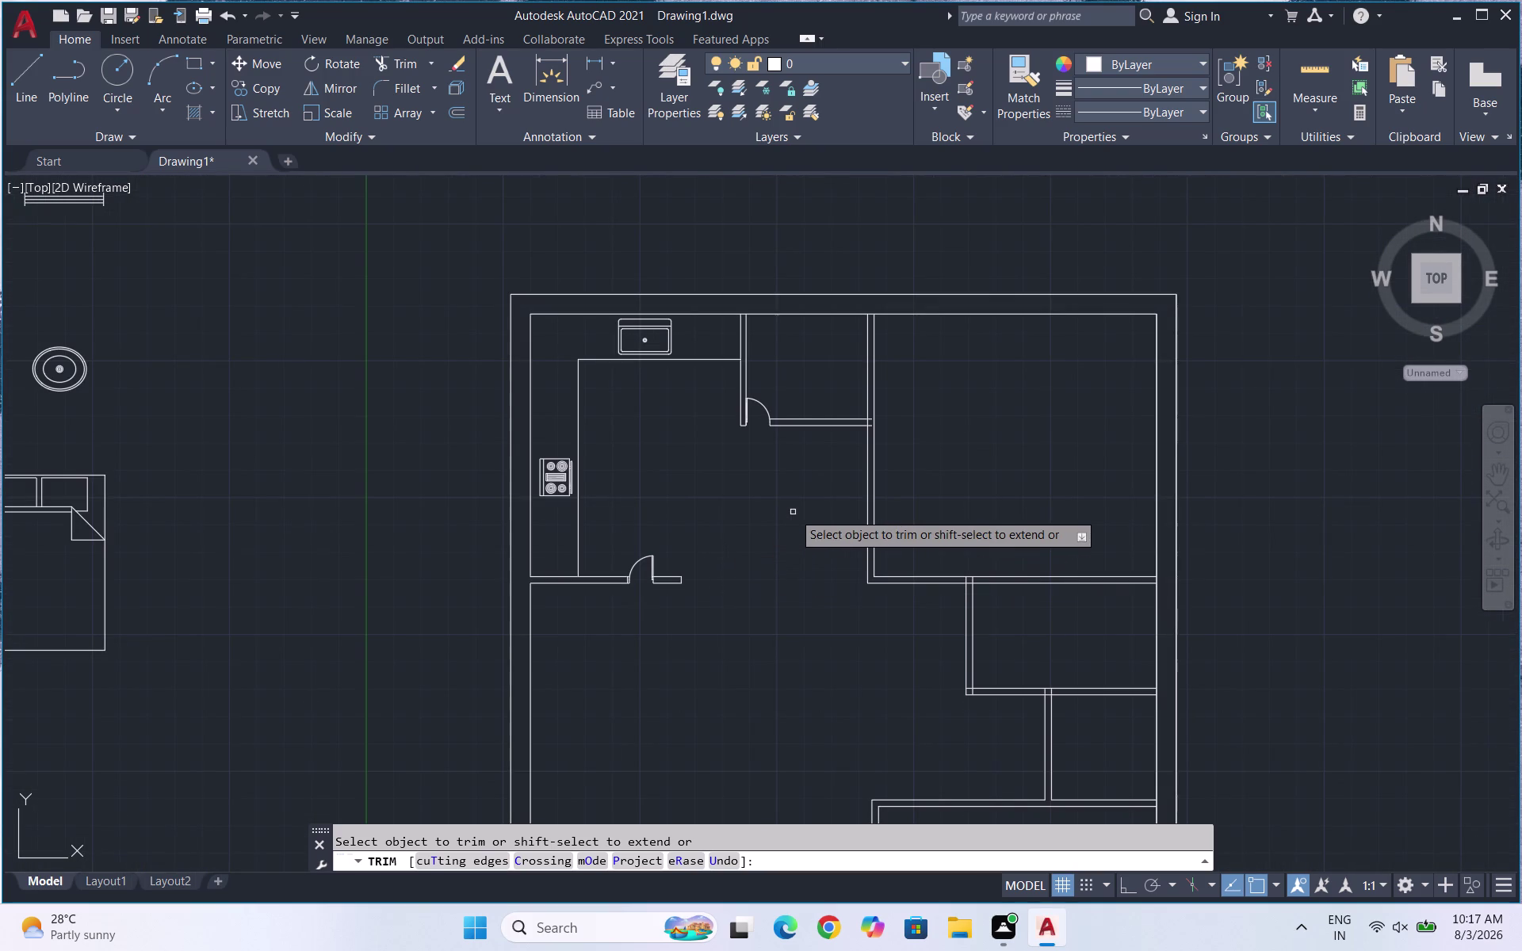
scroll(up, 3)
scroll(up, 3)
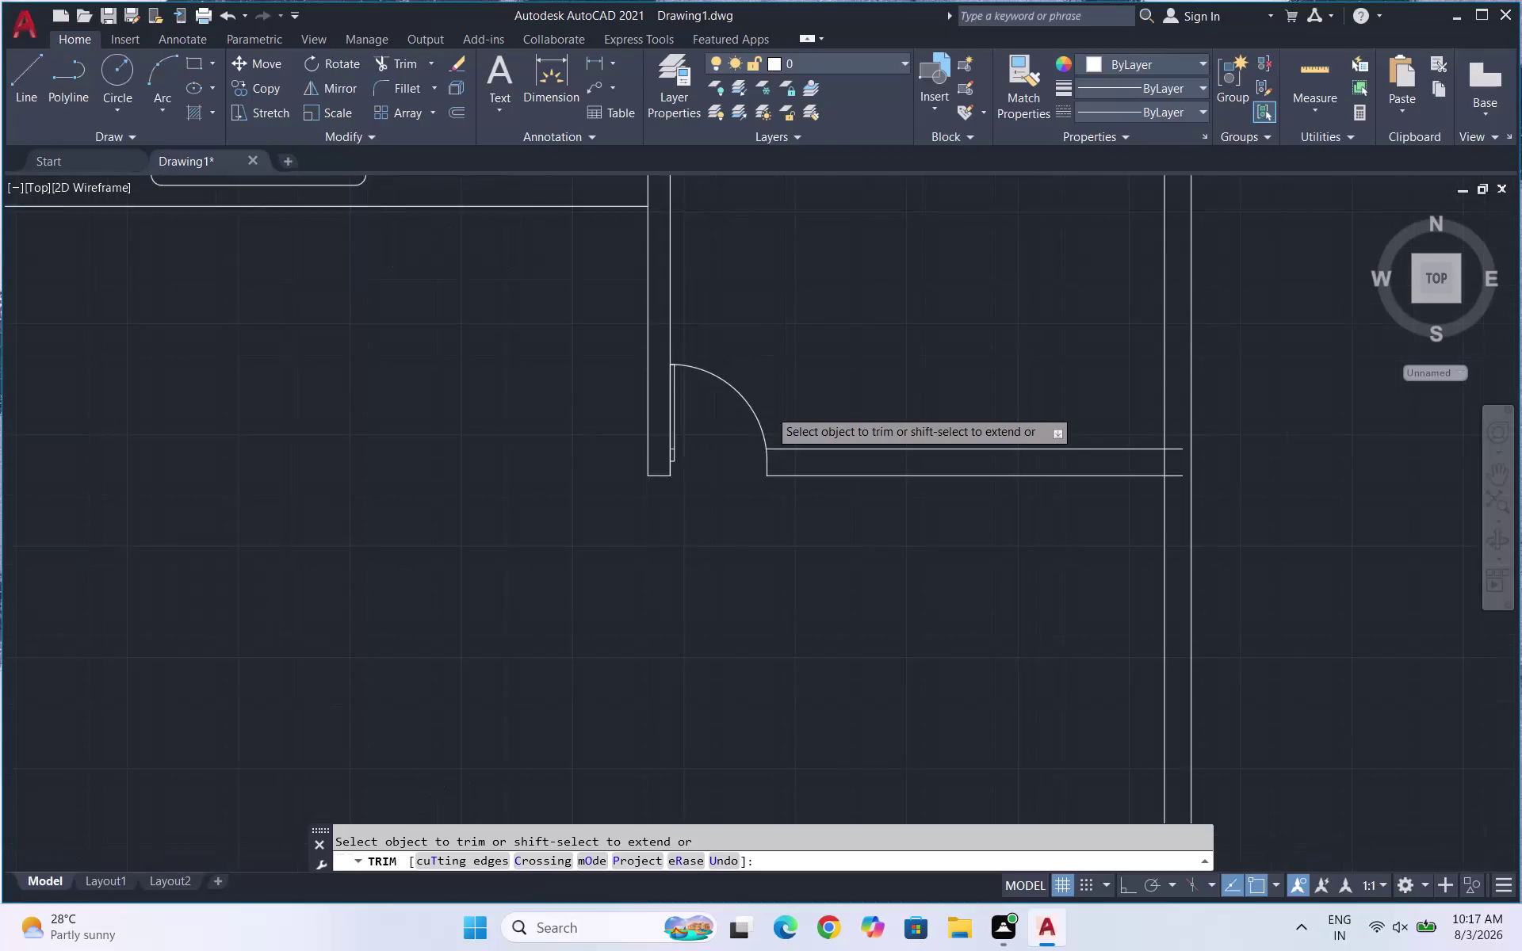
scroll(up, 3)
drag(774, 405, 726, 426)
key(Escape)
drag(749, 408, 504, 534)
Copy the door swing from its hinge onto the lower-right room's wall.
click(496, 540)
text(CO)
key(Return)
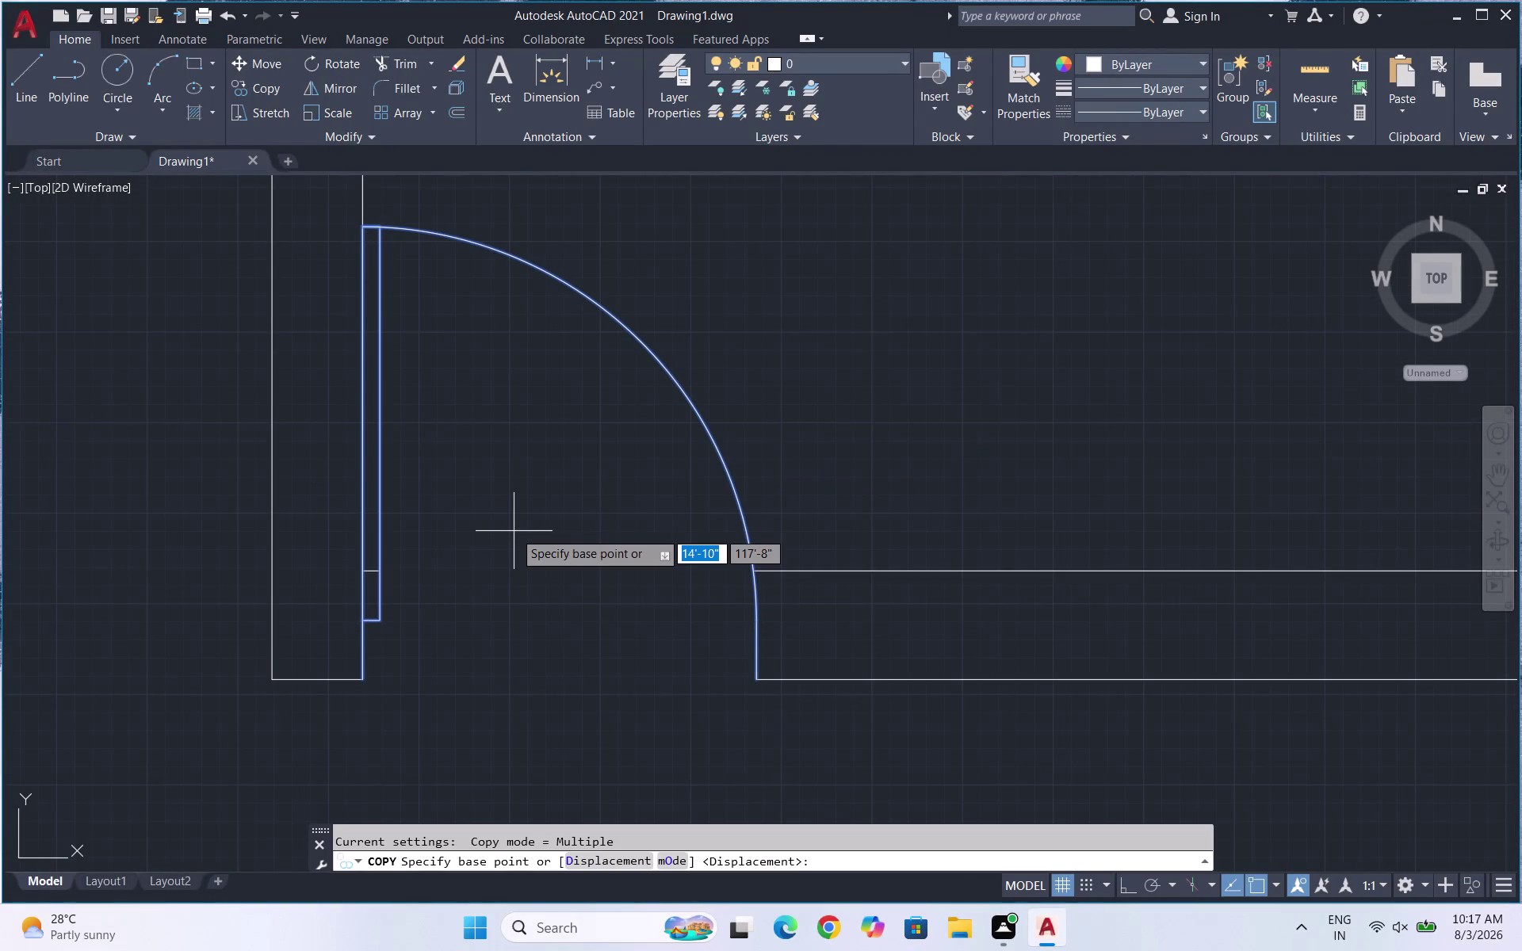
drag(364, 682, 372, 678)
scroll(down, 3)
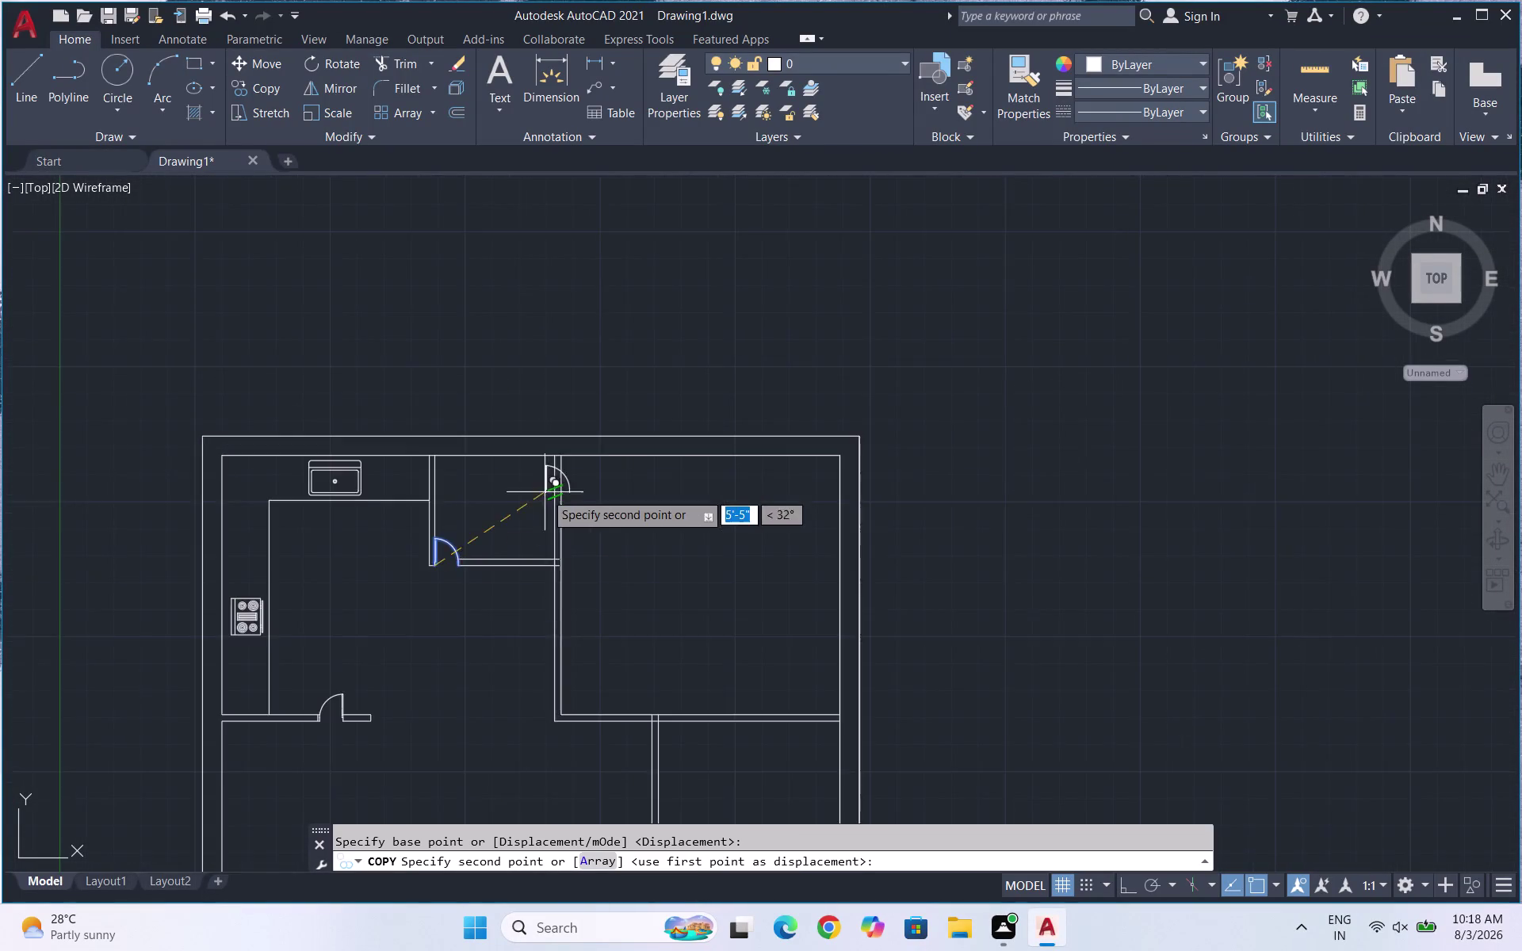
scroll(down, 3)
scroll(down, 3)
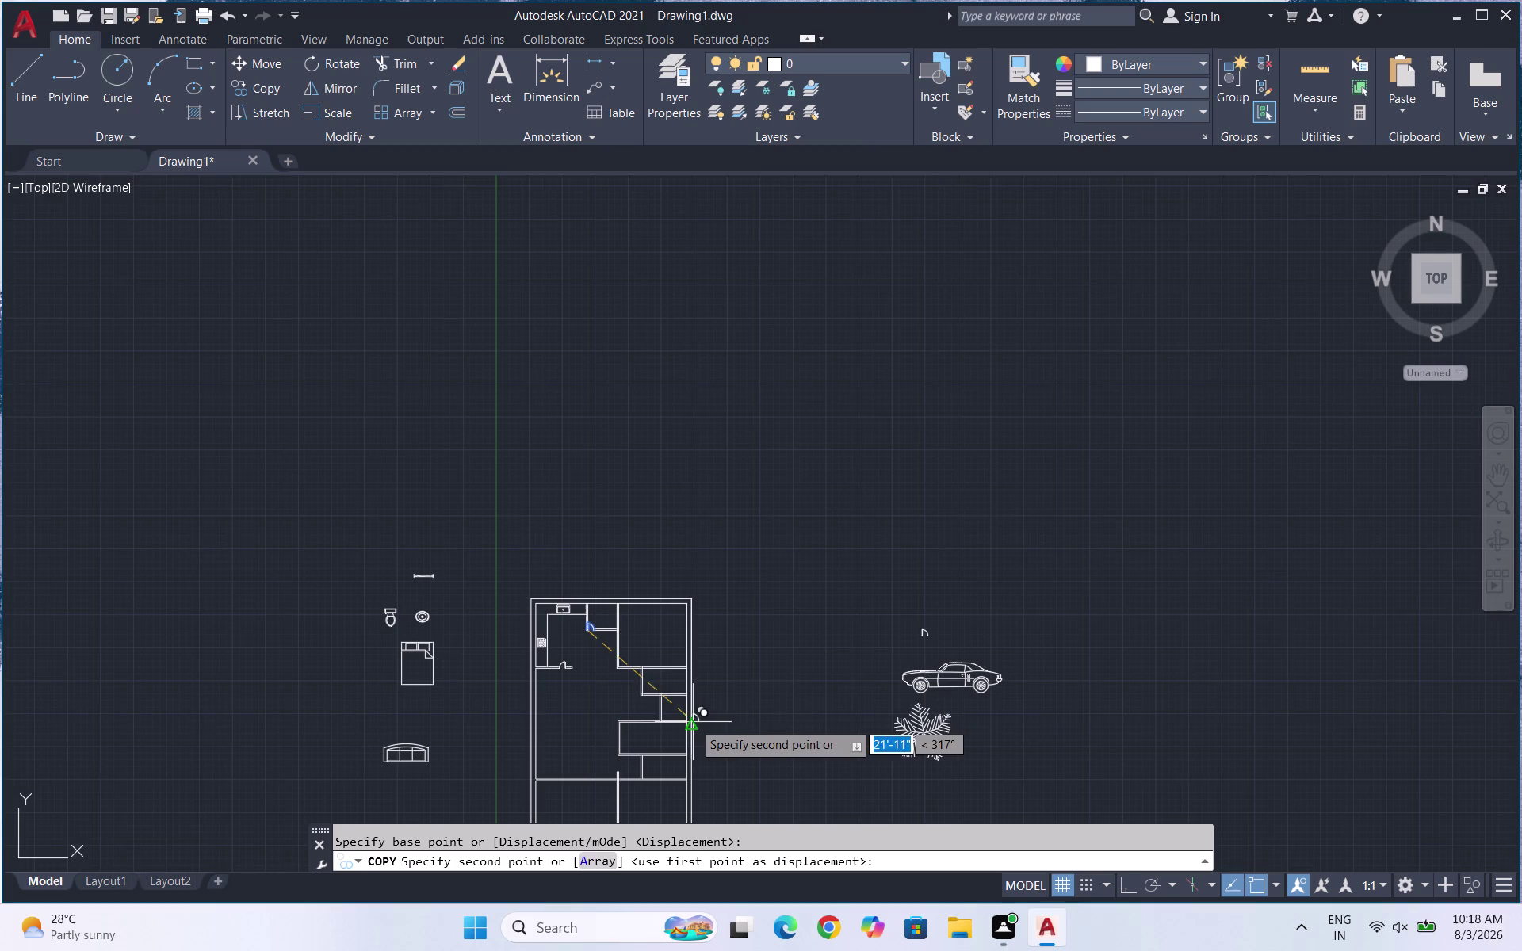
scroll(up, 3)
scroll(up, 3)
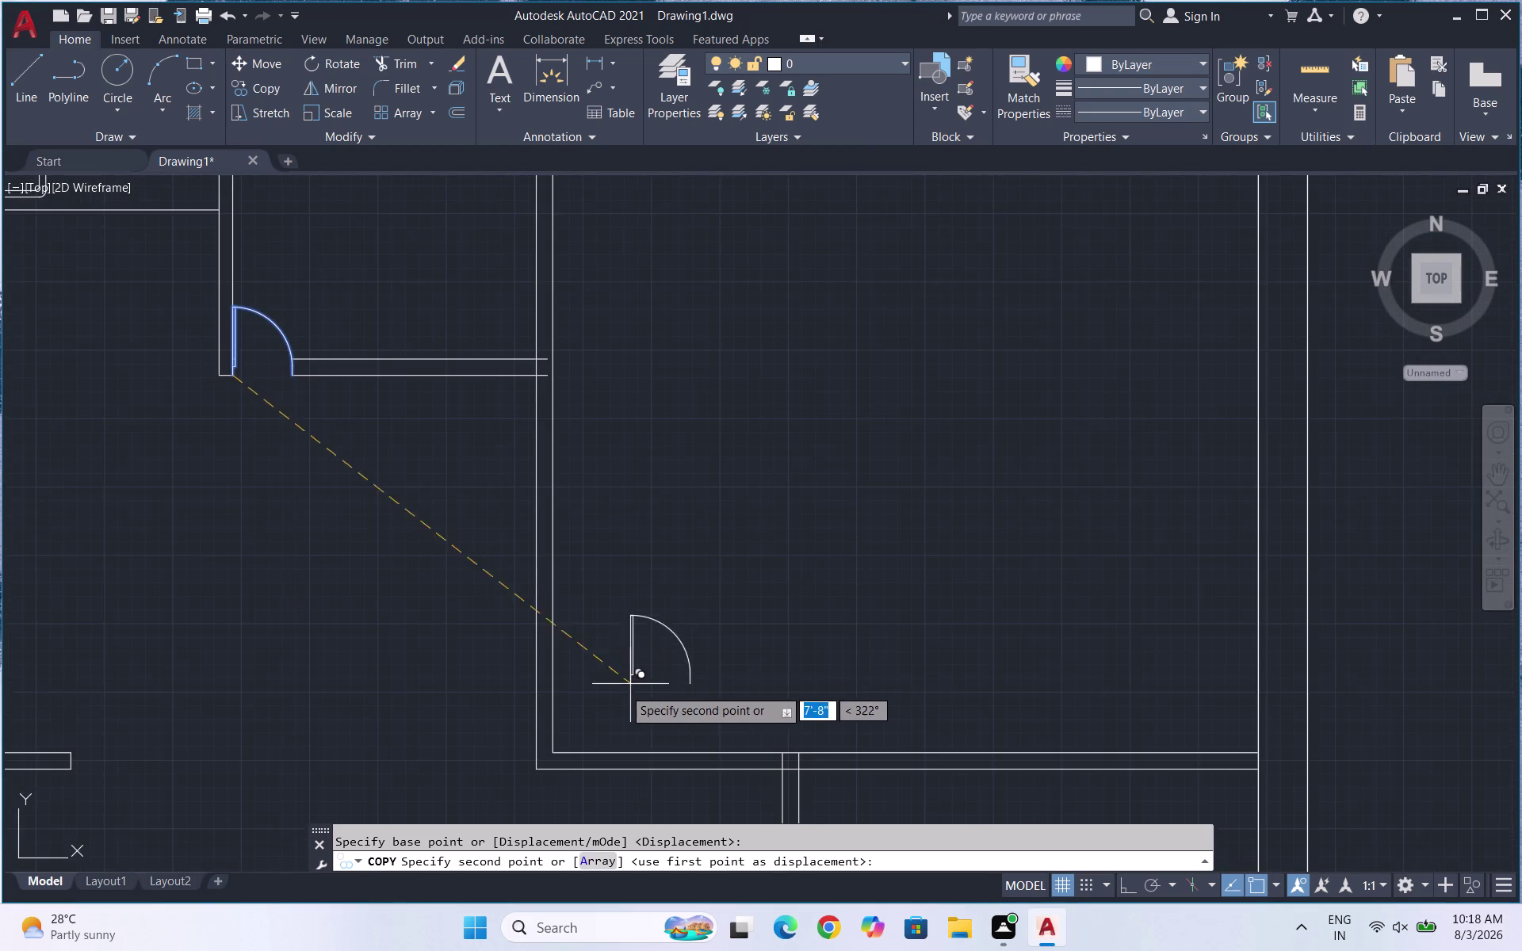
scroll(up, 3)
click(654, 630)
key(Escape)
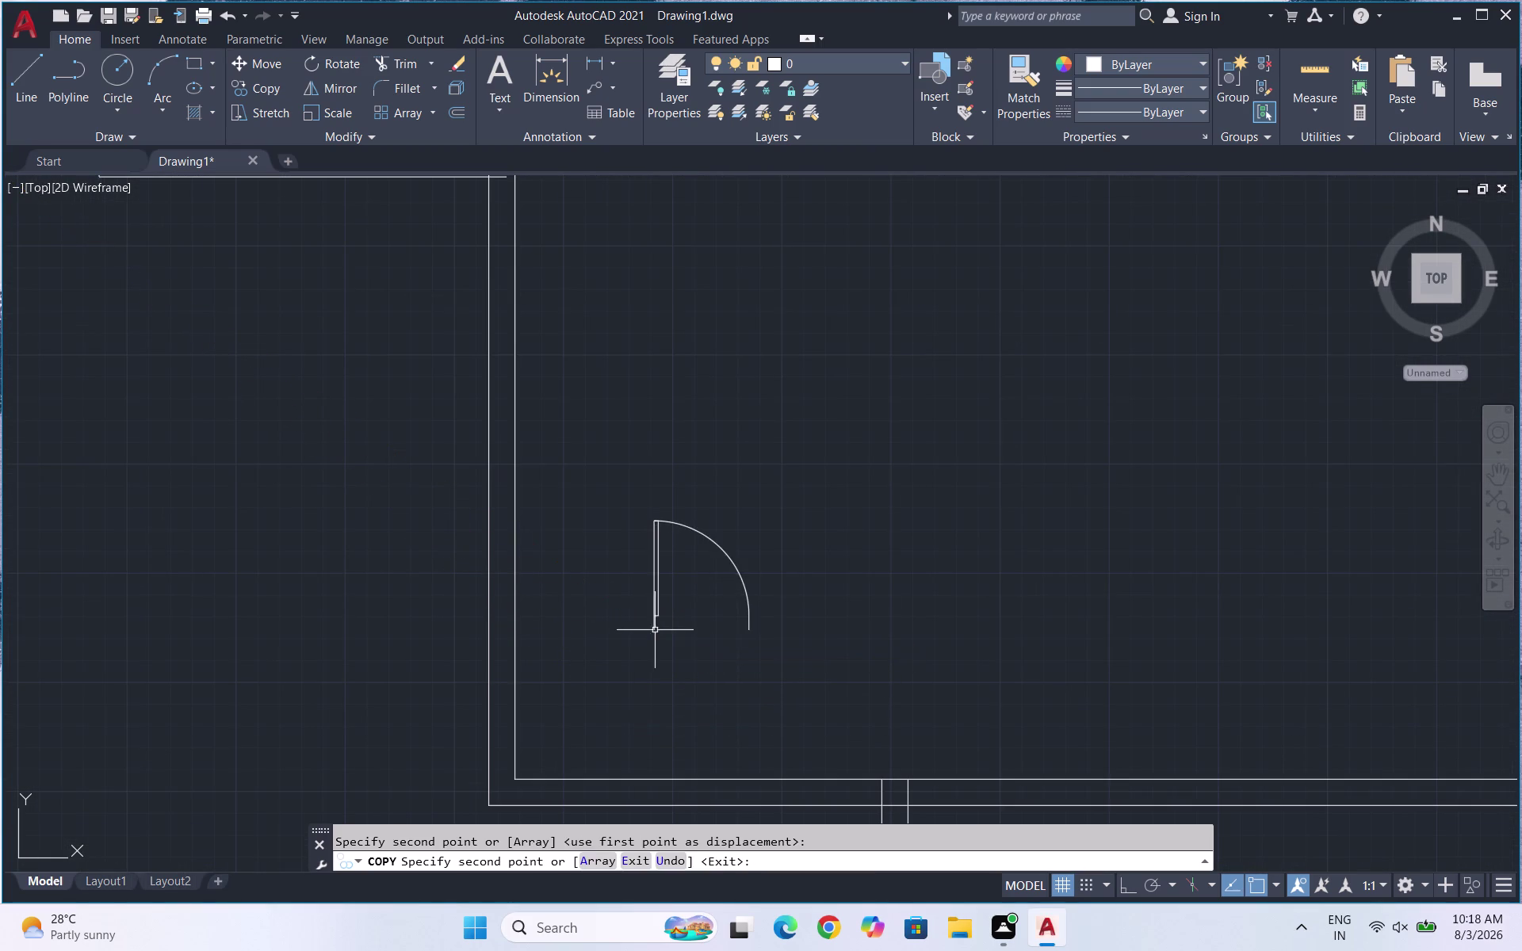
Scale the copied door up about its hinge.
drag(794, 634, 618, 574)
drag(531, 517, 584, 542)
key(s)
key(c)
key(Return)
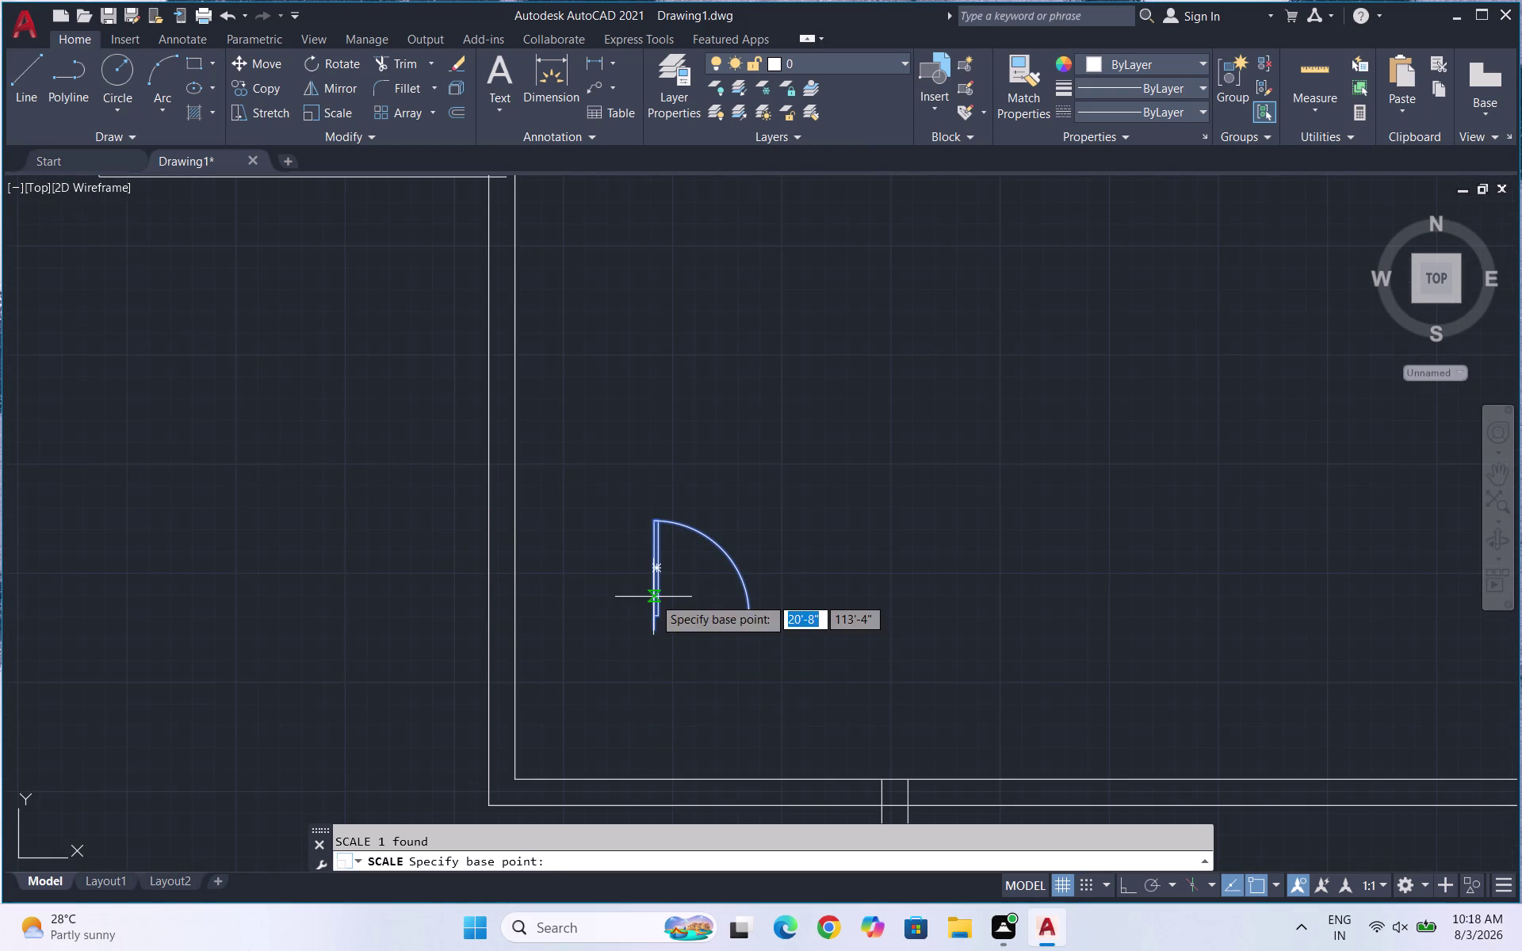
click(650, 627)
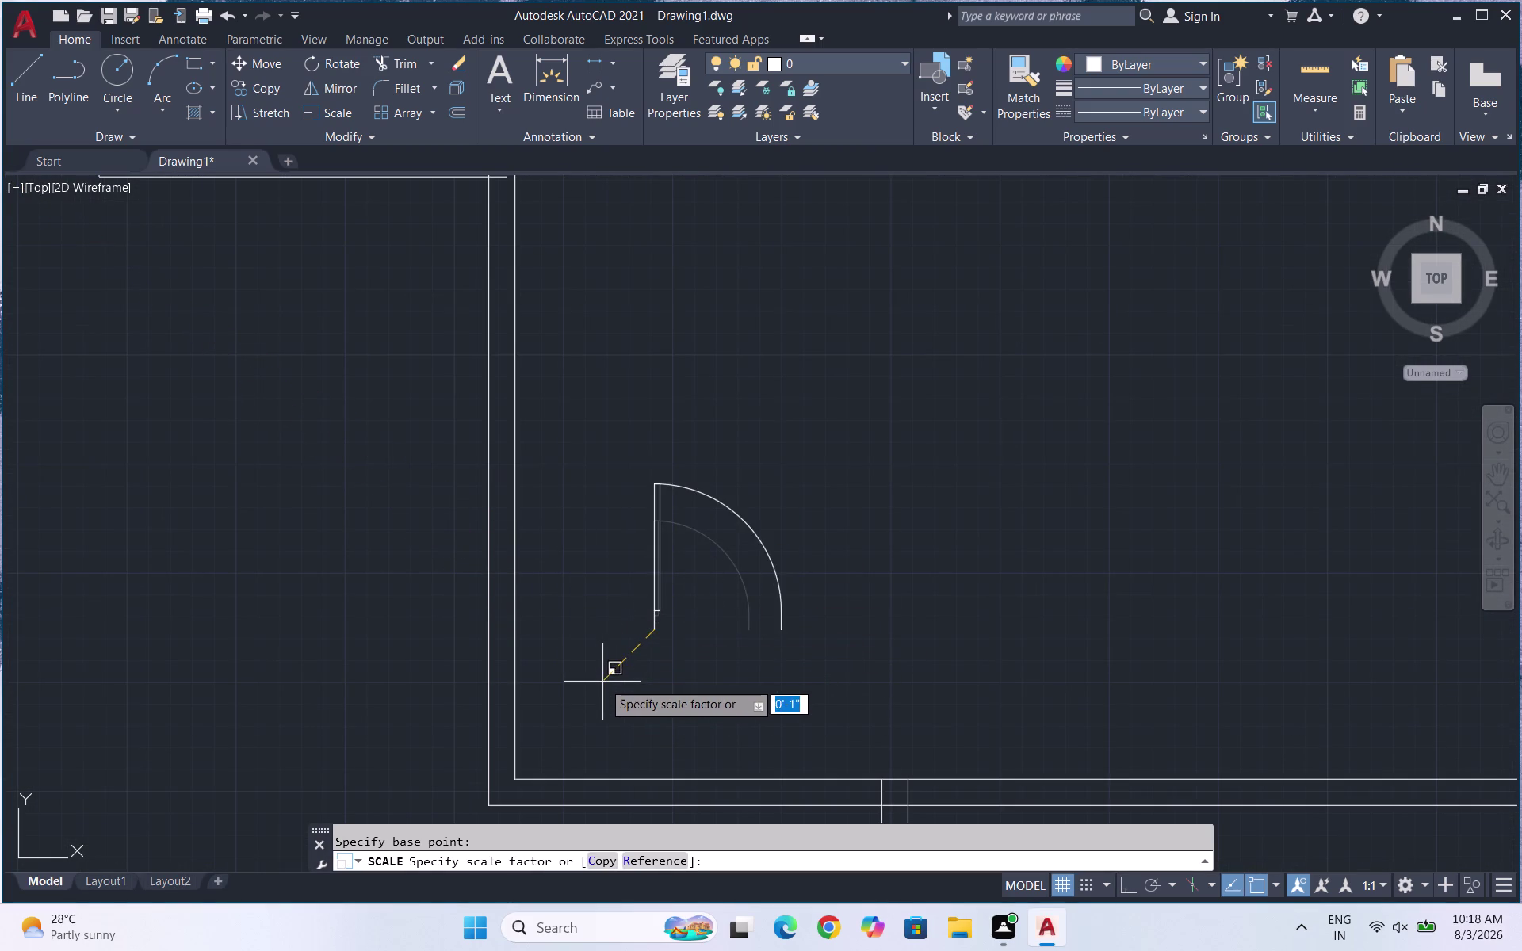
click(587, 706)
Copy the enlarged door from its hinge corner to the room's wall corner.
drag(858, 653, 833, 628)
drag(581, 447, 597, 422)
text(CO)
key(Return)
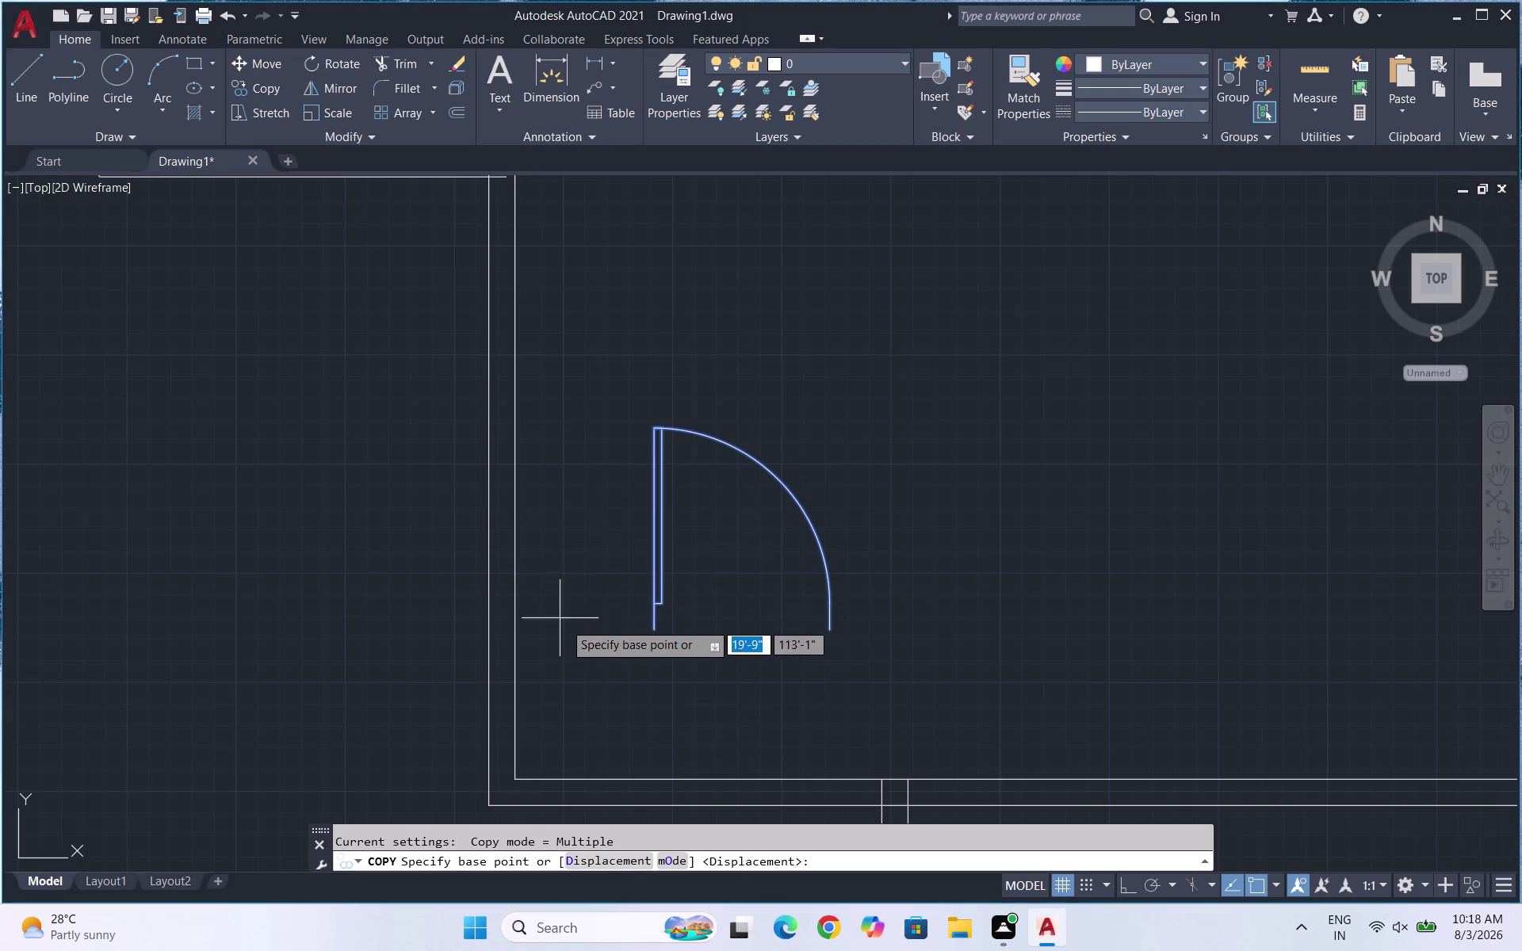
click(652, 629)
scroll(down, 3)
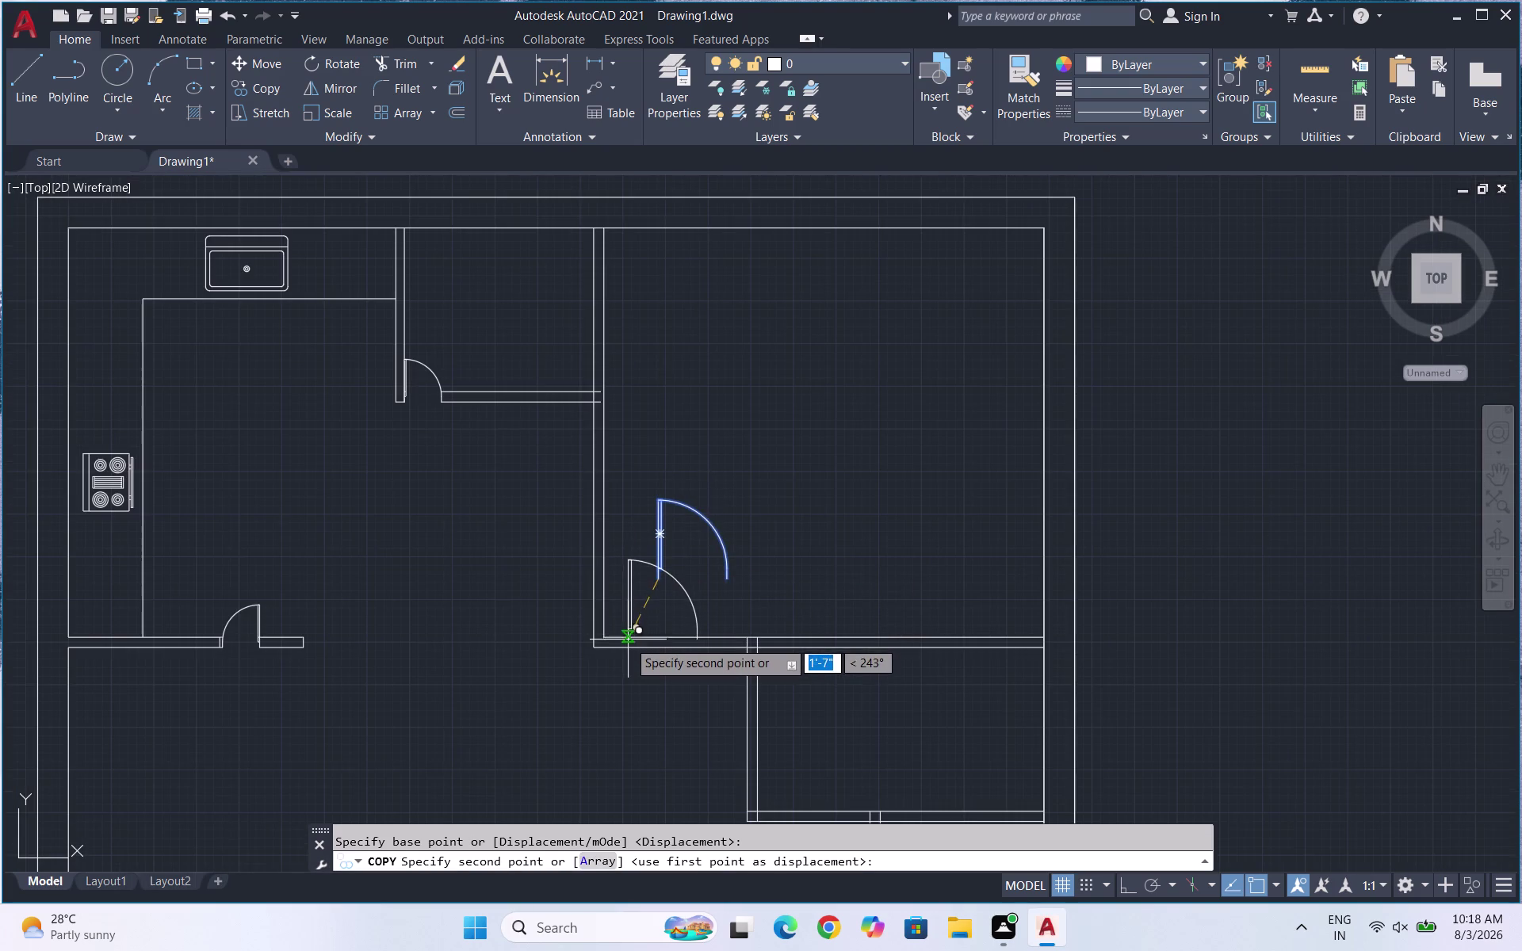
scroll(up, 3)
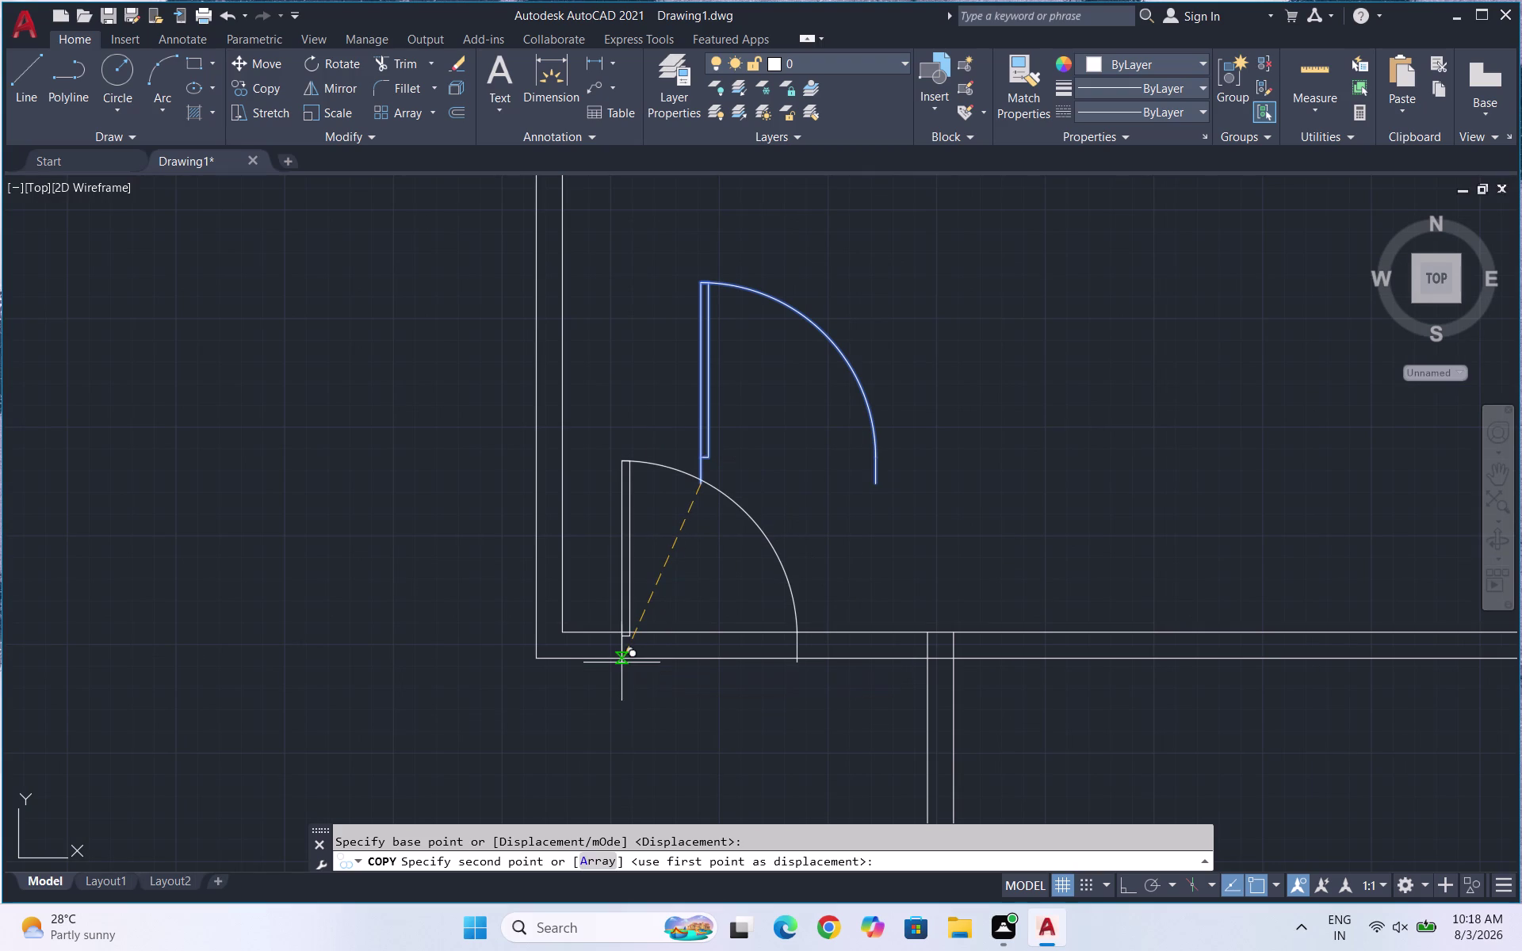
scroll(up, 3)
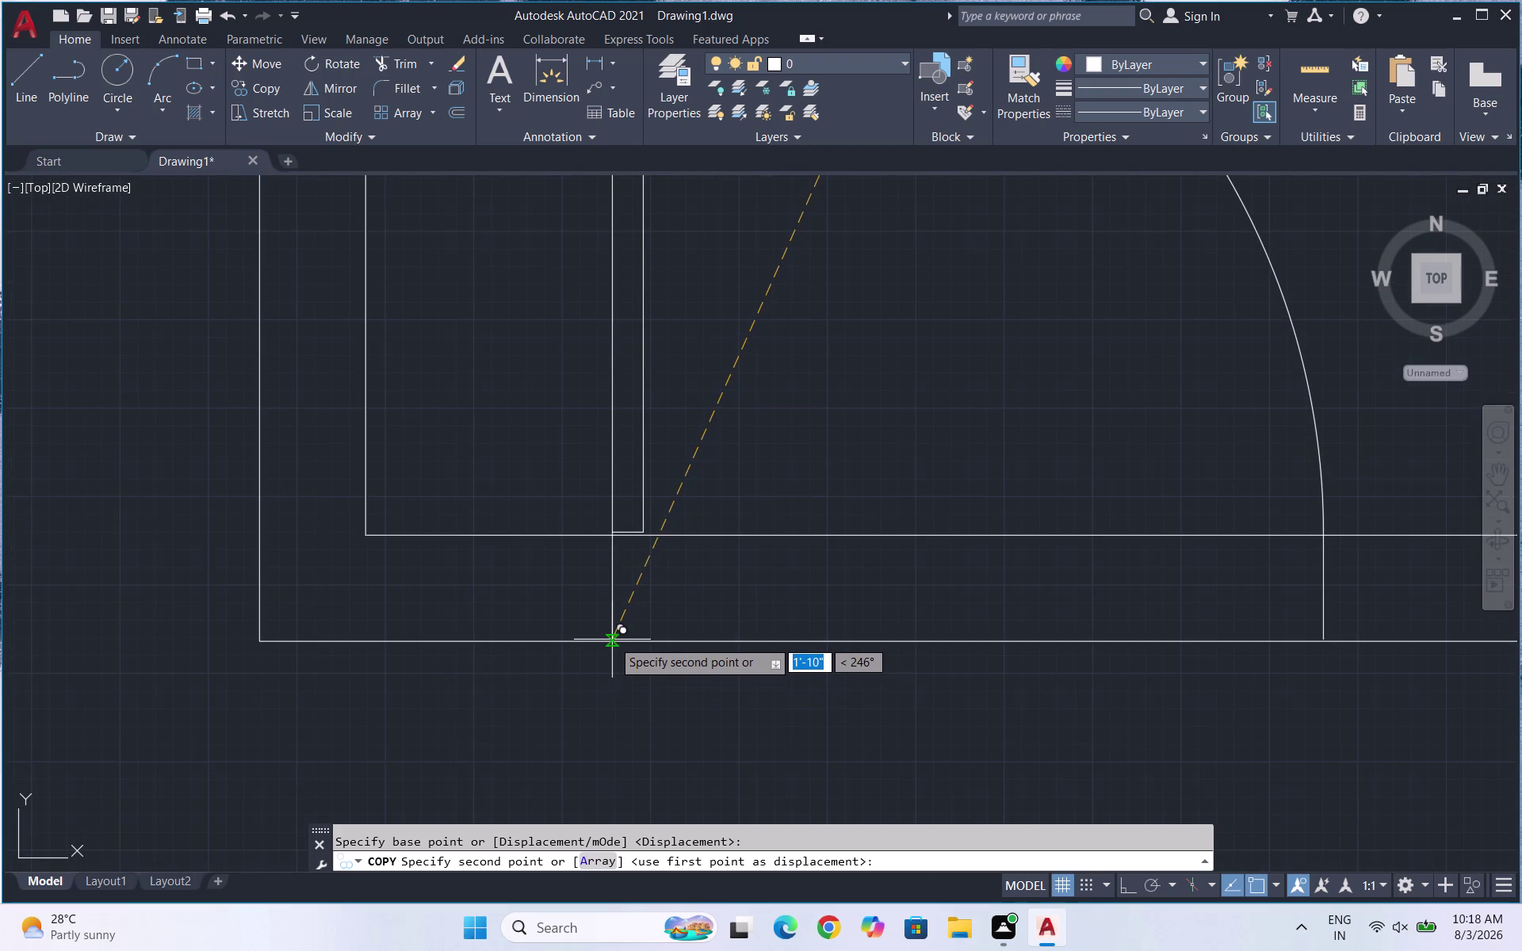
click(612, 641)
key(Escape)
scroll(down, 3)
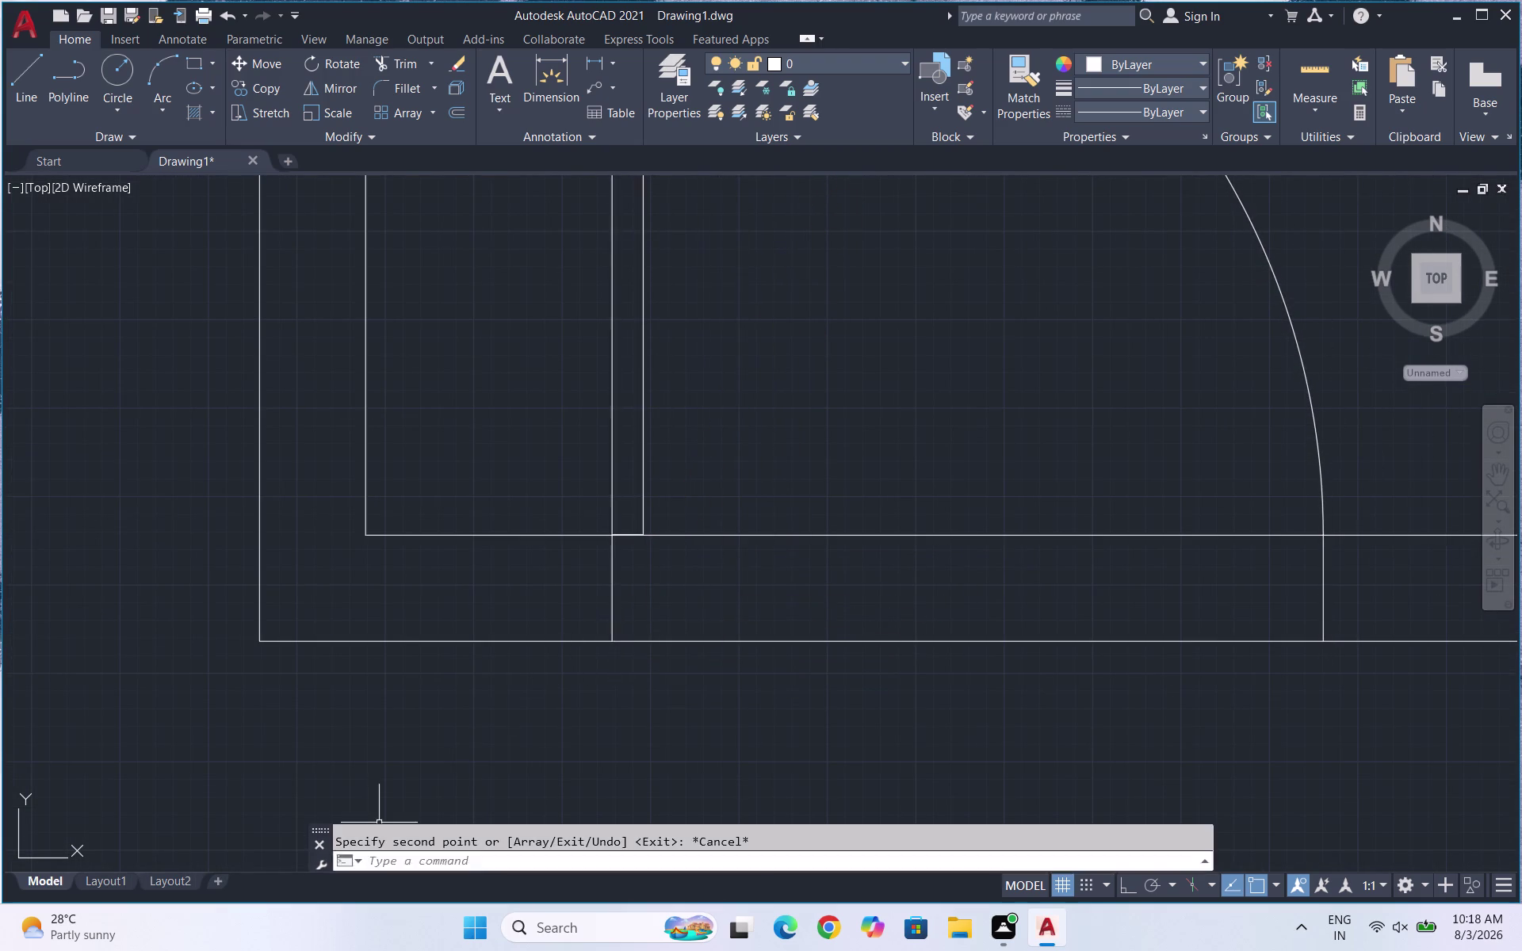
scroll(down, 3)
scroll(down, 3)
Trim the wall line out of the new doorway.
key(t)
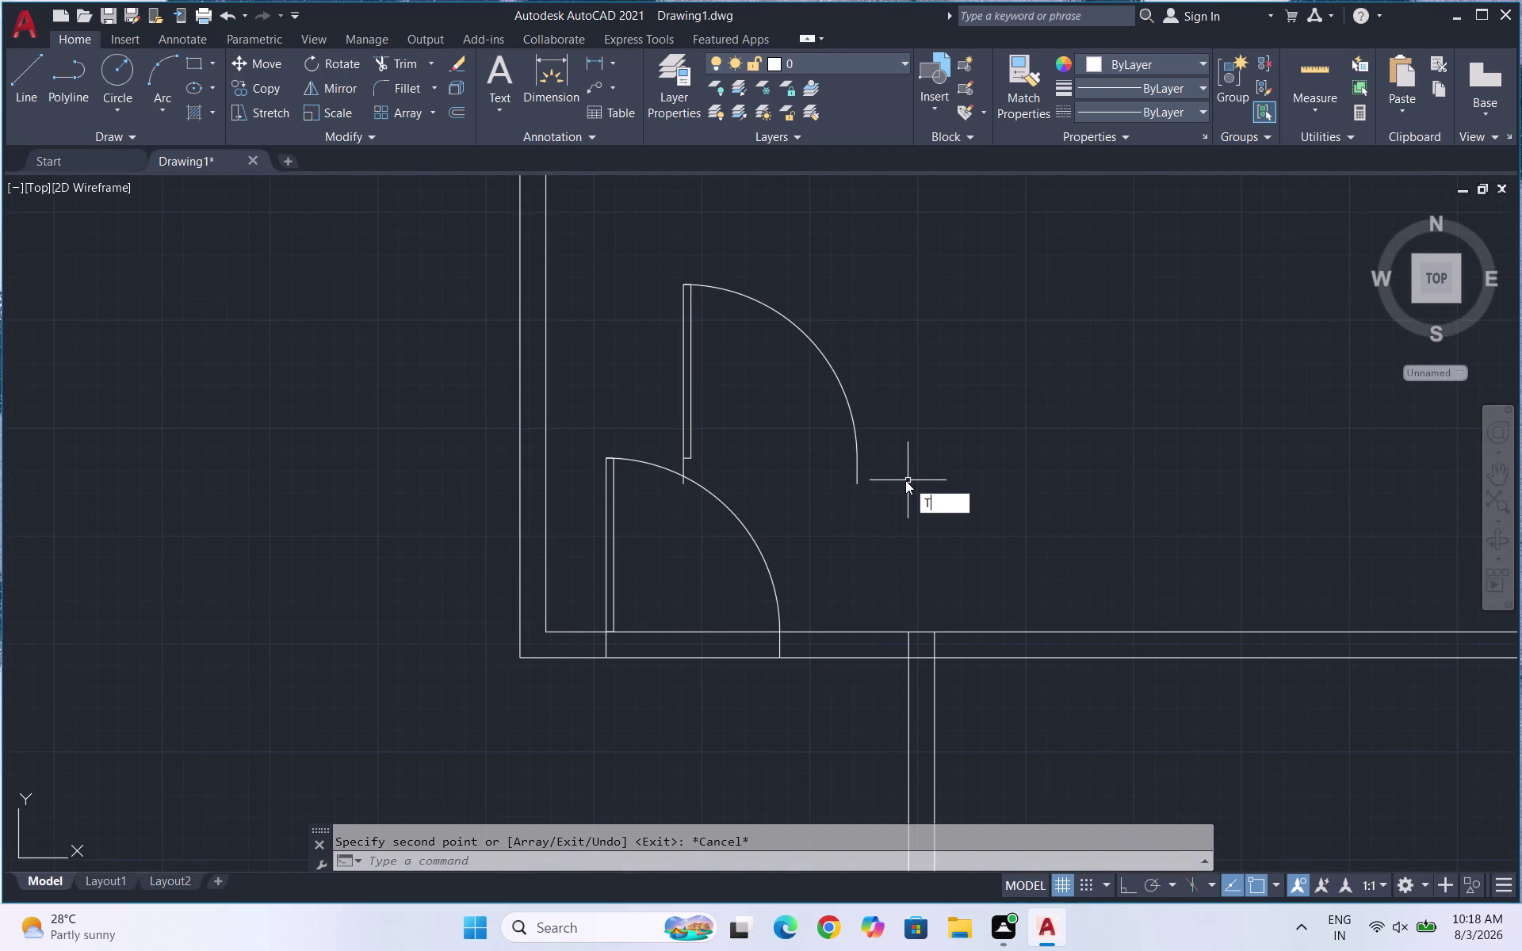
key(r)
key(Return)
key(Return)
drag(699, 579, 714, 694)
key(Escape)
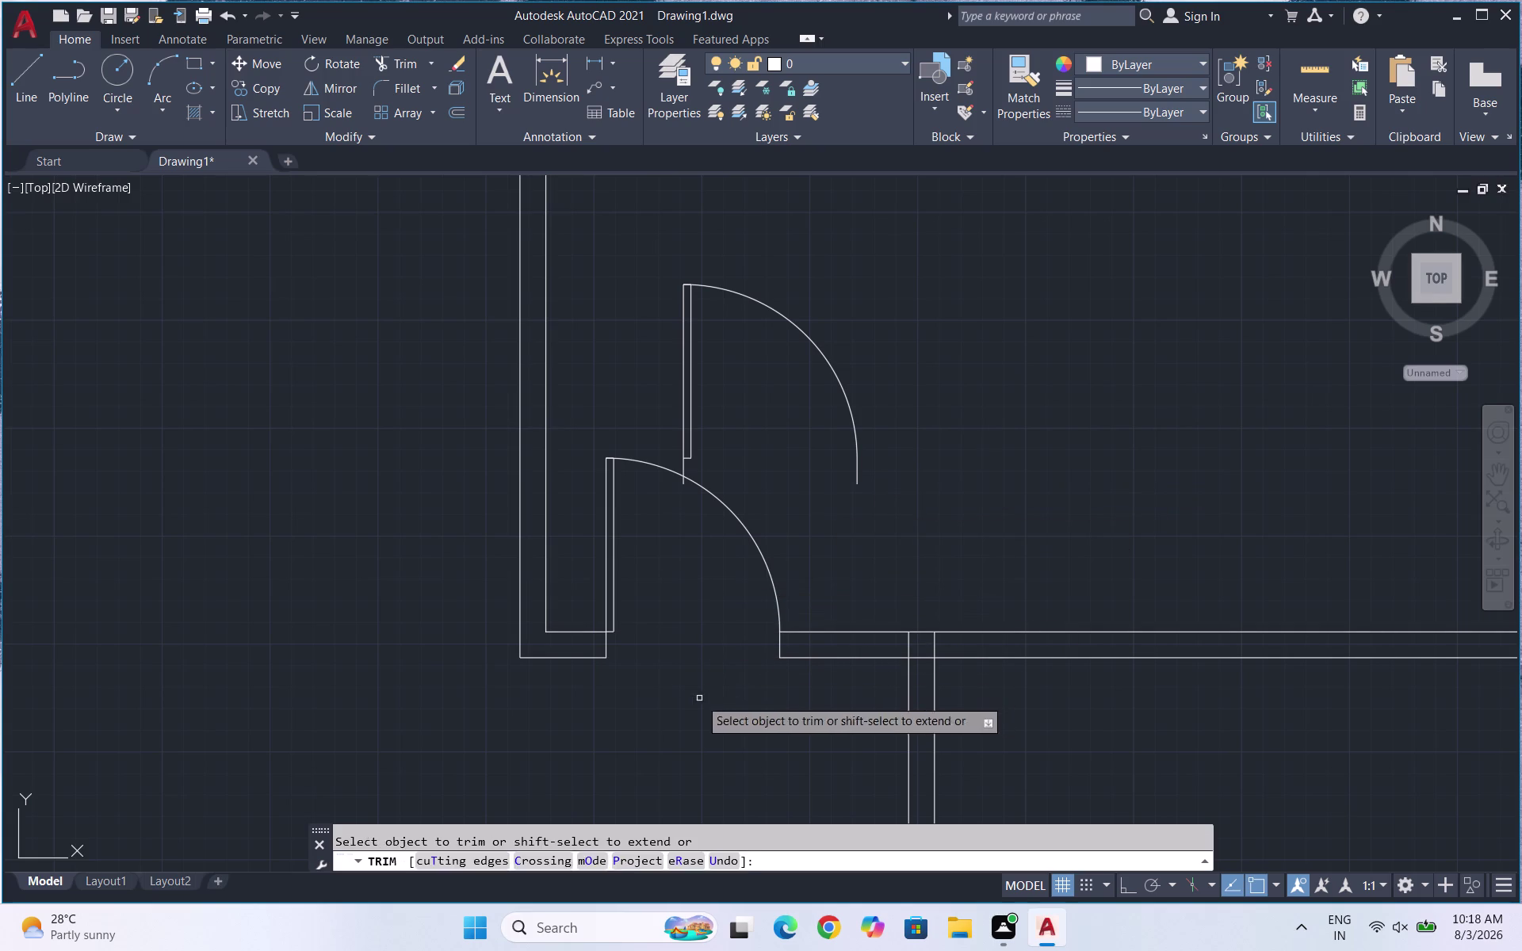
Rotate the upper door swing a right angle so it faces the opposite way.
drag(917, 402, 802, 390)
click(643, 339)
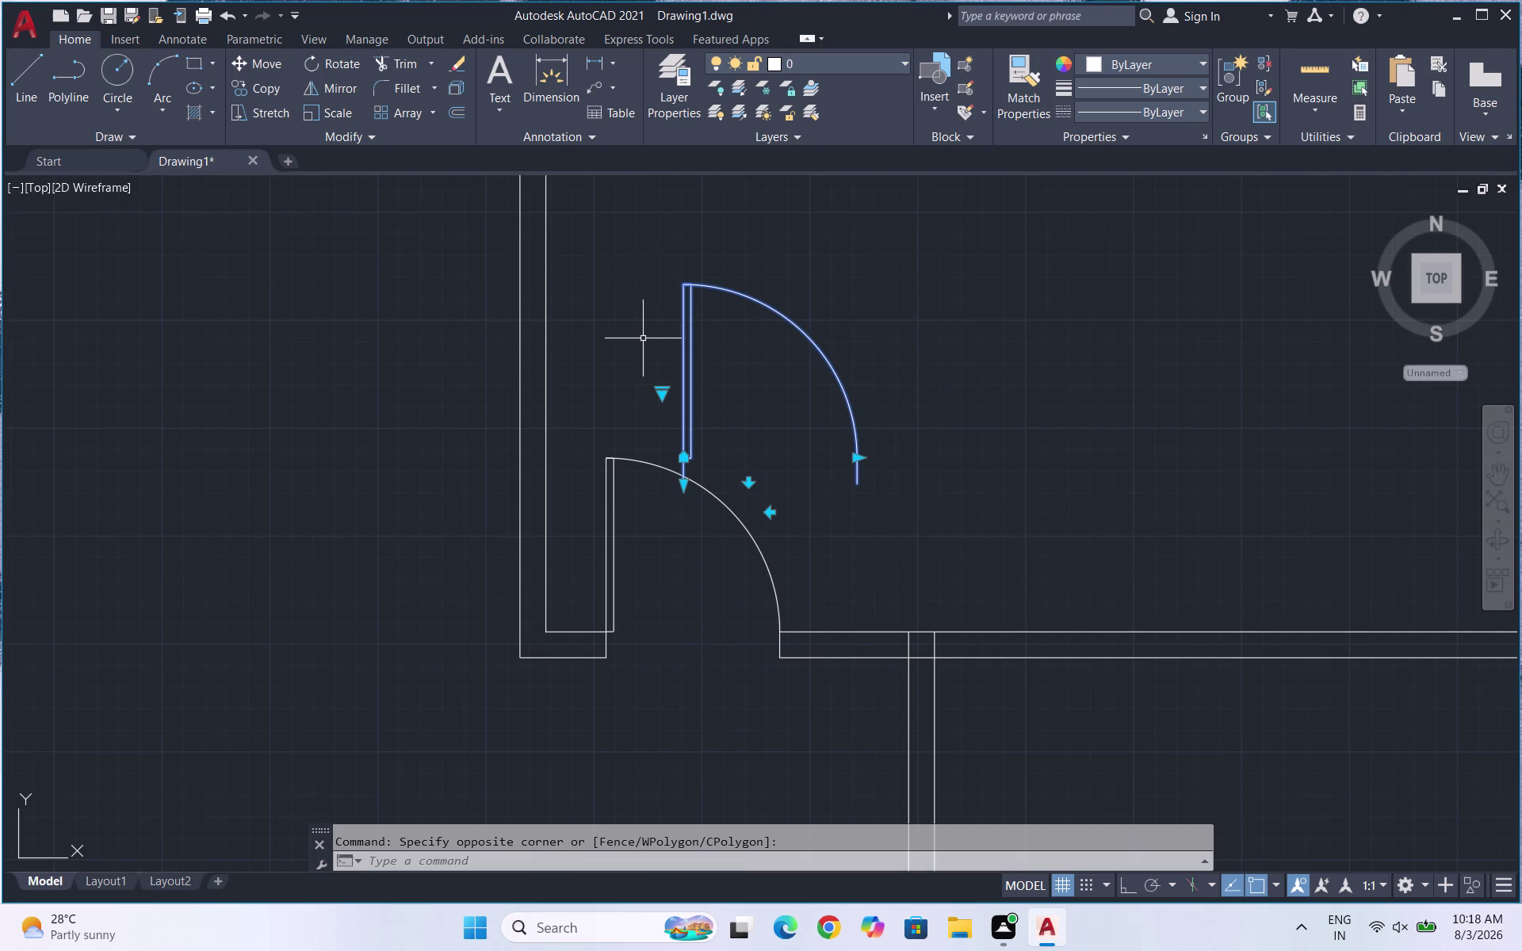
text(RO)
key(Return)
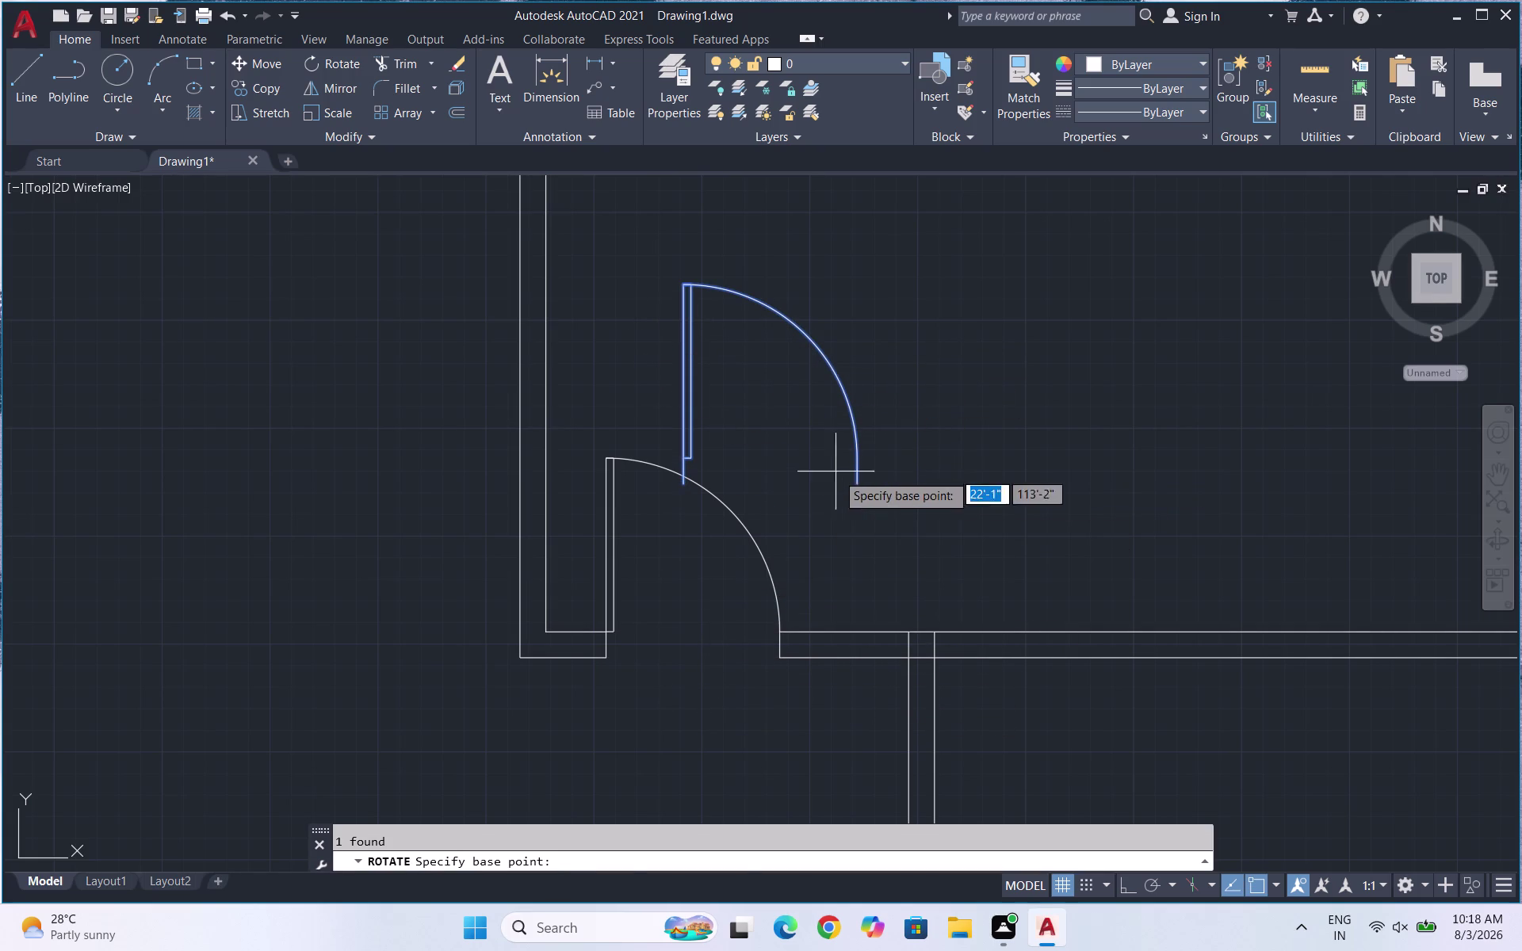
click(860, 485)
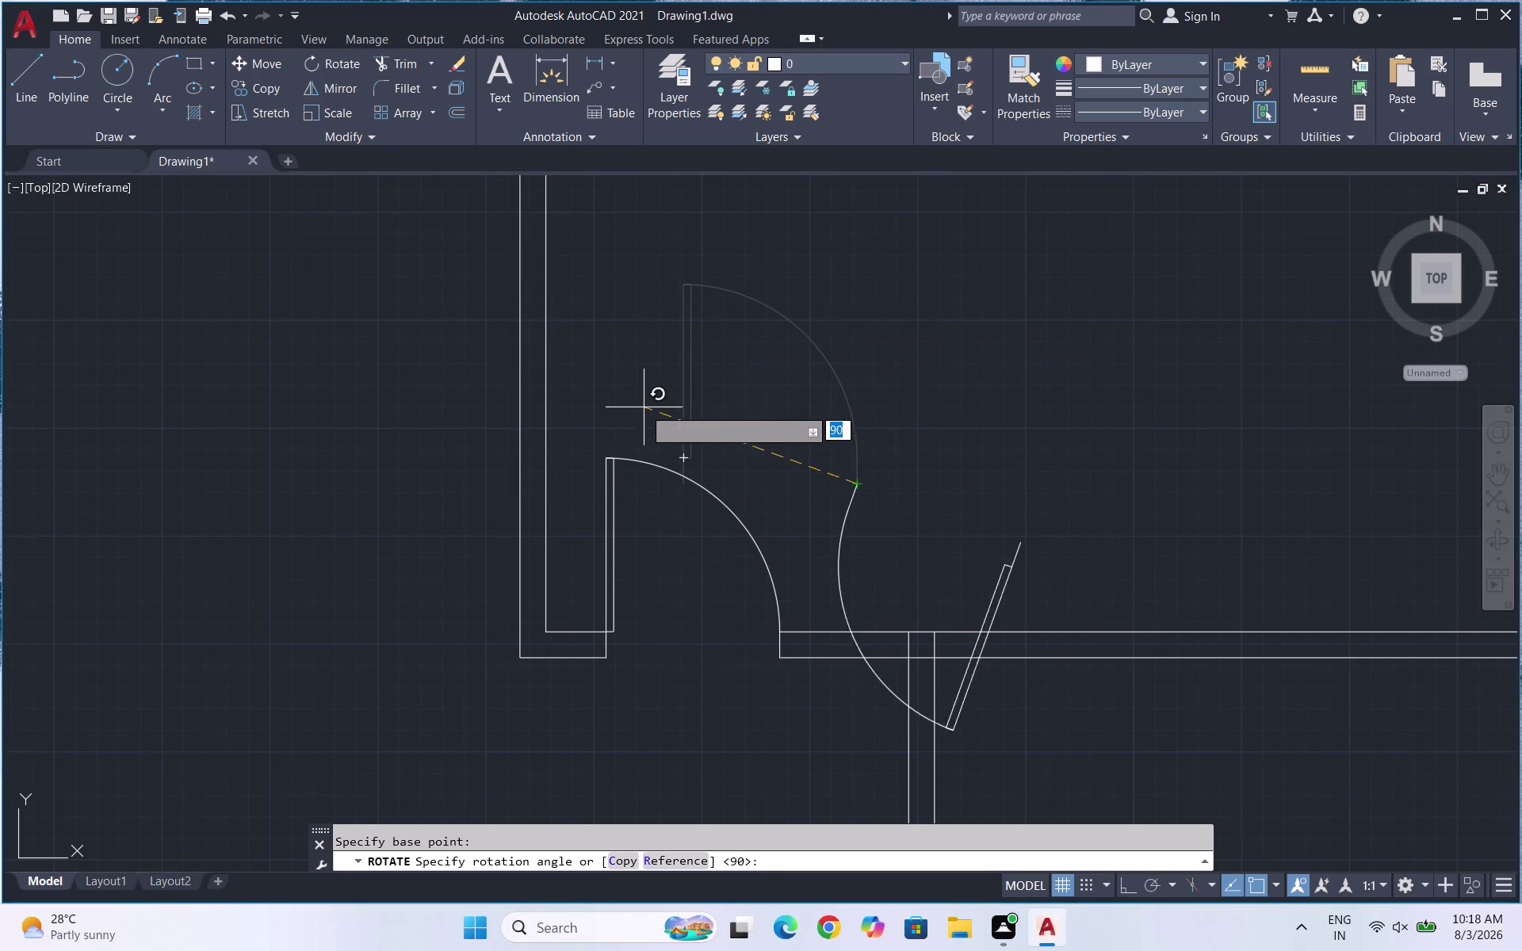
key(F8)
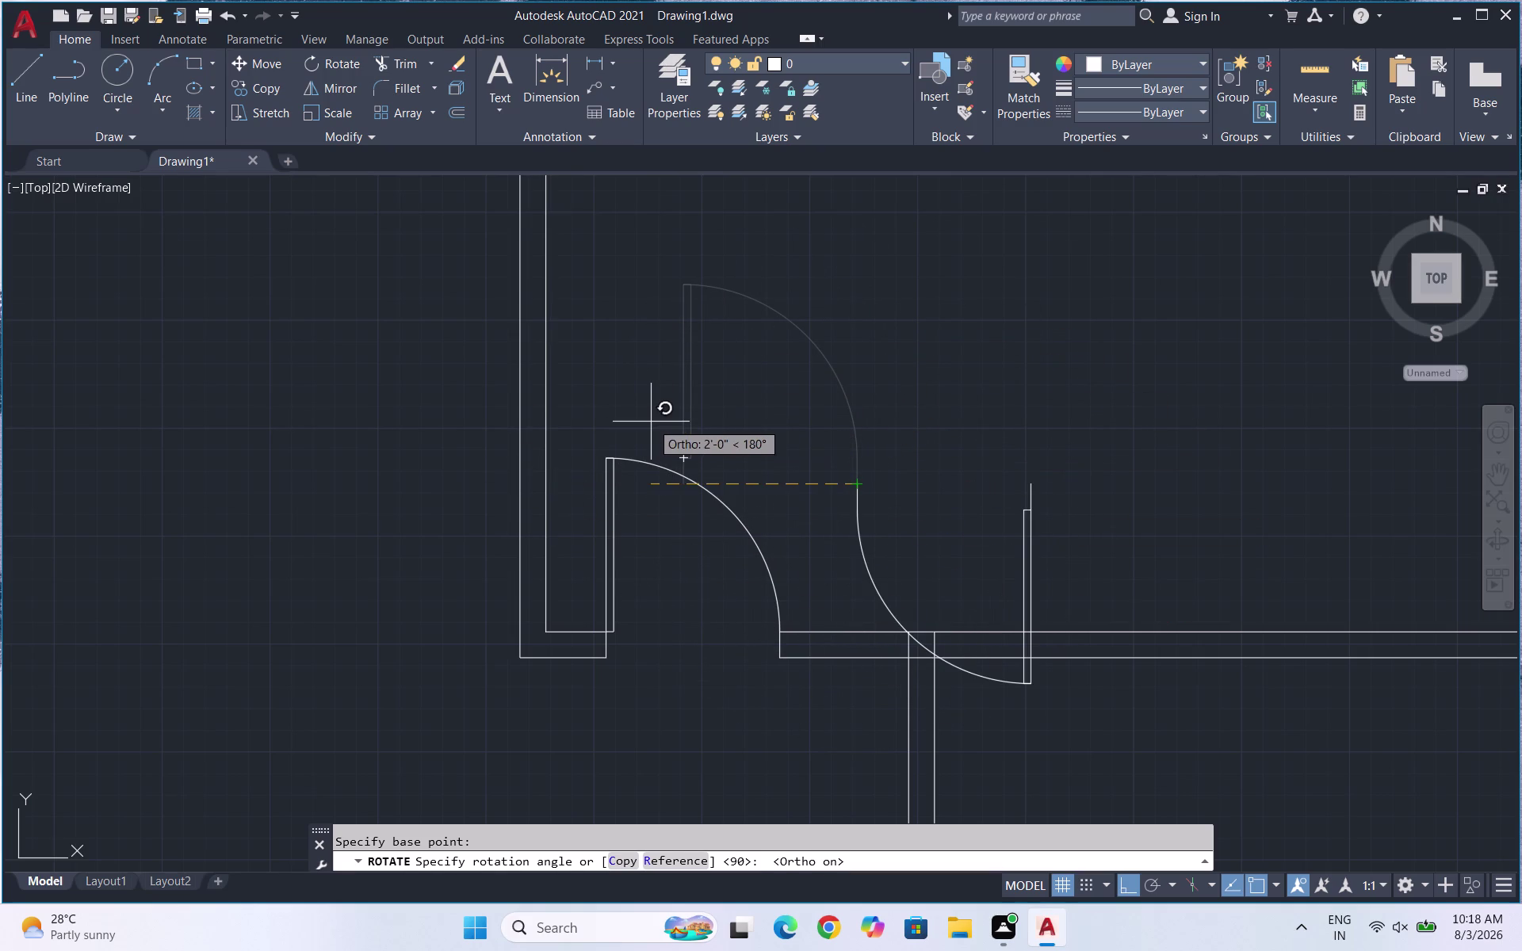
click(650, 421)
Mirror the rotated door, discarding the original and keeping the mirrored copy.
drag(1155, 505, 1025, 498)
click(866, 484)
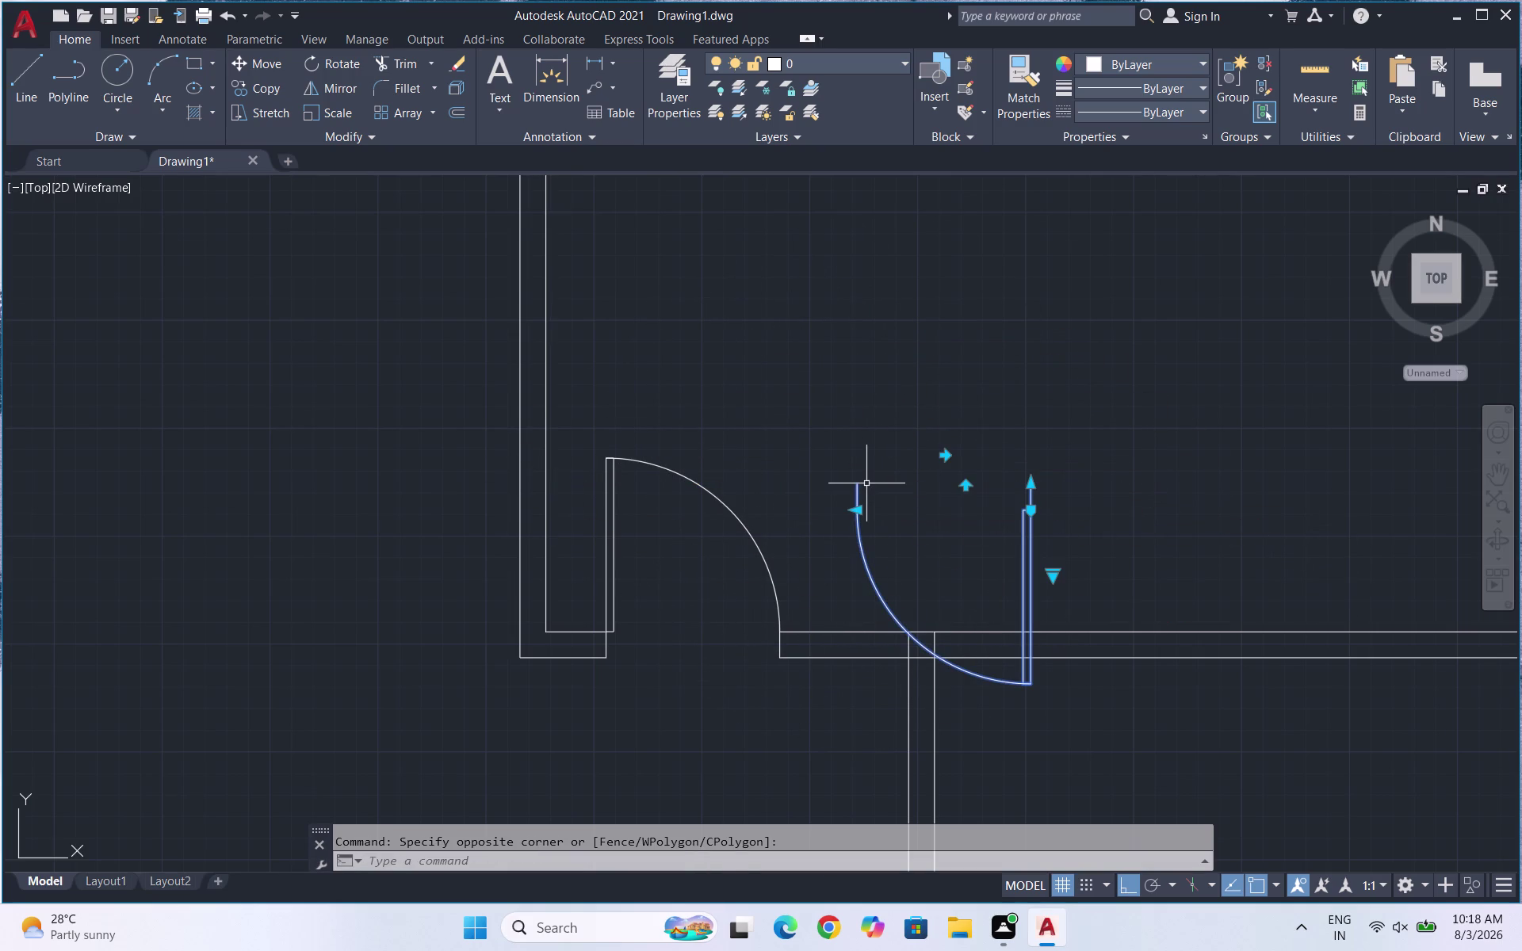
text(MI)
key(Return)
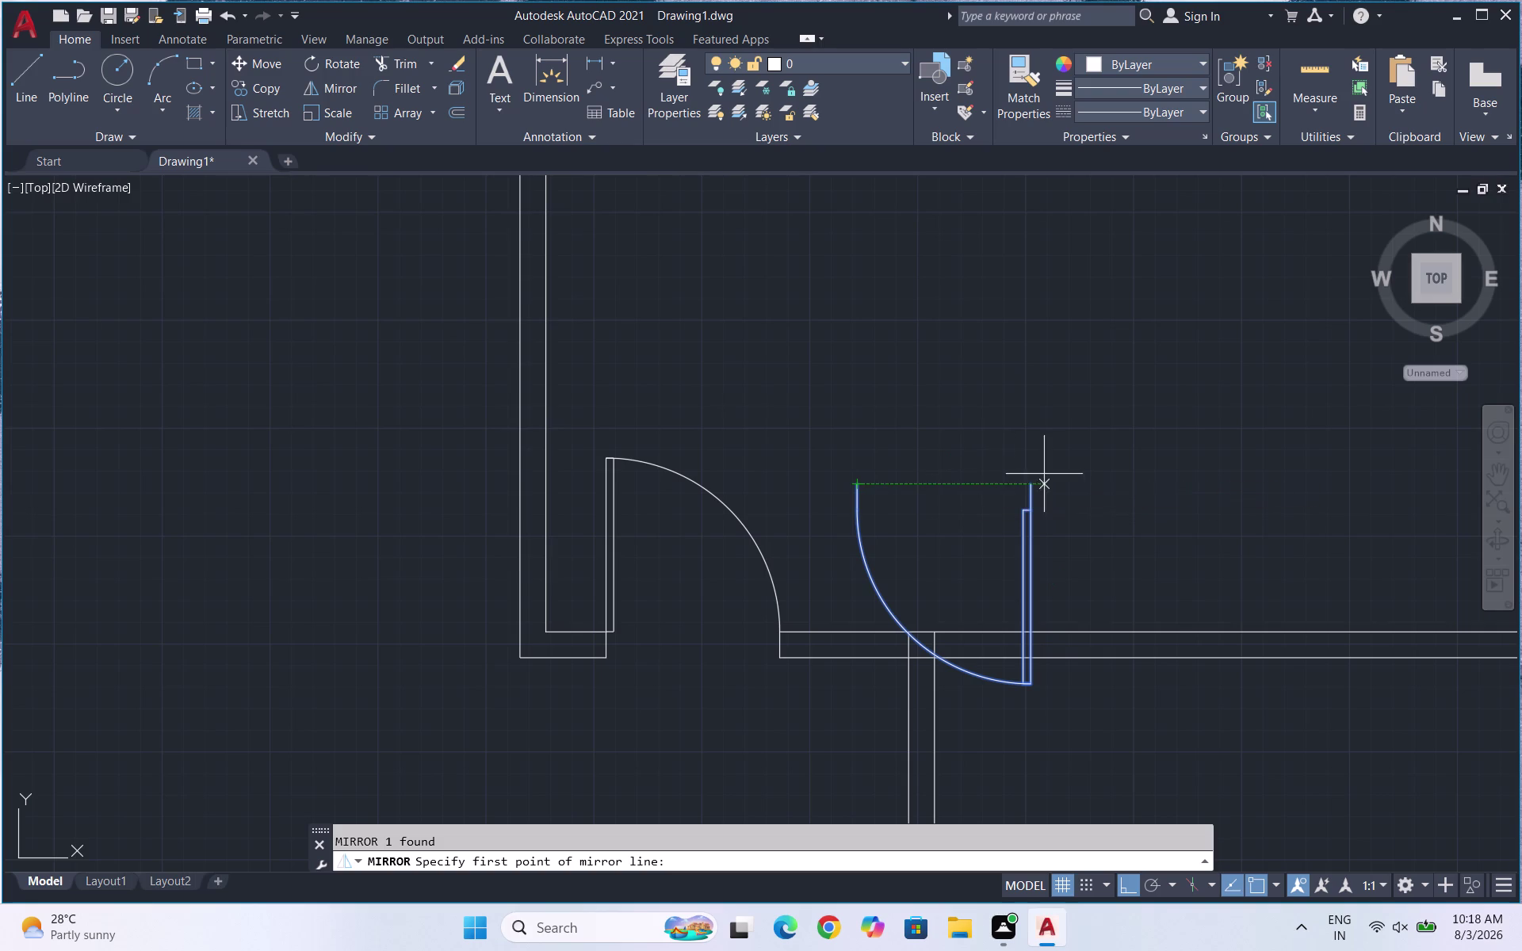
click(1039, 483)
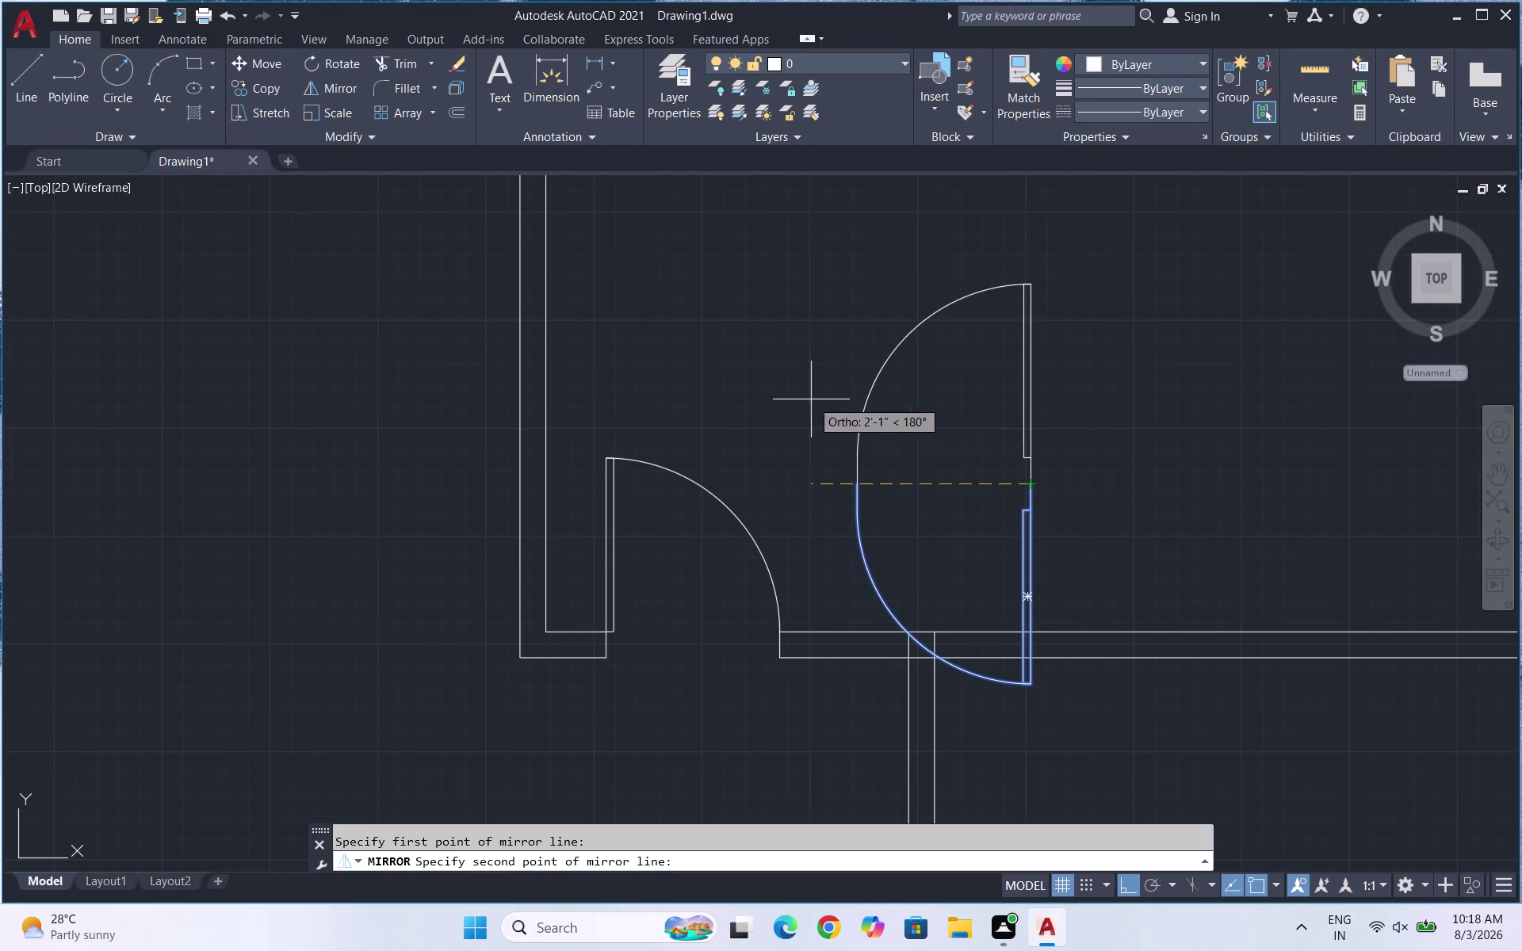
click(1029, 537)
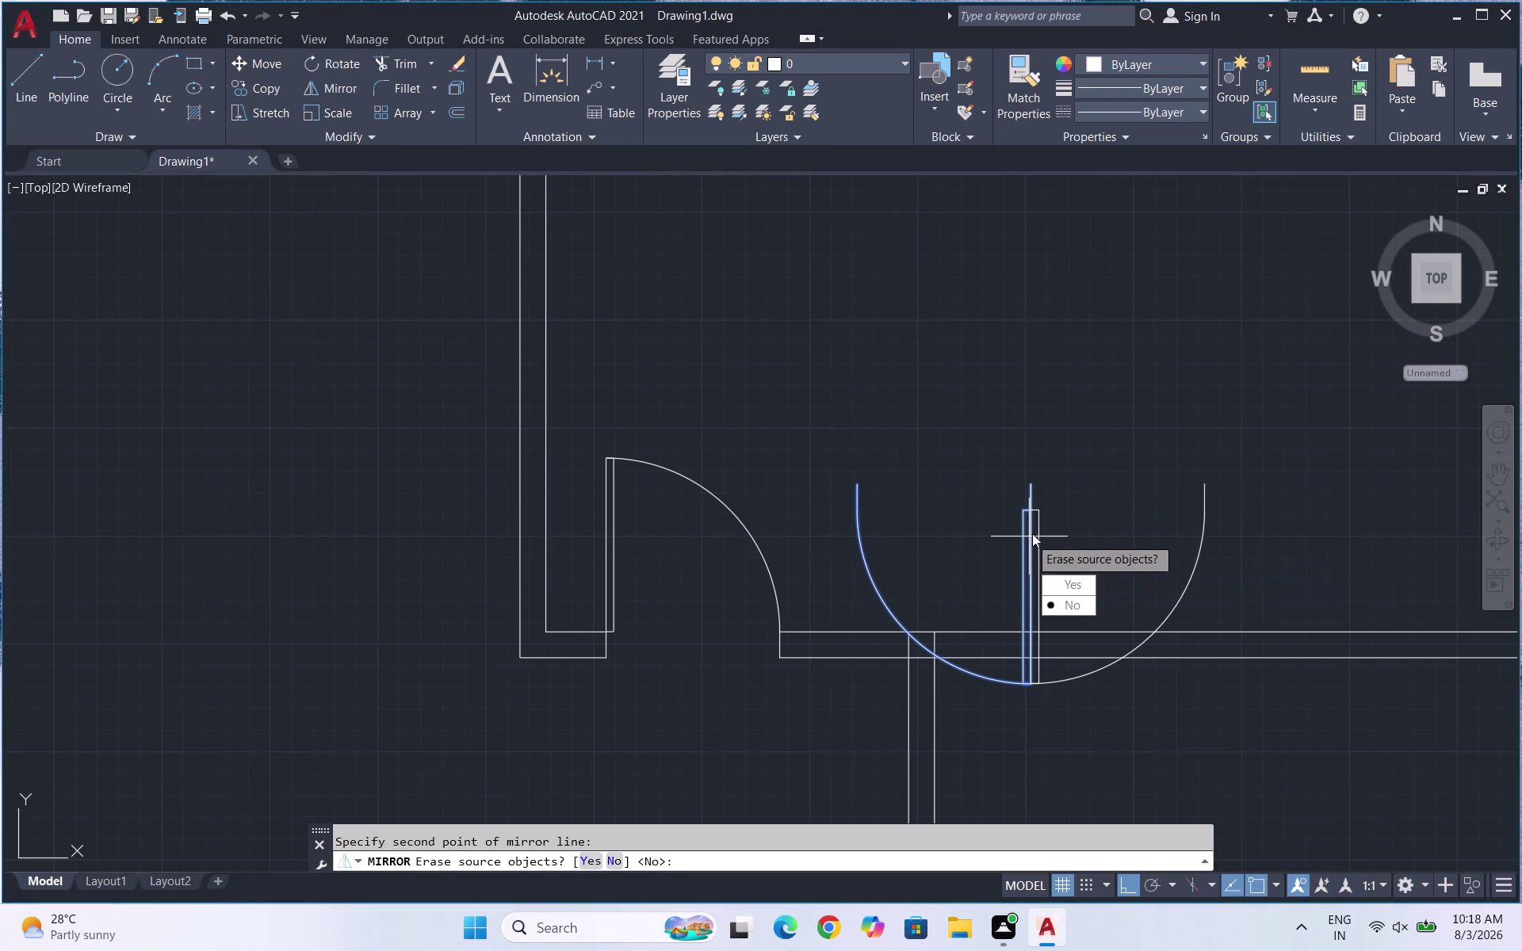
drag(1073, 585, 1029, 537)
drag(1234, 507, 1225, 508)
click(994, 514)
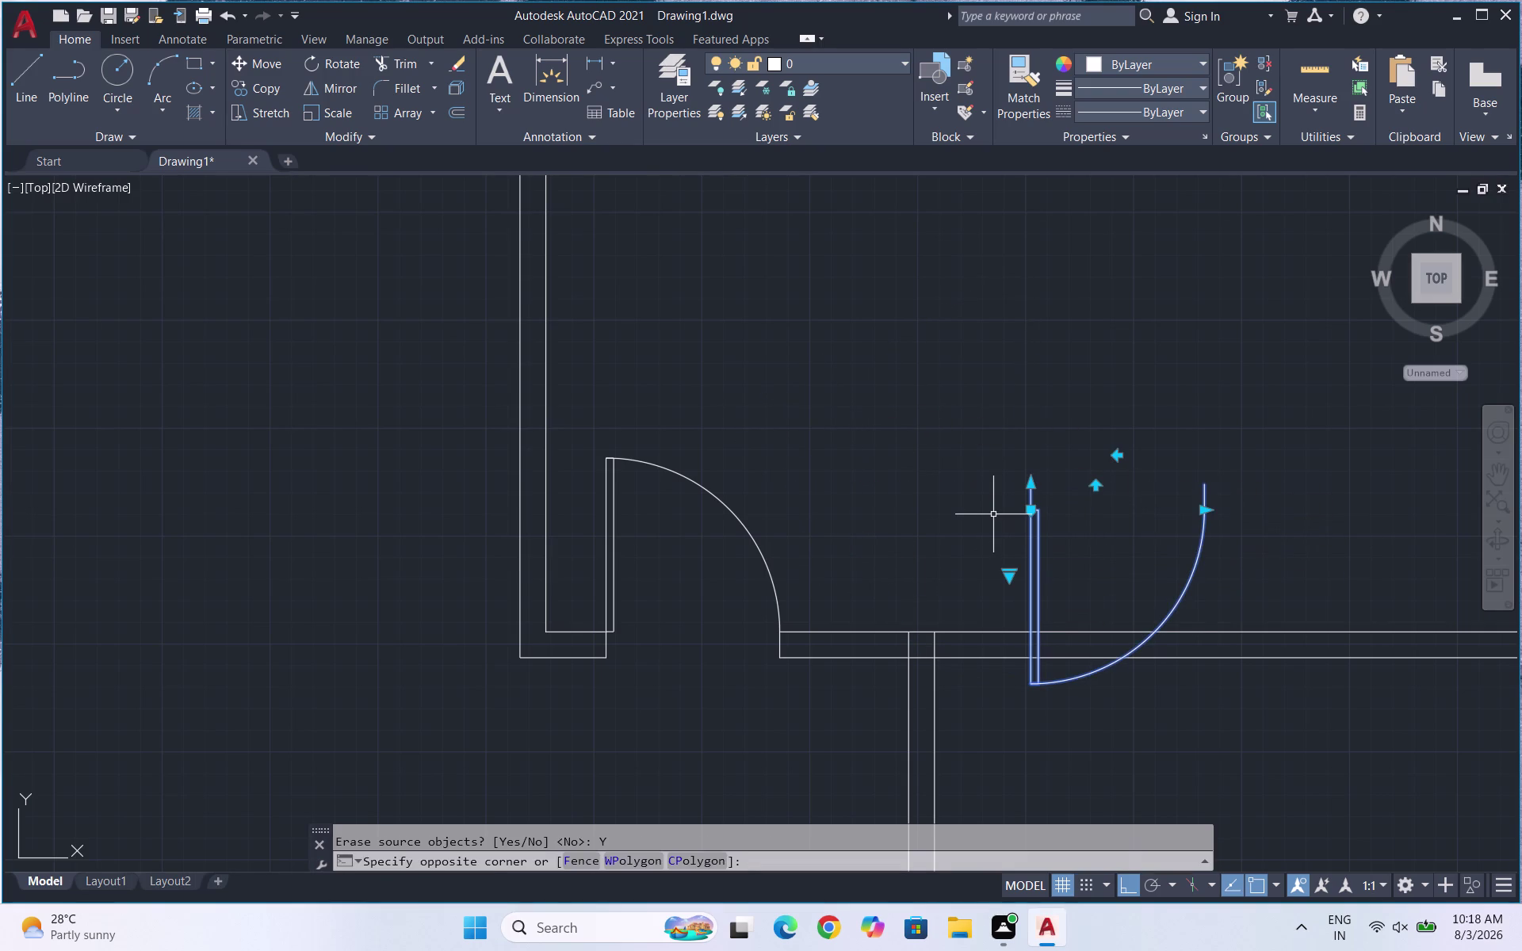
Move the mirrored door down below the wall.
key(m)
key(Return)
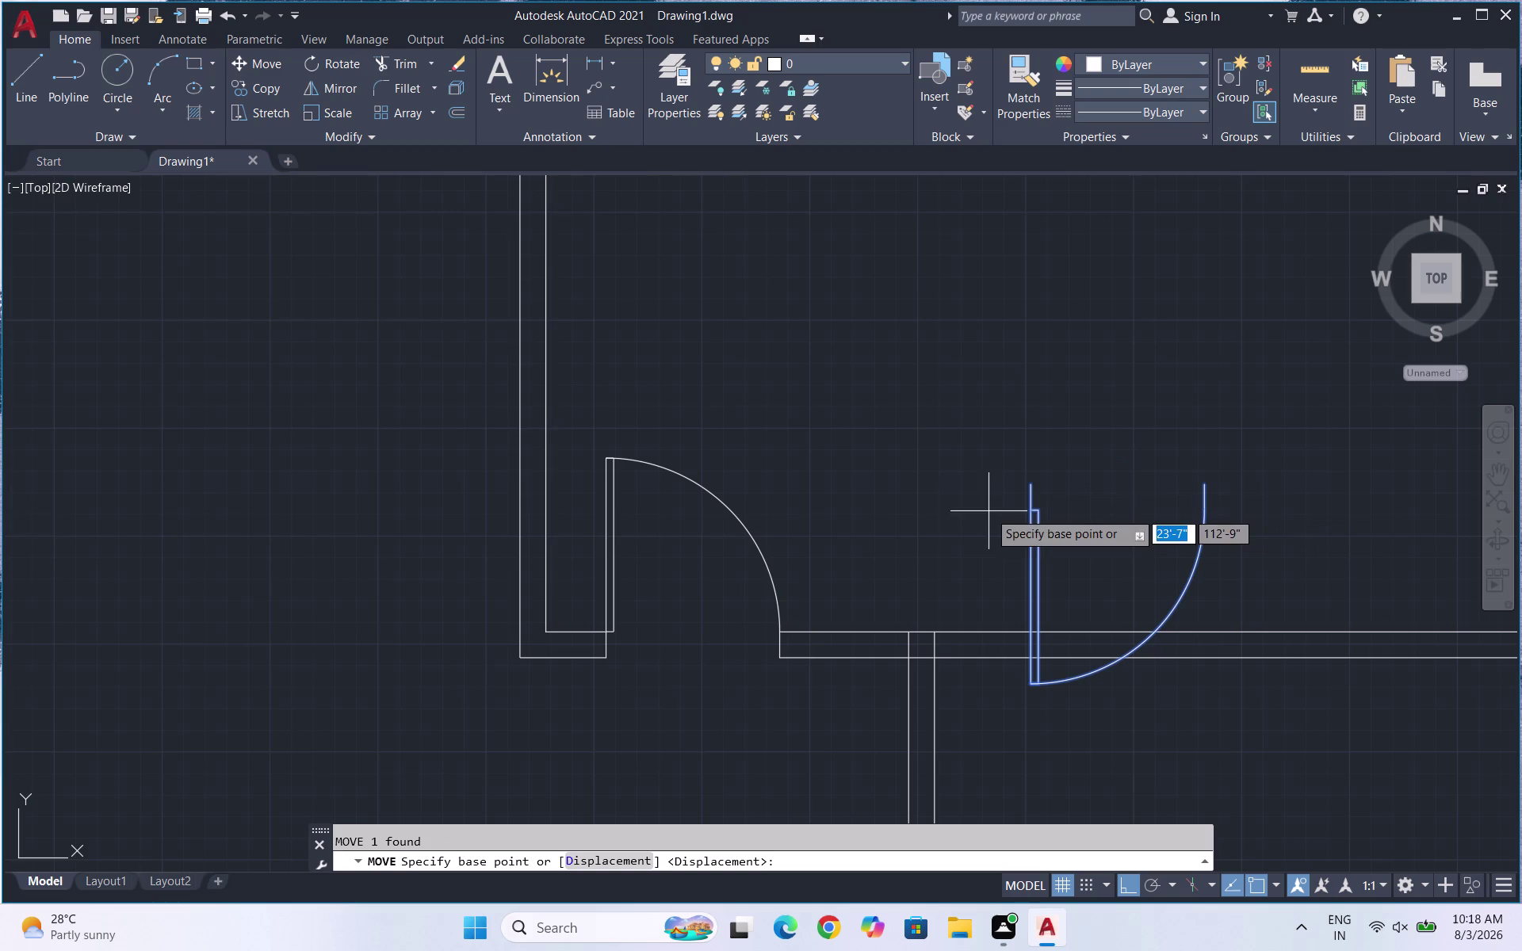
drag(1029, 486, 1026, 475)
scroll(down, 3)
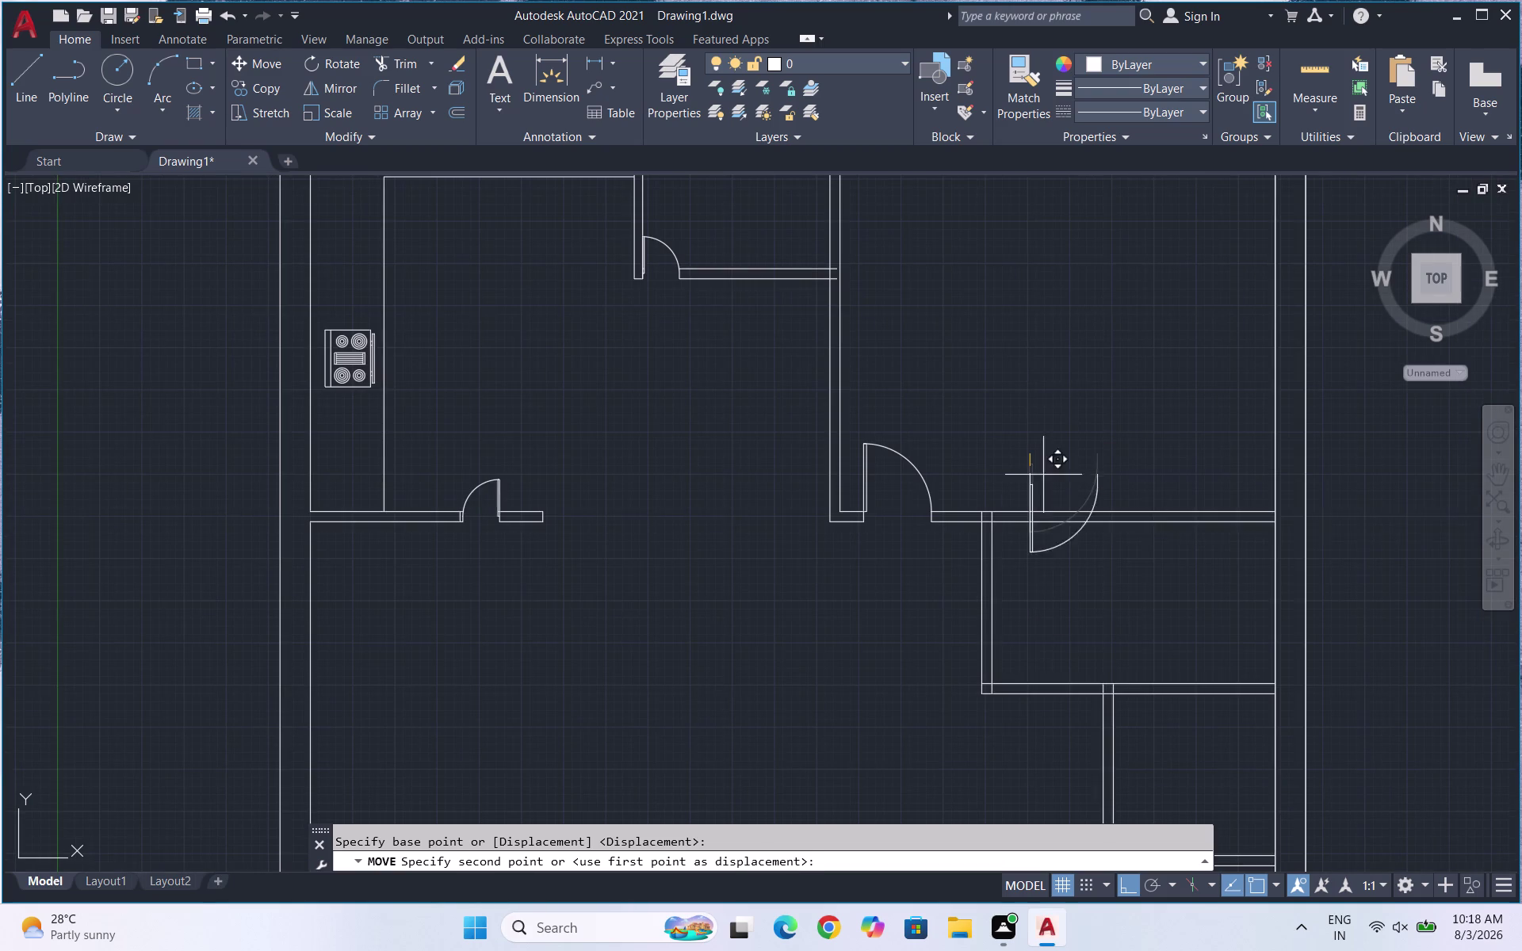
scroll(up, 3)
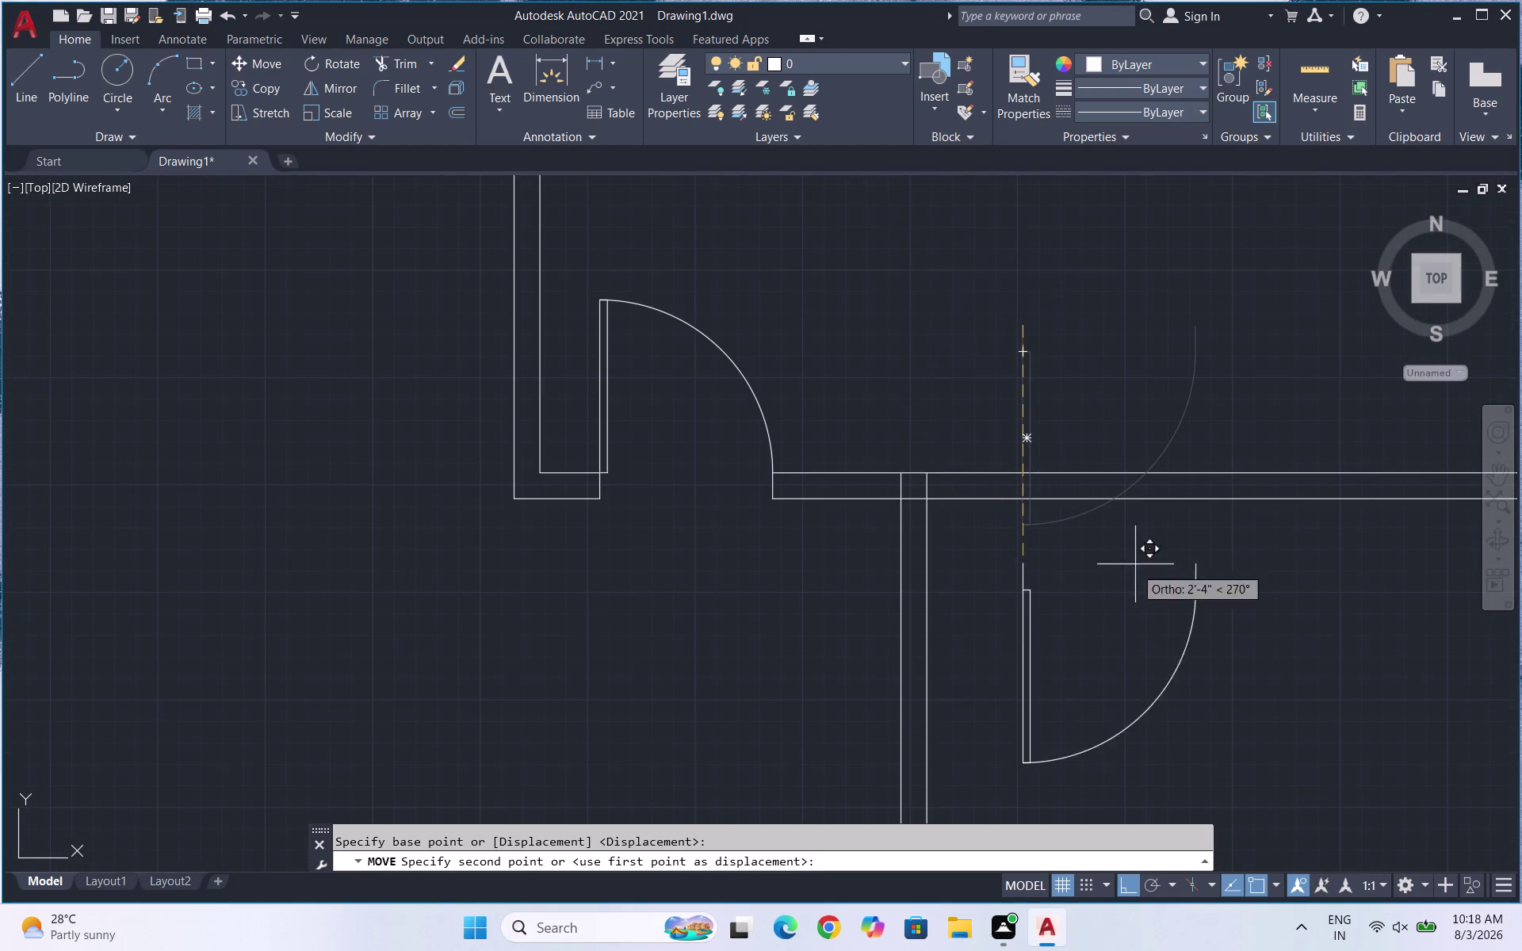
drag(1117, 599, 1125, 594)
drag(1222, 698, 1198, 696)
key(Escape)
Scale the door down slightly, anchored at its hinge.
drag(1252, 728, 1081, 710)
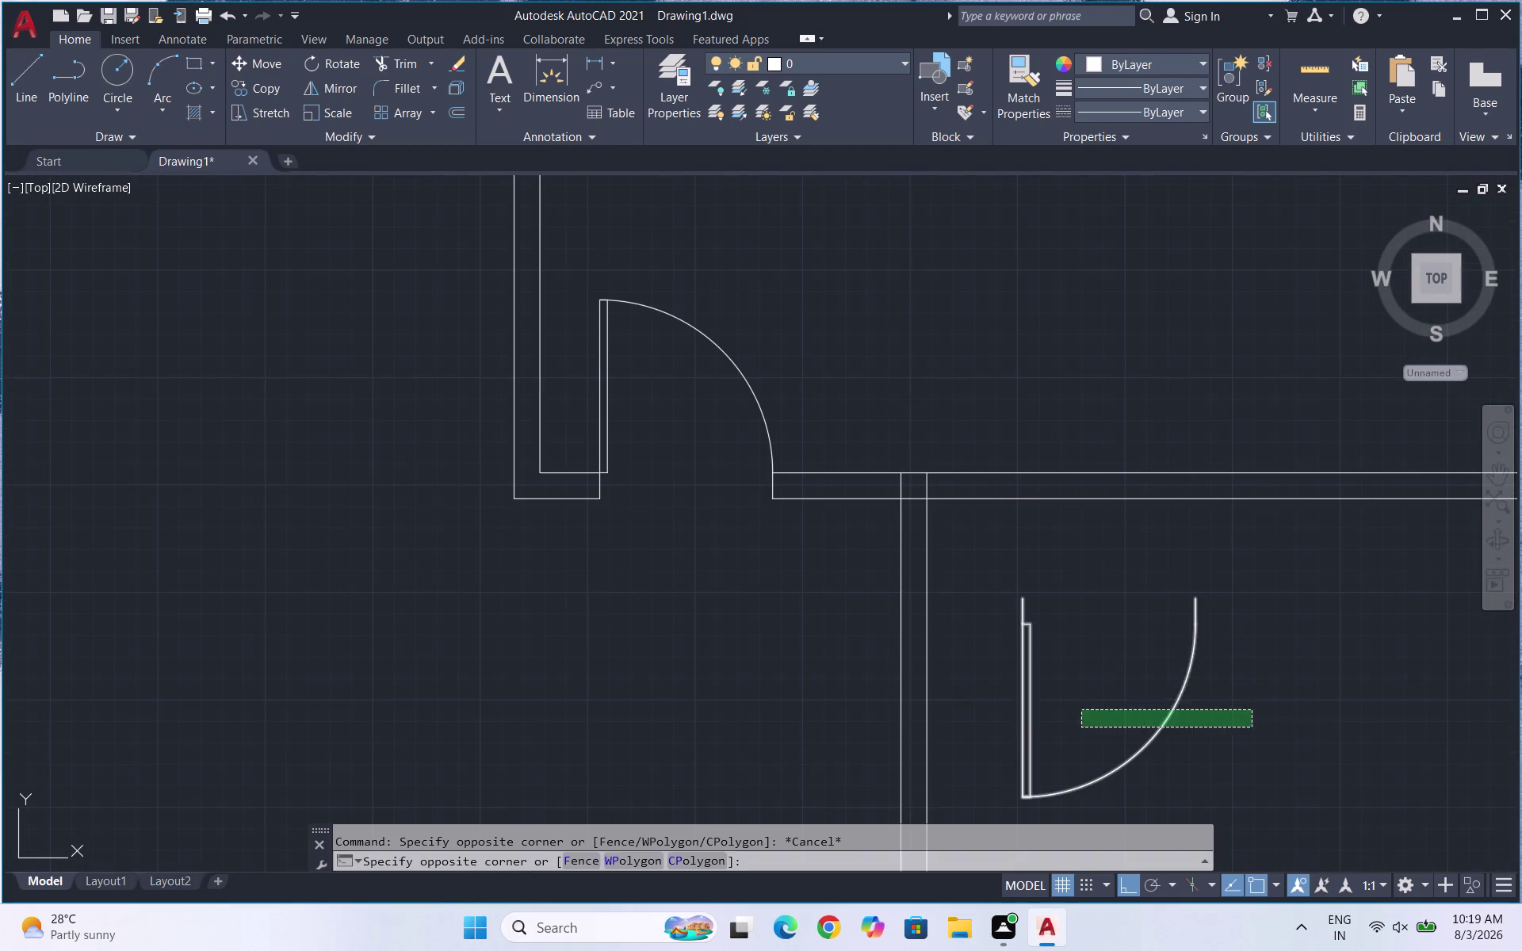
click(1014, 650)
text(SC)
key(Return)
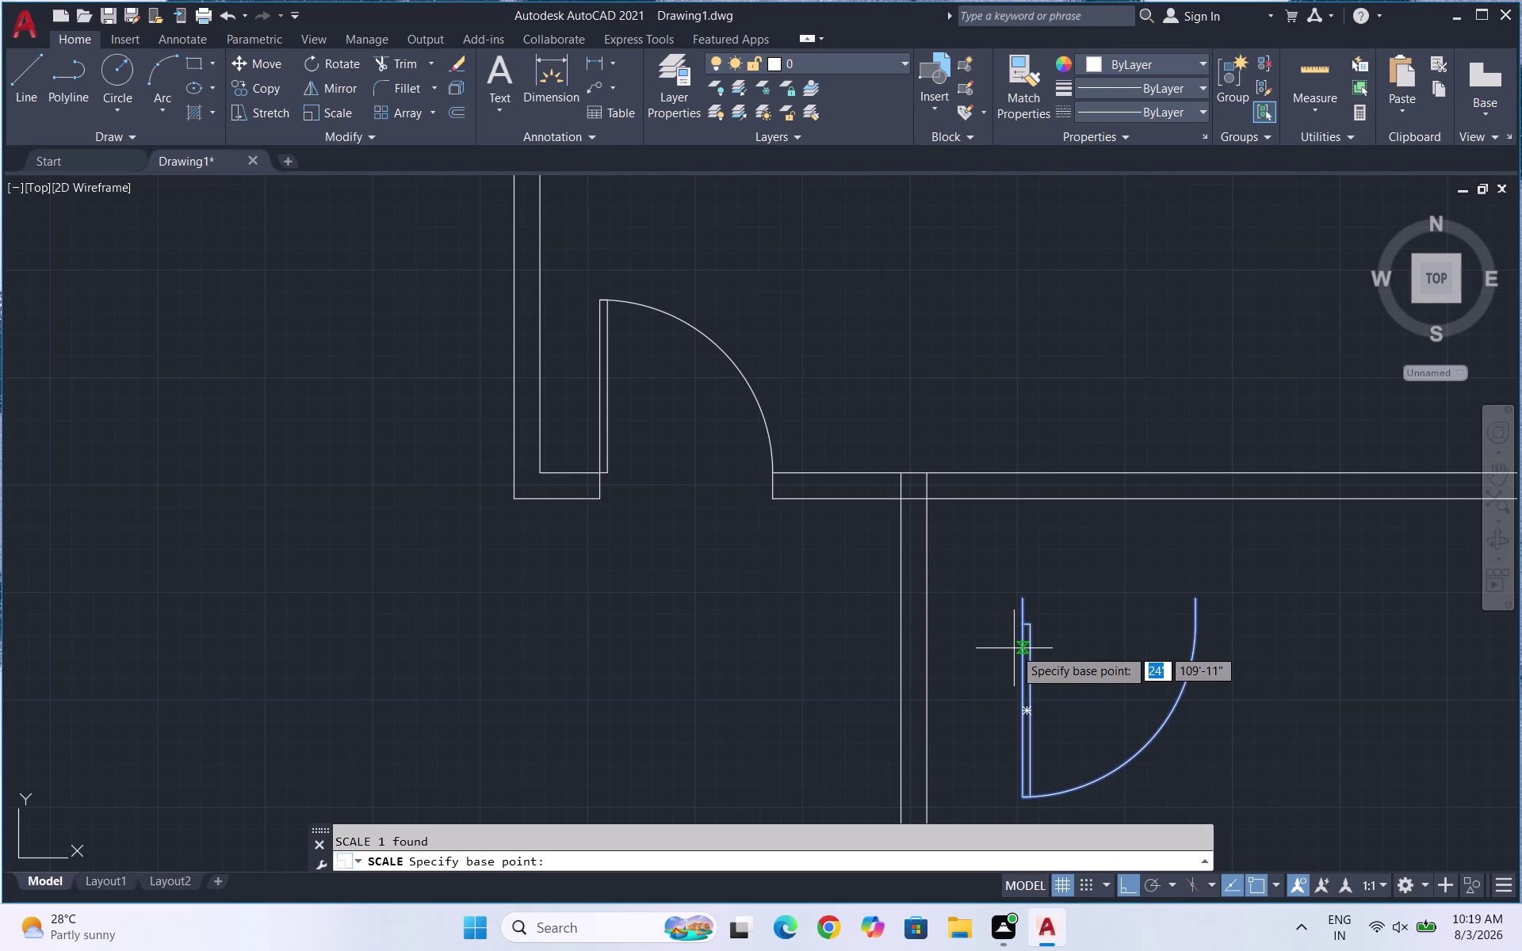
click(1021, 602)
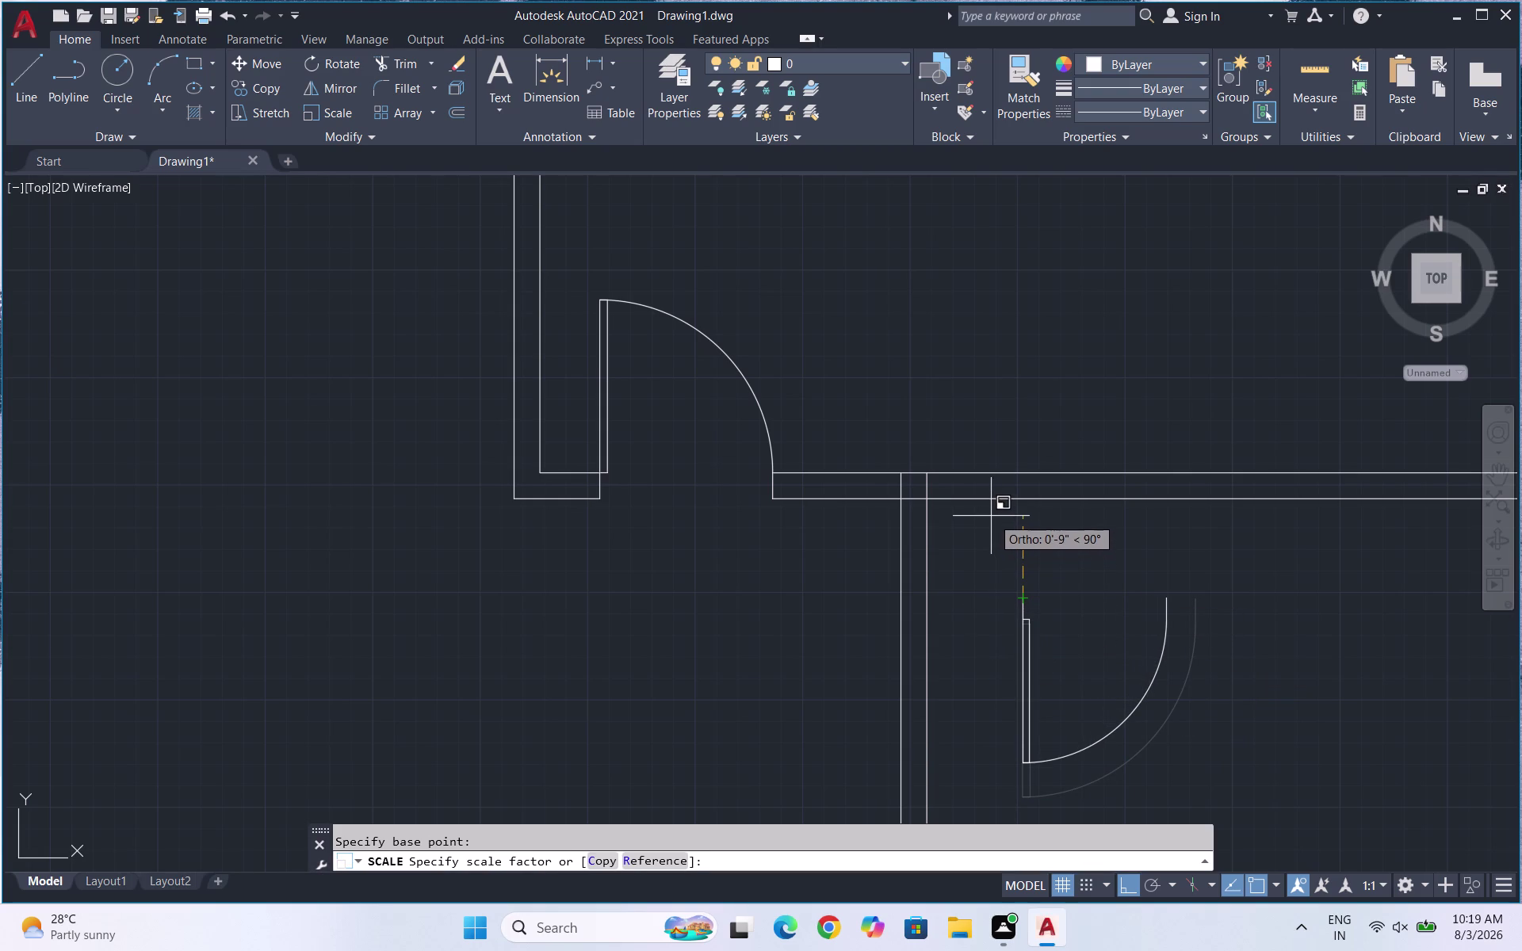
click(991, 516)
Move the door swing by its leaf corner onto the wall junction.
drag(1248, 792, 1151, 721)
click(1021, 601)
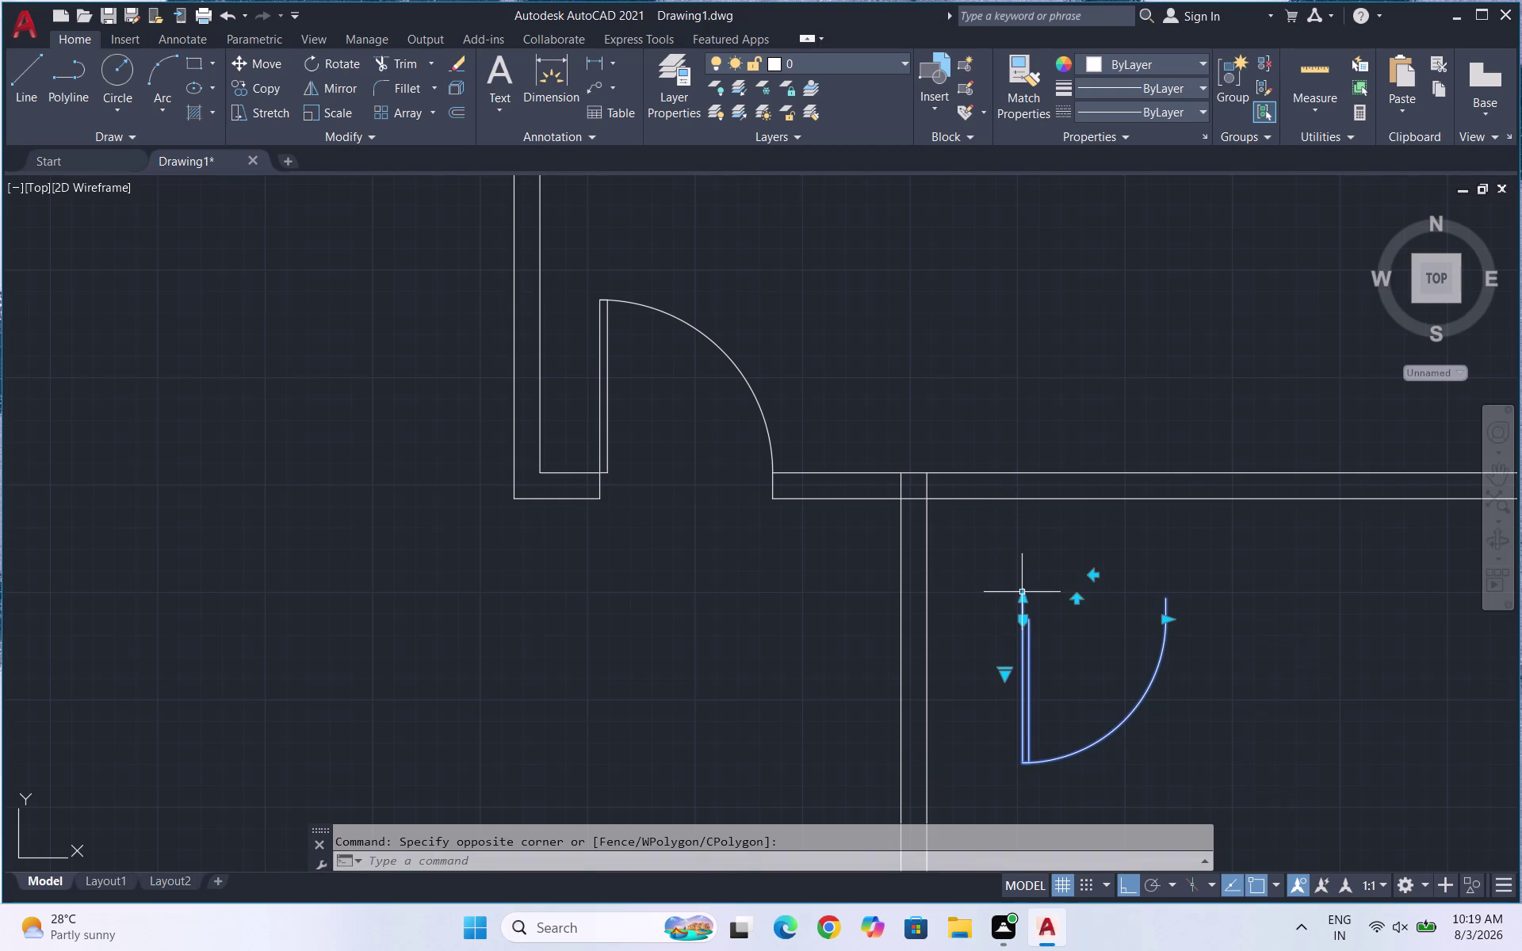
key(m)
key(Return)
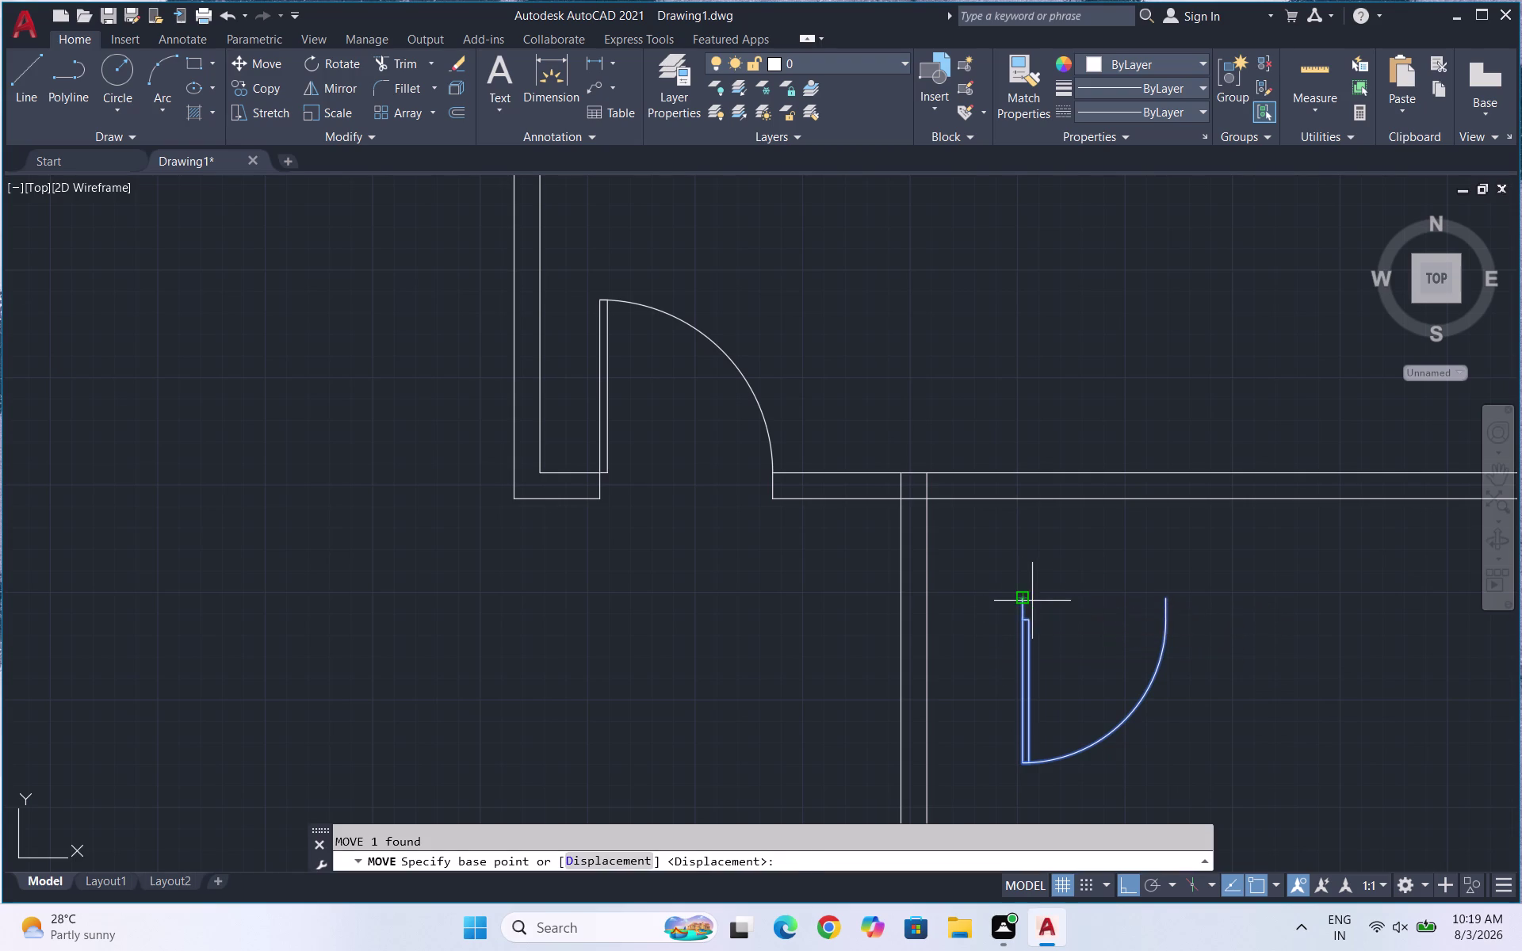
click(1019, 599)
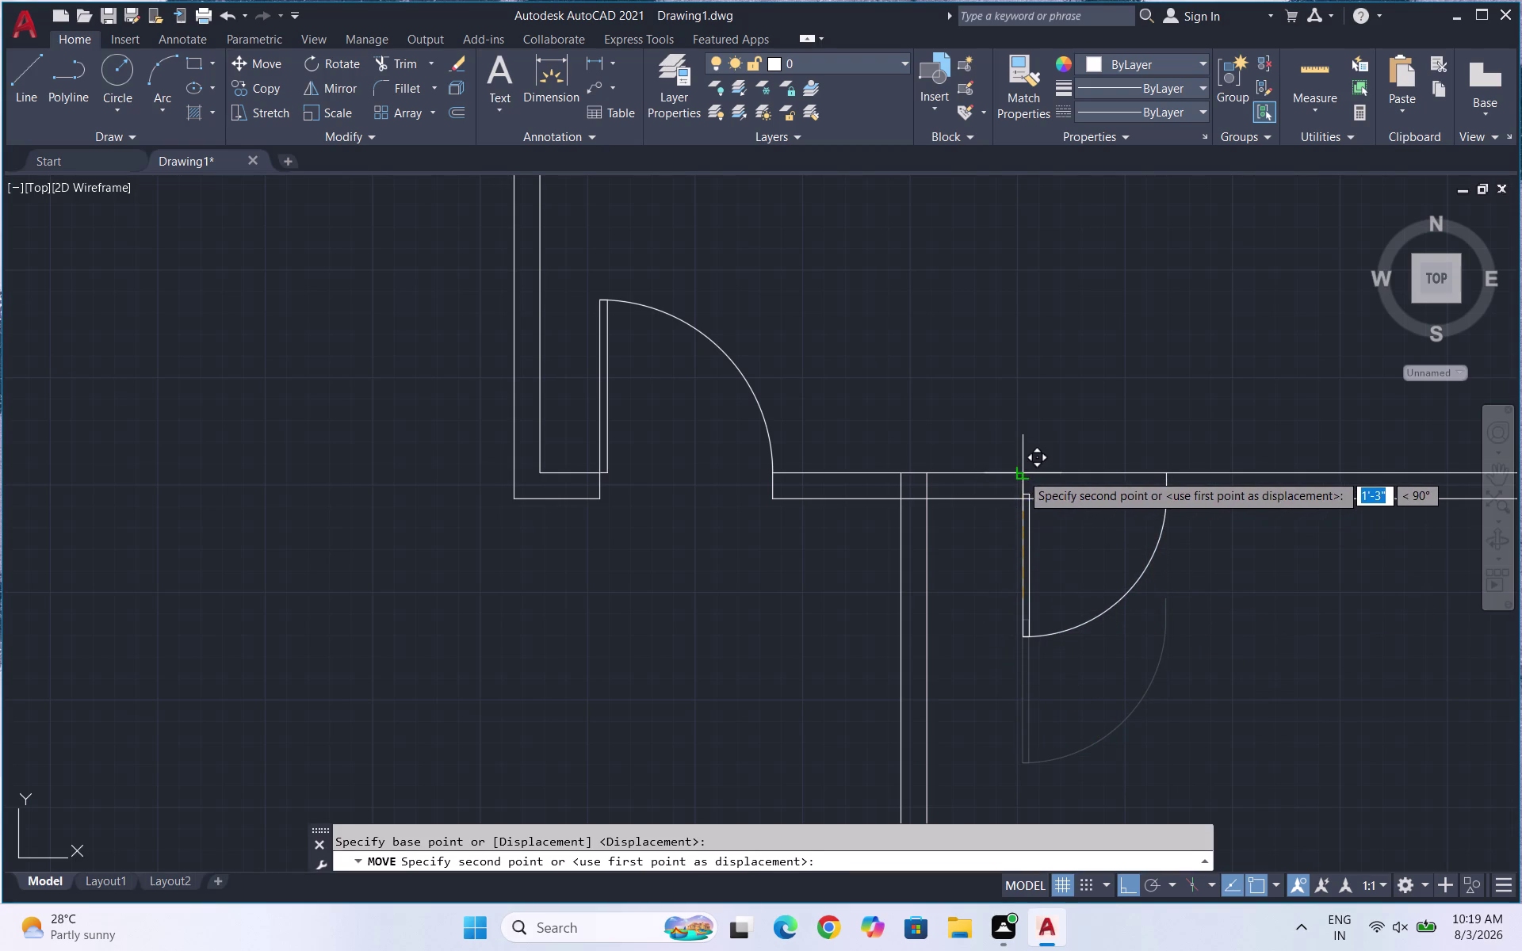
click(1021, 474)
key(Escape)
scroll(down, 3)
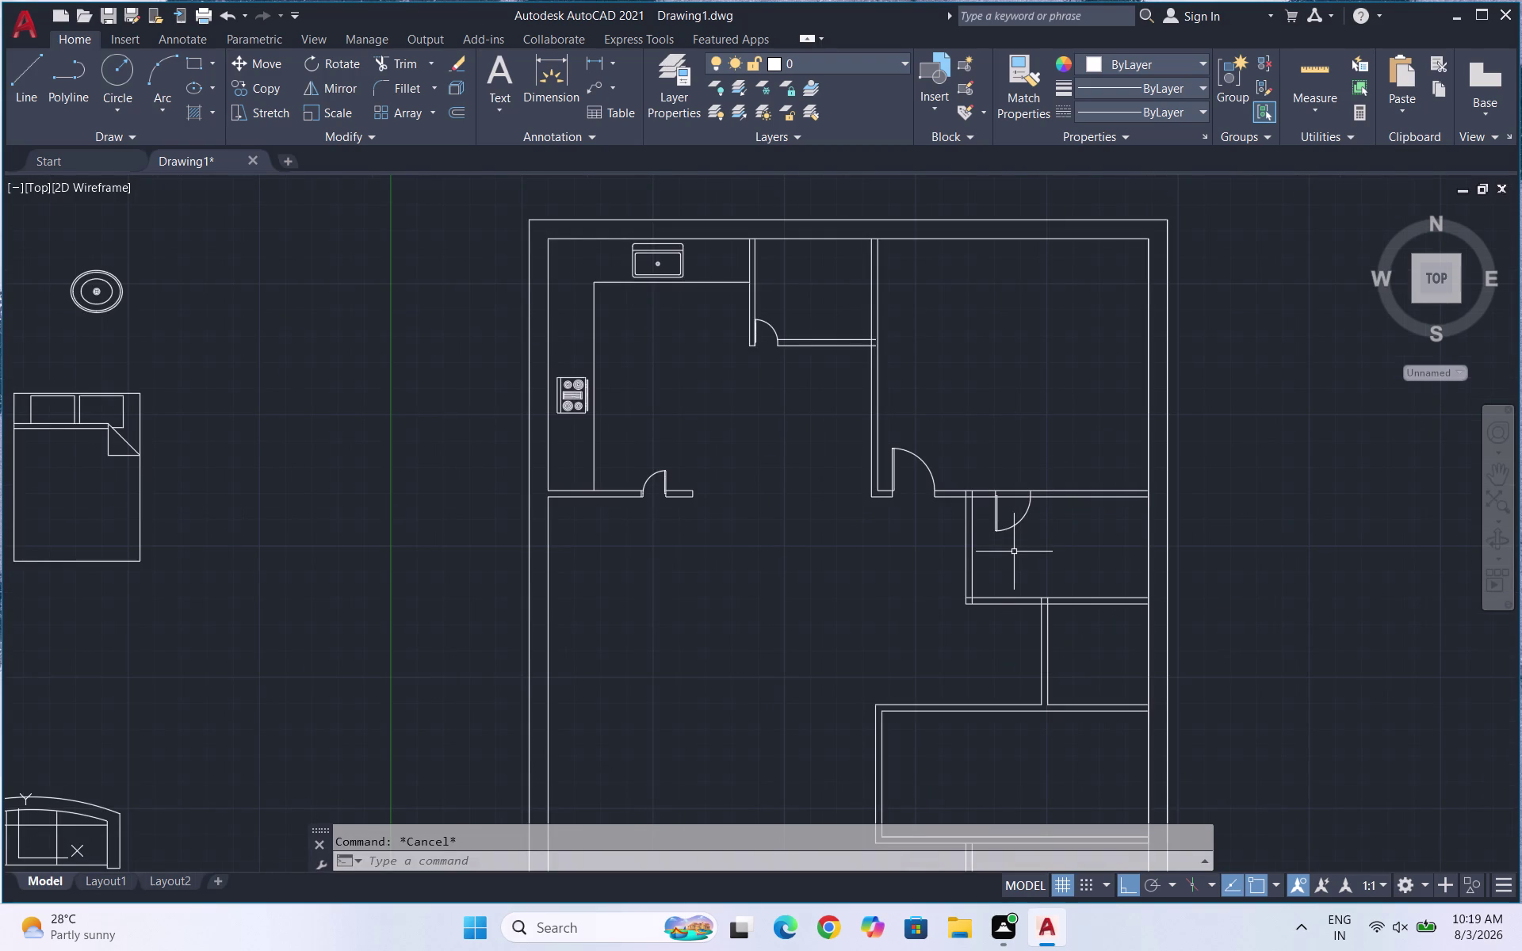
scroll(up, 3)
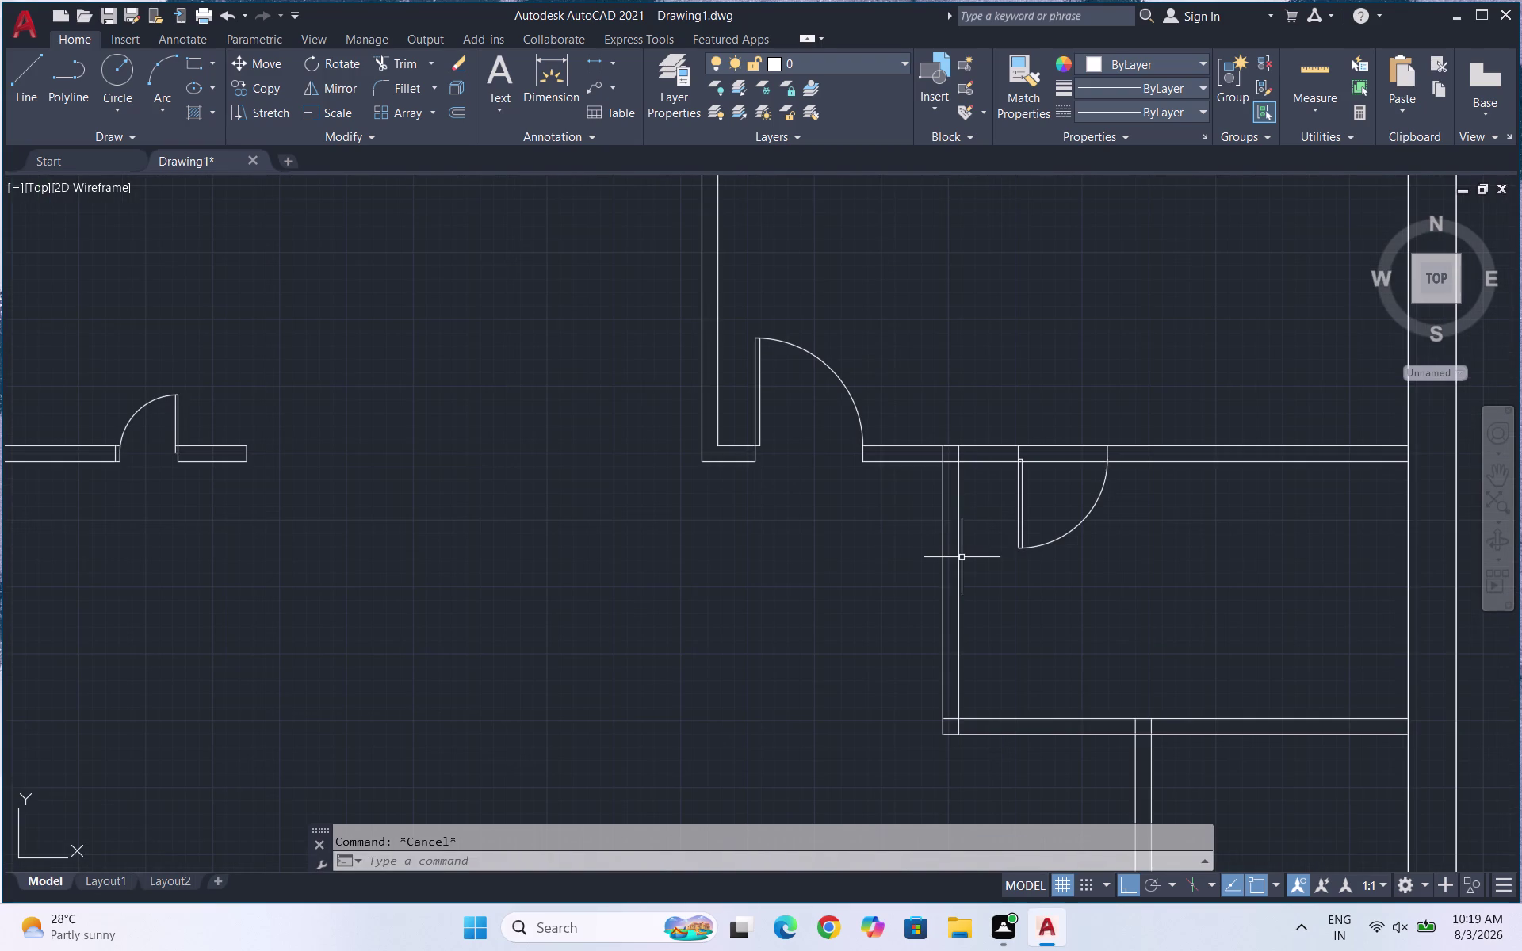
Trim away the wall lines across the doorway.
text(TR)
key(Return)
key(Return)
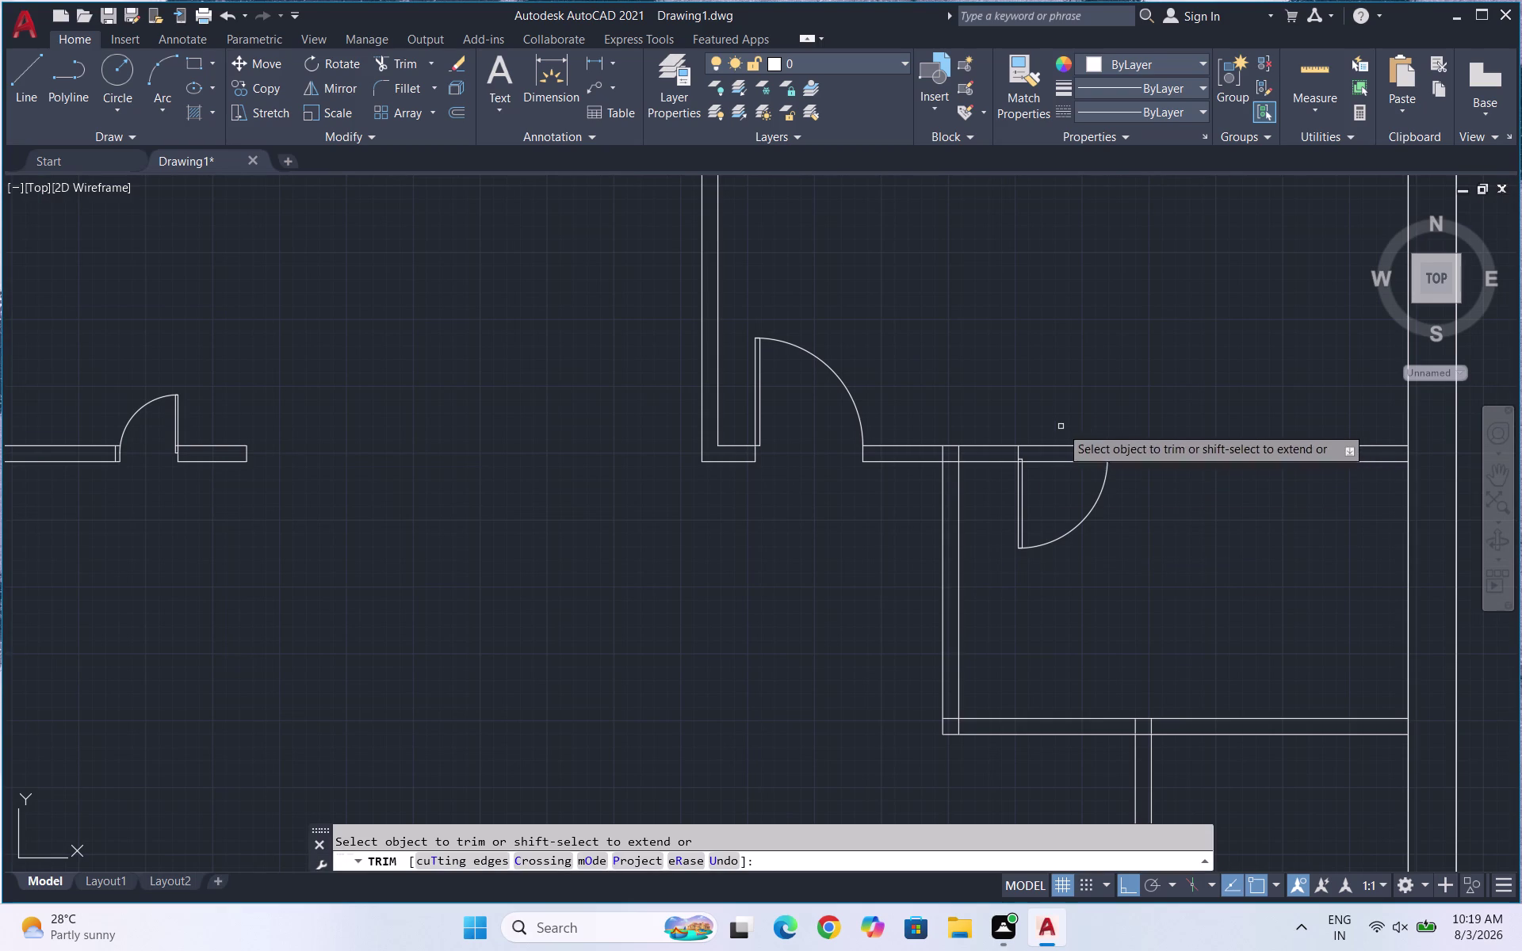
drag(1059, 424, 1053, 484)
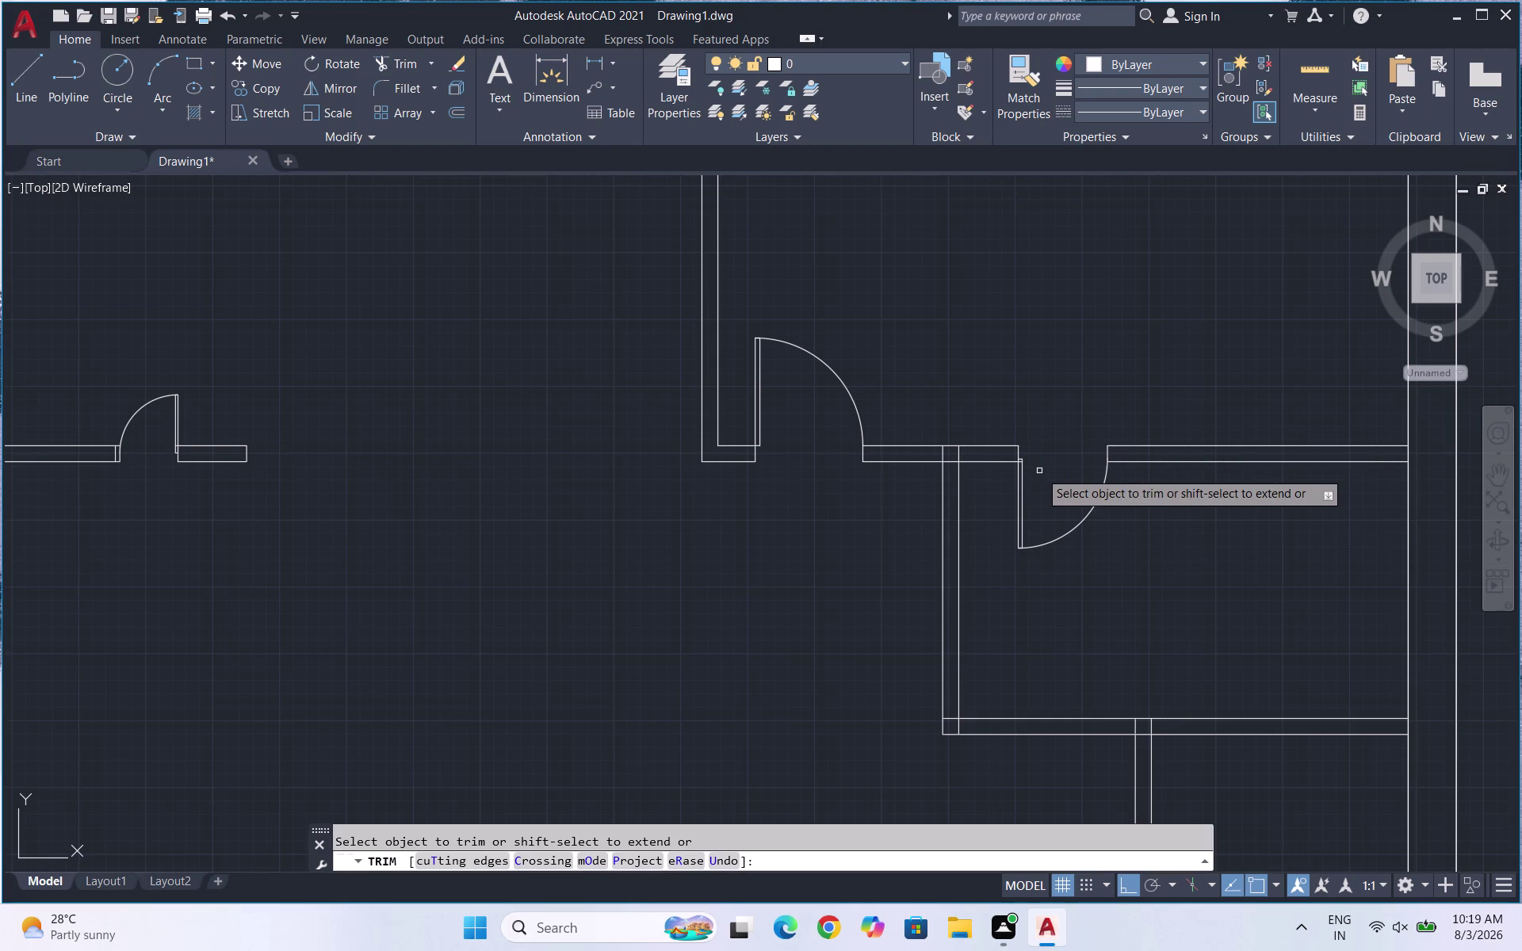
key(Escape)
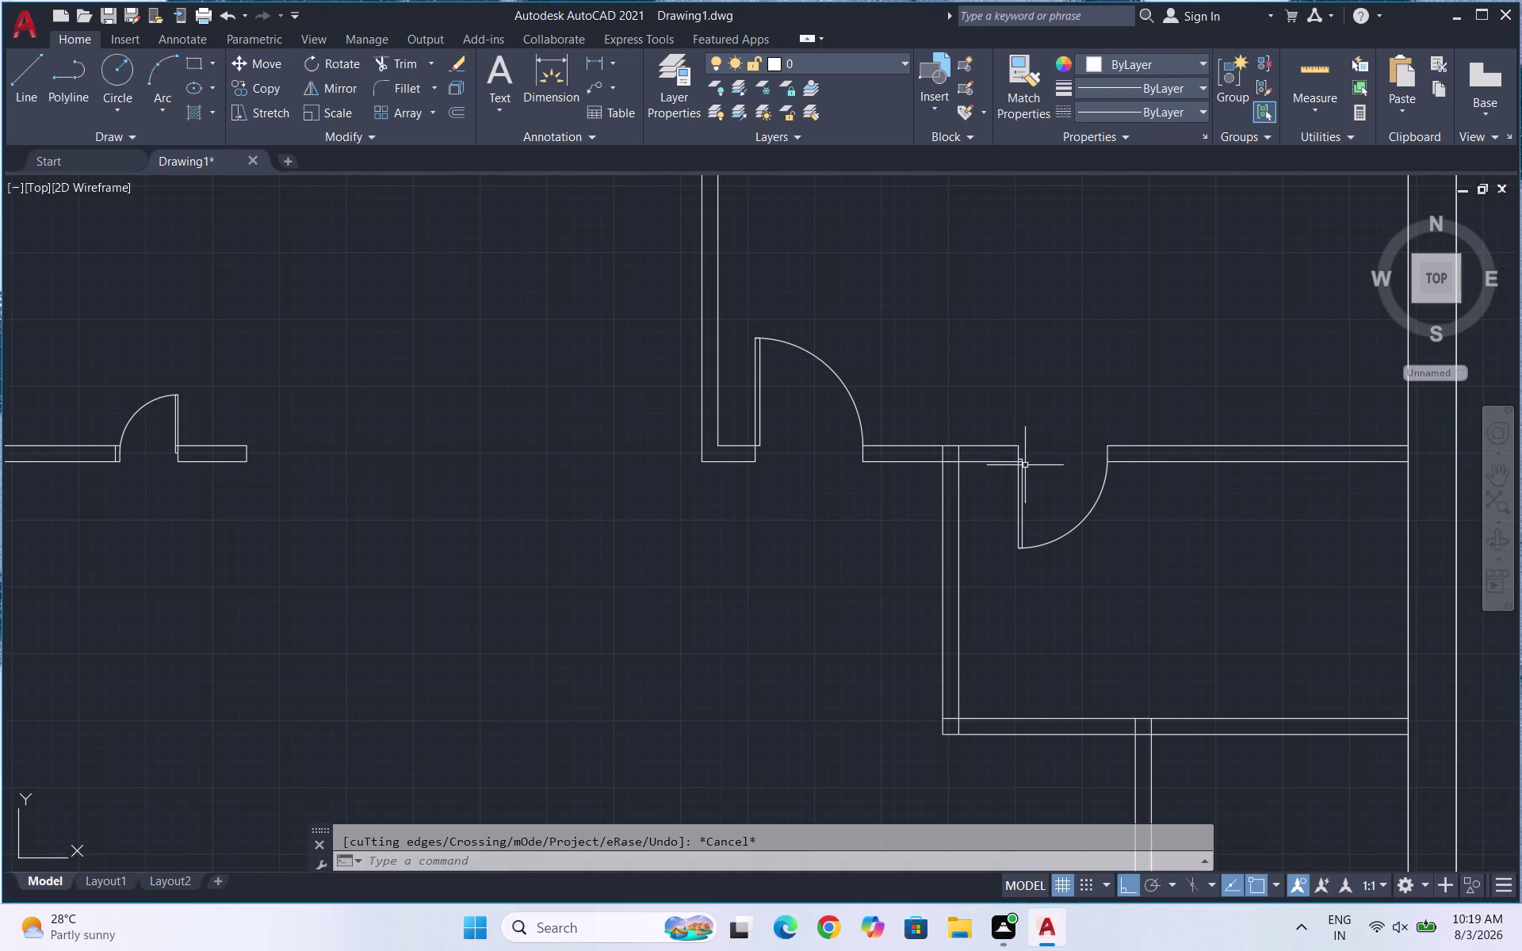
scroll(down, 3)
scroll(up, 3)
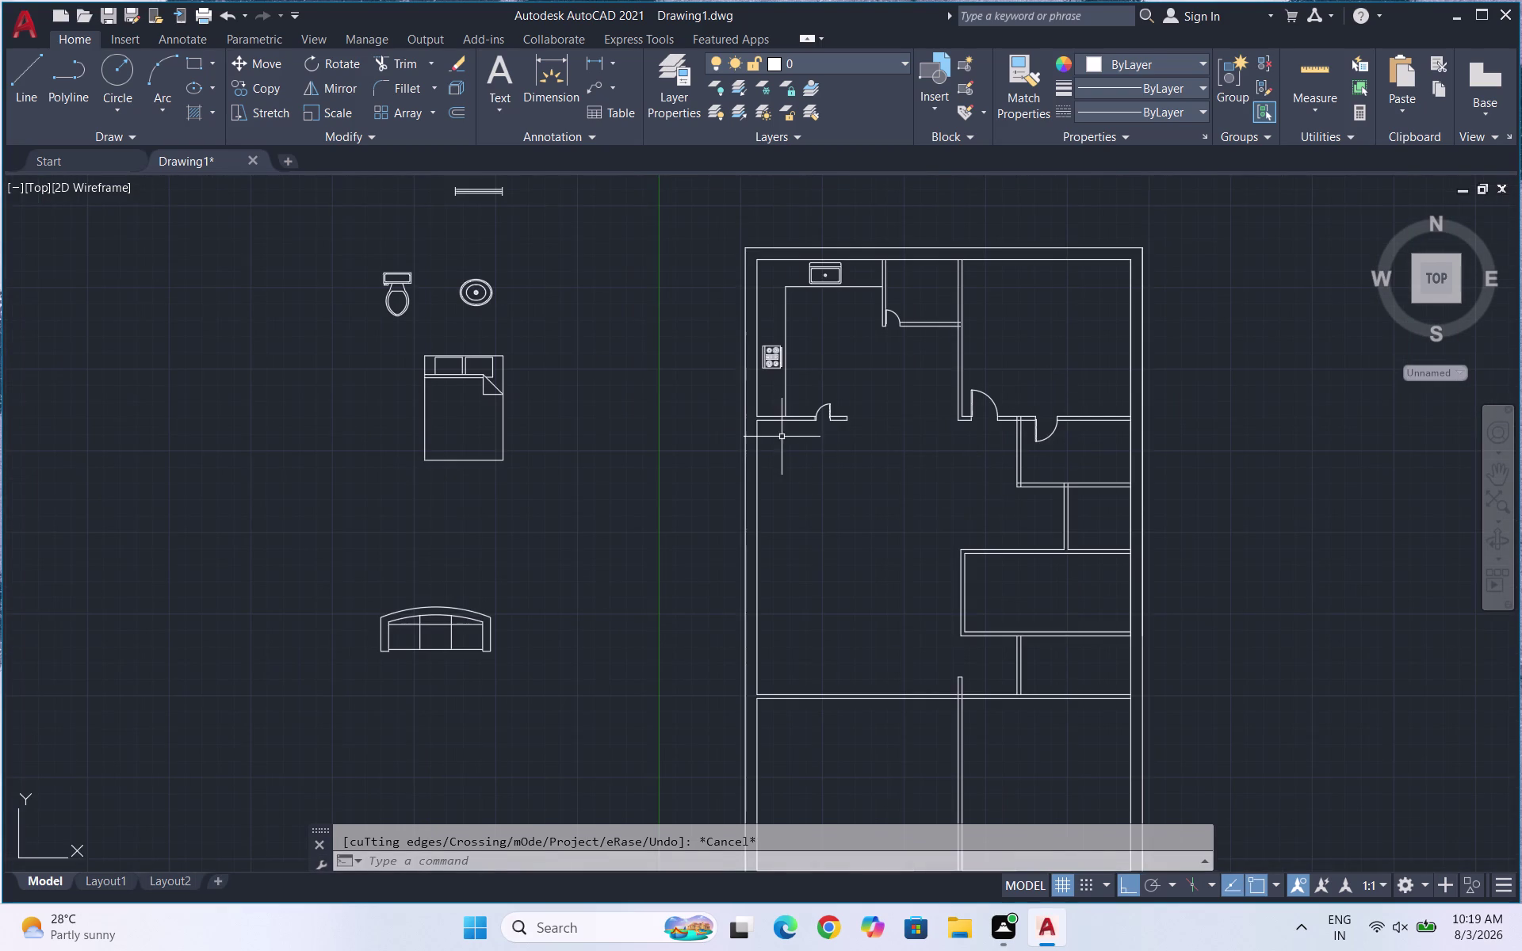
Copy the existing door swing (arc and leaf) upward.
scroll(up, 3)
scroll(up, 3)
drag(924, 581, 892, 571)
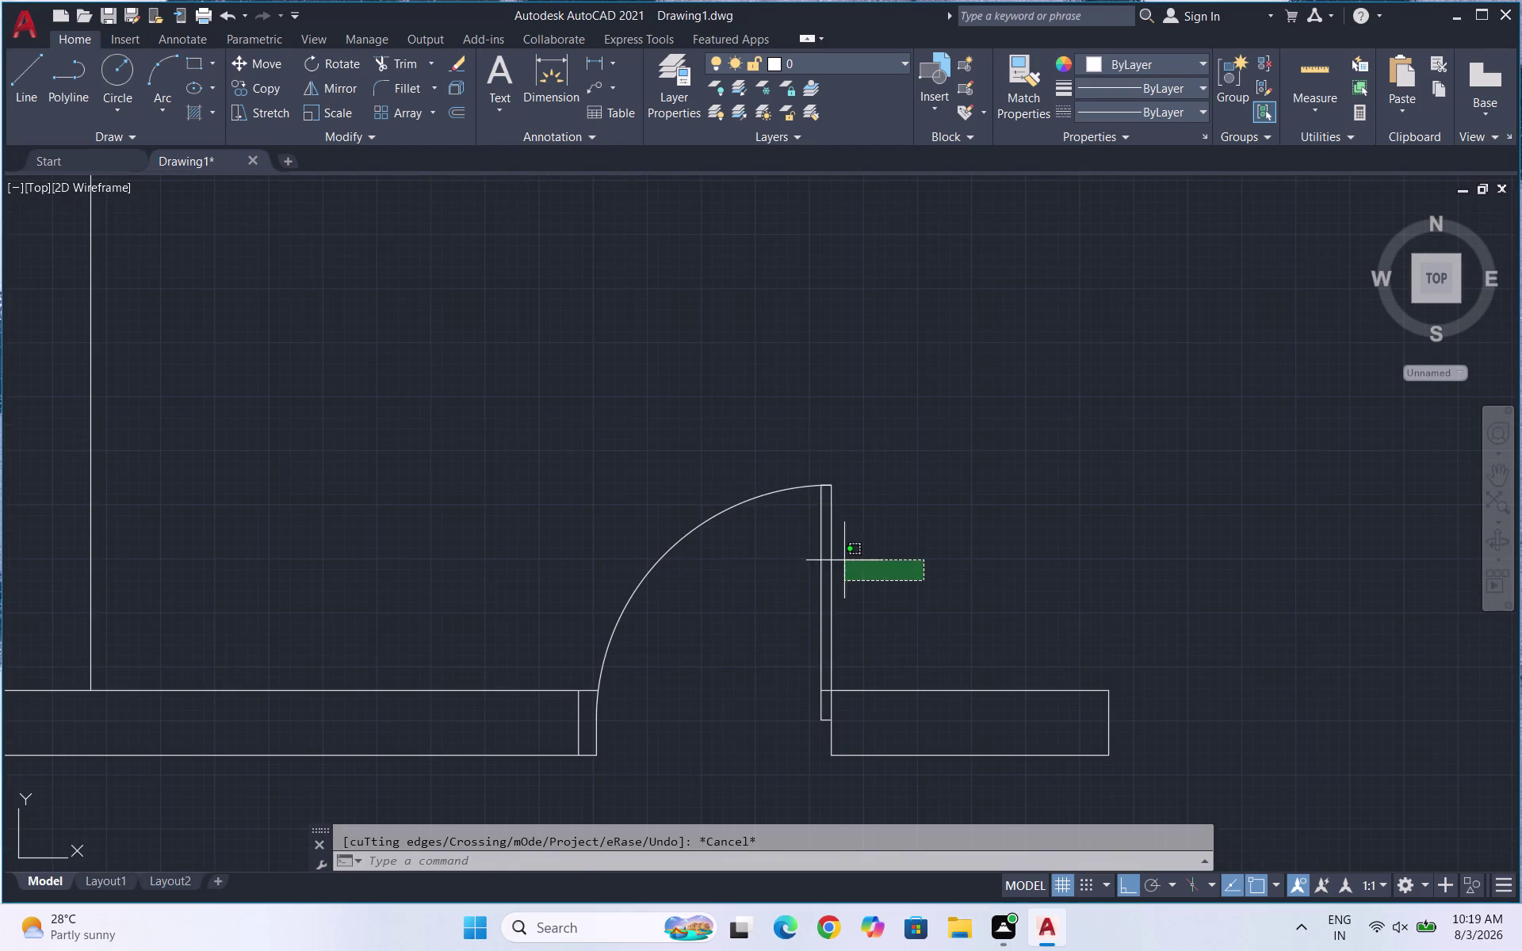
drag(893, 571, 676, 500)
click(649, 456)
text(CO)
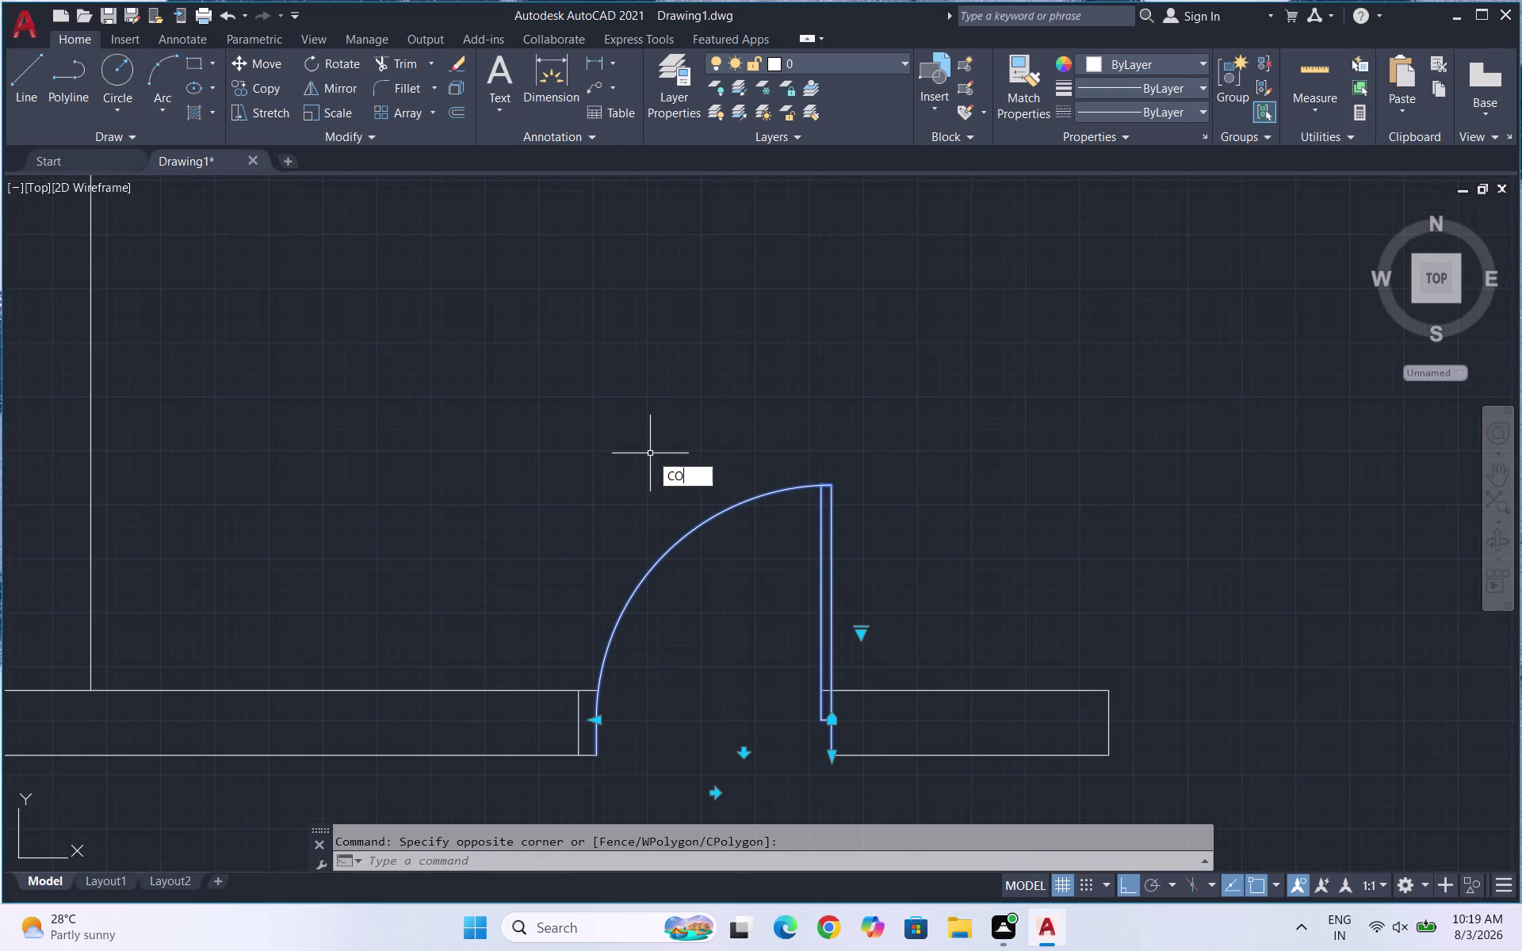
key(Return)
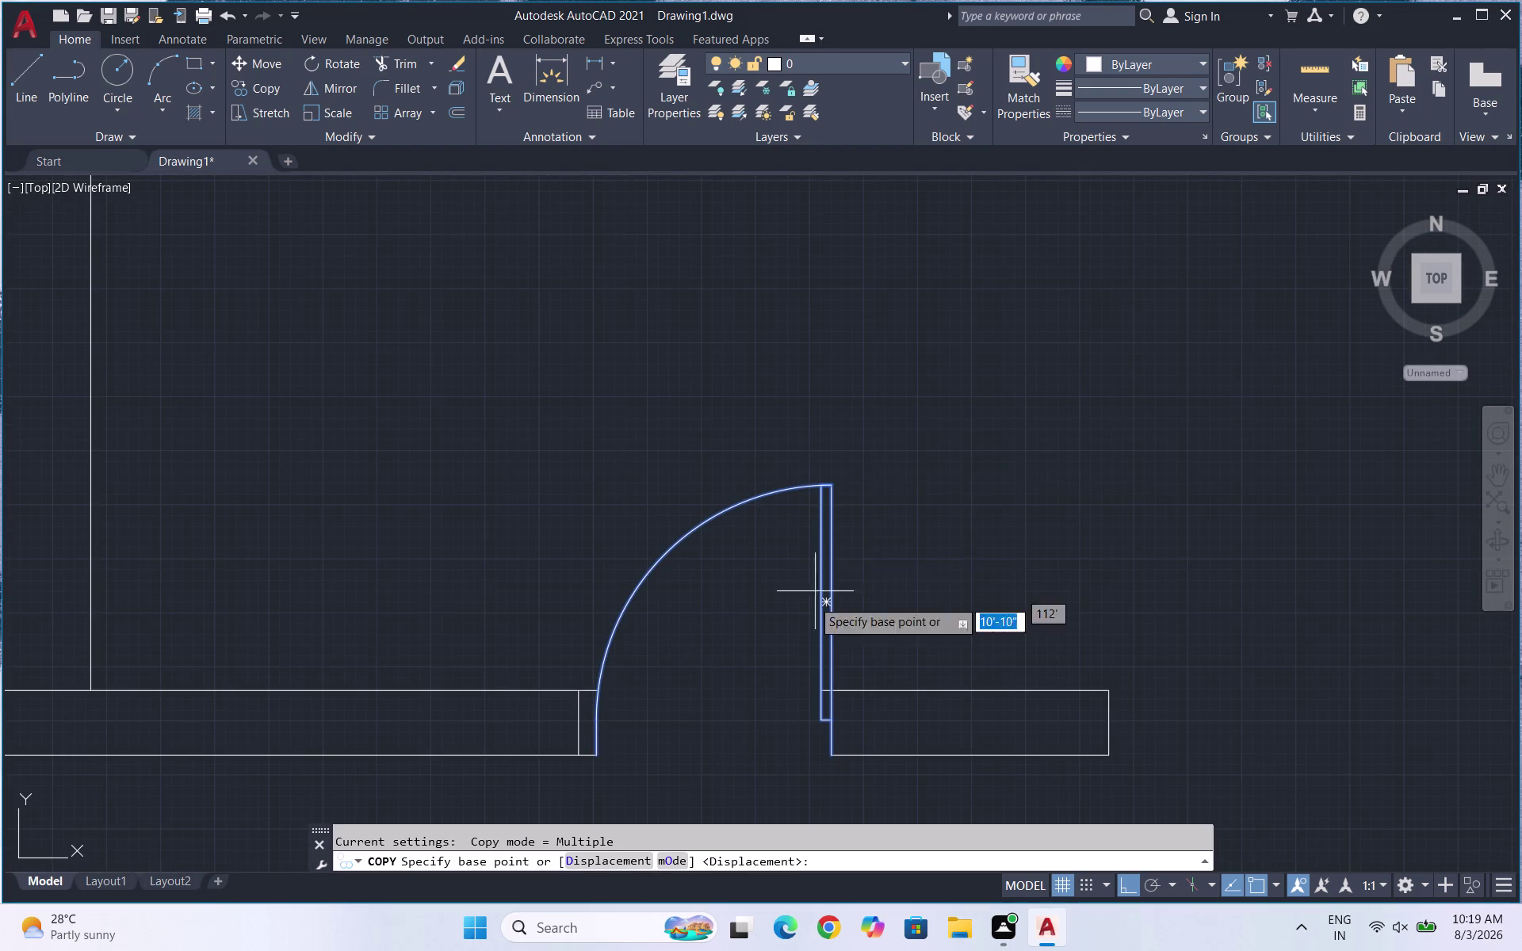
drag(819, 645, 829, 632)
click(985, 365)
click(983, 305)
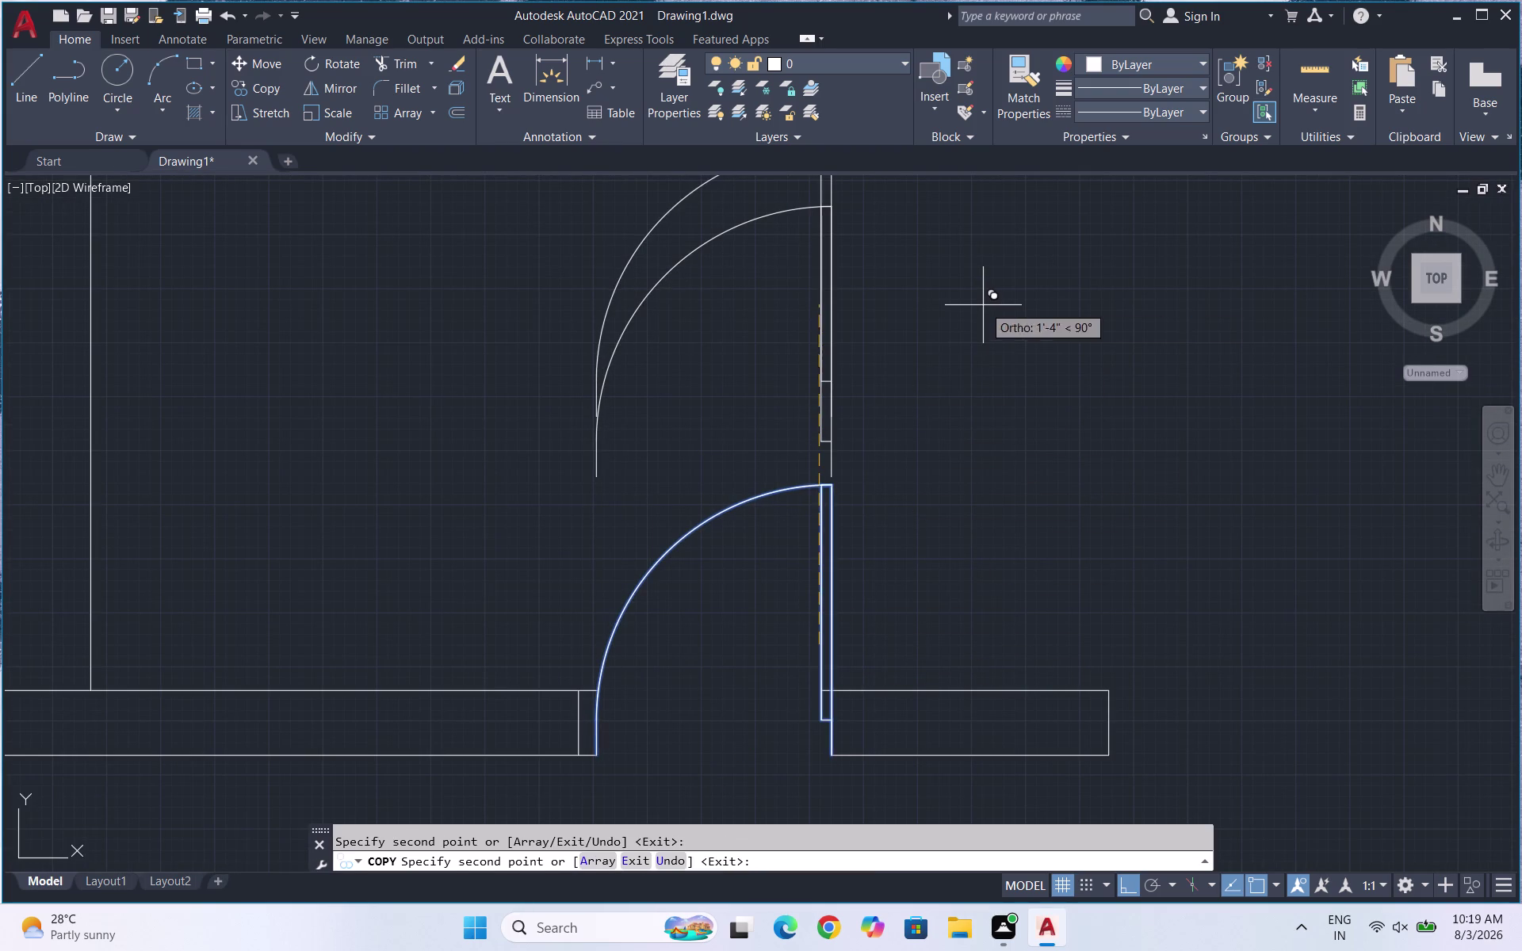
key(Escape)
Delete the extra arc left on the copied door.
drag(887, 258, 780, 241)
click(707, 260)
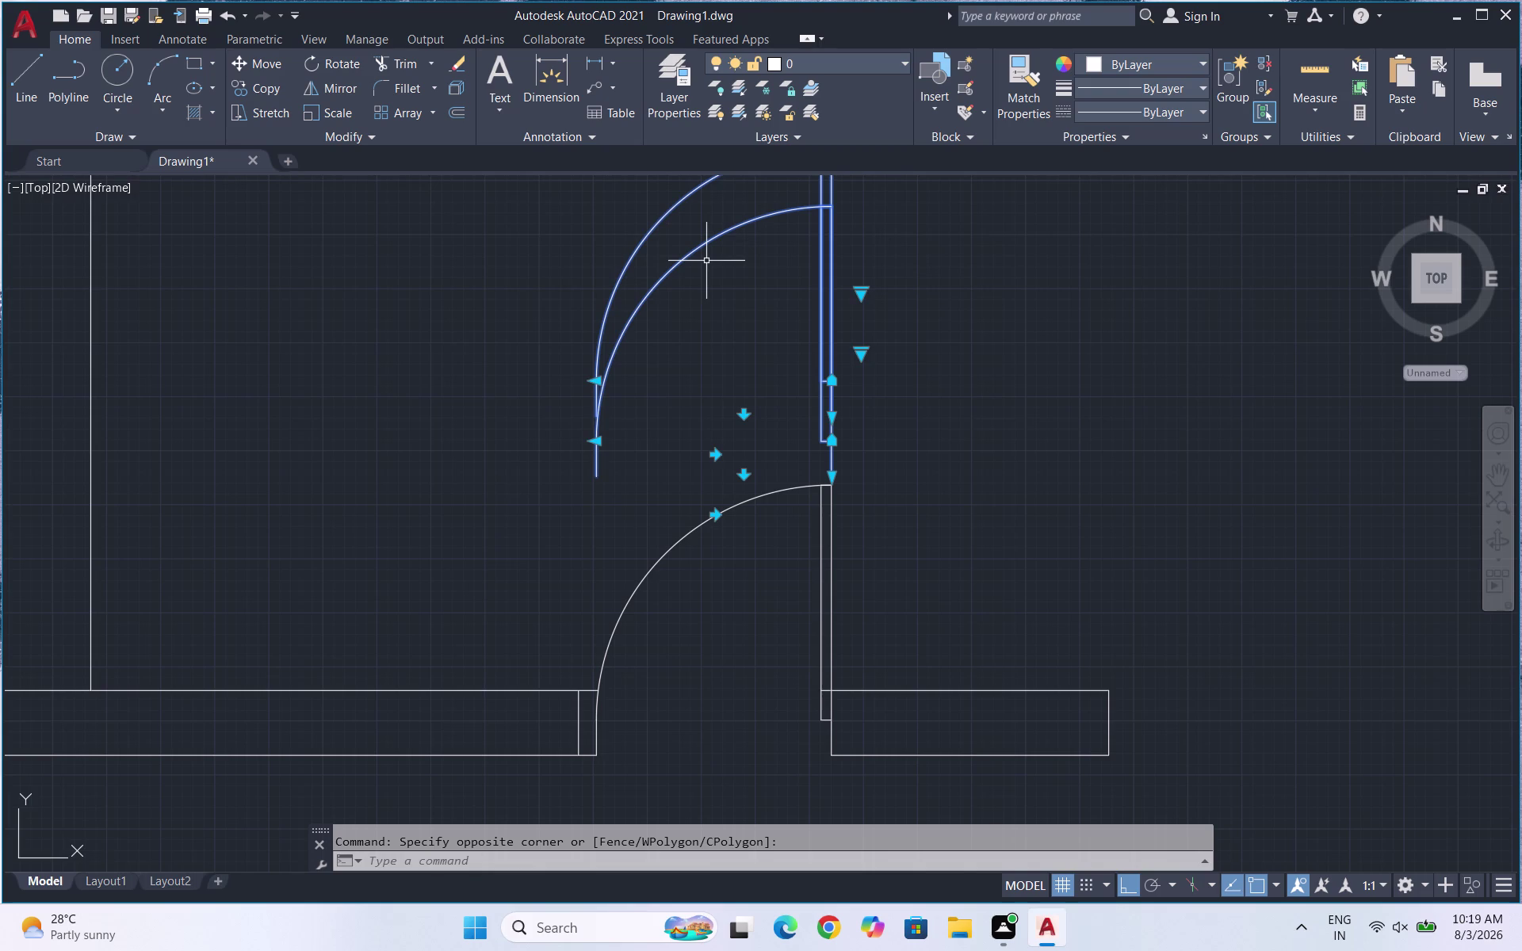
key(Escape)
drag(700, 269, 662, 229)
click(639, 222)
key(Escape)
drag(757, 299, 725, 252)
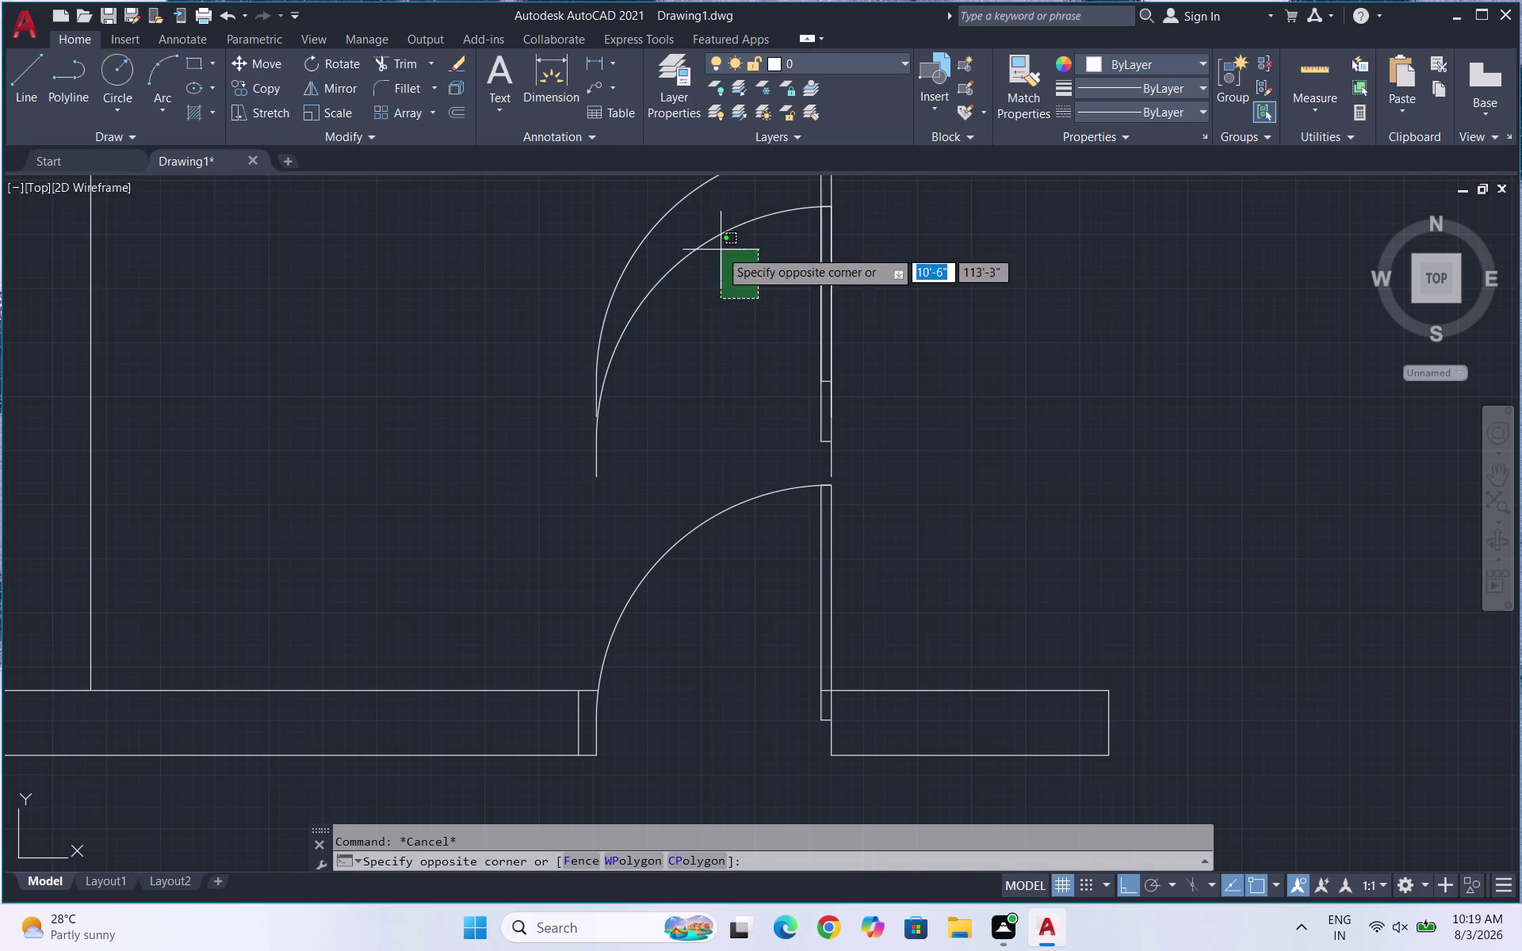
click(677, 229)
key(Delete)
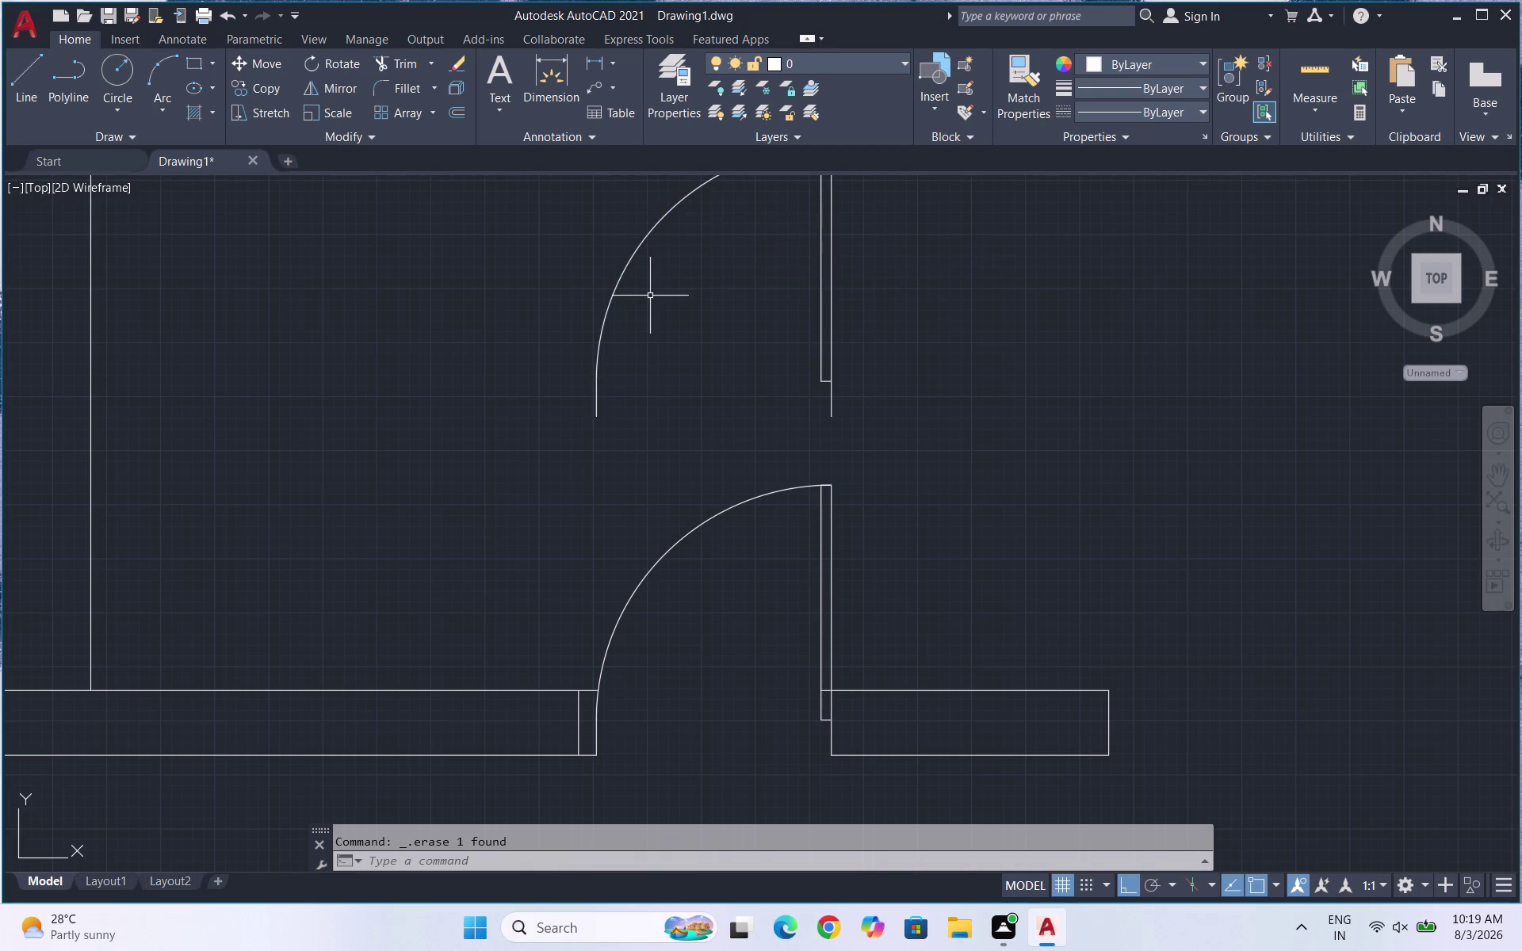
scroll(down, 3)
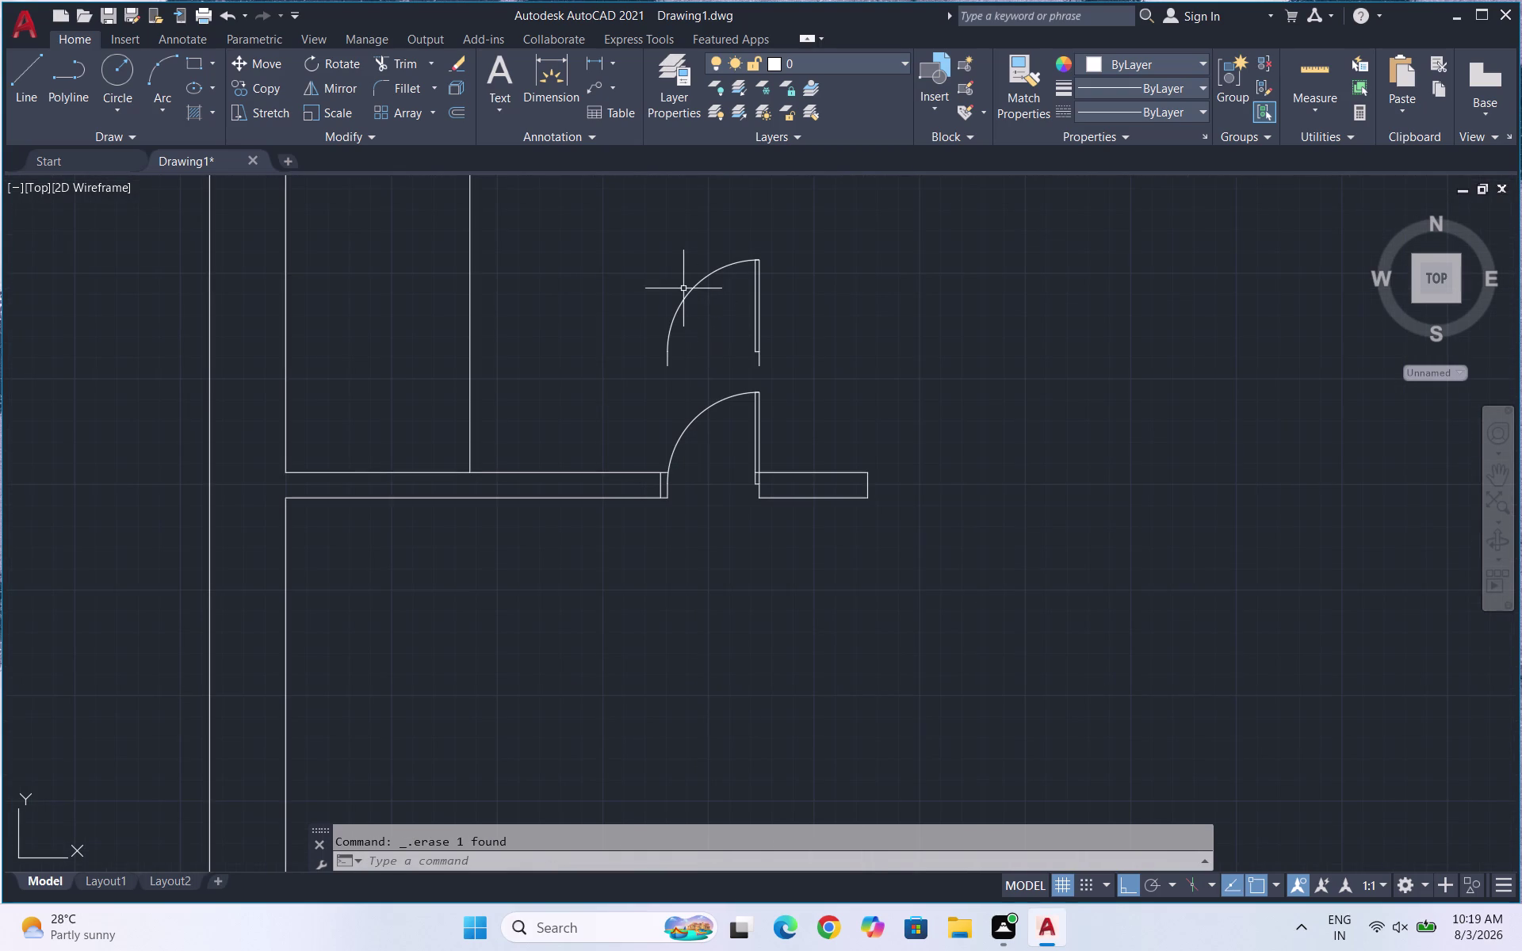
scroll(down, 3)
scroll(up, 3)
Rotate the copied door 180° about its leaf end.
drag(818, 385, 712, 347)
click(586, 272)
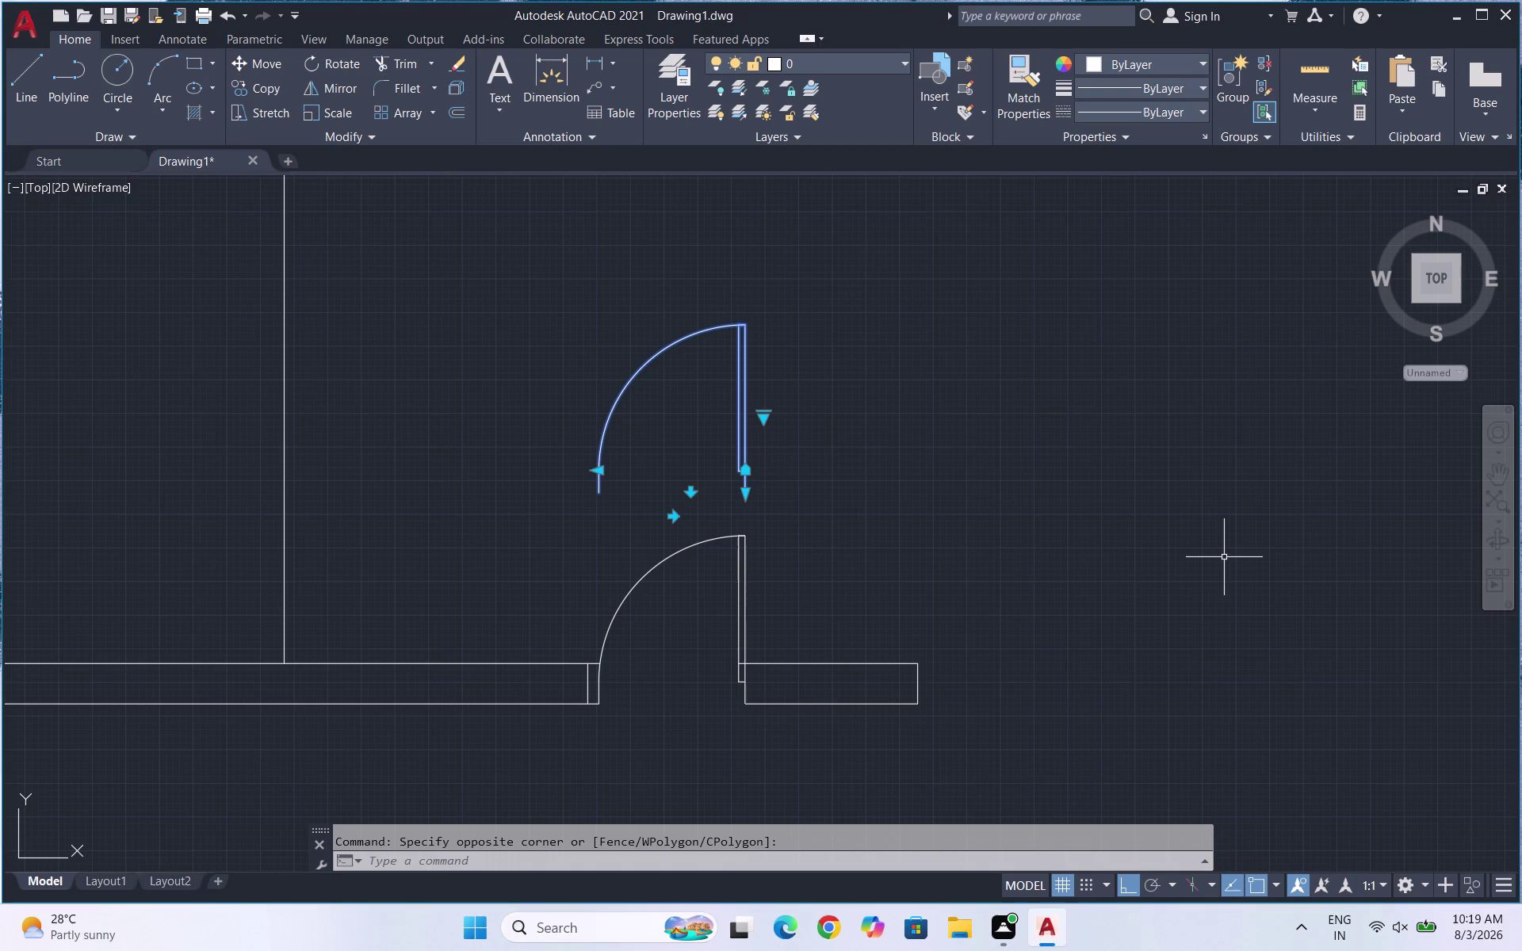
text(RO)
key(Return)
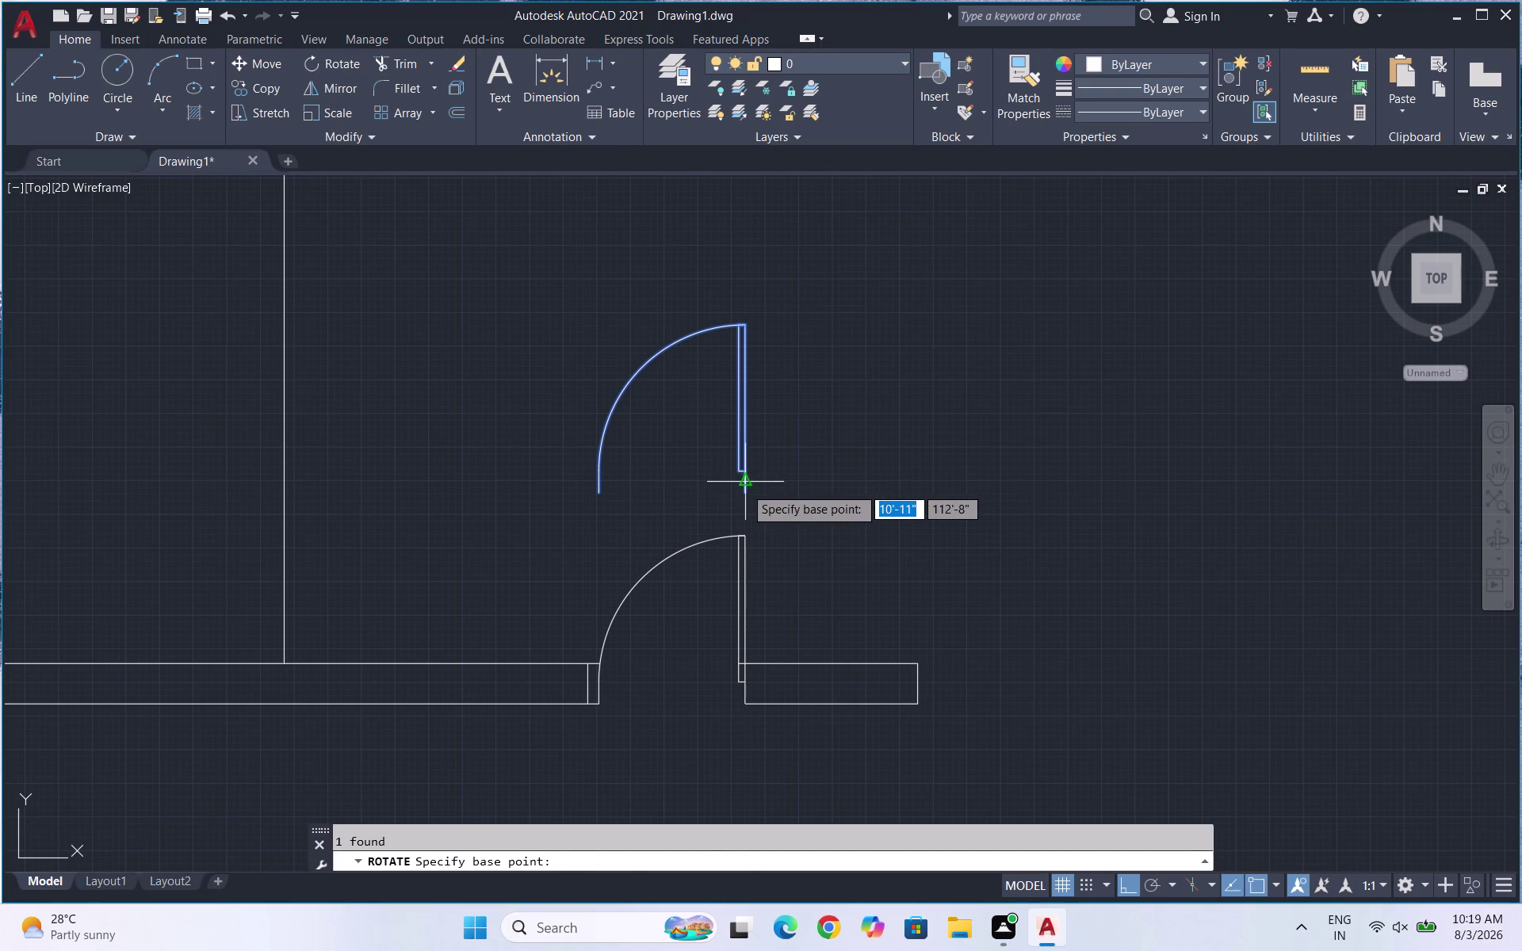
click(746, 486)
click(713, 379)
drag(790, 489, 713, 457)
click(616, 420)
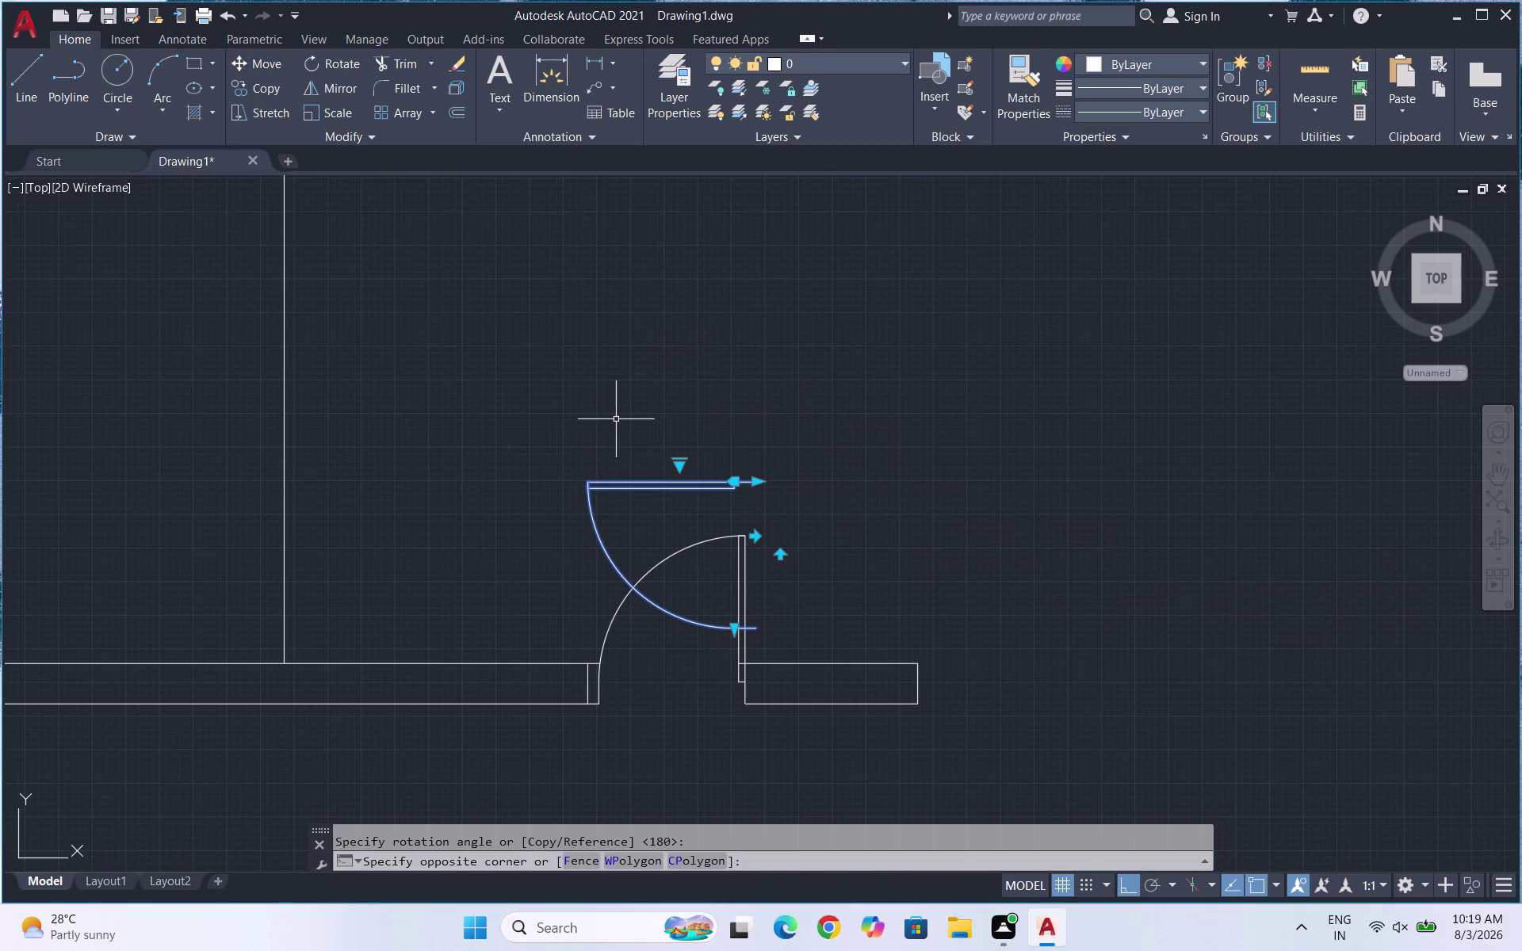
key(m)
With Ortho off, move the flipped door to the lower wall junction.
key(Return)
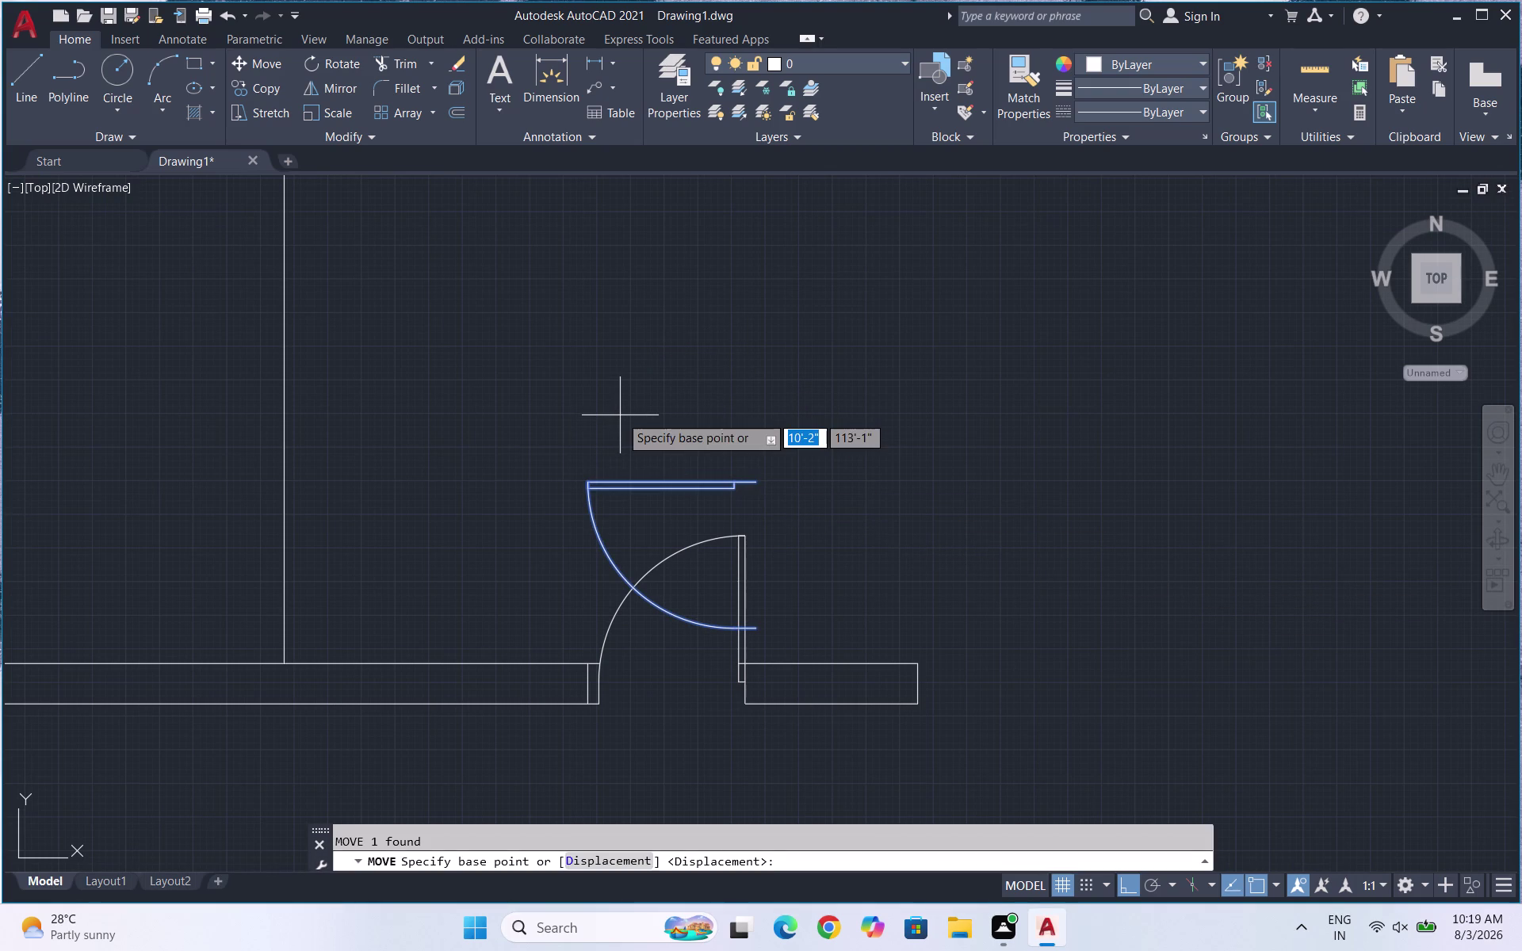
click(752, 484)
scroll(down, 3)
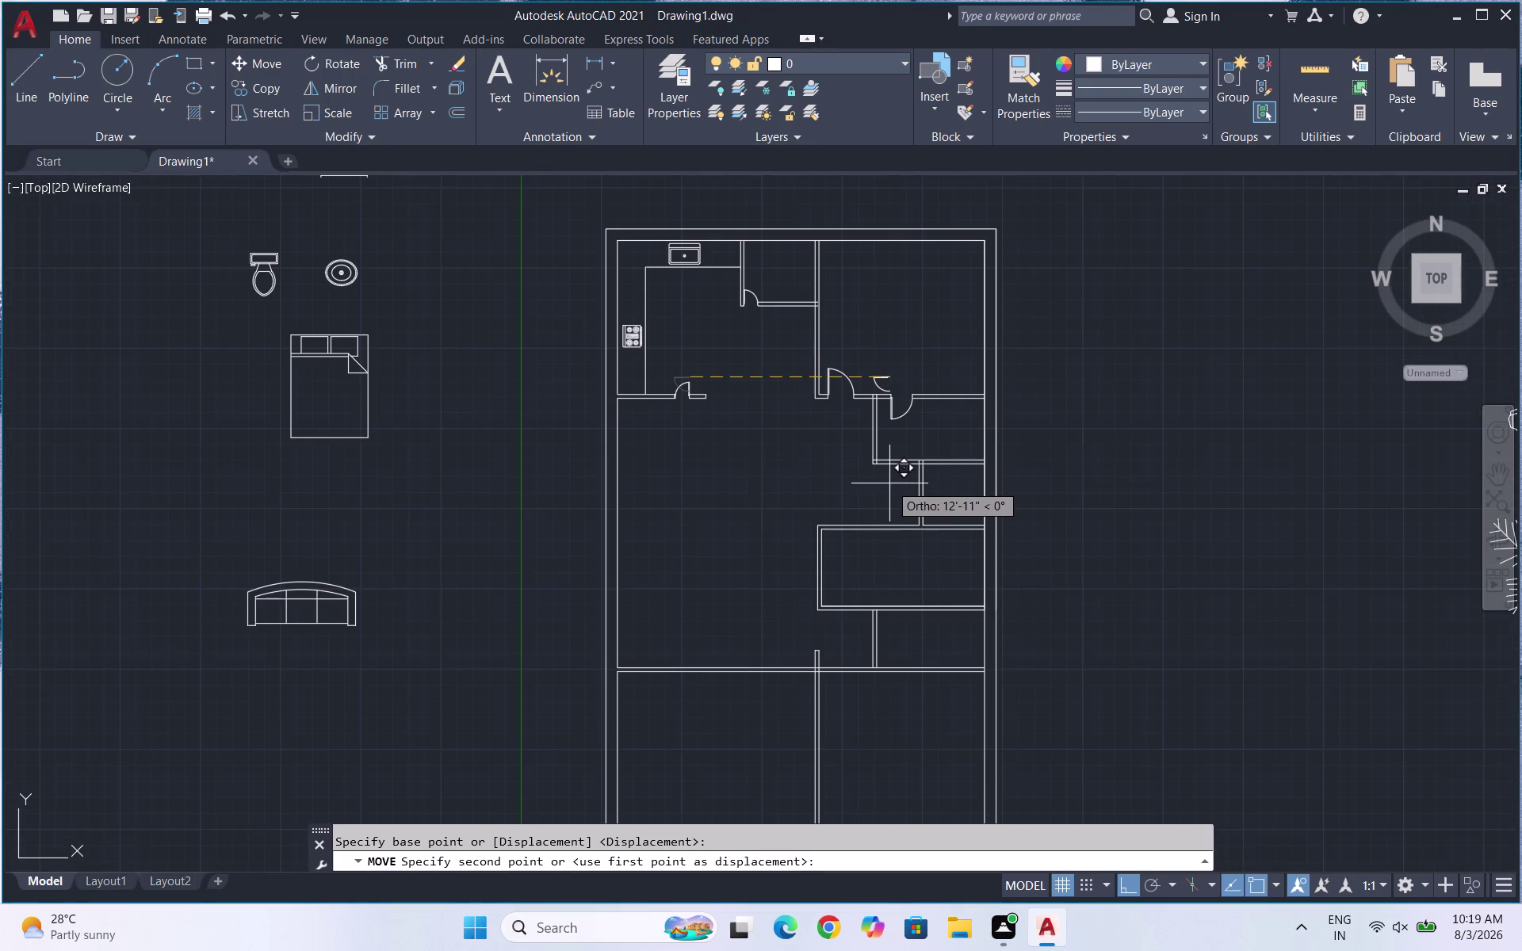
key(F8)
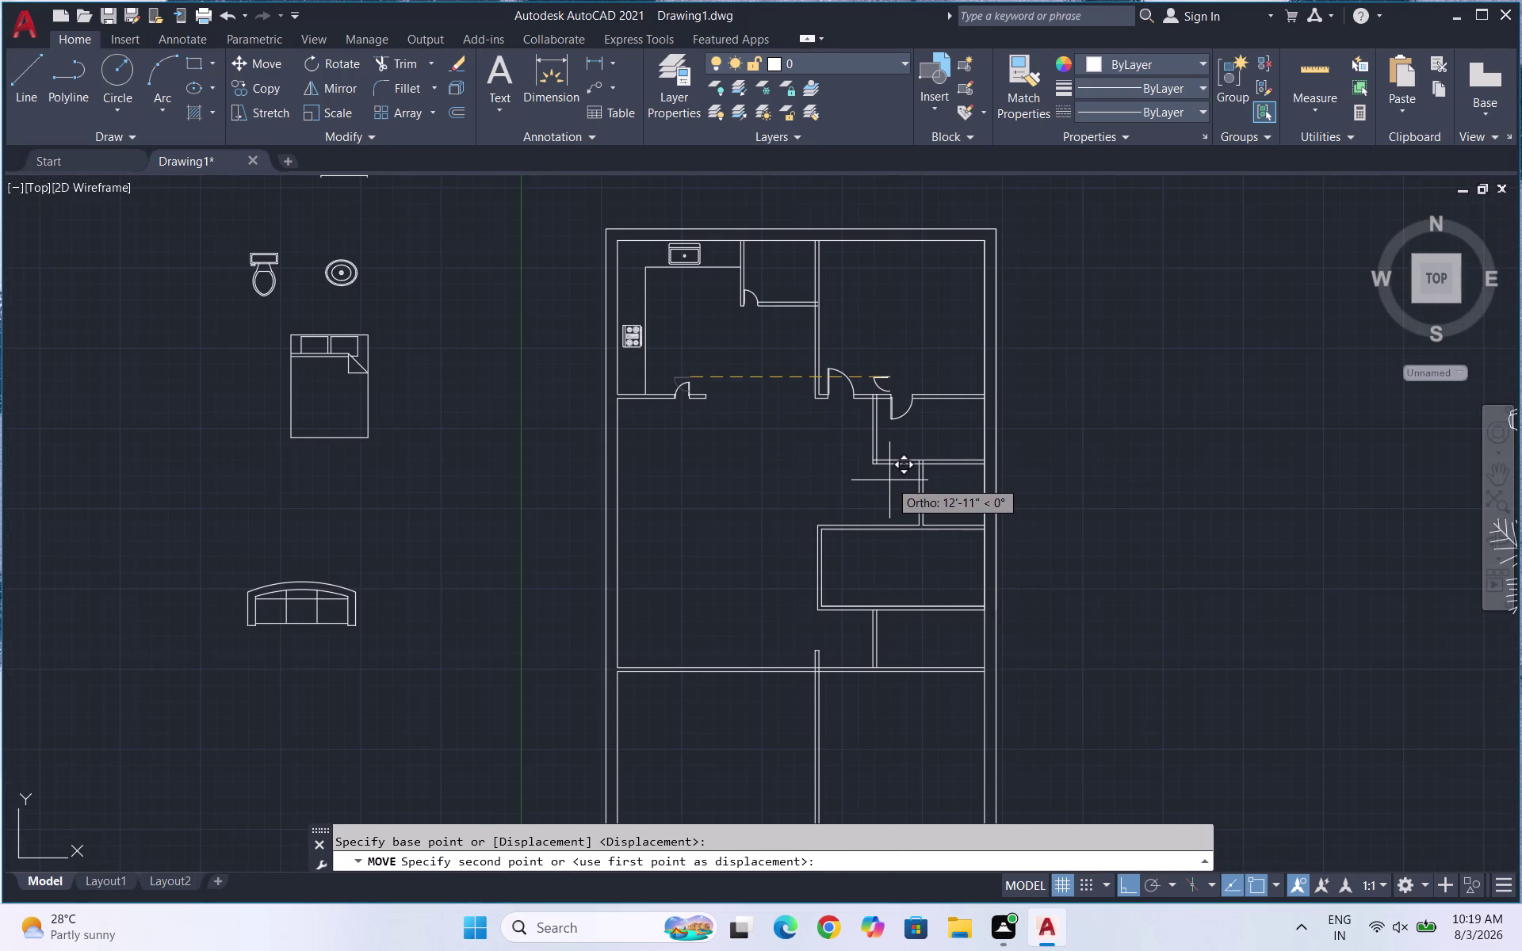
scroll(up, 3)
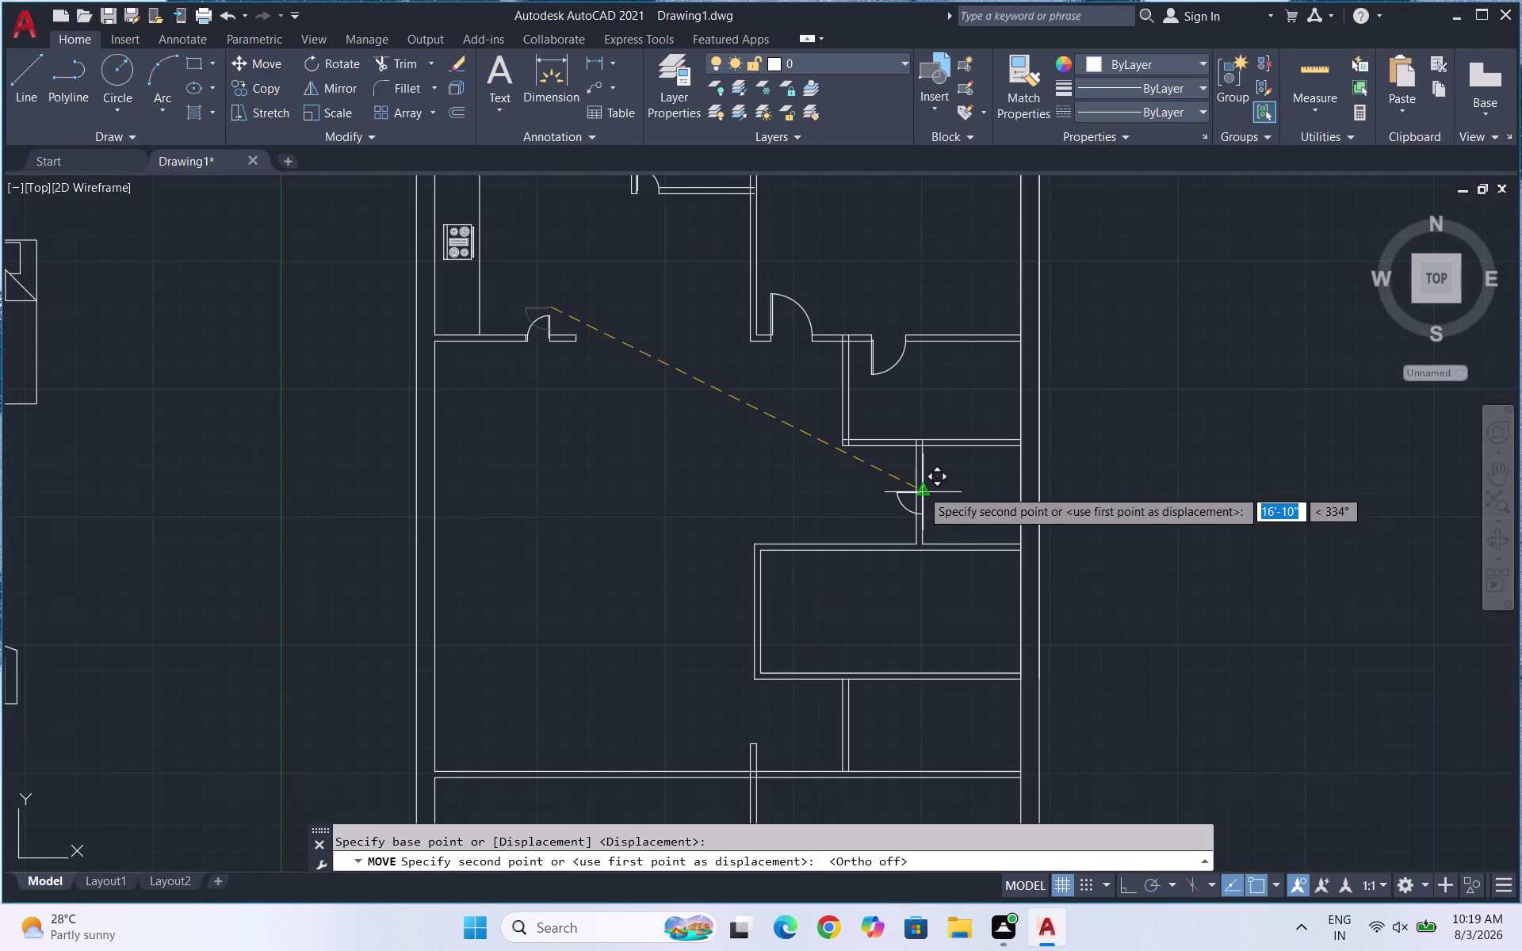
scroll(up, 3)
scroll(up, 3)
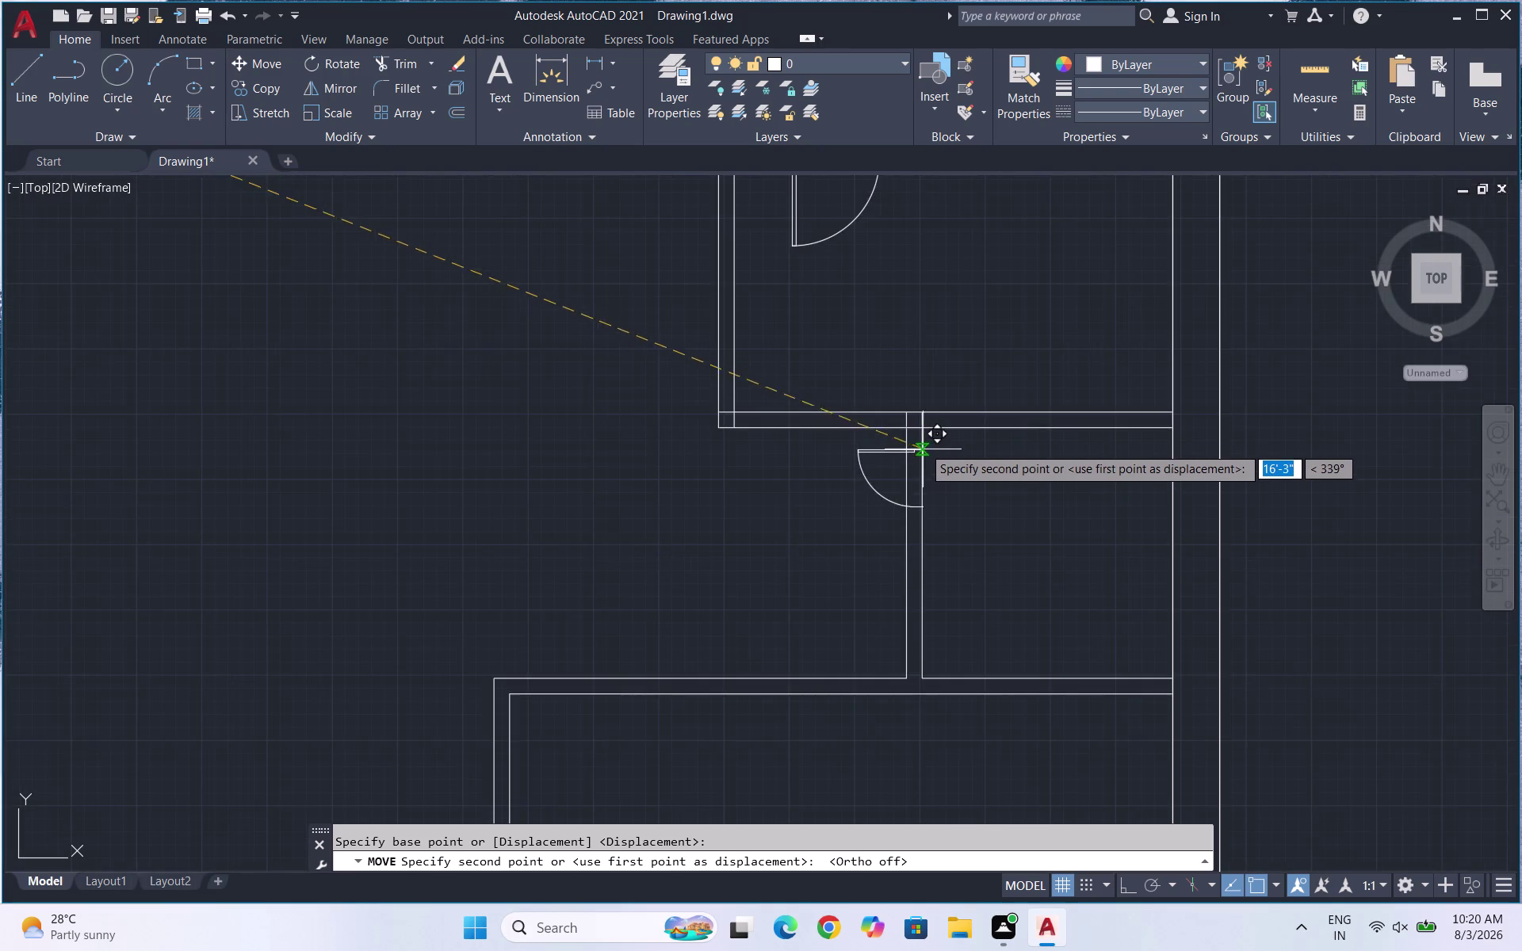
scroll(up, 3)
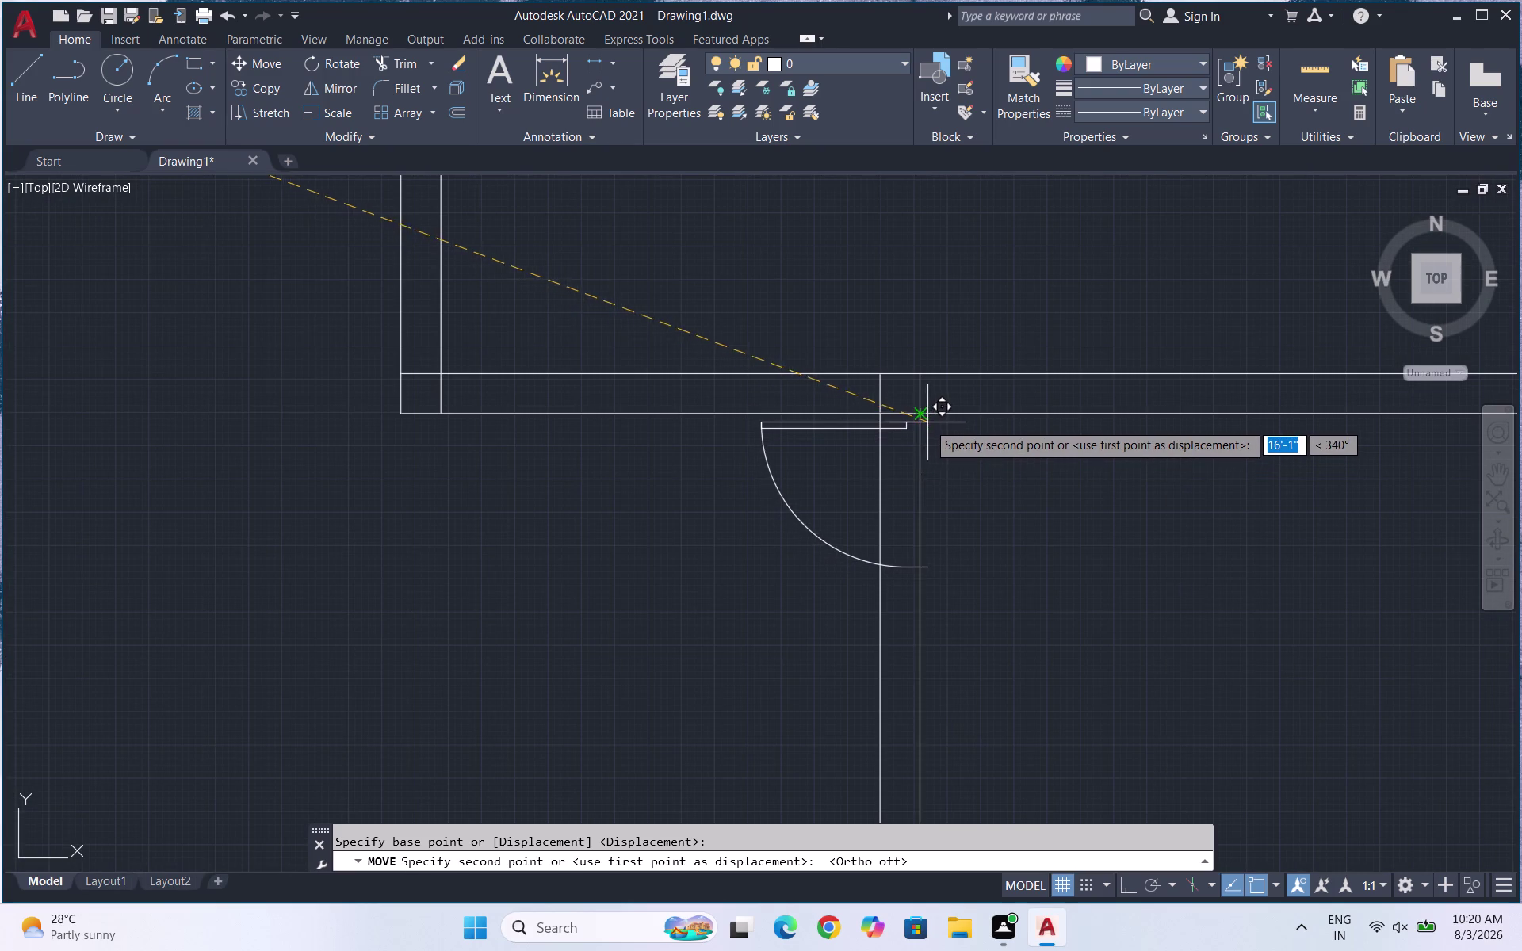
scroll(up, 3)
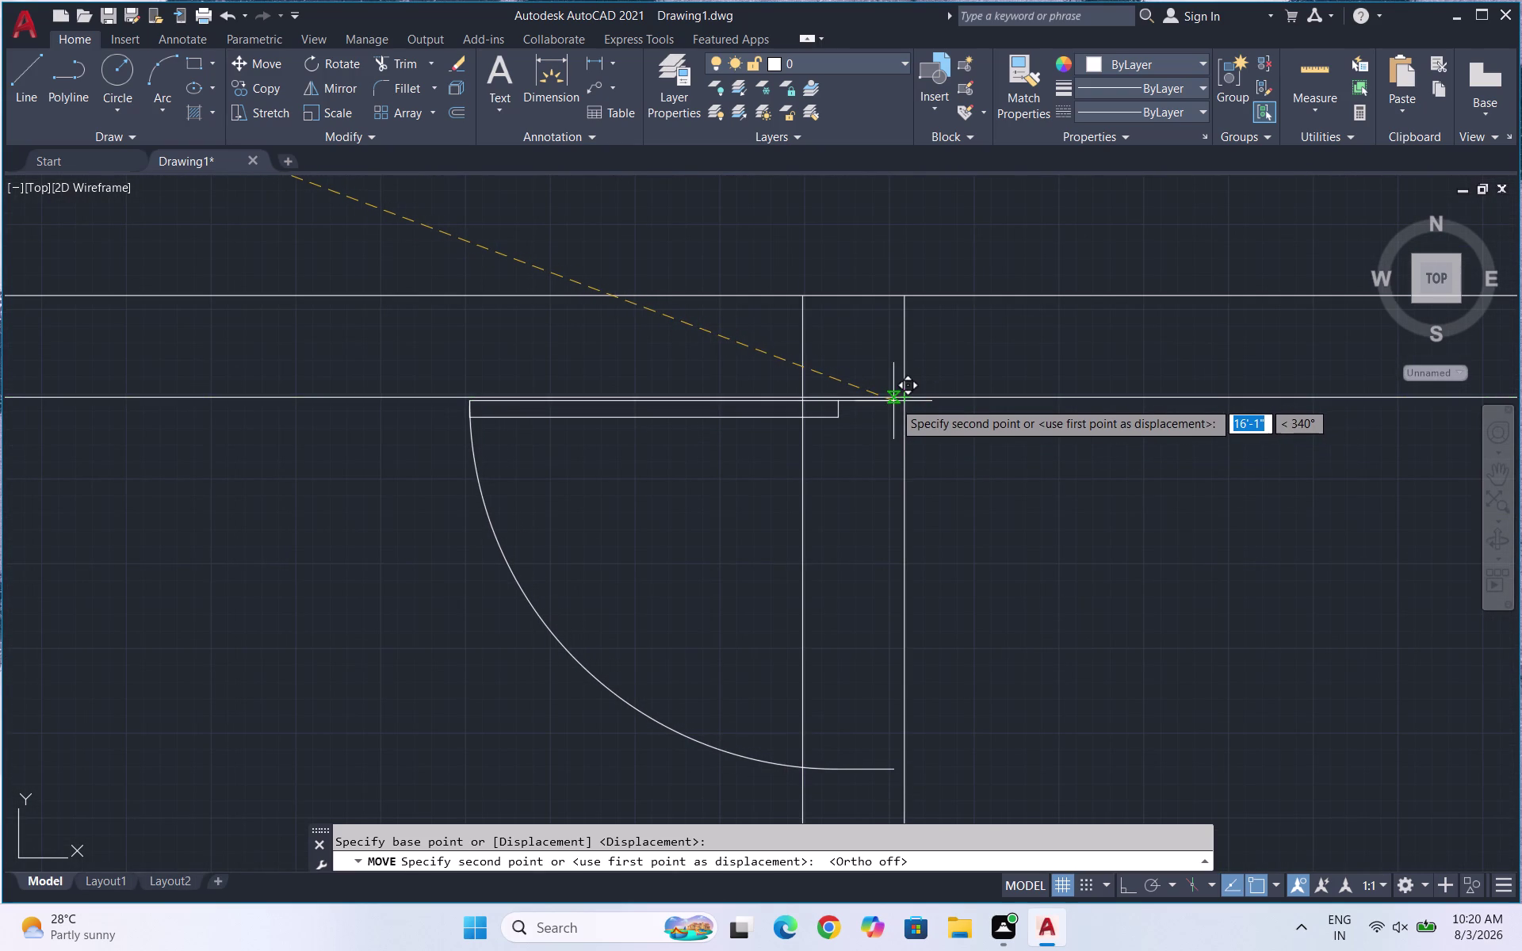
click(902, 398)
scroll(down, 3)
scroll(down, 3)
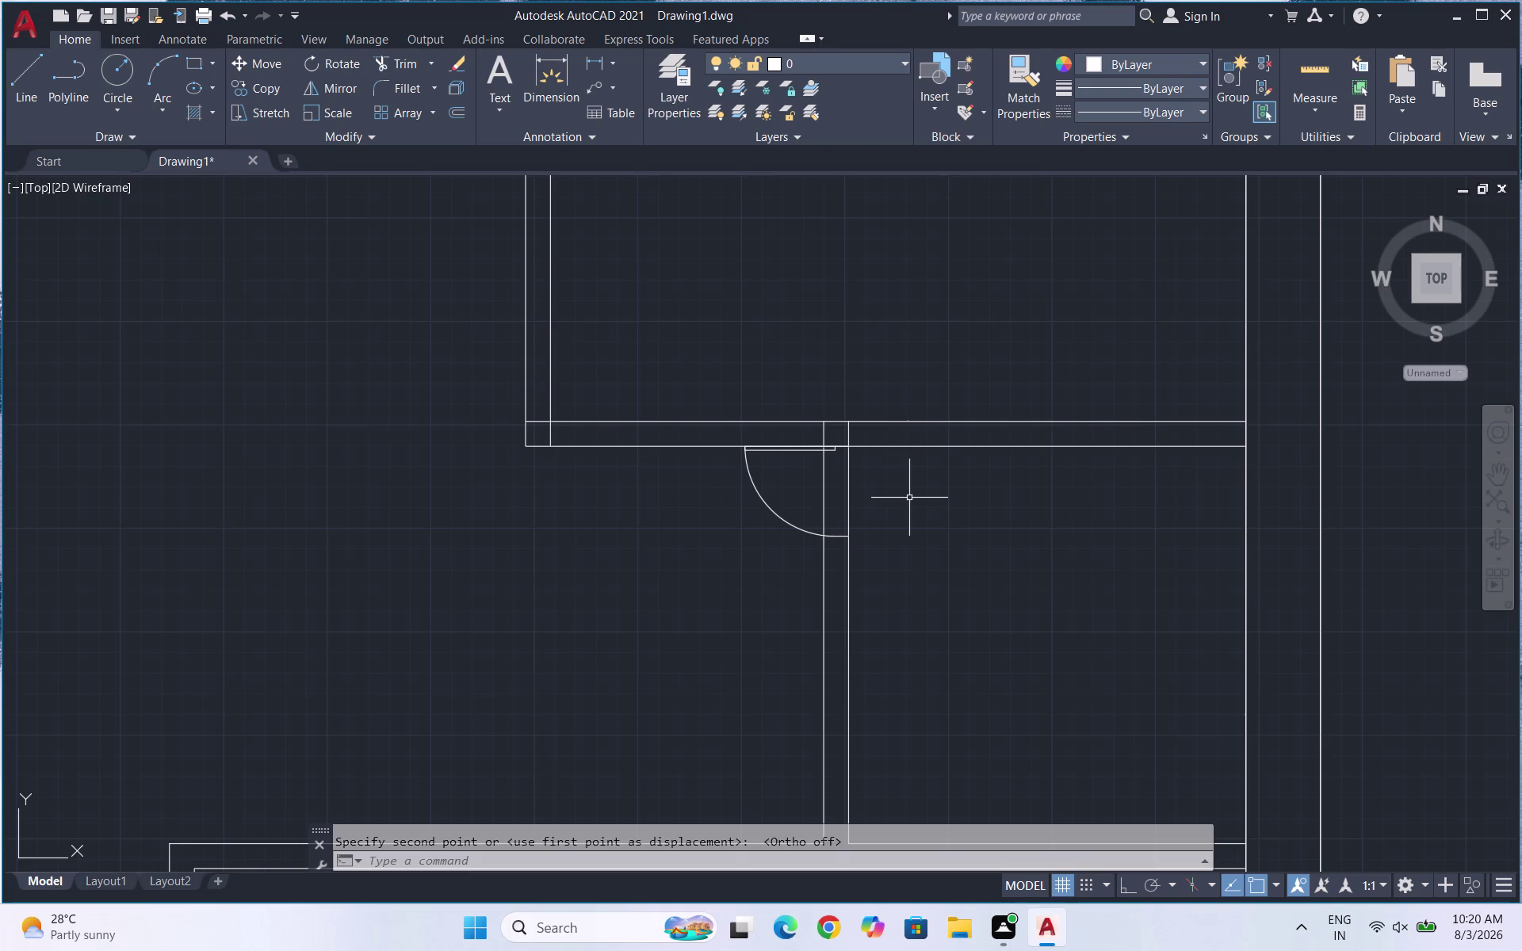
scroll(down, 3)
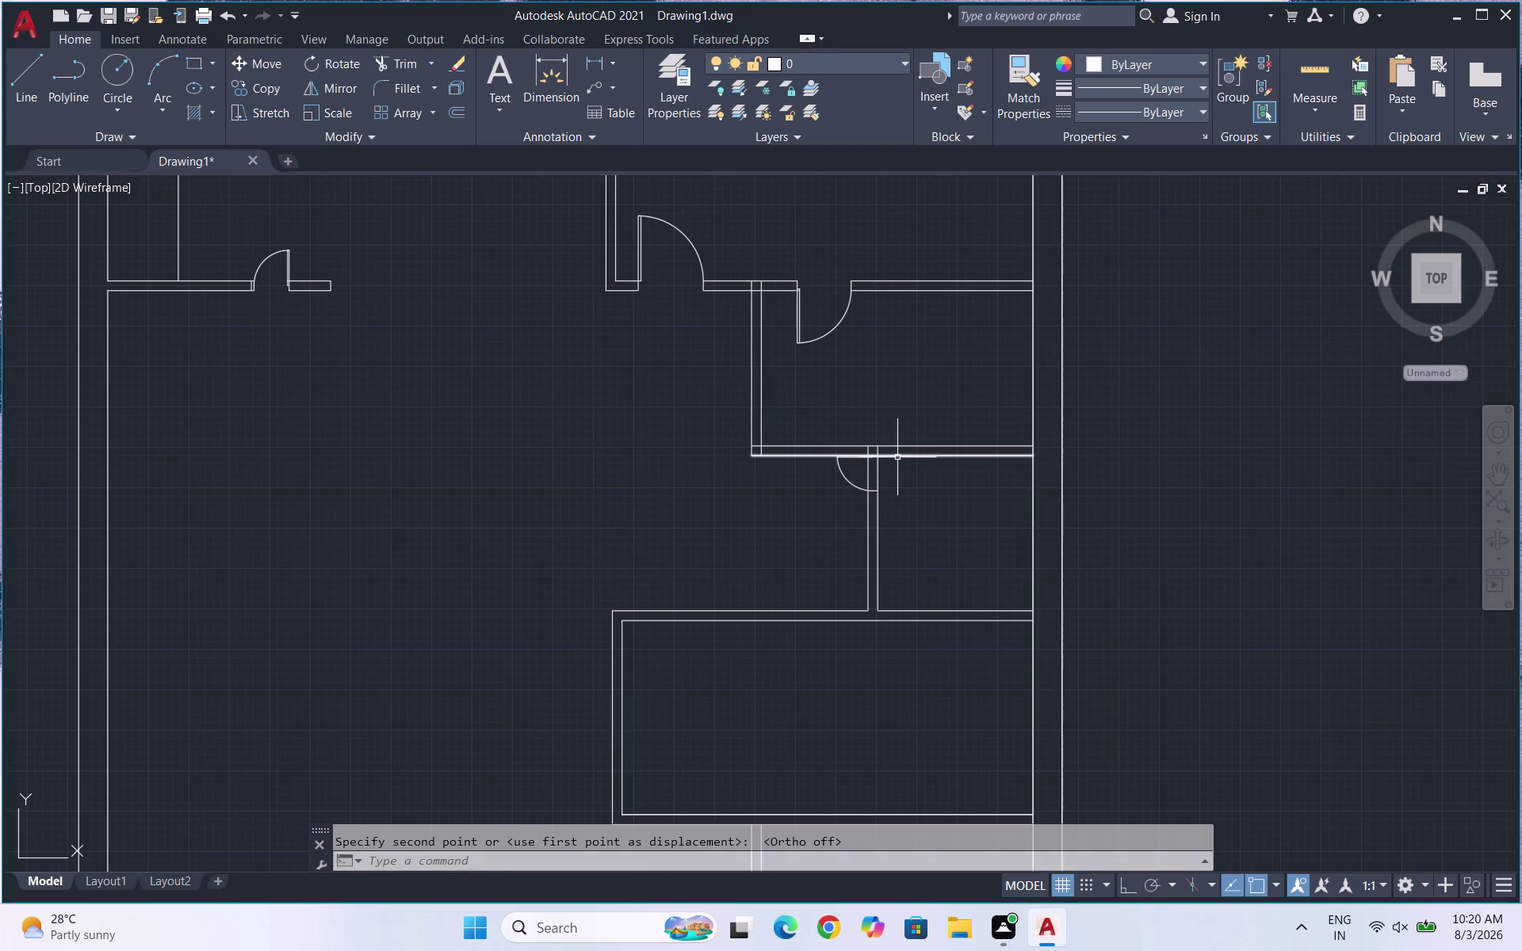
scroll(up, 3)
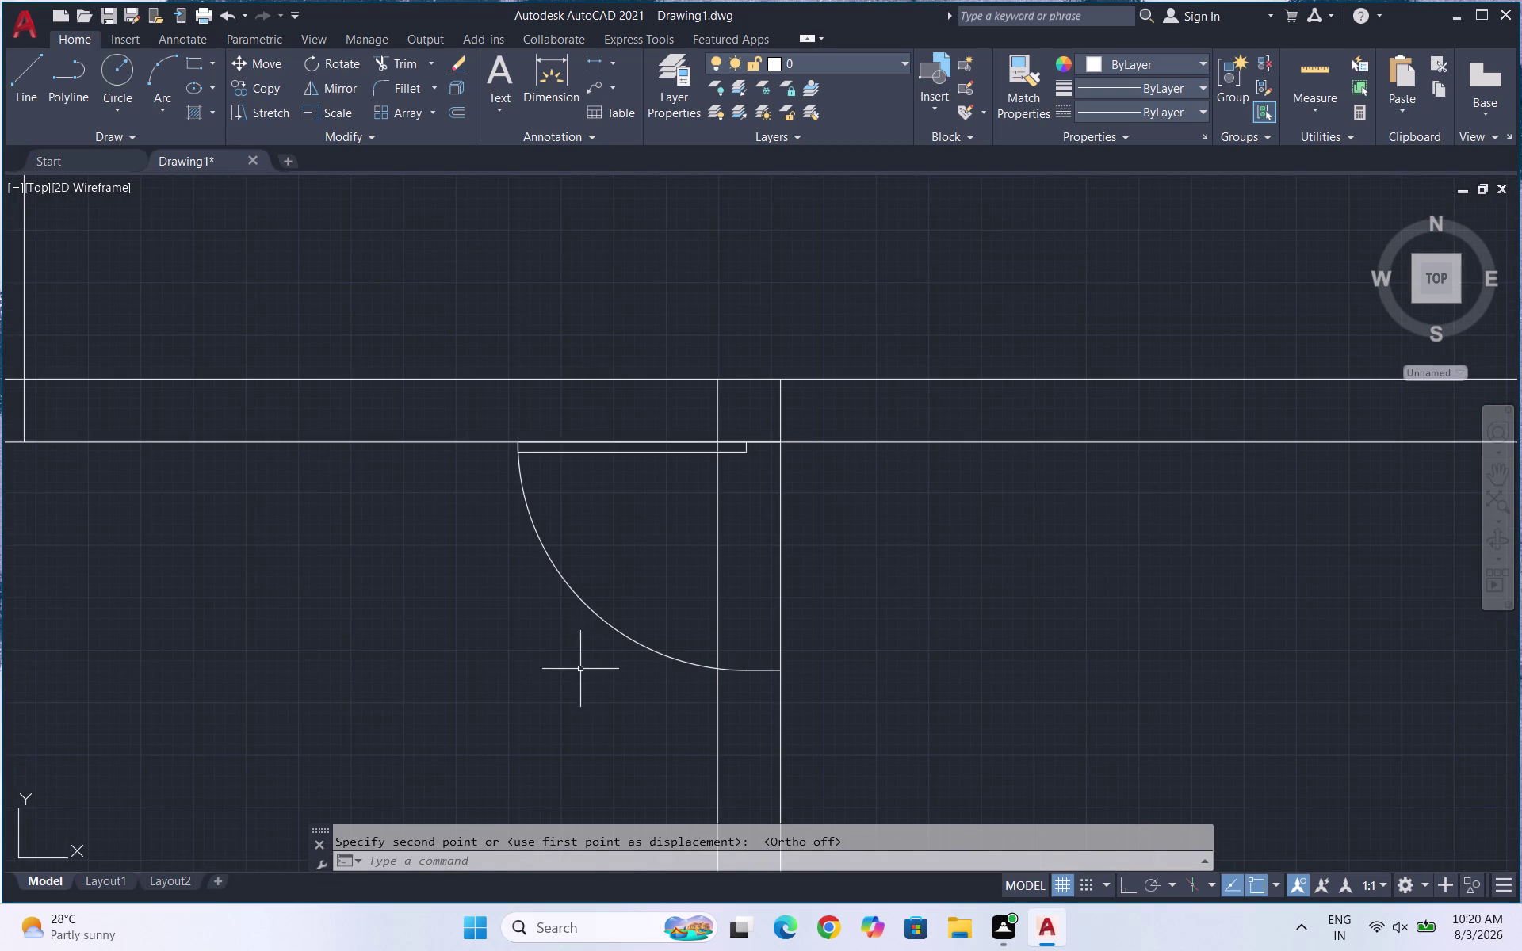
Rotate the placed door a quarter turn so its leaf stands upright in the opening.
drag(582, 692, 562, 569)
click(521, 487)
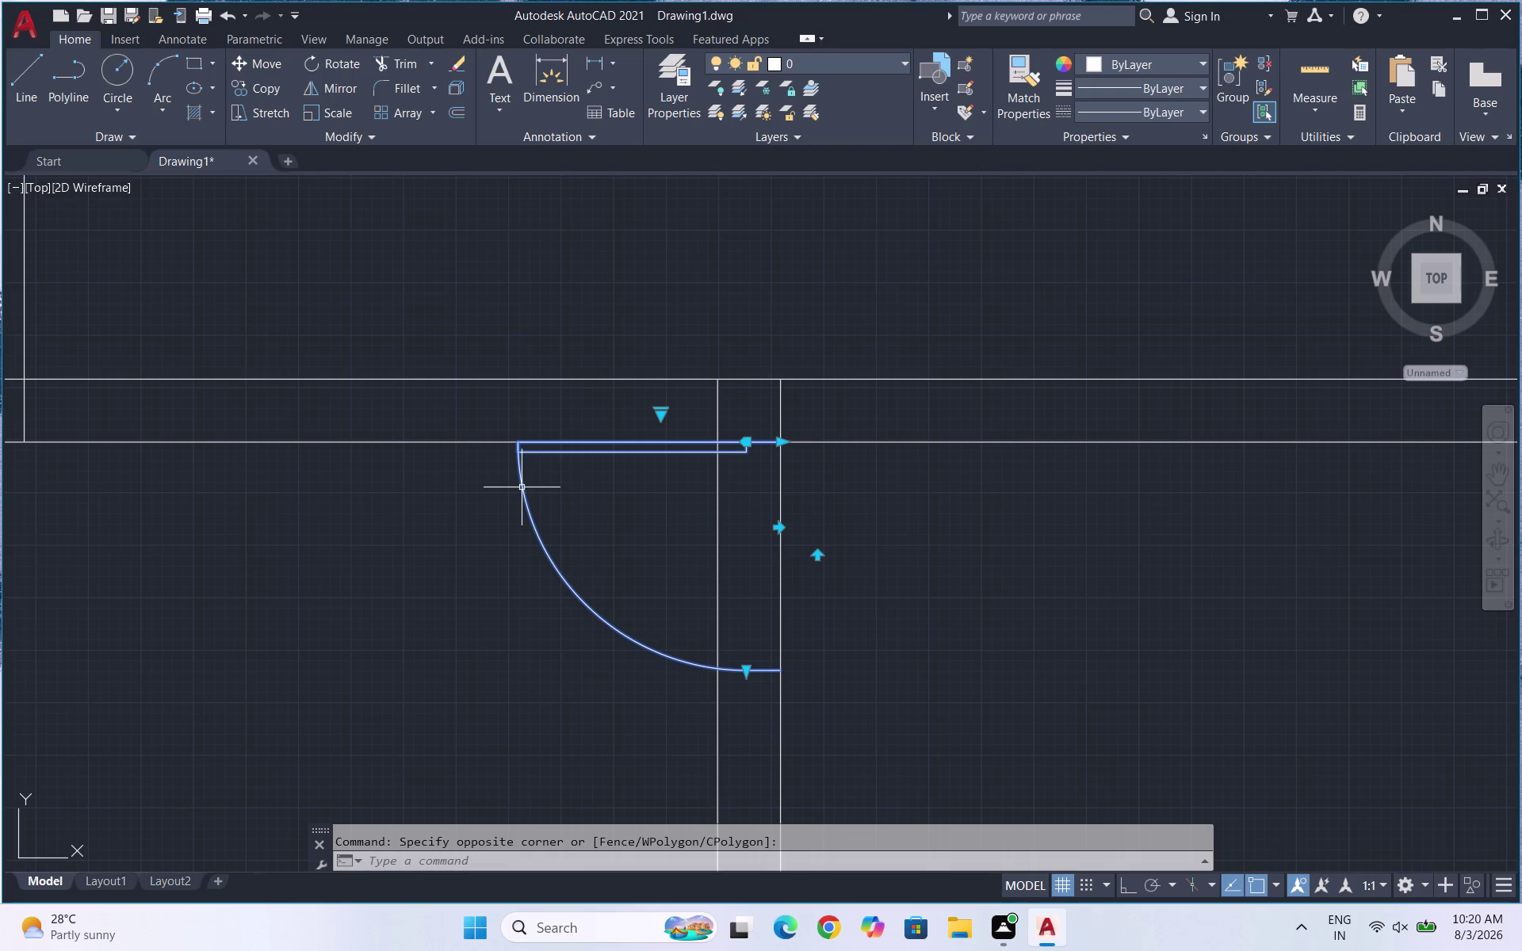
text(RO)
key(Return)
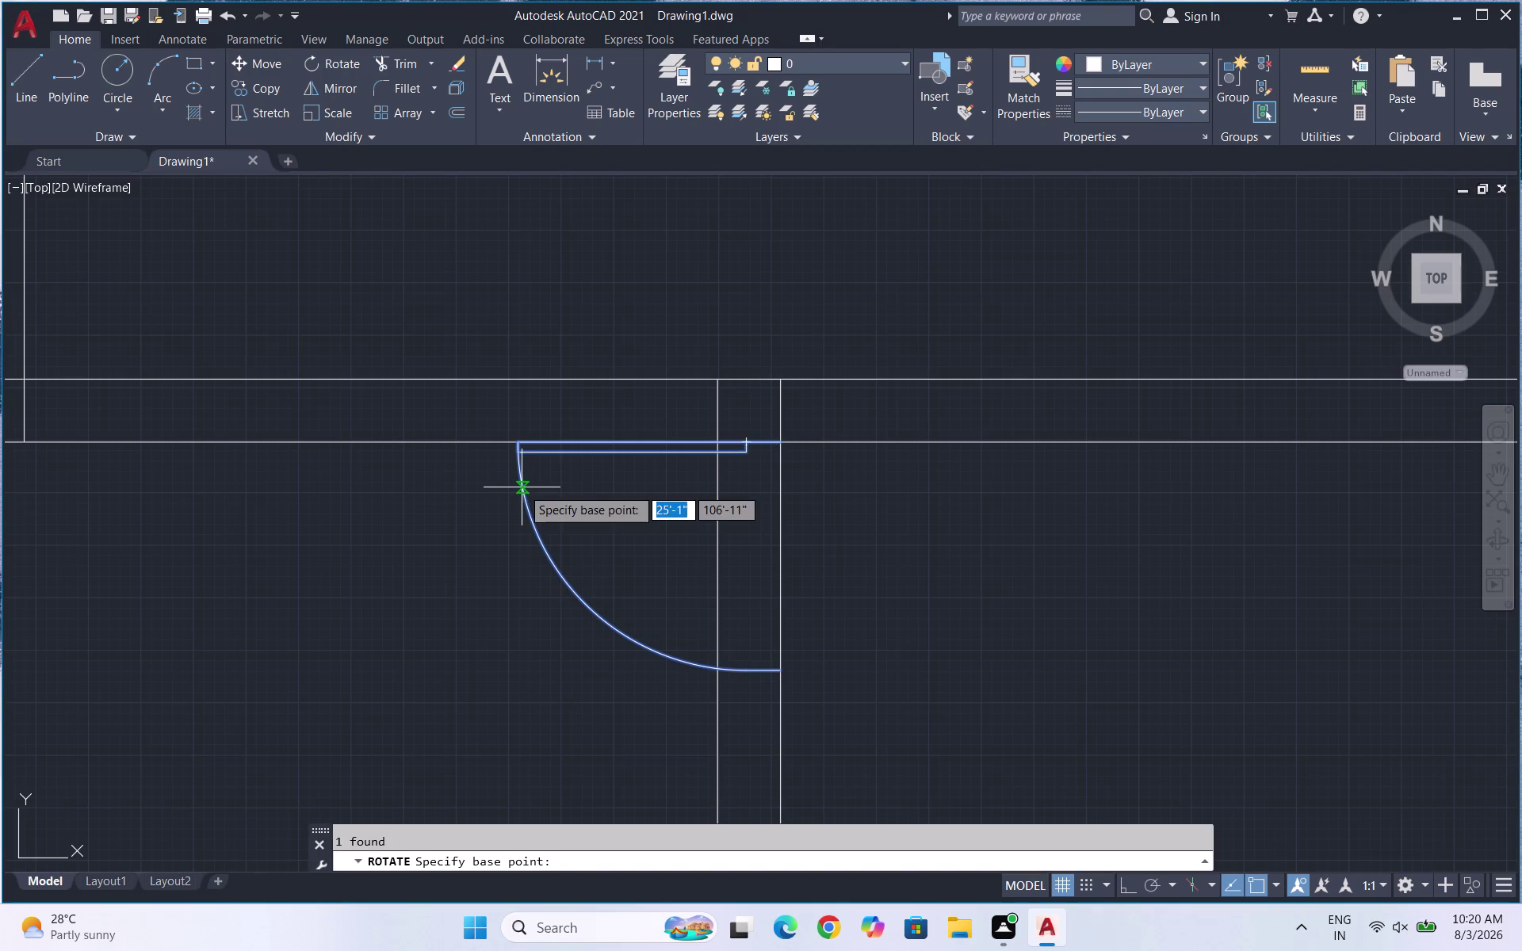
click(781, 439)
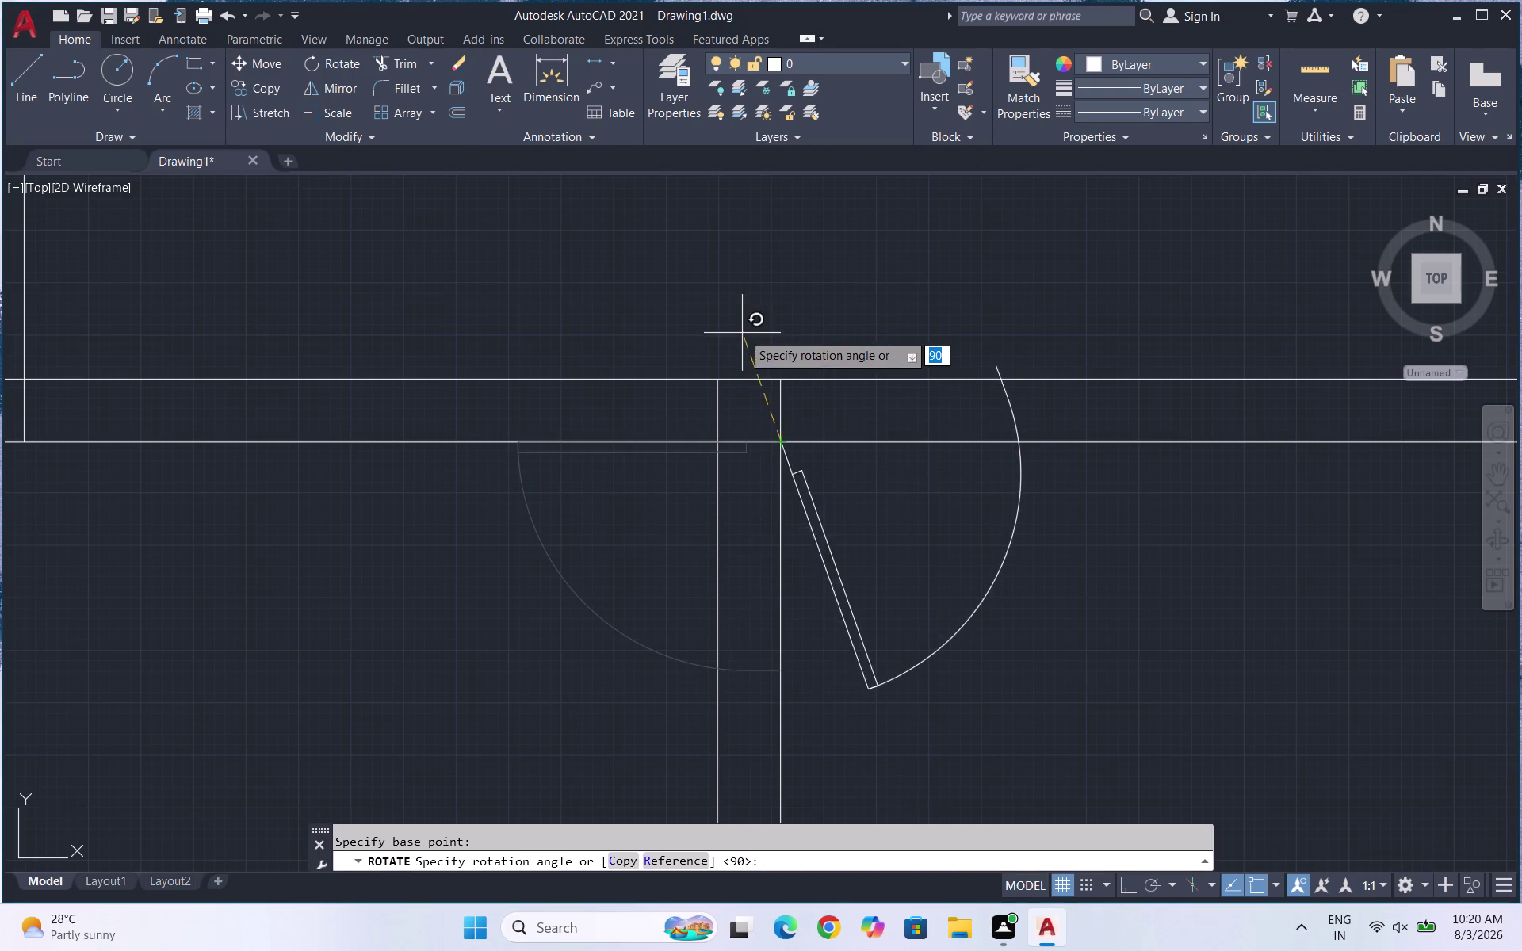
click(783, 381)
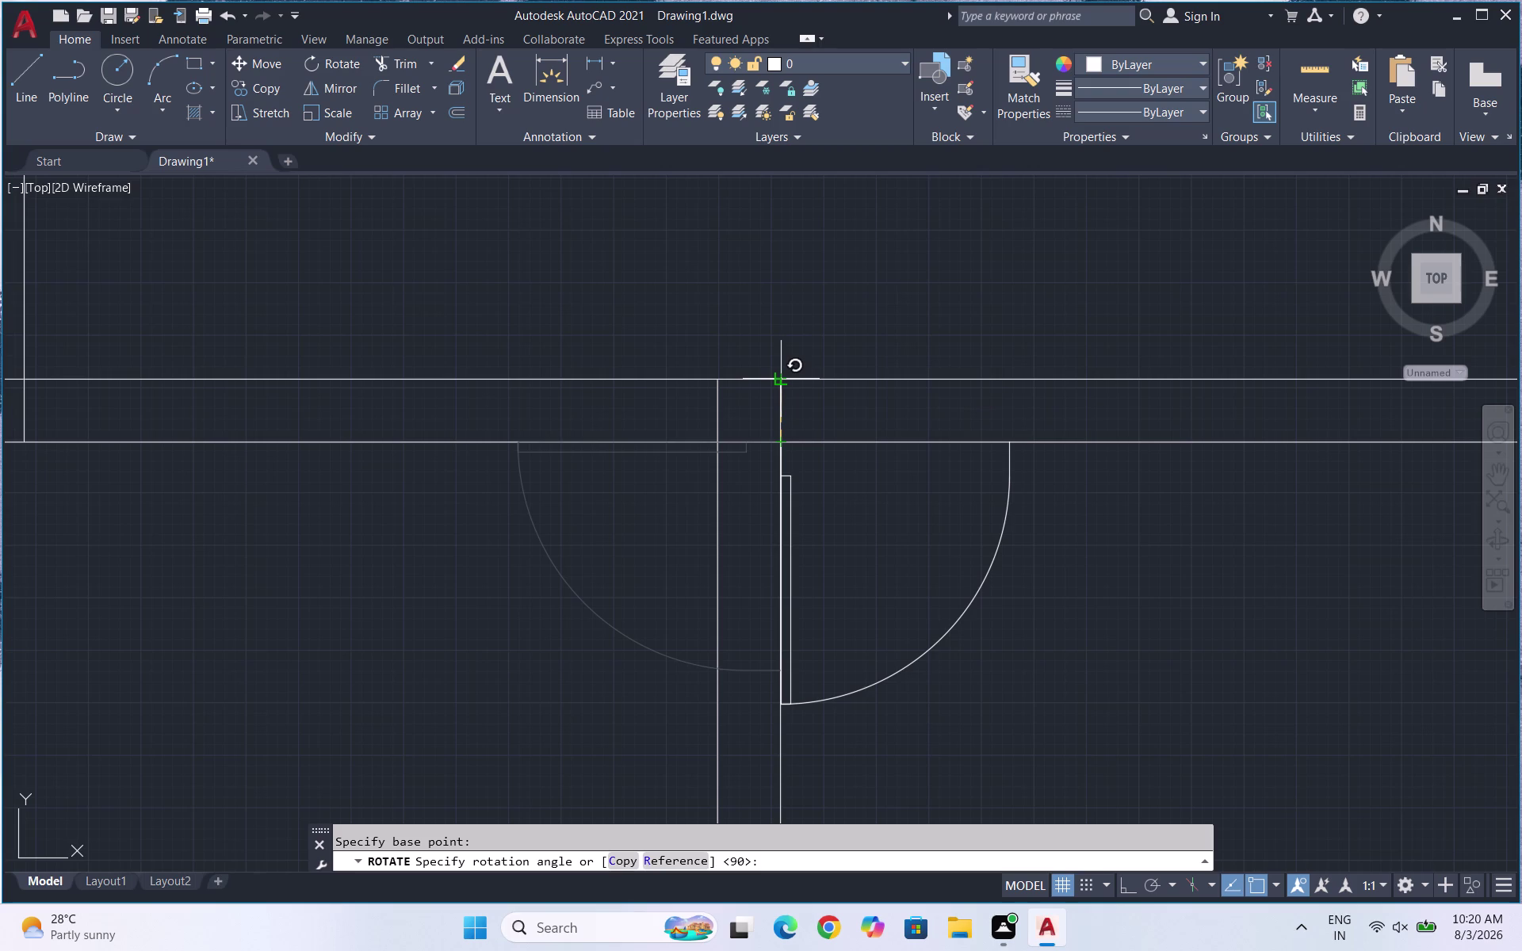
Move the swing arc so its end sits on the upper wall line.
click(1058, 613)
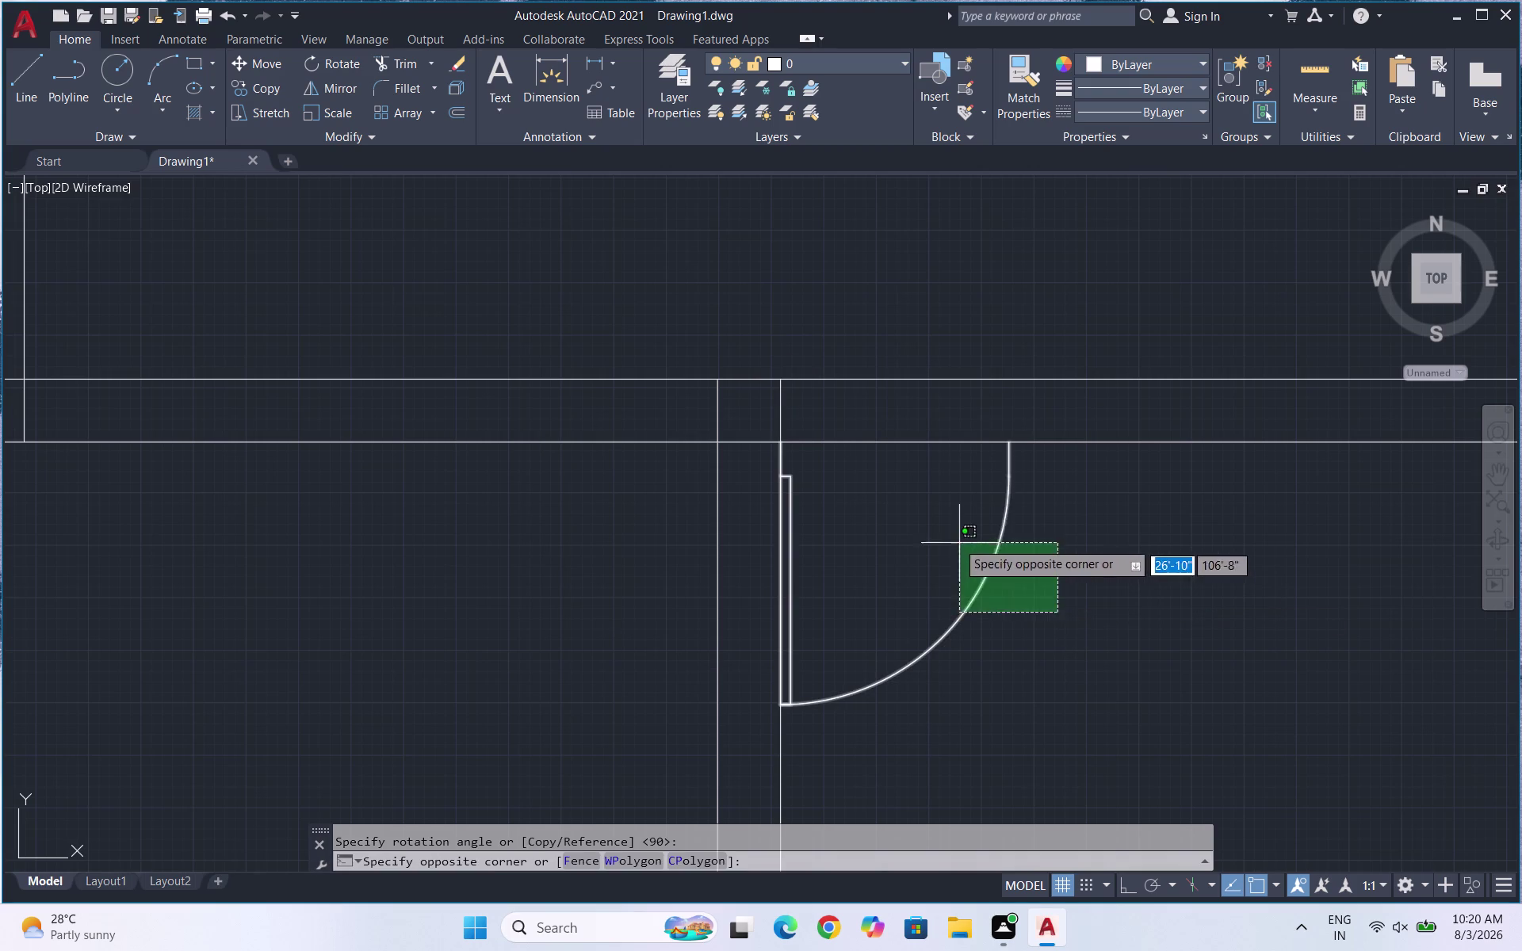
click(936, 519)
key(m)
key(Return)
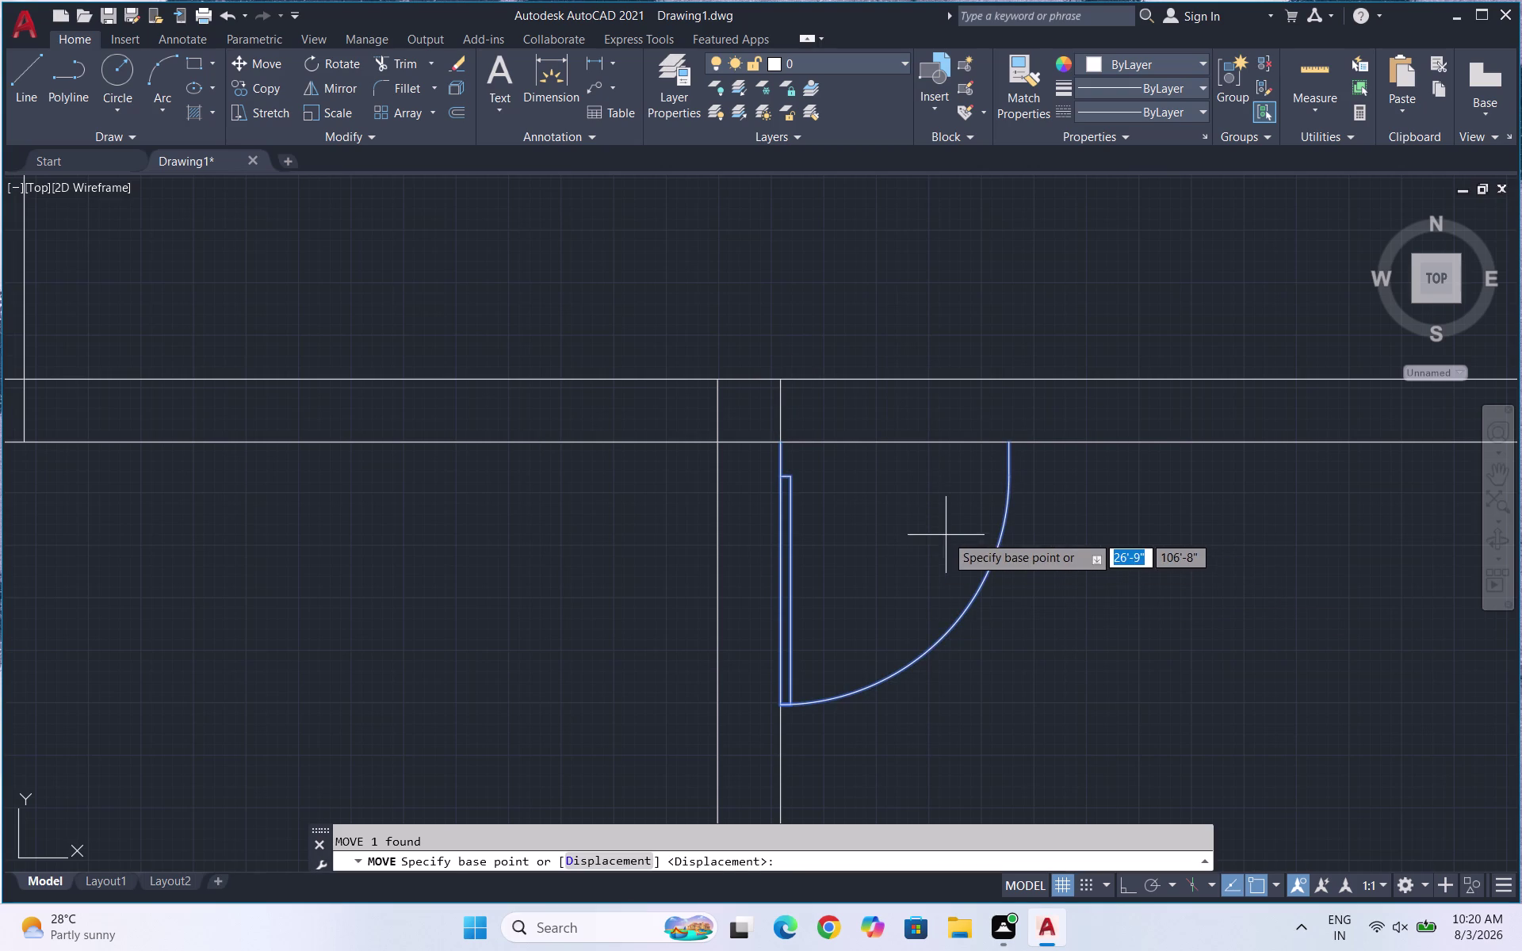
click(1009, 444)
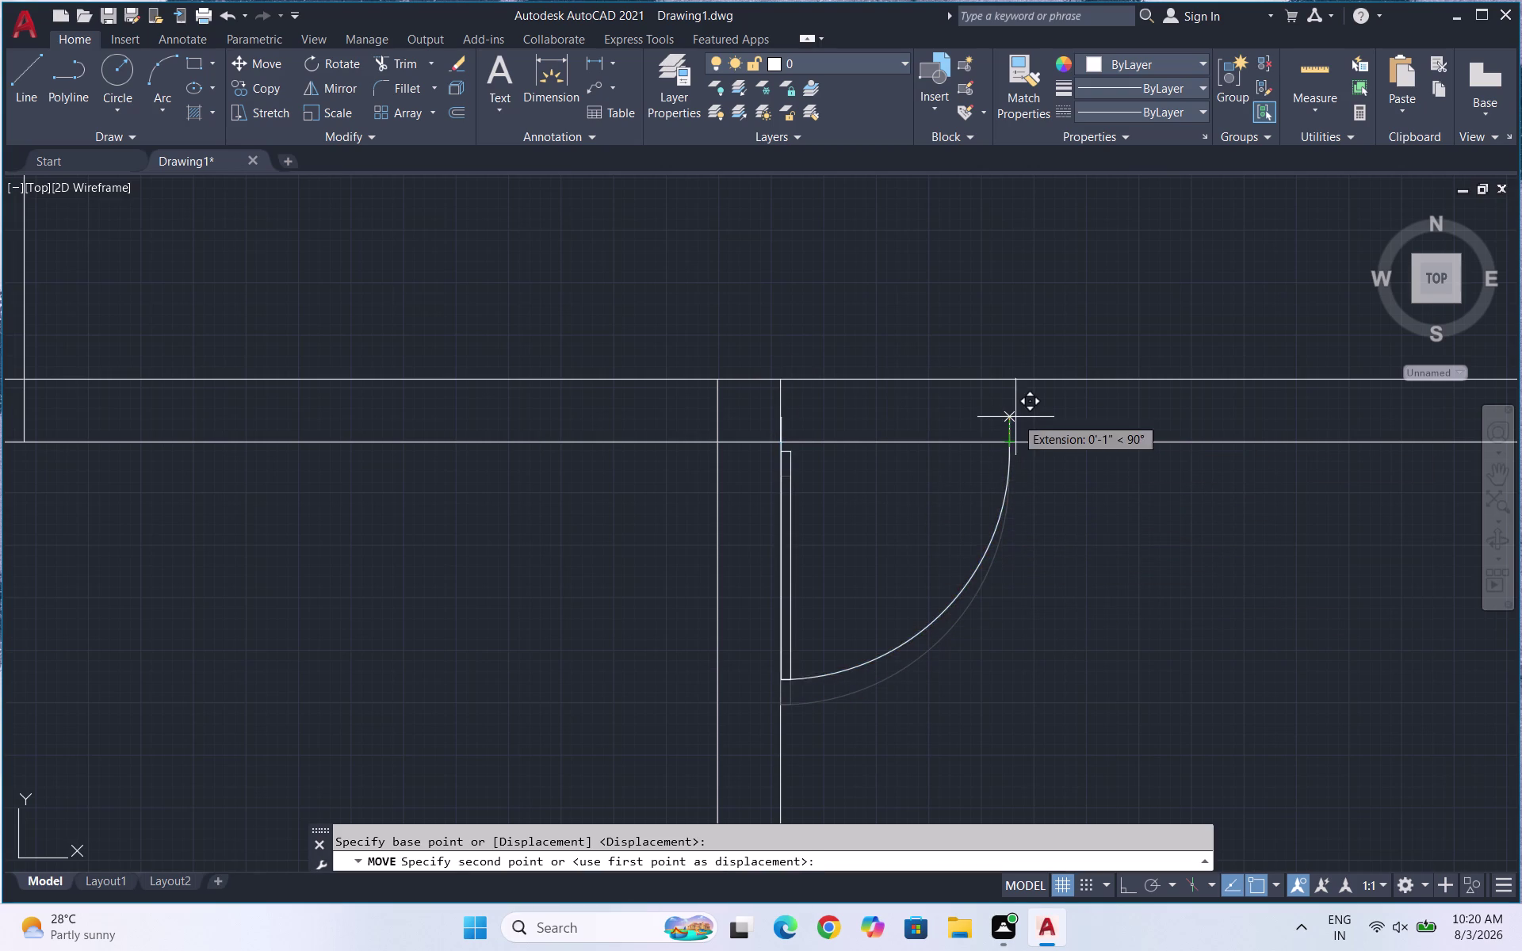
click(1014, 378)
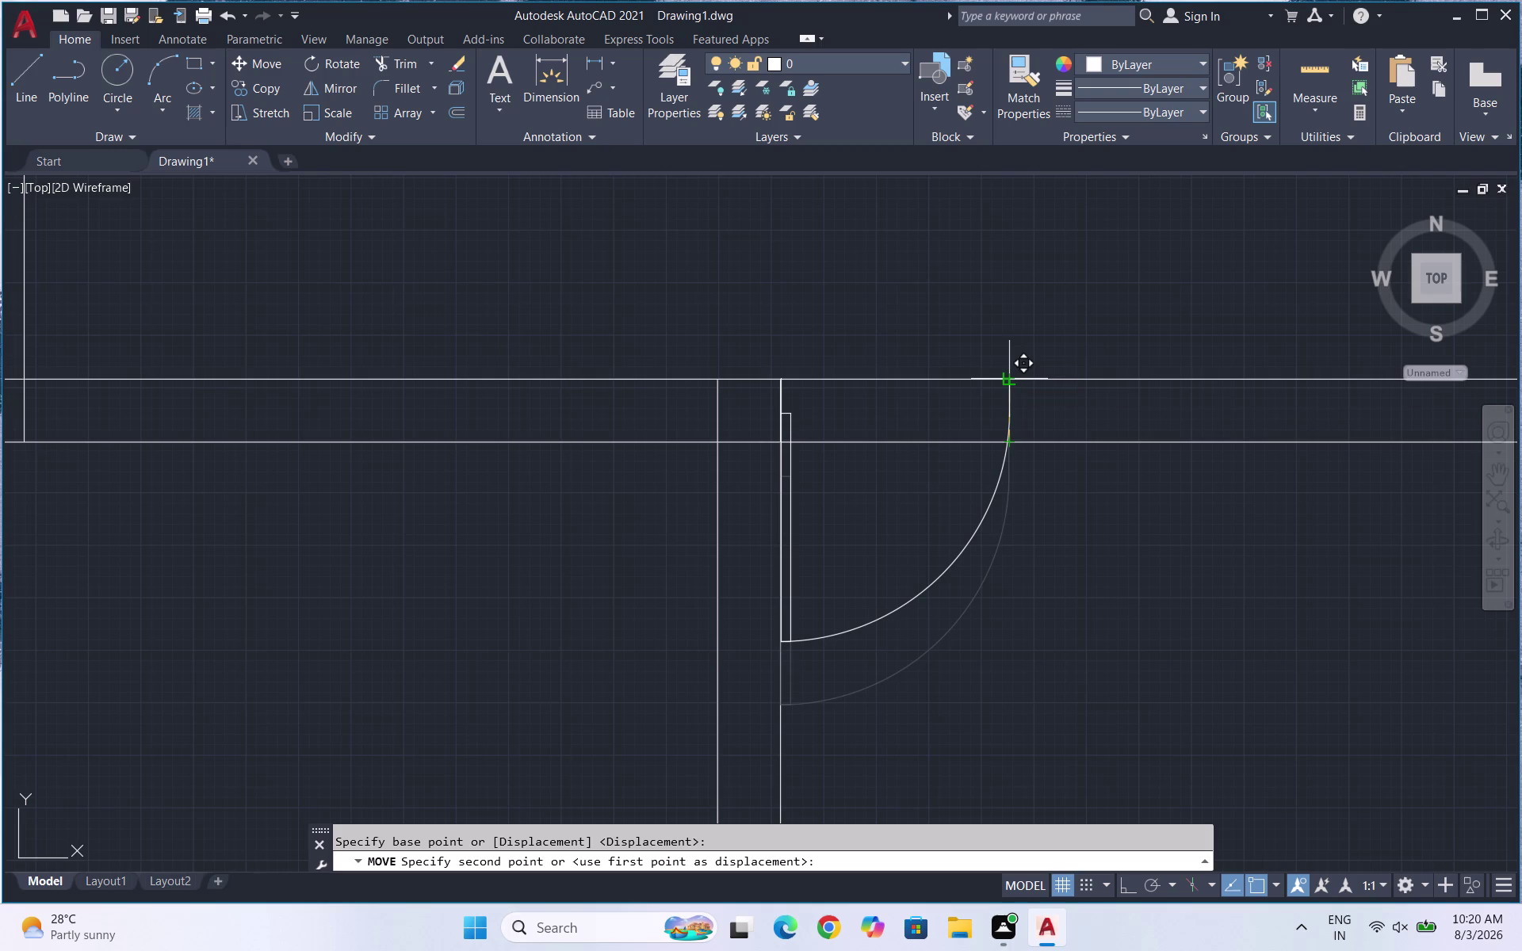
key(Escape)
Start trimming across the door opening with all objects as cutting edges, then zoom out.
text(TR)
key(Return)
key(Return)
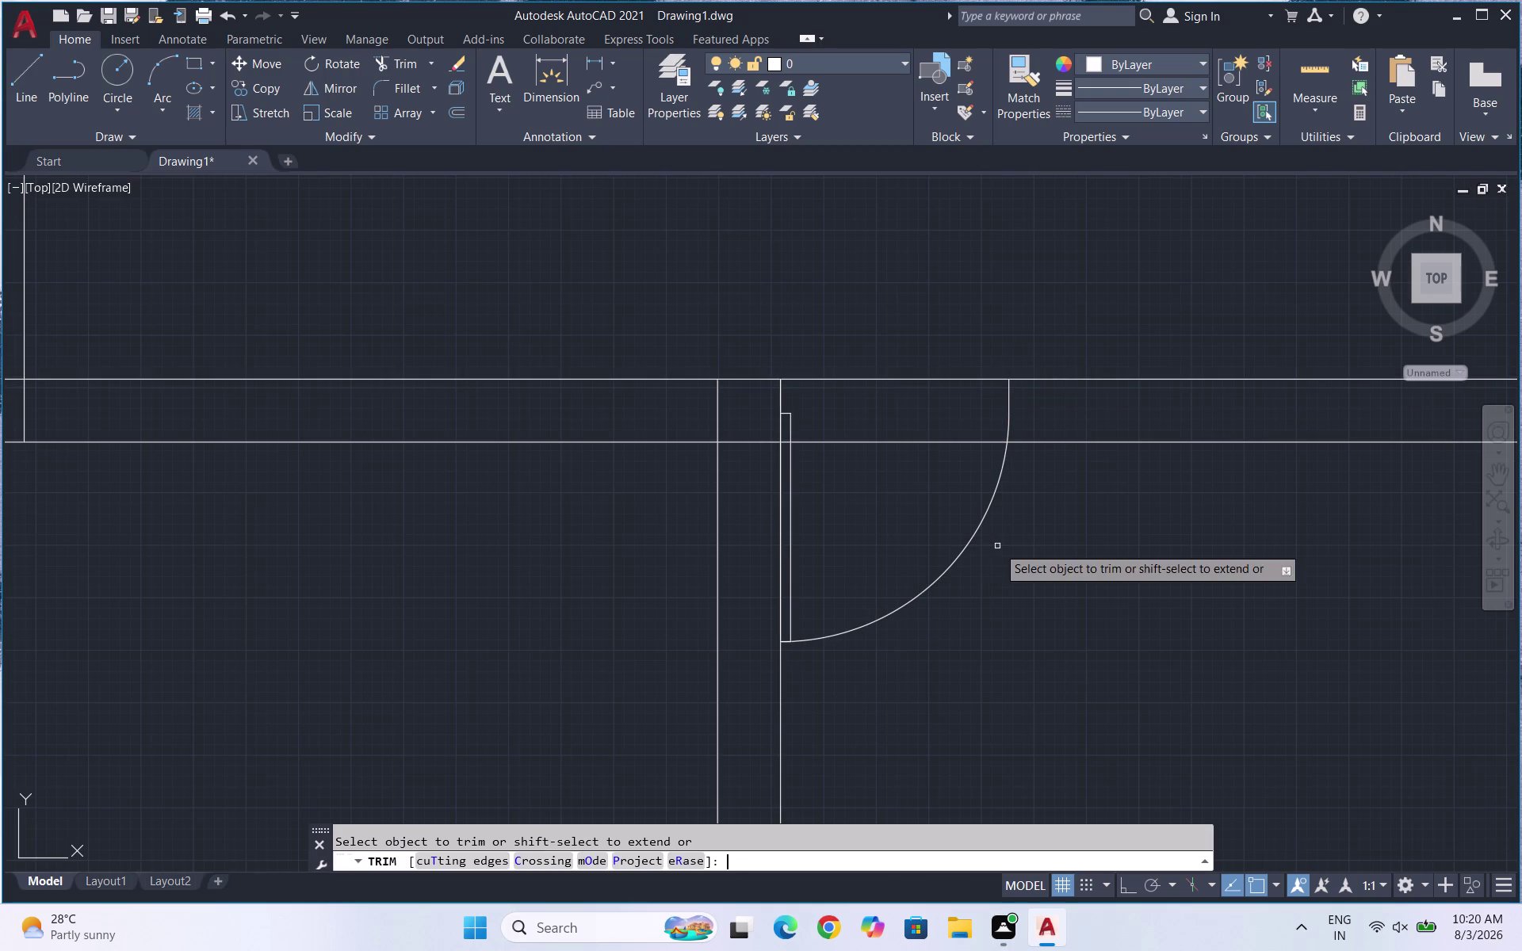
drag(876, 307, 895, 497)
scroll(down, 3)
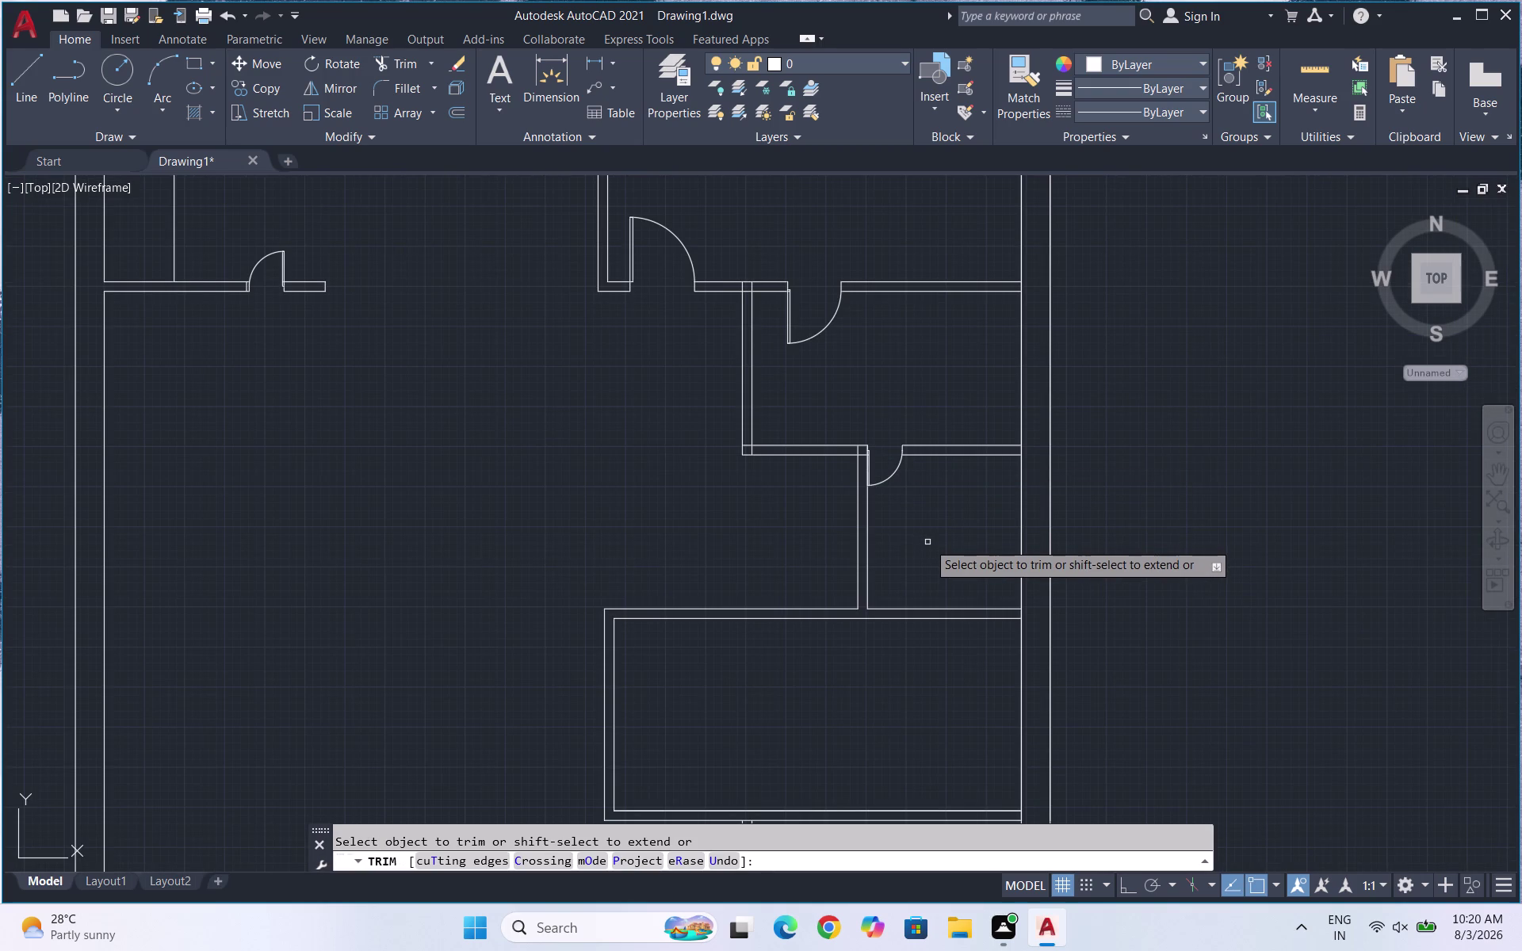
key(Escape)
scroll(up, 3)
drag(911, 491, 844, 432)
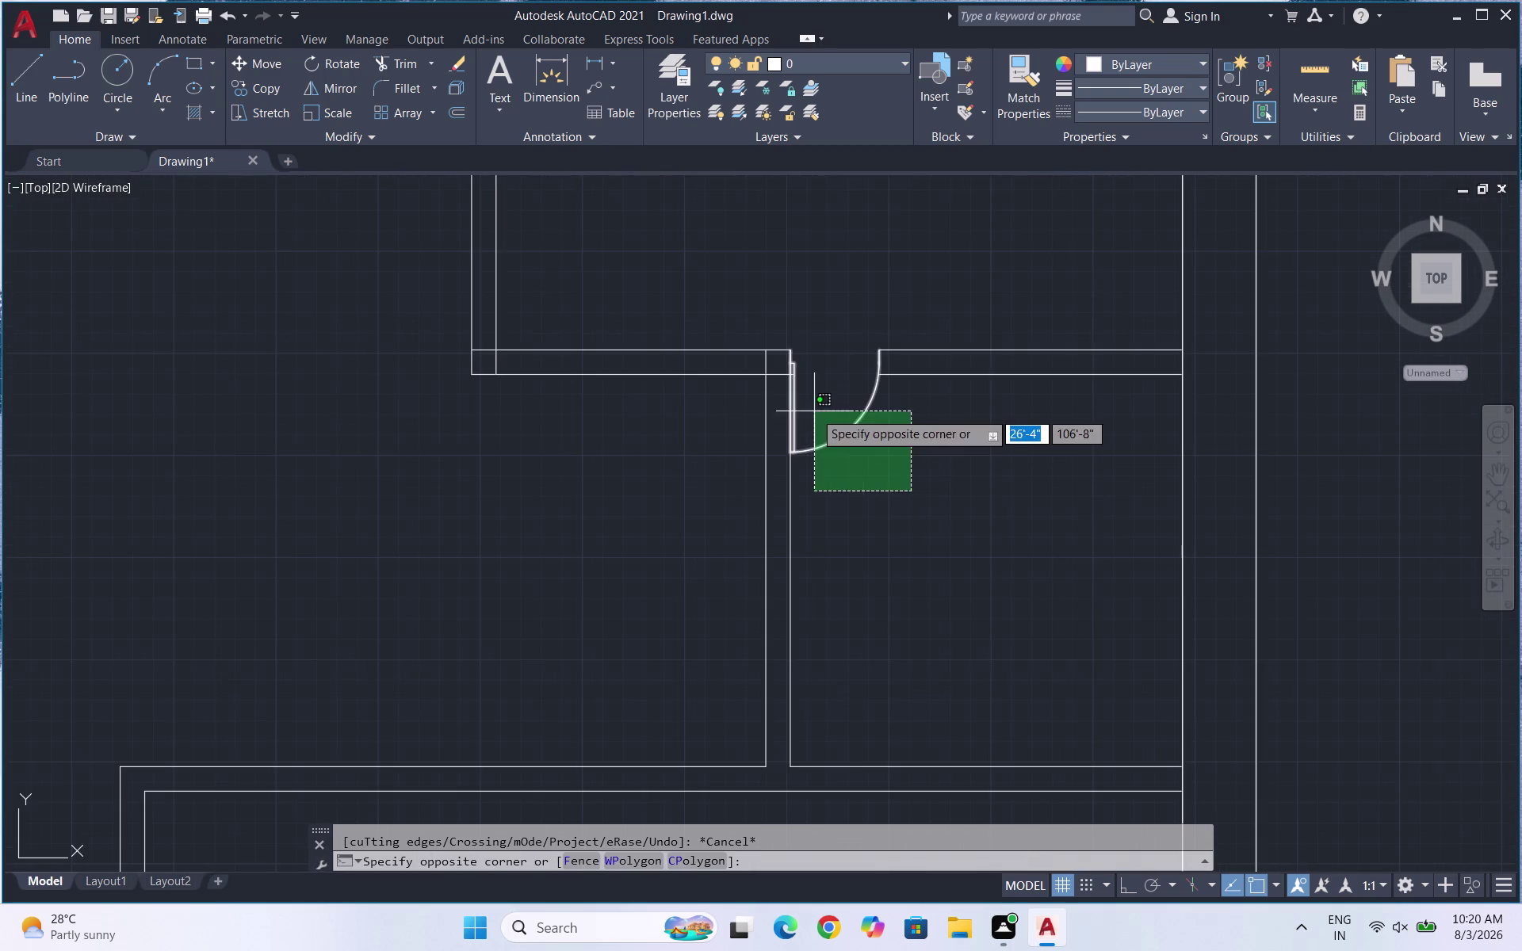
click(815, 409)
text(RO)
key(Return)
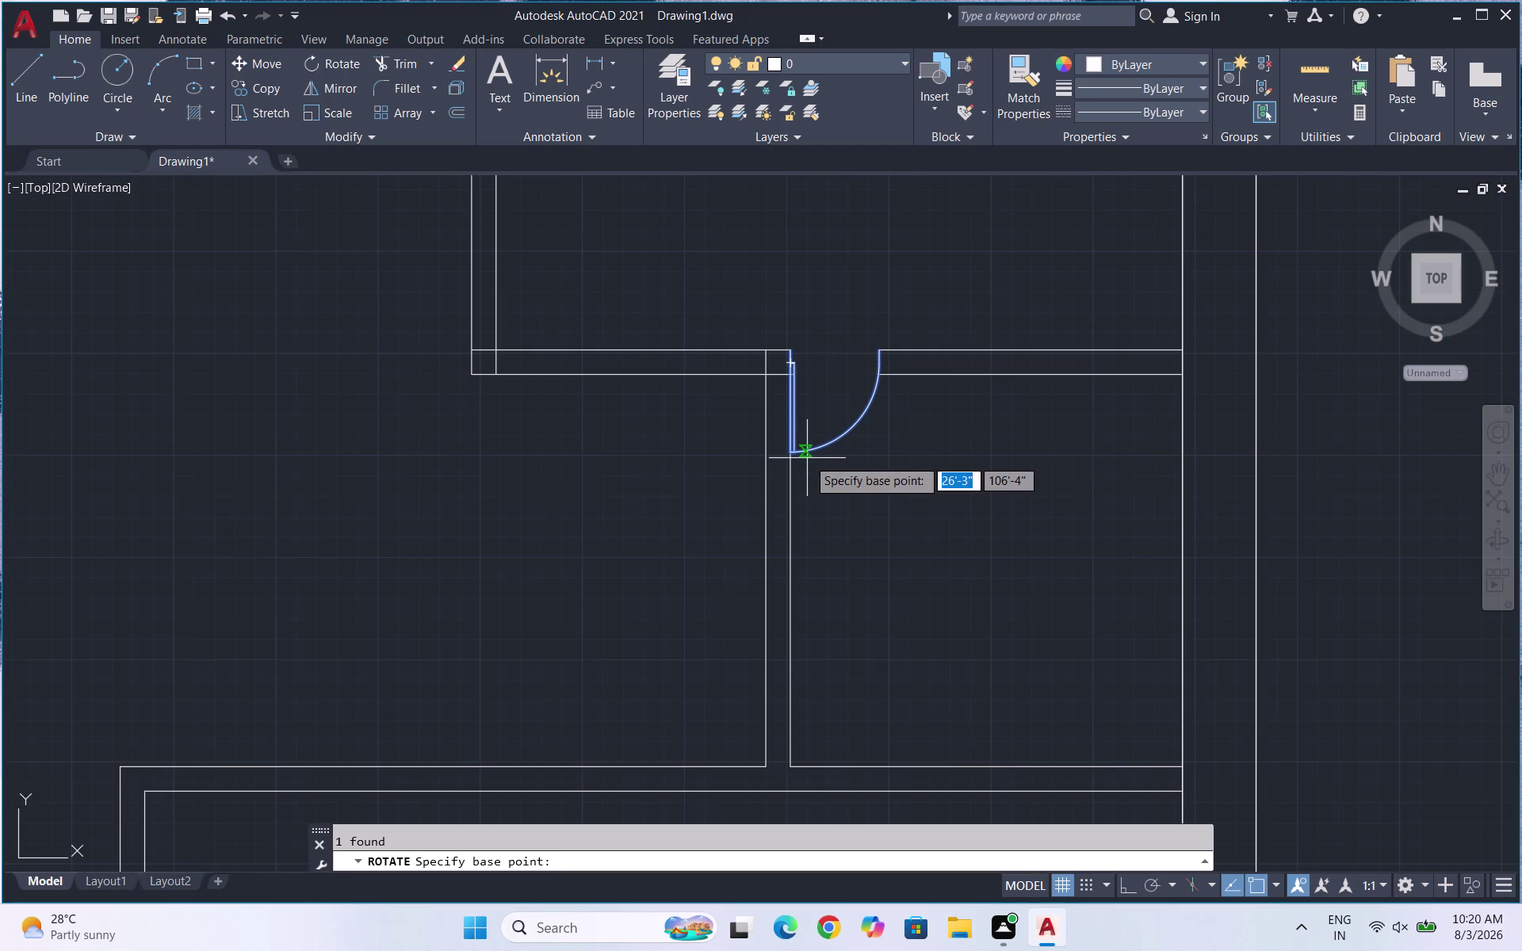
click(790, 348)
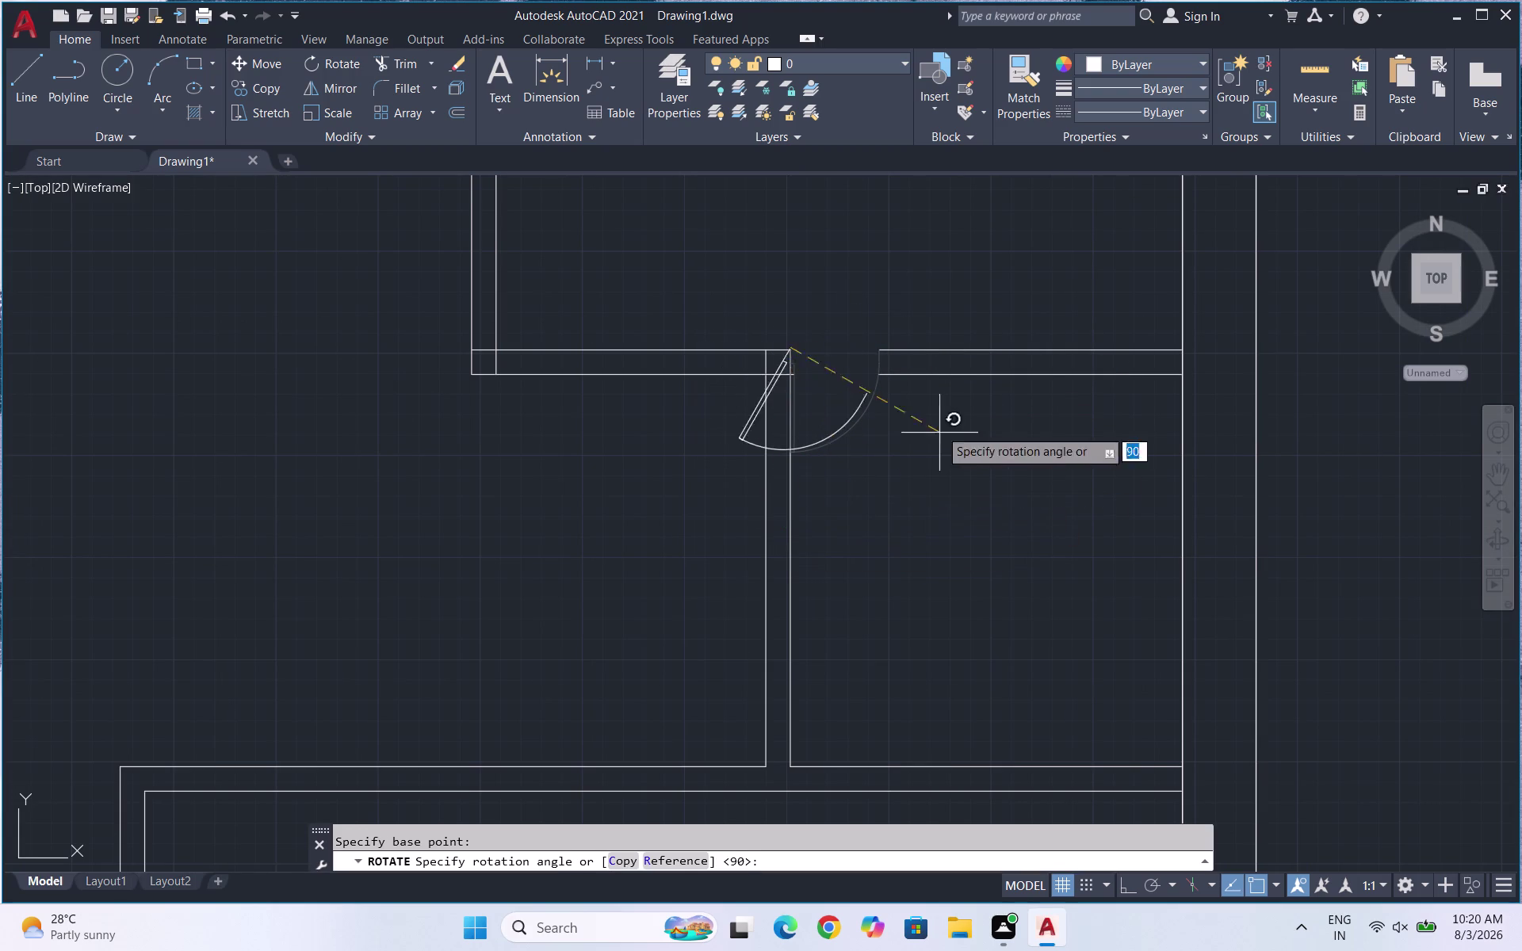
key(Escape)
drag(912, 456, 889, 453)
drag(800, 401, 822, 413)
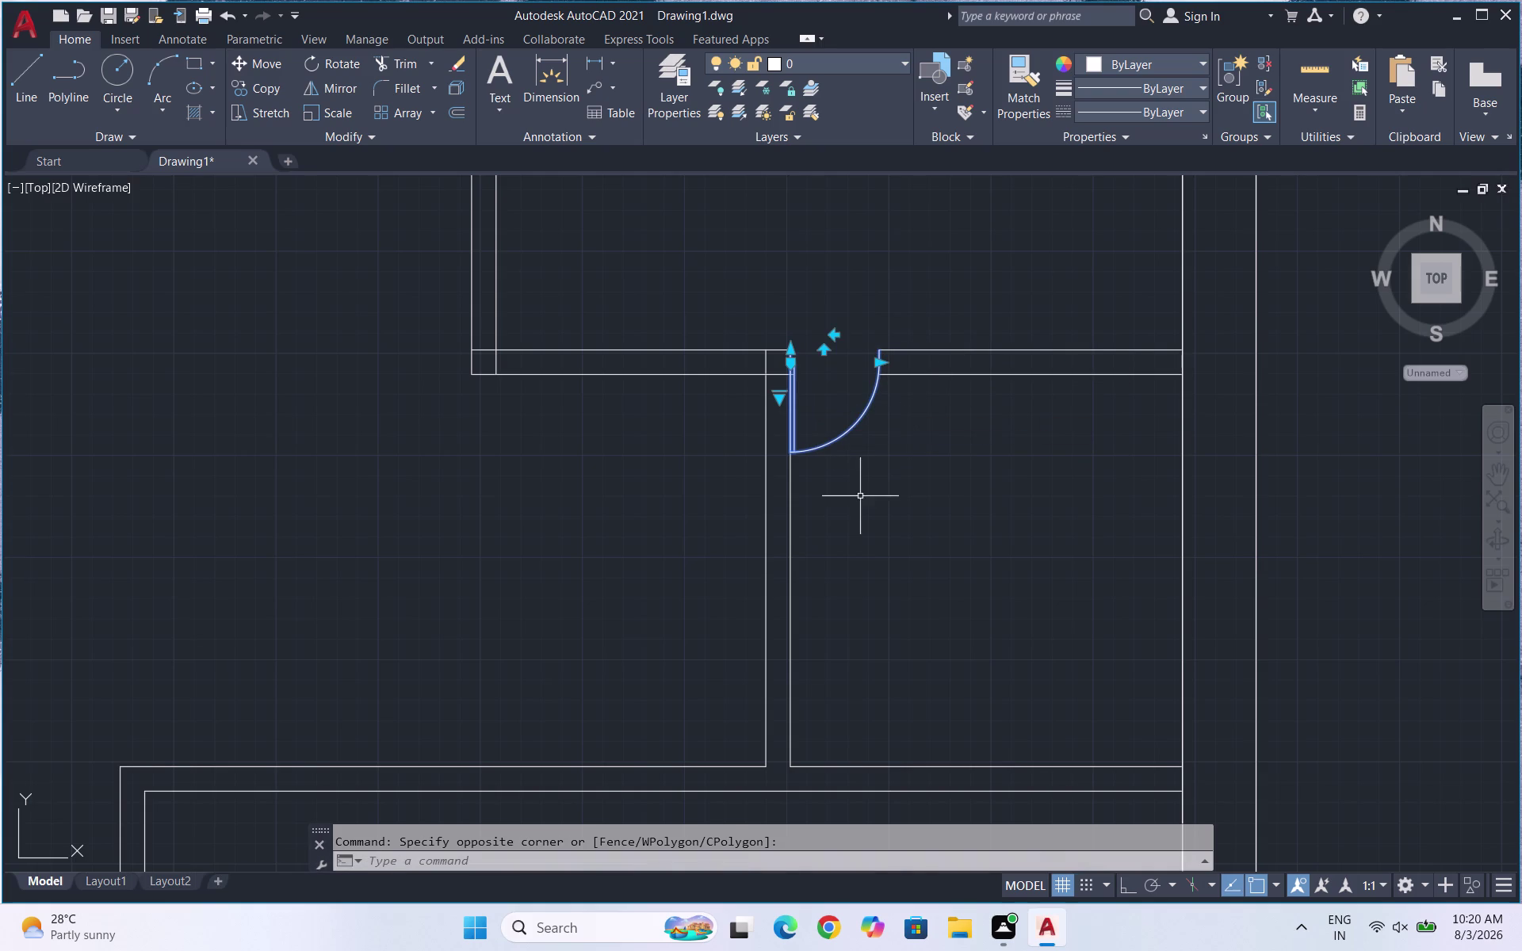
text(CO)
key(Return)
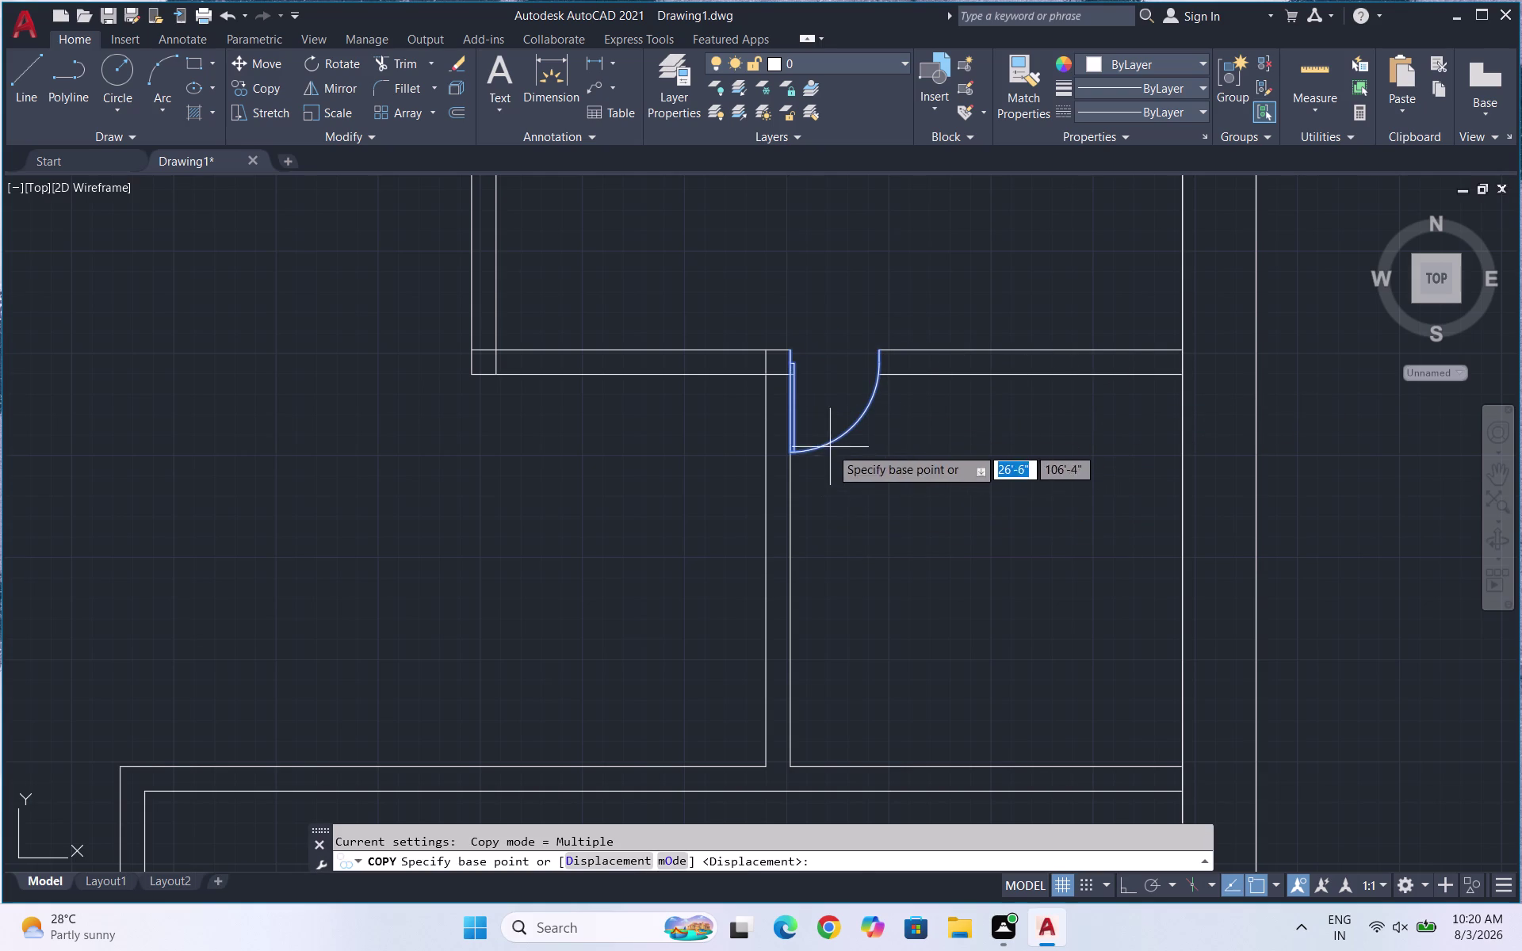
click(829, 445)
click(556, 562)
key(Escape)
drag(607, 583, 509, 530)
click(445, 456)
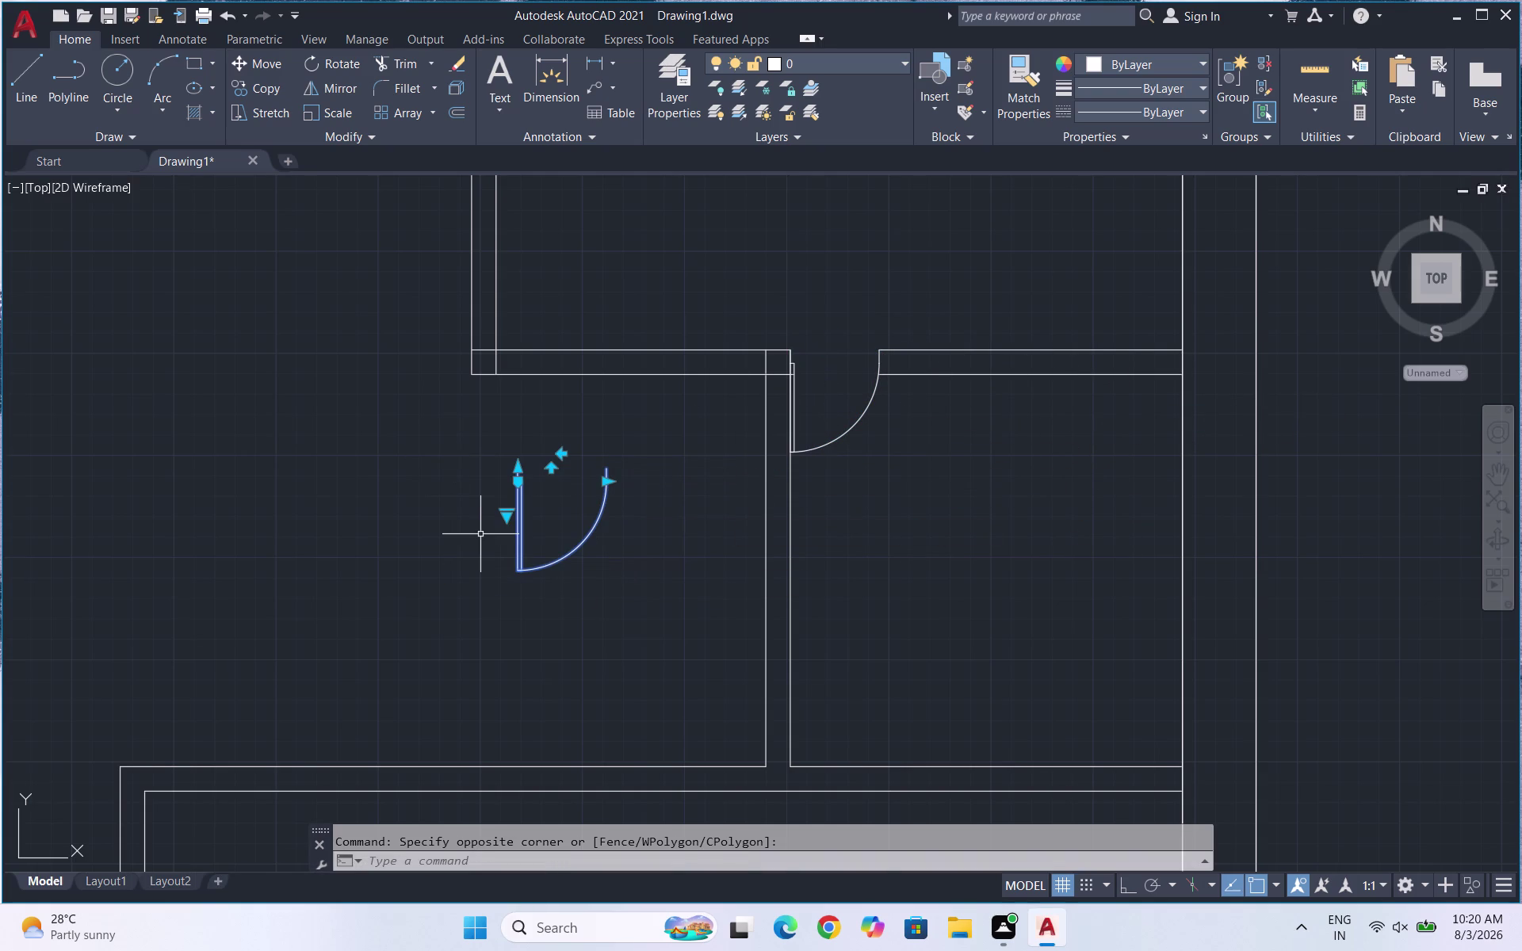
text(RO)
key(Return)
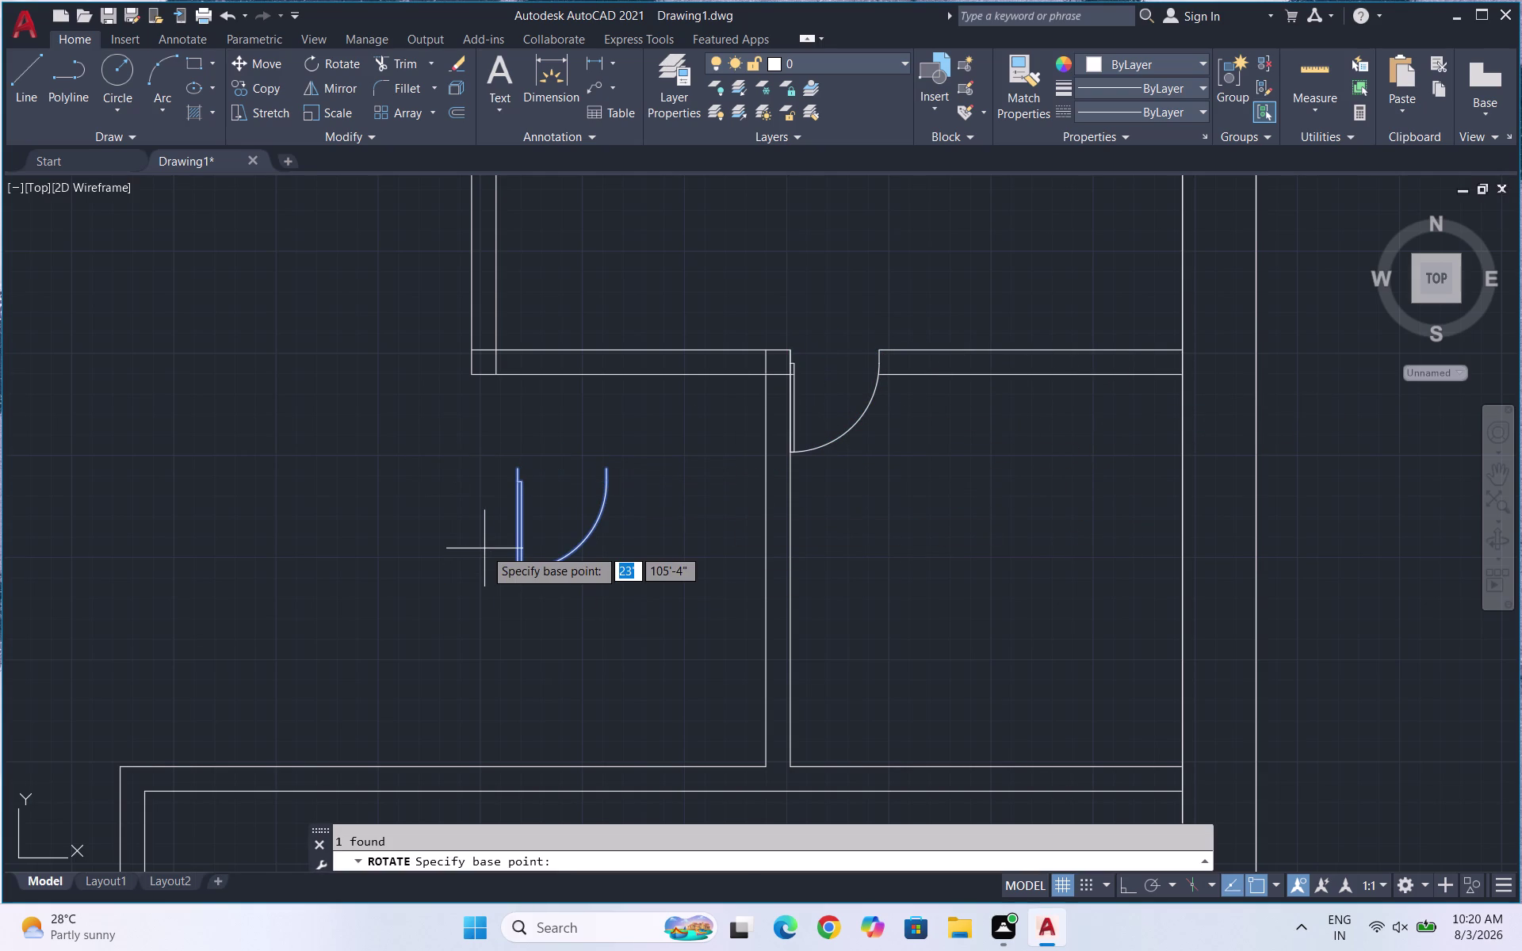
key(F8)
click(517, 470)
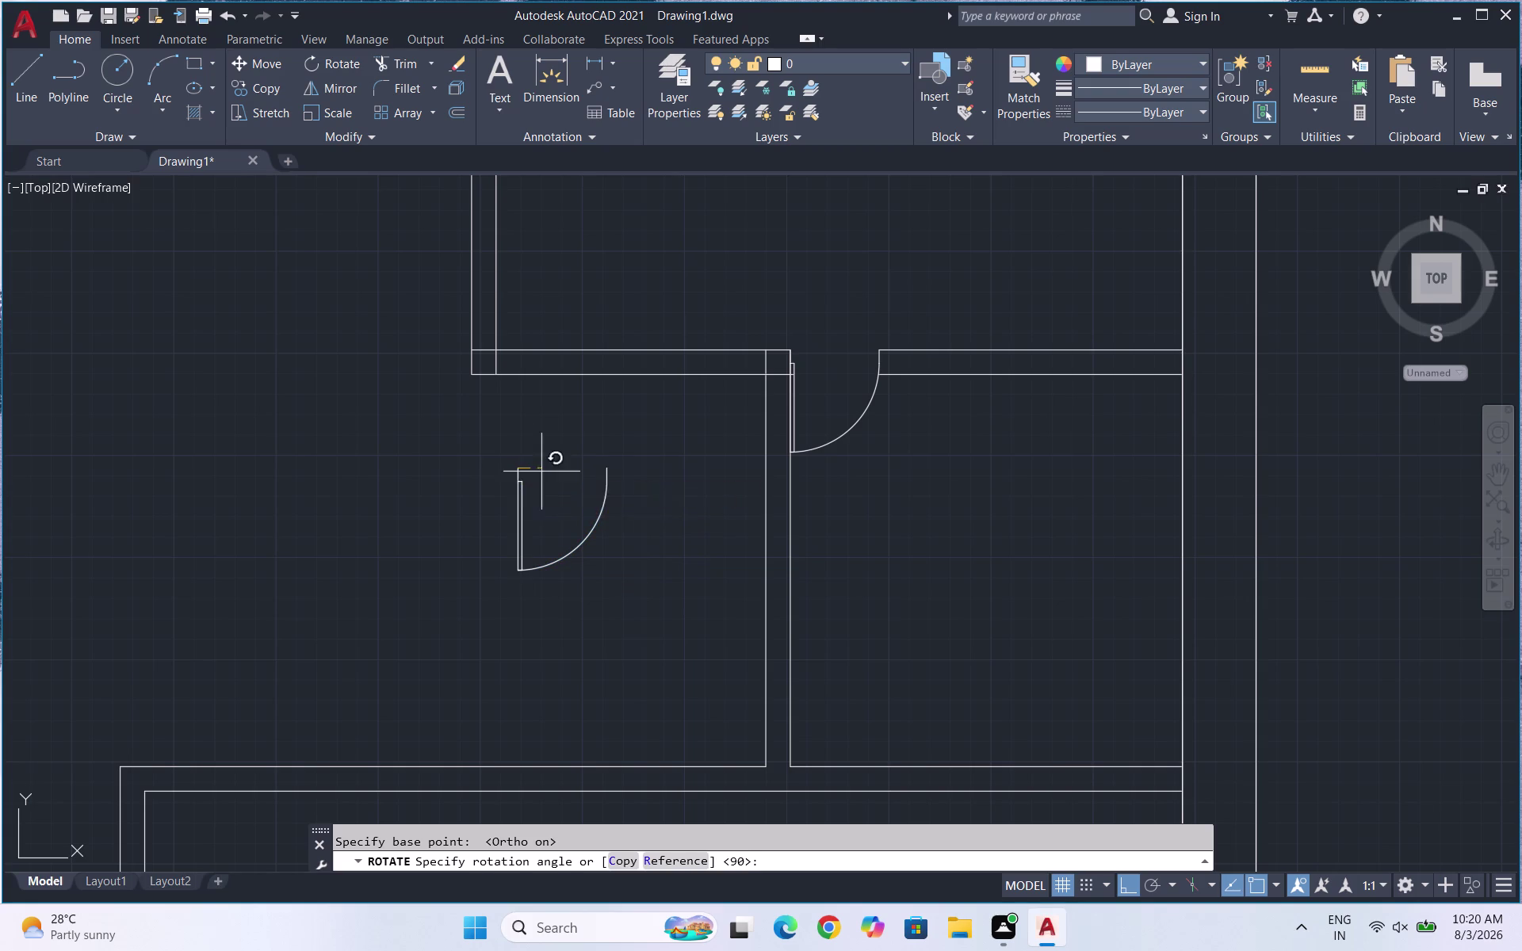
click(600, 473)
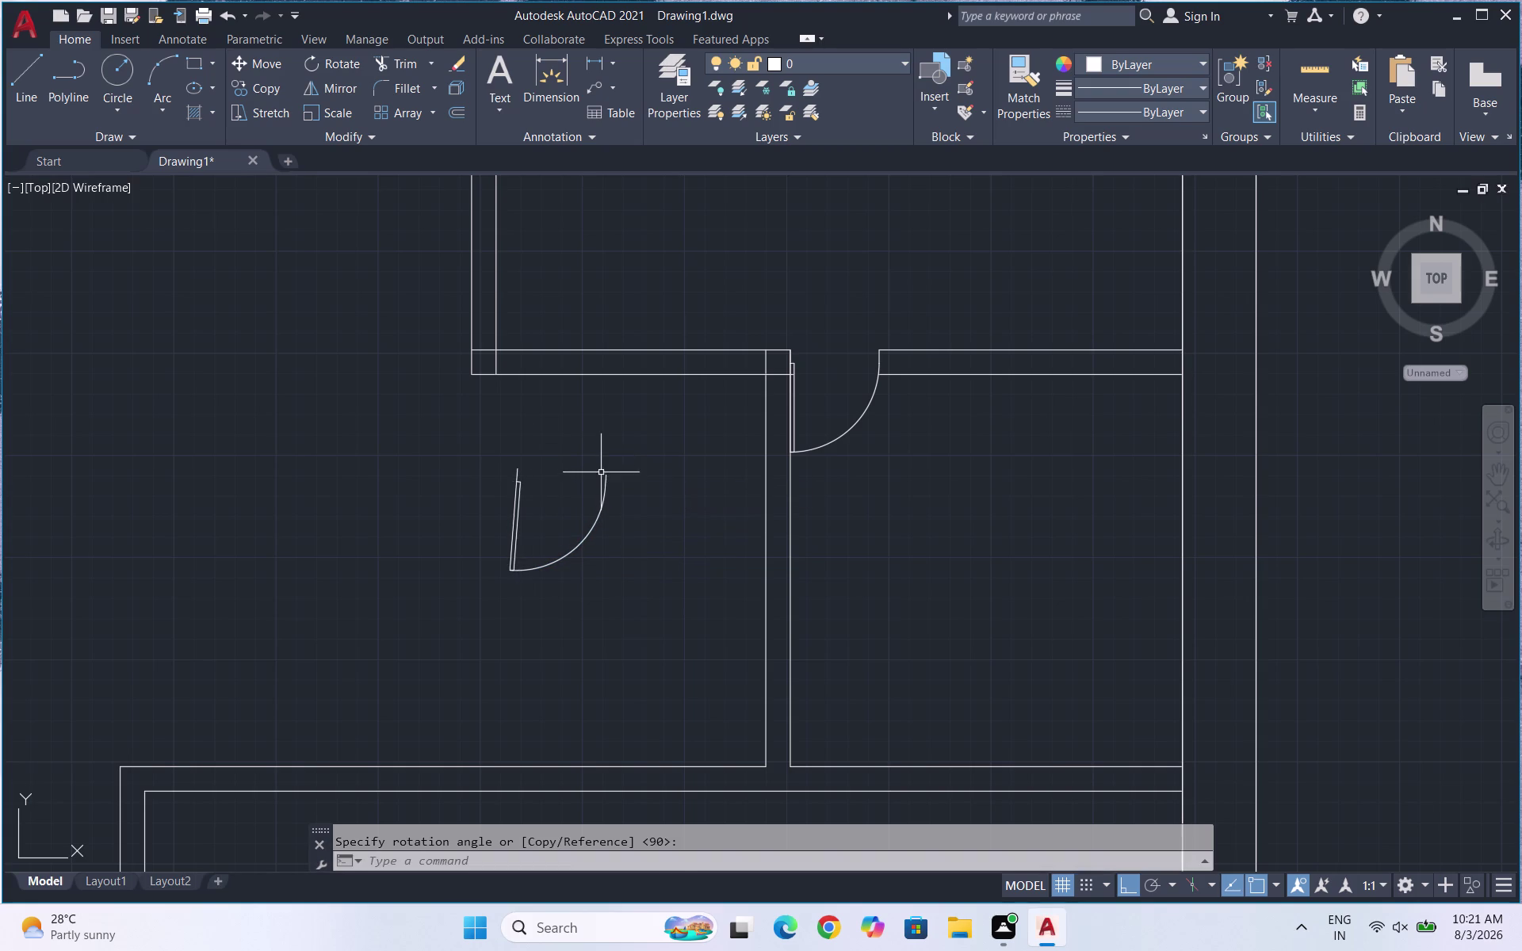
key(ctrl+z)
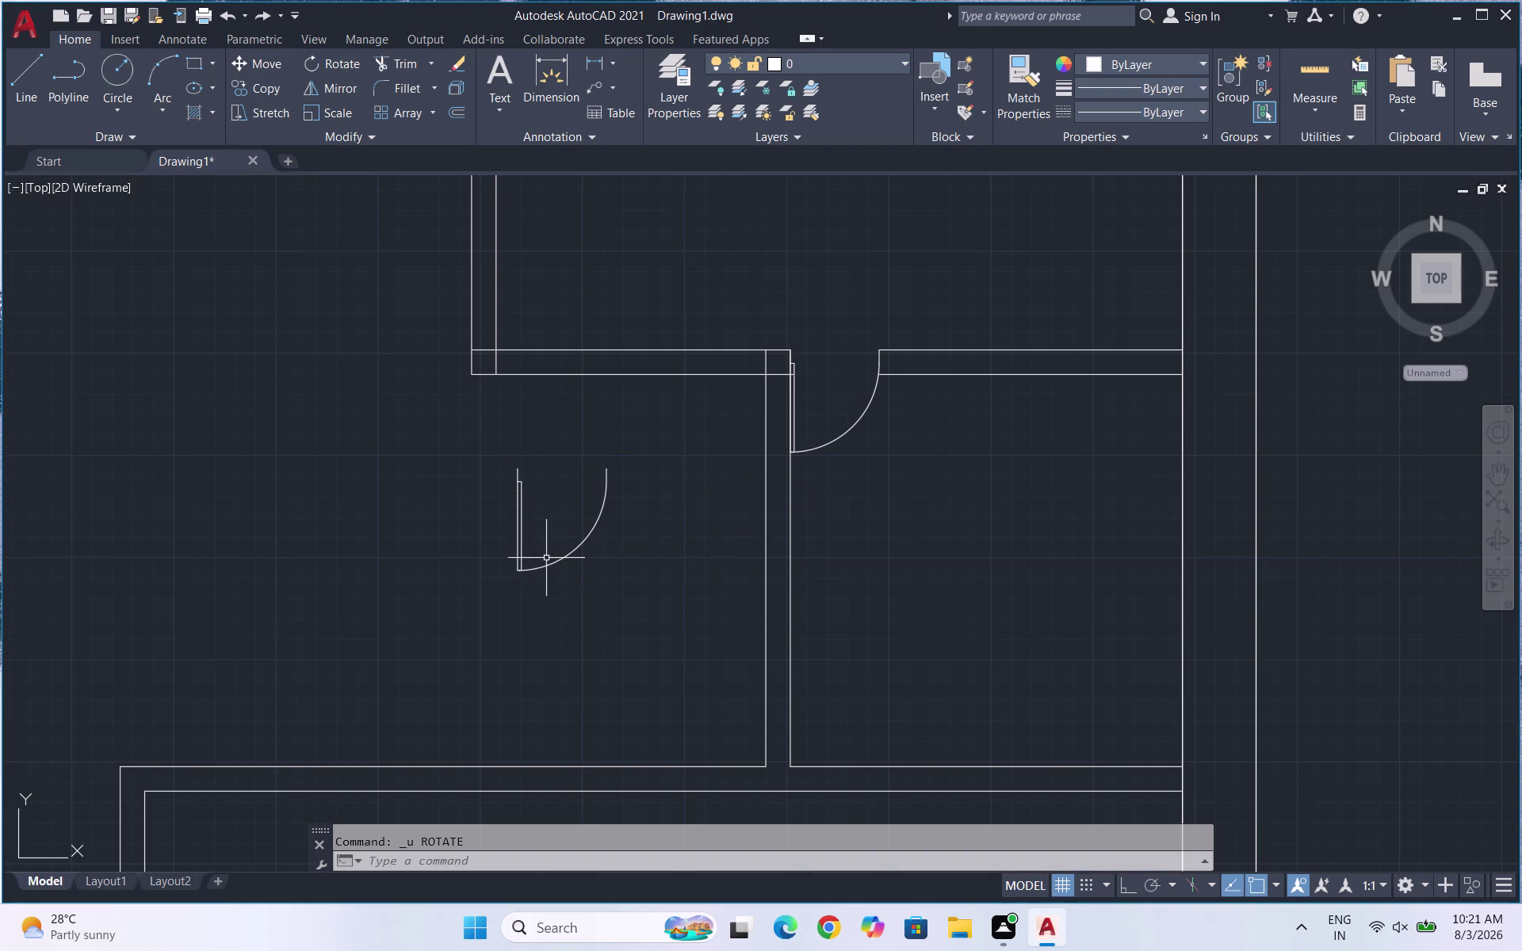
key(F8)
drag(621, 593, 593, 578)
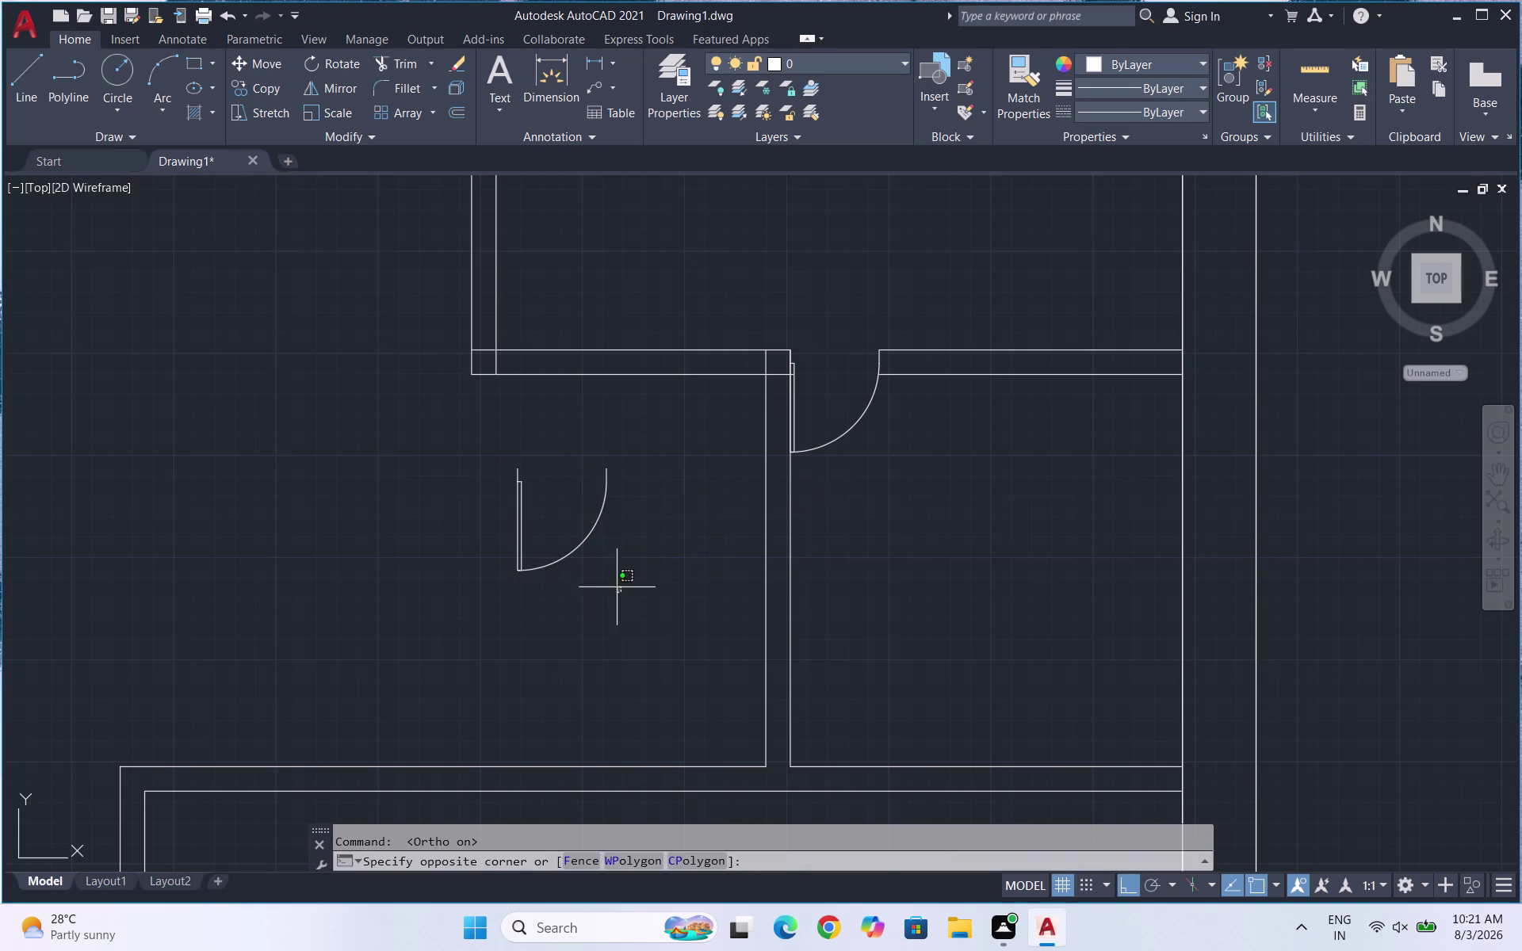
drag(593, 578, 456, 517)
click(448, 503)
text(RO)
key(Return)
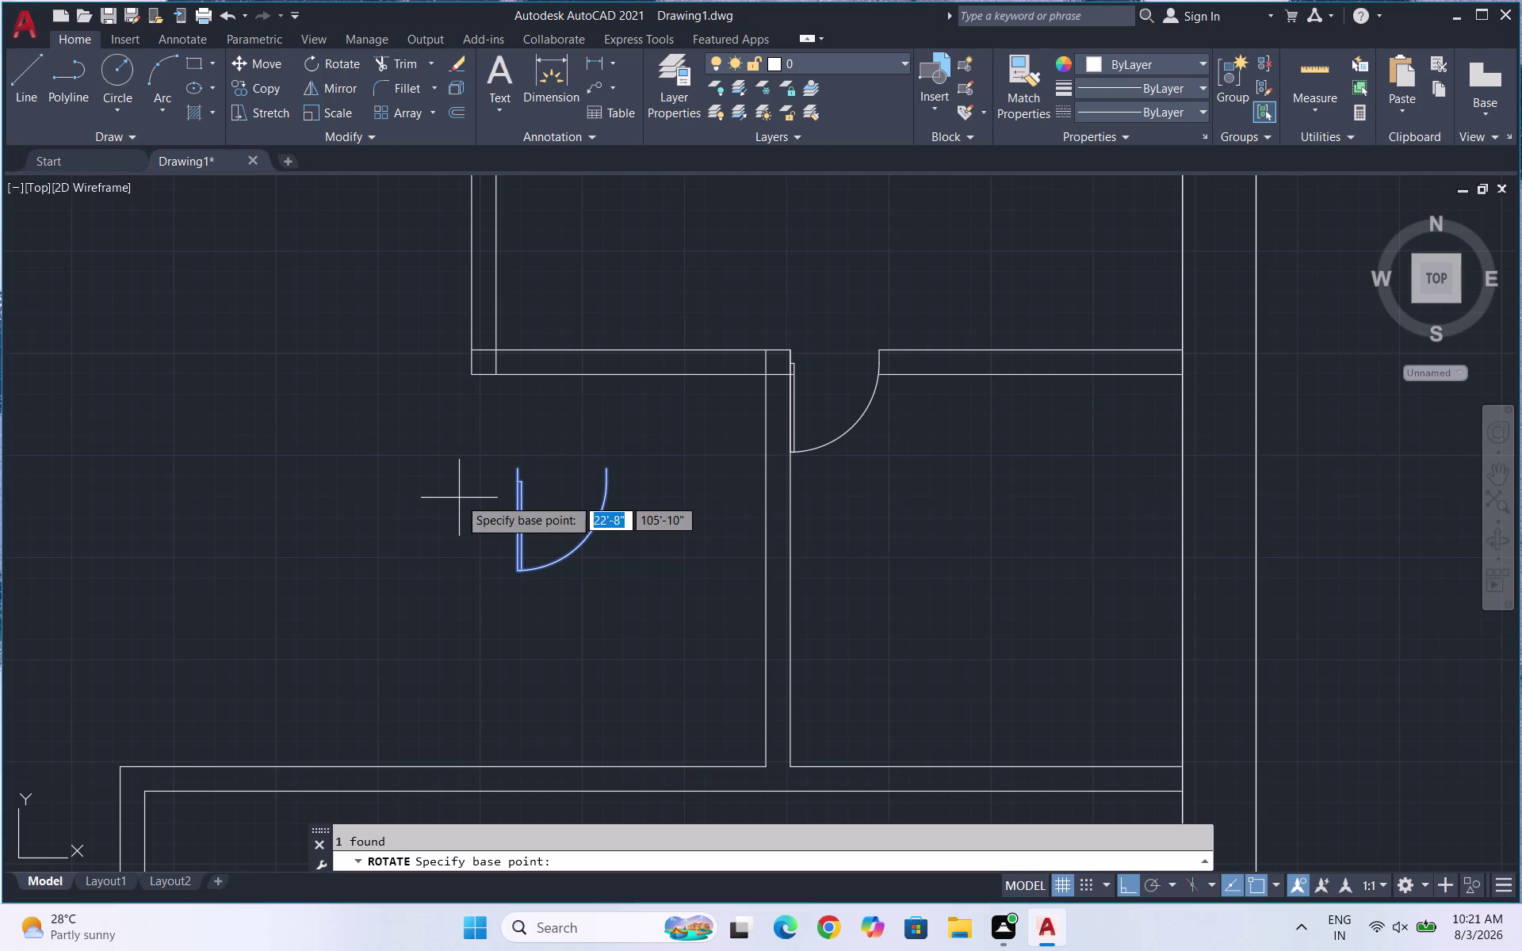
click(517, 471)
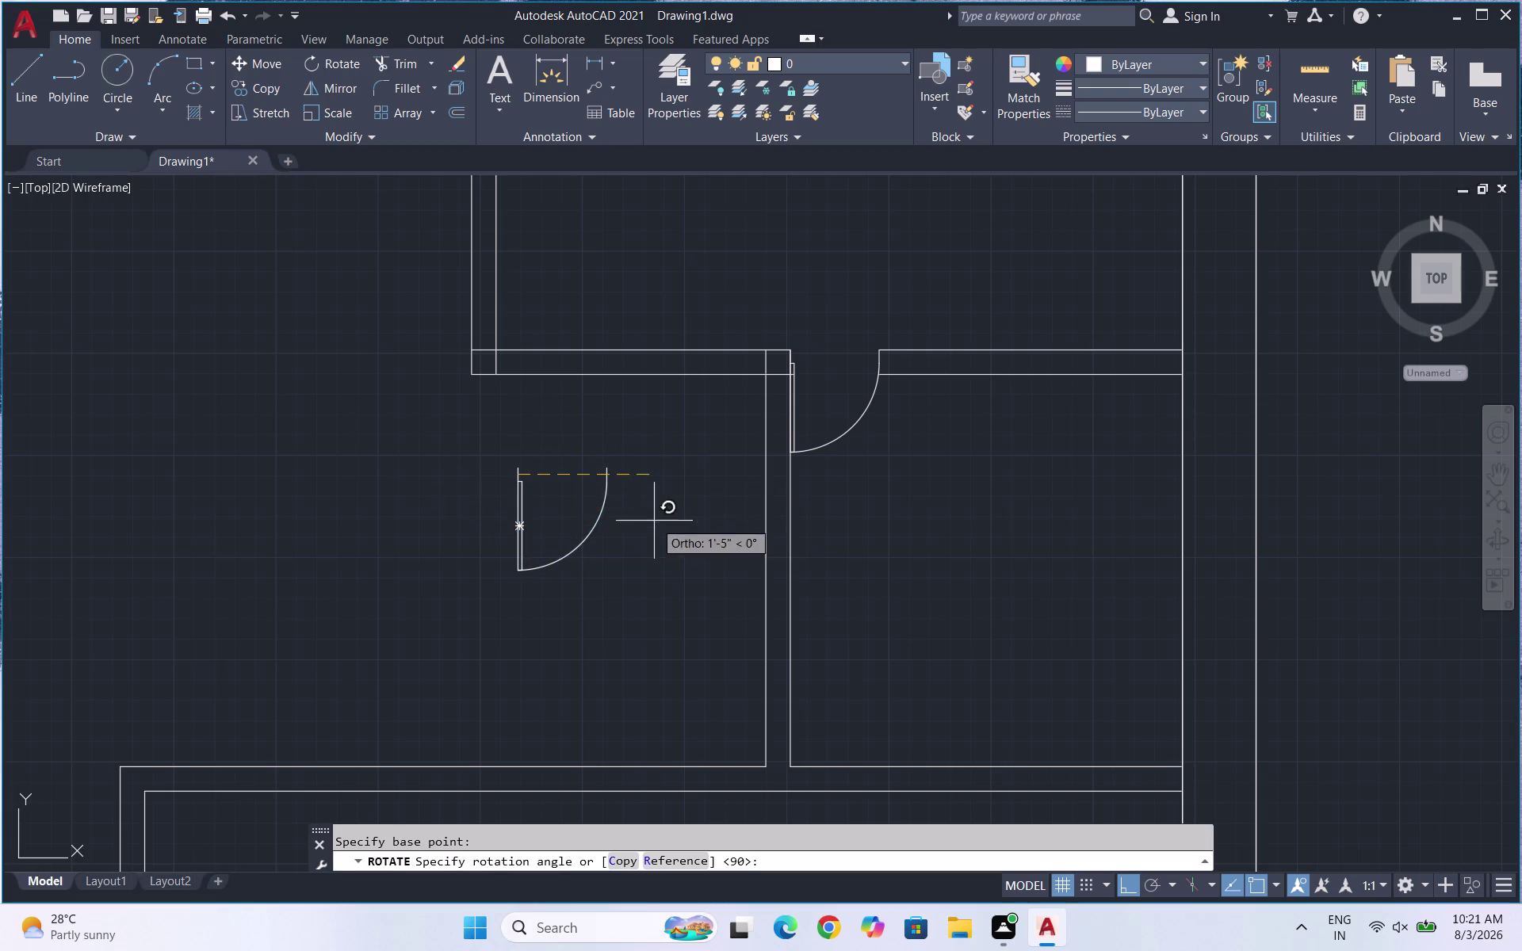
click(518, 526)
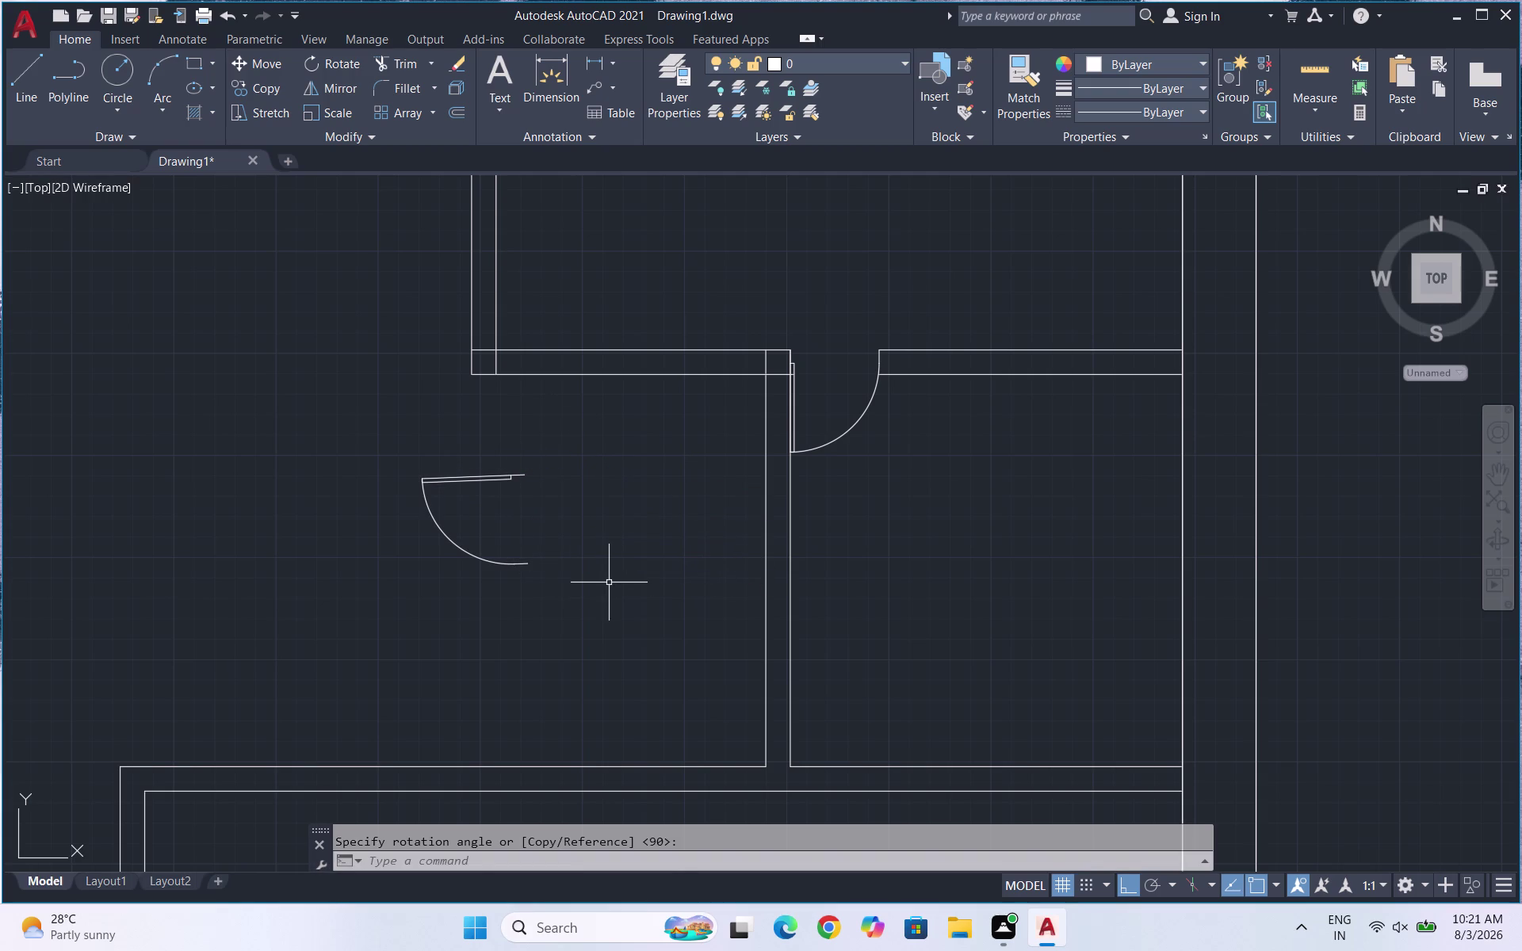
key(ctrl+z)
key(space)
drag(593, 572, 586, 570)
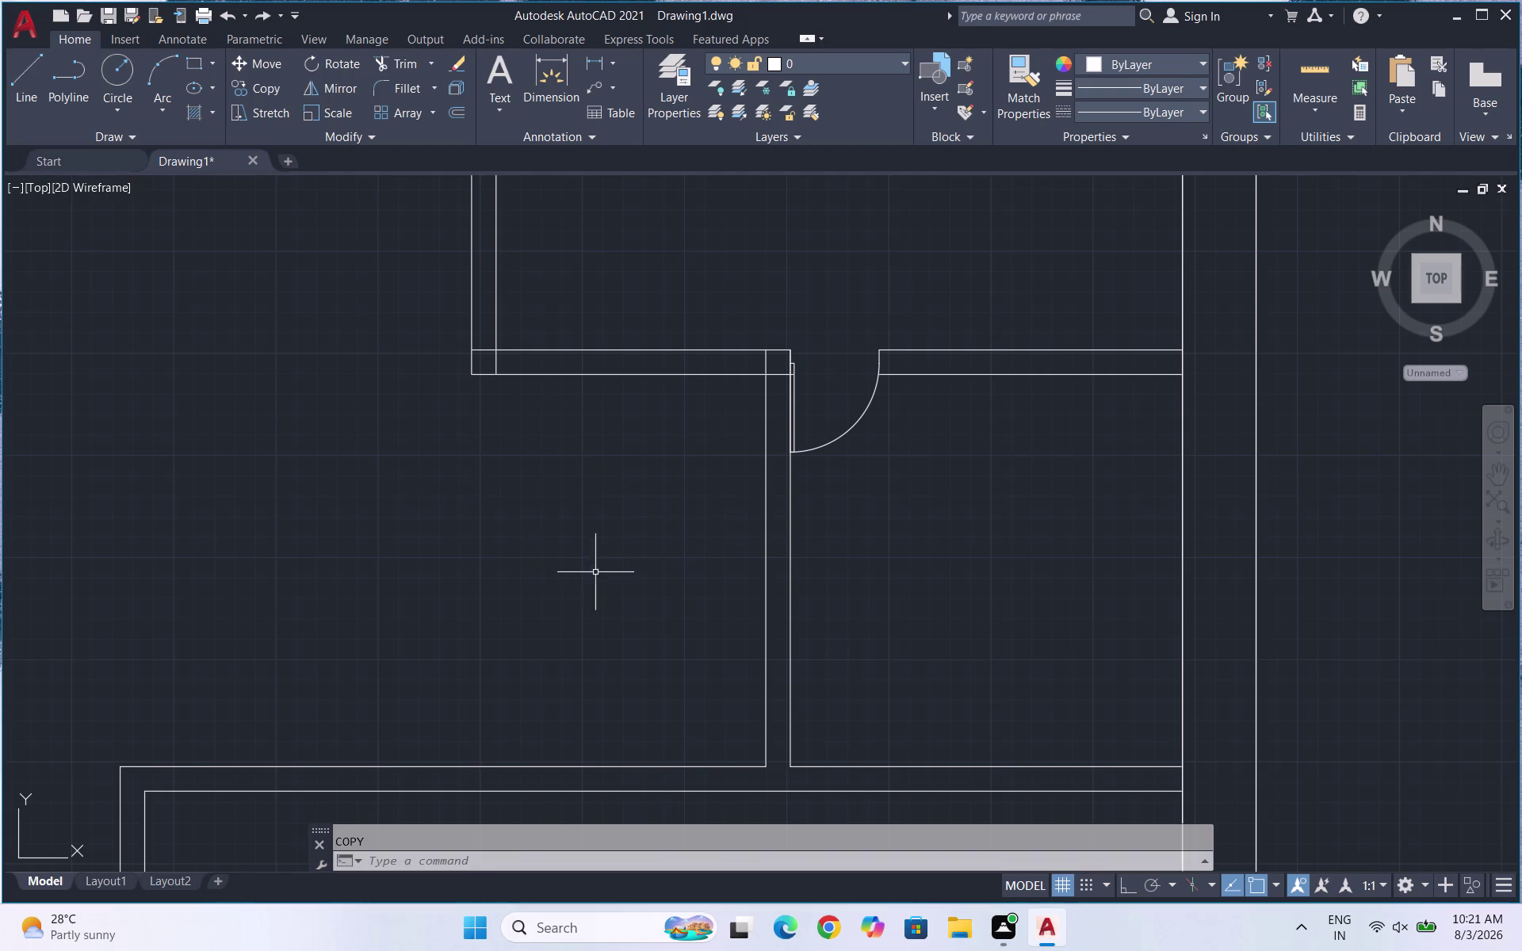
drag(587, 570, 516, 544)
key(Escape)
Copy the original door swing into the room on the left.
drag(899, 477, 841, 455)
click(809, 430)
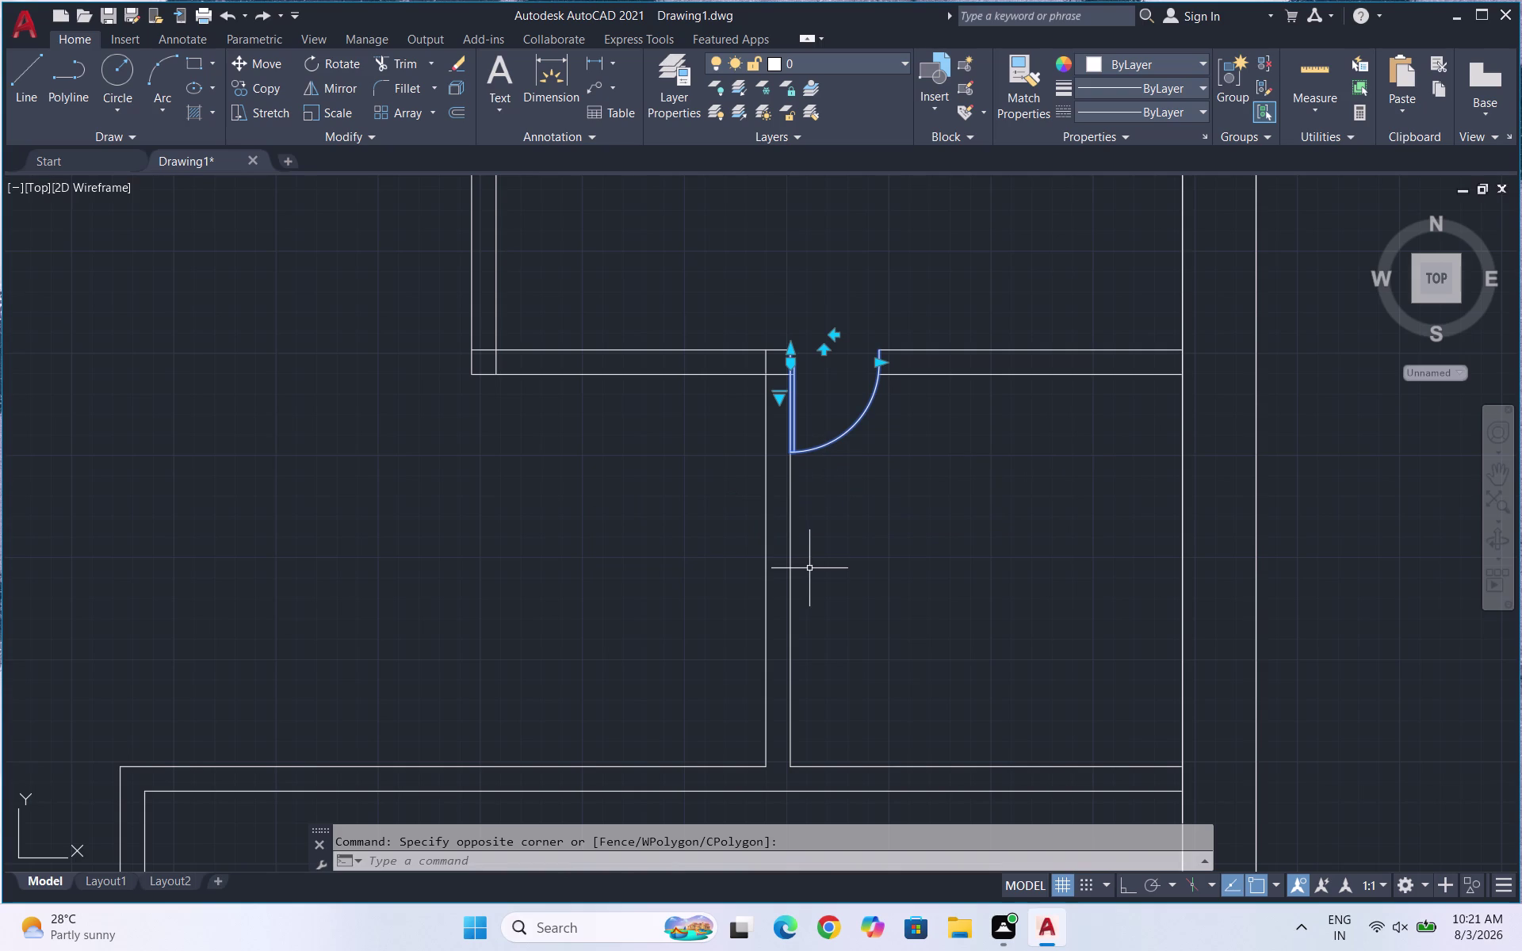
text(COP)
key(Return)
key(grave)
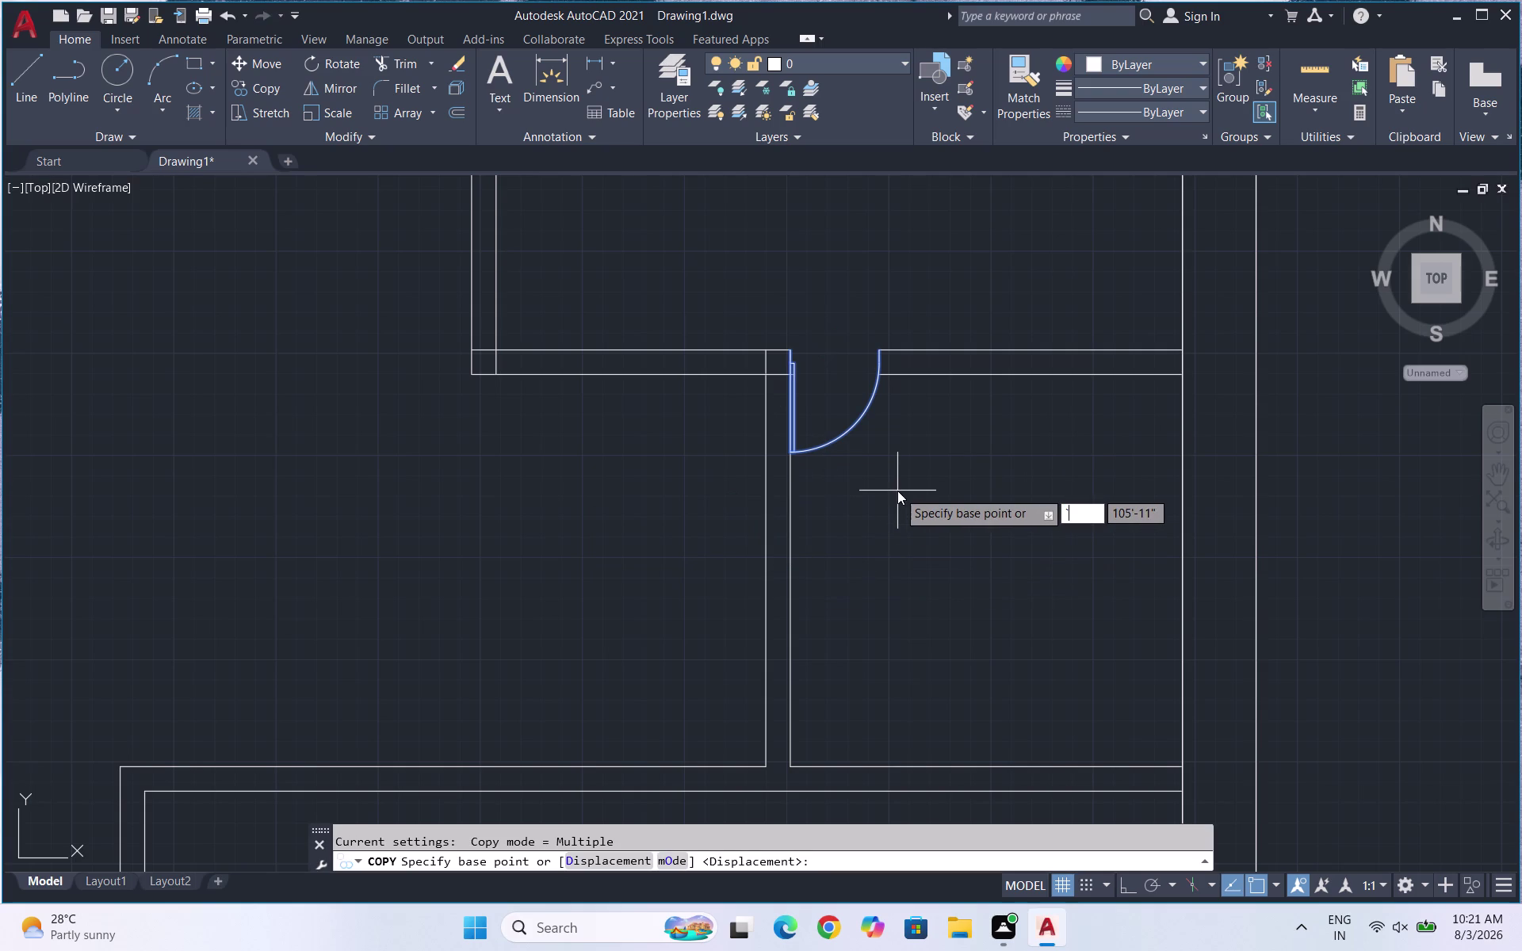
click(864, 447)
click(544, 614)
key(Escape)
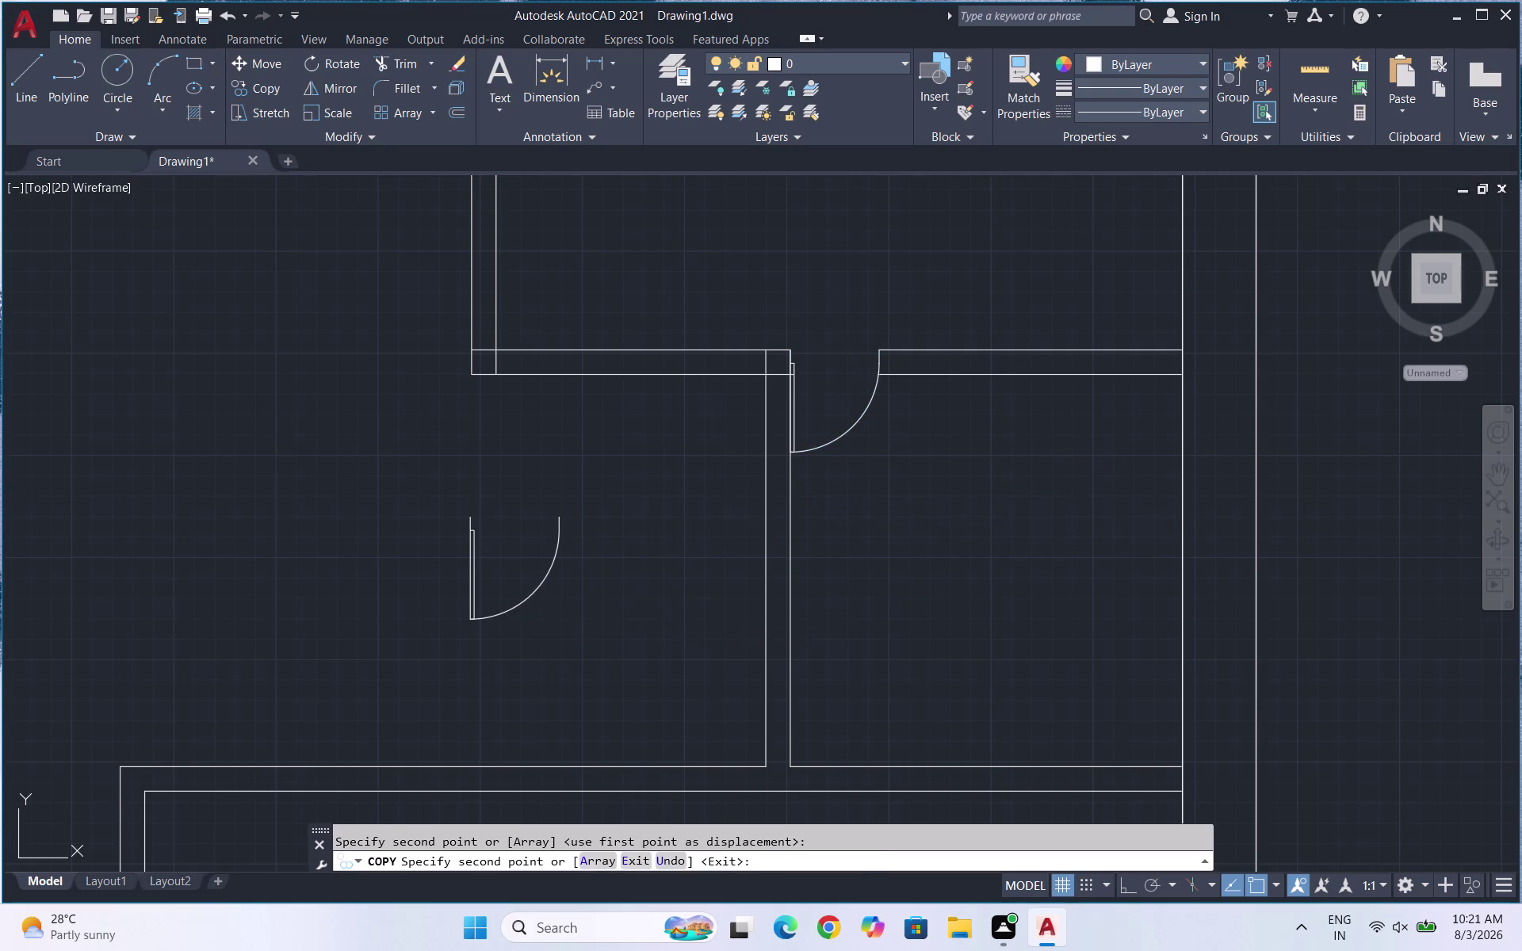
With Ortho on, rotate the new copy a quarter turn about its hinge to open left.
drag(543, 634, 444, 574)
click(389, 509)
key(F8)
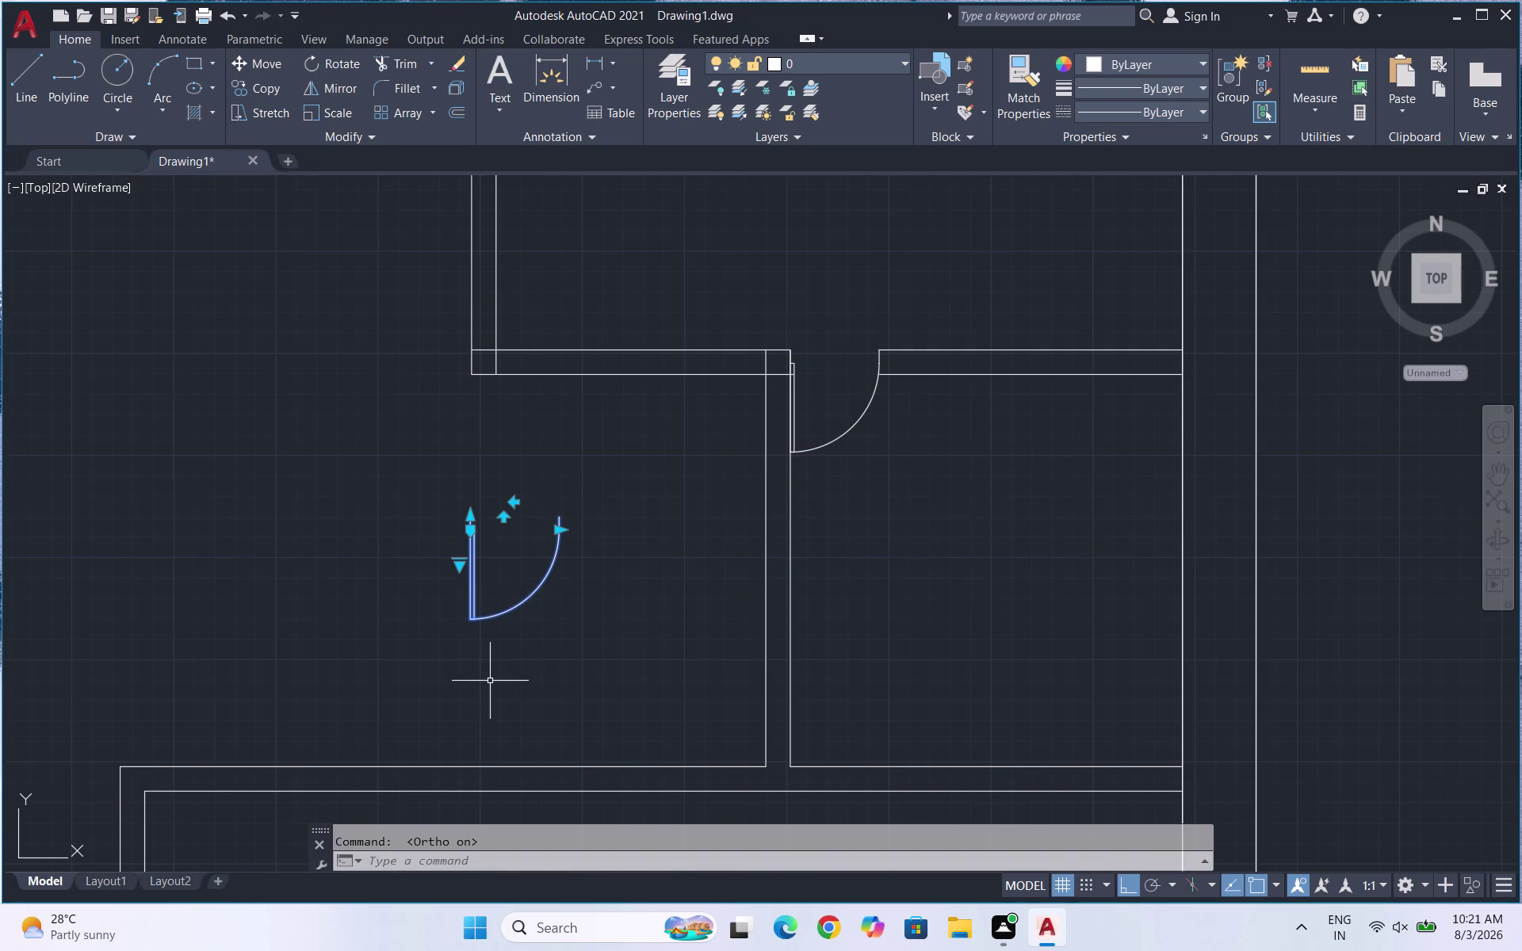
text(R)
text(O)
key(Return)
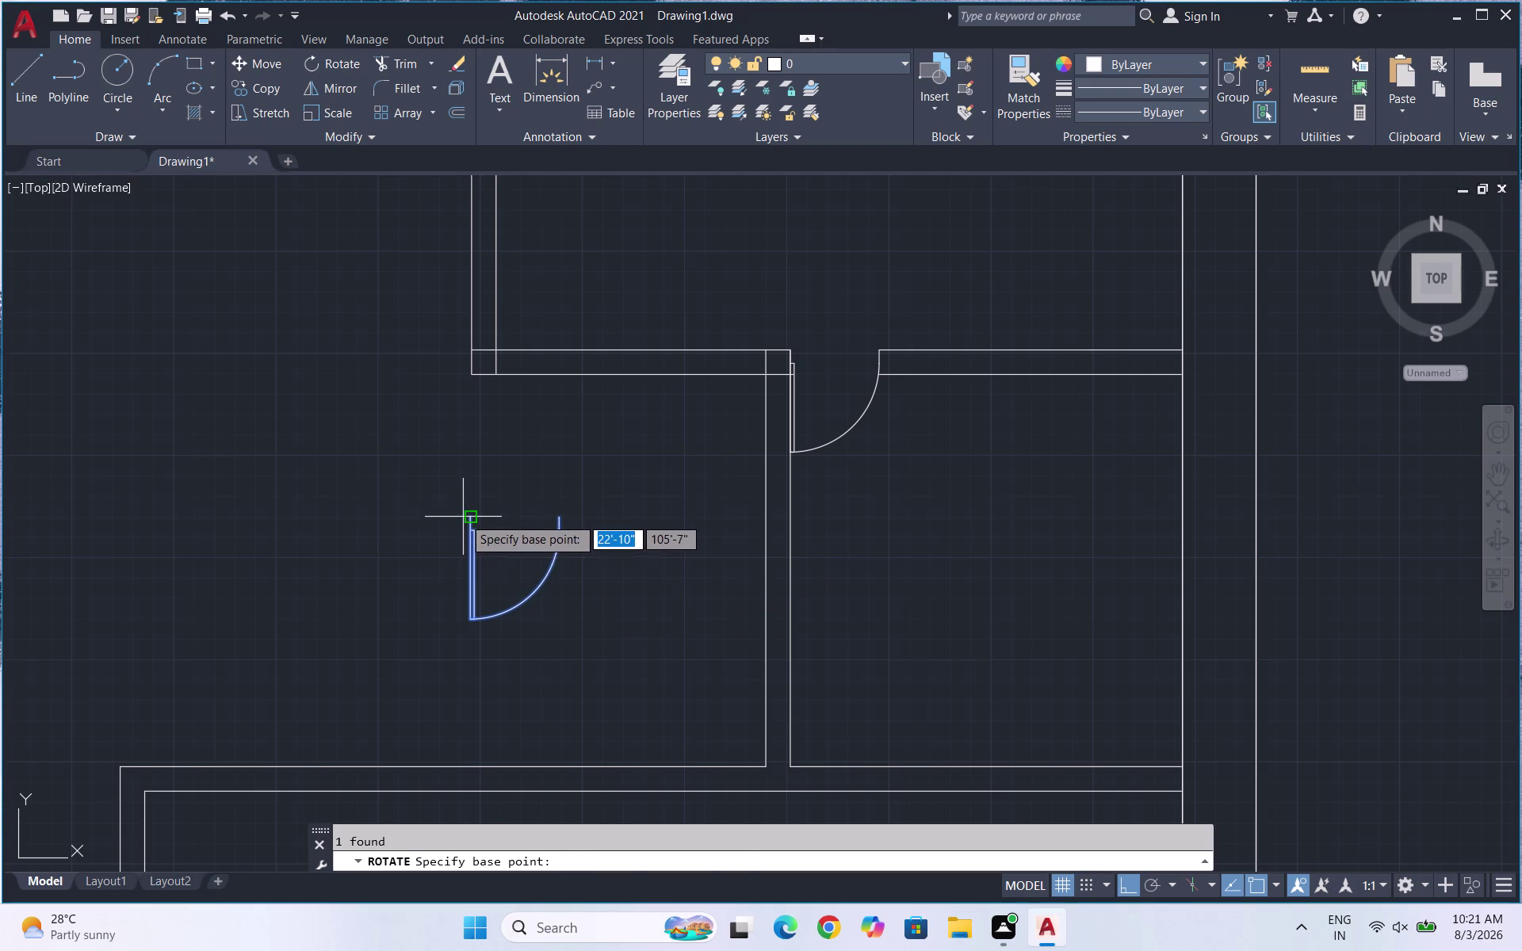
click(463, 517)
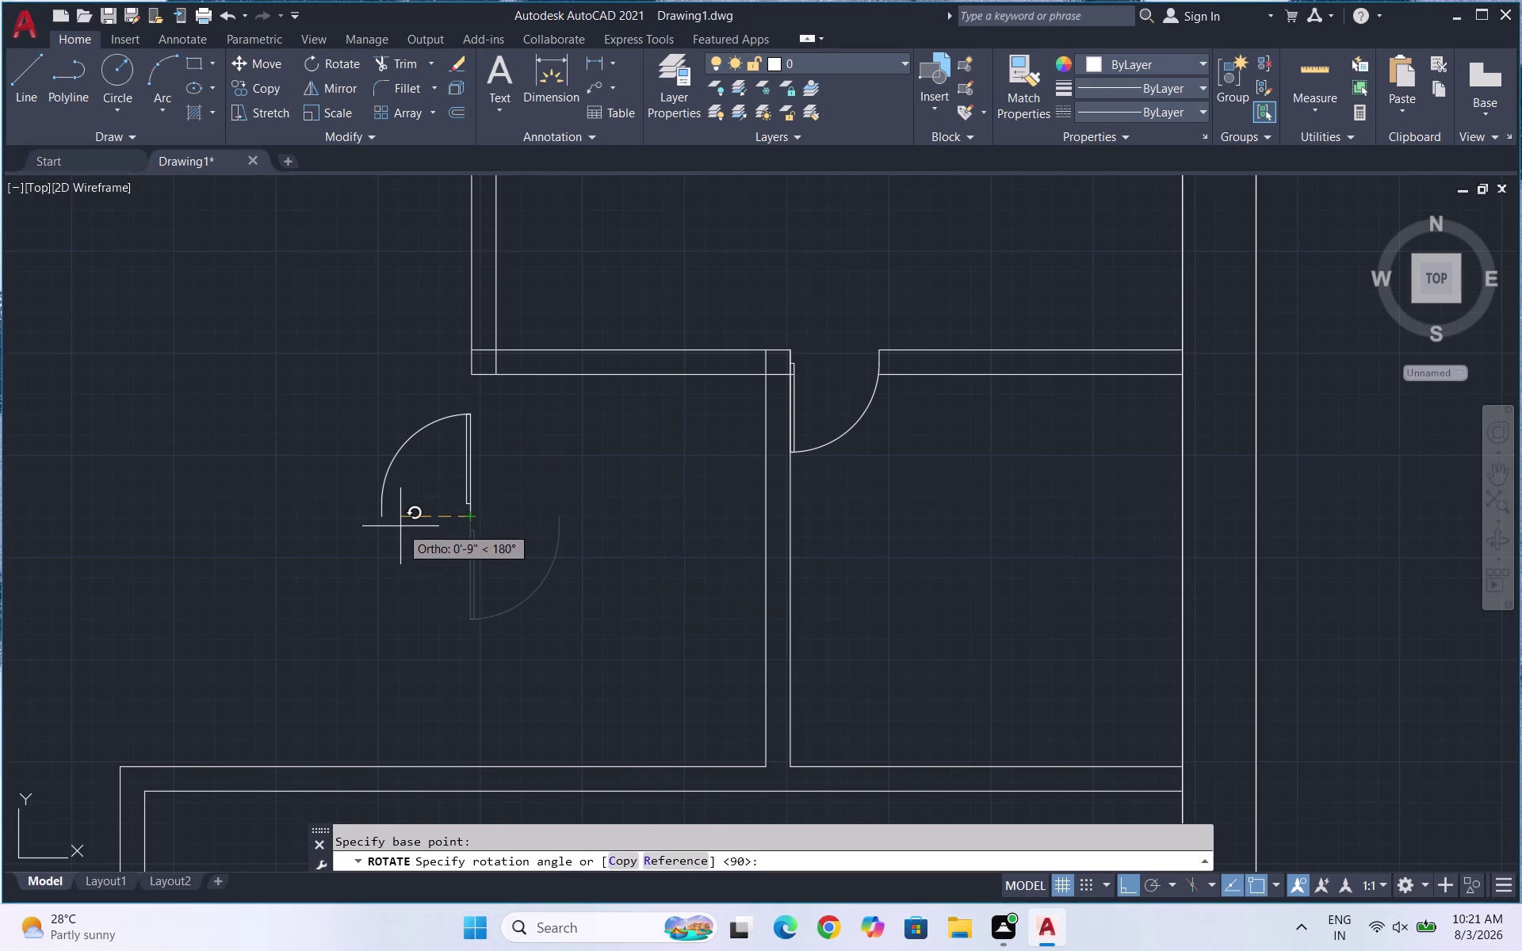
drag(422, 662, 430, 662)
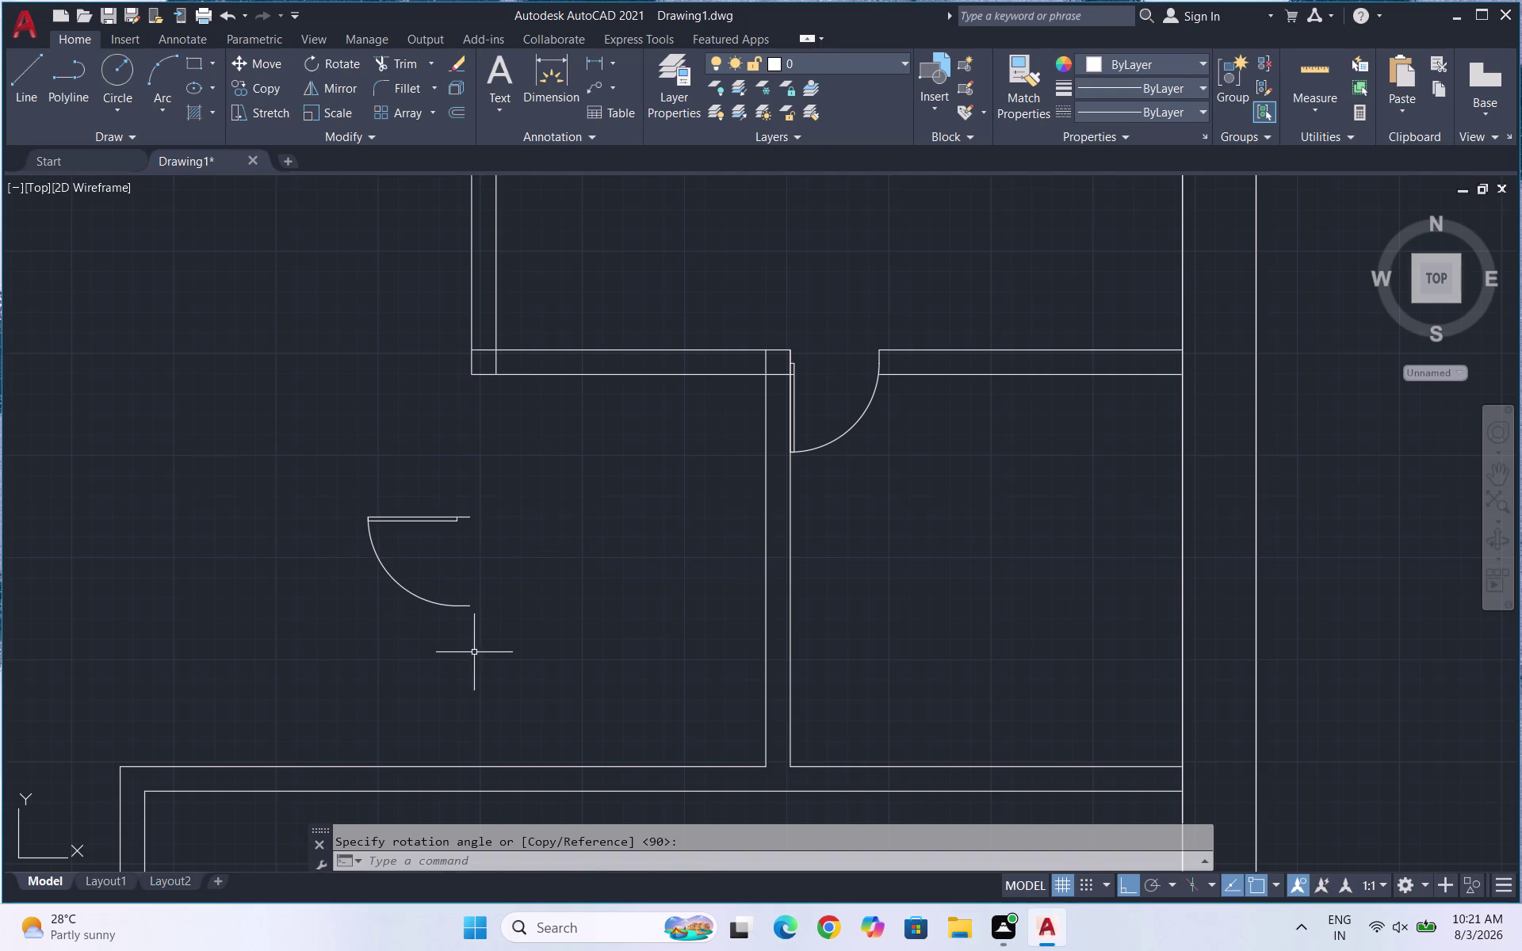
Select the rotated door swing and begin moving it.
drag(474, 652, 398, 559)
click(334, 492)
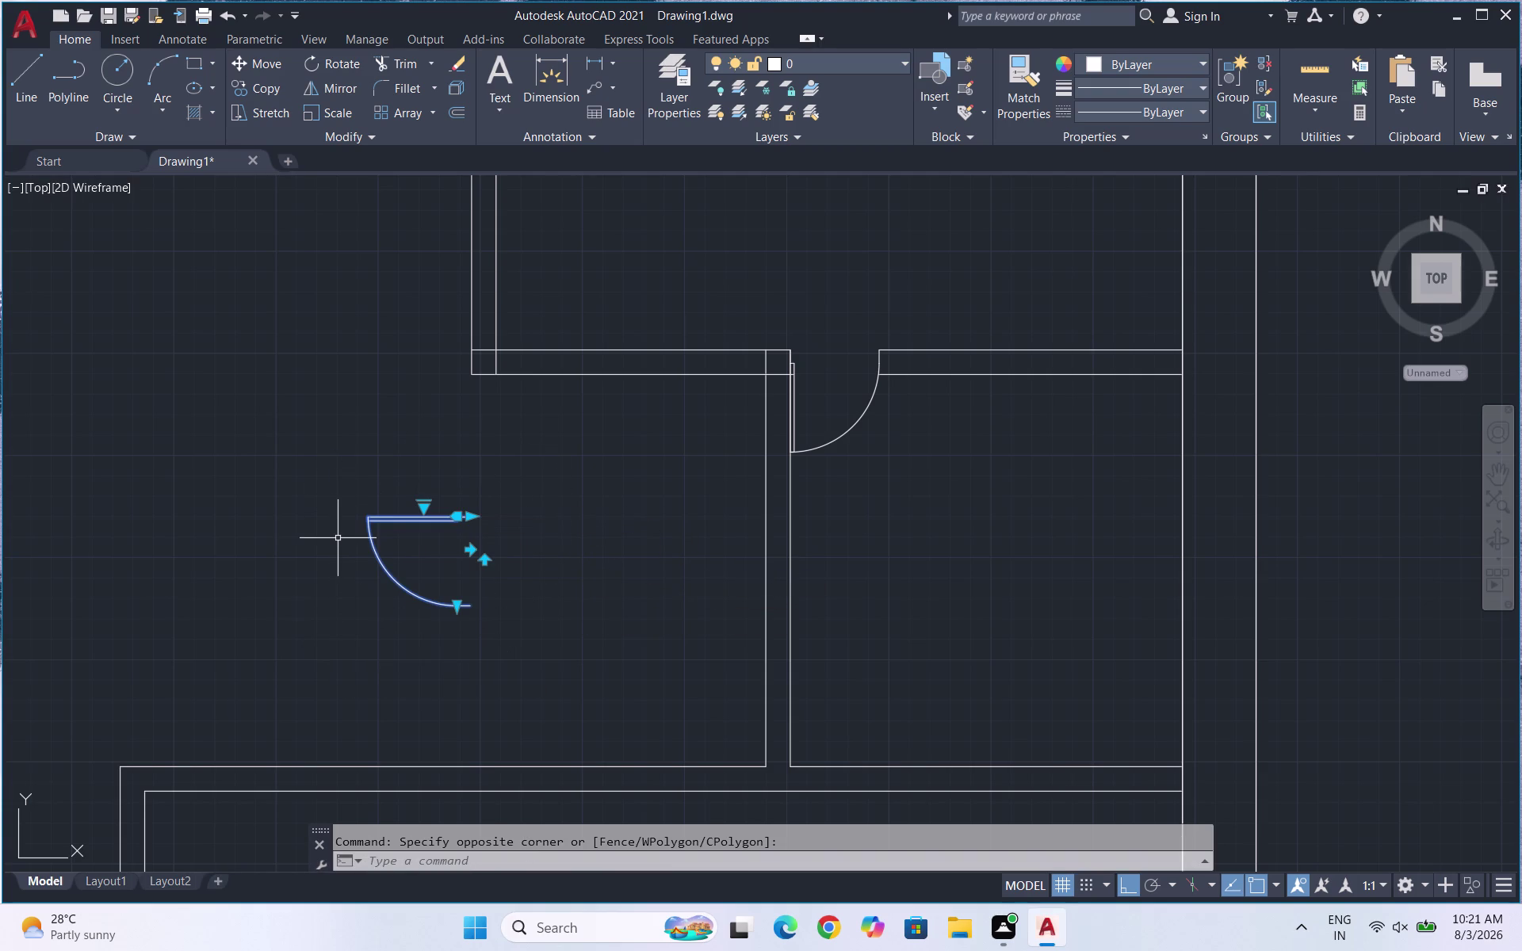
key(m)
key(Return)
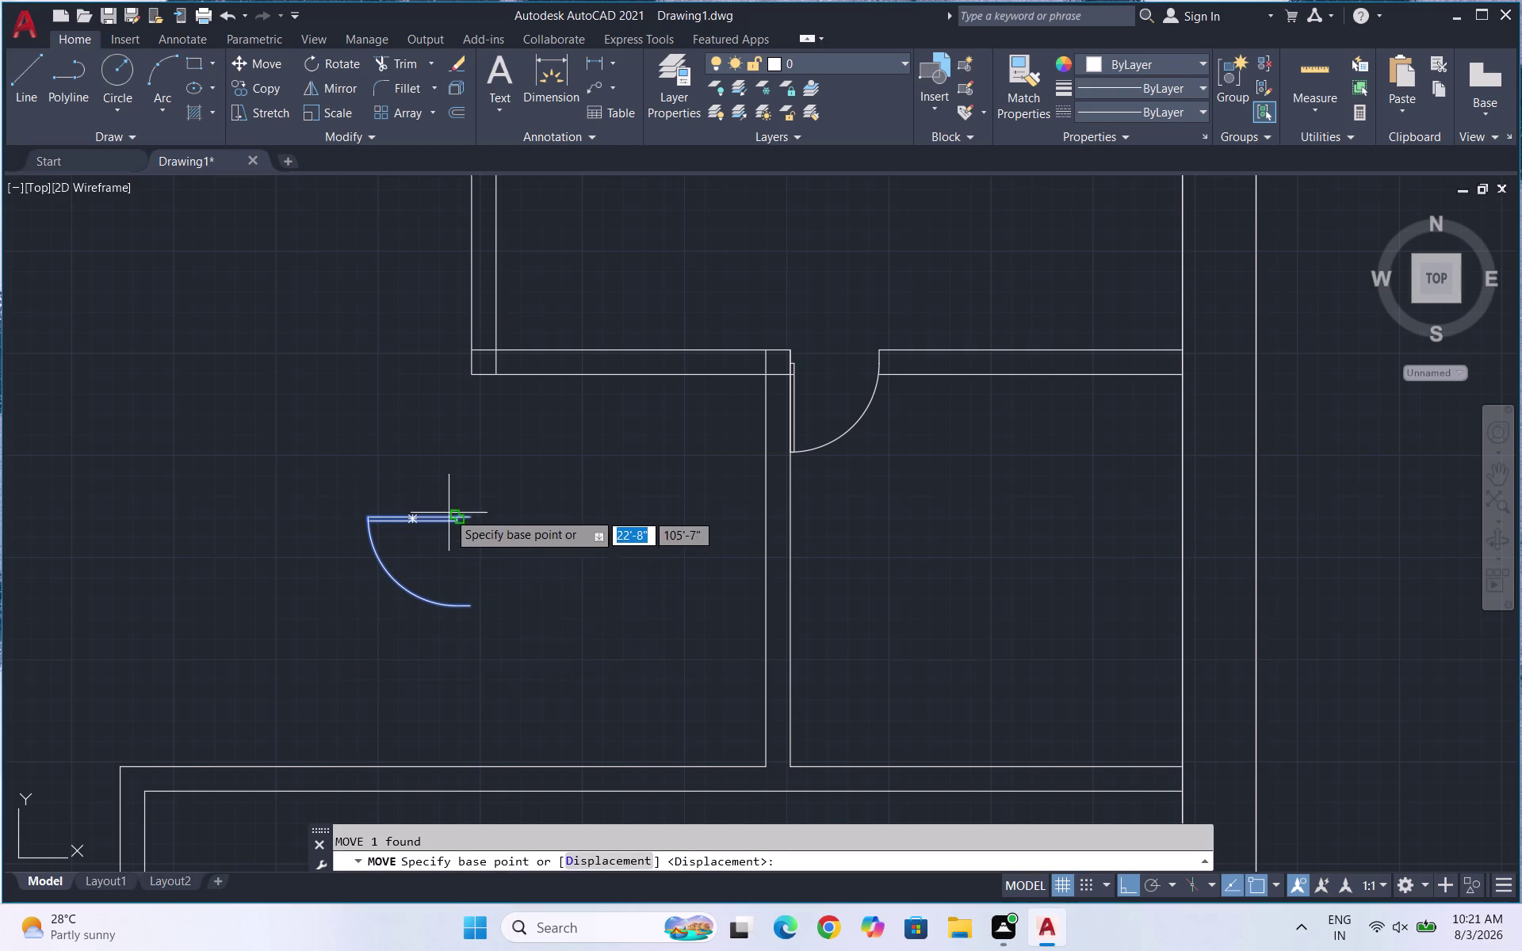
Move the door swing straight down onto the opening in the lower wall.
click(471, 521)
scroll(down, 3)
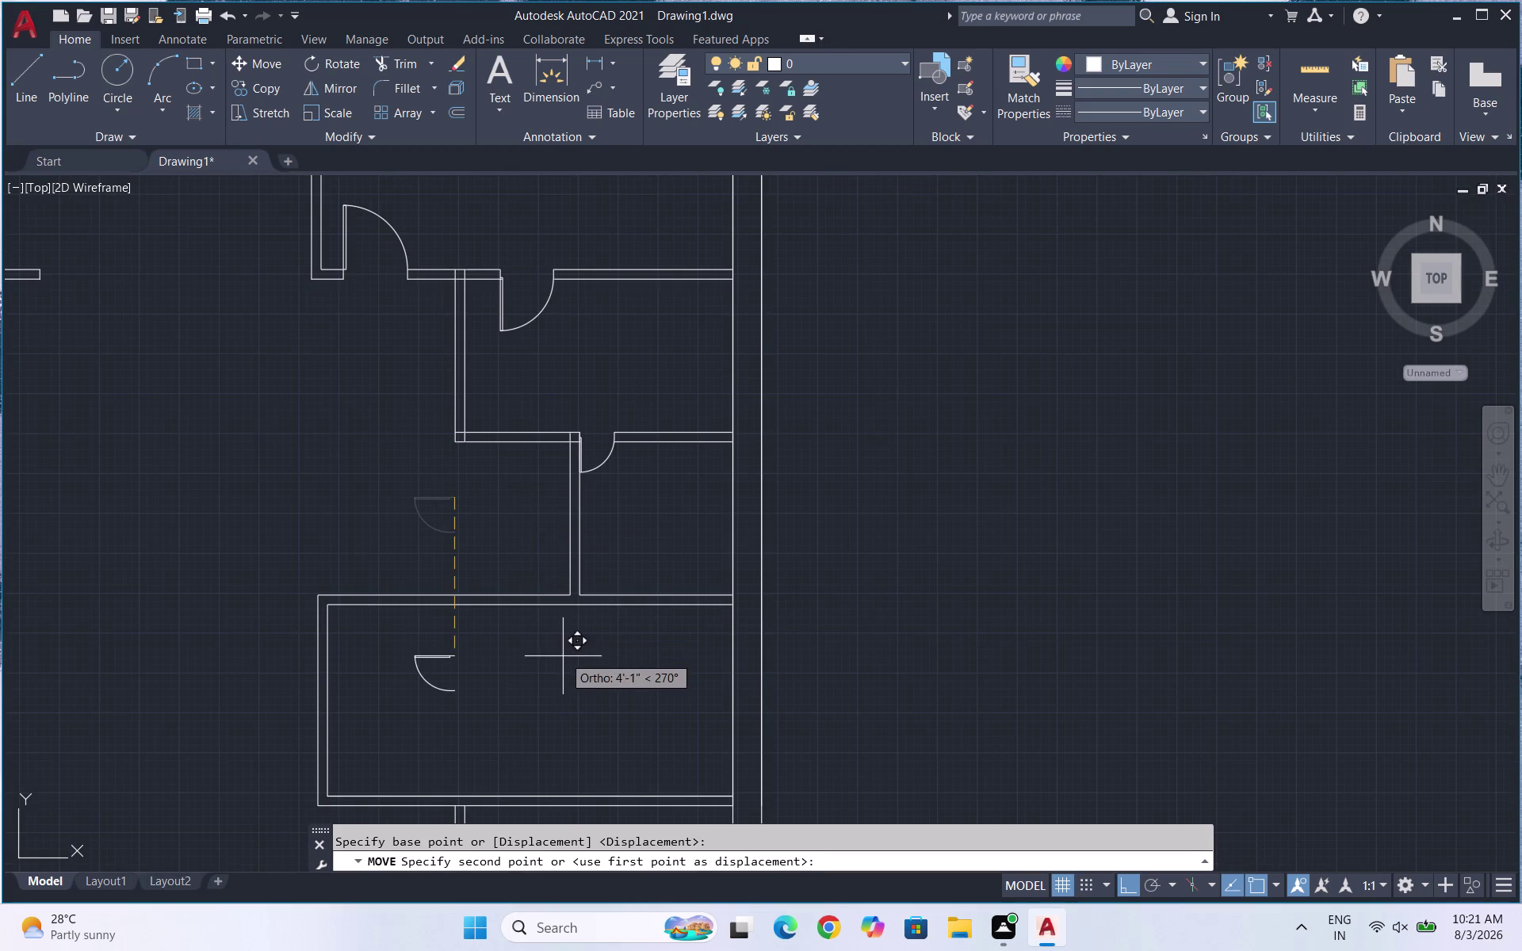
scroll(down, 3)
scroll(up, 3)
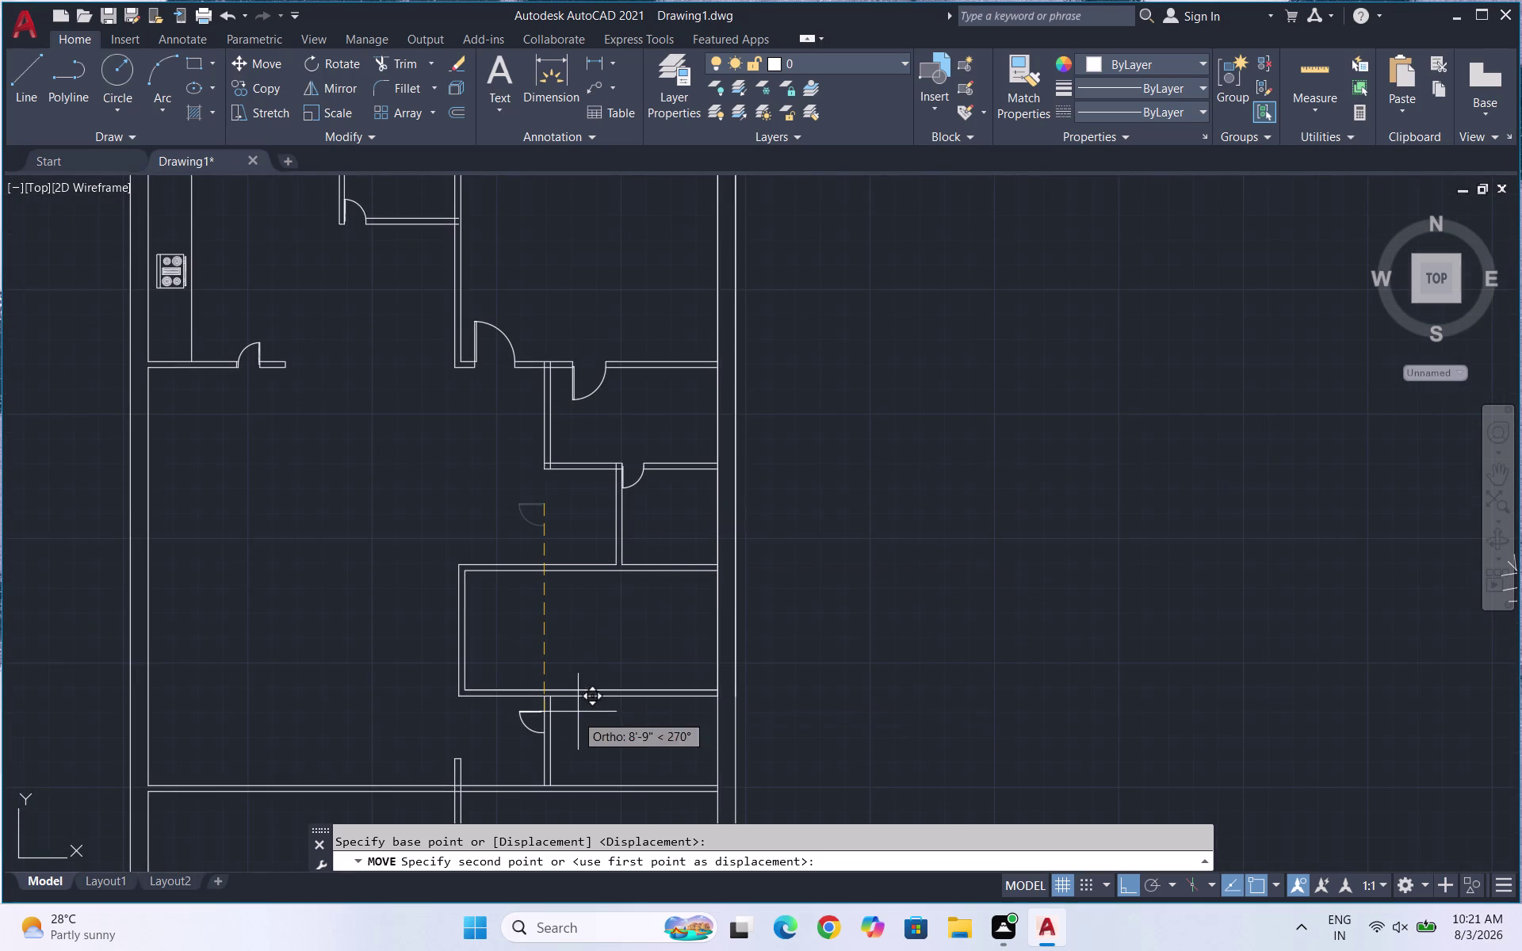
scroll(up, 3)
scroll(up, 3)
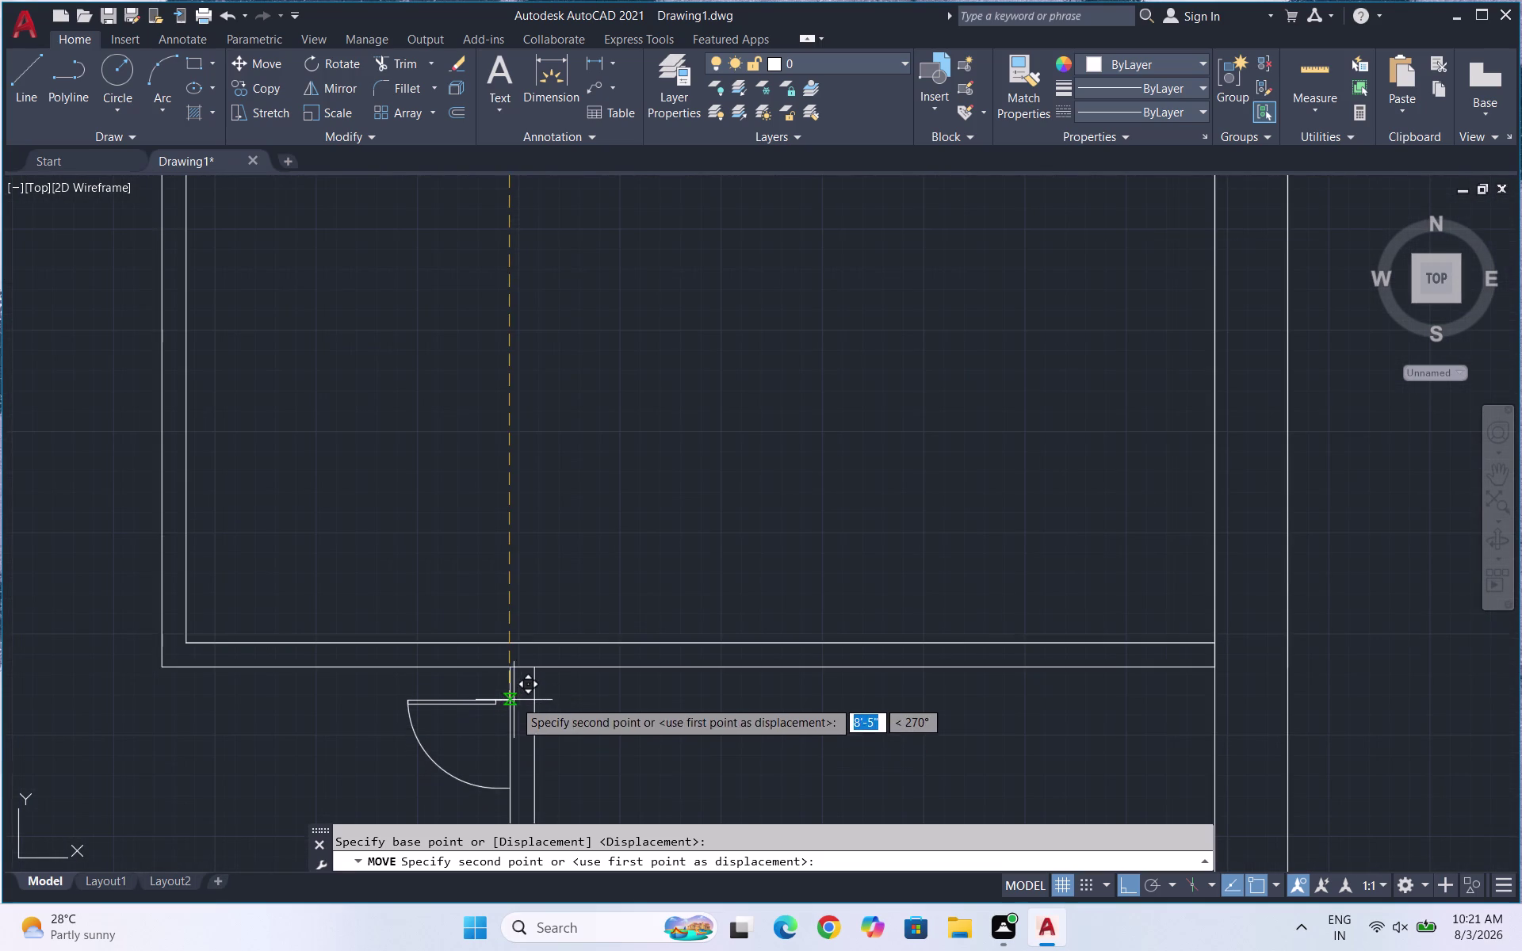
scroll(up, 3)
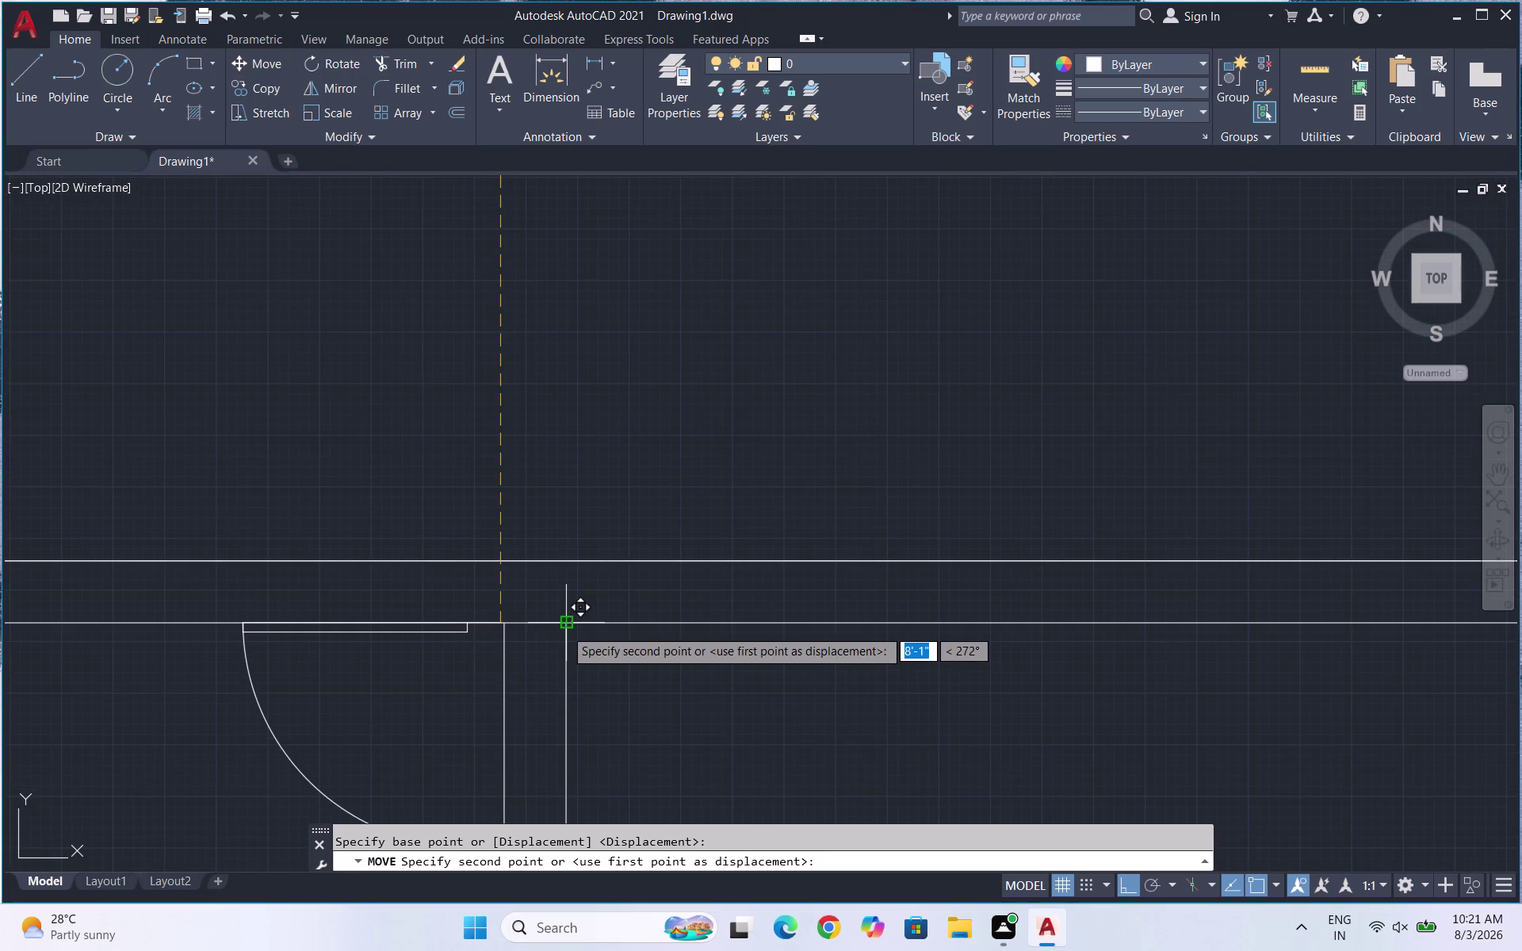
click(564, 628)
scroll(down, 3)
Start a trim across the lower wall lines, then cancel it.
key(t)
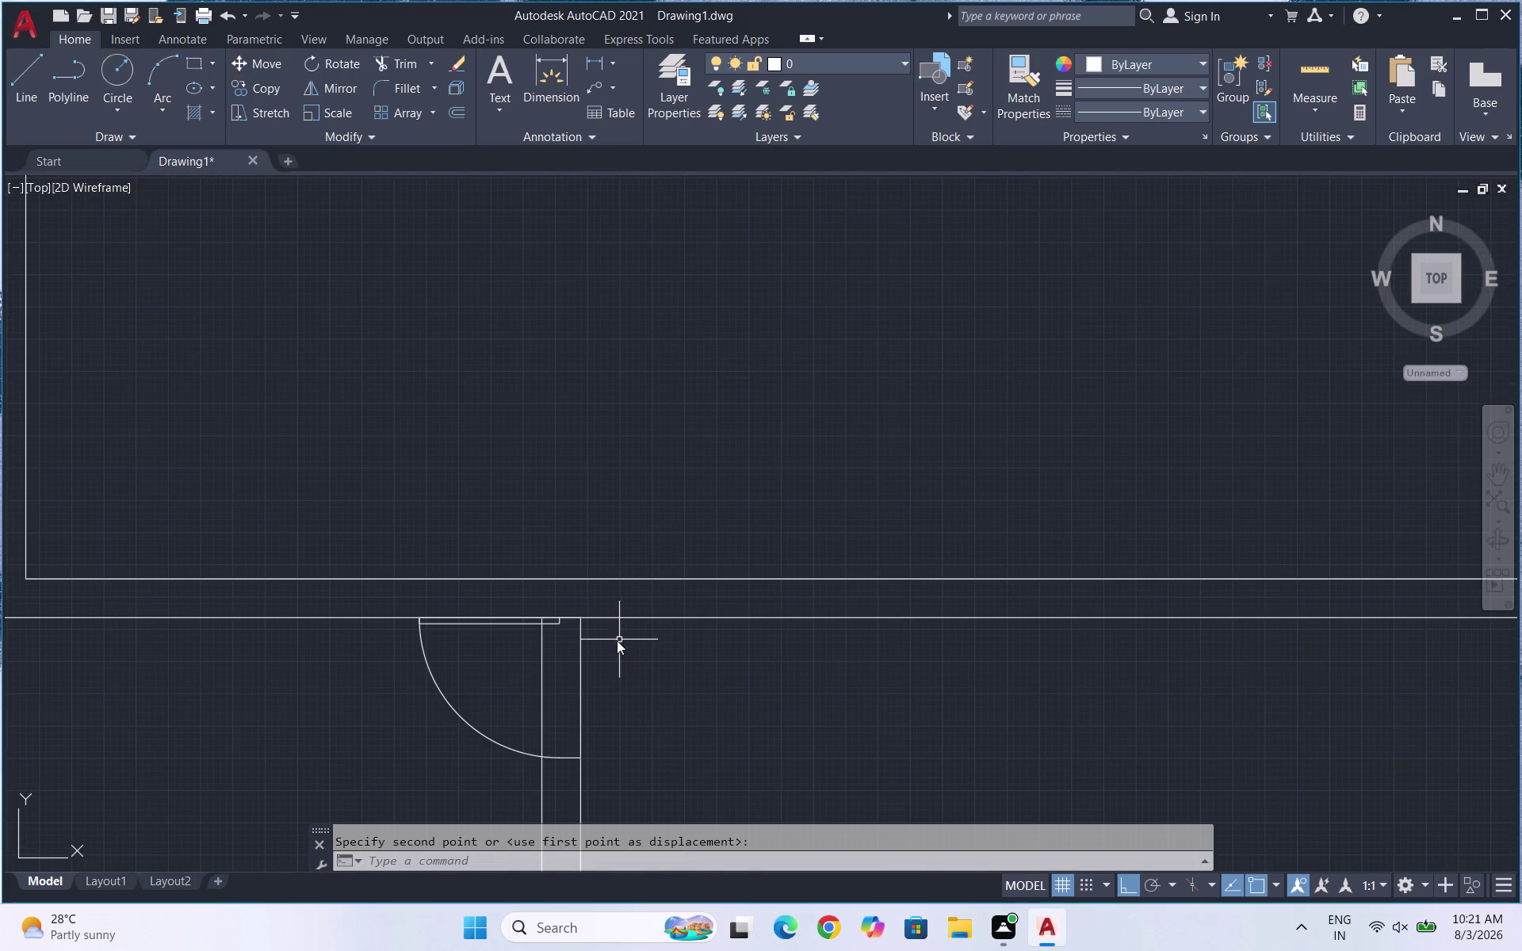
key(r)
key(Return)
key(Return)
drag(479, 690, 716, 677)
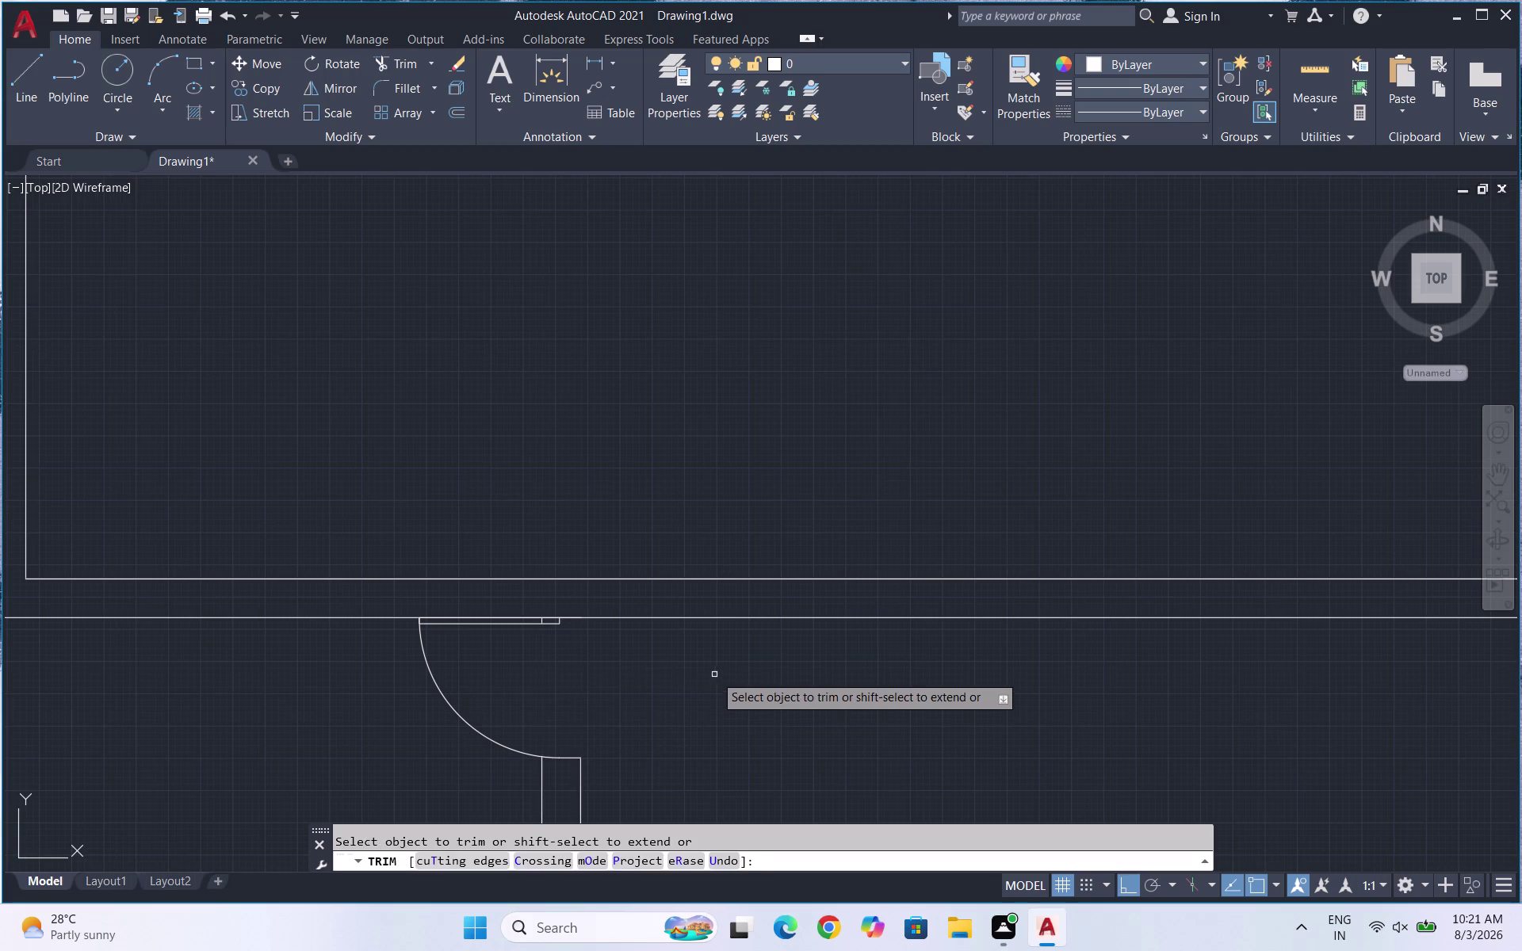
key(Escape)
Select the door swing in the upper part of the plan.
scroll(down, 3)
scroll(down, 3)
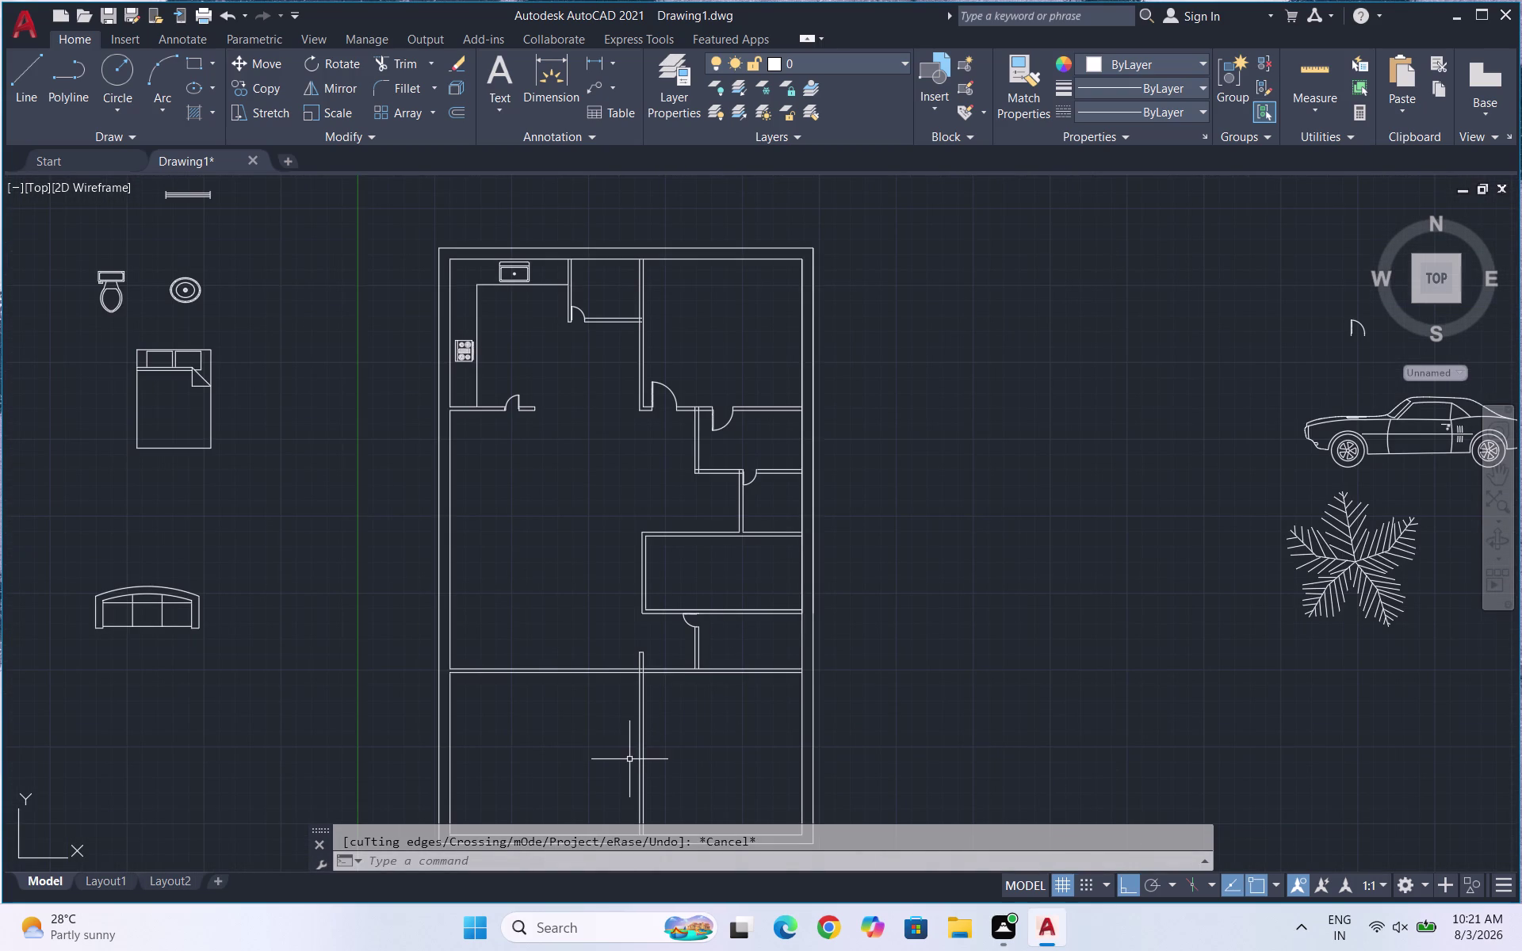
scroll(up, 3)
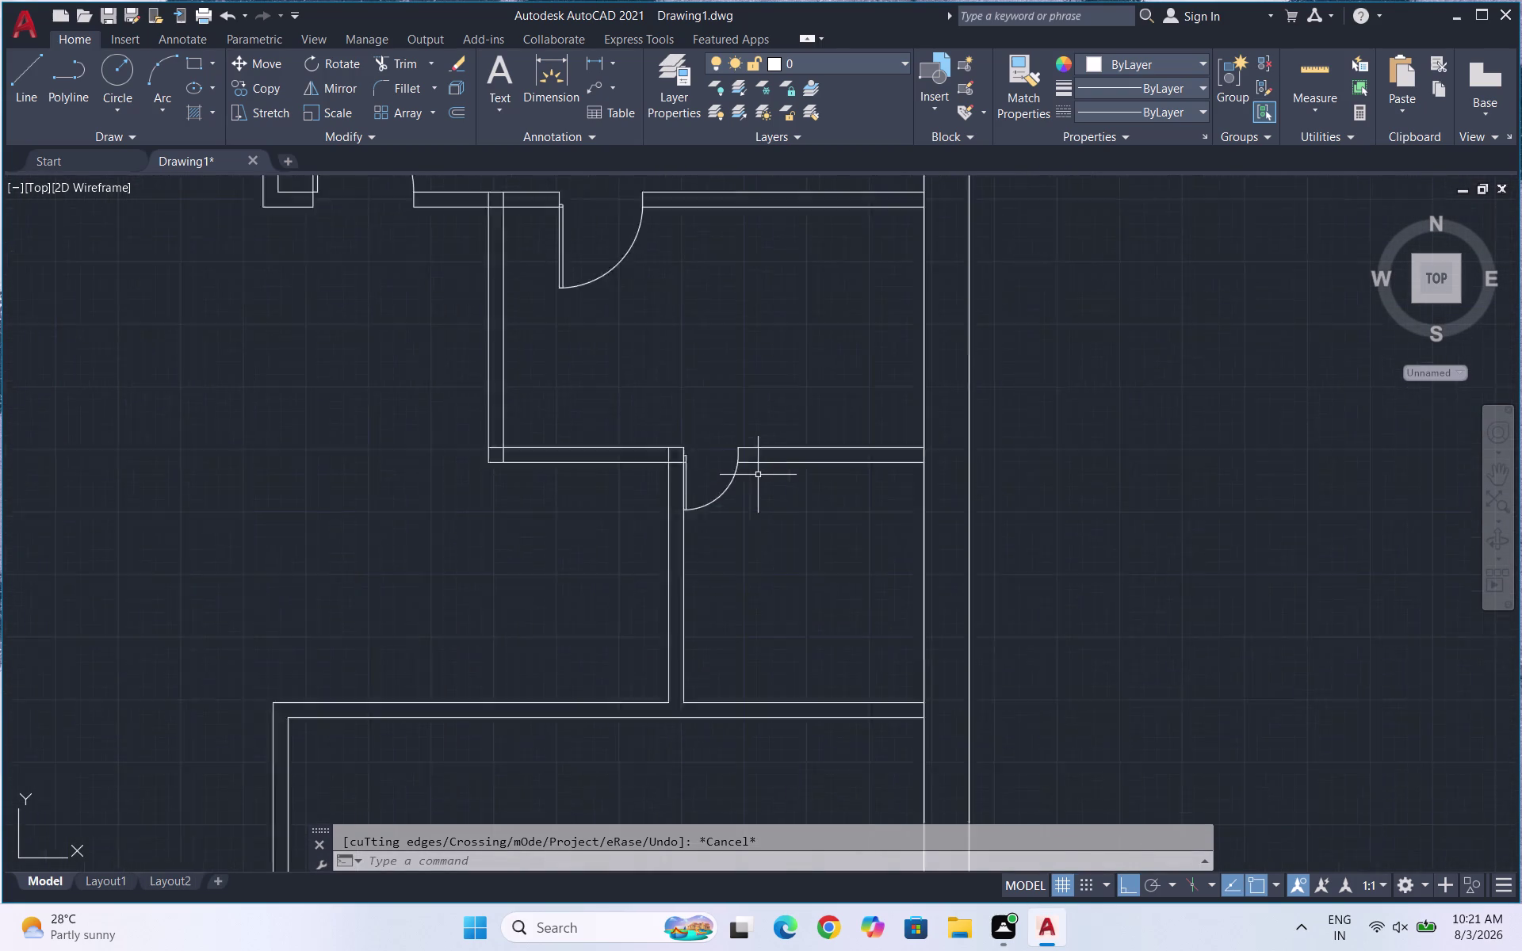
scroll(up, 3)
drag(700, 534, 647, 489)
Copy the selected door swing down to the lower wall with CO.
click(558, 400)
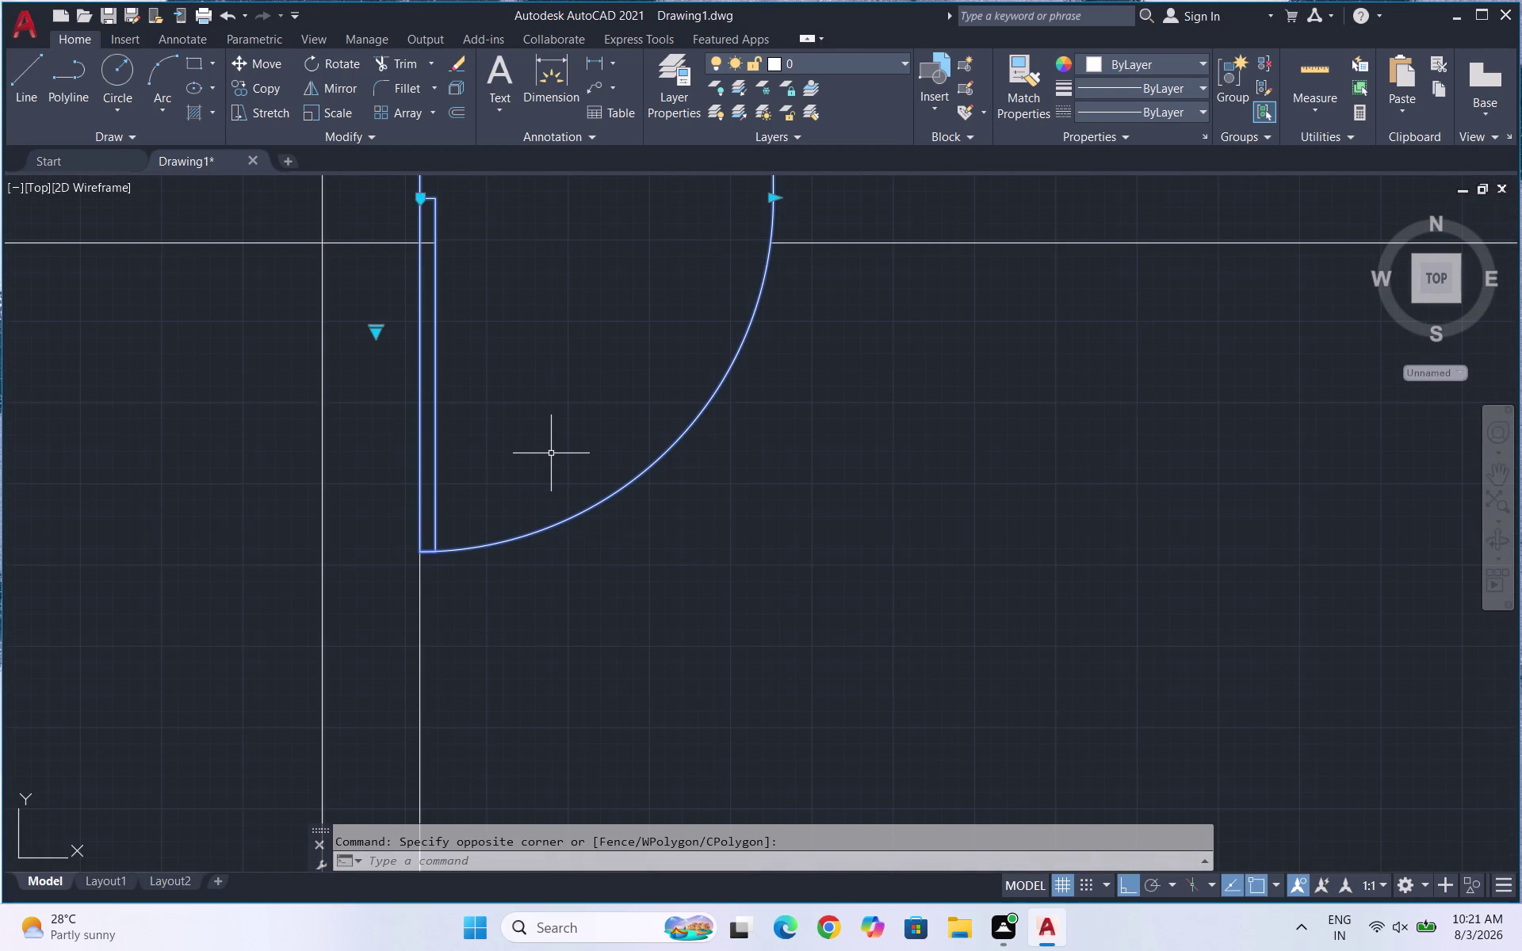
text(CO)
key(Return)
scroll(down, 3)
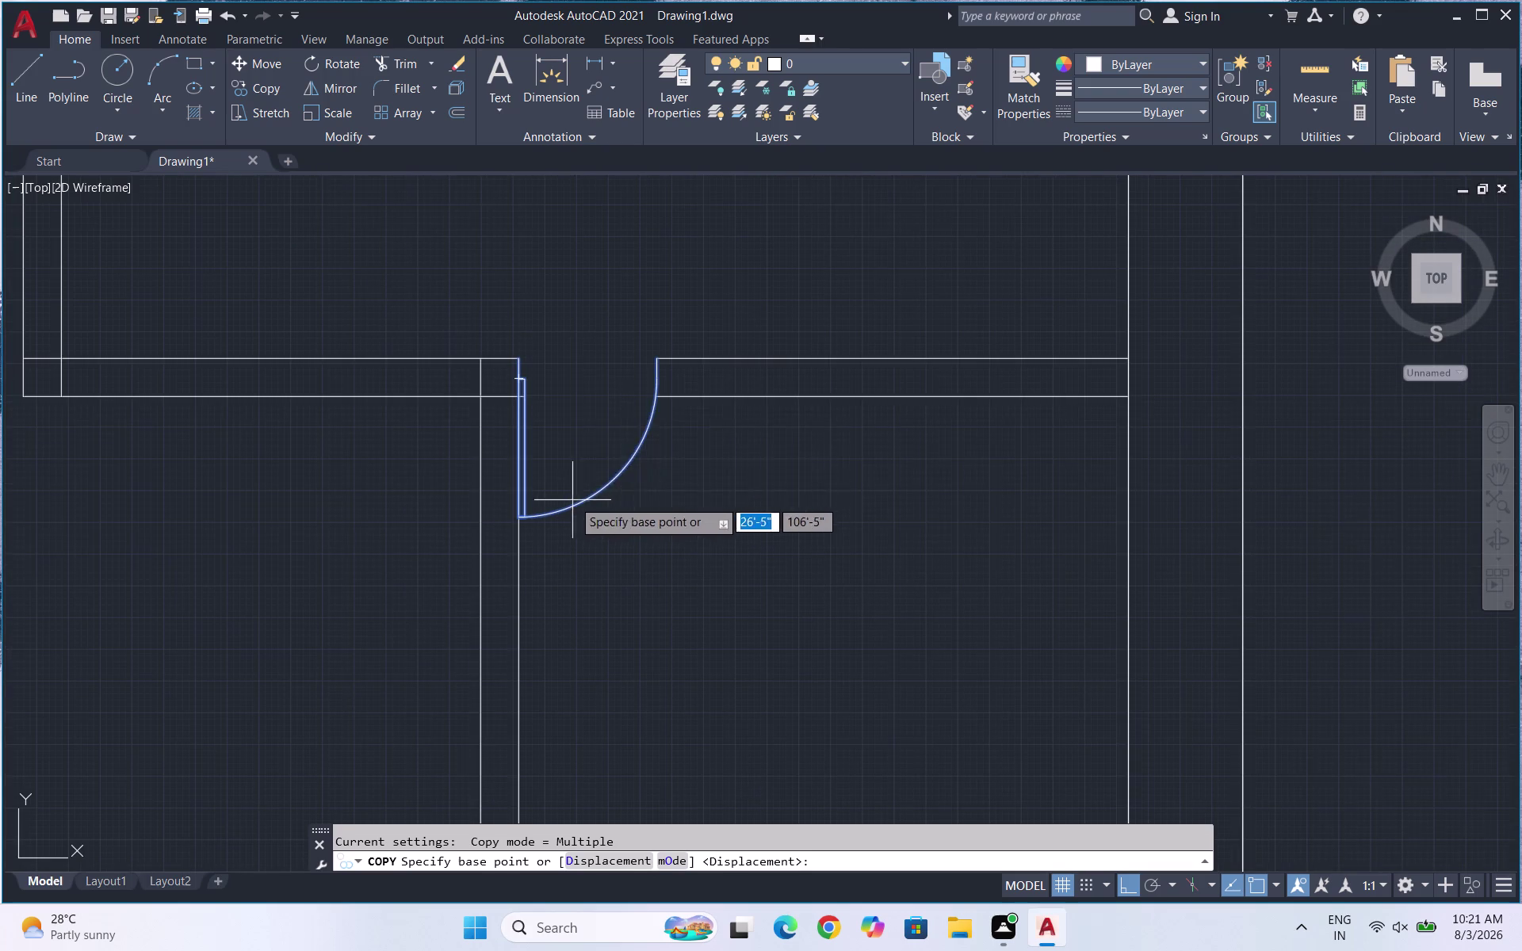
drag(517, 357, 530, 366)
scroll(down, 3)
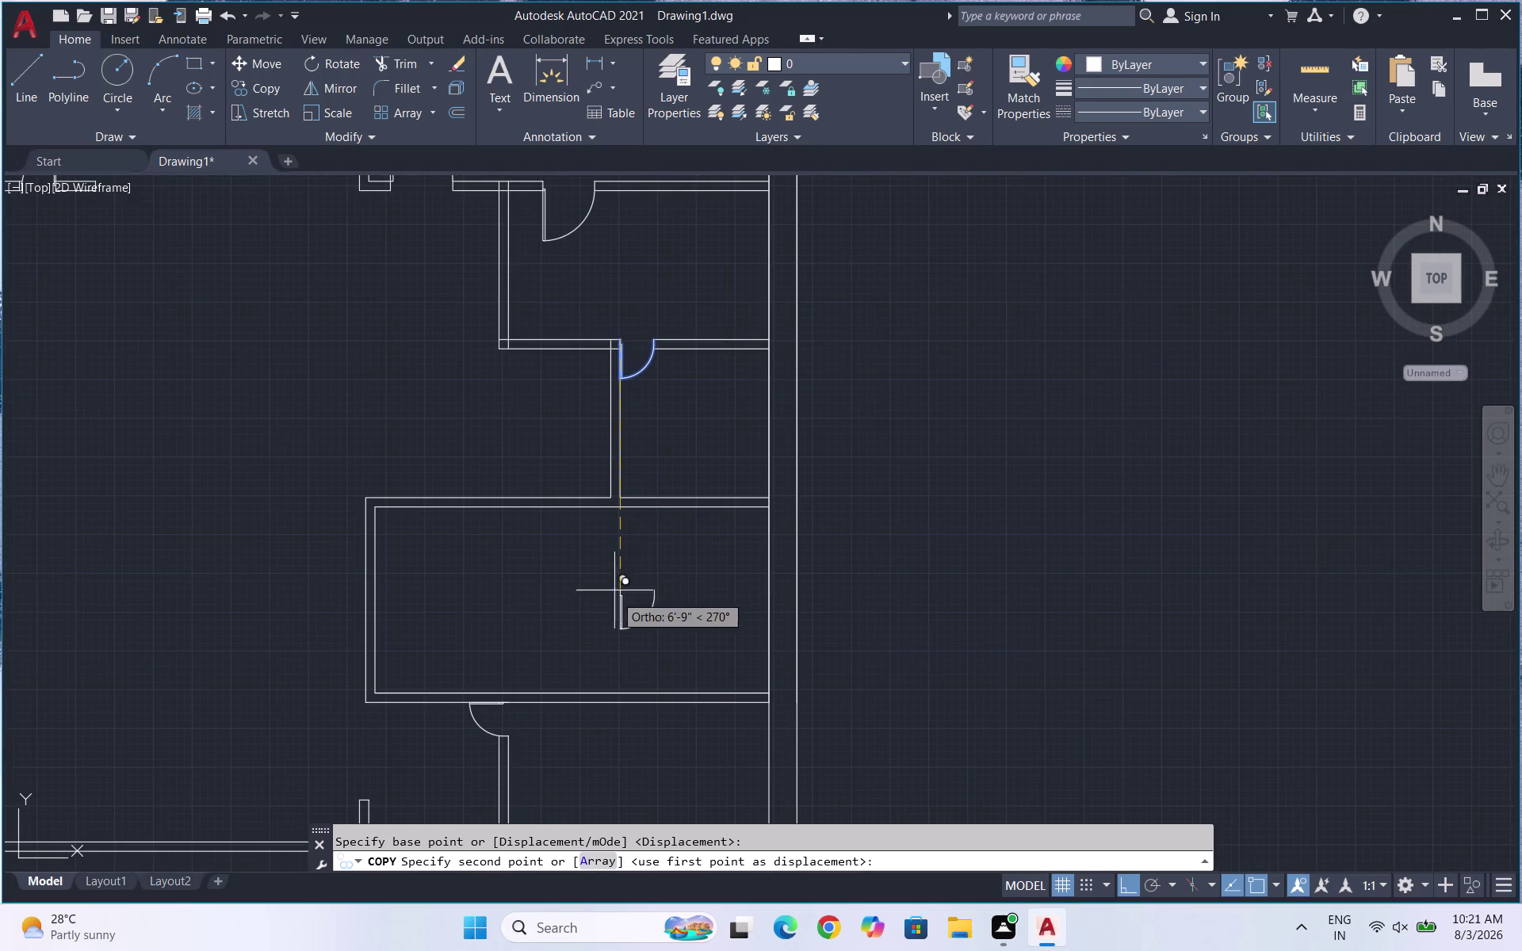
scroll(down, 3)
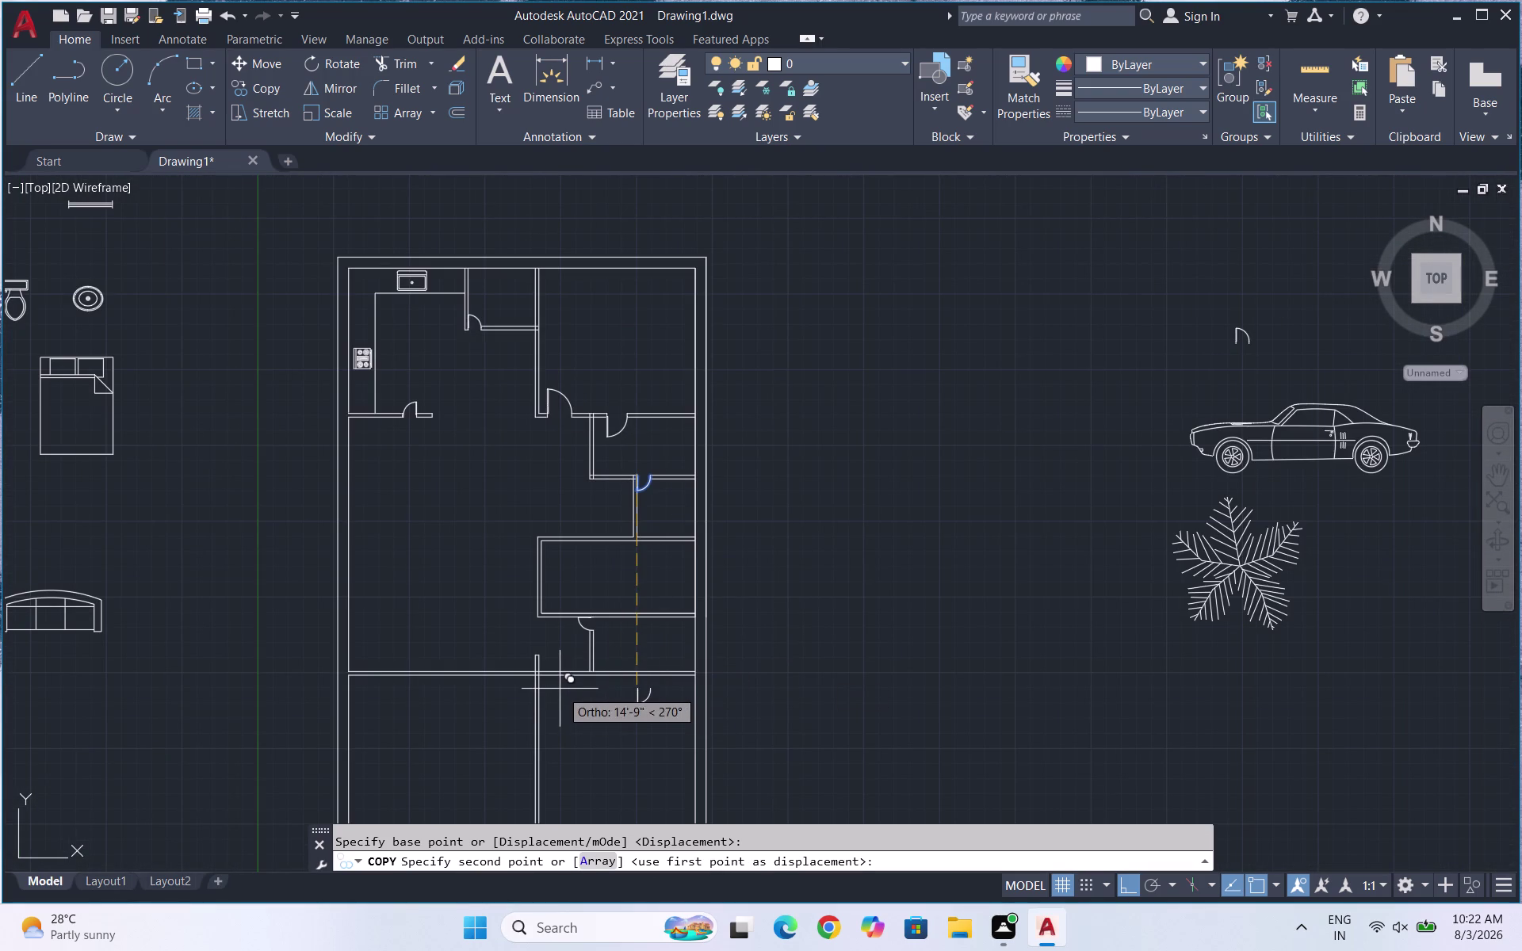
scroll(up, 3)
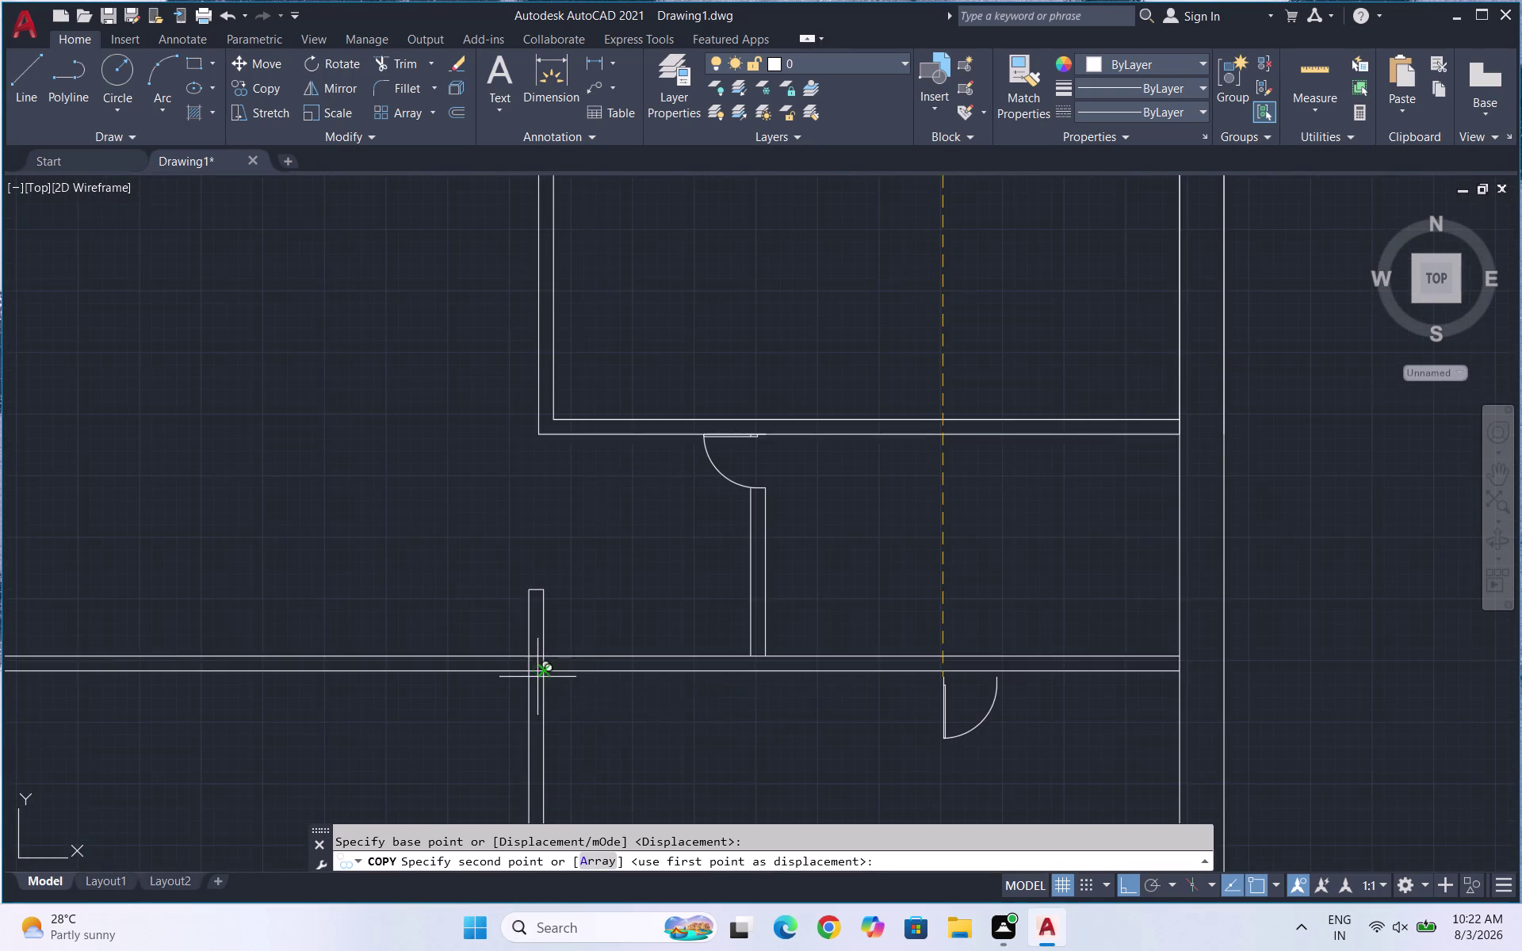
scroll(up, 3)
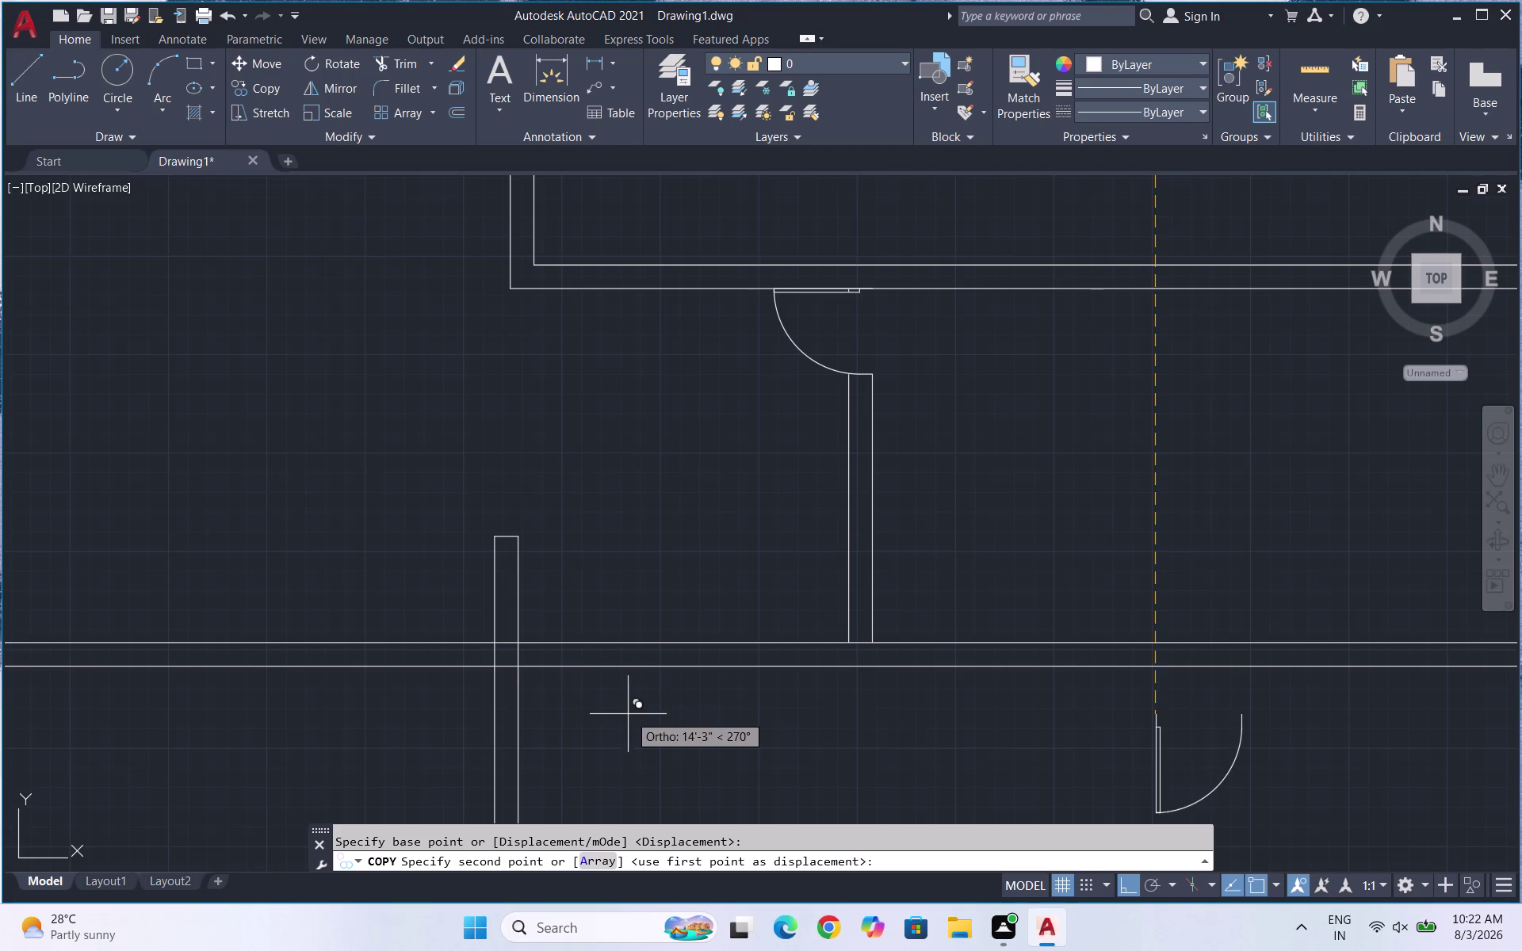
click(630, 716)
scroll(down, 3)
key(Escape)
Scale the copied door up from its hinge point.
drag(921, 691, 823, 674)
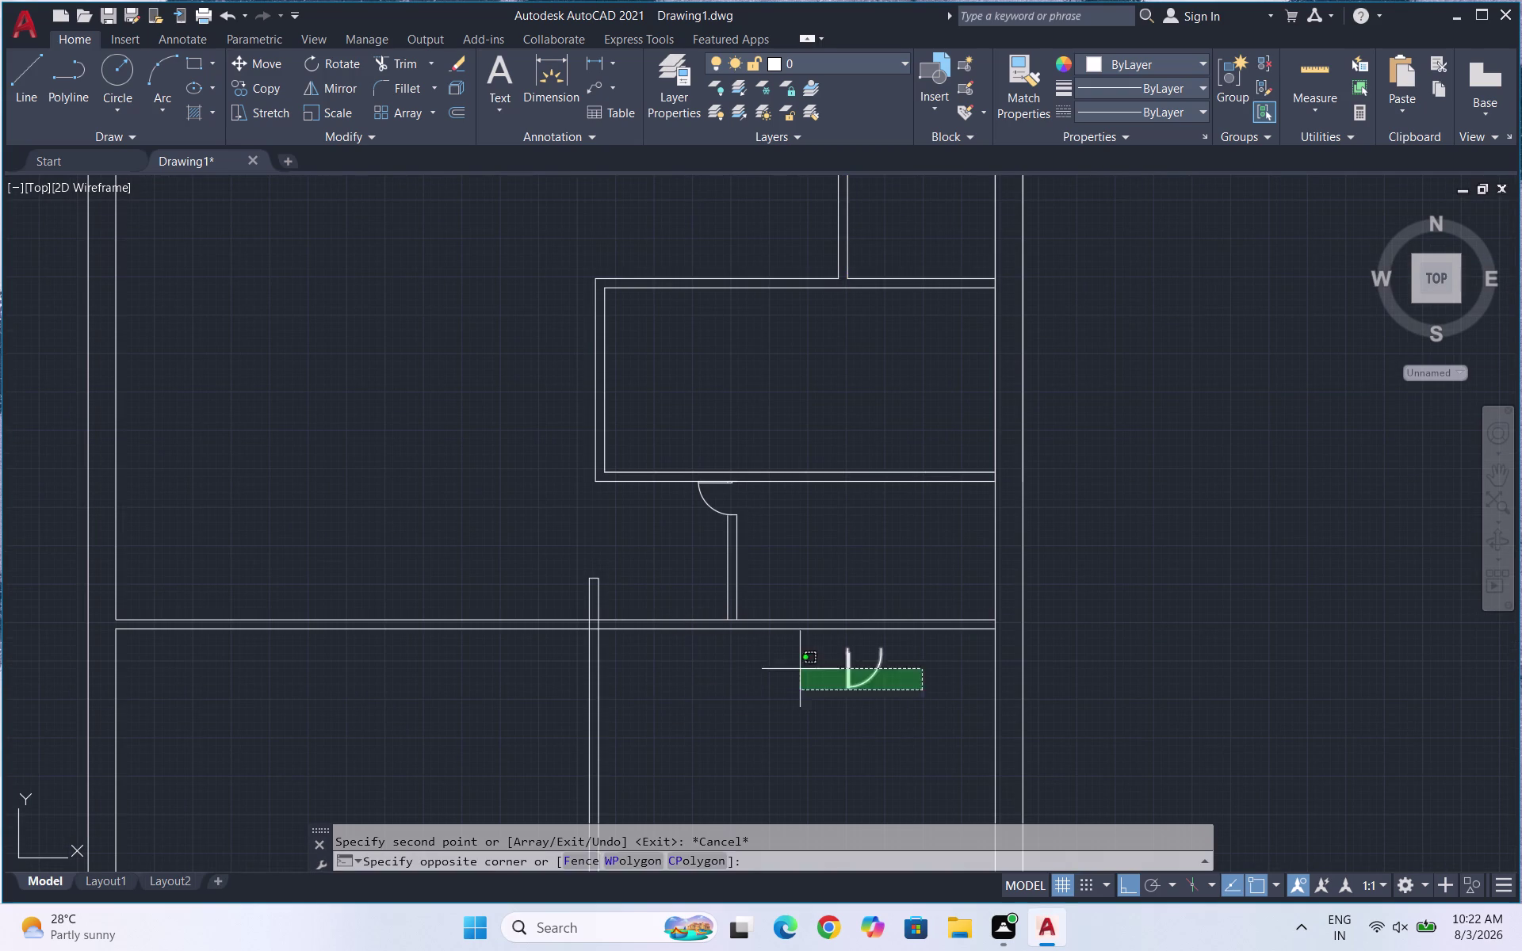
click(760, 659)
key(s)
key(c)
key(Return)
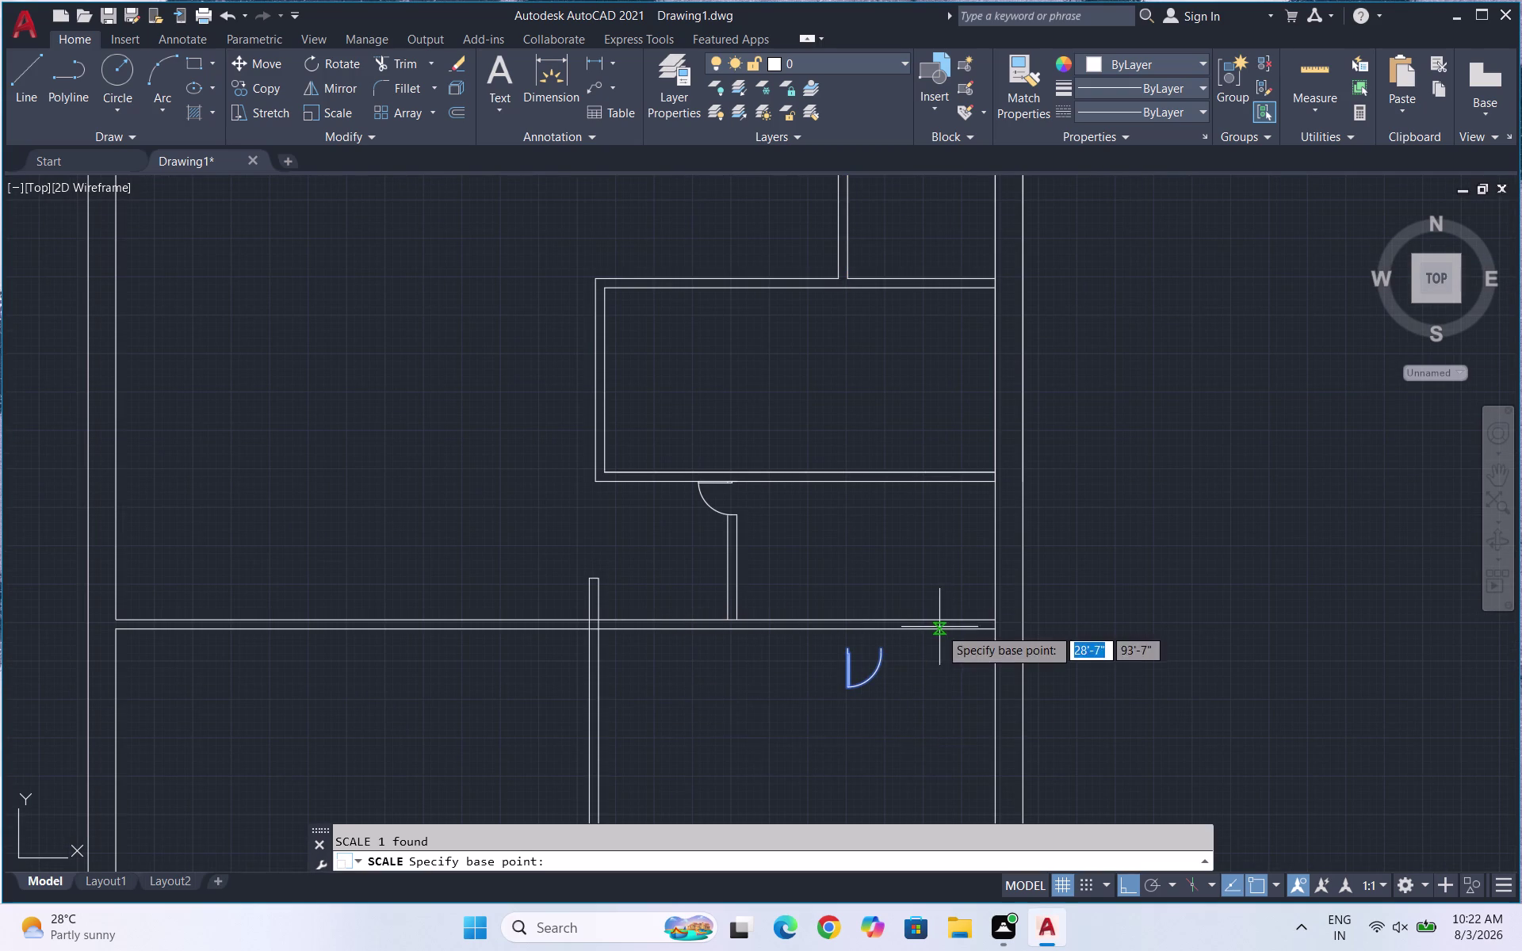
scroll(up, 3)
click(722, 608)
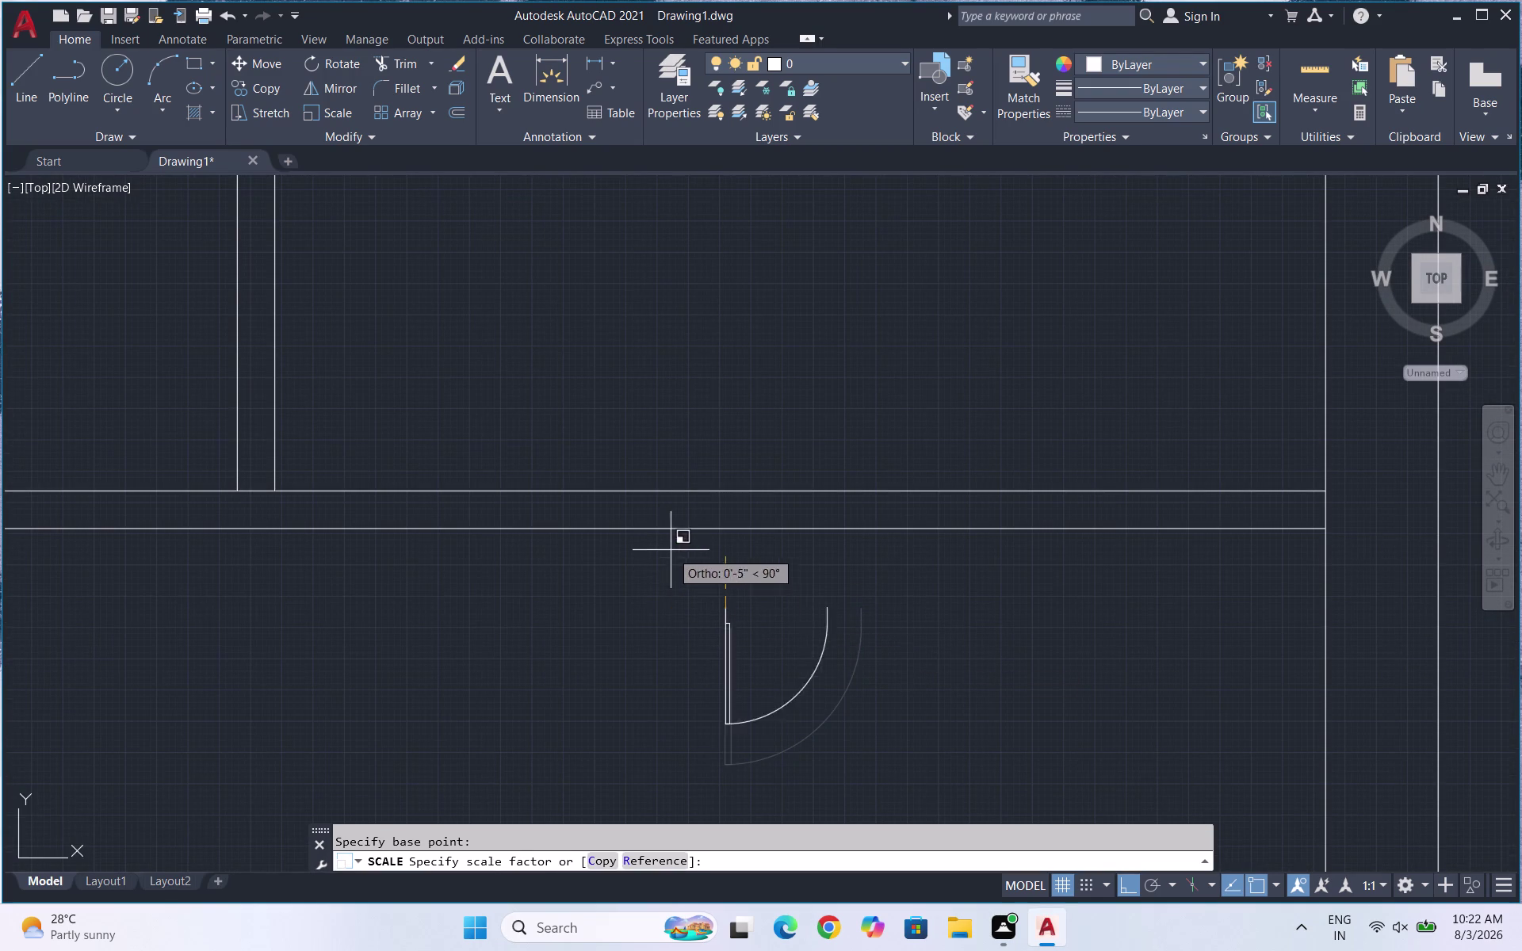
click(591, 407)
With Ortho off, move the enlarged door against the horizontal wall opening.
drag(1162, 748, 1008, 700)
click(661, 688)
key(m)
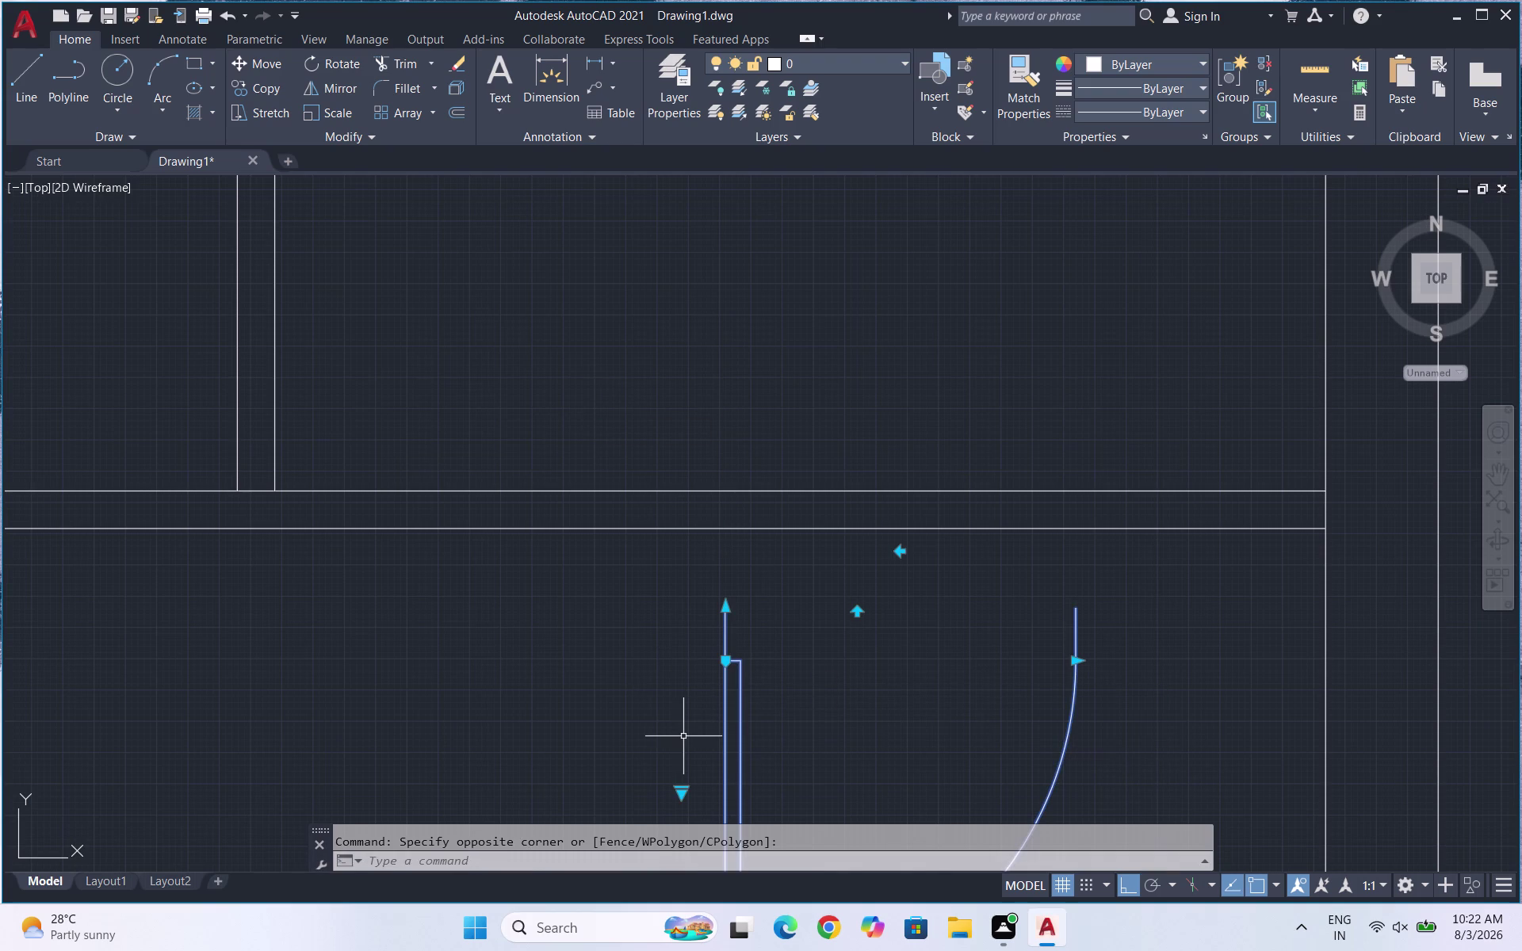
key(Return)
click(724, 608)
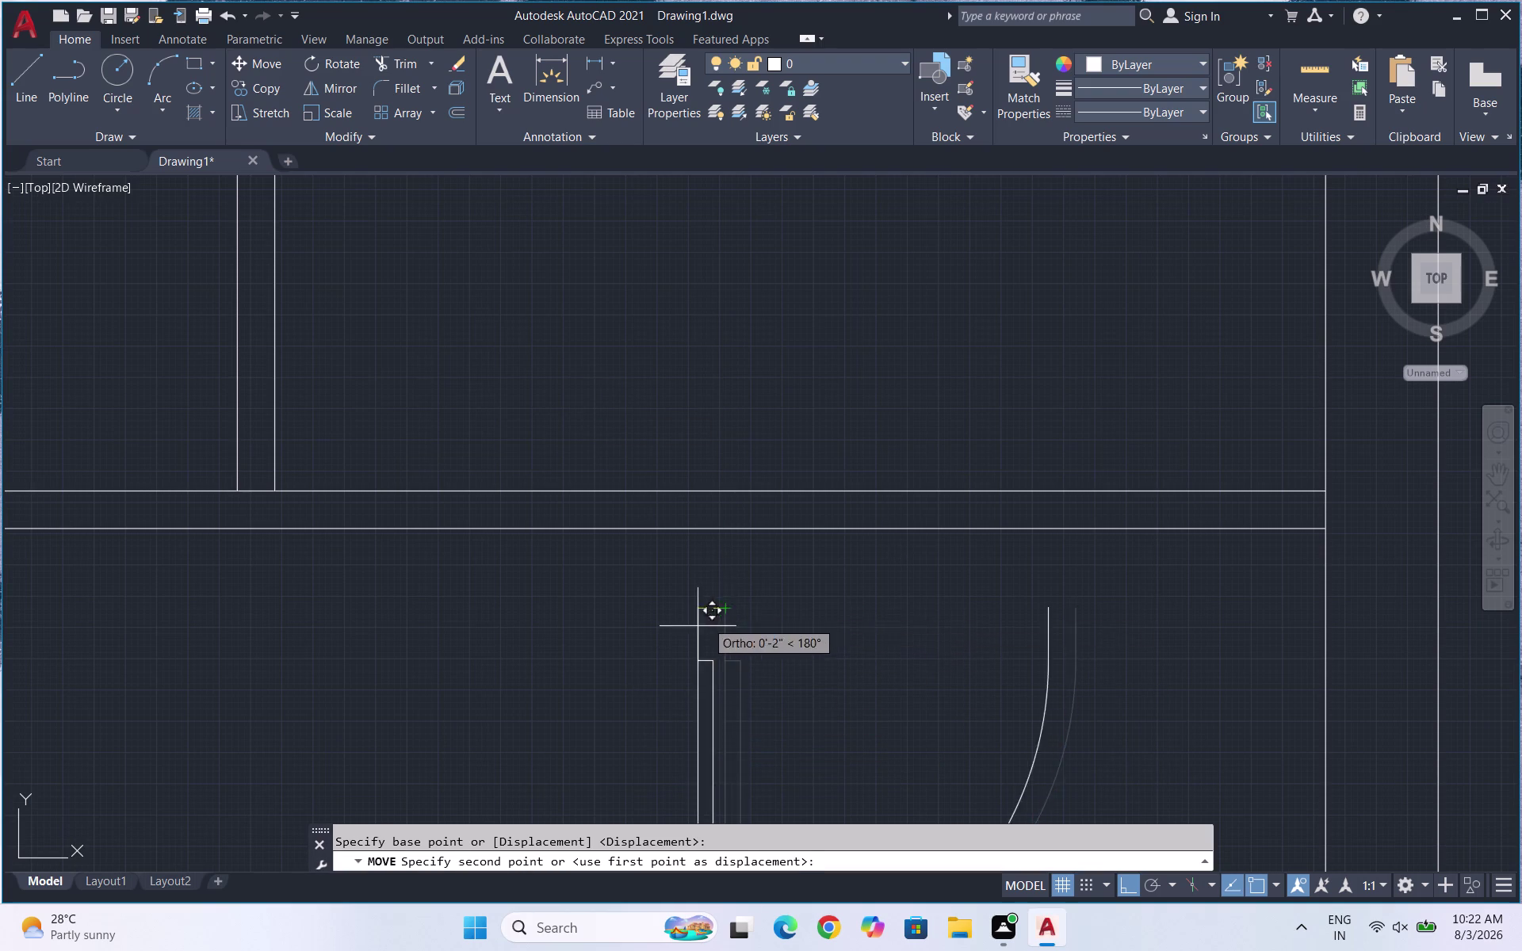
scroll(down, 3)
scroll(up, 3)
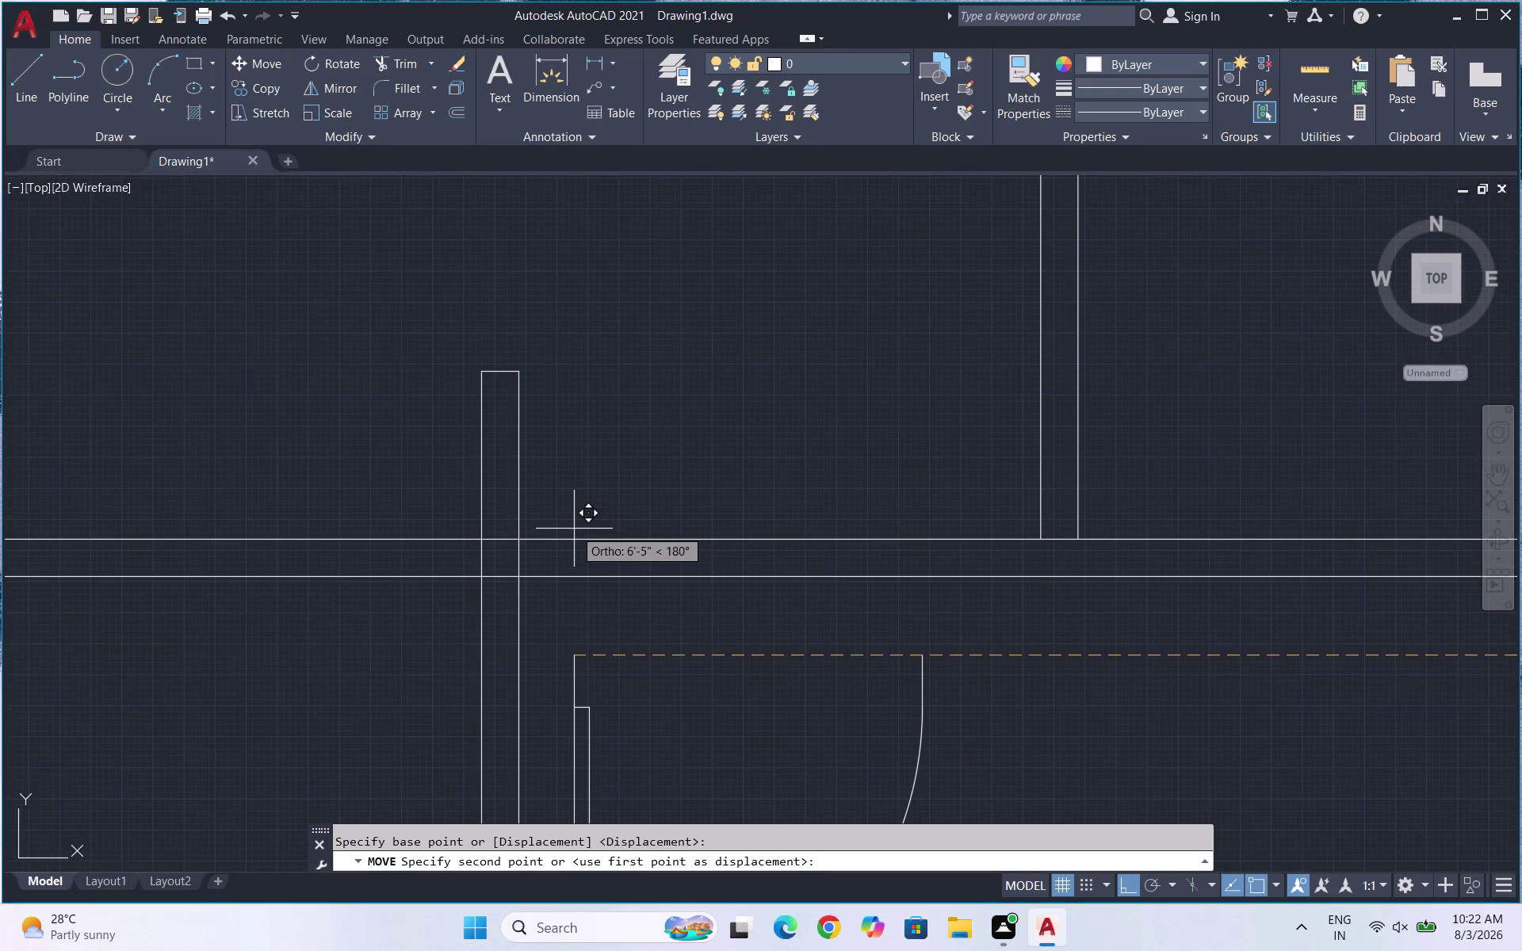
key(F8)
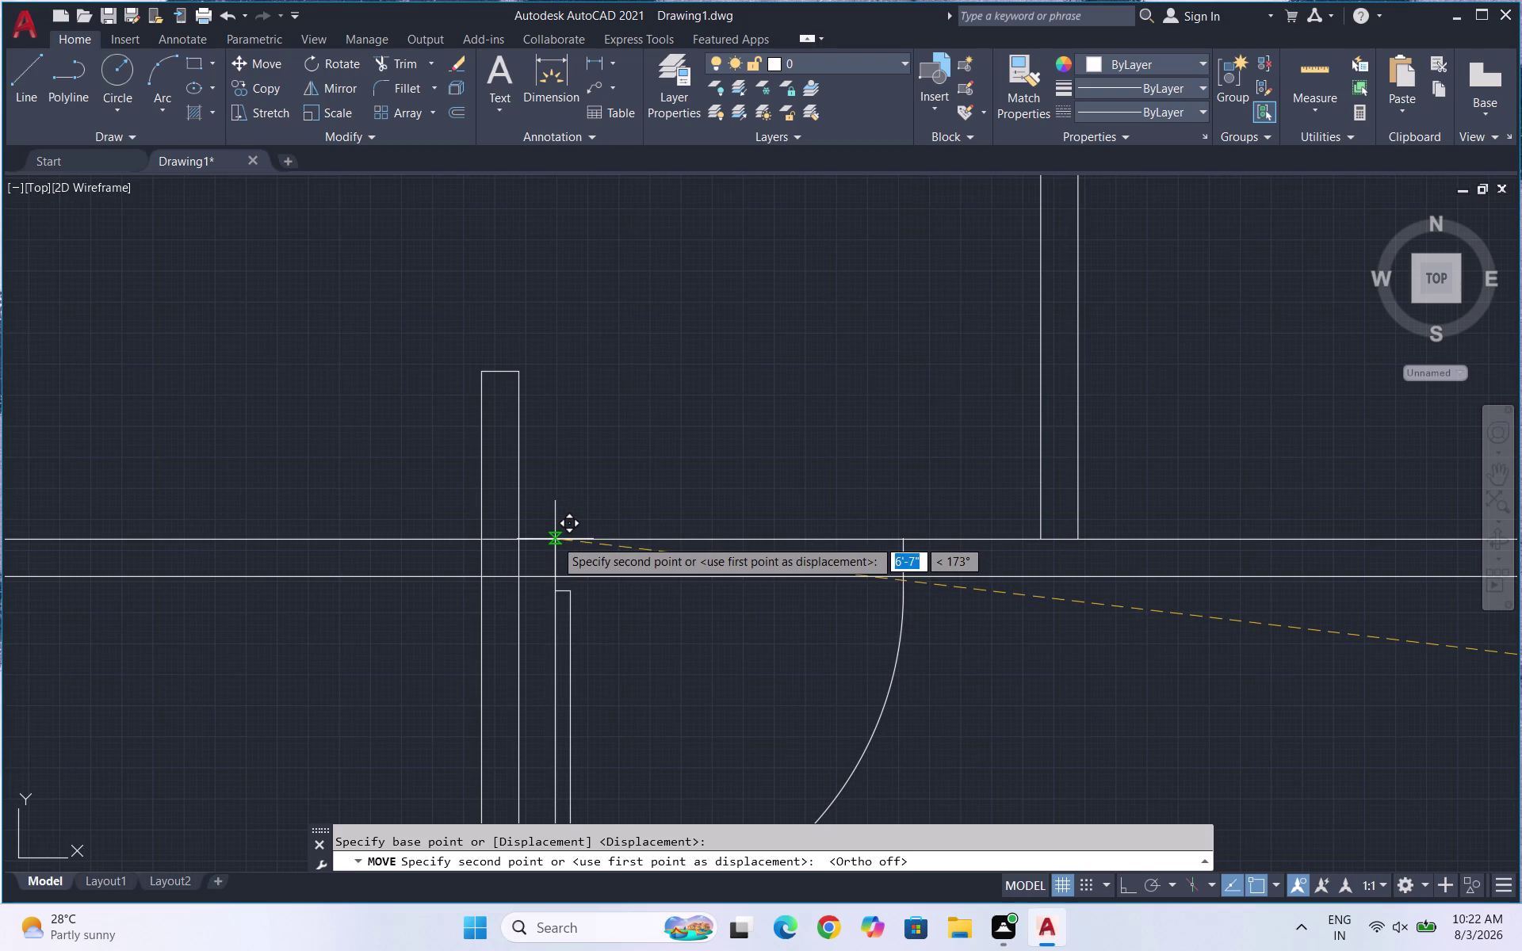
click(555, 539)
key(Escape)
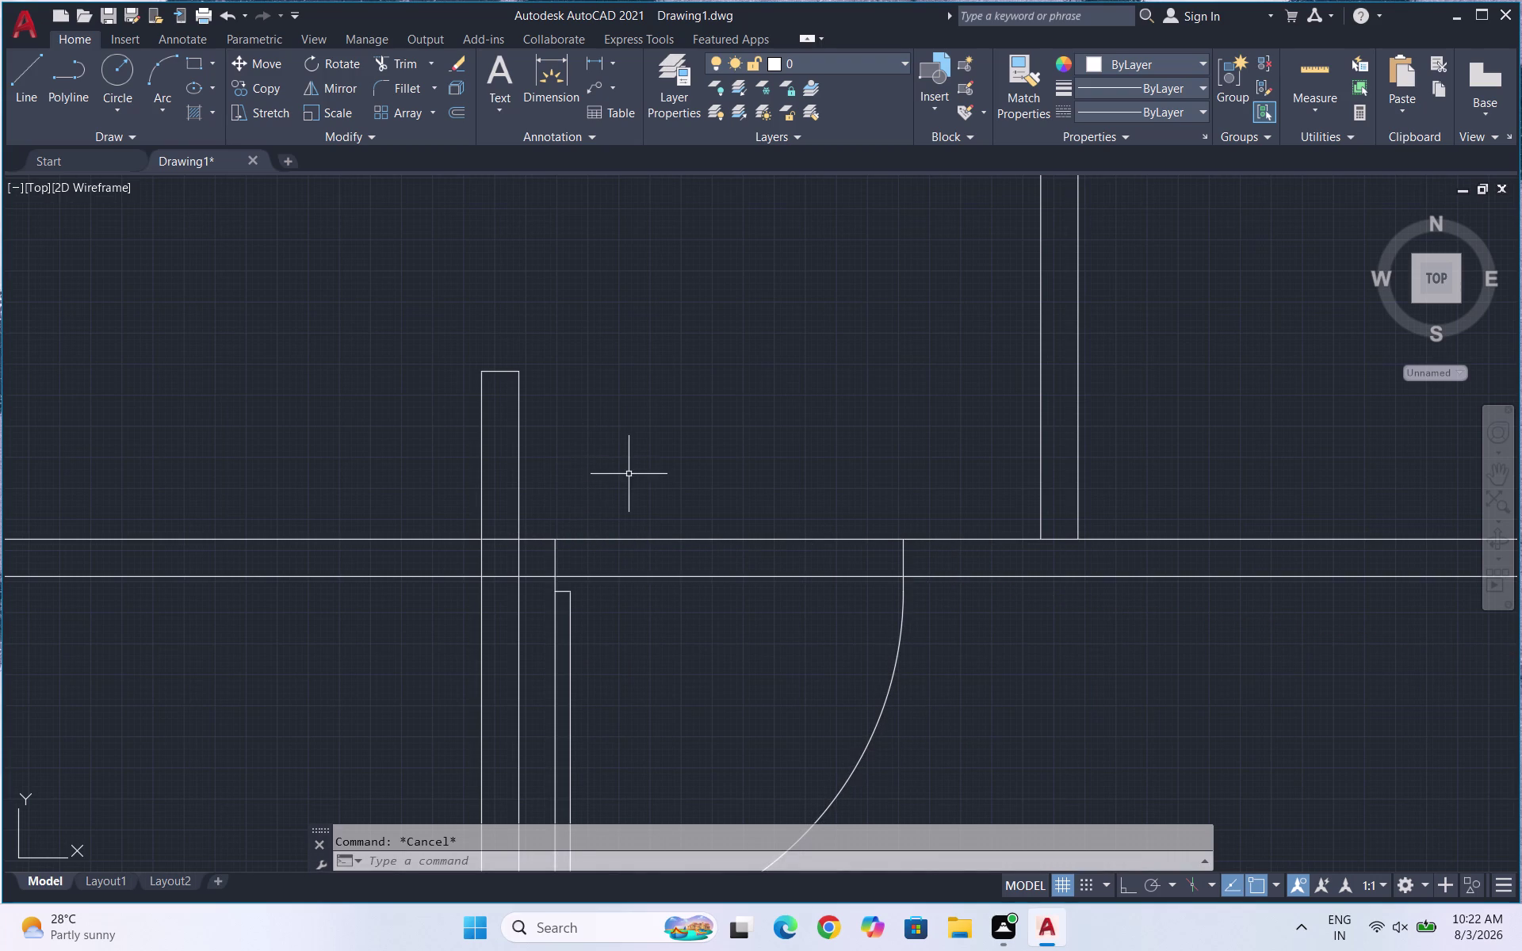
Trim the wall lines across the enlarged door's opening, then select that door swing.
key(t)
text(R\)
key(Return)
key(Return)
drag(682, 468, 684, 635)
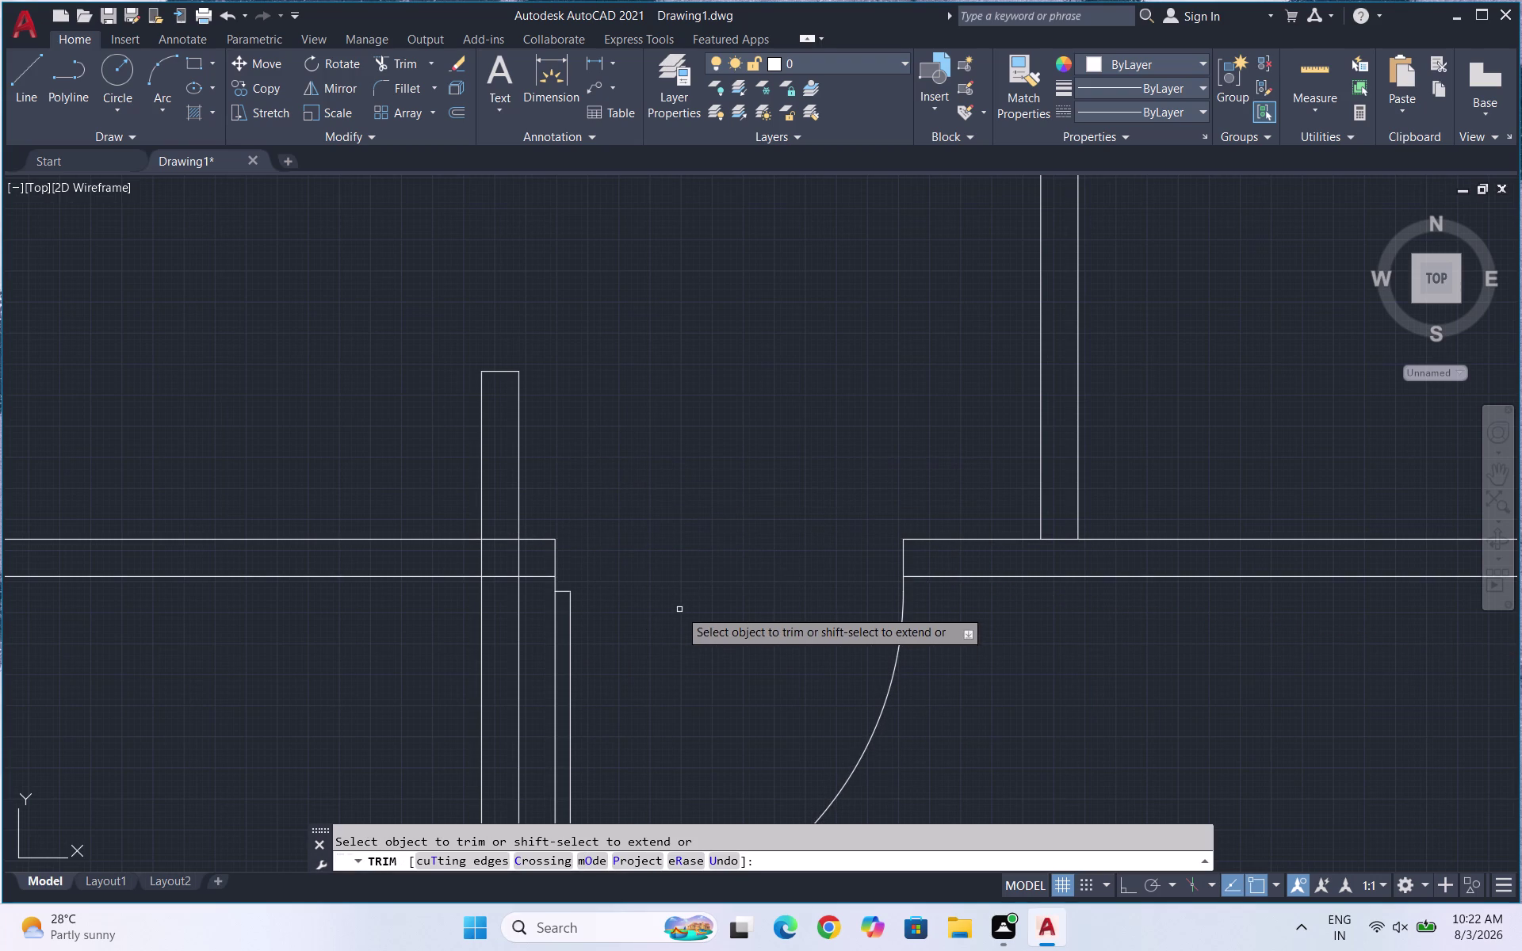
scroll(down, 3)
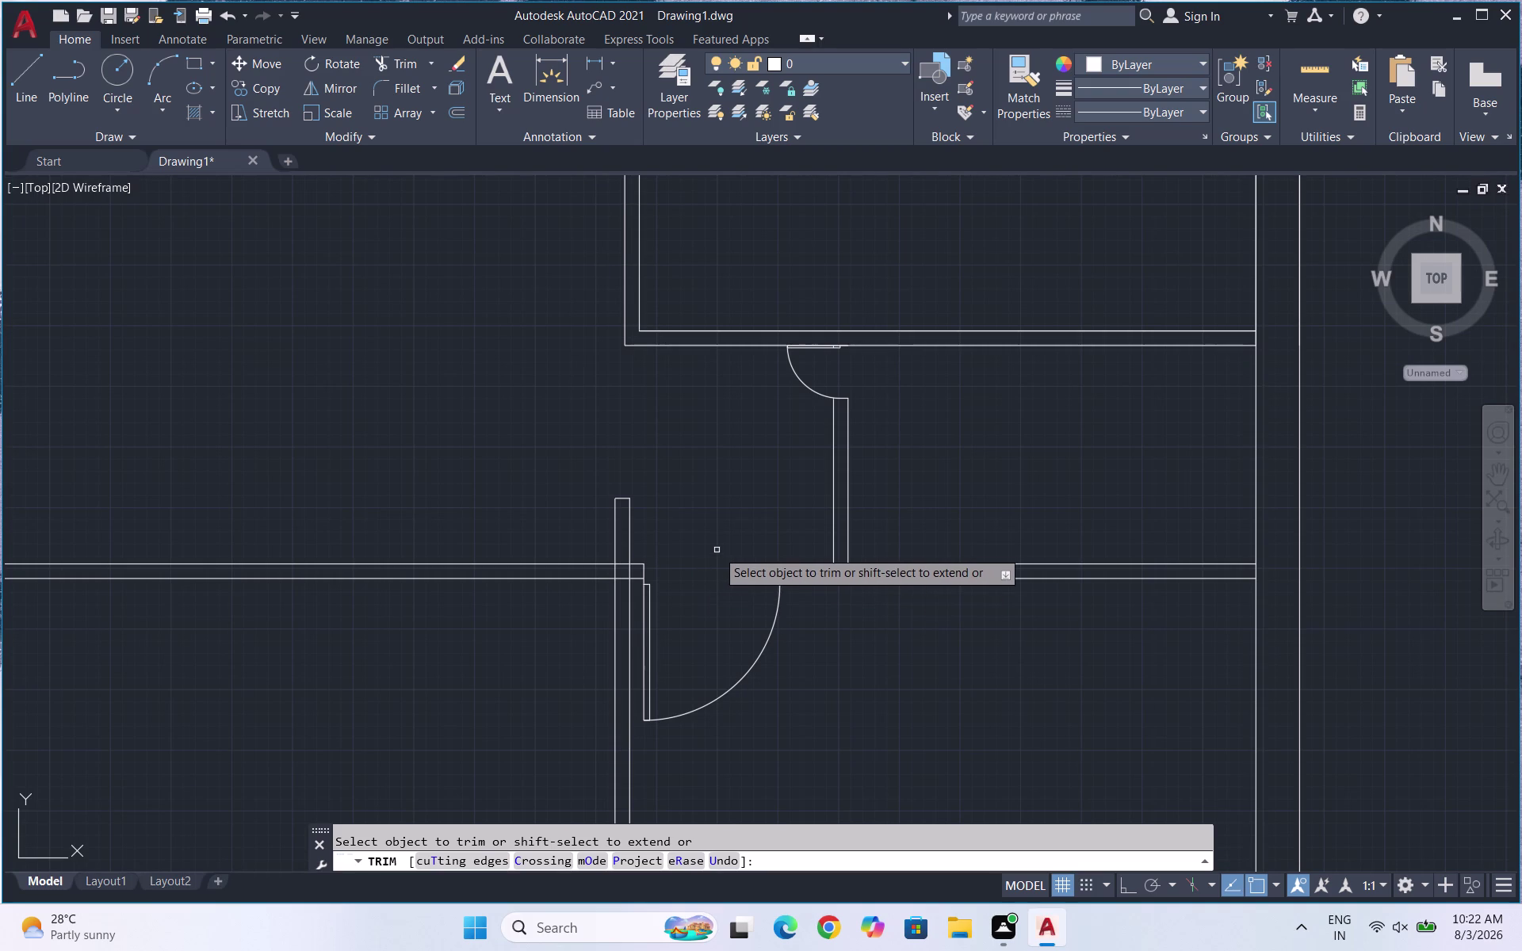
key(Escape)
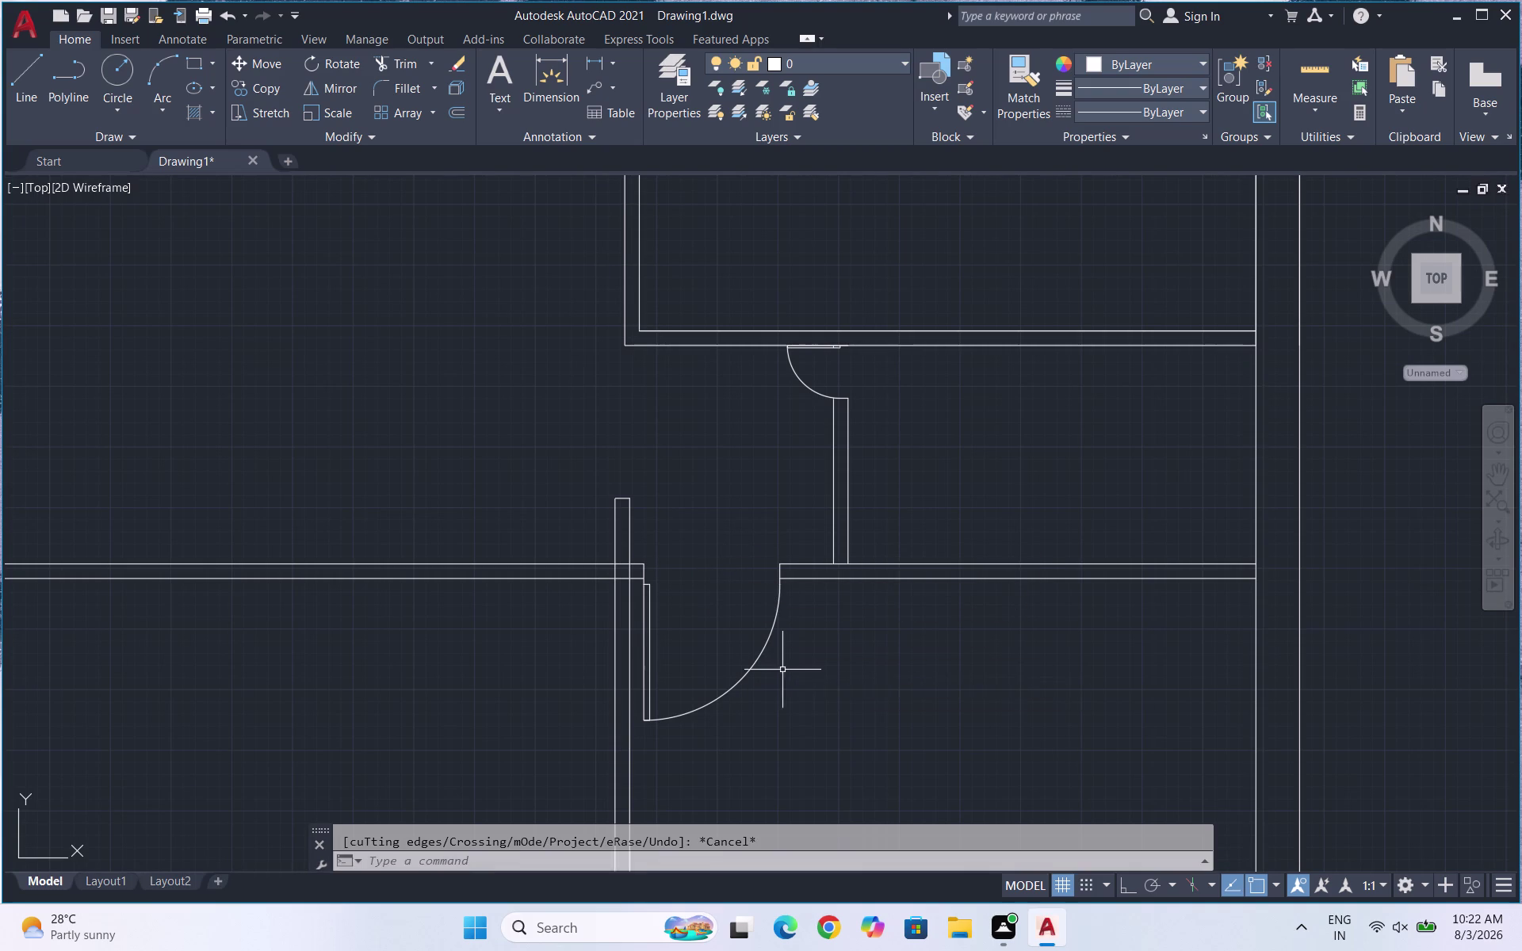
drag(782, 670, 758, 659)
click(663, 638)
Copy the door swing up and to the left.
text(CO)
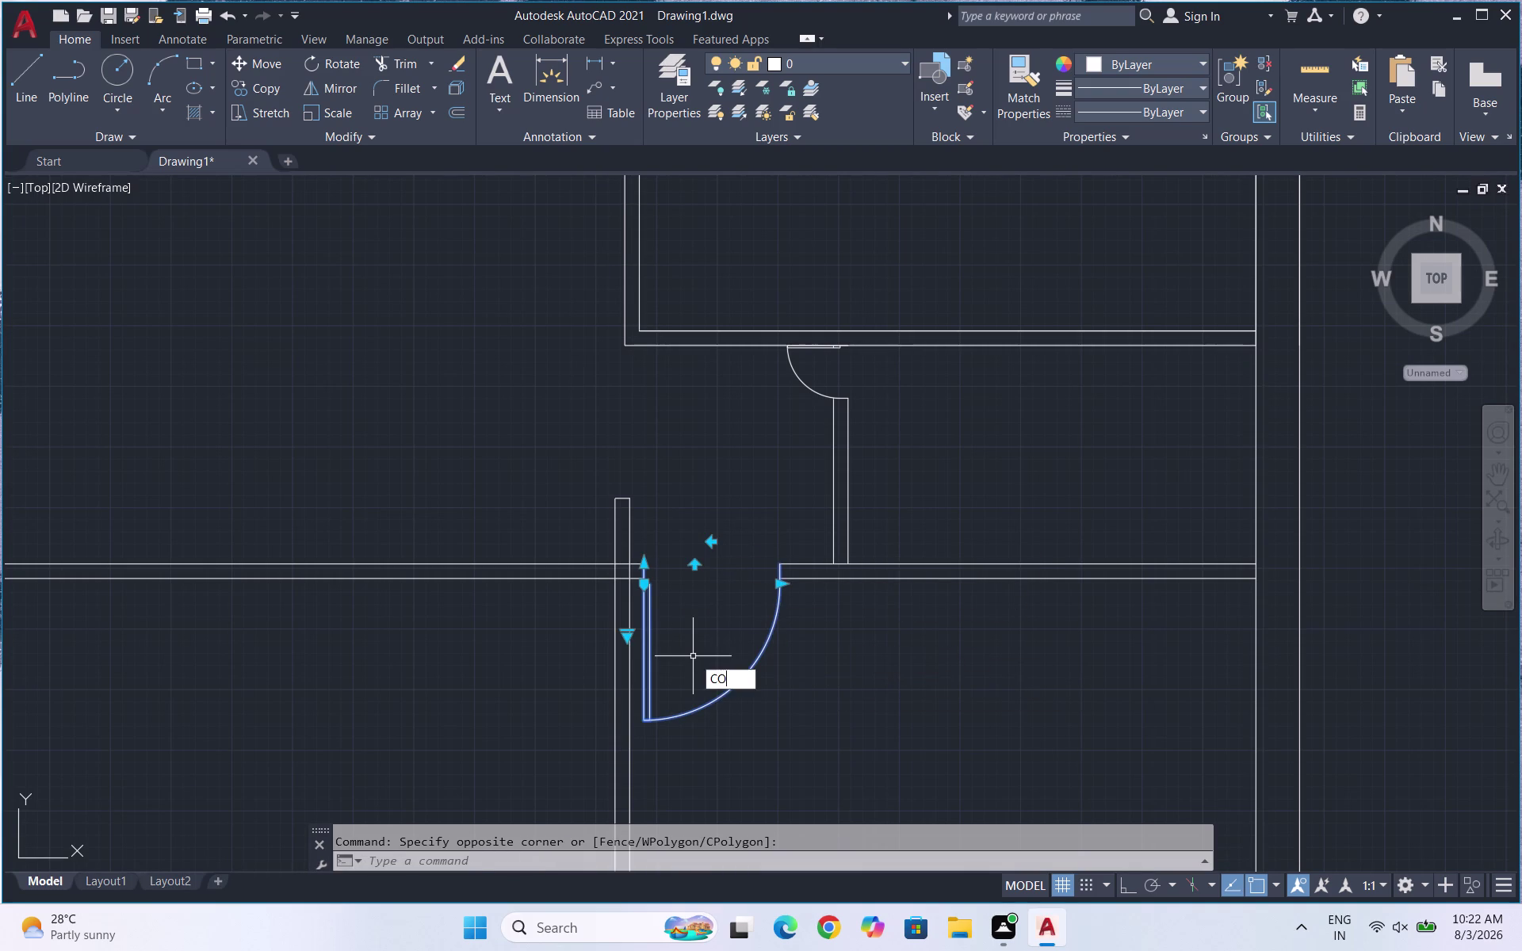
key(Return)
drag(695, 654, 687, 649)
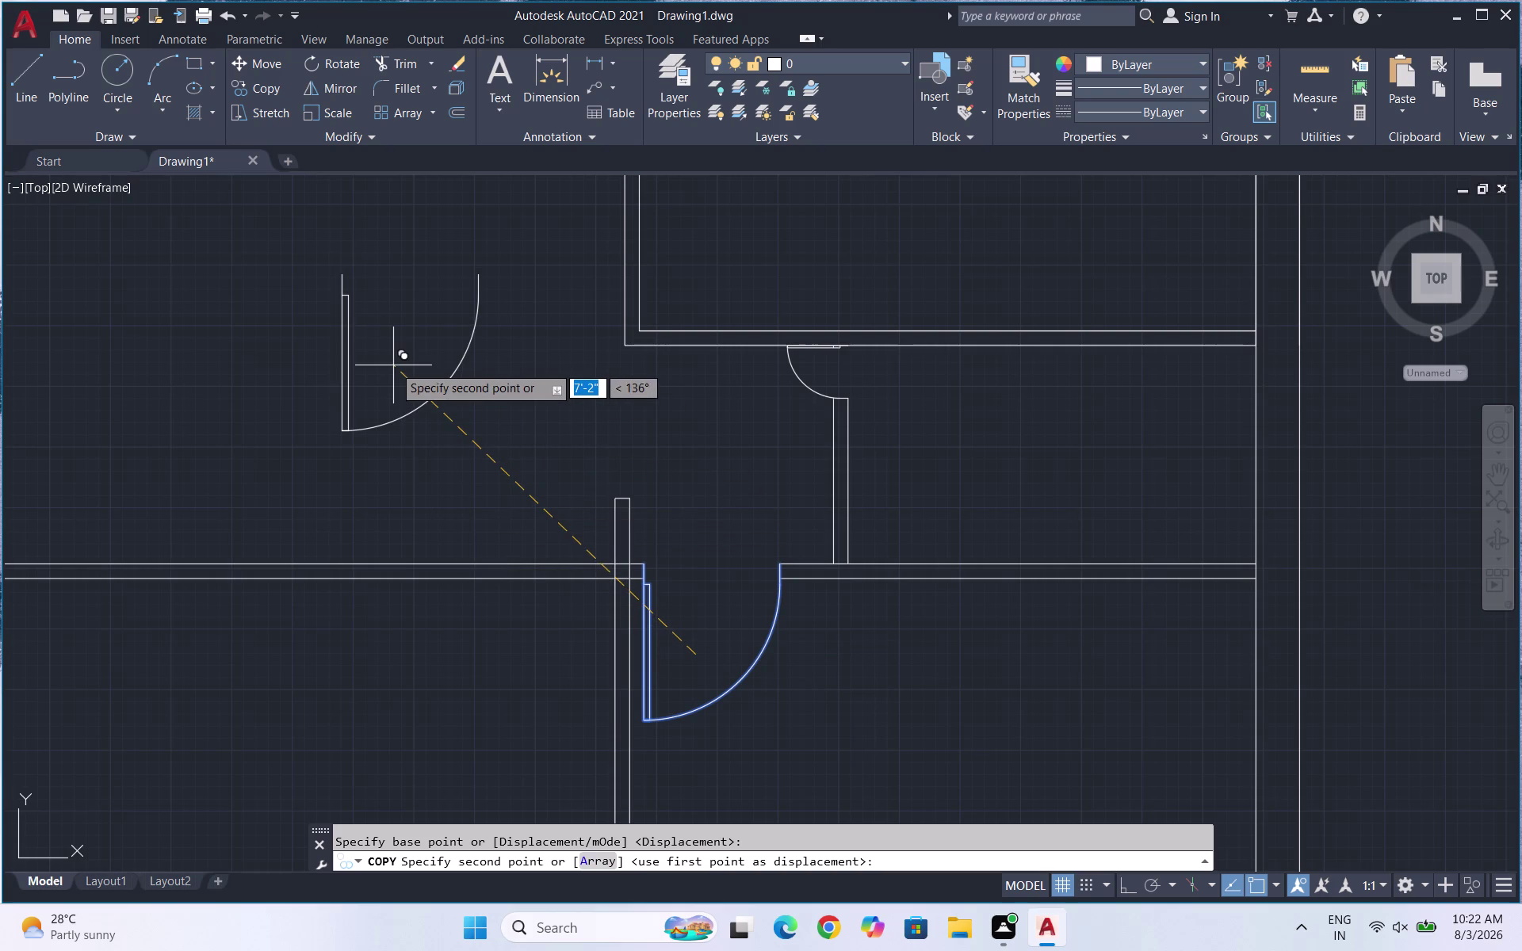
click(393, 365)
key(Escape)
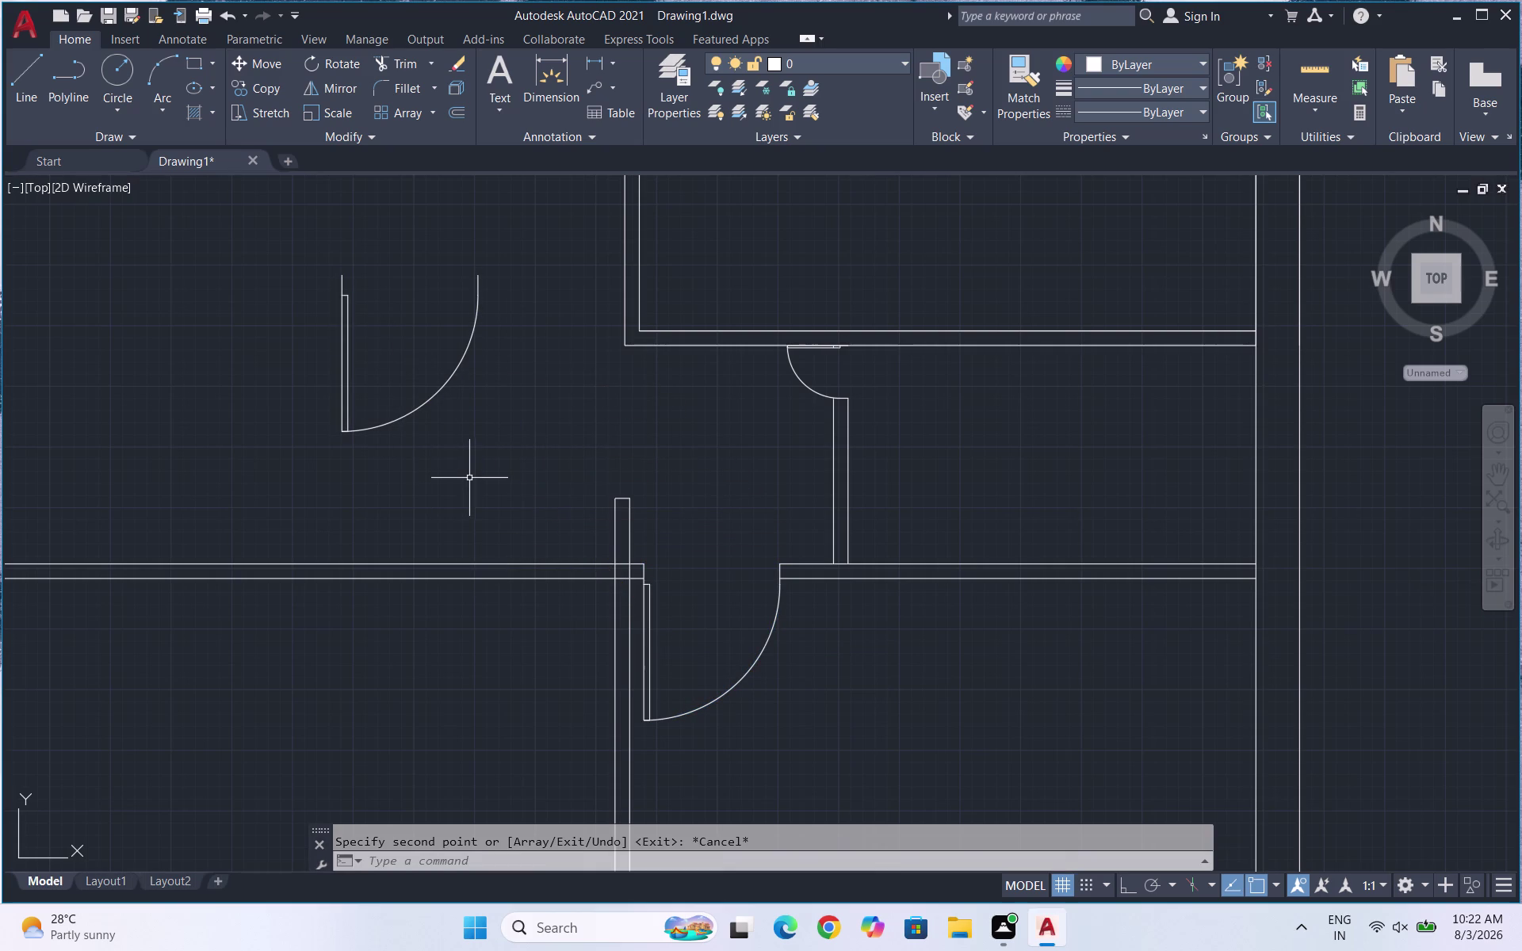
With Ortho on, rotate the new door copy about its pivot and reselect it.
key(F8)
drag(460, 461, 438, 446)
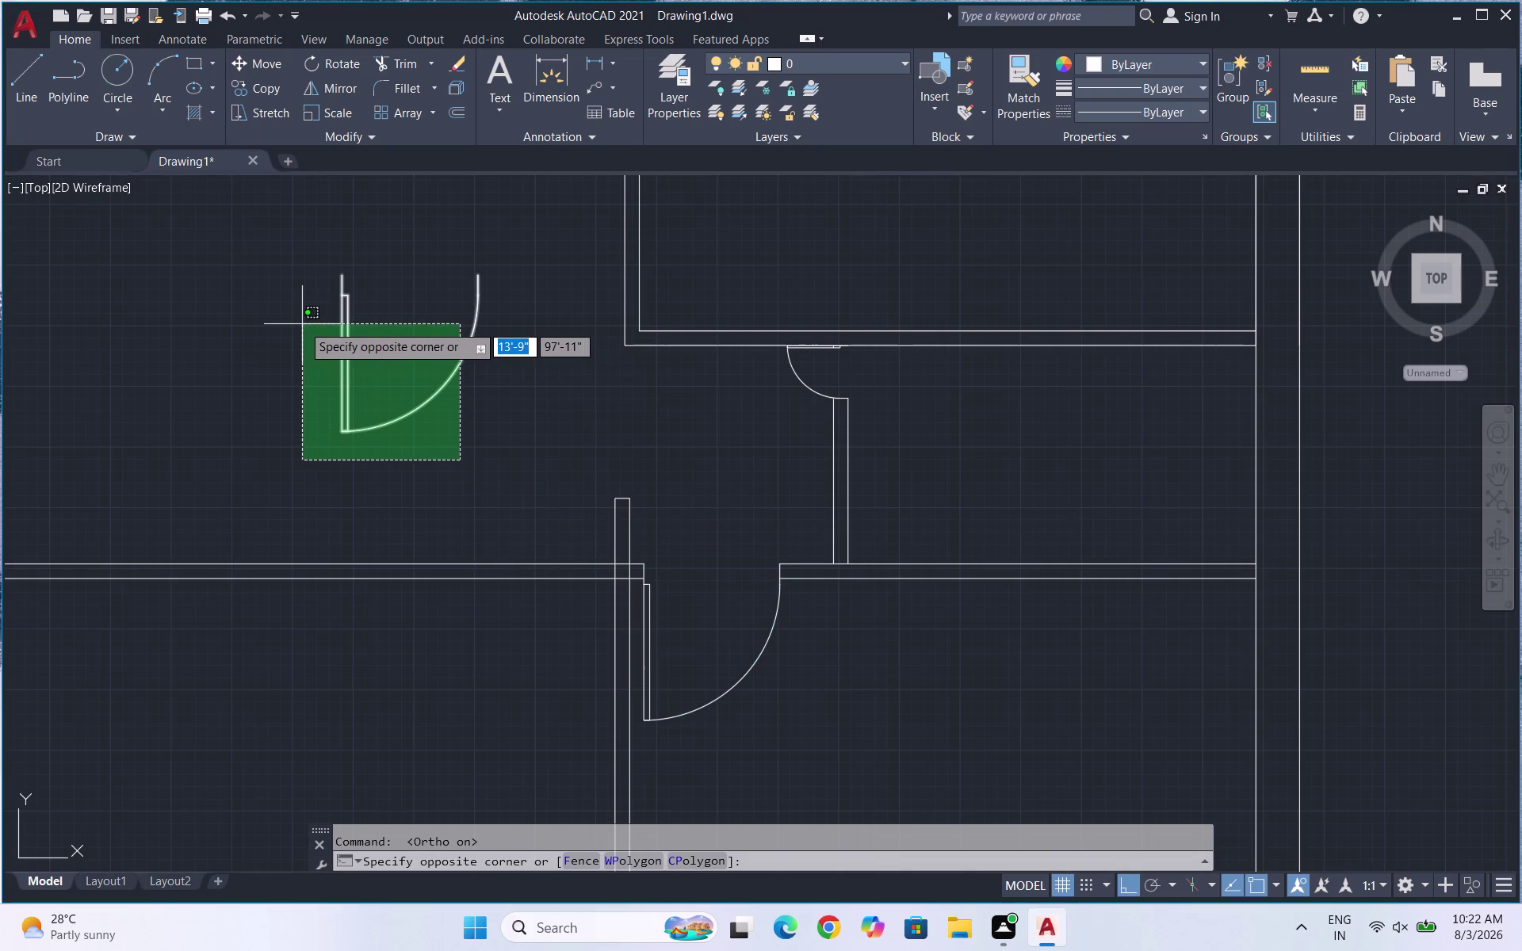
click(303, 323)
text(R)
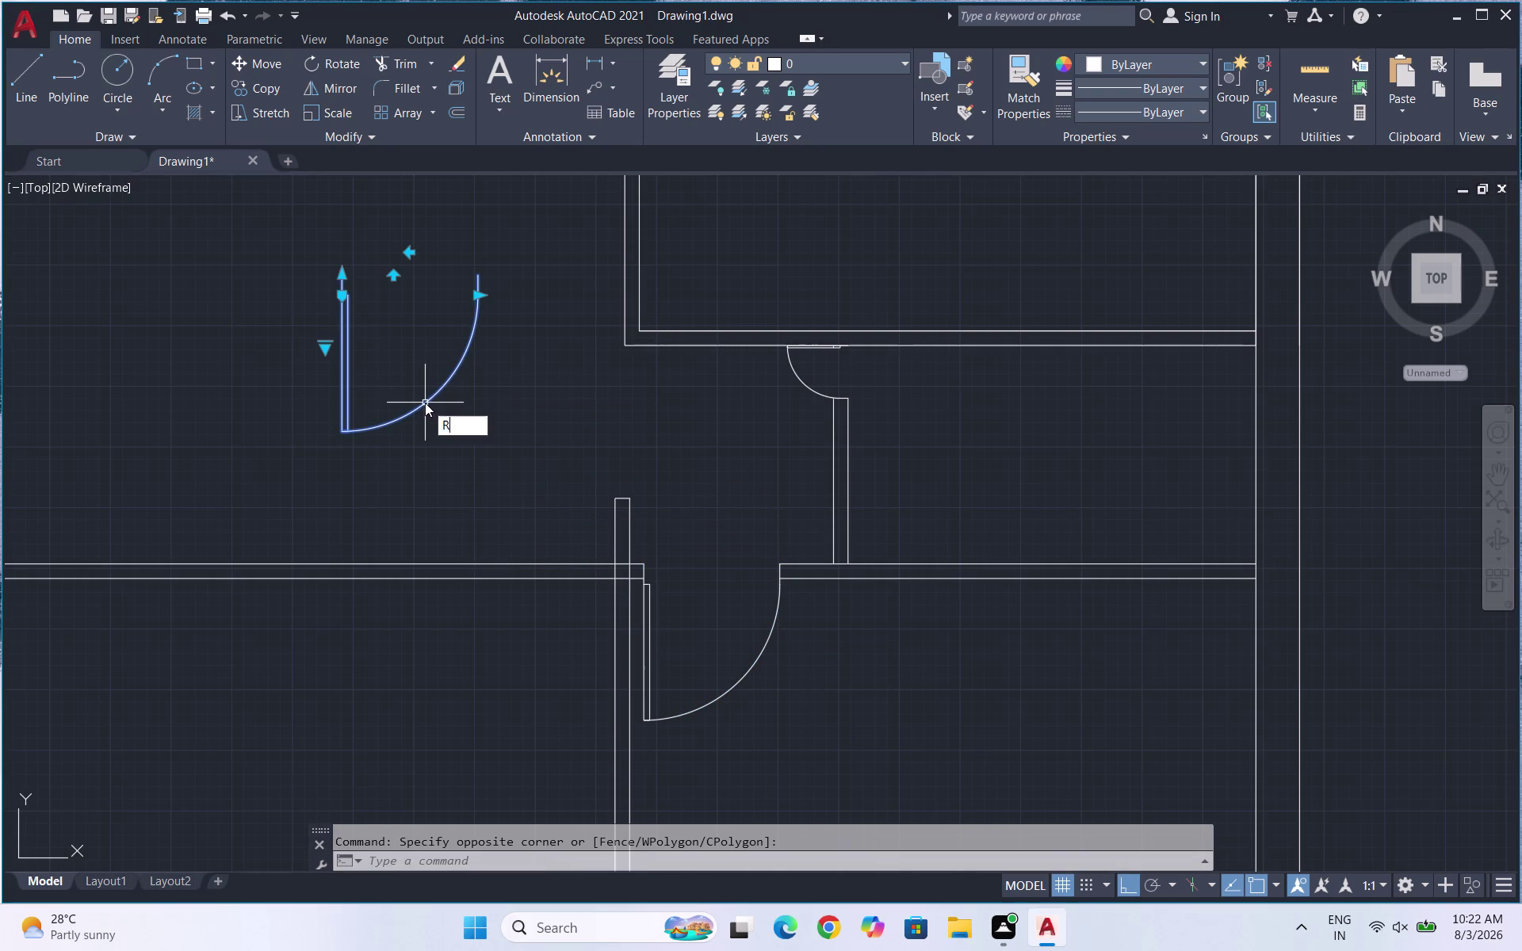
text(O)
key(Return)
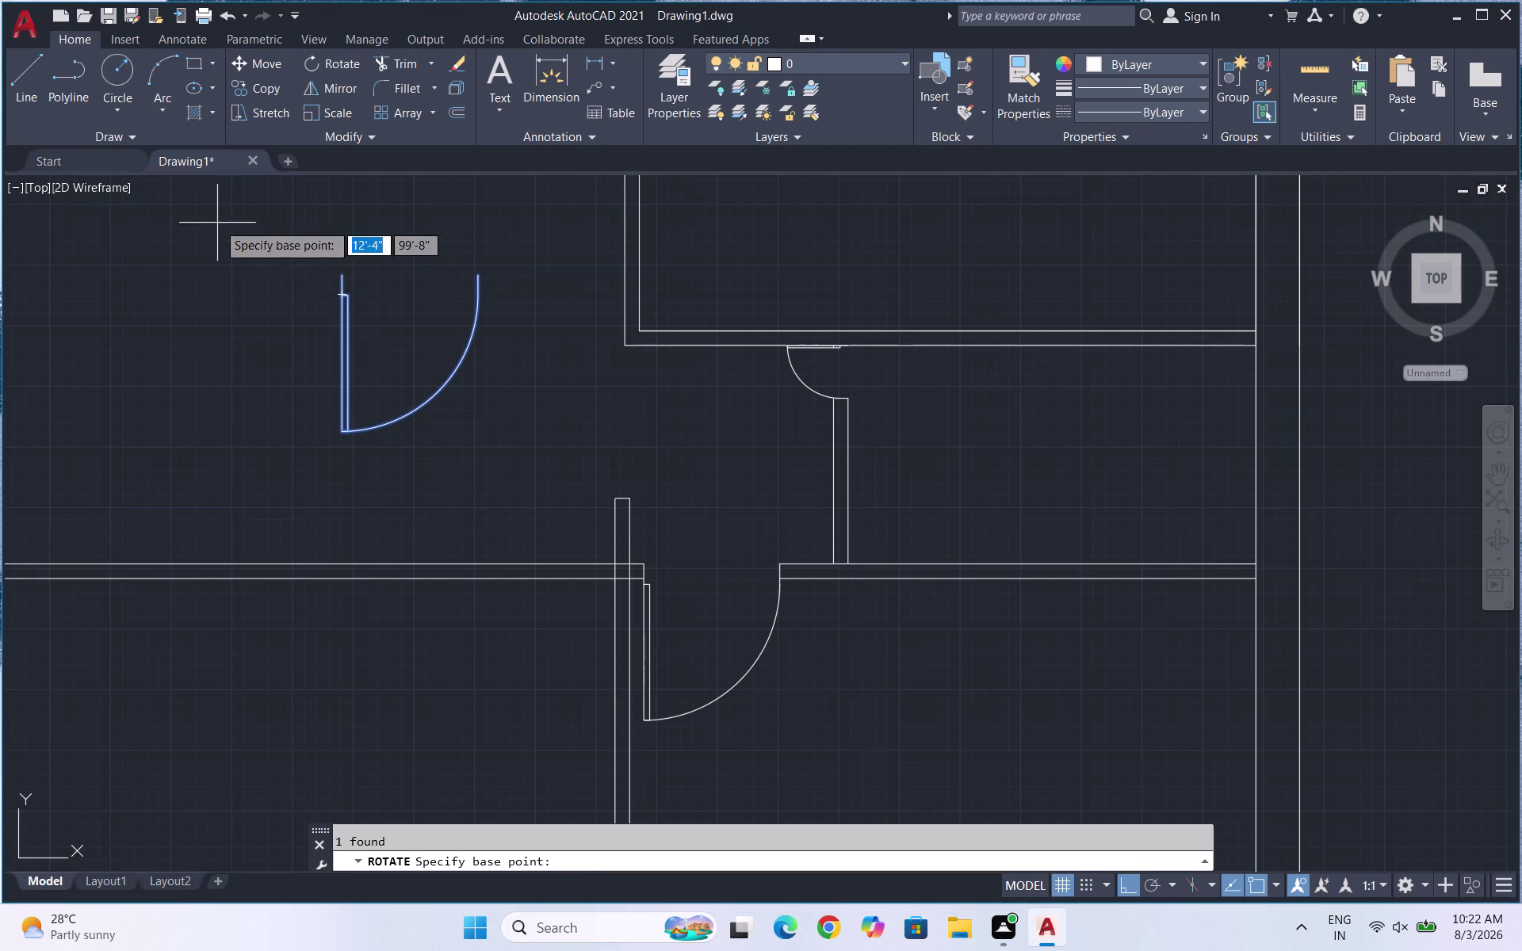
click(341, 279)
click(195, 358)
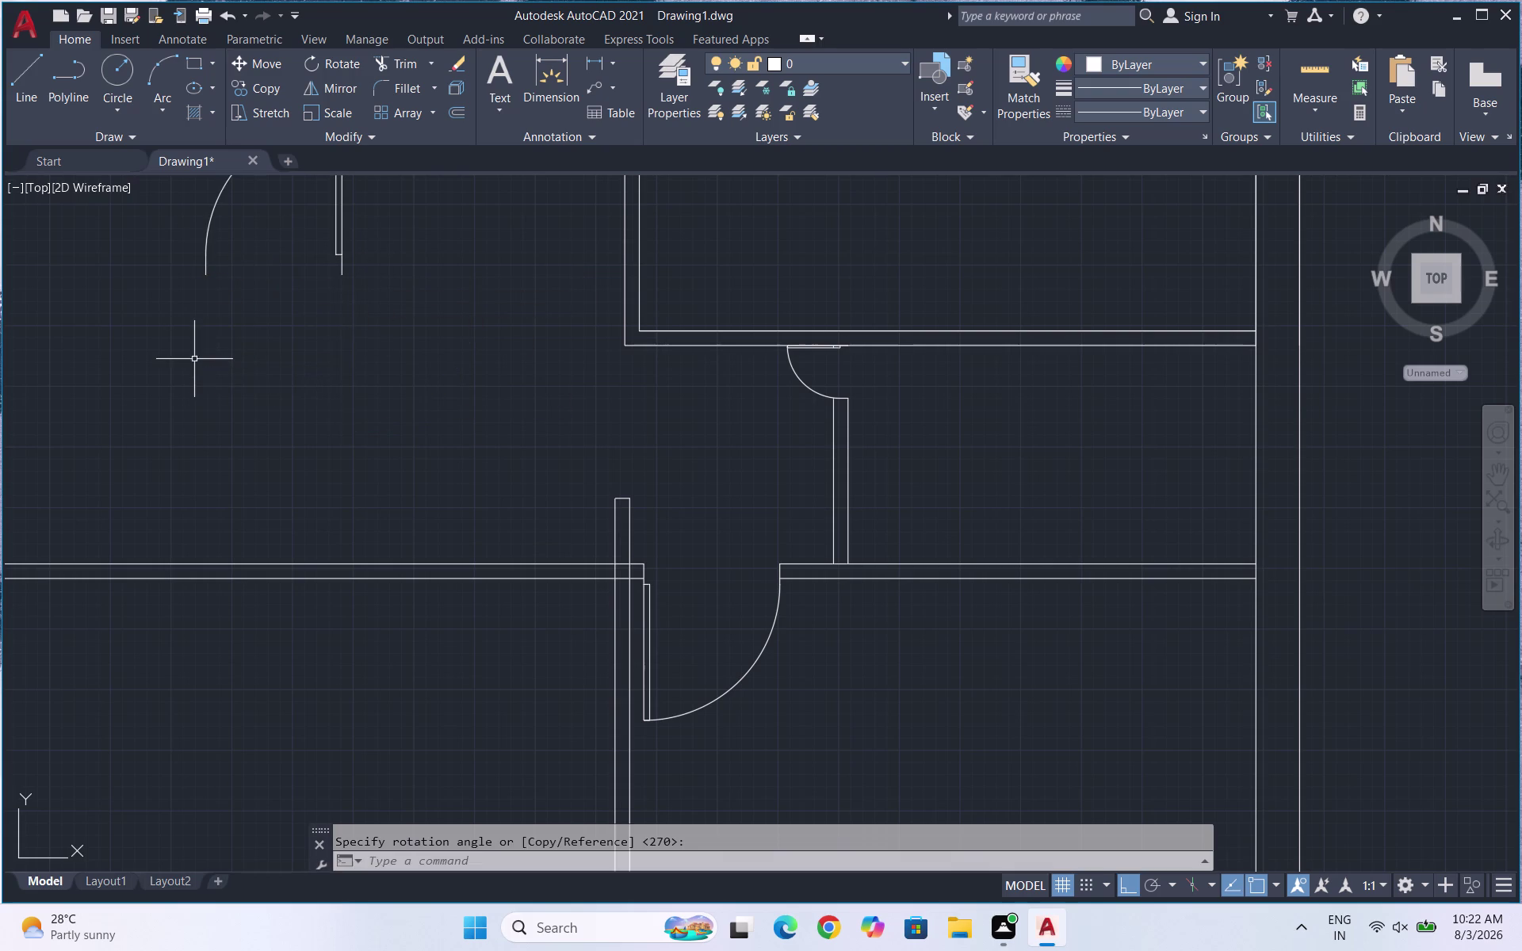
scroll(down, 3)
drag(337, 304, 249, 227)
drag(229, 213, 248, 218)
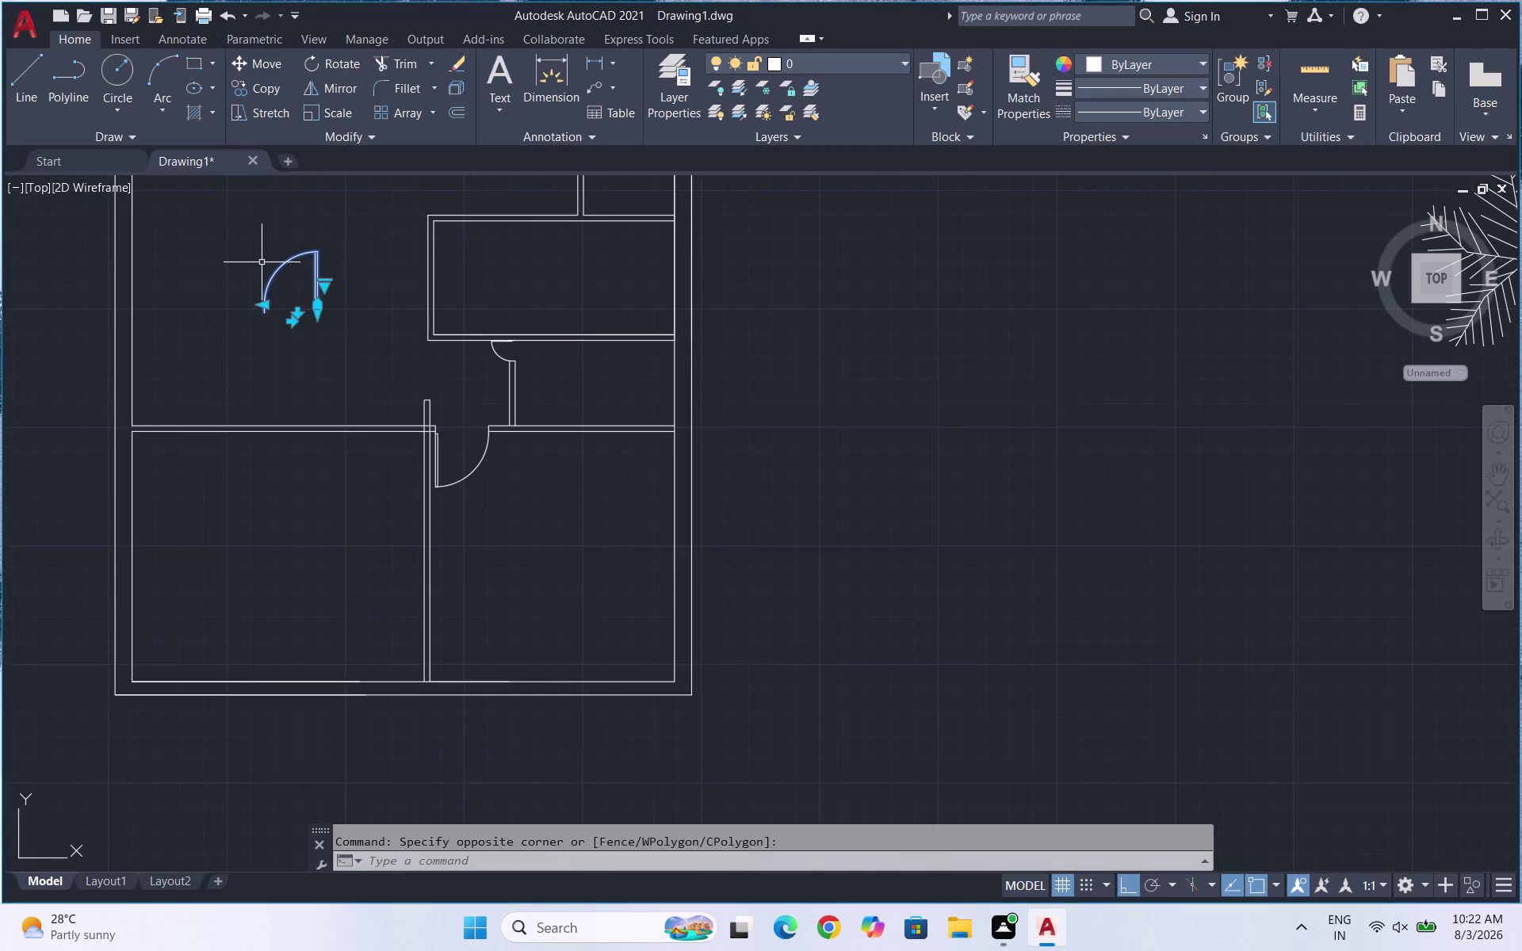
With Ortho off, copy the rotated door to the opening in the lower interior wall.
text(CO)
key(Return)
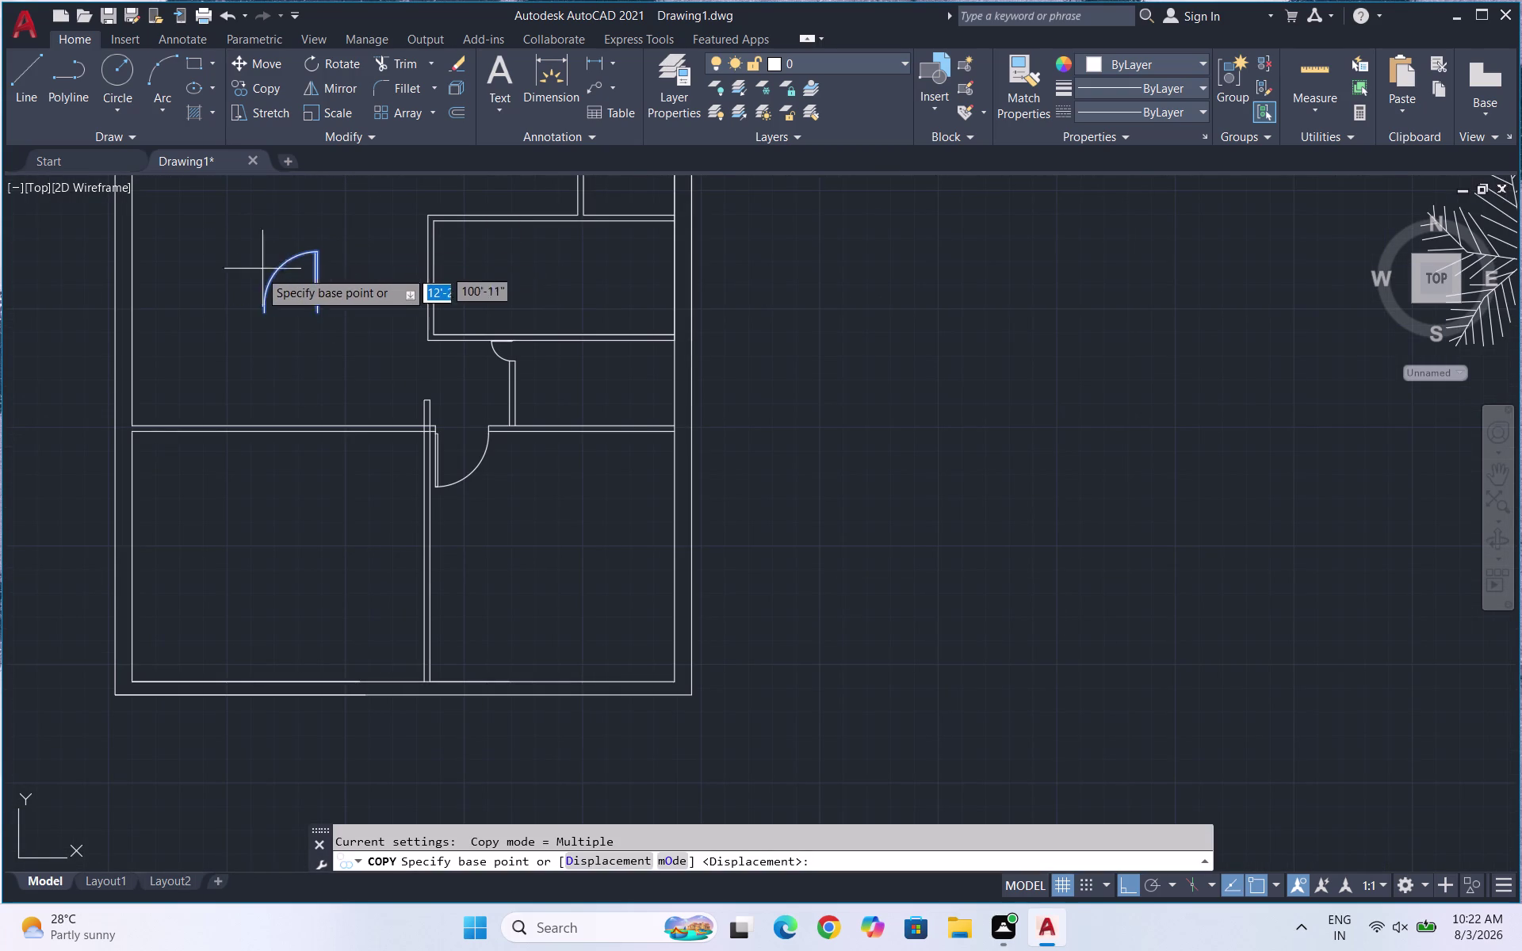
scroll(up, 3)
click(447, 359)
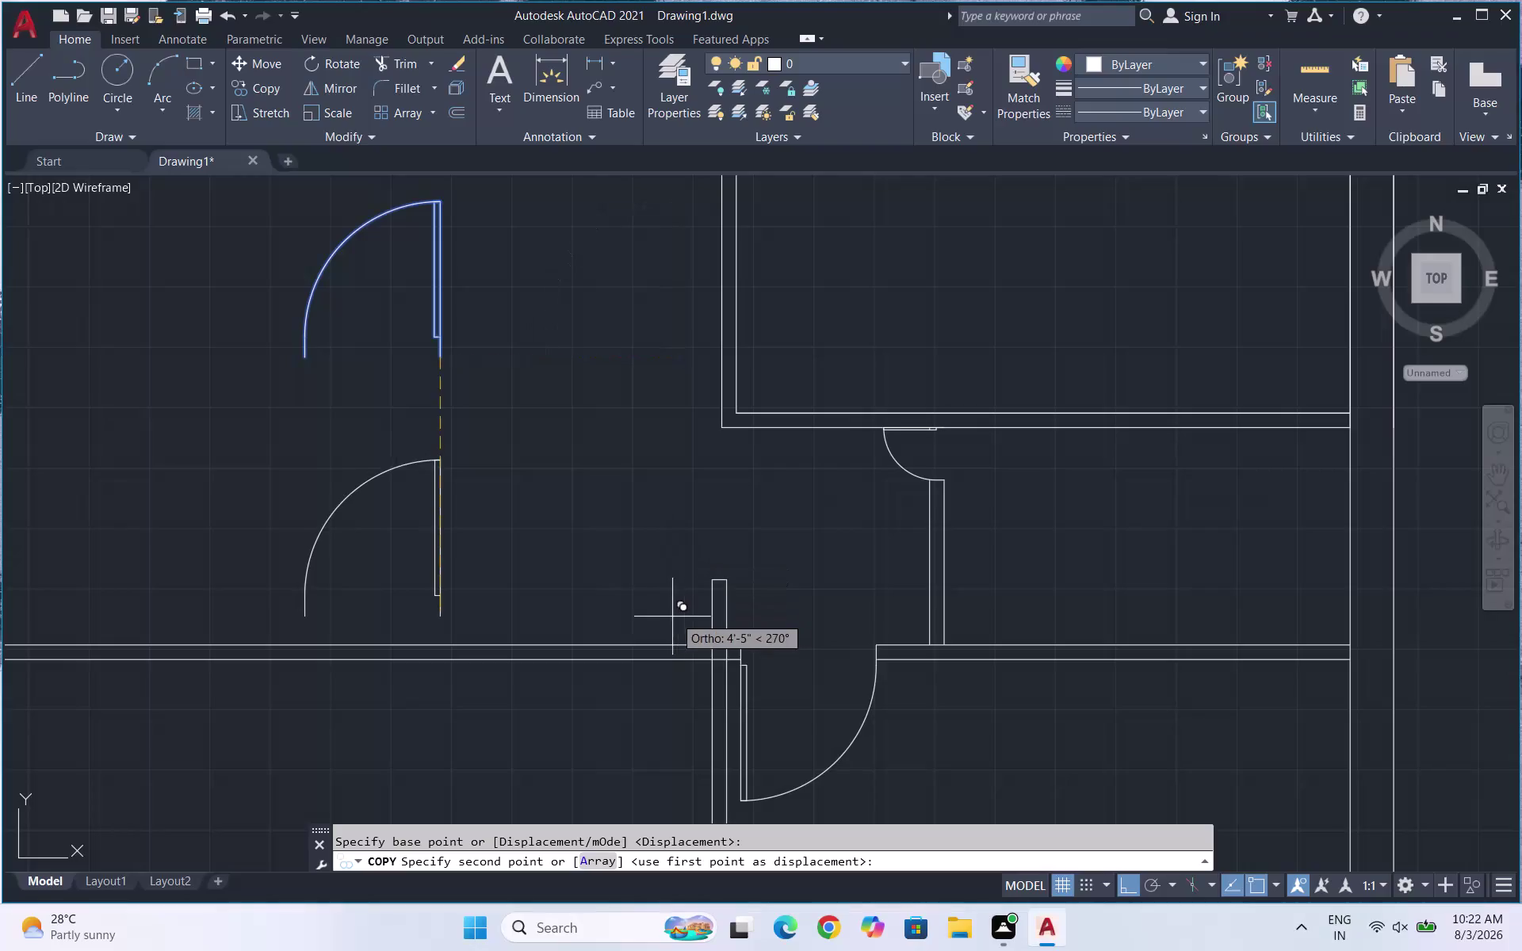
key(F8)
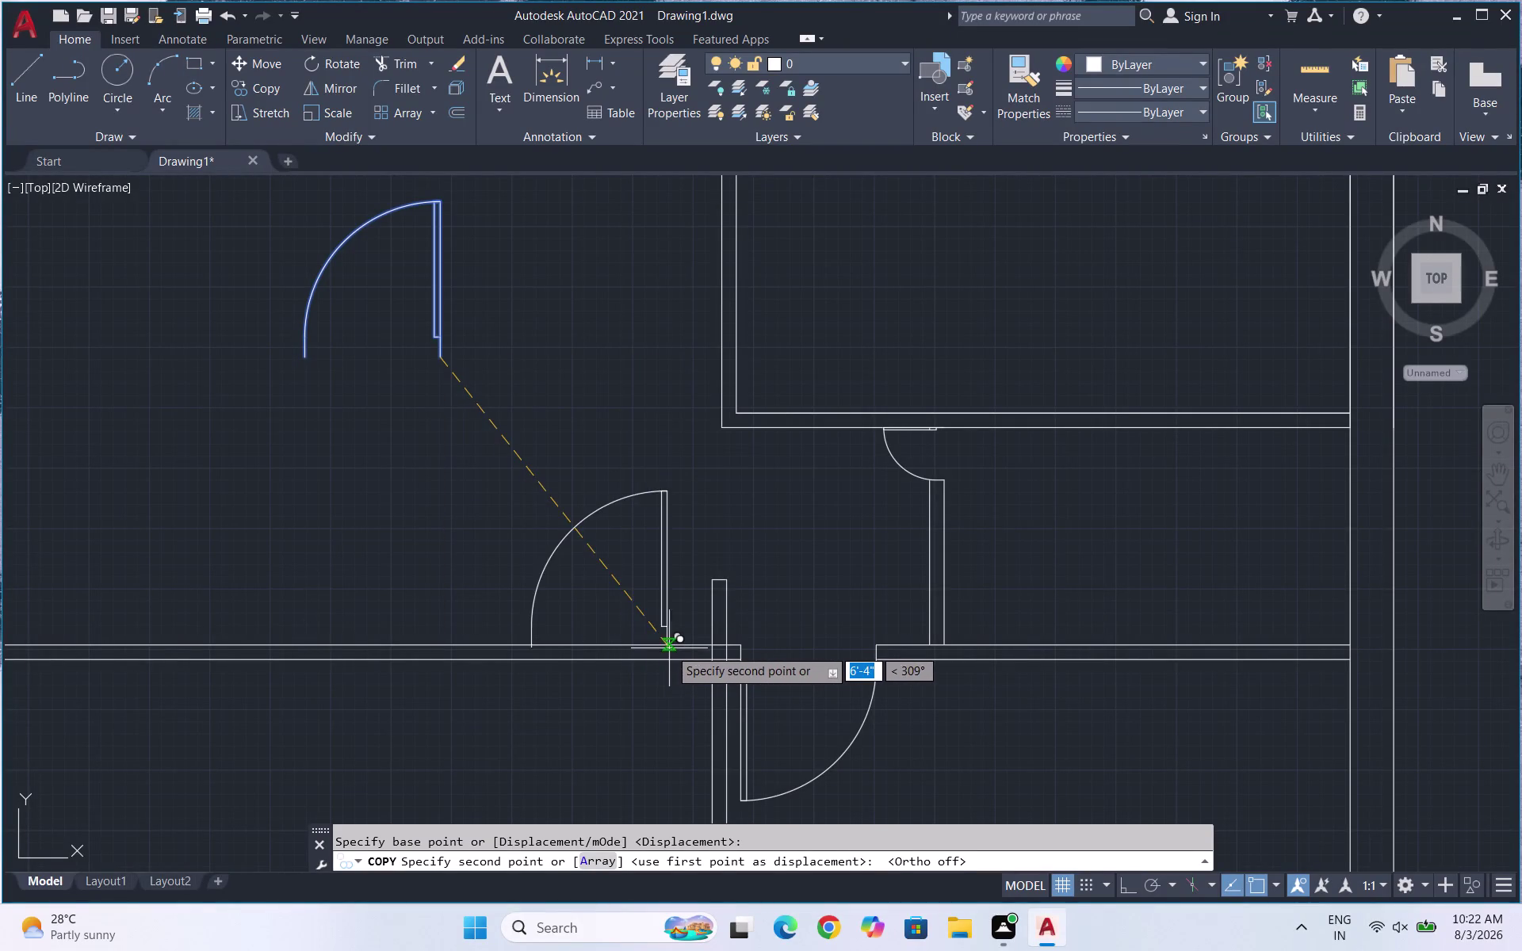
scroll(up, 3)
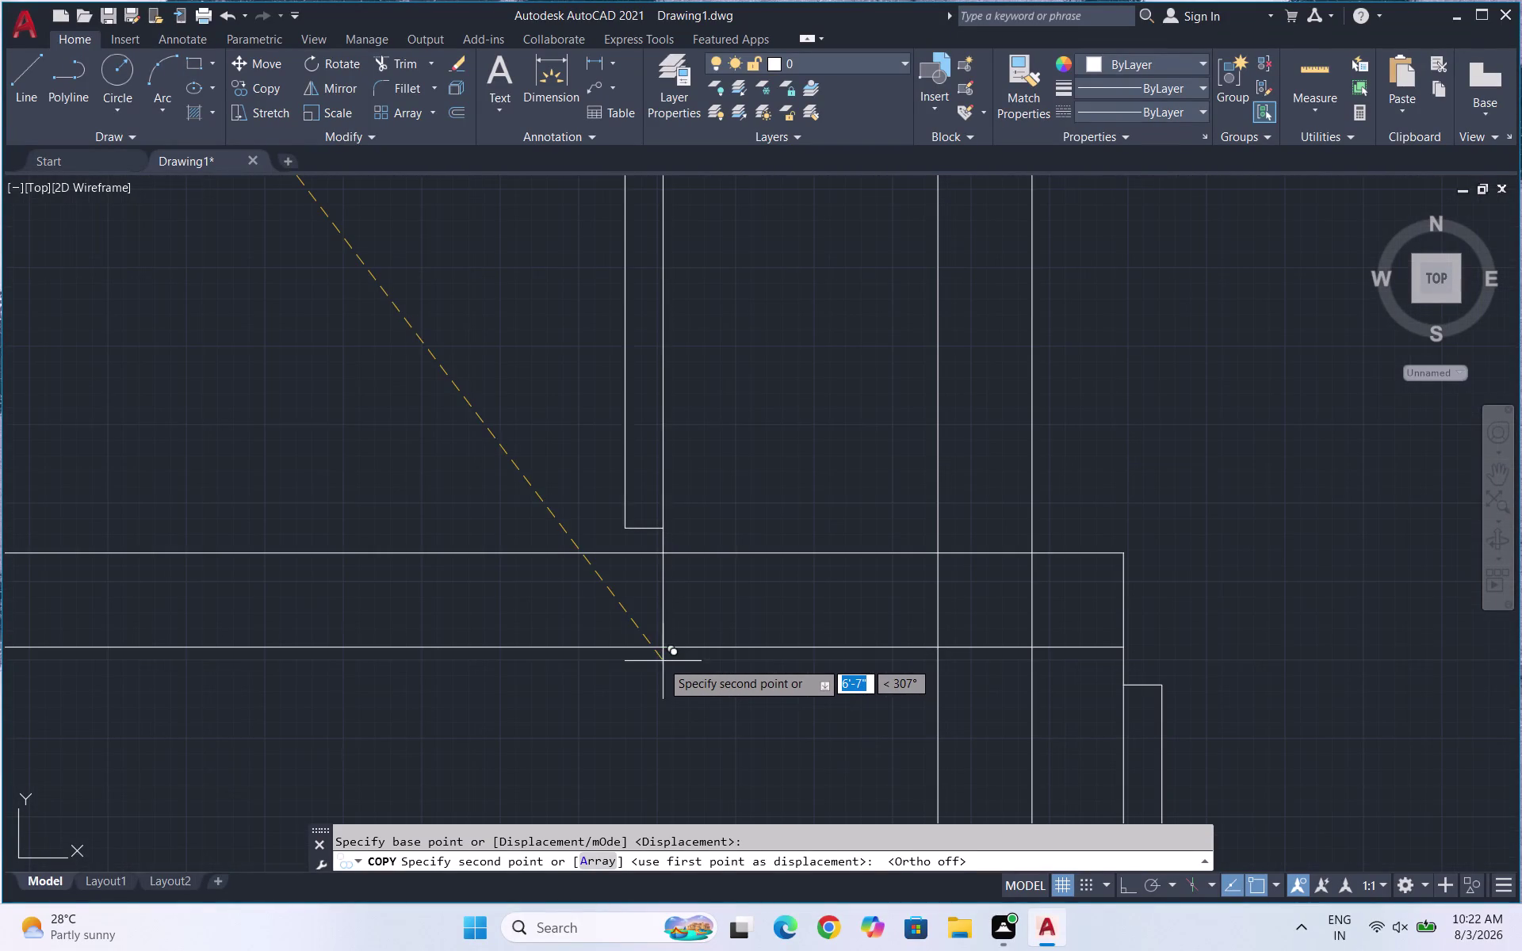
click(661, 647)
scroll(down, 3)
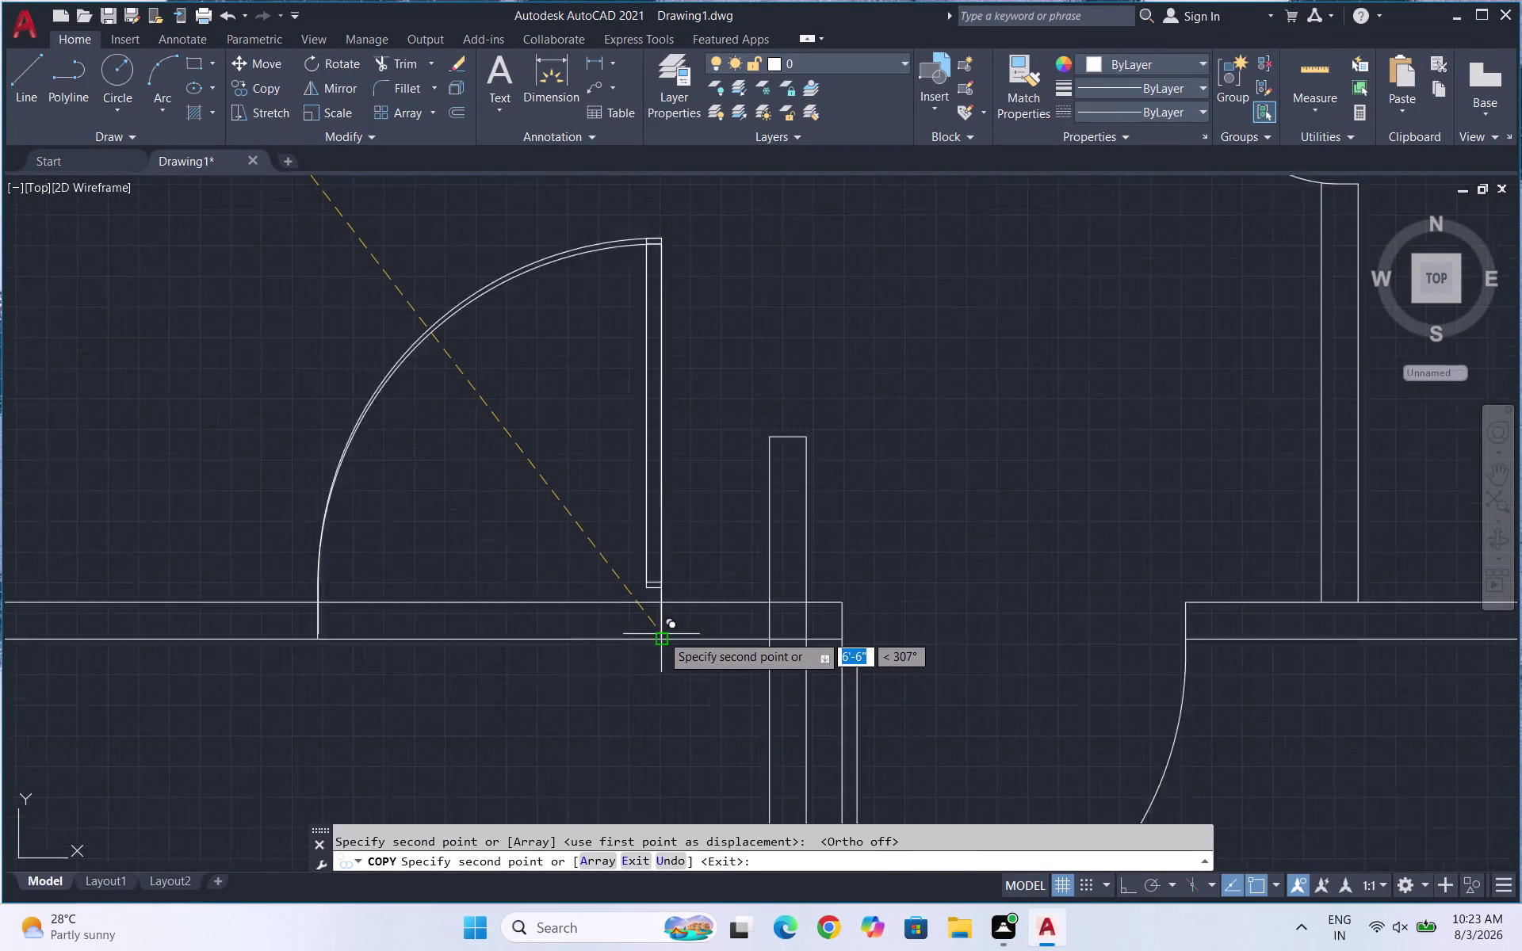
scroll(down, 3)
key(Escape)
Trim the wall line out of the new doorway, using all lines as cutting edges.
text(TR)
key(Return)
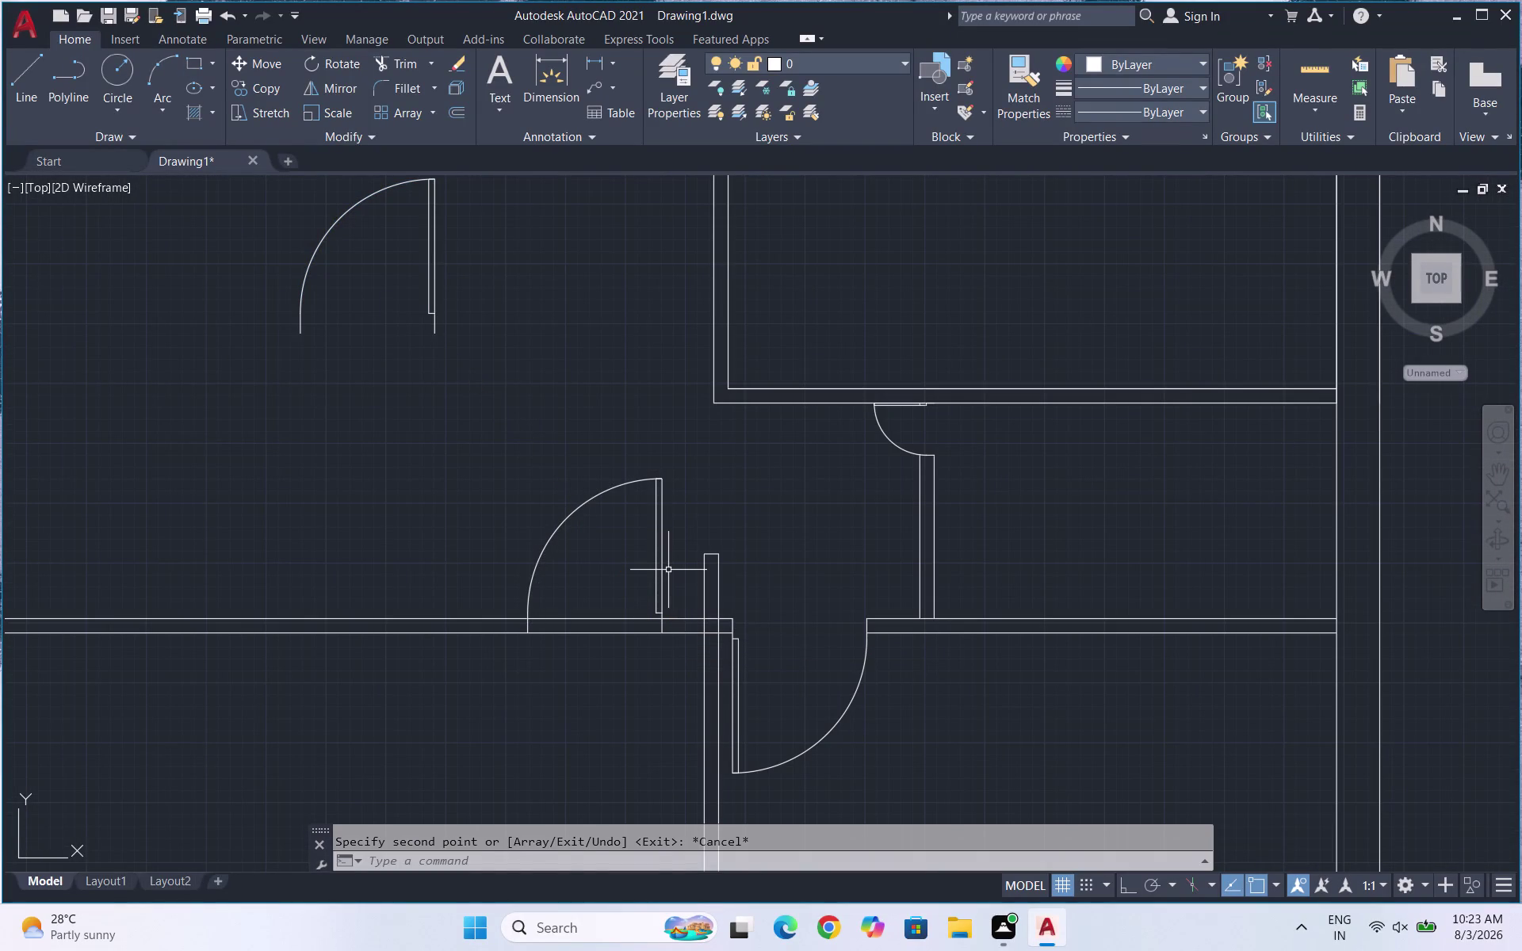
key(Return)
drag(567, 582, 559, 680)
key(Escape)
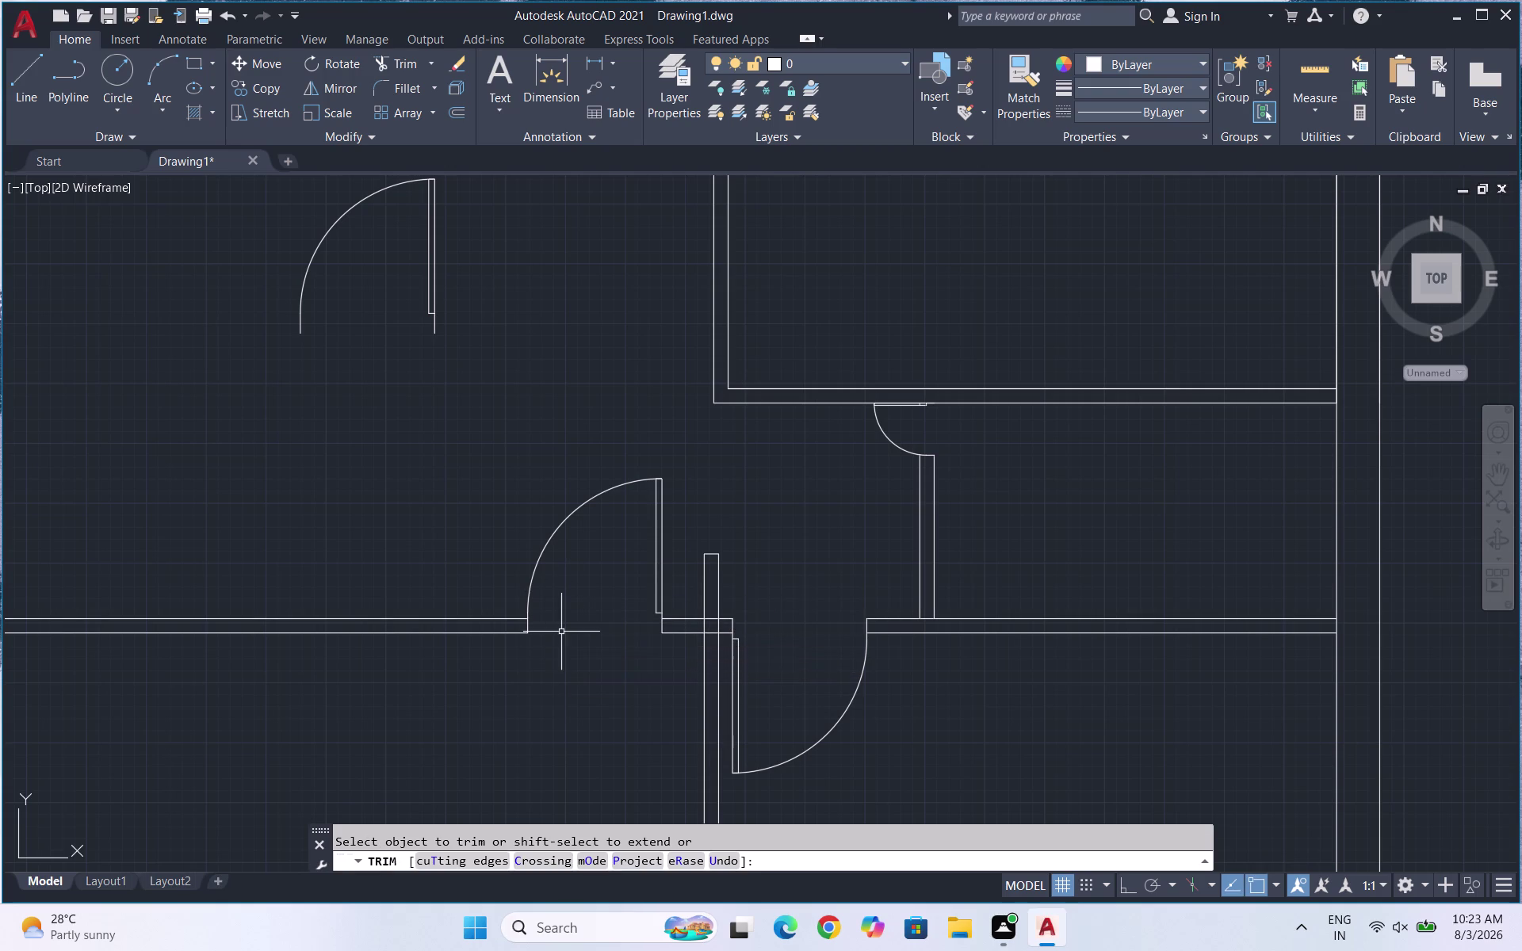
Trim the doorway's wall line and delete a leftover wall segment.
scroll(down, 3)
drag(549, 574, 533, 559)
click(494, 518)
key(Delete)
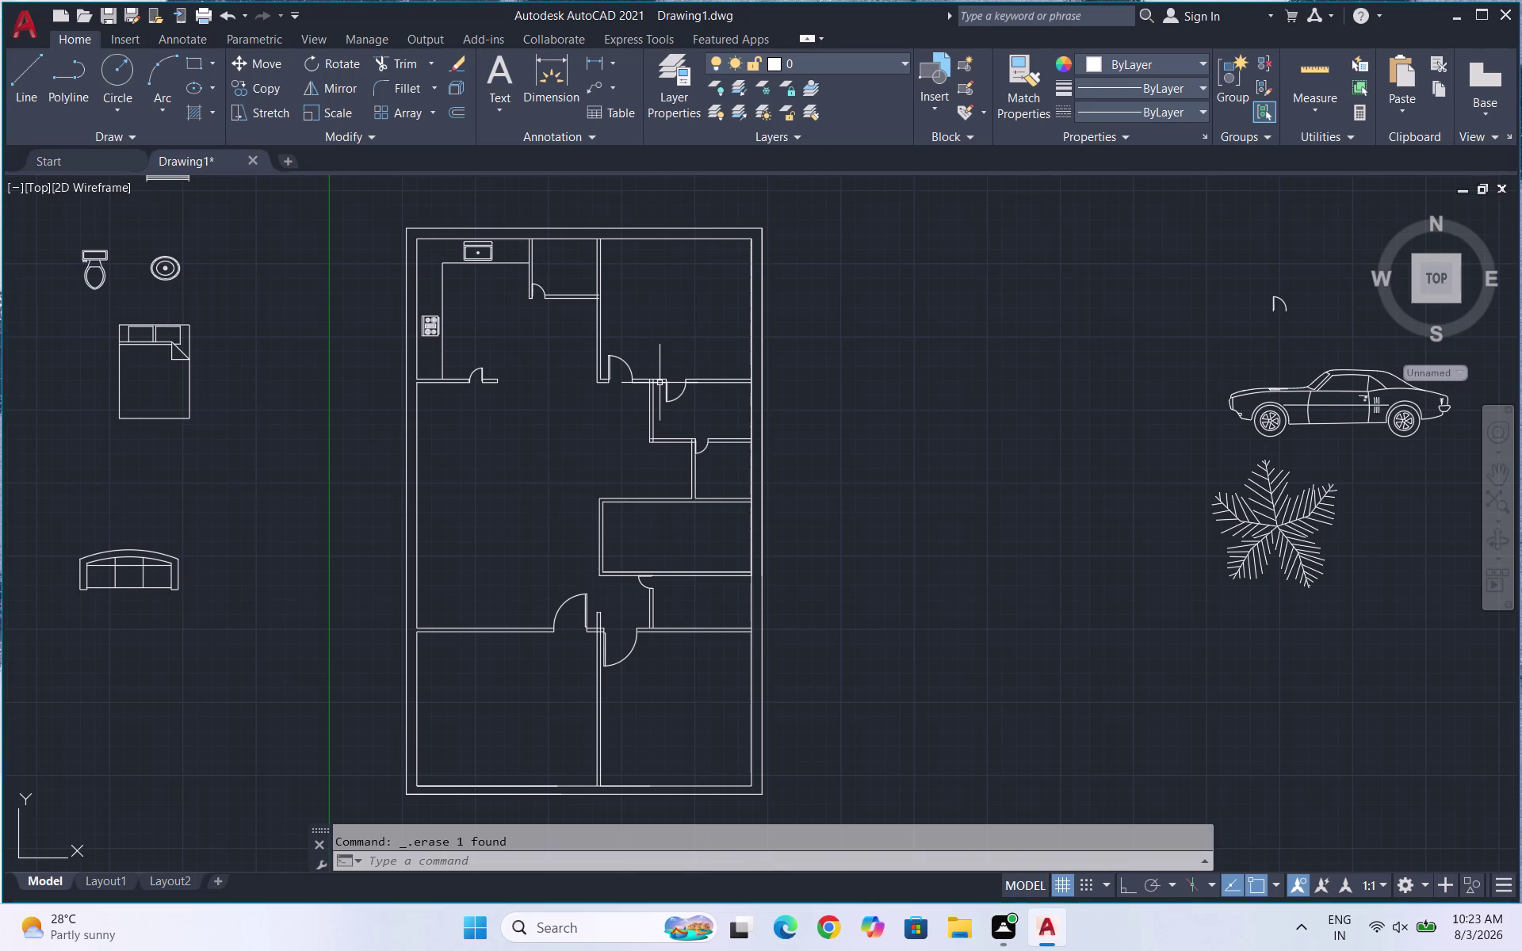
Trim the wall lines out of the upper door opening with TR.
scroll(up, 3)
scroll(up, 3)
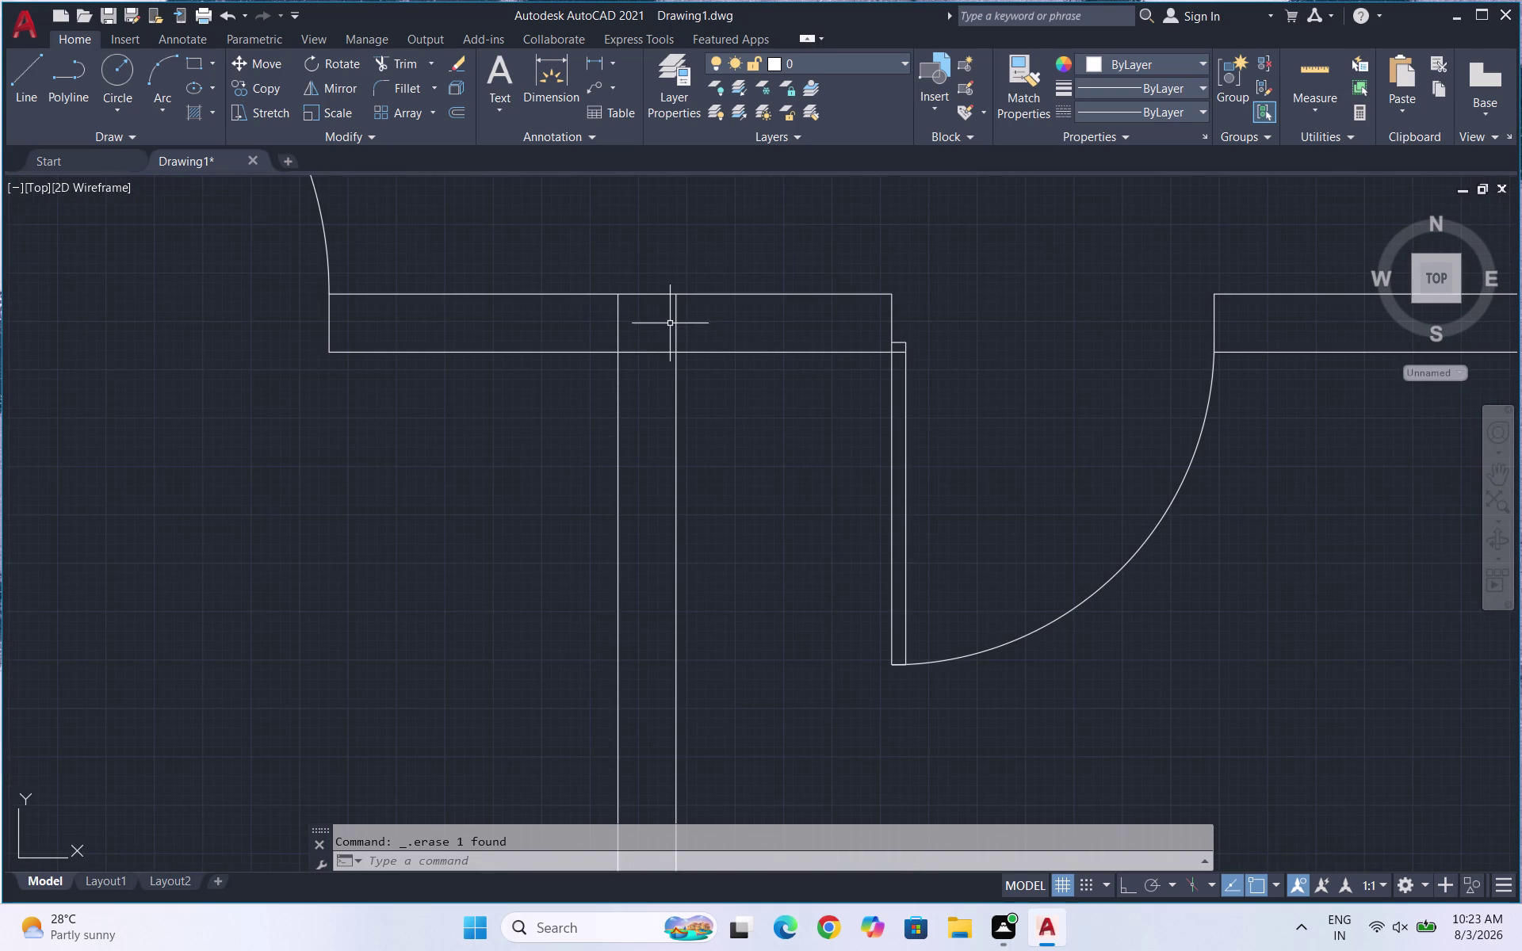
text(TR)
key(Return)
key(Return)
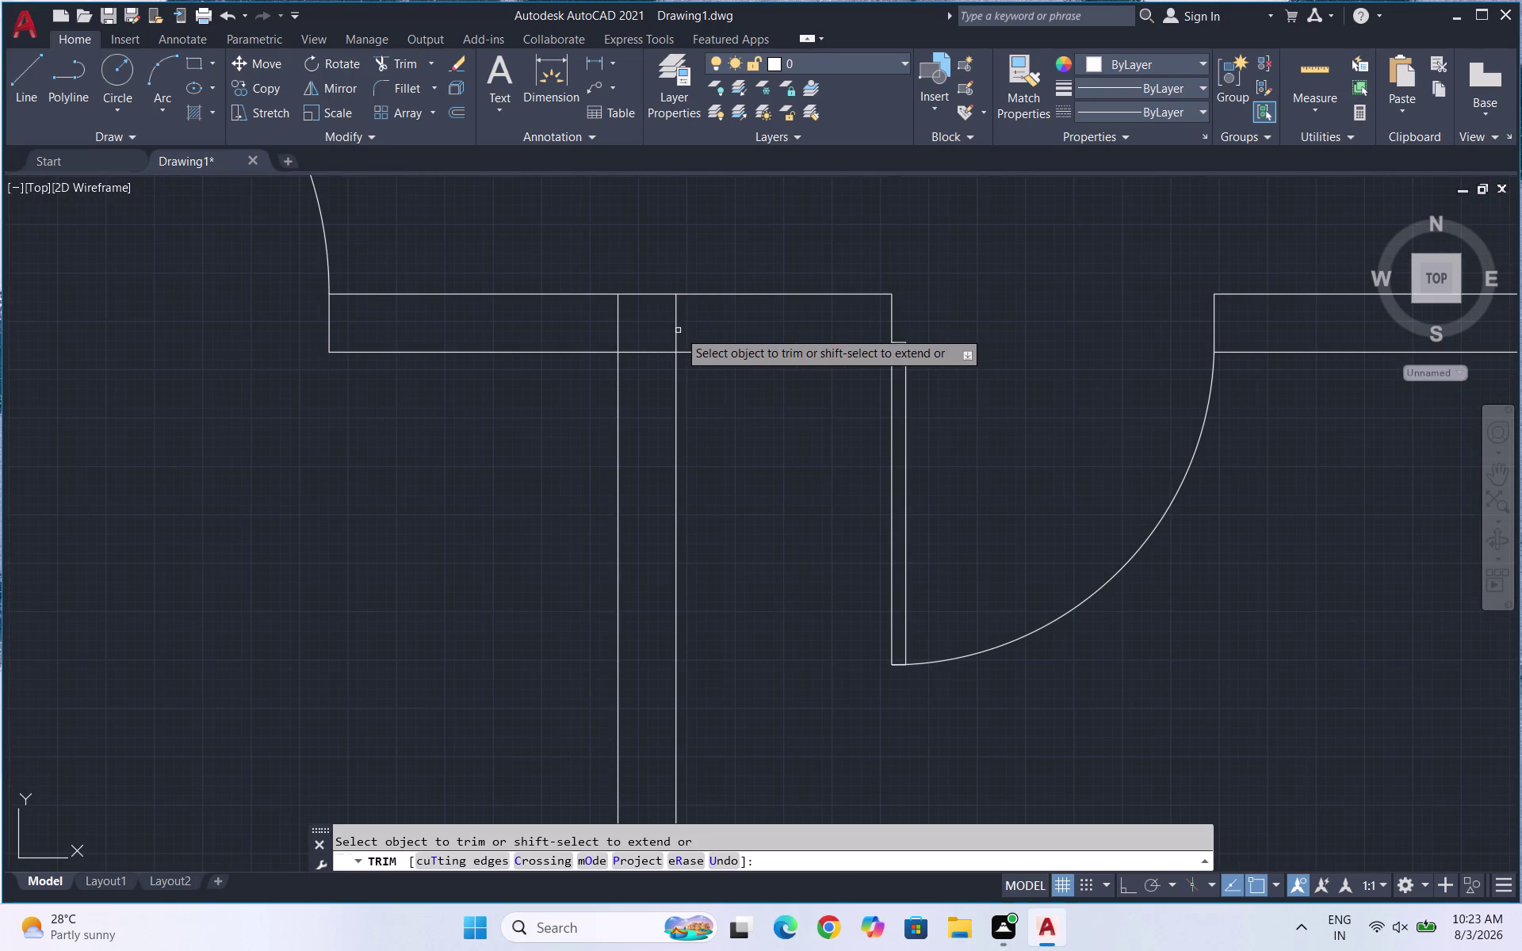
drag(694, 319, 603, 325)
drag(651, 338, 642, 399)
scroll(down, 3)
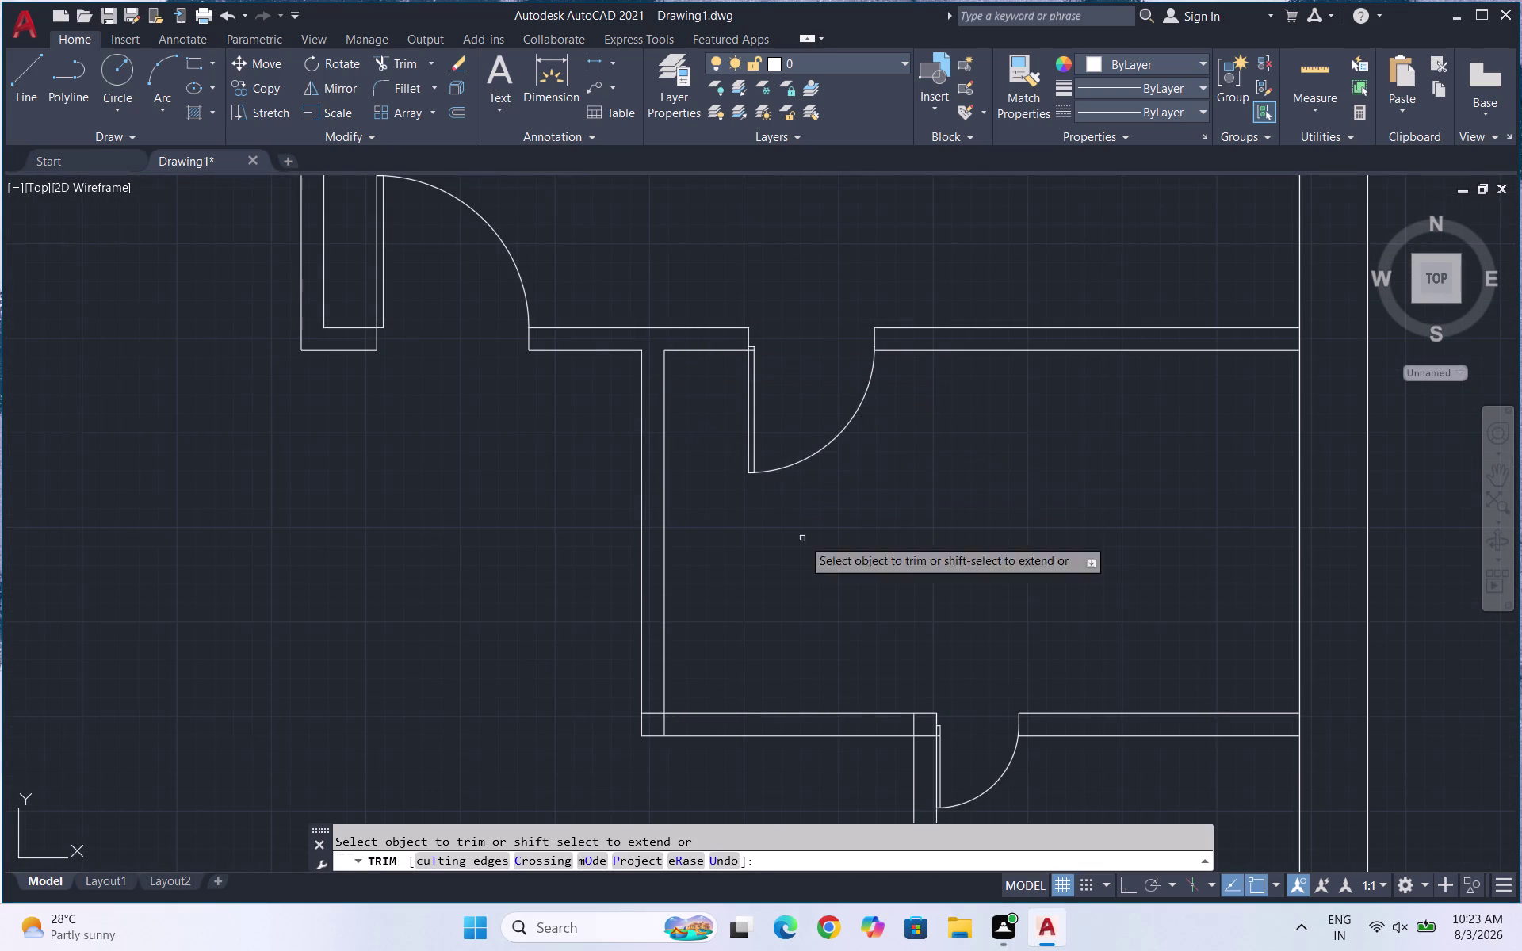
scroll(up, 3)
Trim the wall lines inside the lower door openings using fences.
drag(643, 750, 533, 698)
scroll(down, 3)
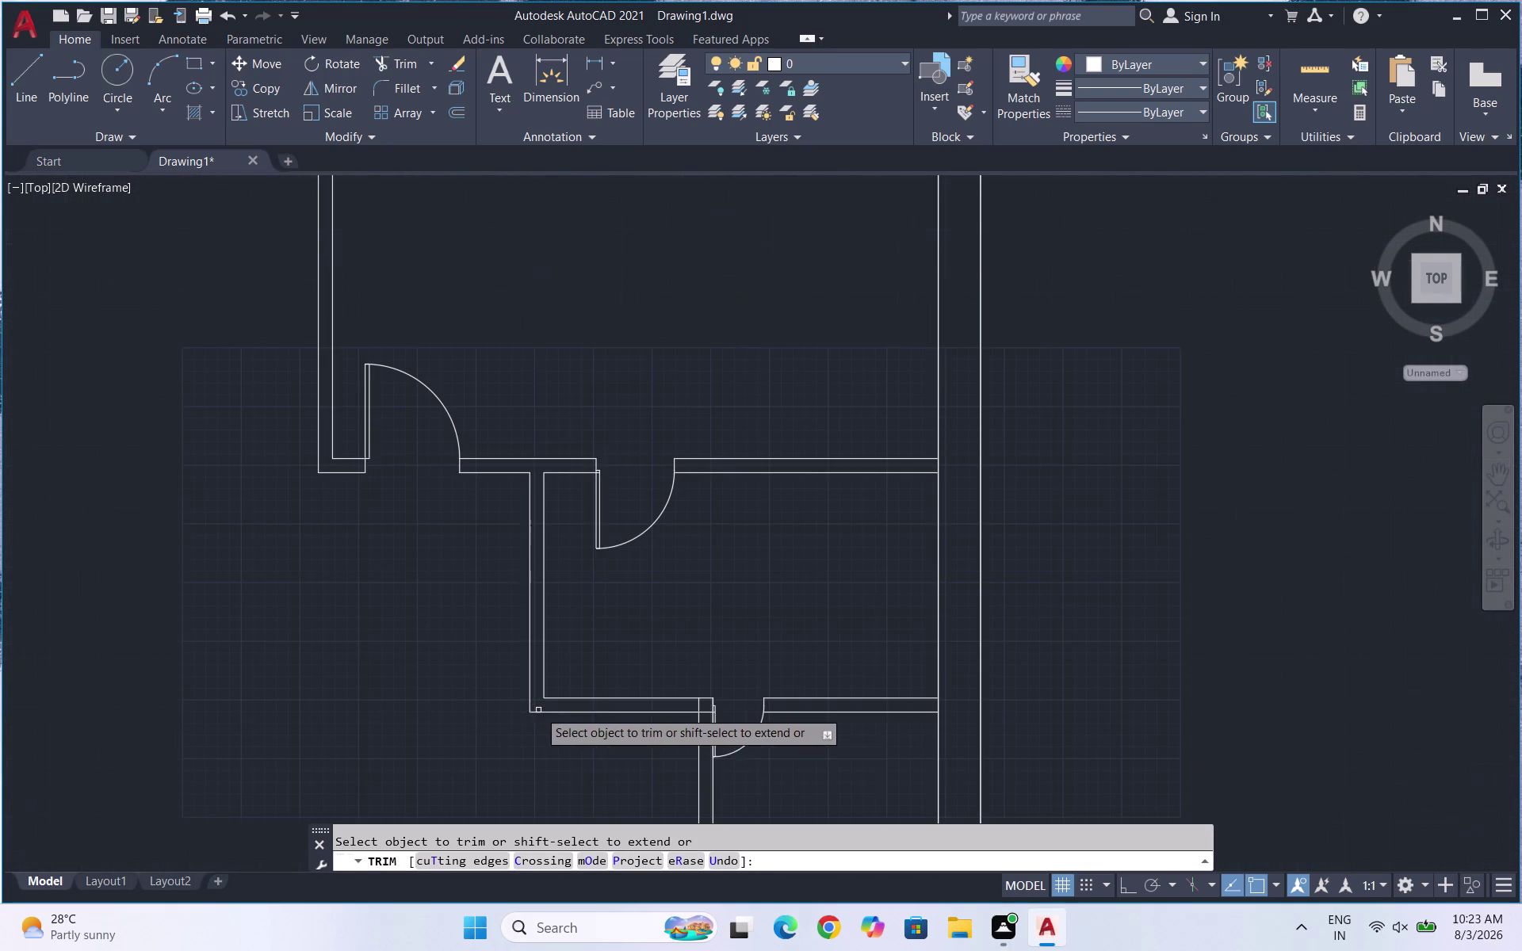
scroll(up, 3)
drag(678, 675, 666, 620)
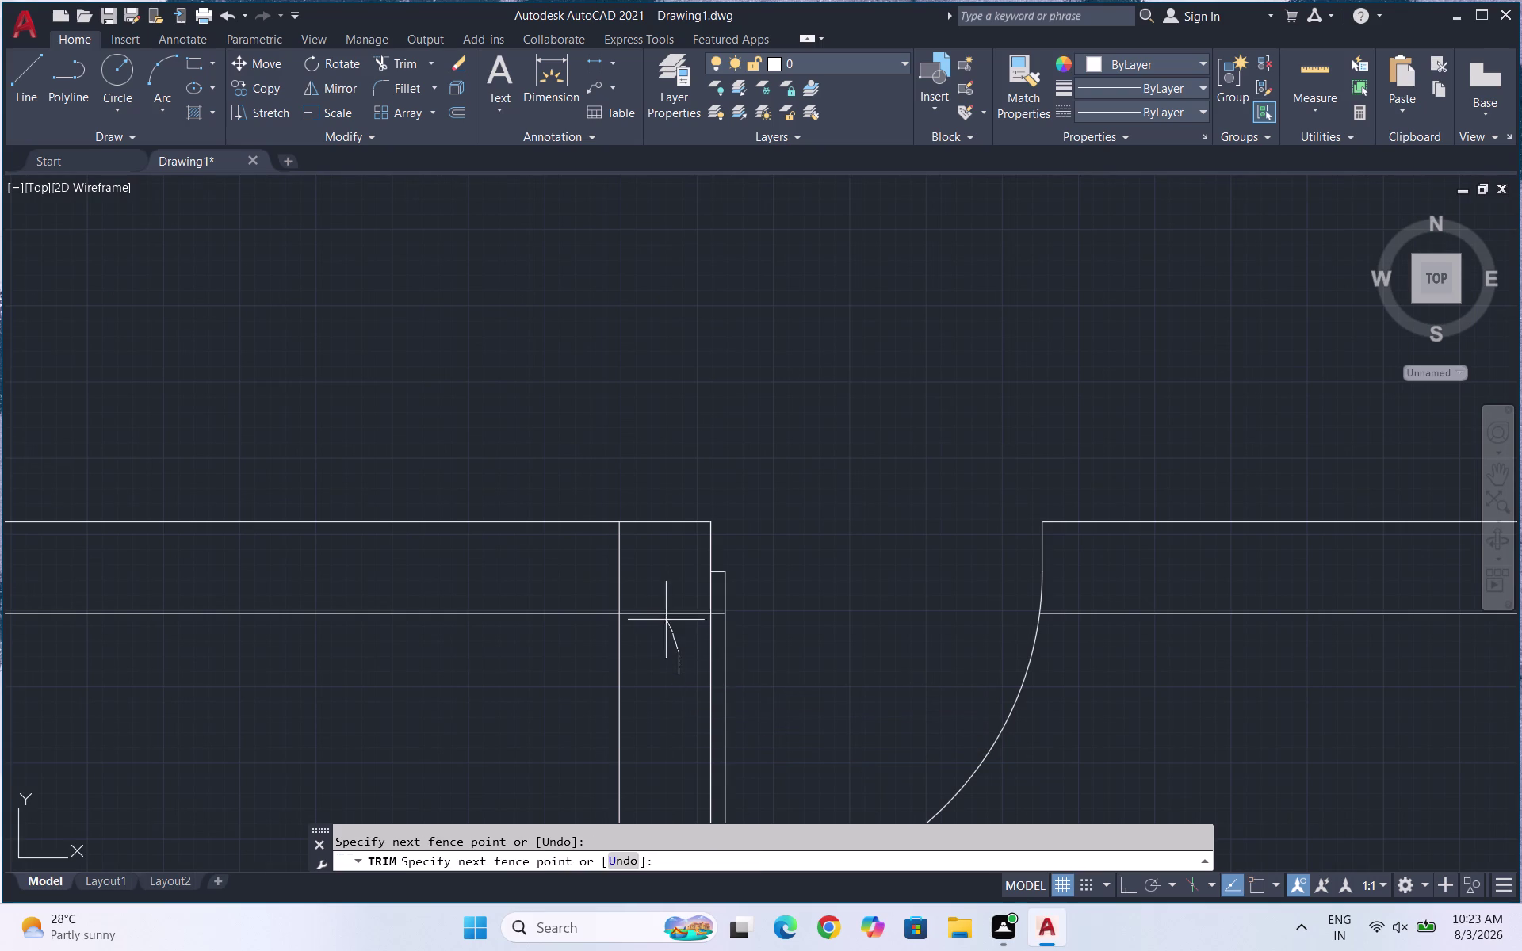
drag(666, 620, 599, 558)
scroll(down, 3)
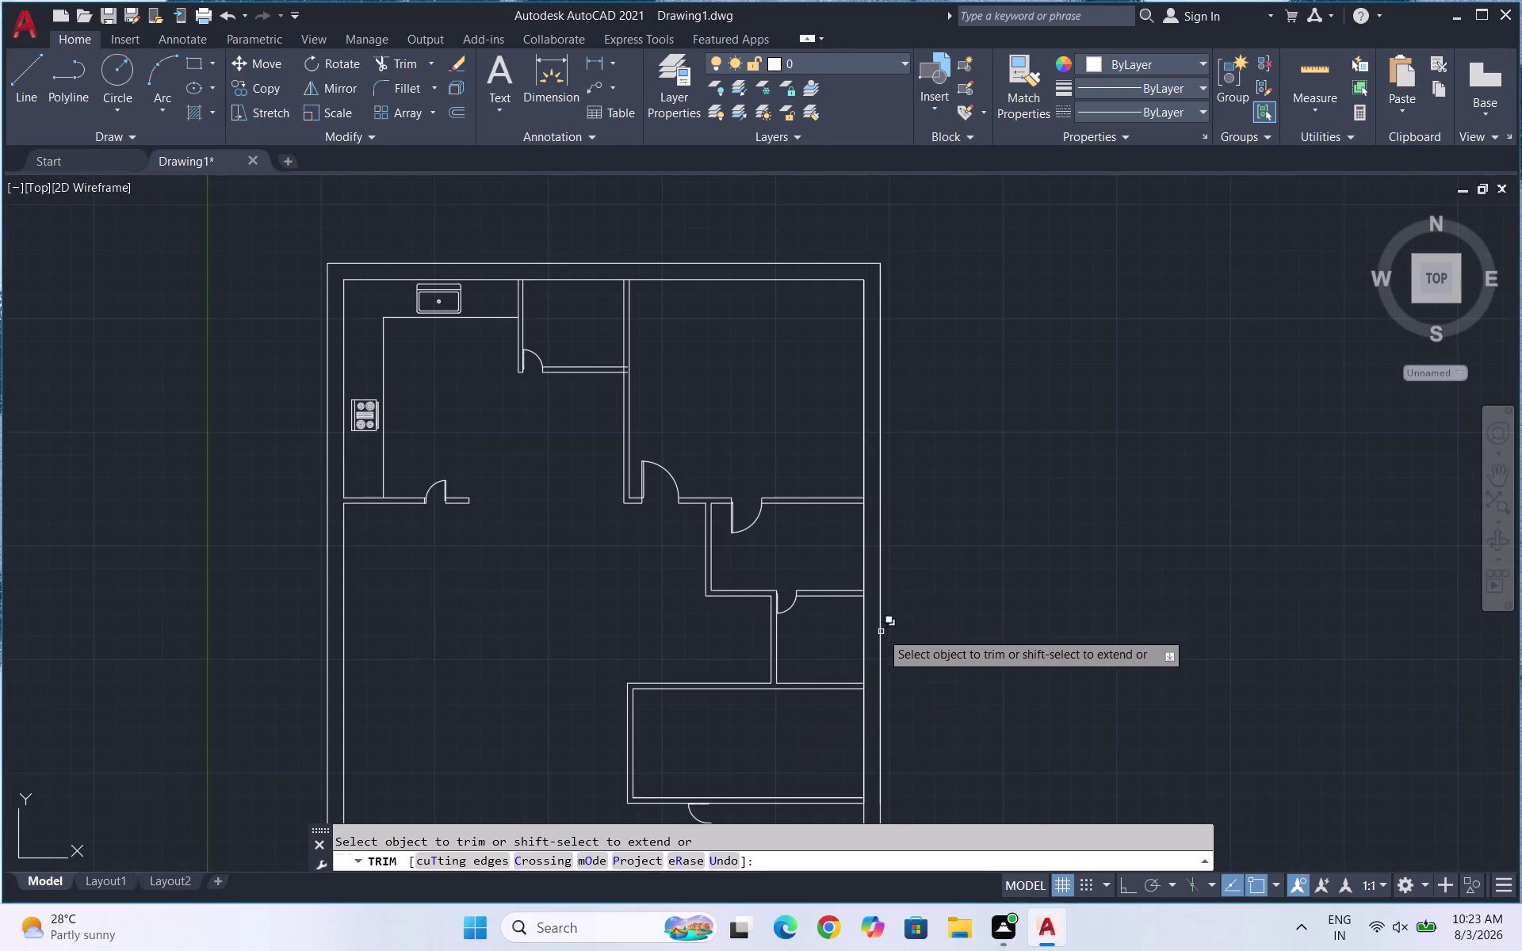
scroll(up, 3)
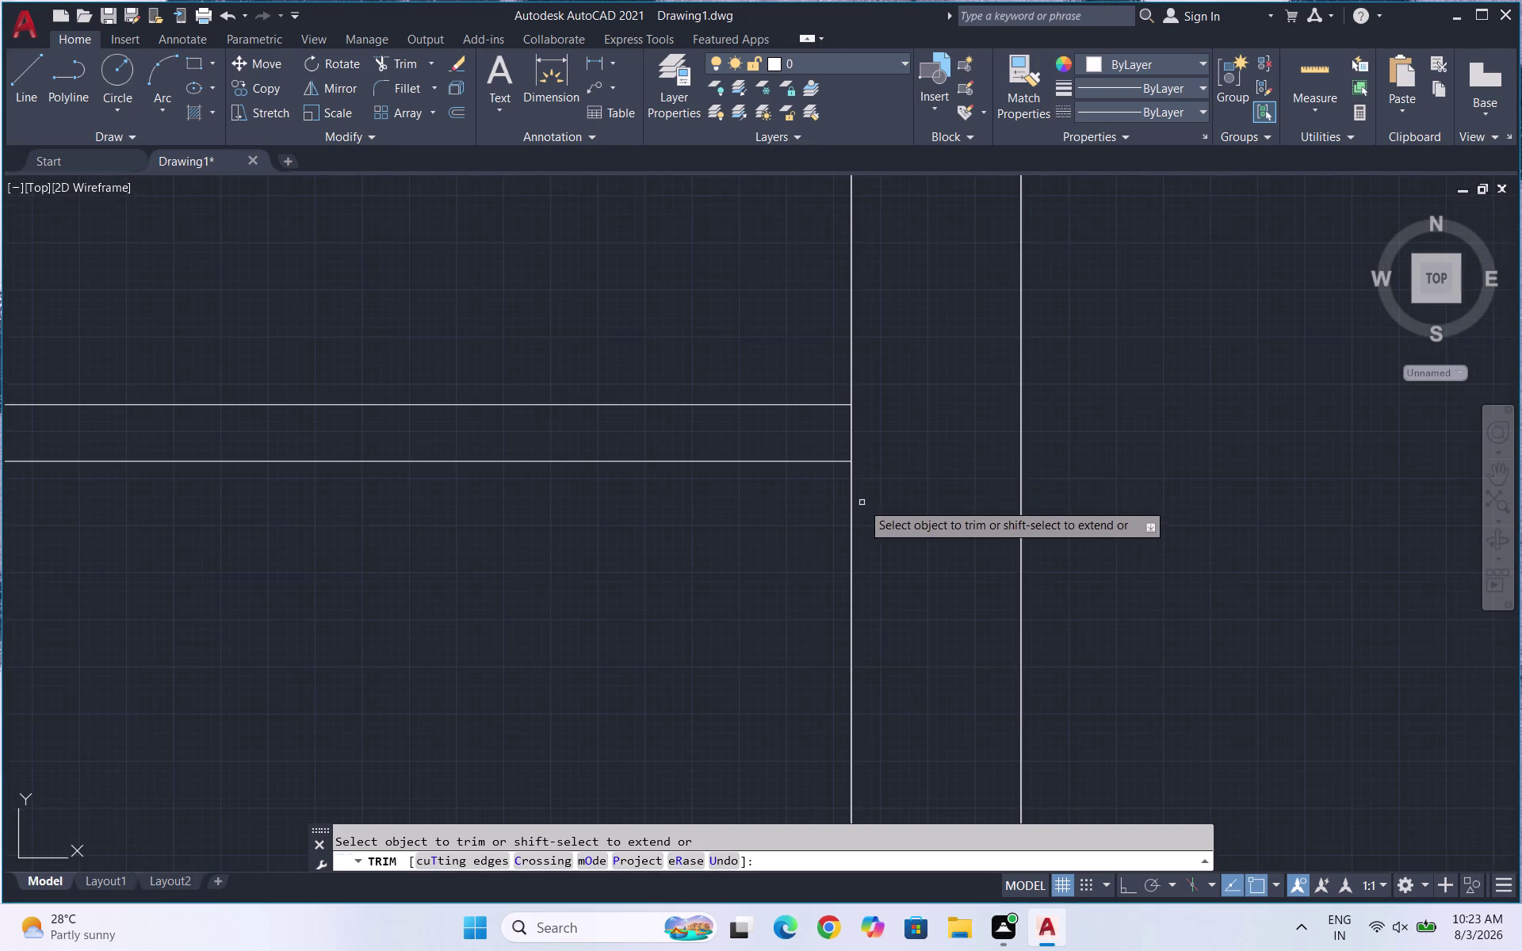
Trim the wall lines at the wall junction and another door opening, undoing one trim.
drag(846, 438, 819, 443)
drag(860, 431, 898, 419)
scroll(down, 3)
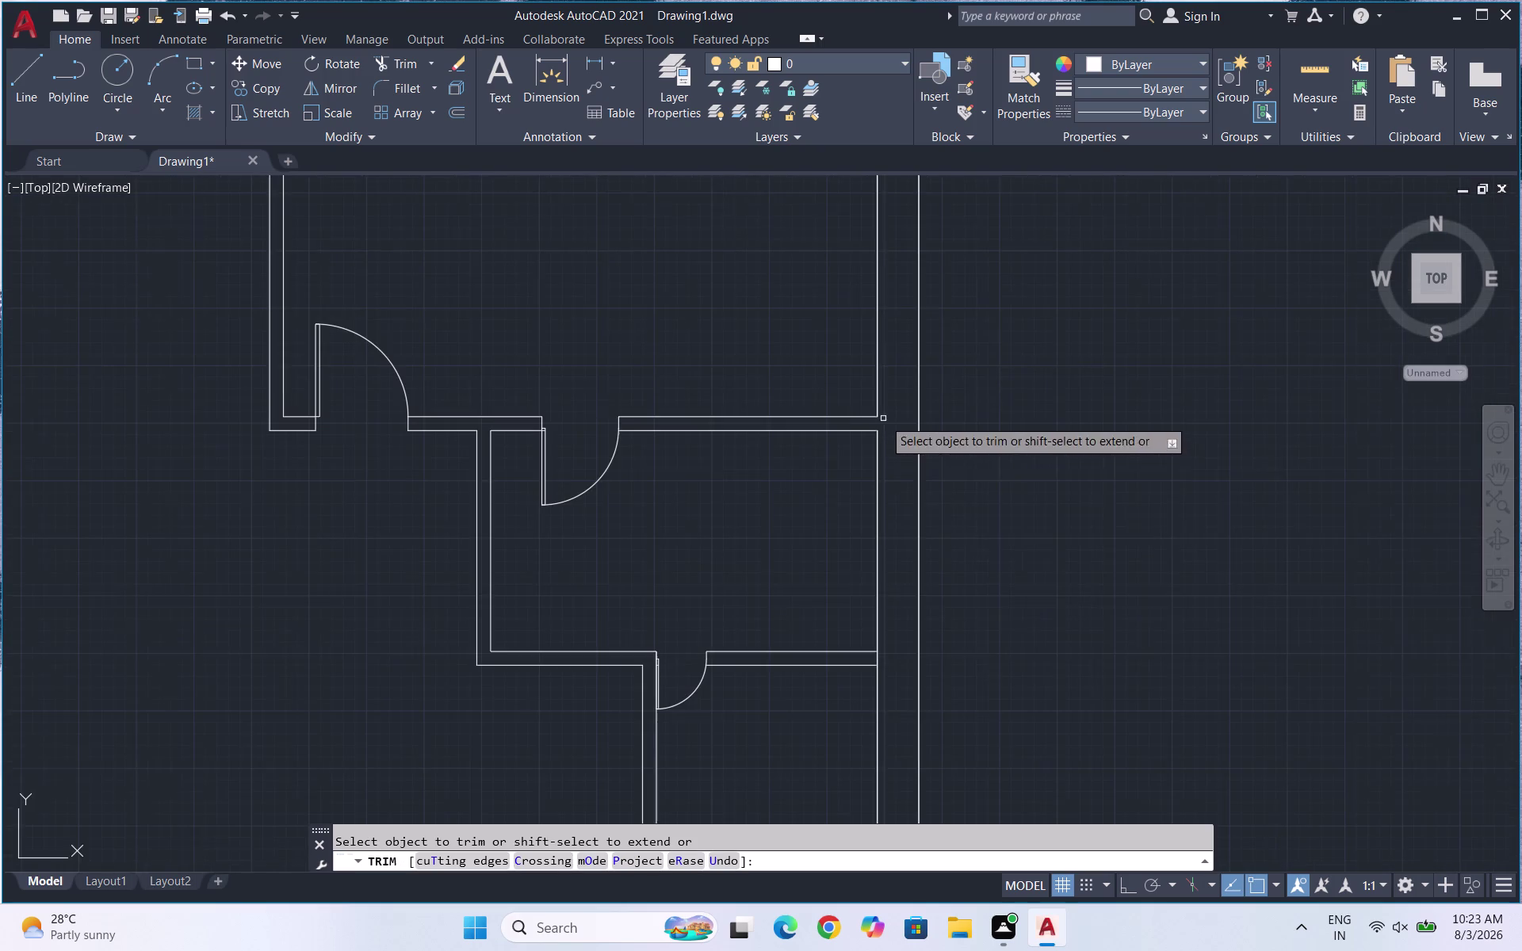
scroll(up, 3)
drag(875, 648, 796, 665)
scroll(down, 3)
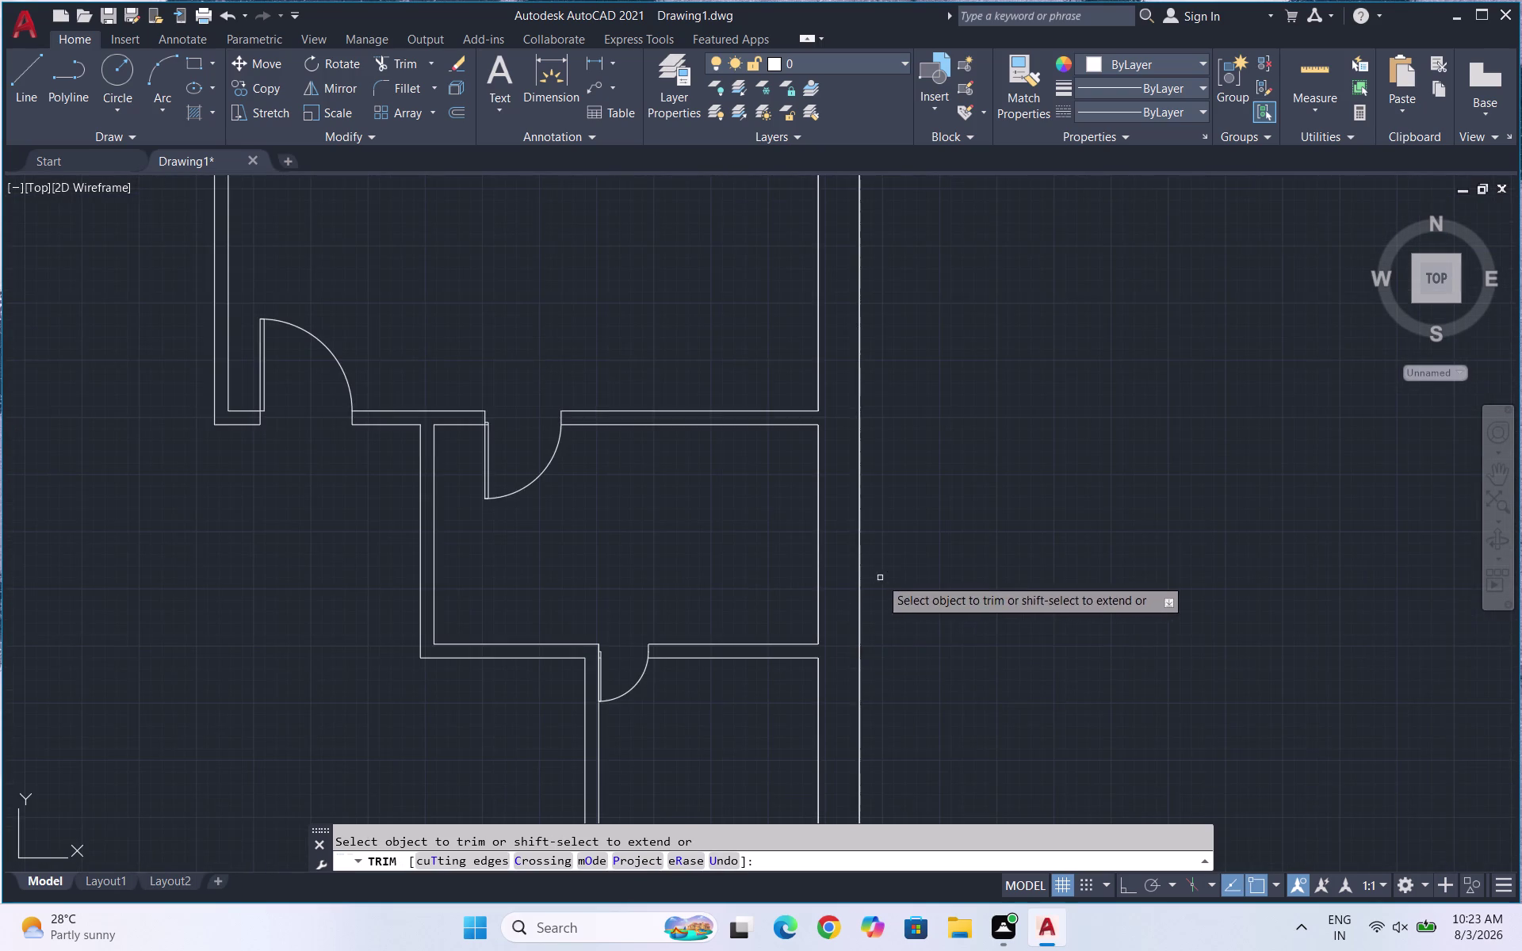
scroll(down, 3)
scroll(up, 3)
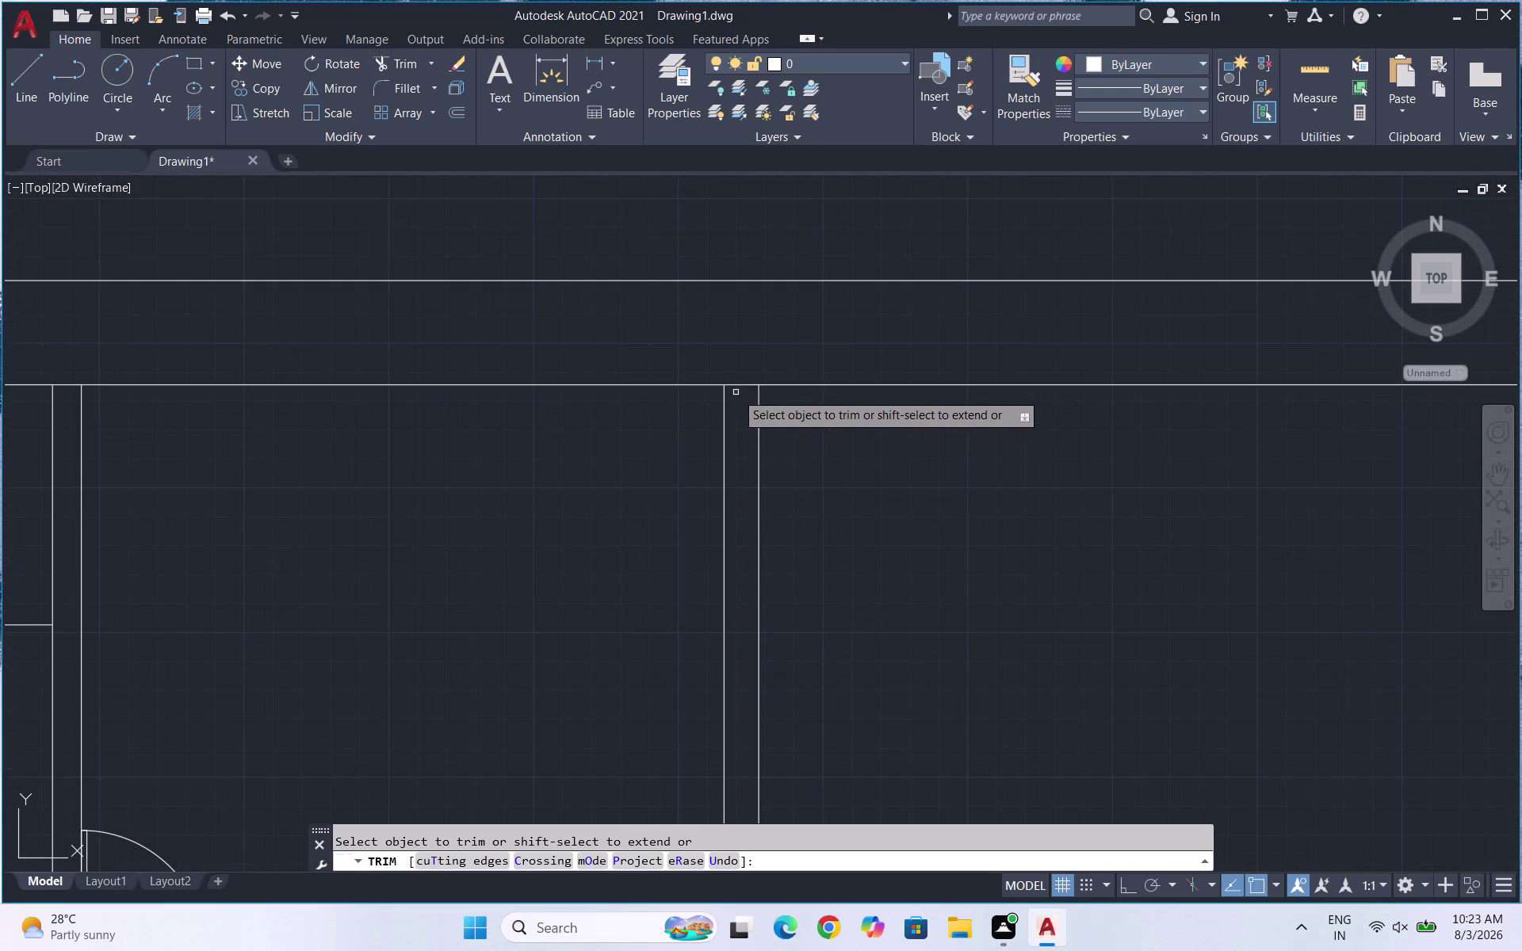
drag(746, 353, 769, 405)
key(ctrl+z)
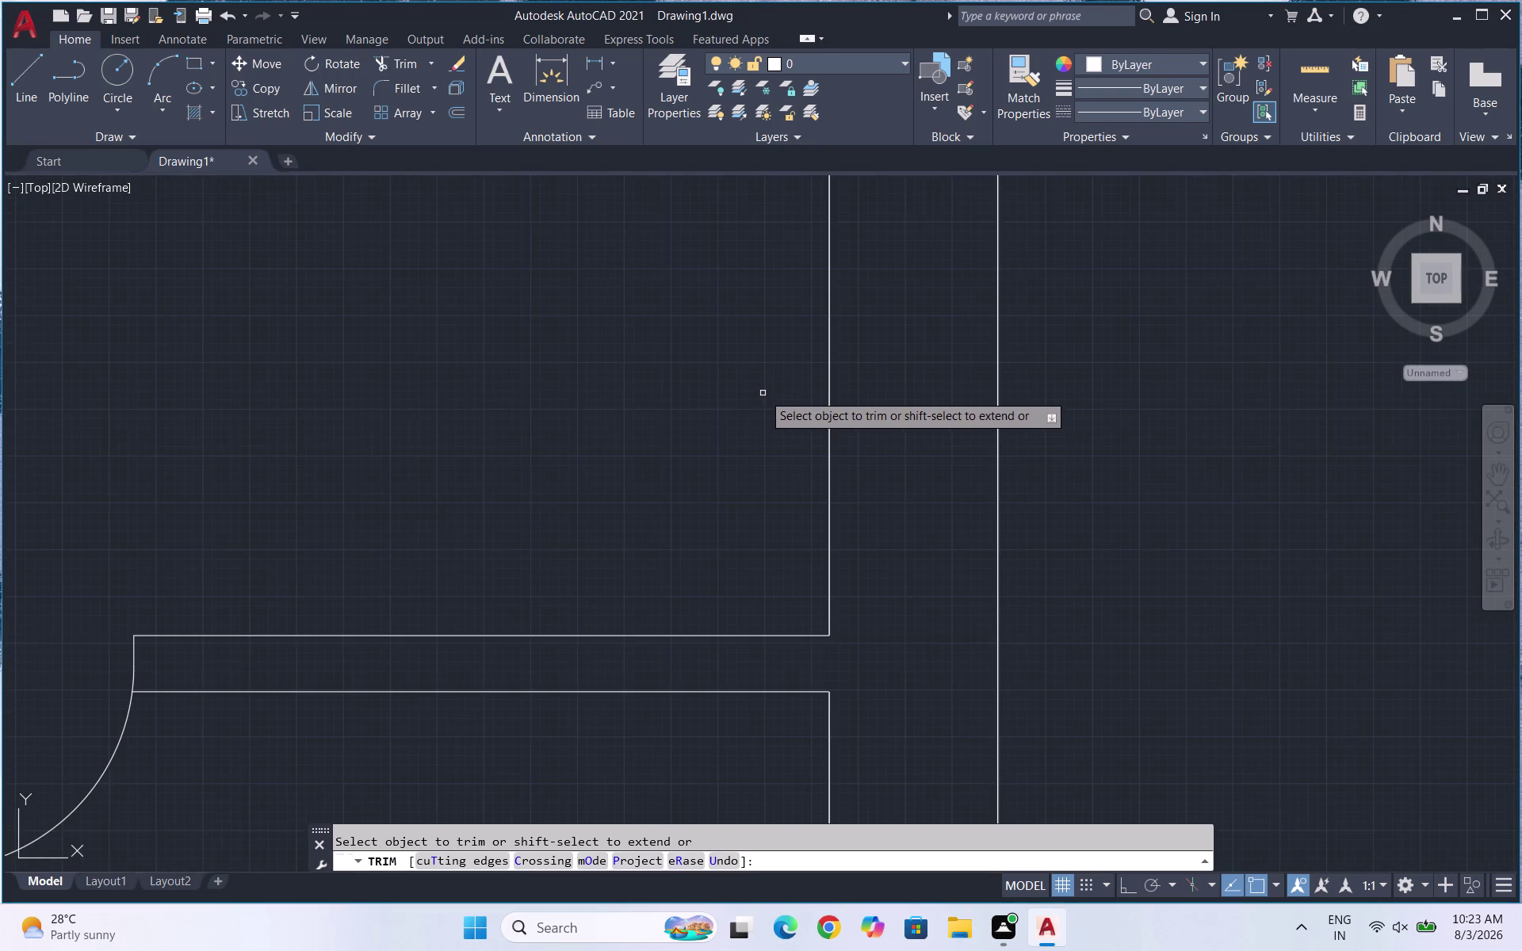
Trim the wall lines between the jambs of another door.
scroll(down, 3)
scroll(down, 3)
scroll(down, 3)
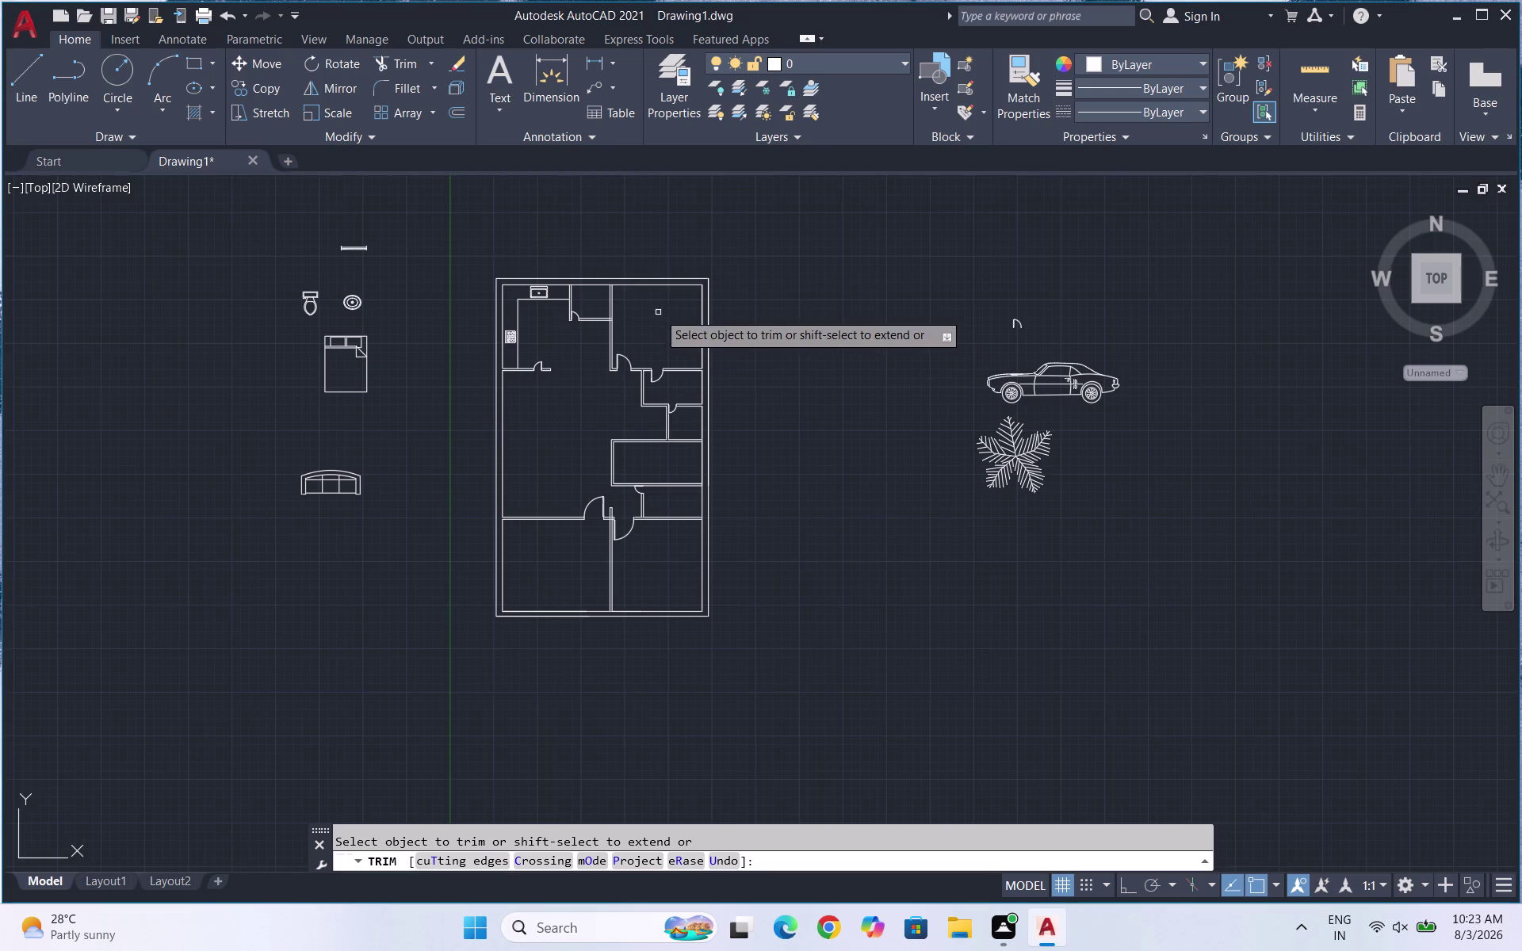
scroll(up, 3)
scroll(up, 3)
drag(805, 330, 802, 395)
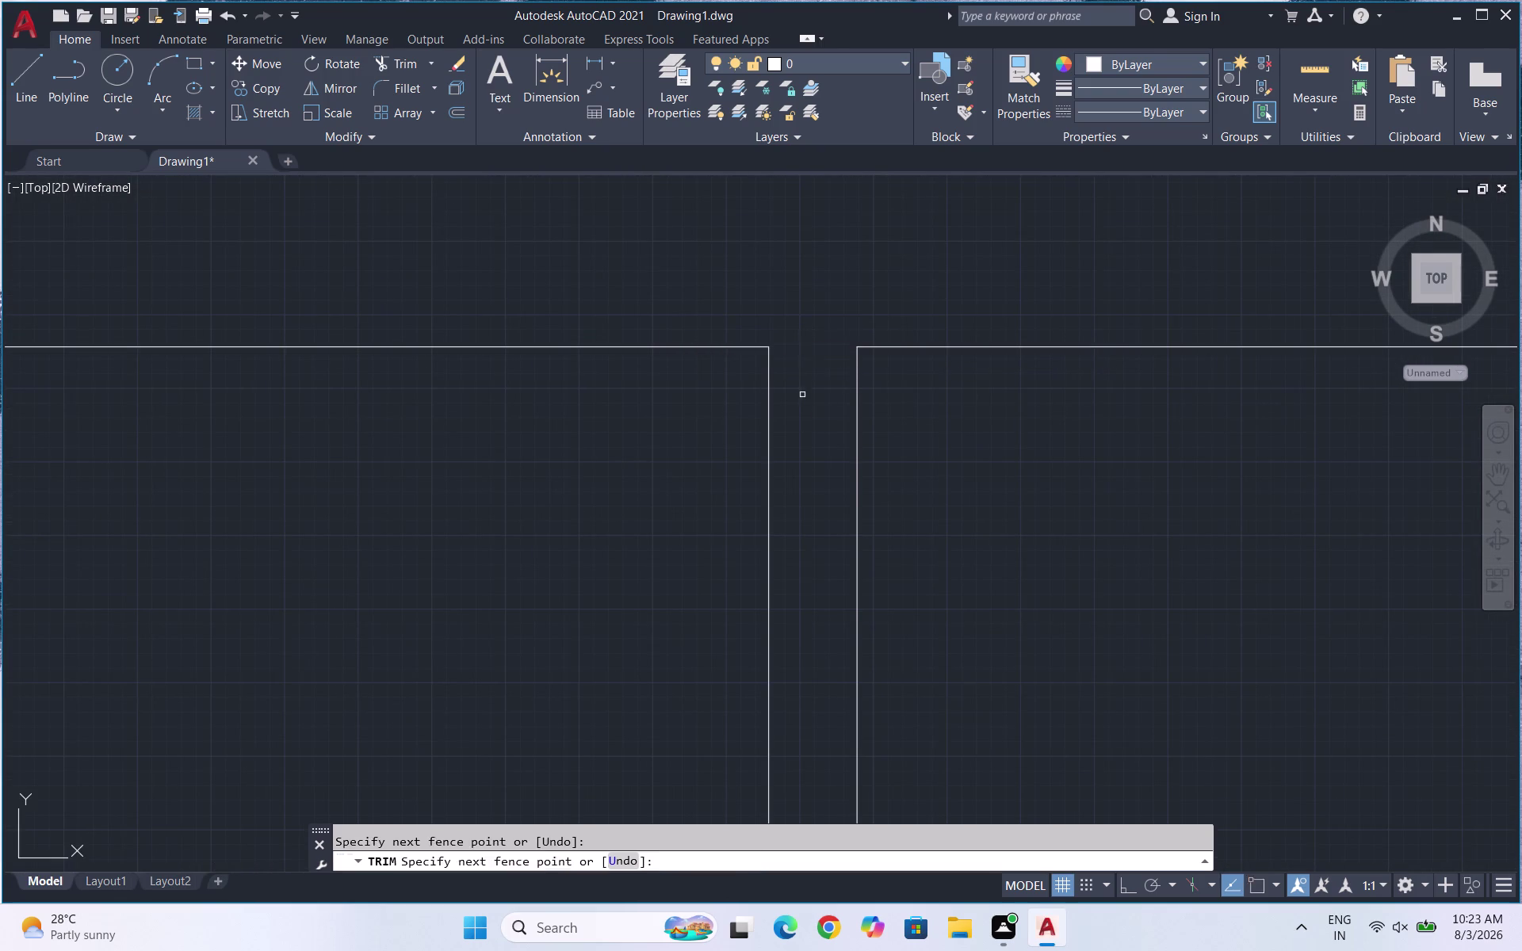
Trim the last doorway's wall lines, end trimming, and select the bed drawing.
scroll(down, 3)
scroll(up, 3)
drag(581, 412, 557, 556)
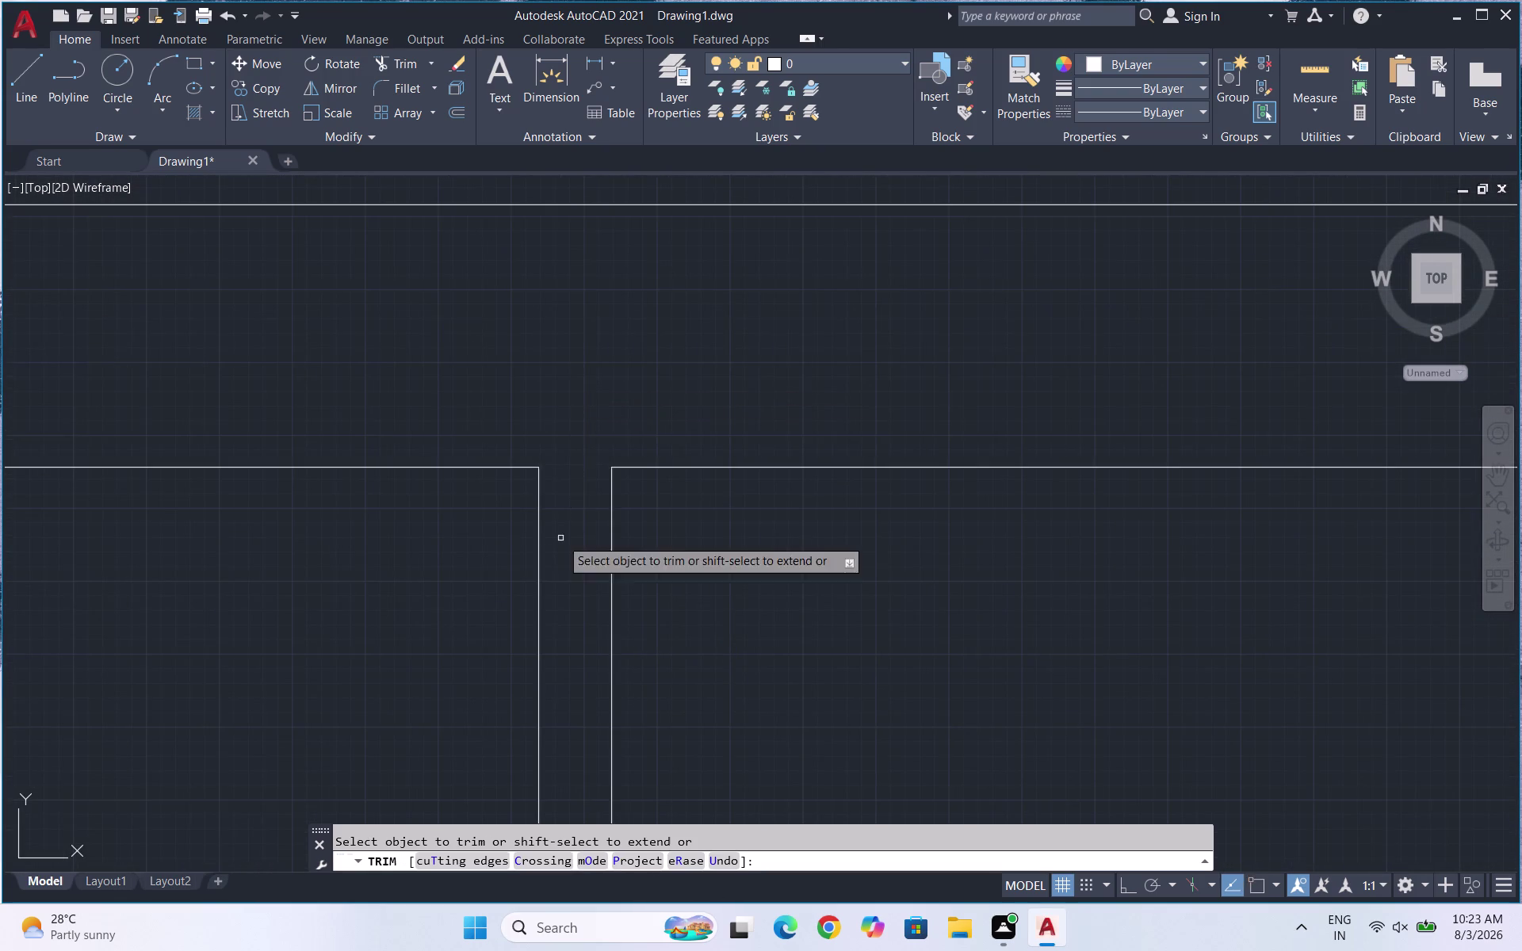
scroll(down, 3)
scroll(down, 3)
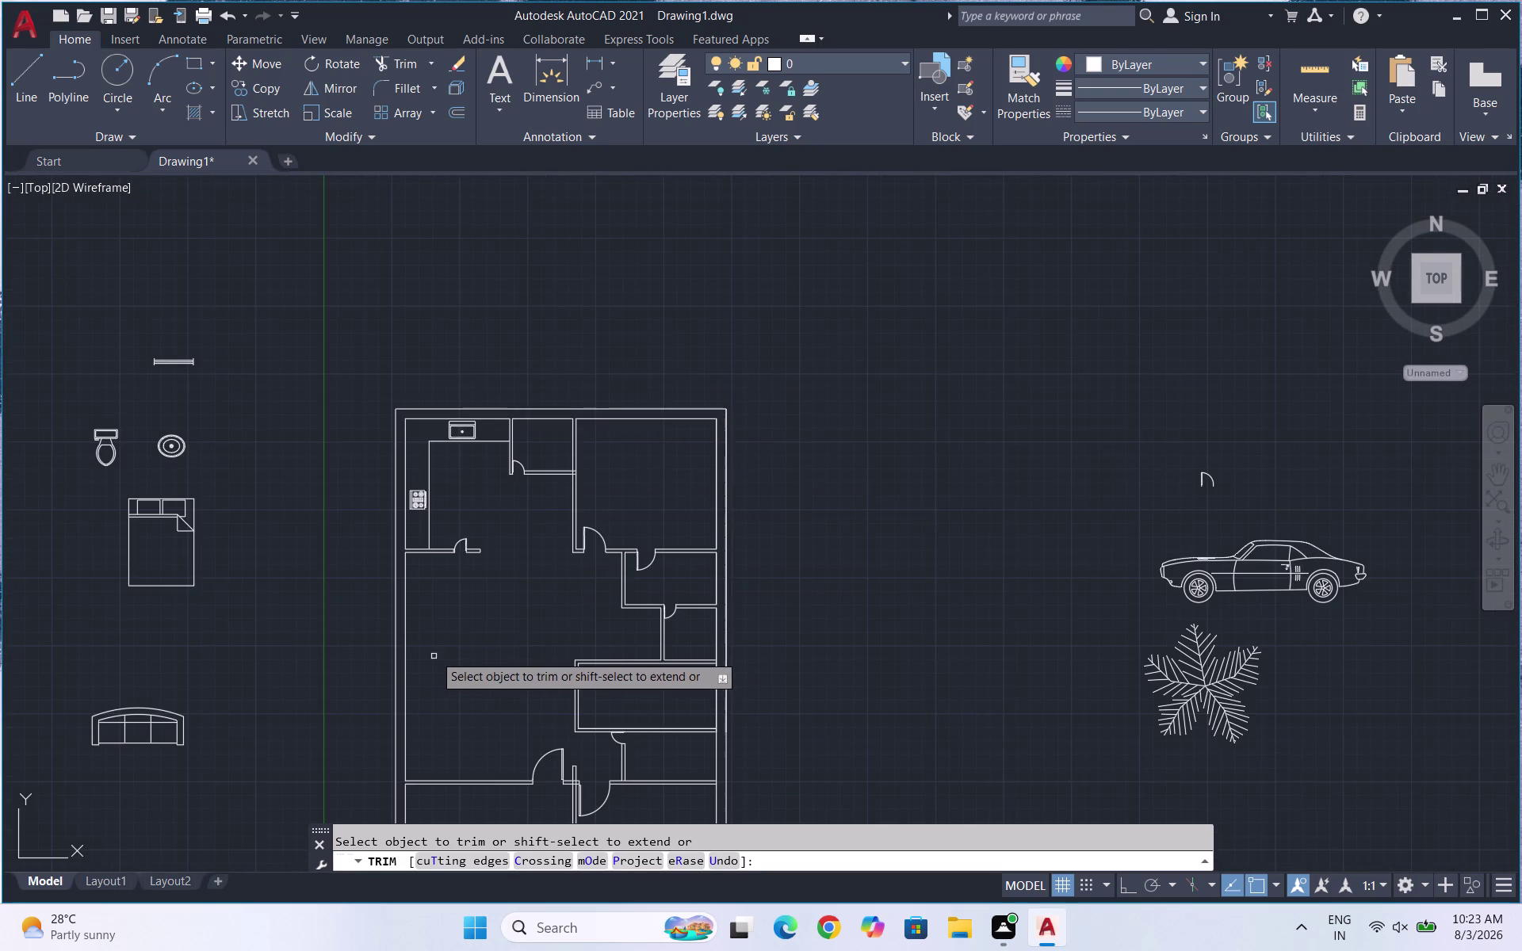
scroll(down, 3)
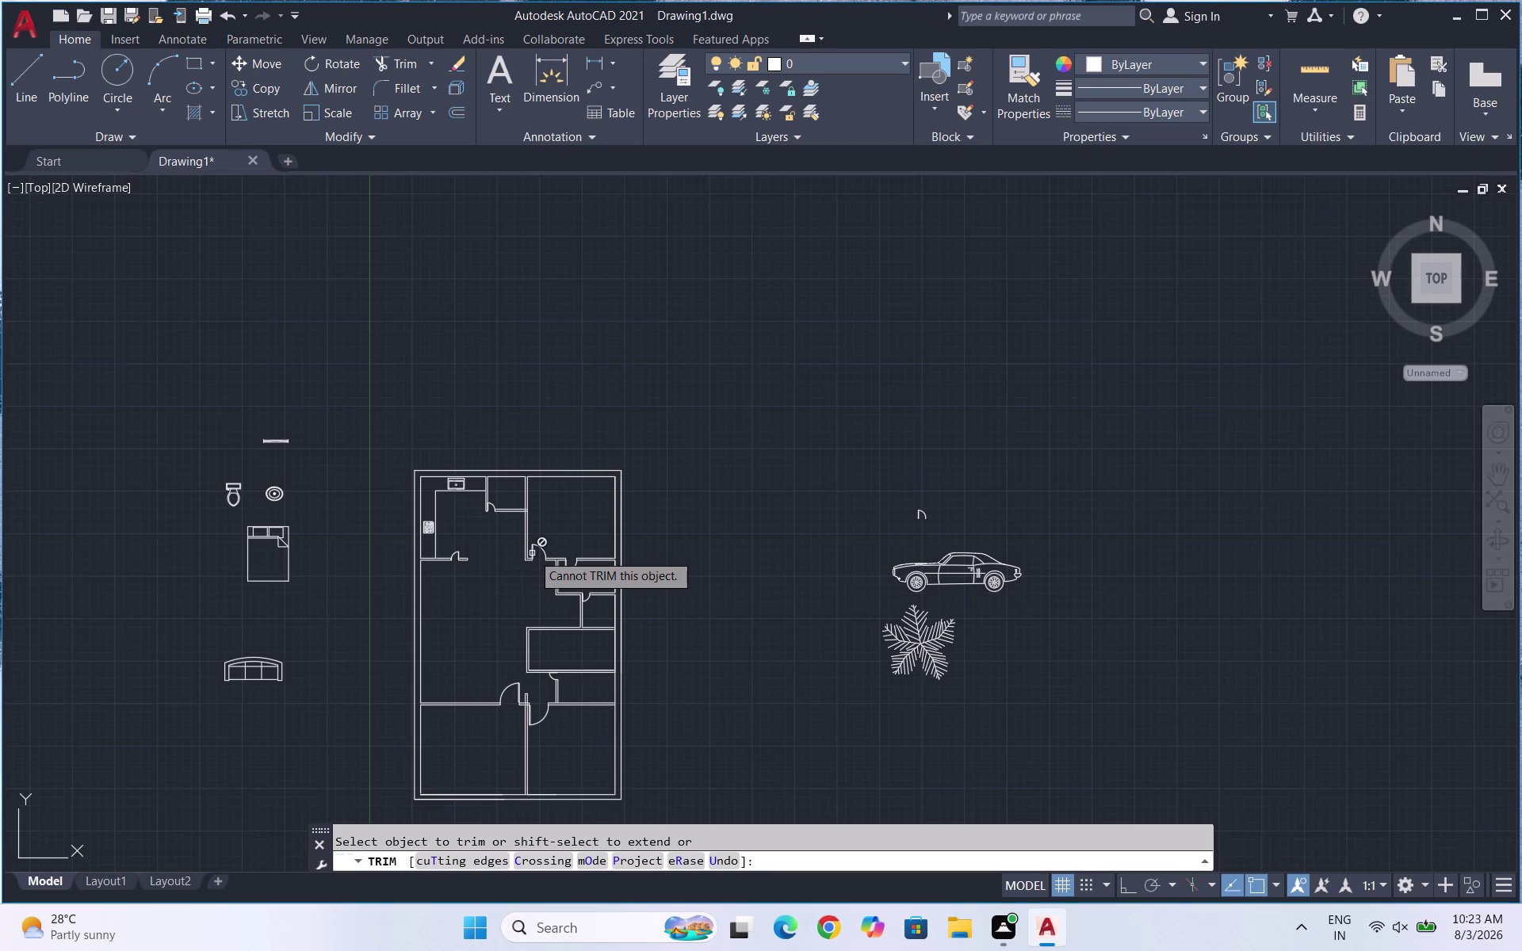
key(Escape)
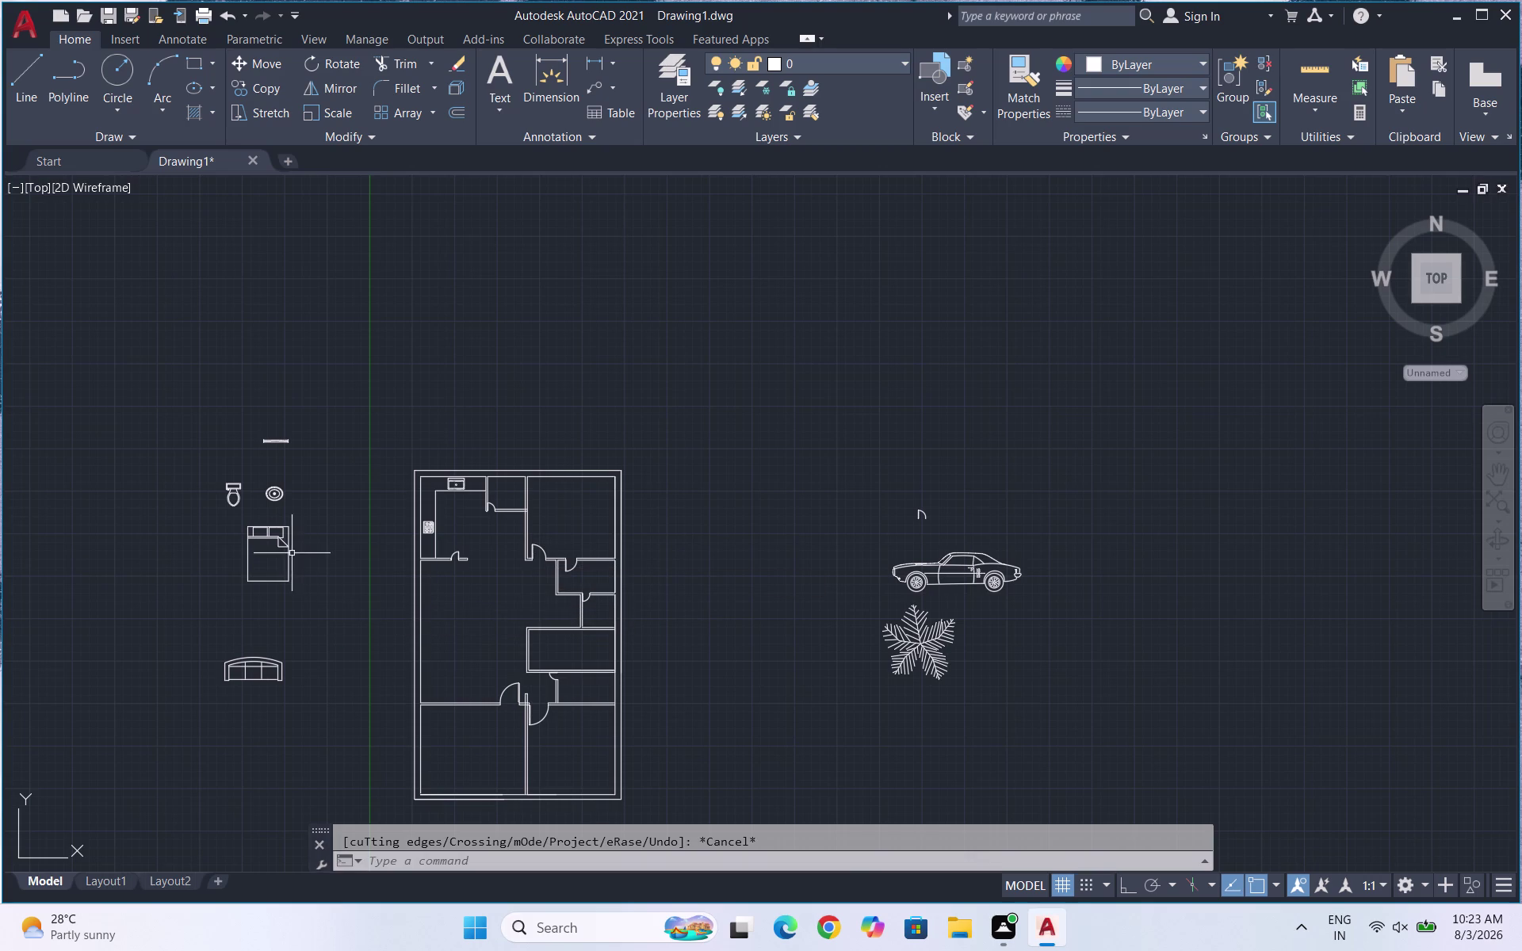
scroll(up, 3)
drag(365, 603, 235, 569)
Copy the queen bed to the right, keeping it in line with Ortho on.
click(150, 531)
text(CO)
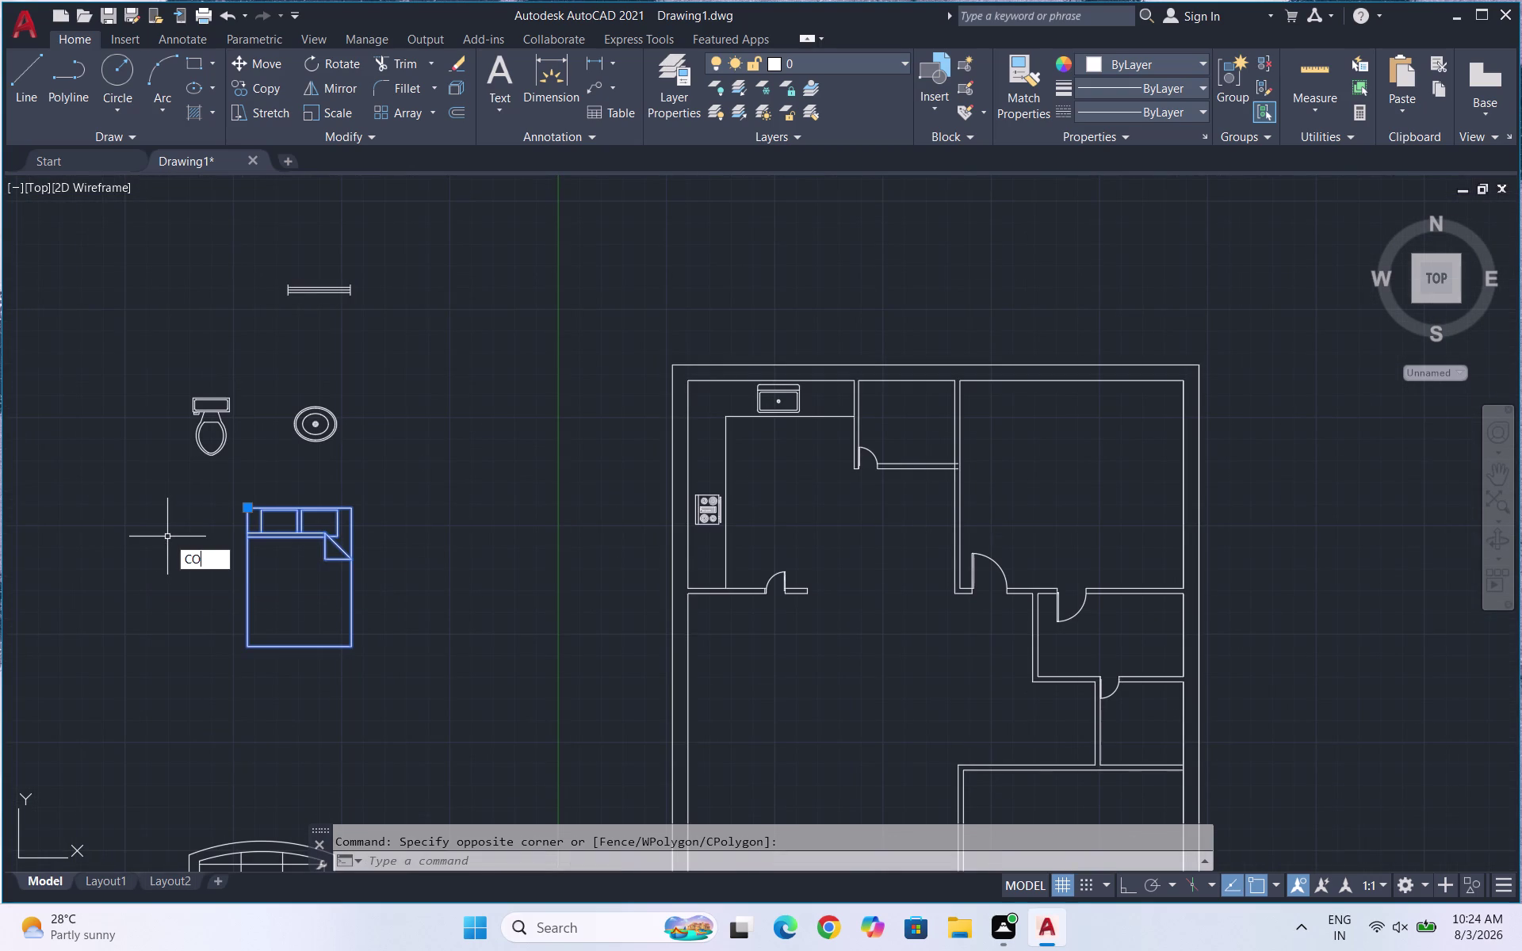
key(Return)
click(248, 510)
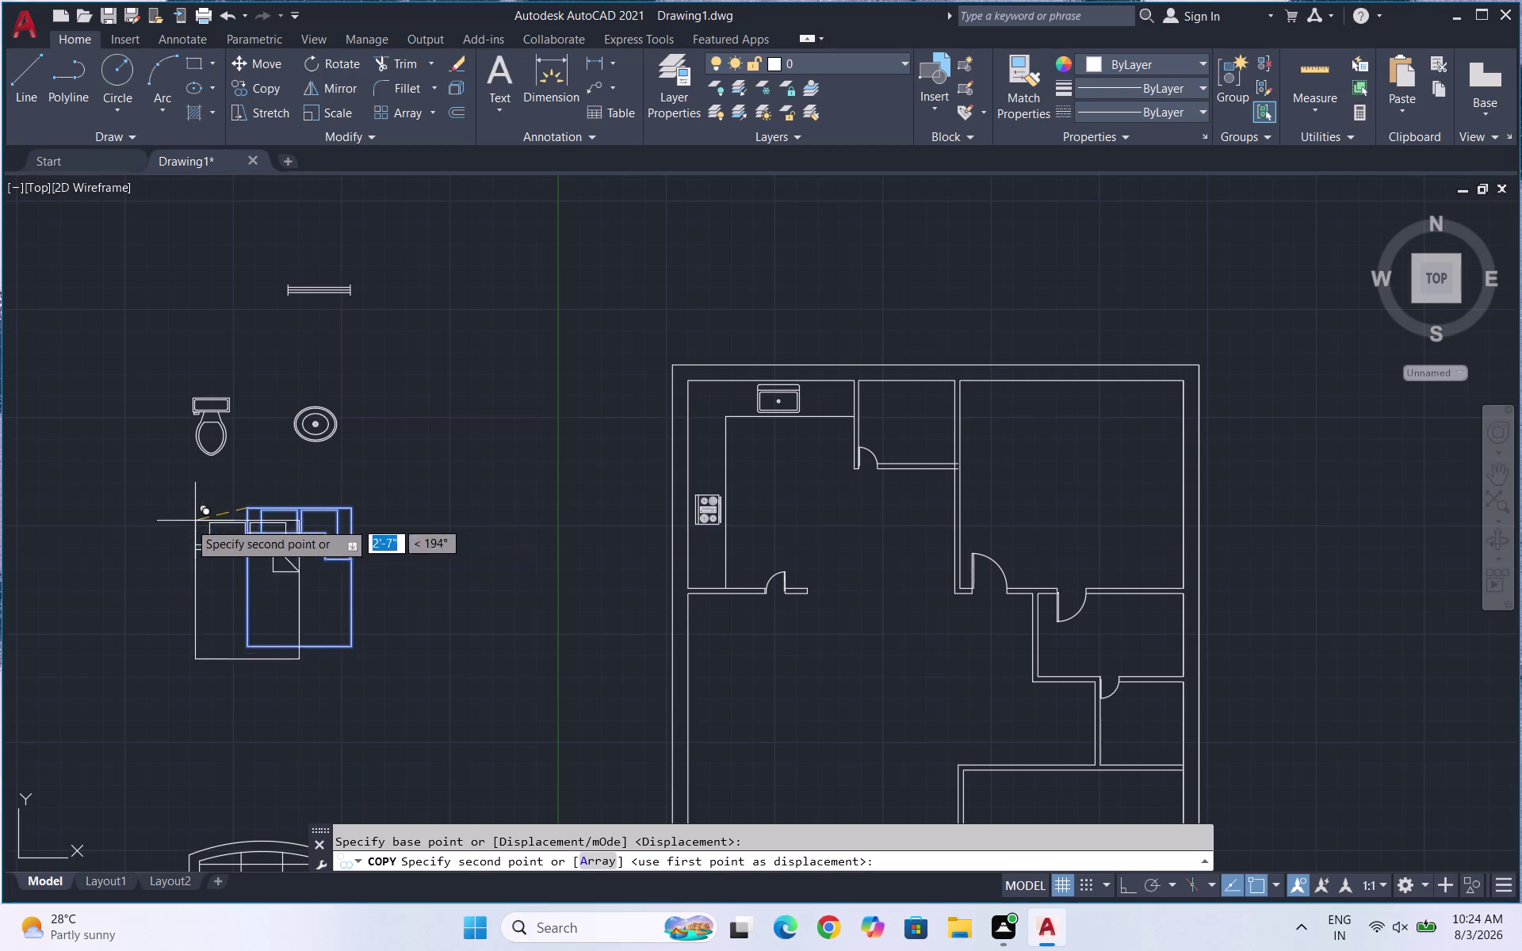
key(F8)
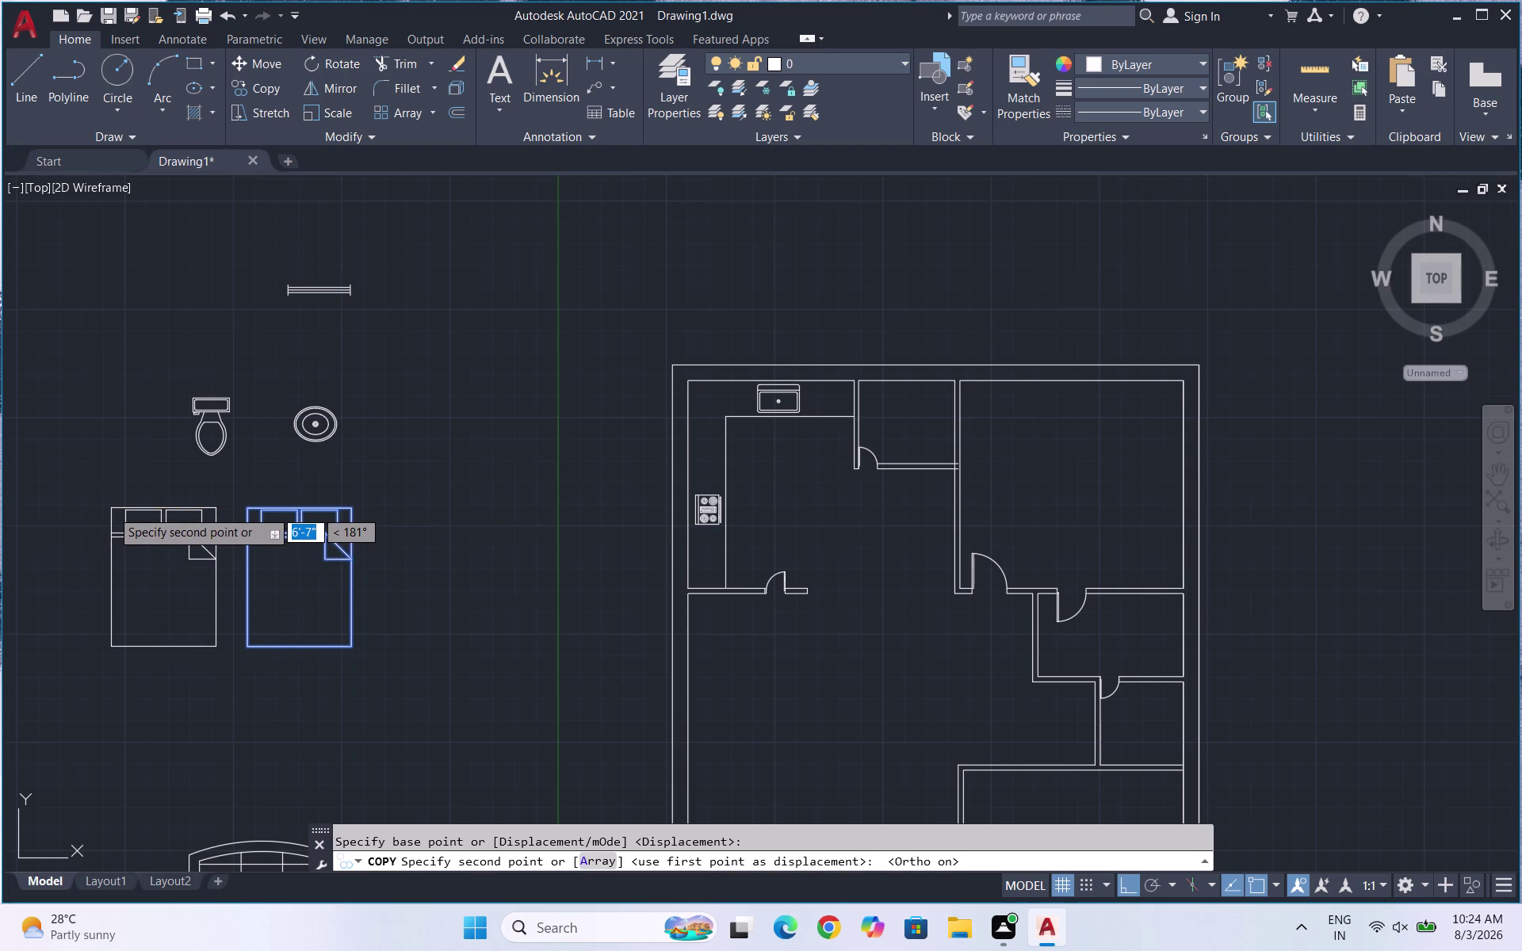
click(64, 525)
key(Escape)
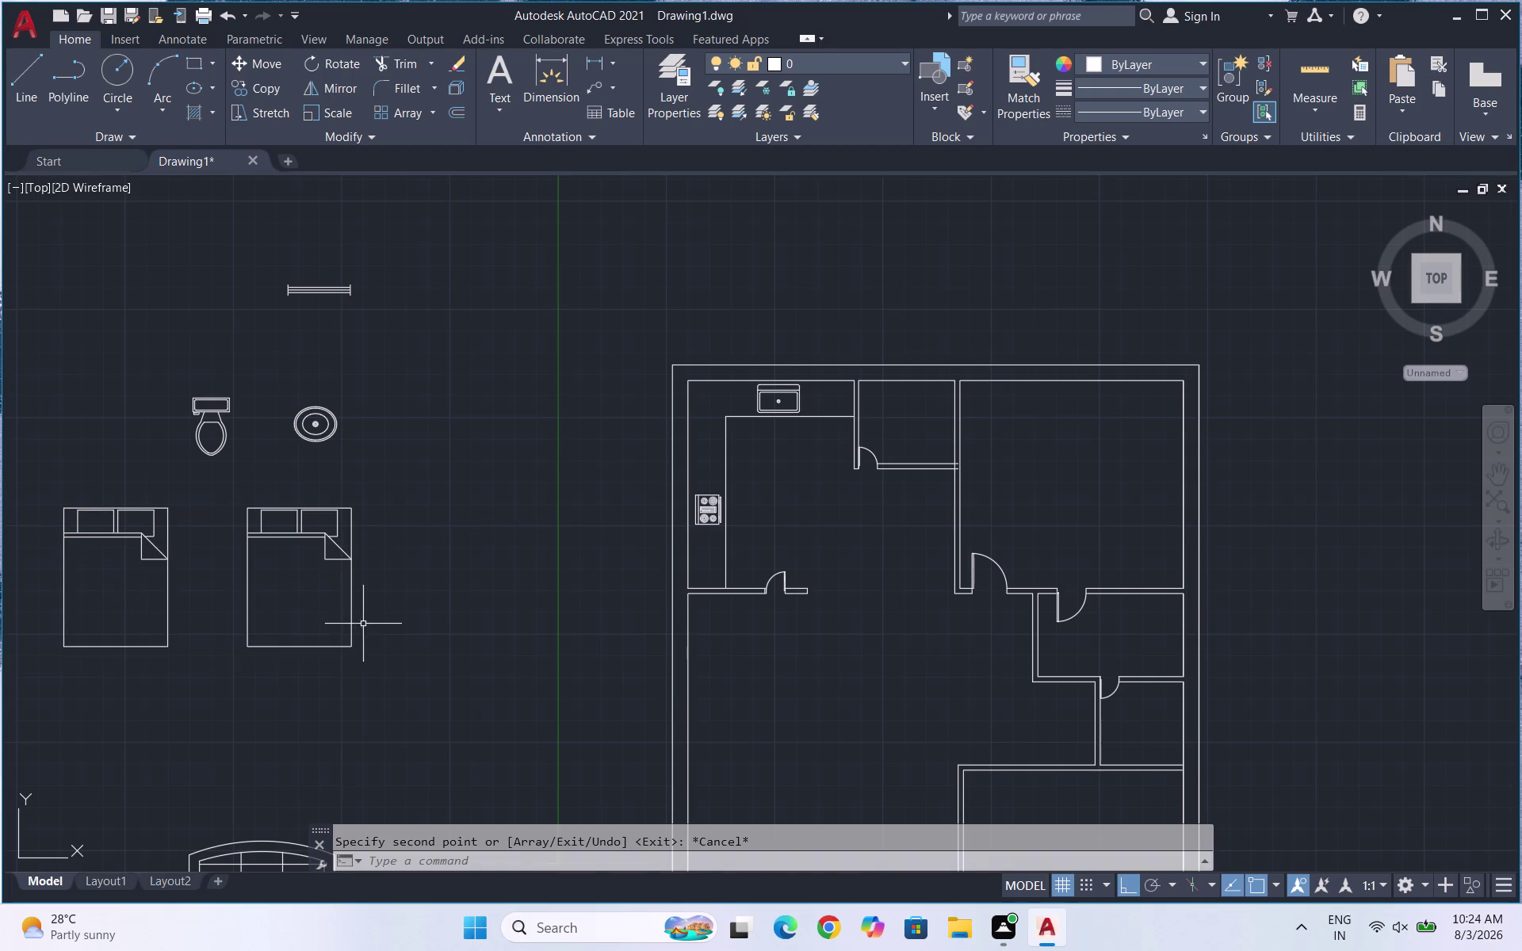
Rotate the second bed 270° so its headboard faces right.
drag(391, 639, 326, 589)
click(237, 509)
text(RO)
key(Return)
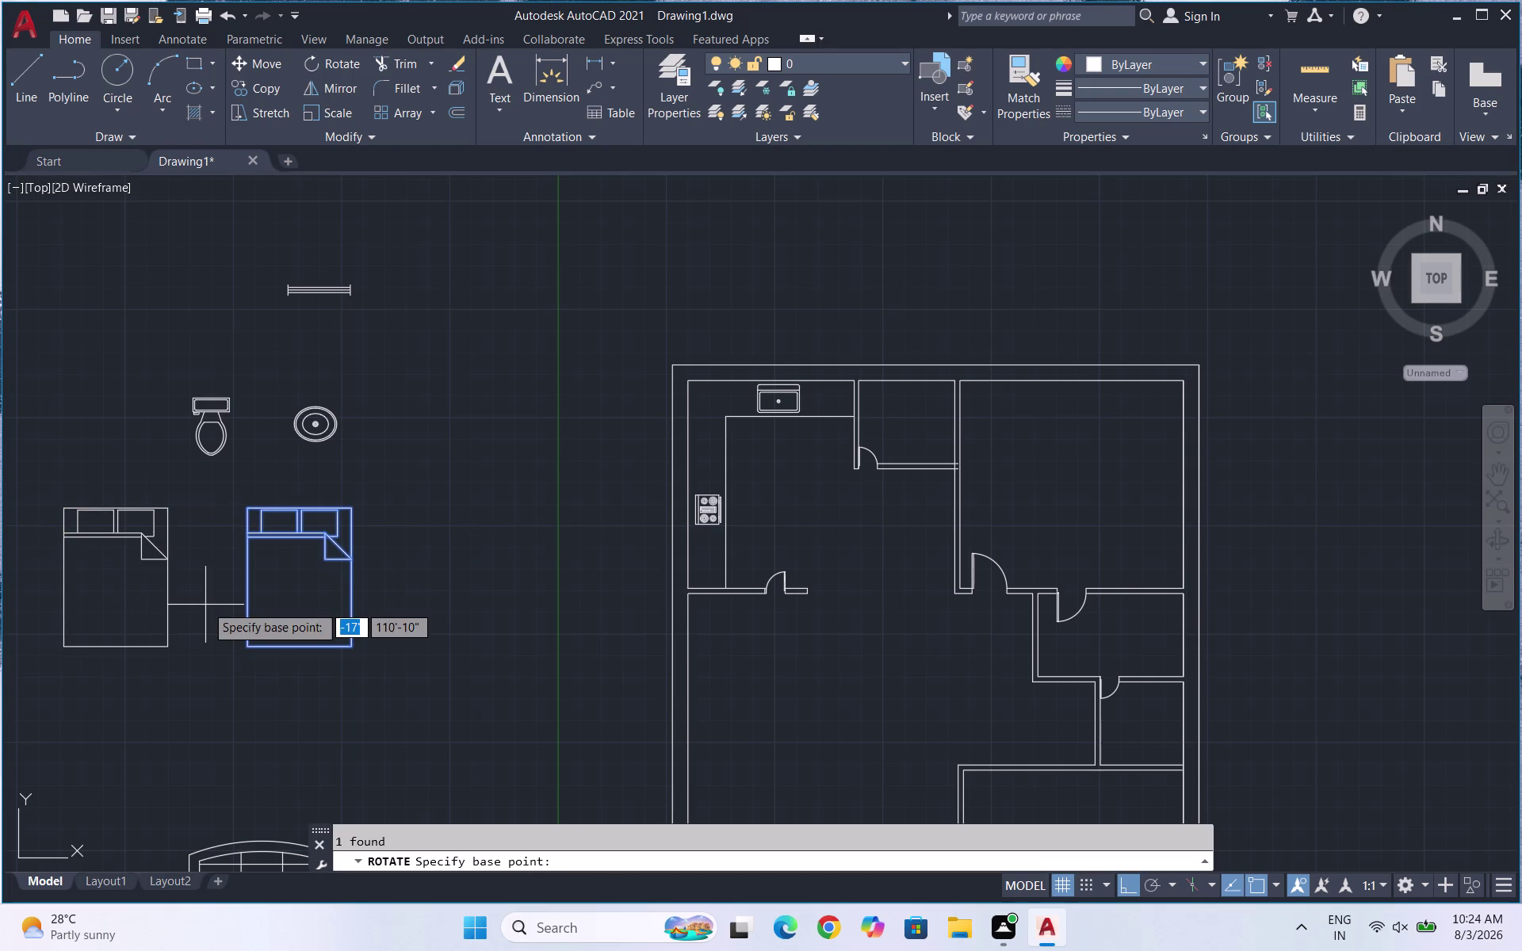
click(249, 508)
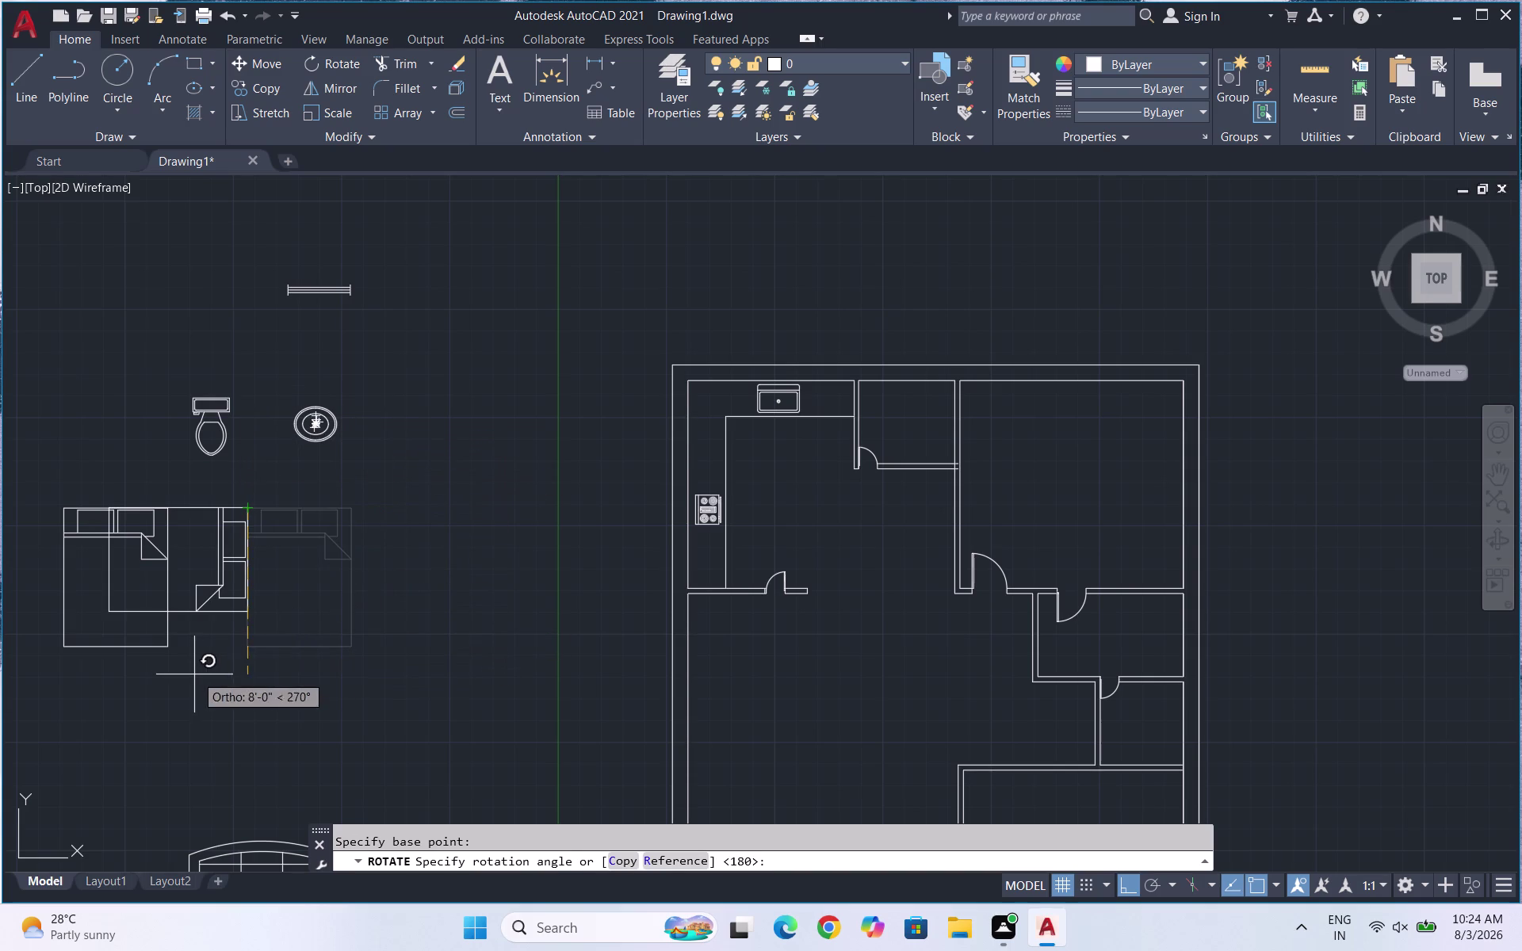
click(191, 672)
Move the rotated bed farther to the right.
drag(220, 660, 206, 587)
click(200, 554)
key(m)
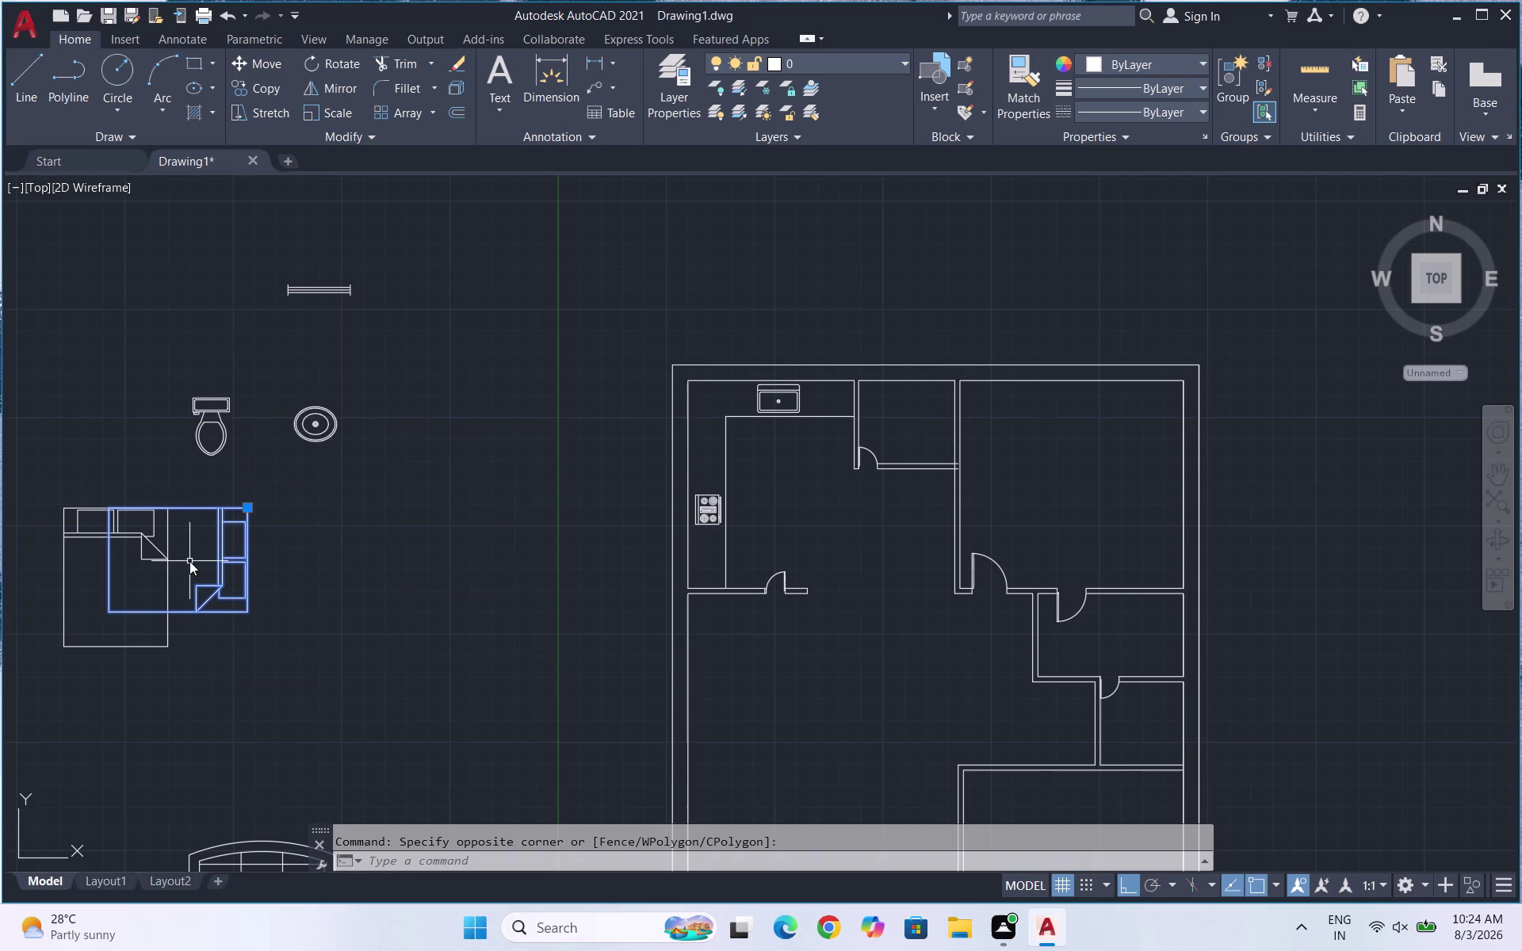
key(Return)
click(189, 561)
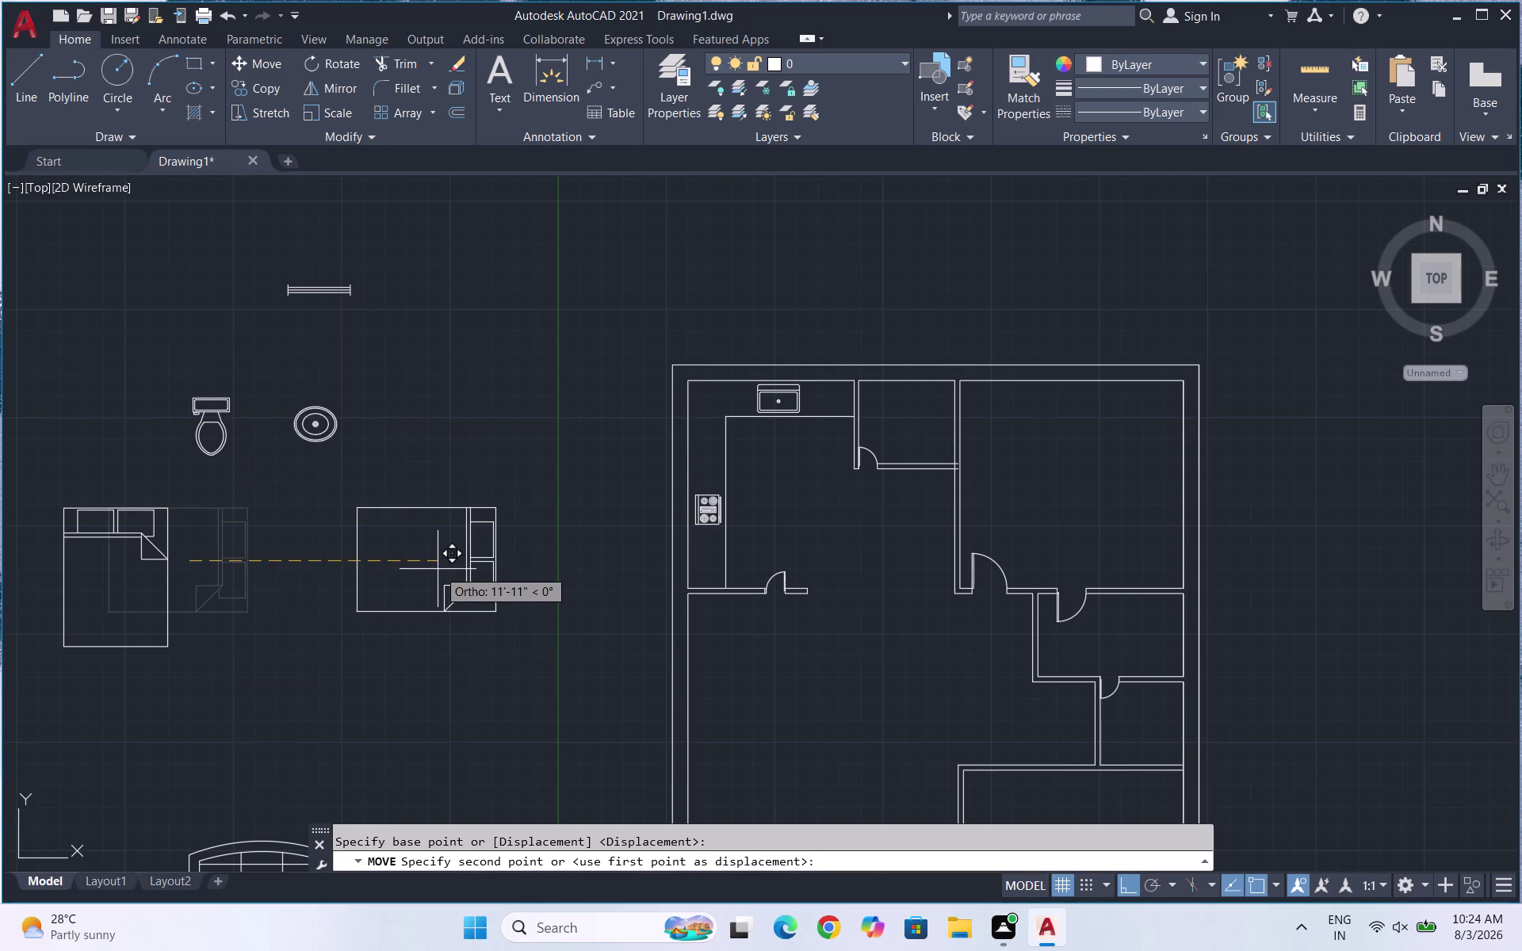
click(449, 569)
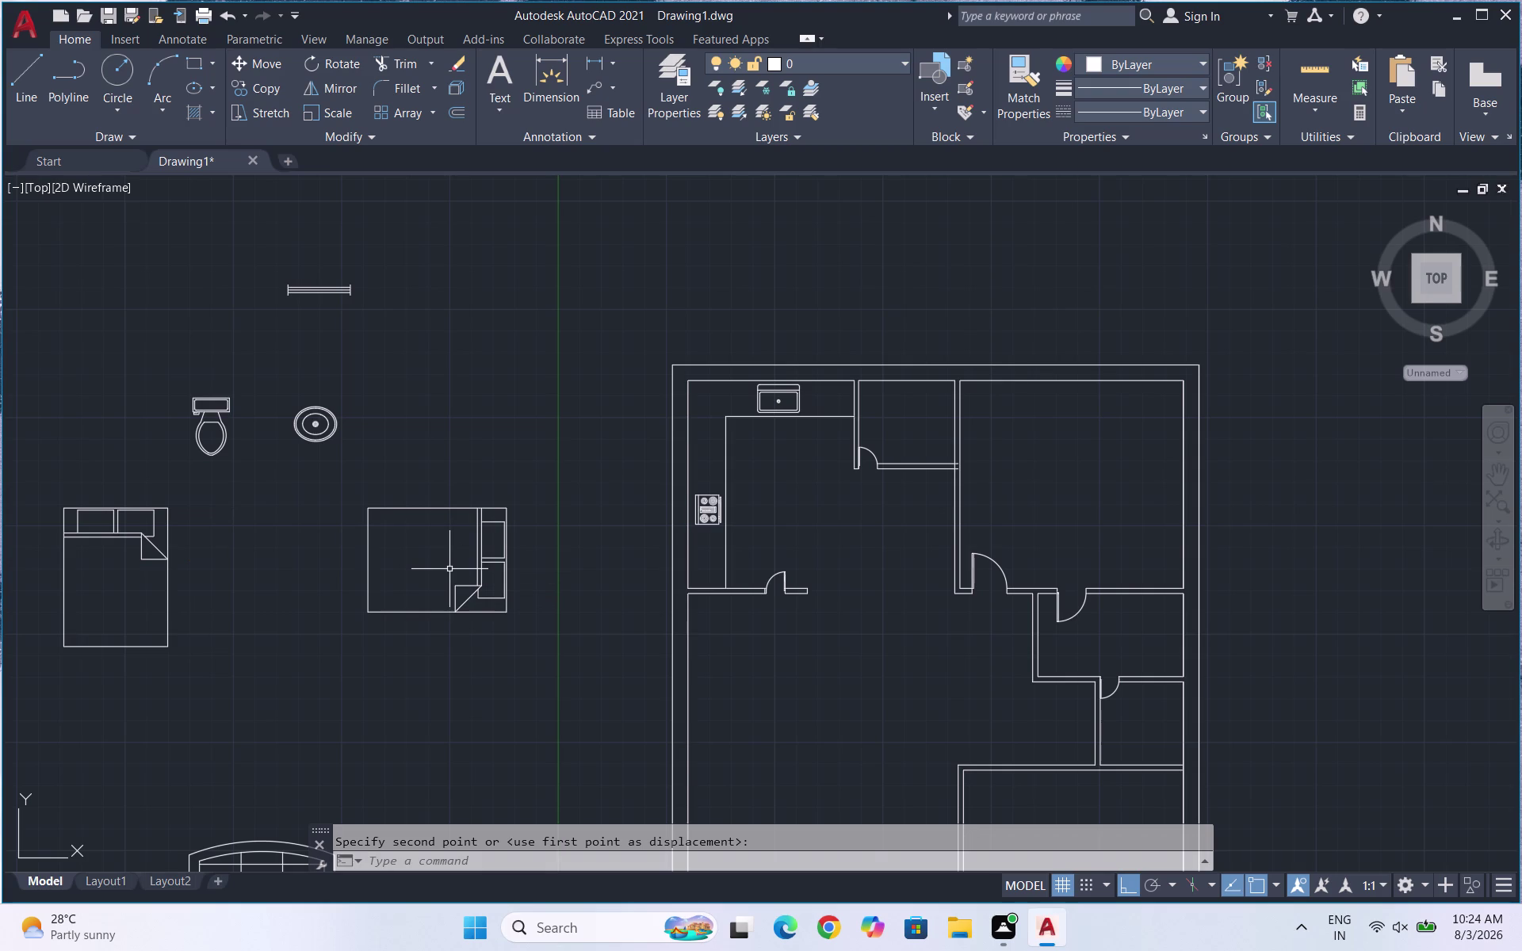
key(Escape)
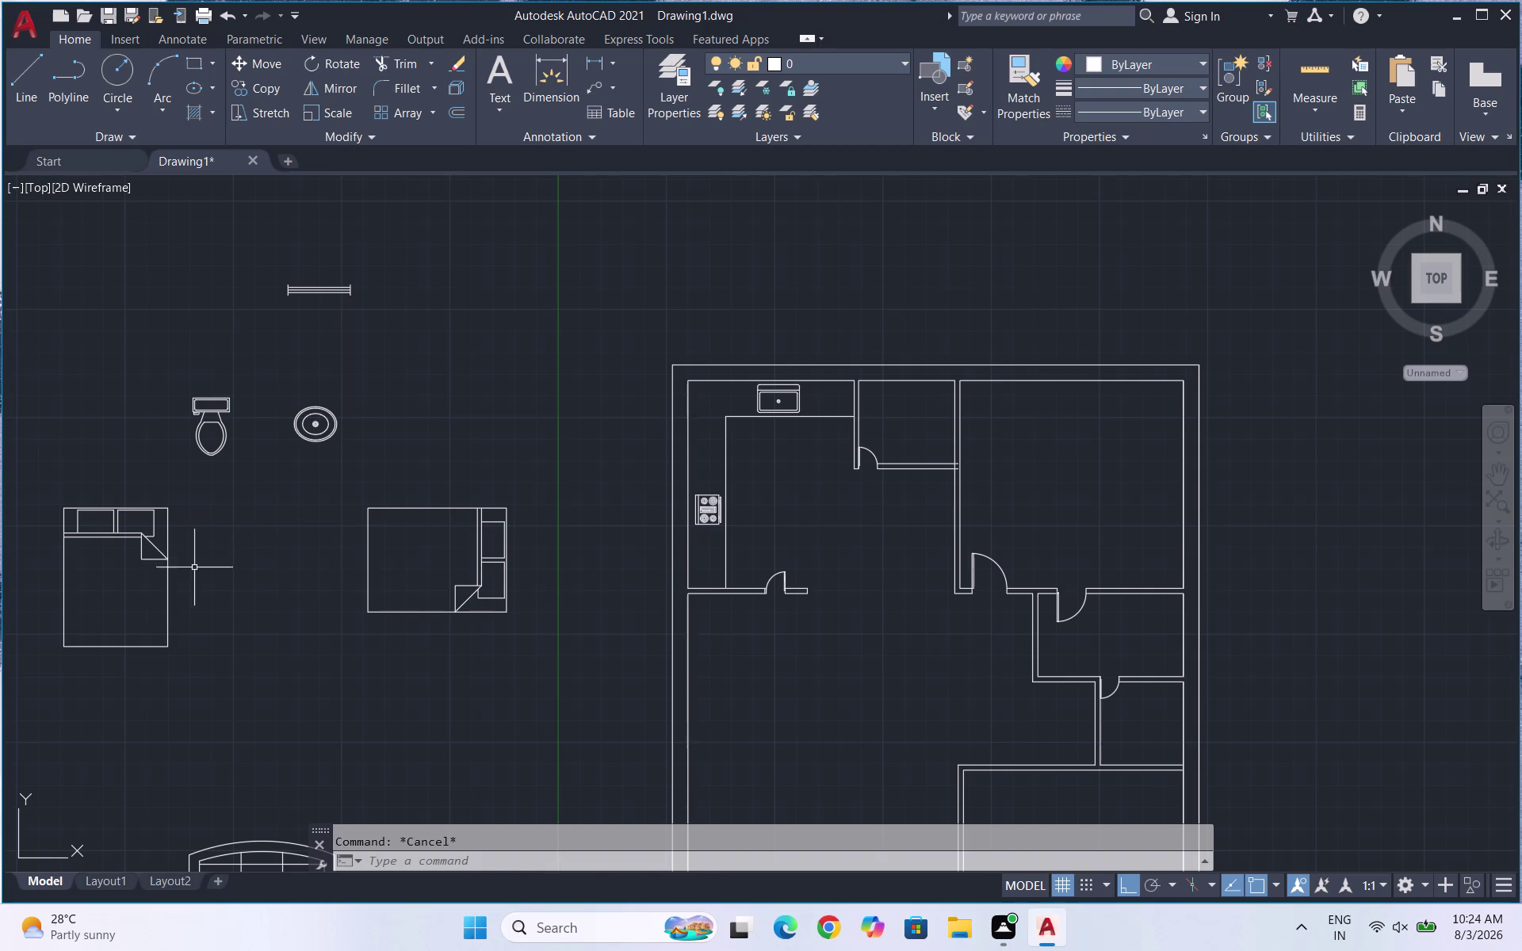
Select the first bed with a selection box.
drag(197, 569, 53, 523)
click(3, 491)
click(11, 601)
Rotate the first bed so it is upside down.
text(R)
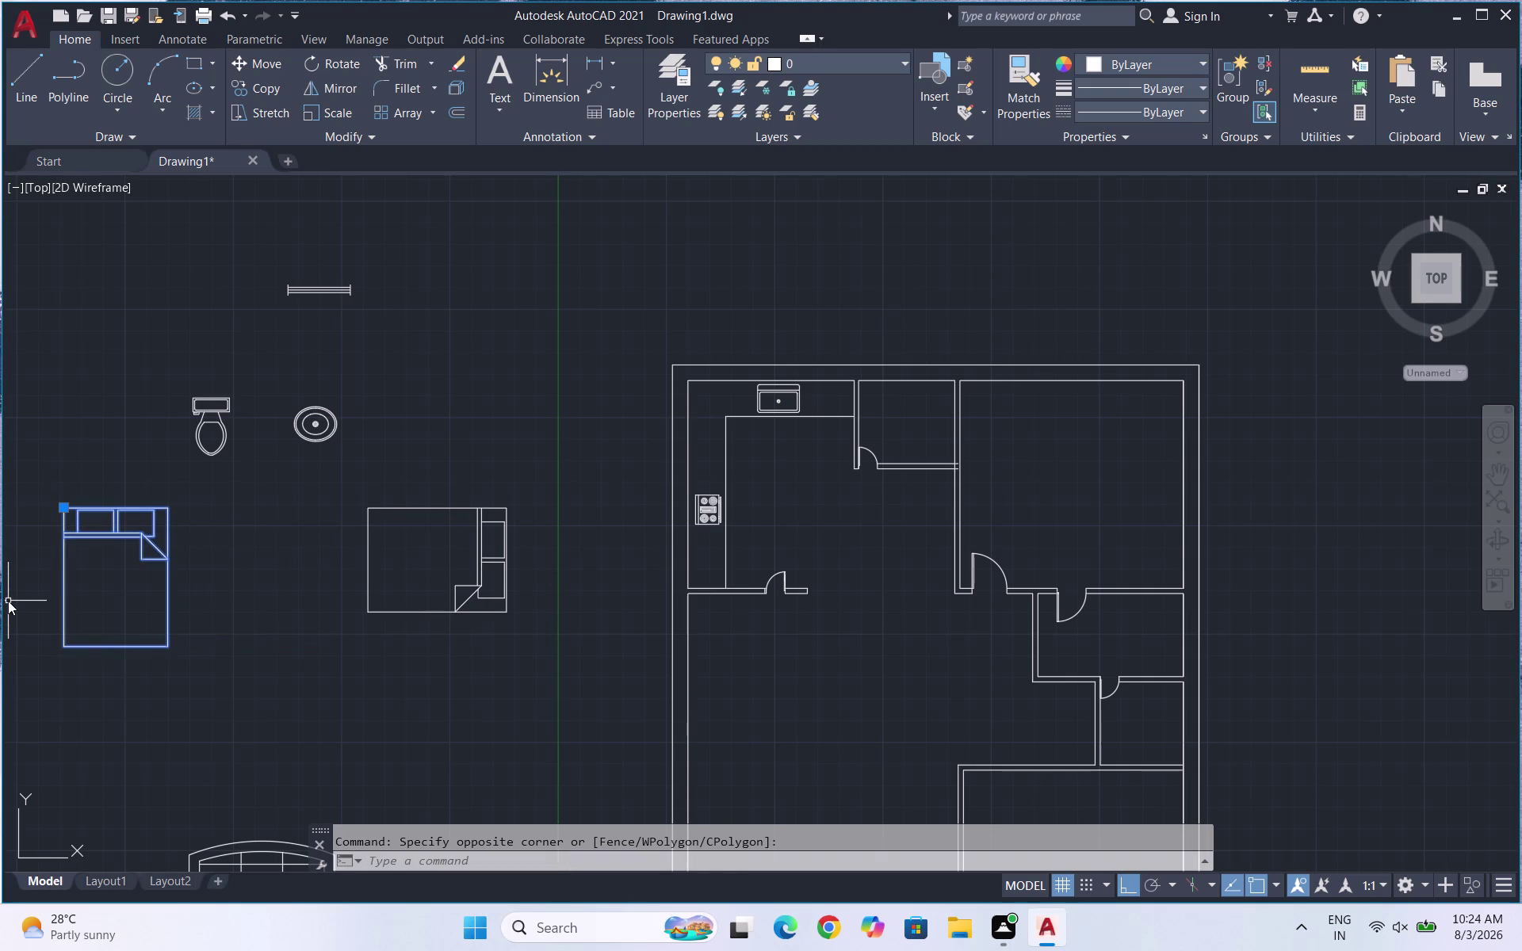
text(O)
key(Return)
click(66, 507)
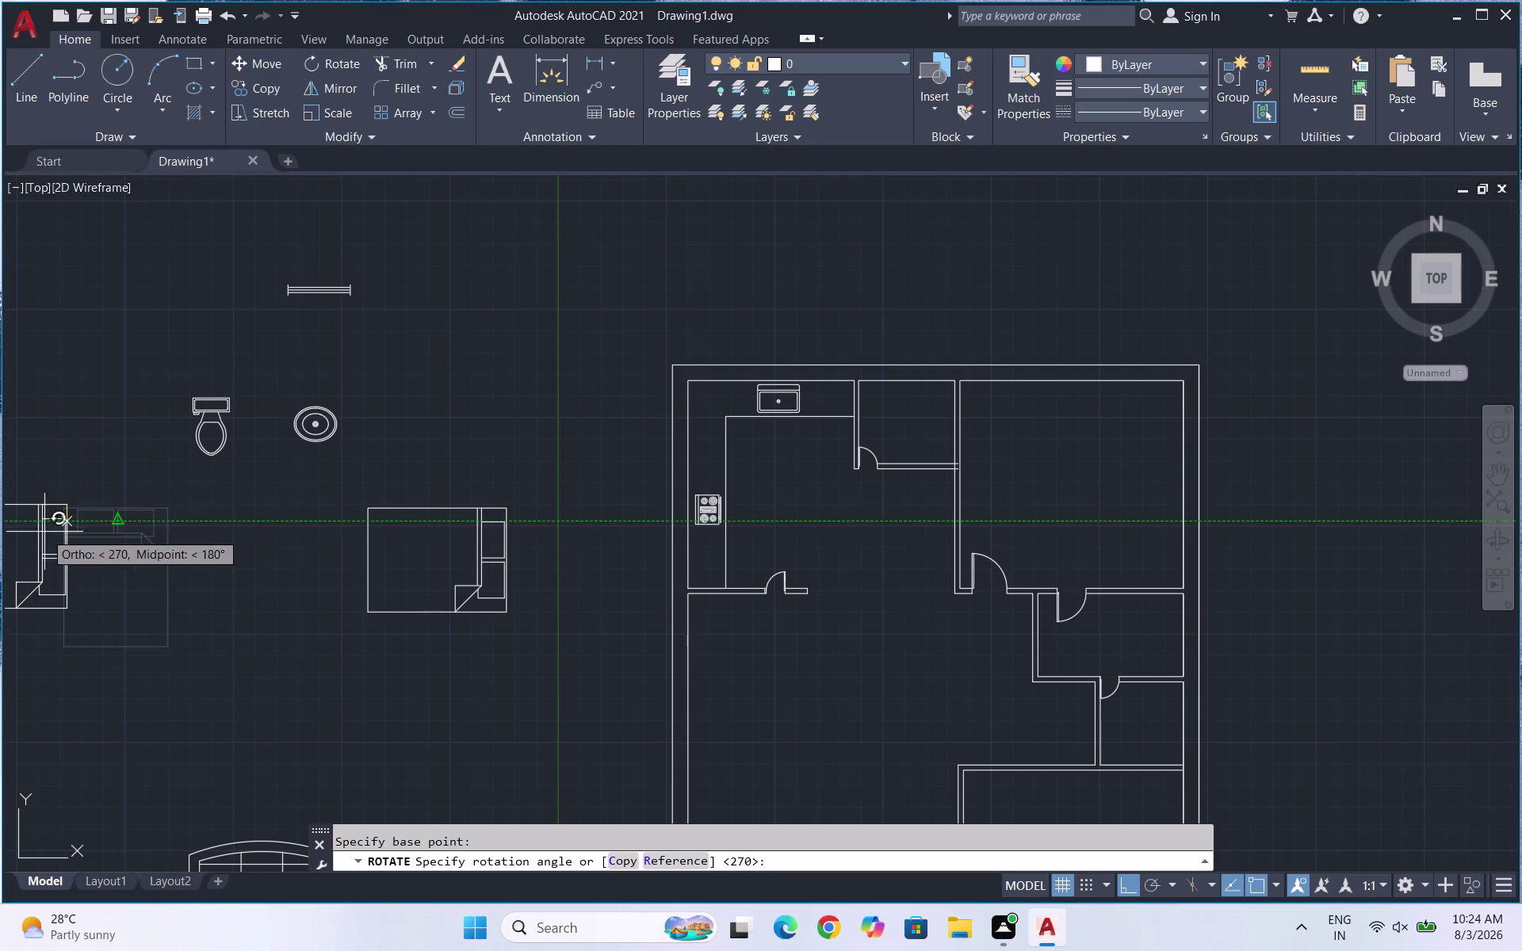
click(47, 492)
Move the rotated bed into the lower bedroom with Ortho off.
drag(82, 531, 75, 495)
click(53, 455)
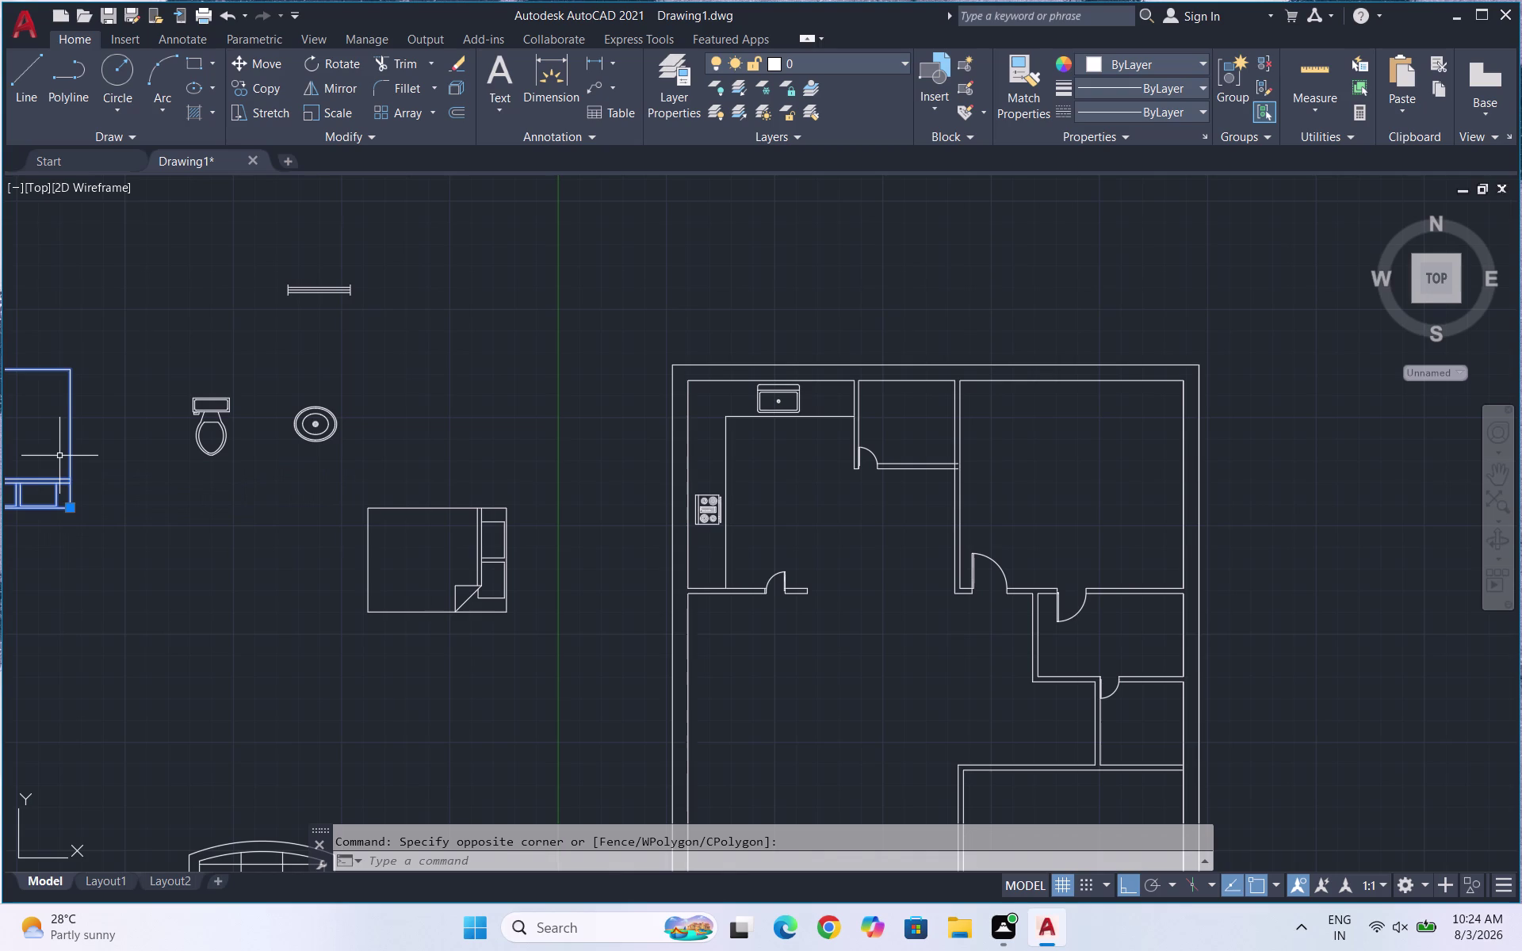
key(m)
key(Return)
drag(78, 469, 93, 474)
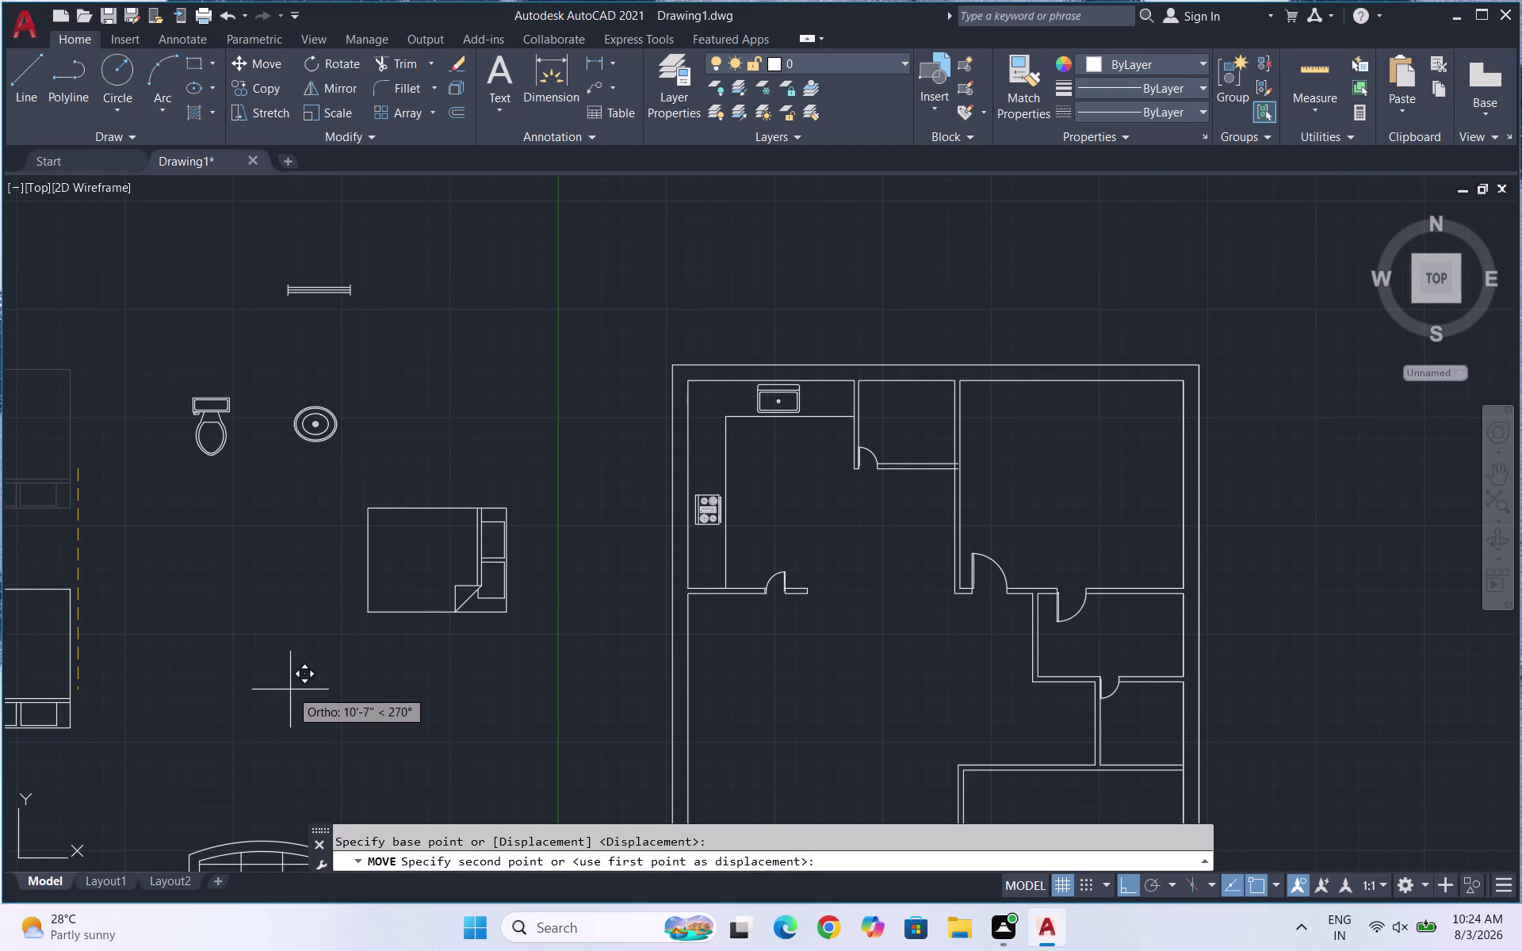
key(F8)
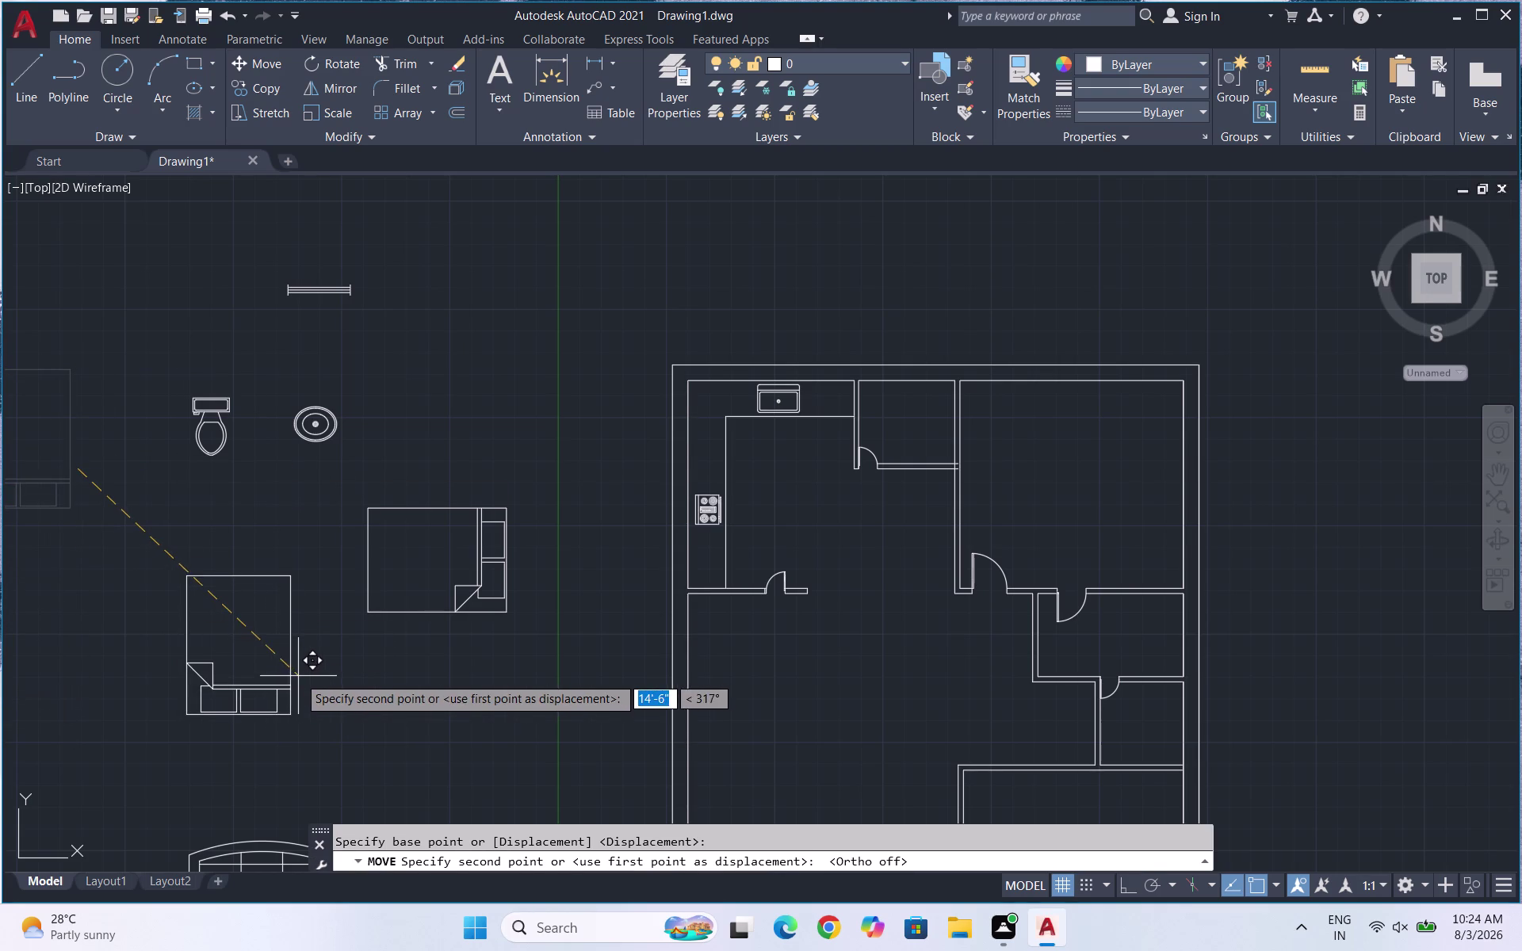
scroll(down, 3)
scroll(down, 3)
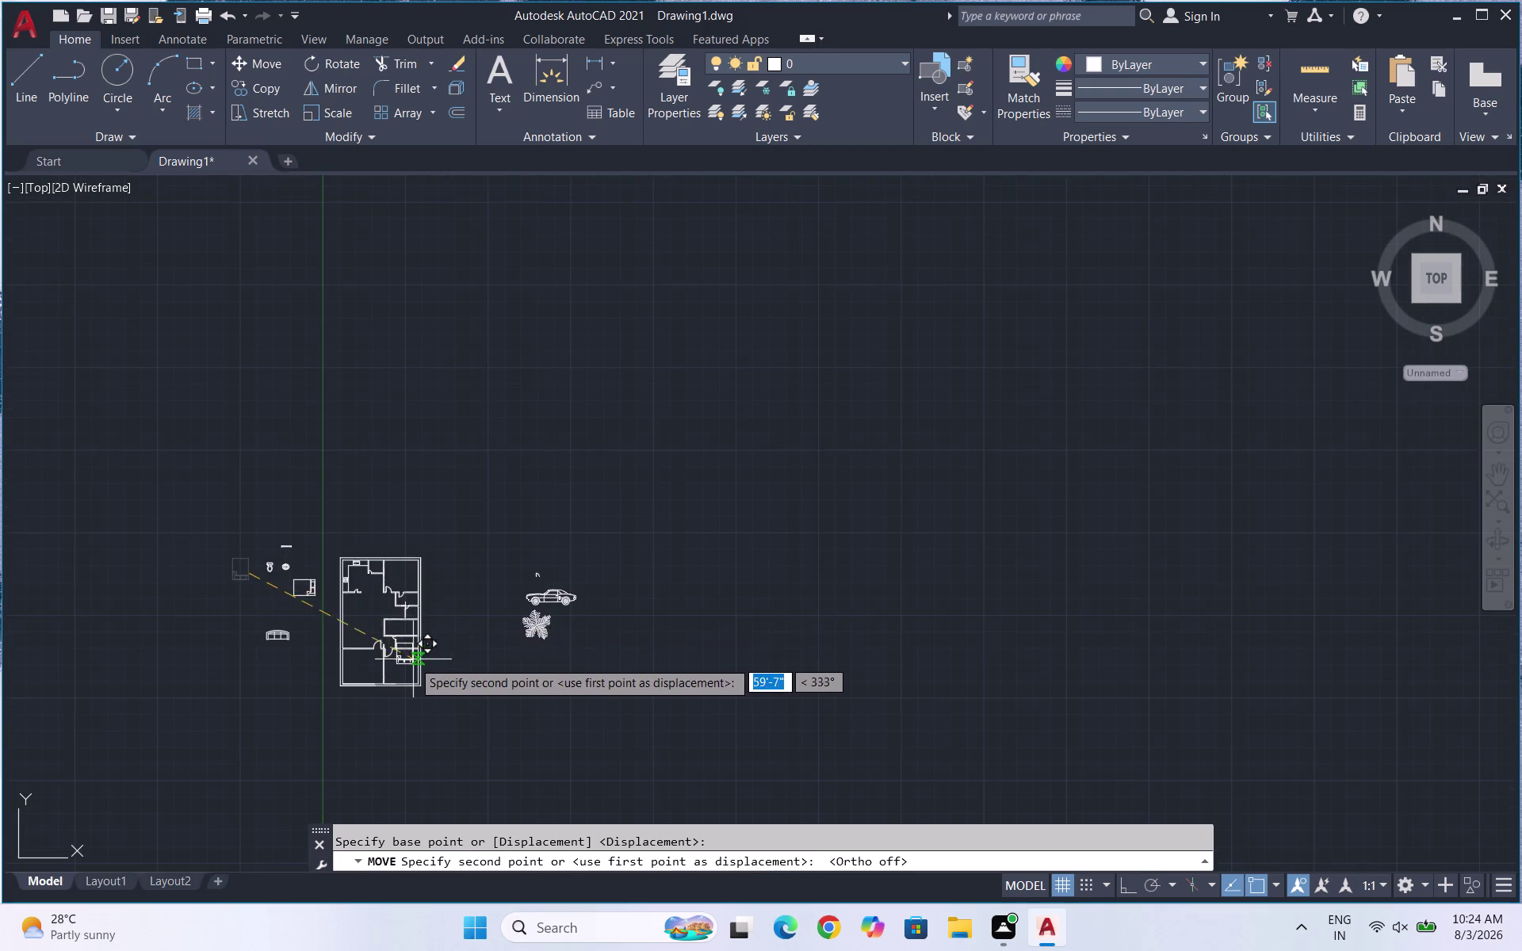
scroll(up, 3)
scroll(up, 3)
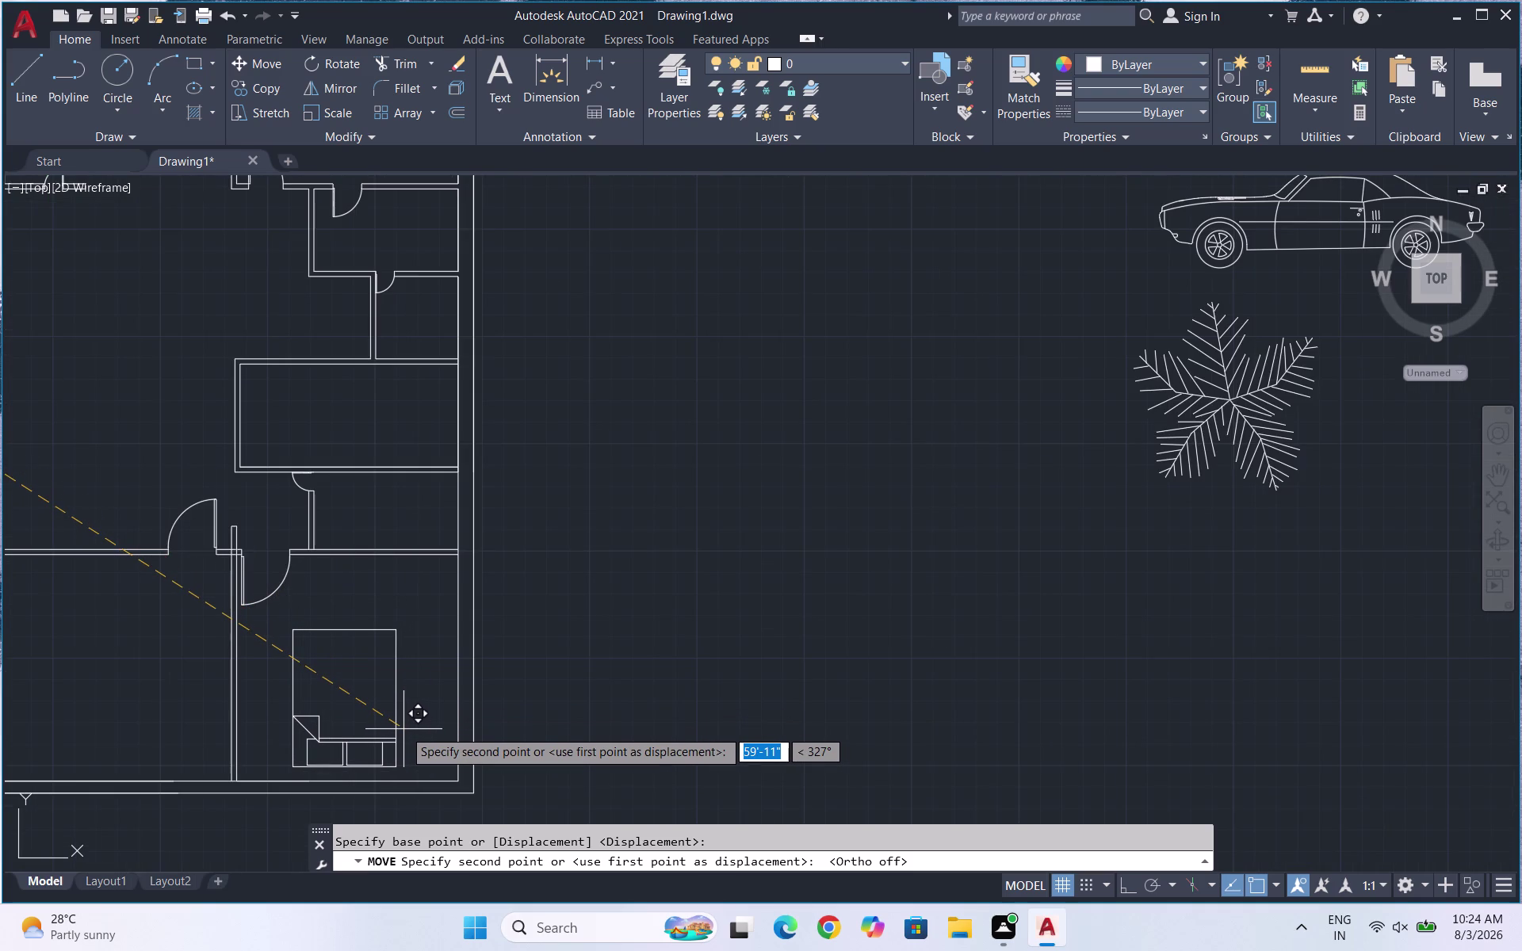
click(404, 729)
scroll(down, 3)
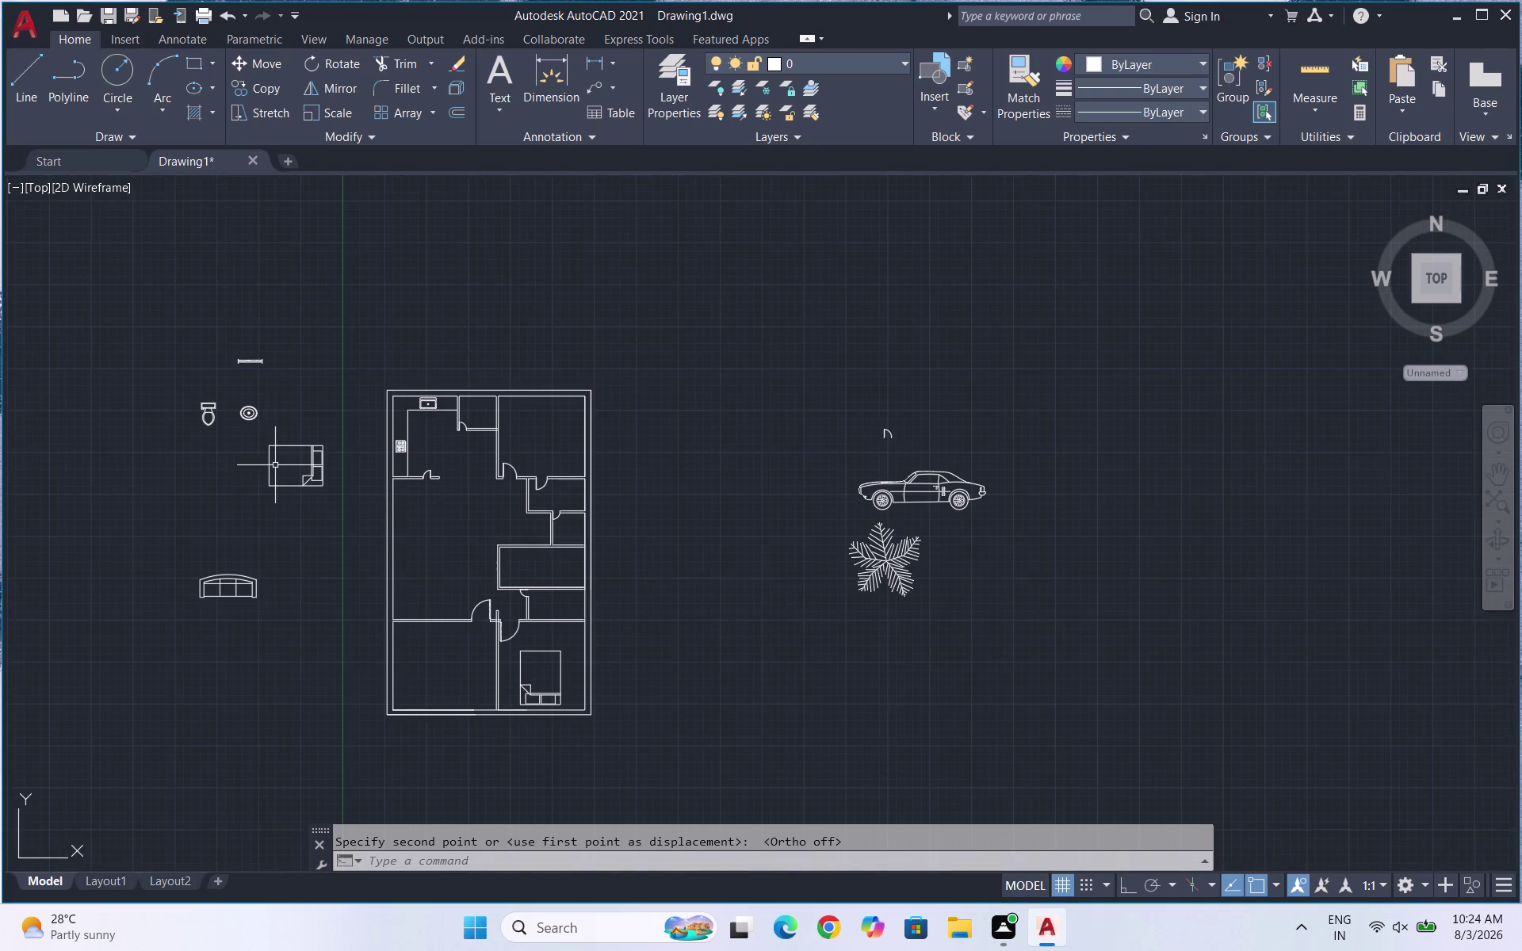
scroll(up, 3)
Move the other bed into the upper-right room.
drag(443, 575, 334, 510)
drag(229, 433, 234, 440)
key(m)
key(Return)
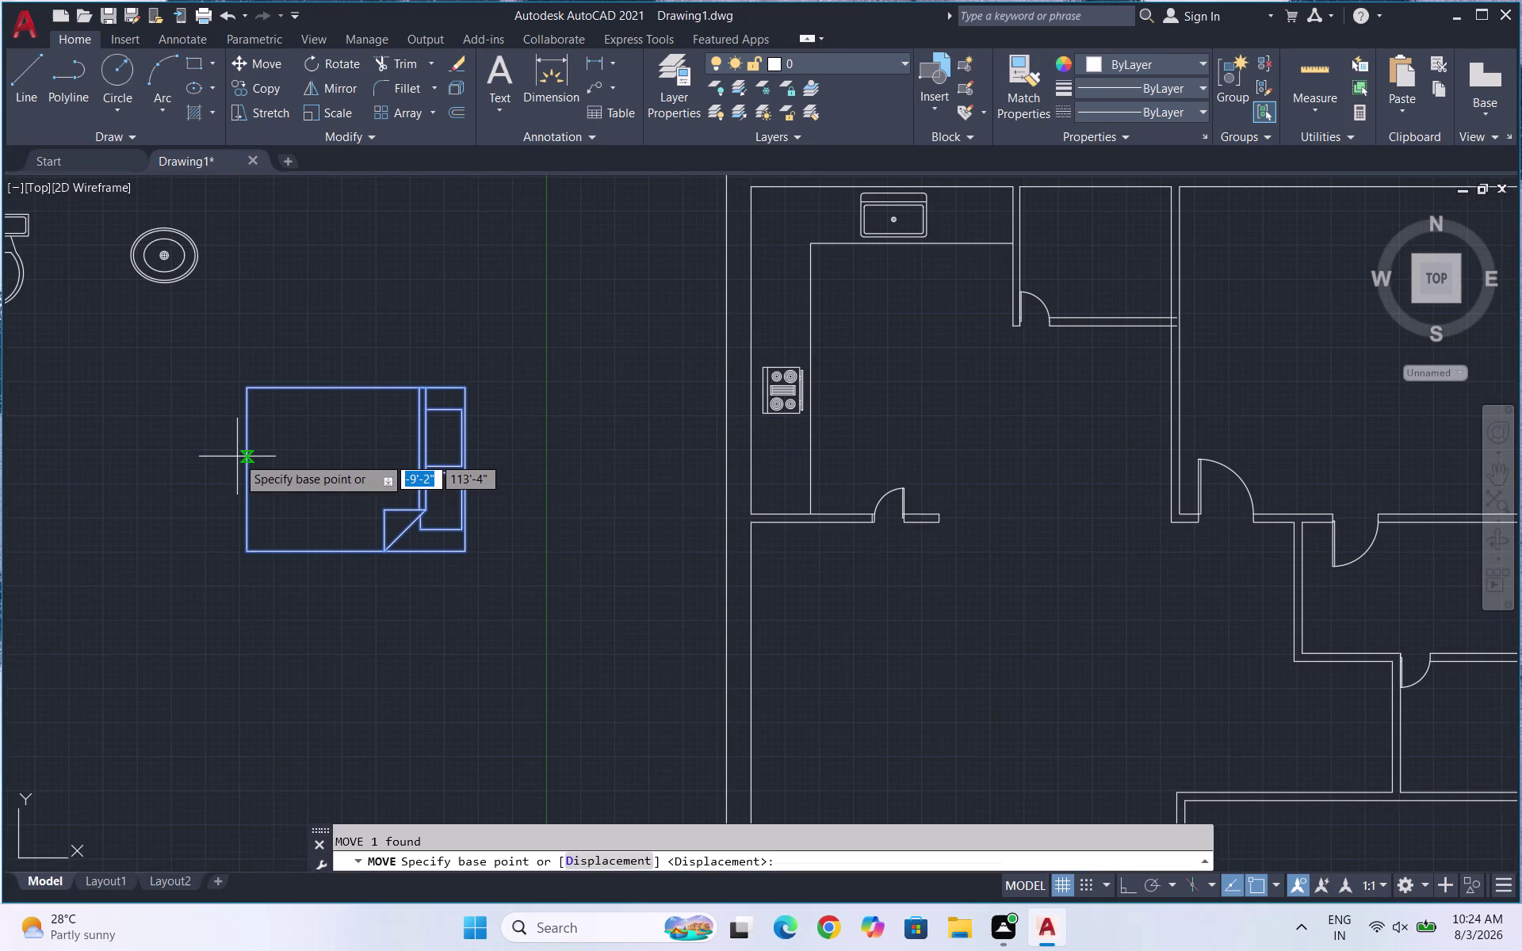
drag(279, 467, 289, 472)
scroll(down, 3)
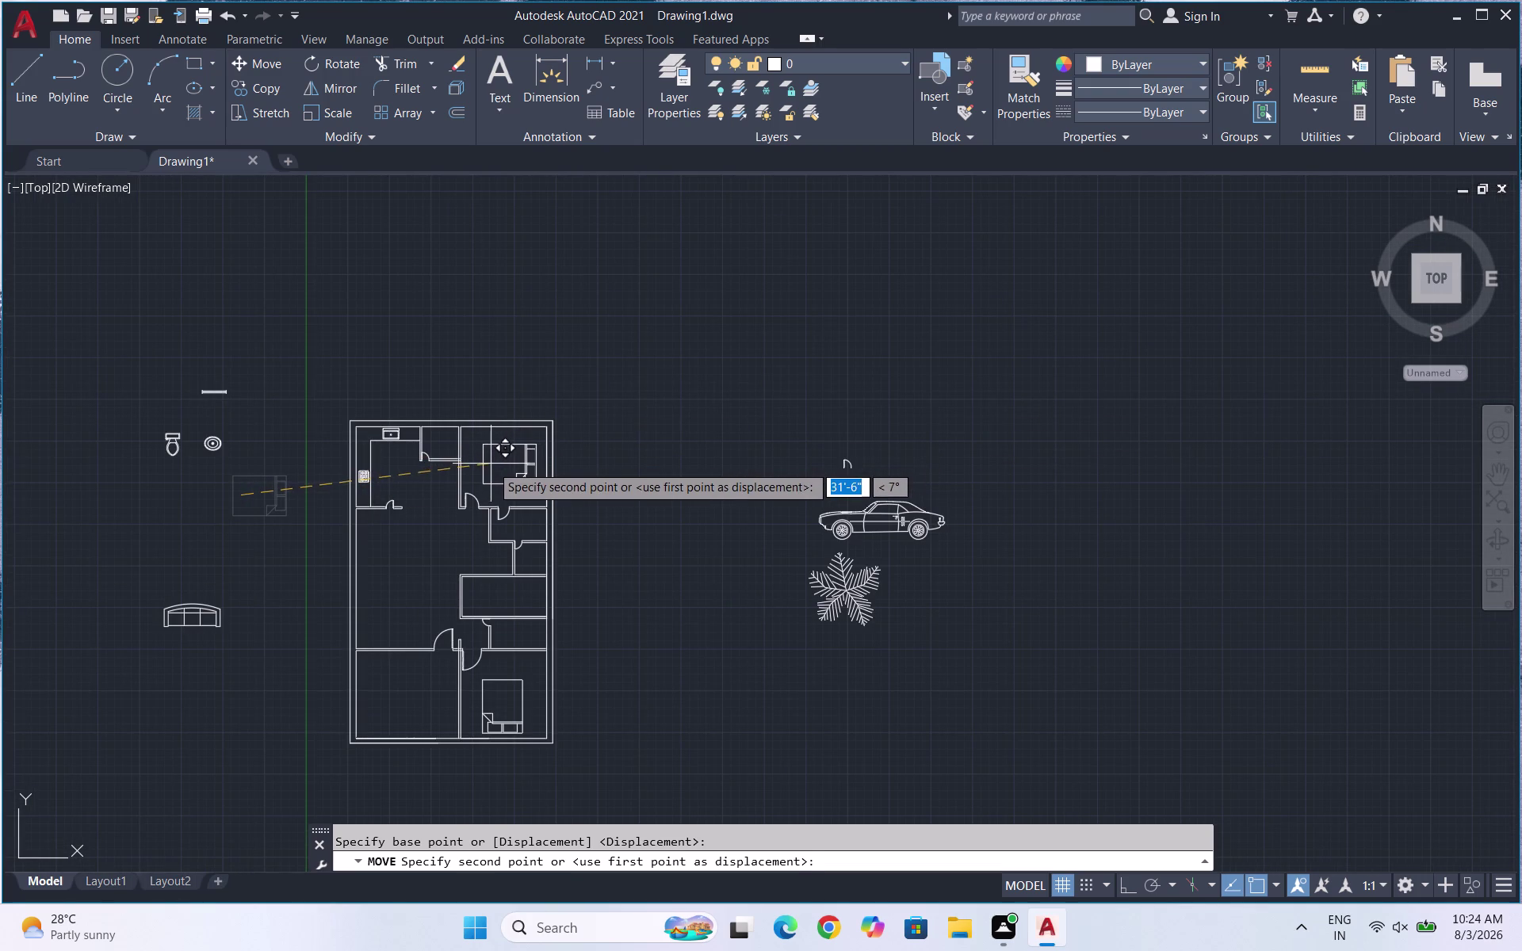
scroll(up, 3)
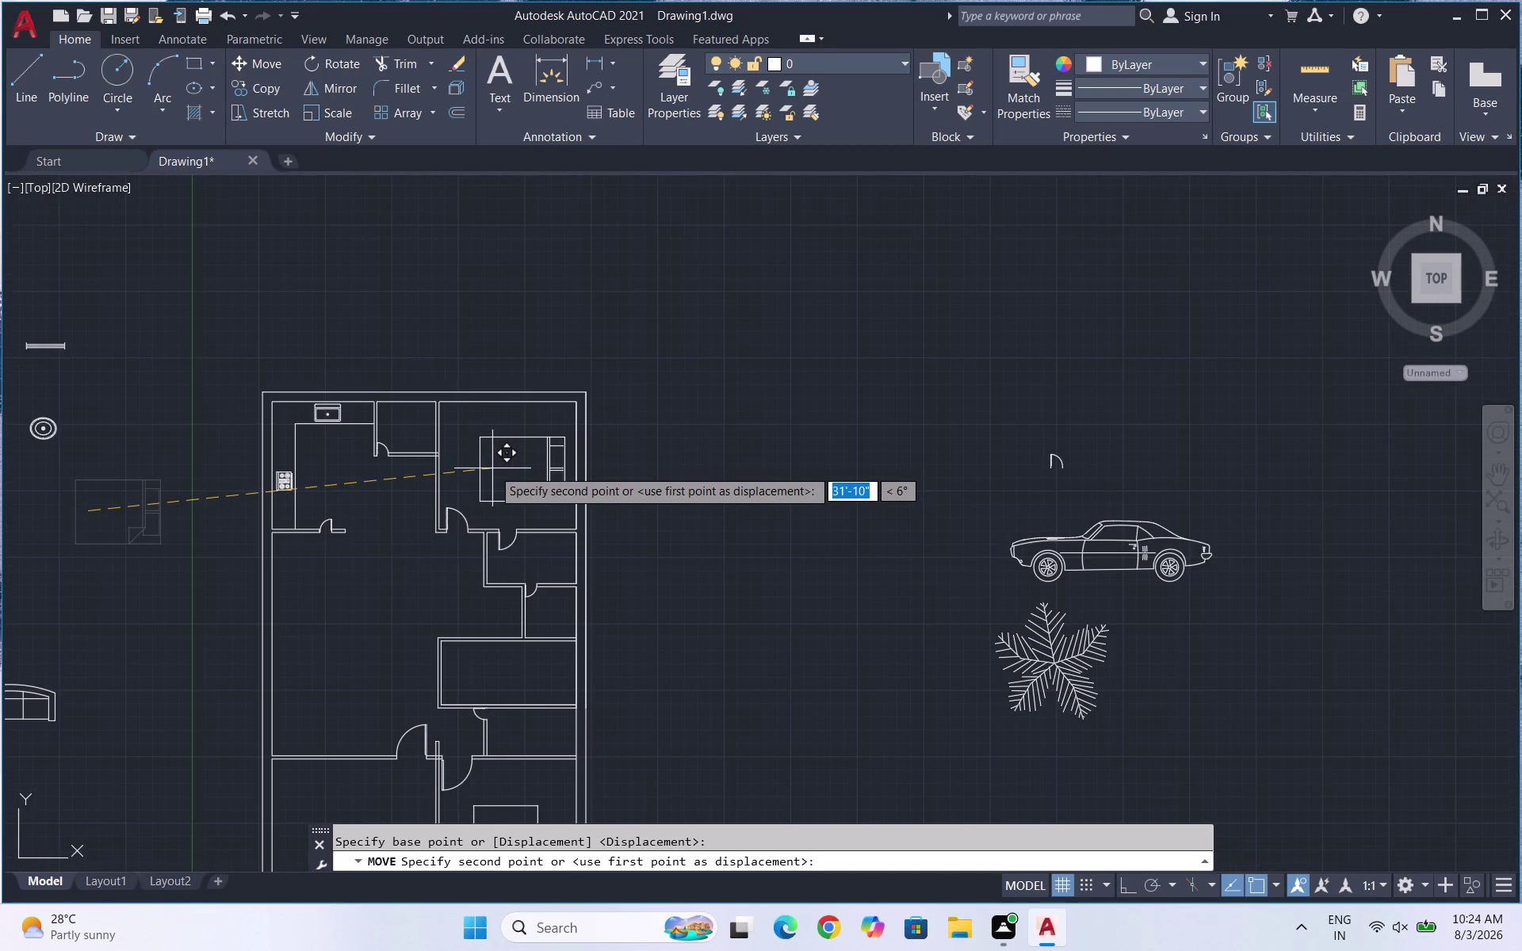
scroll(up, 3)
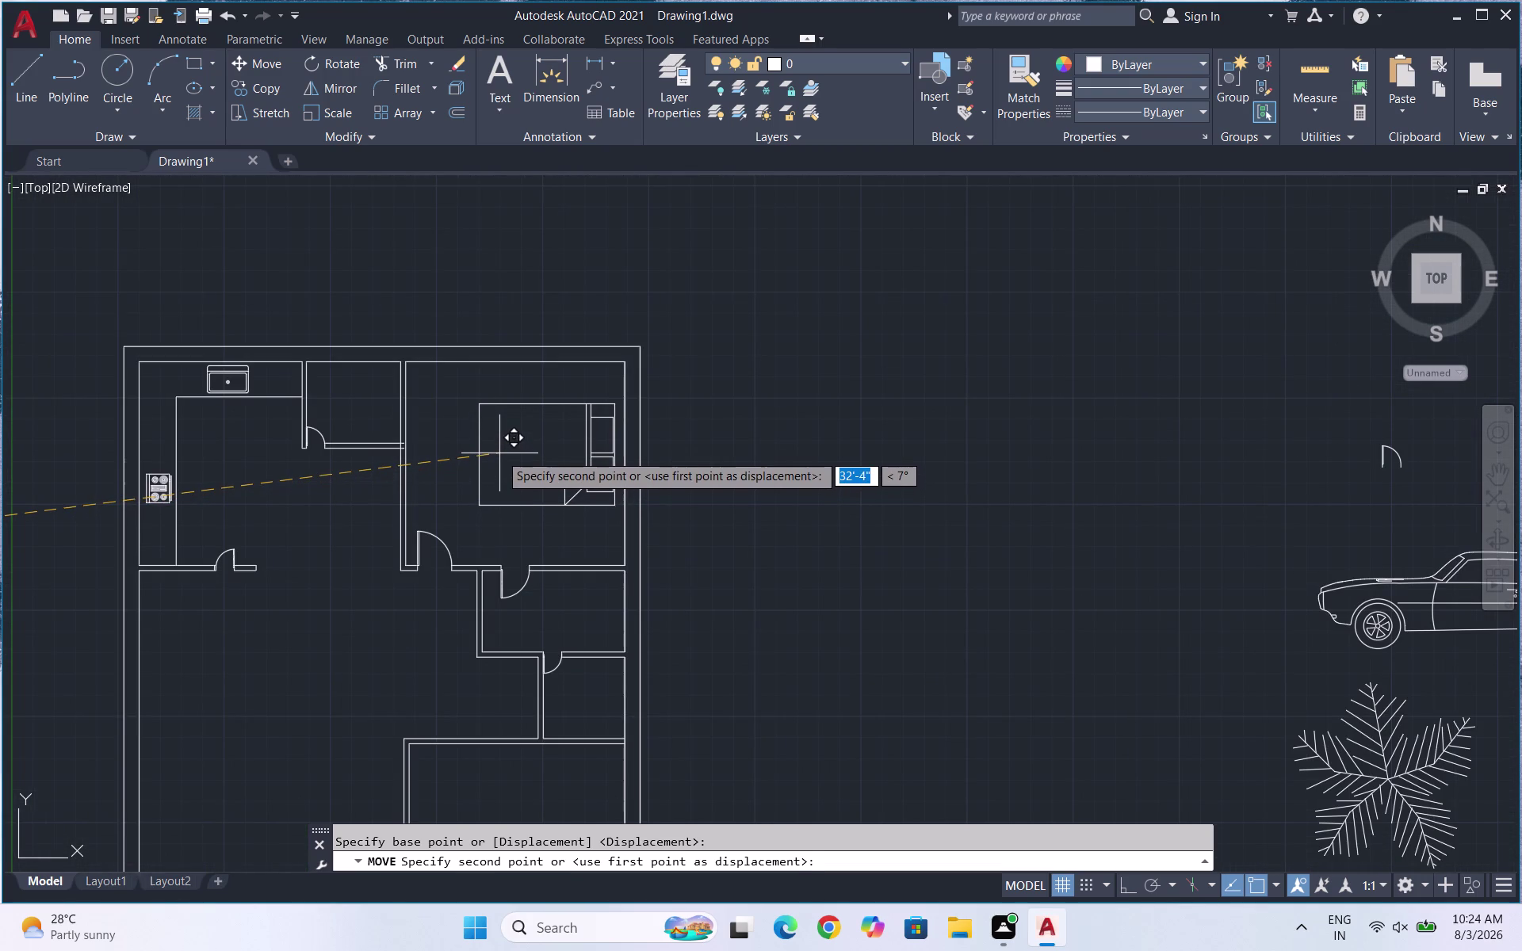
click(500, 454)
scroll(down, 3)
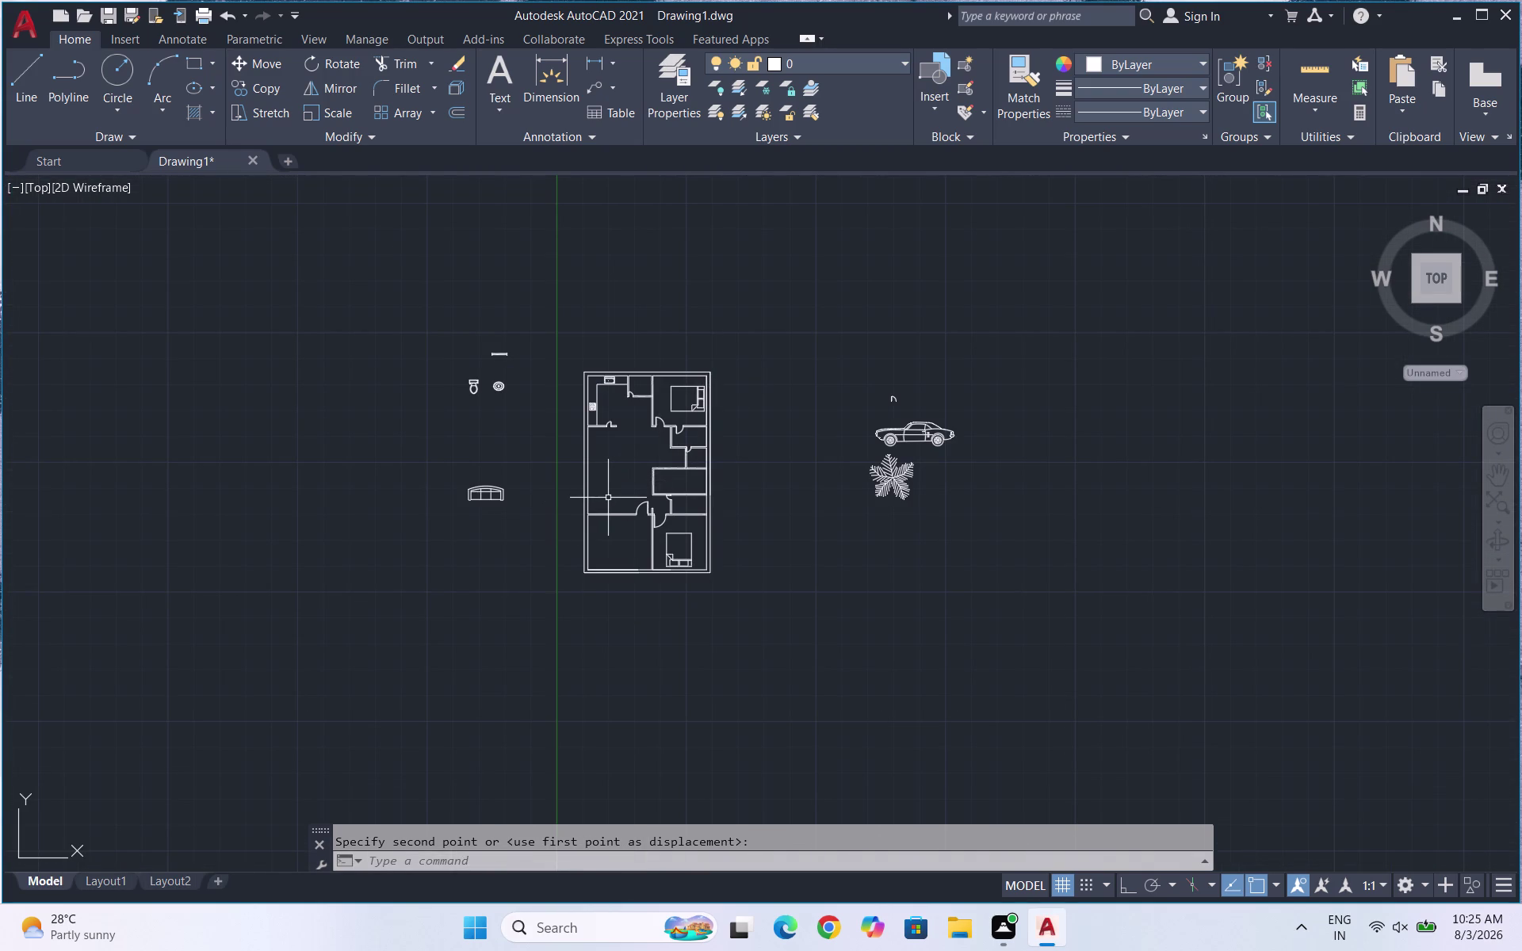
Resize the wash basin with SCALE from a picked base point.
scroll(up, 3)
drag(435, 432, 366, 380)
click(365, 381)
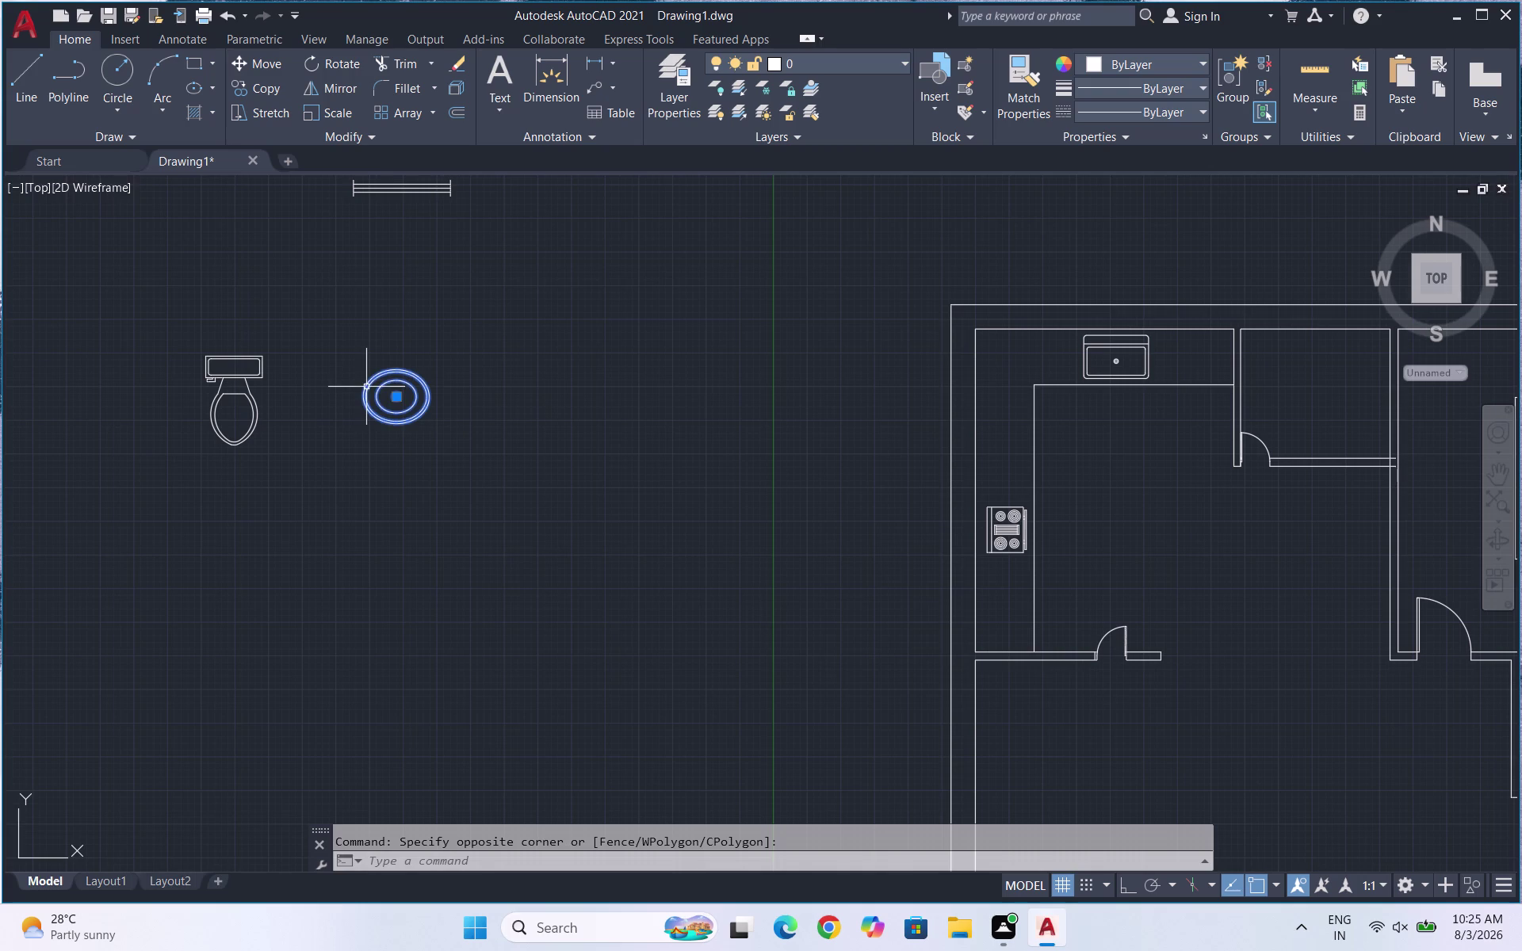
text(SC)
key(Return)
click(428, 414)
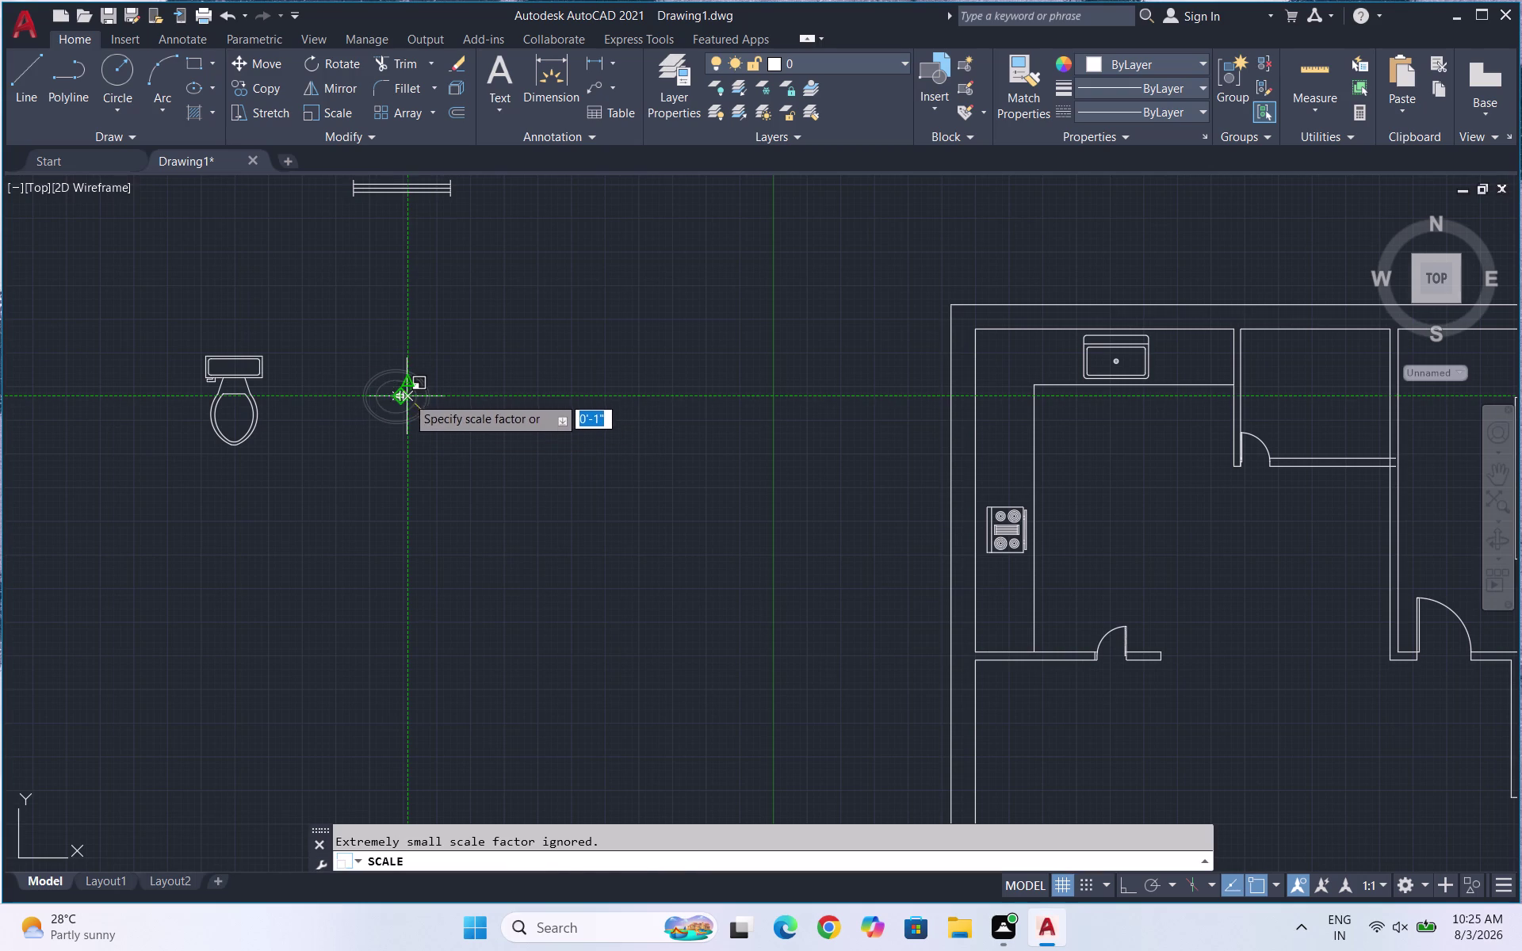
click(407, 396)
Move the wash basin inside the bathroom.
drag(433, 409, 416, 397)
click(358, 367)
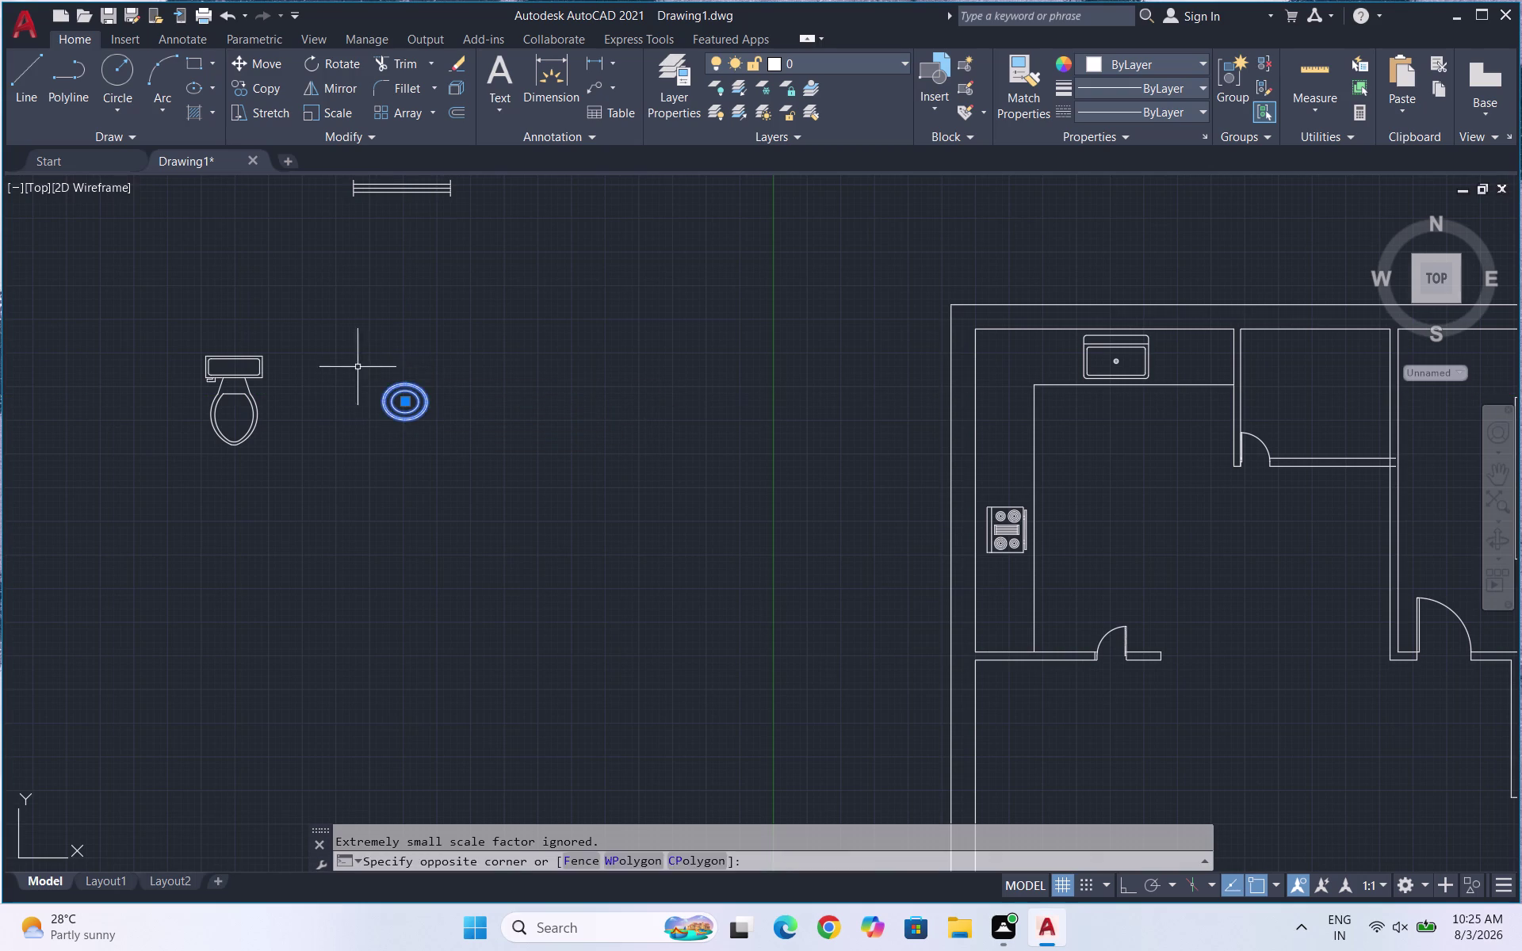
key(m)
key(Return)
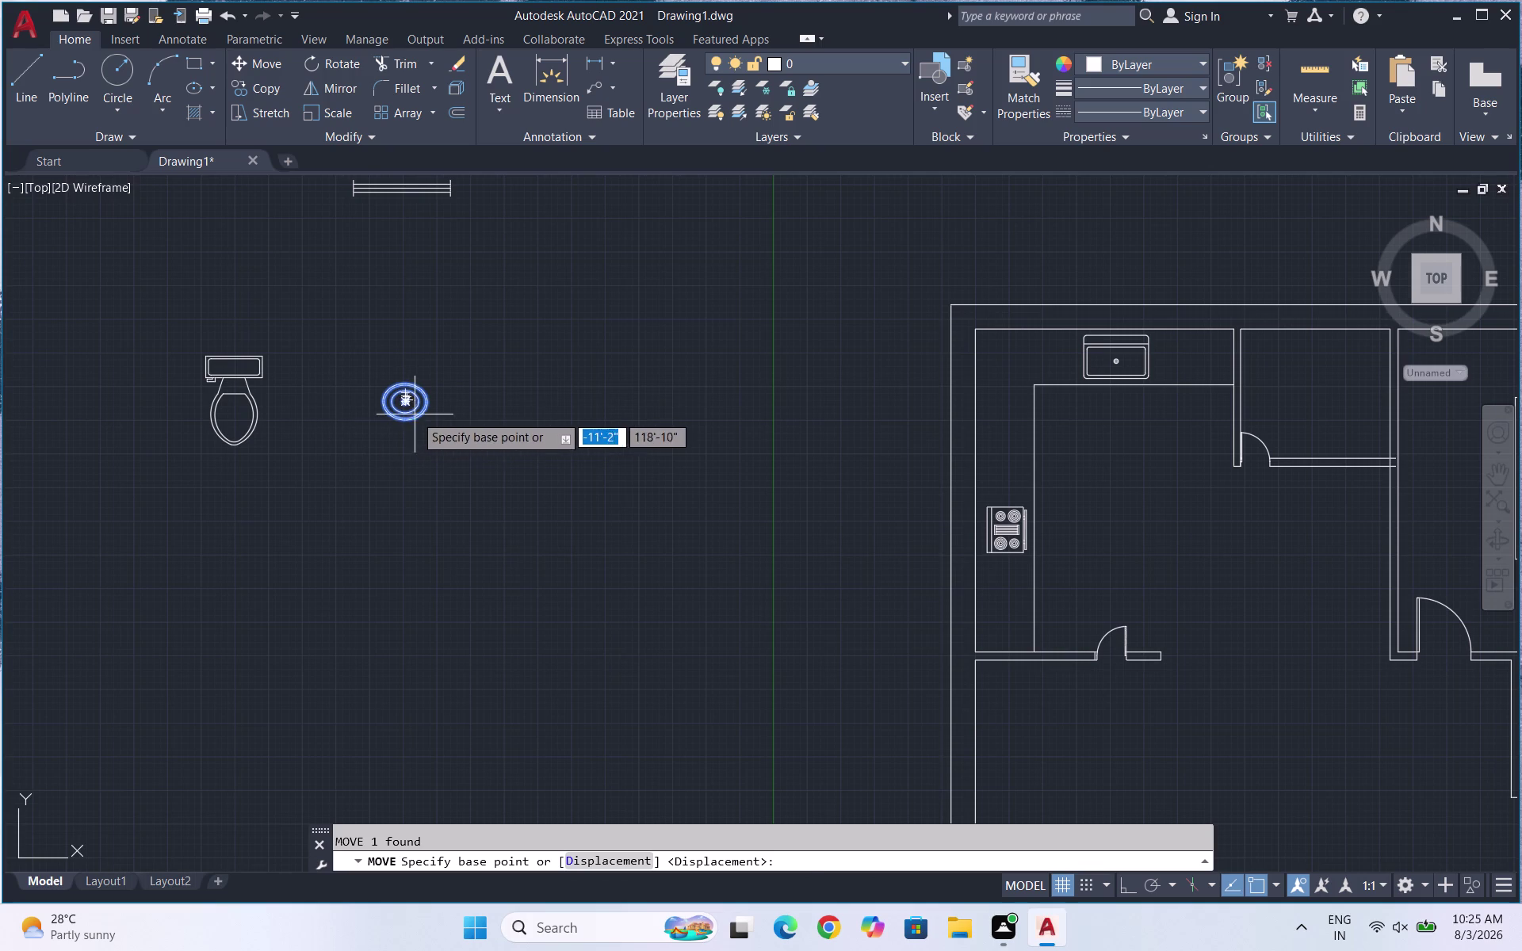
drag(408, 406, 418, 406)
scroll(down, 3)
scroll(up, 3)
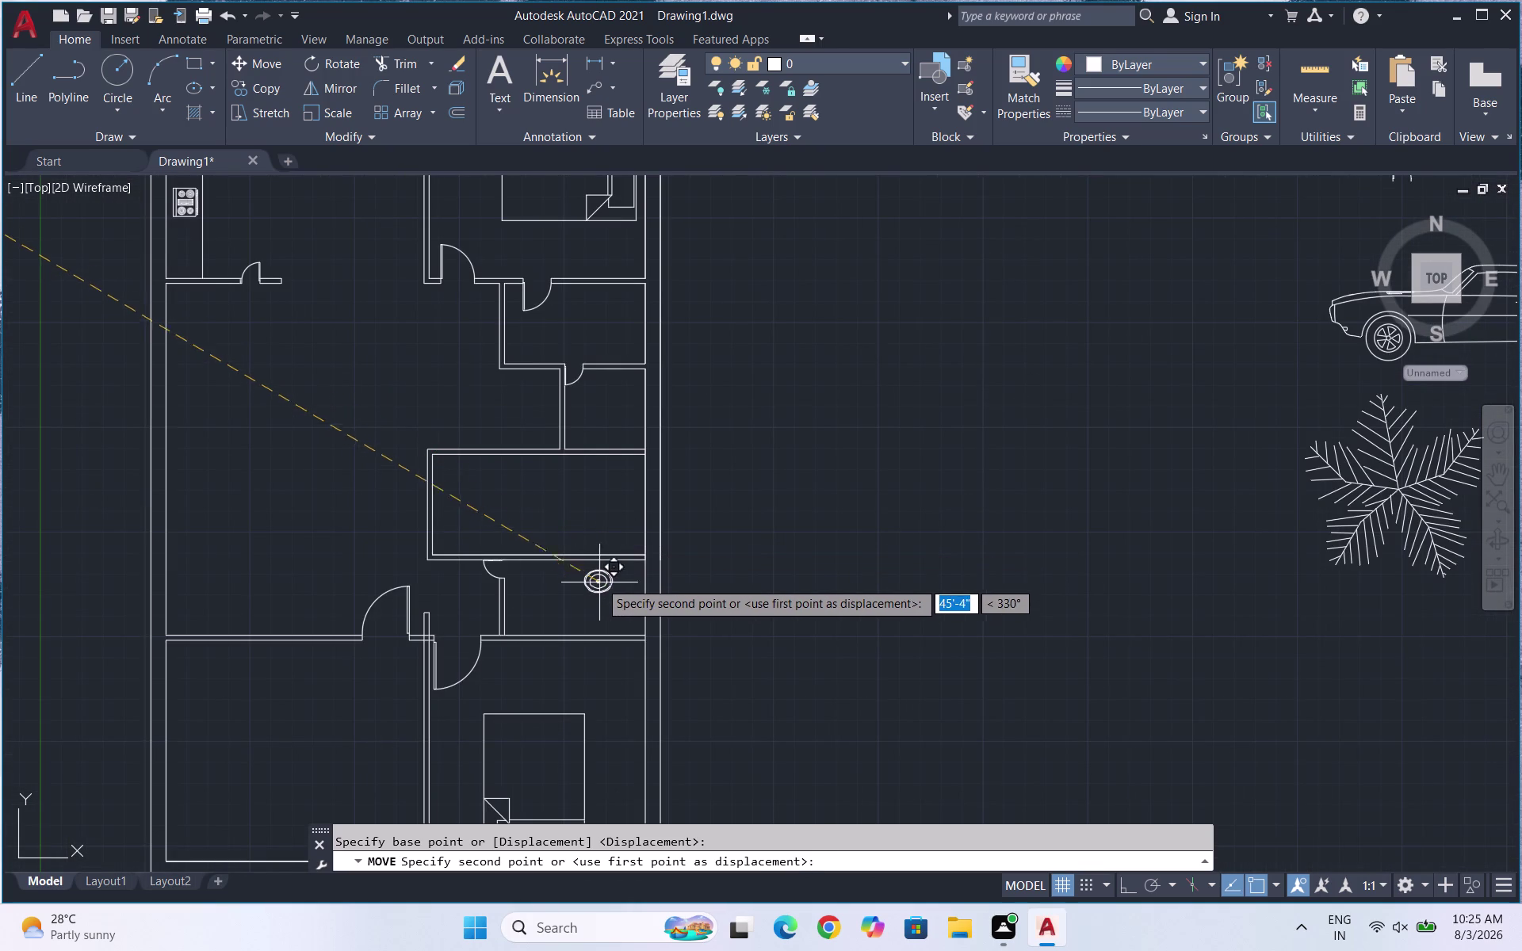
click(530, 349)
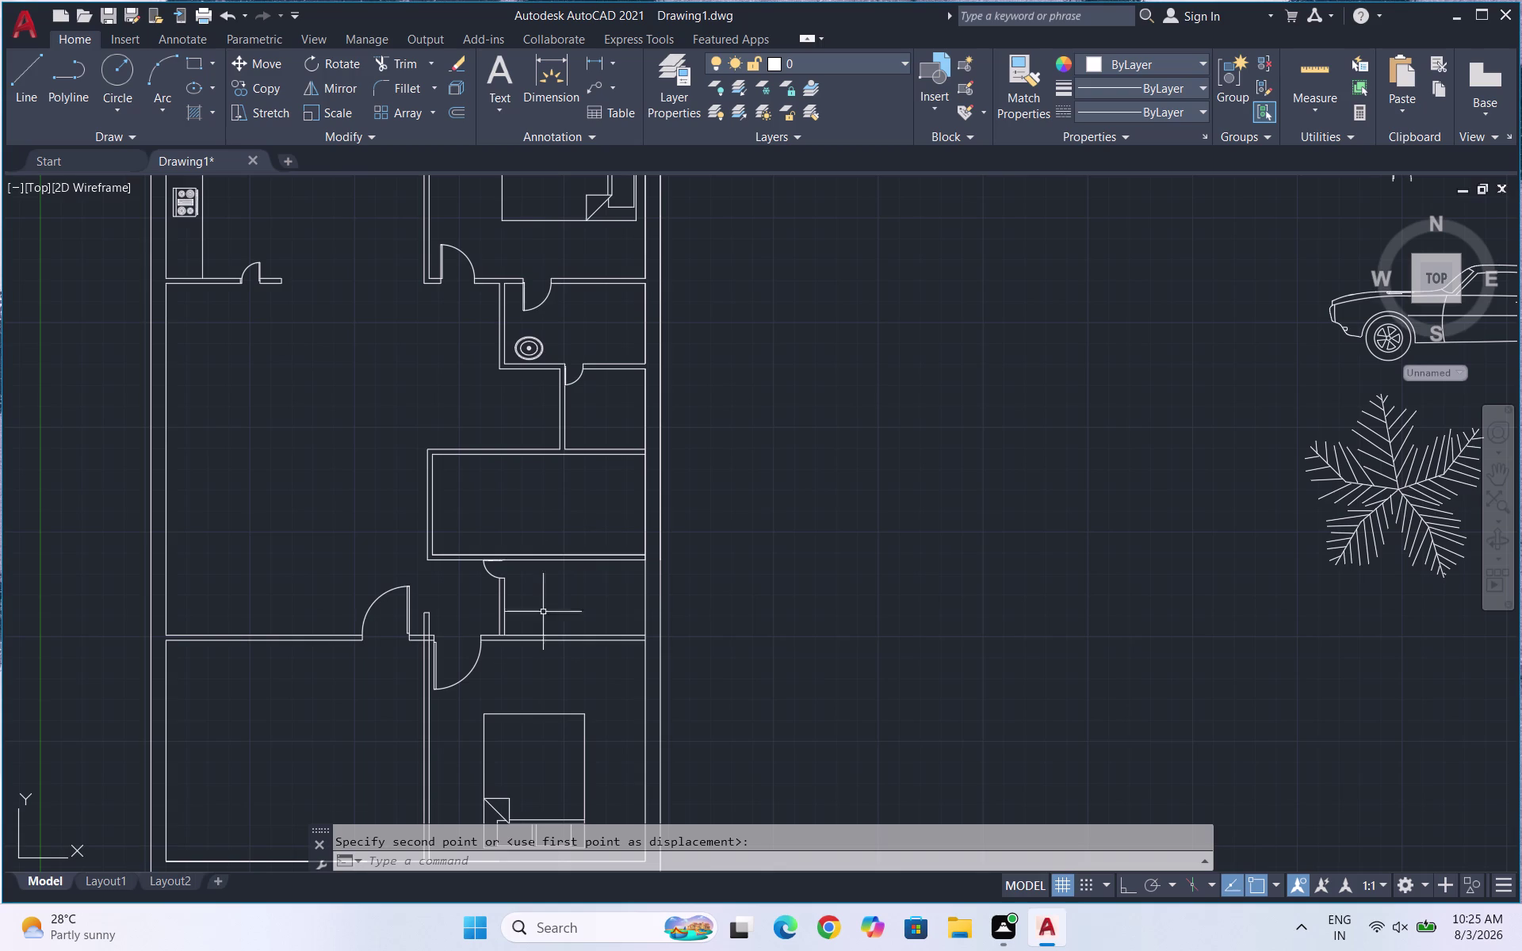
scroll(up, 3)
click(403, 342)
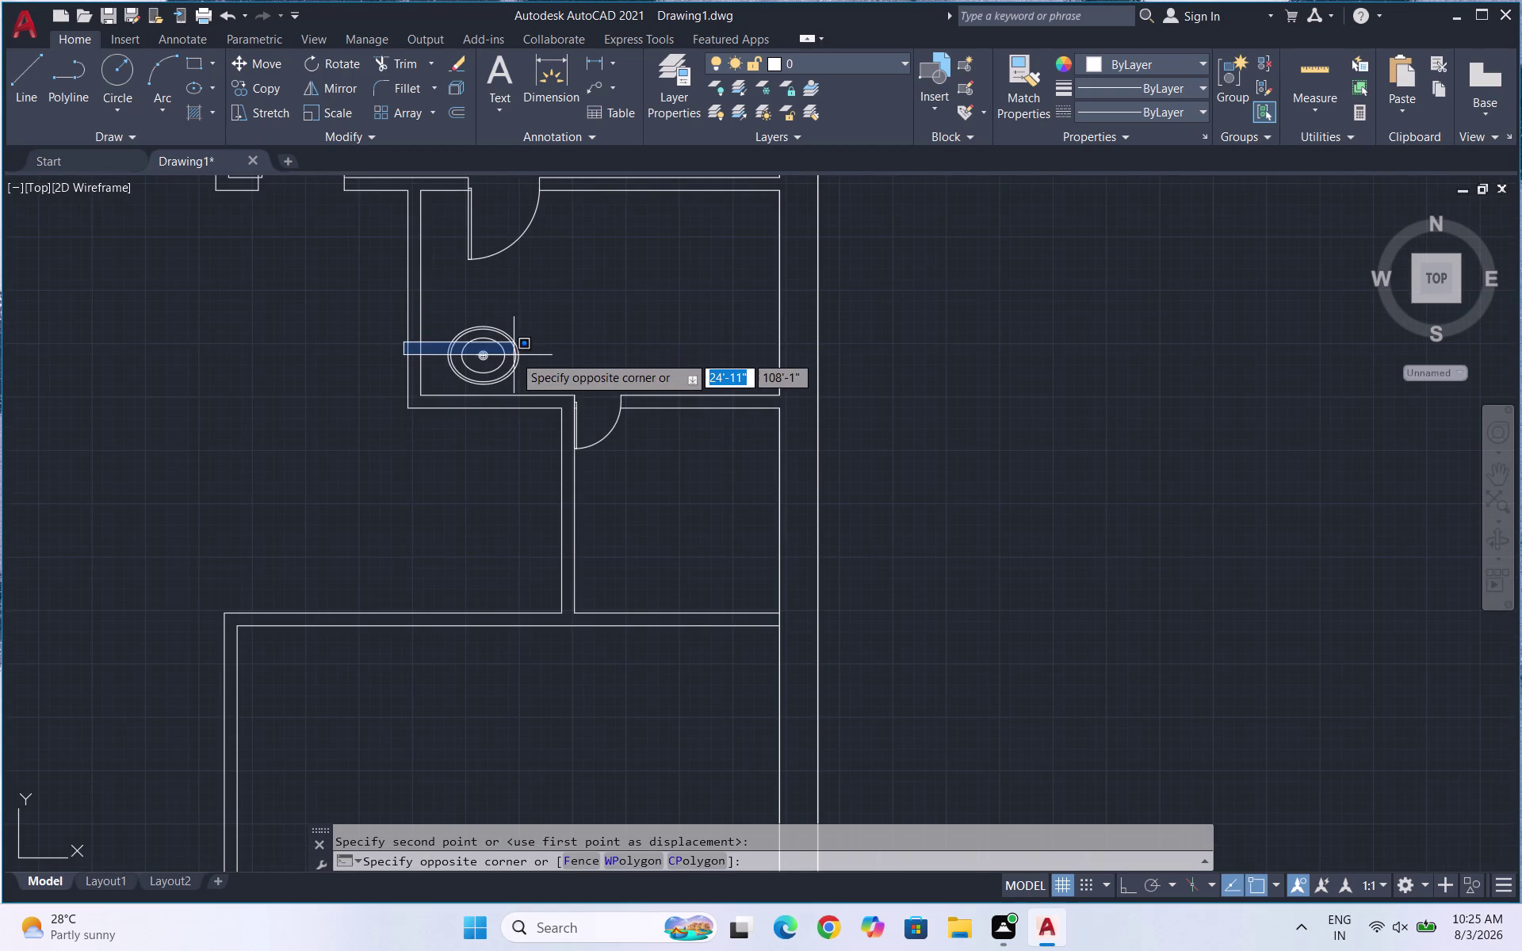
key(Escape)
Copy the wash basin into the small room above the lower-right bedroom.
drag(536, 375, 512, 352)
click(459, 323)
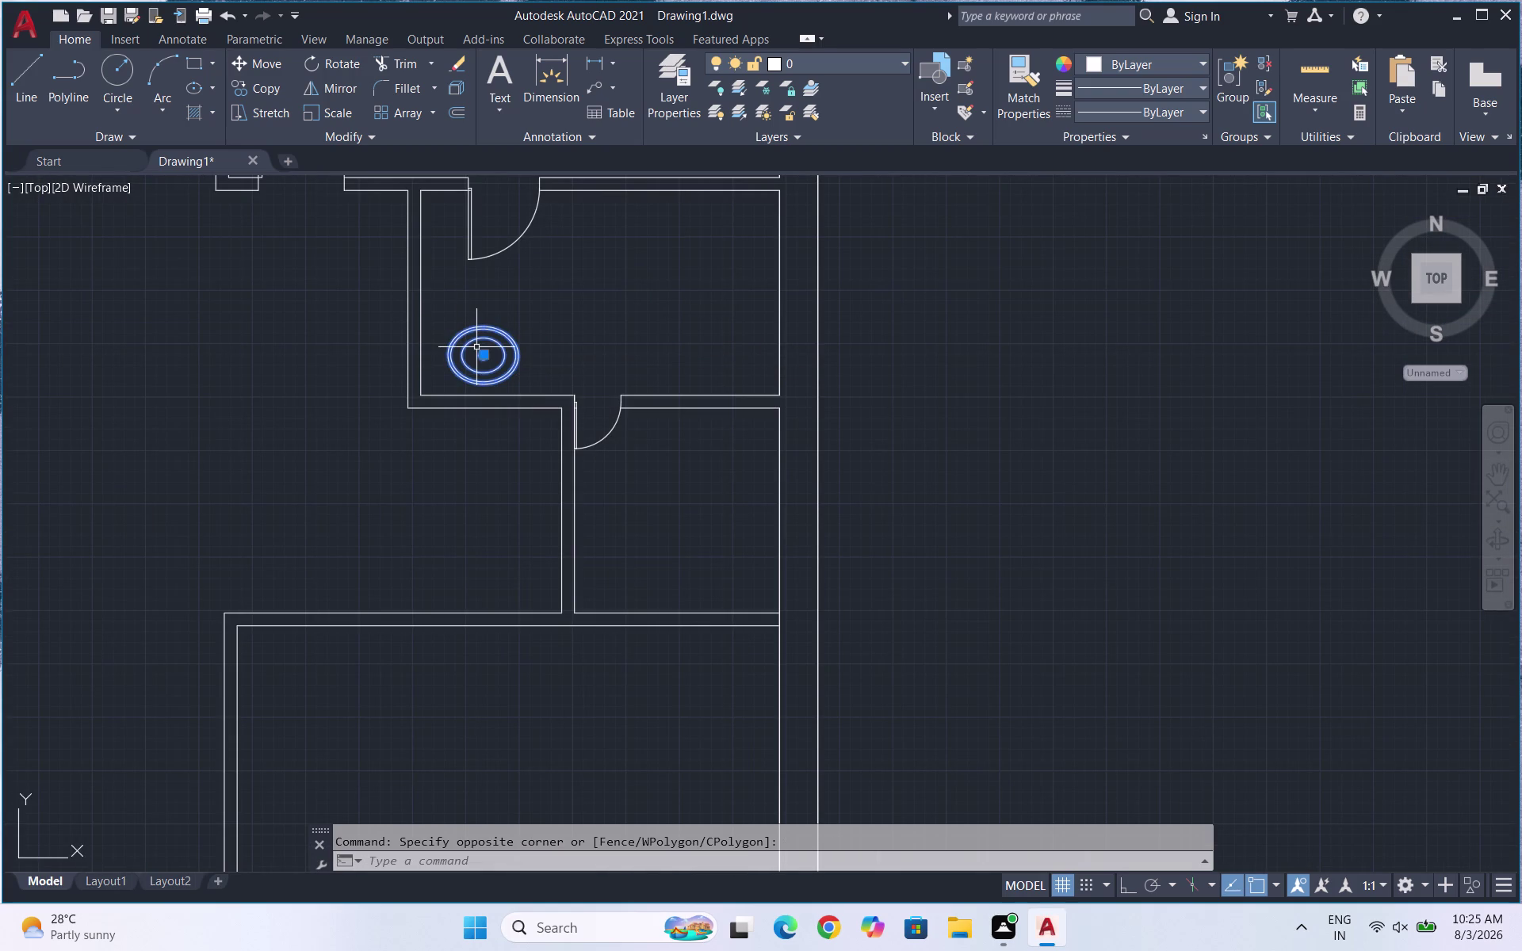
key(c)
key(o)
key(Return)
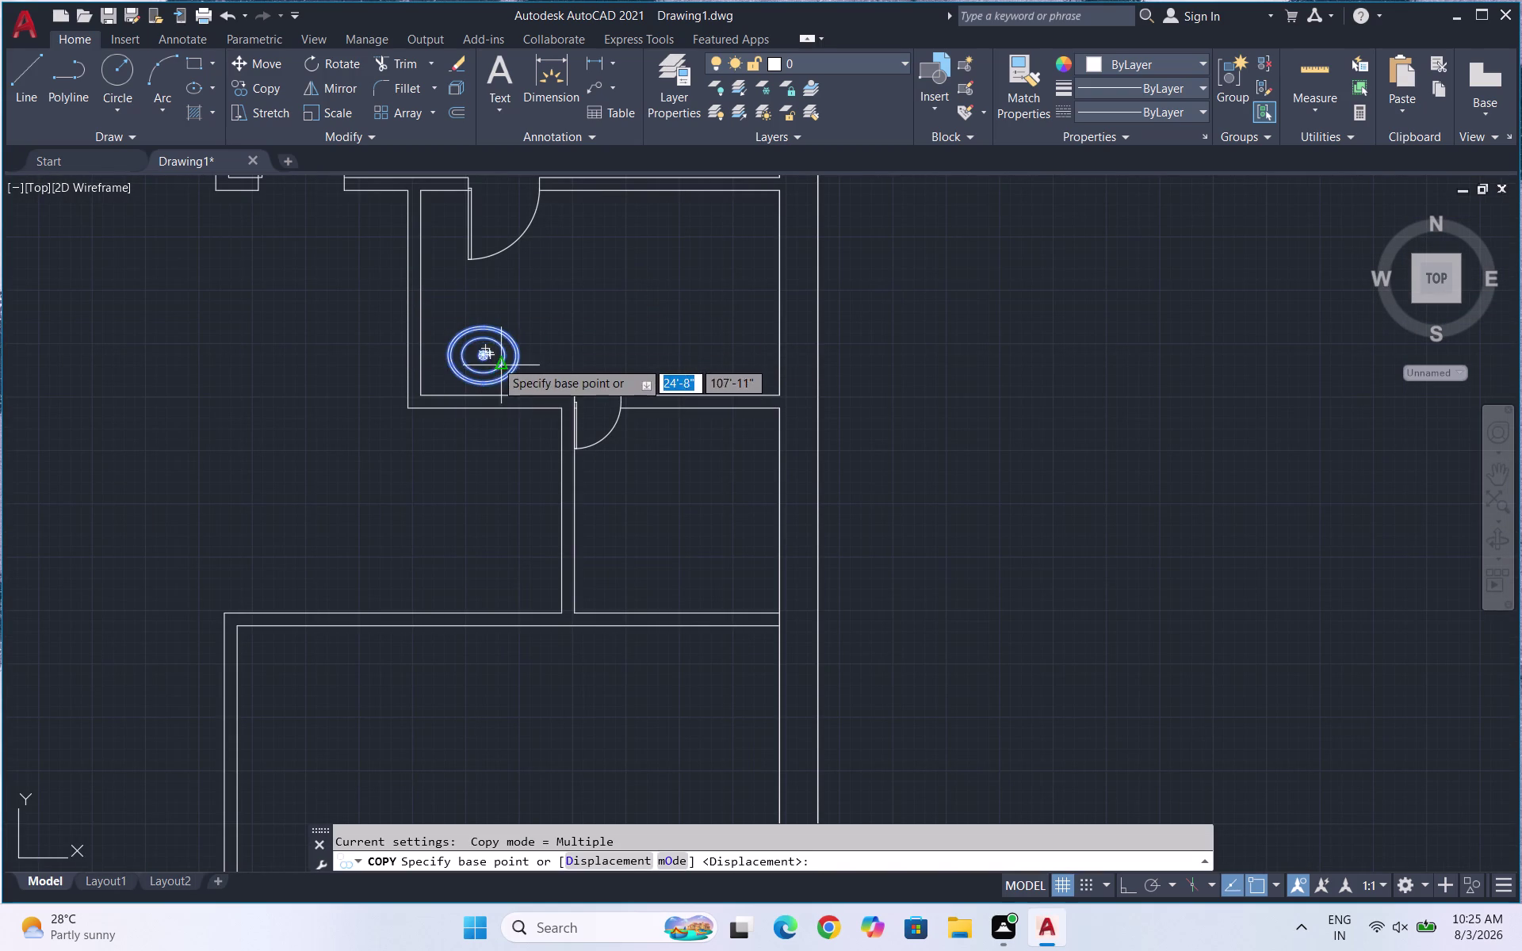
click(494, 353)
scroll(down, 3)
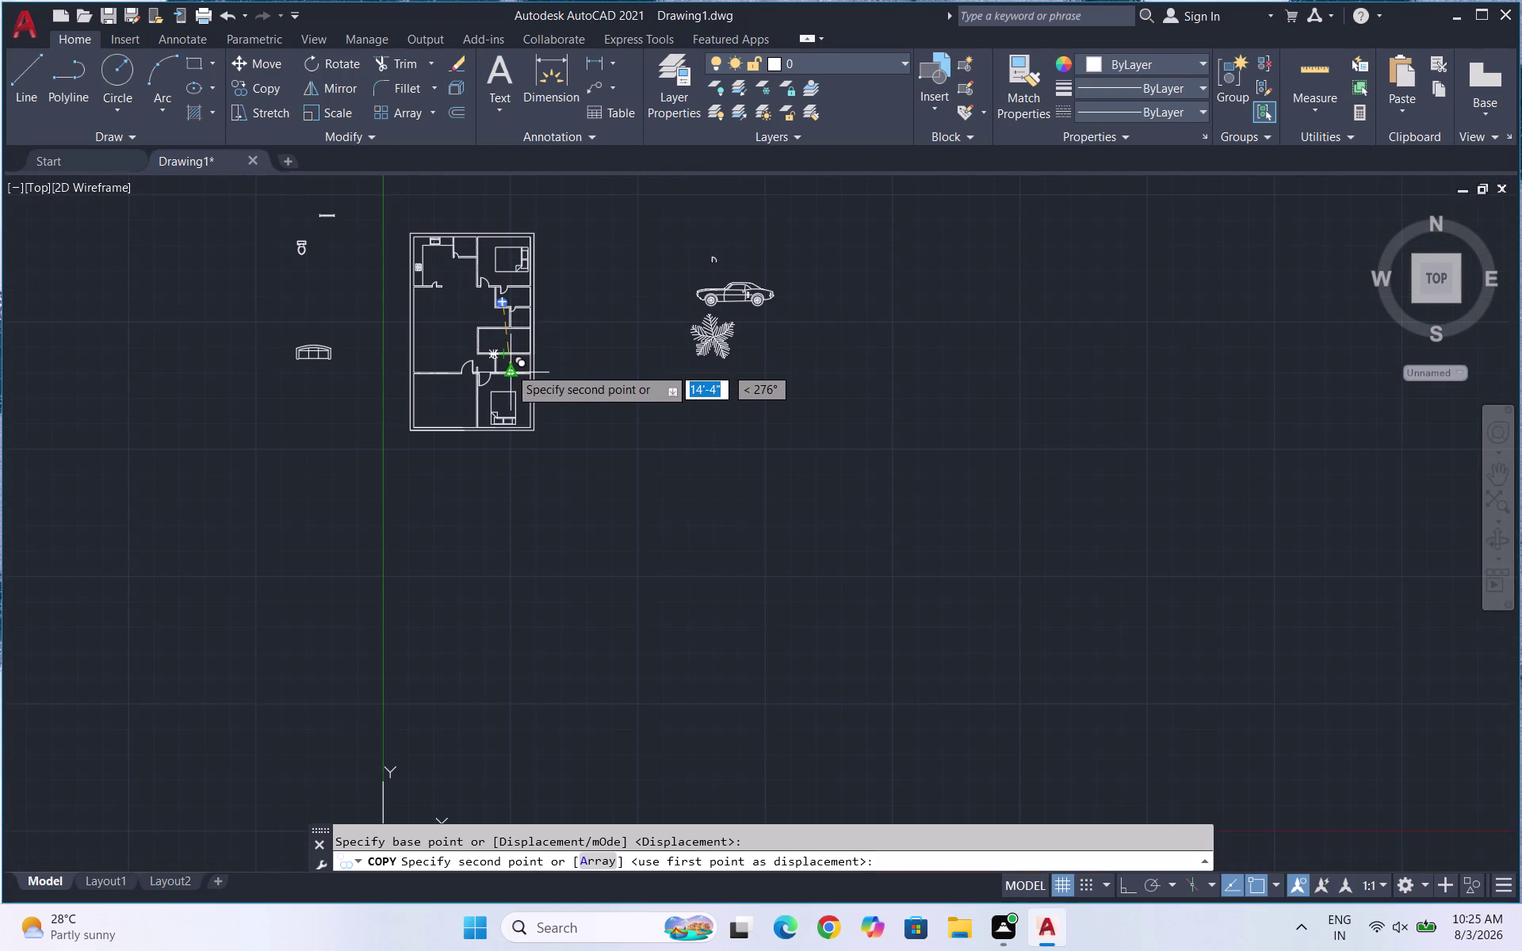
scroll(up, 3)
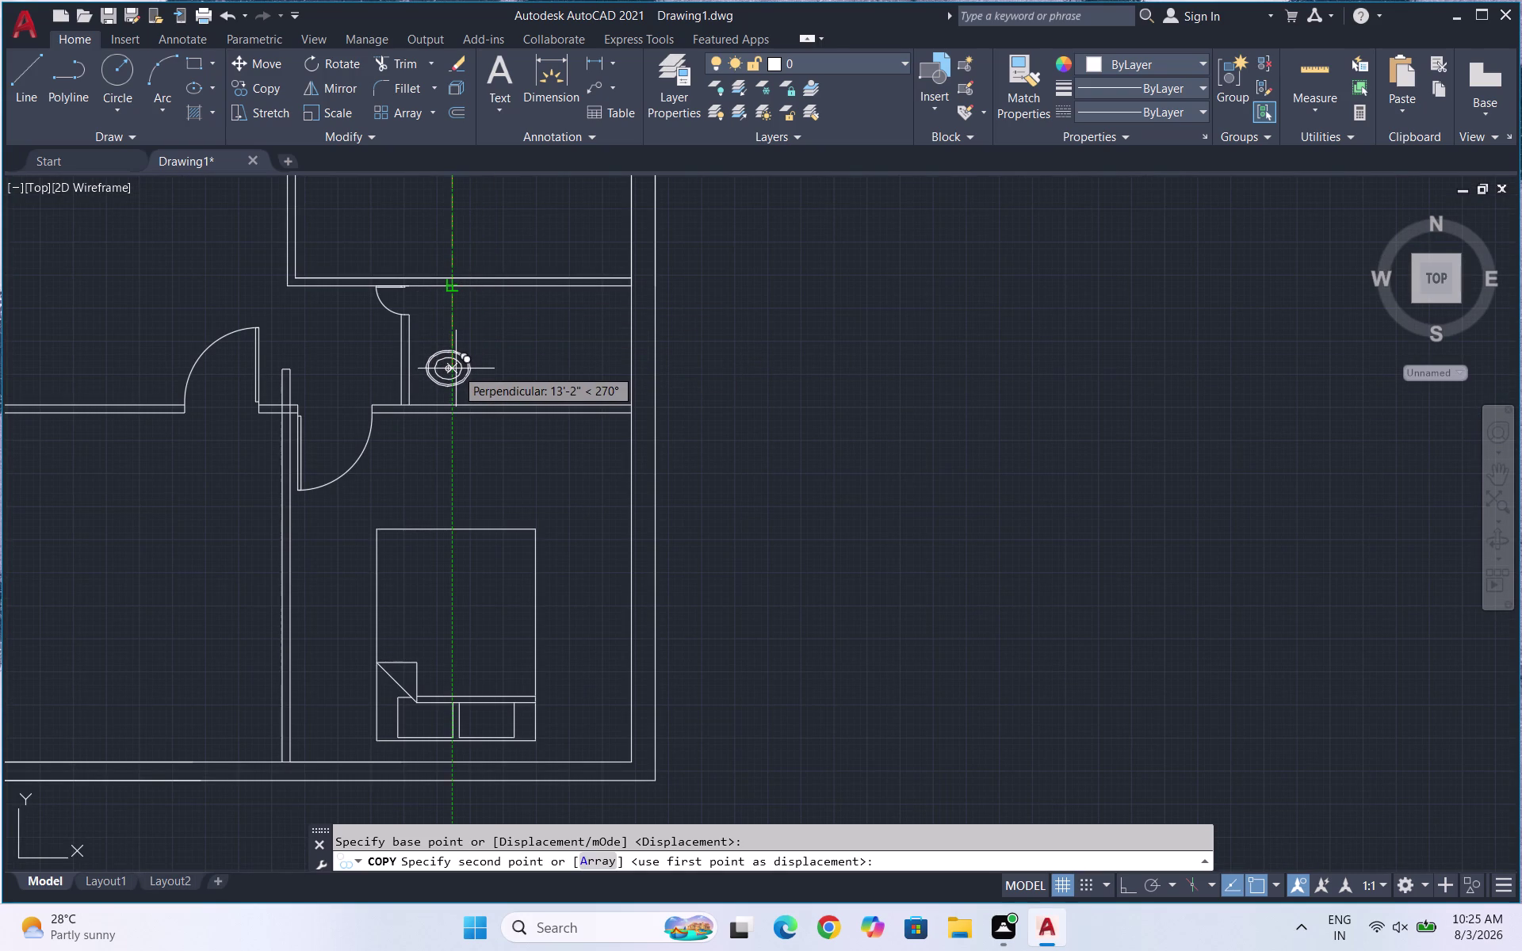
click(452, 375)
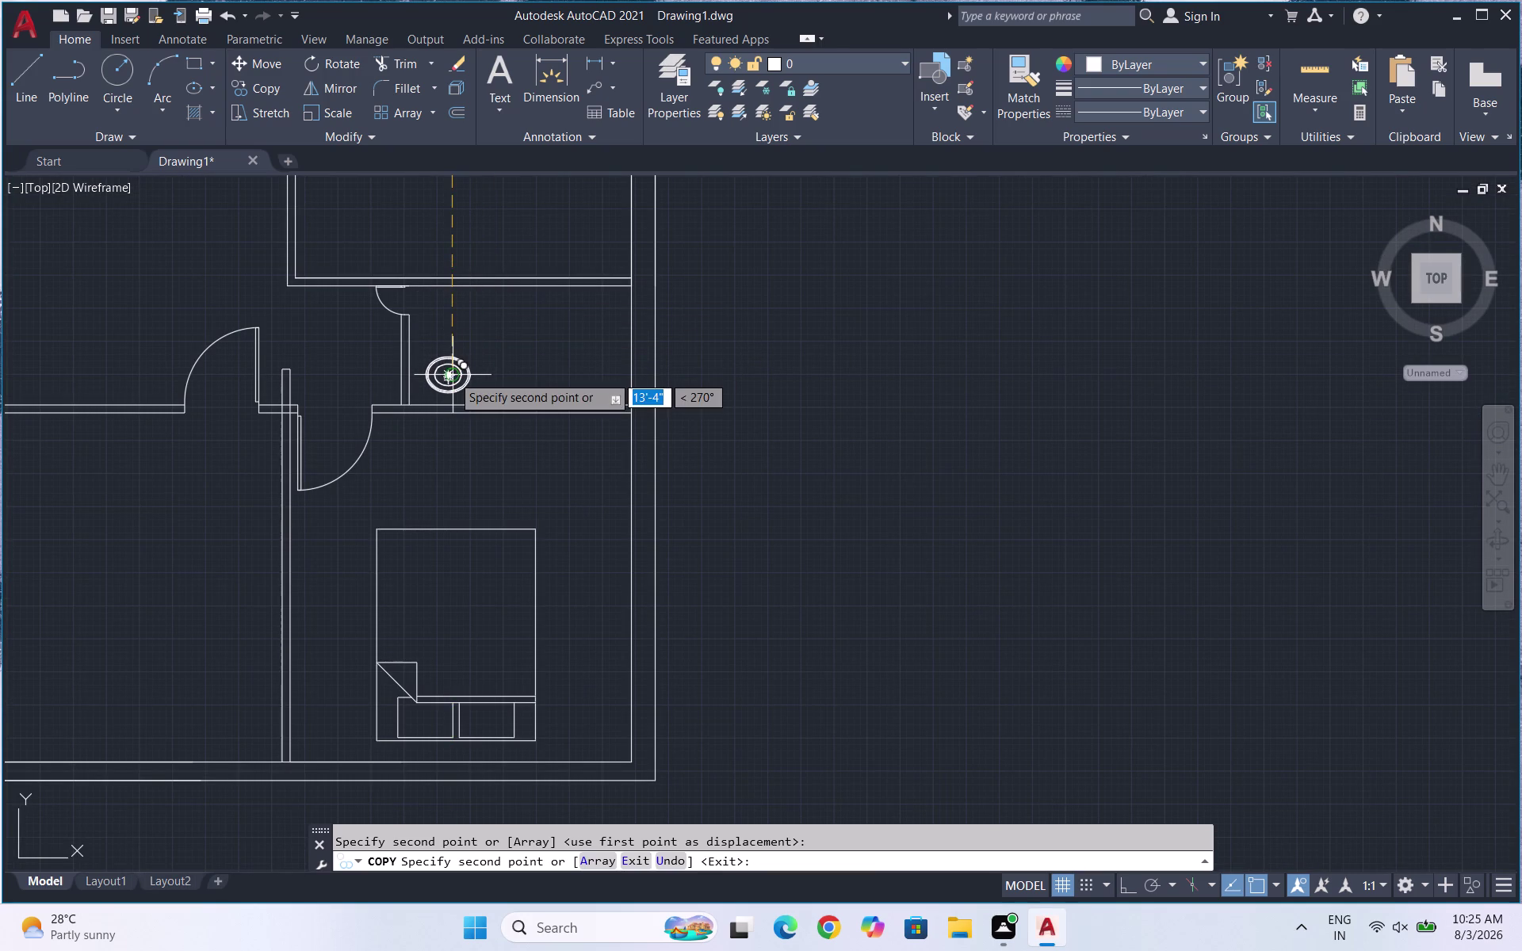
key(Escape)
scroll(down, 3)
scroll(down, 3)
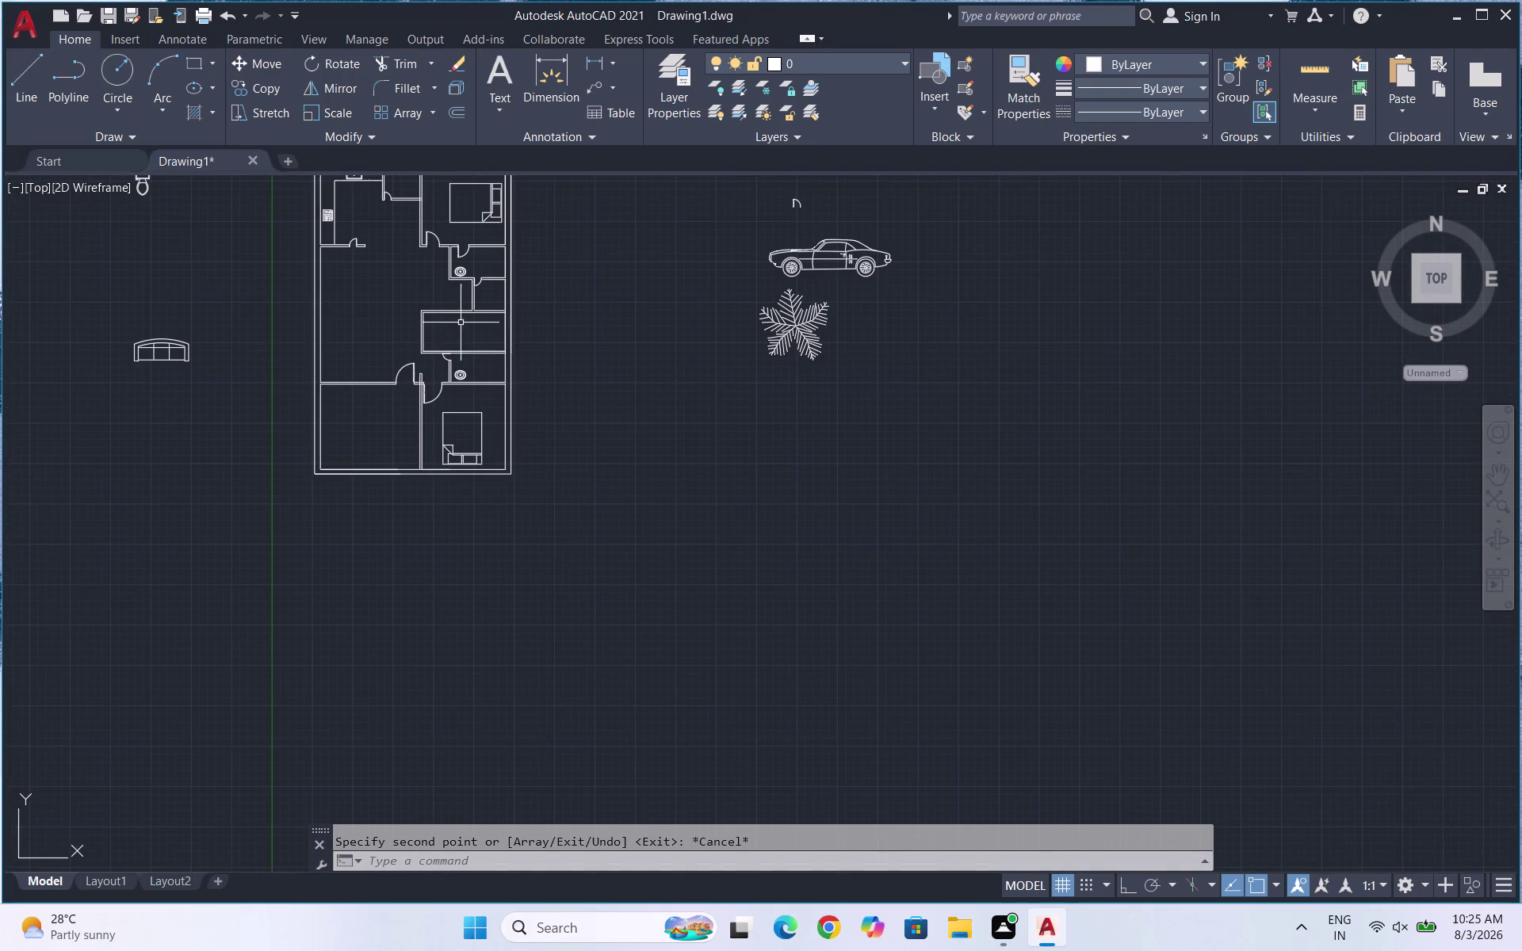
scroll(down, 3)
scroll(up, 3)
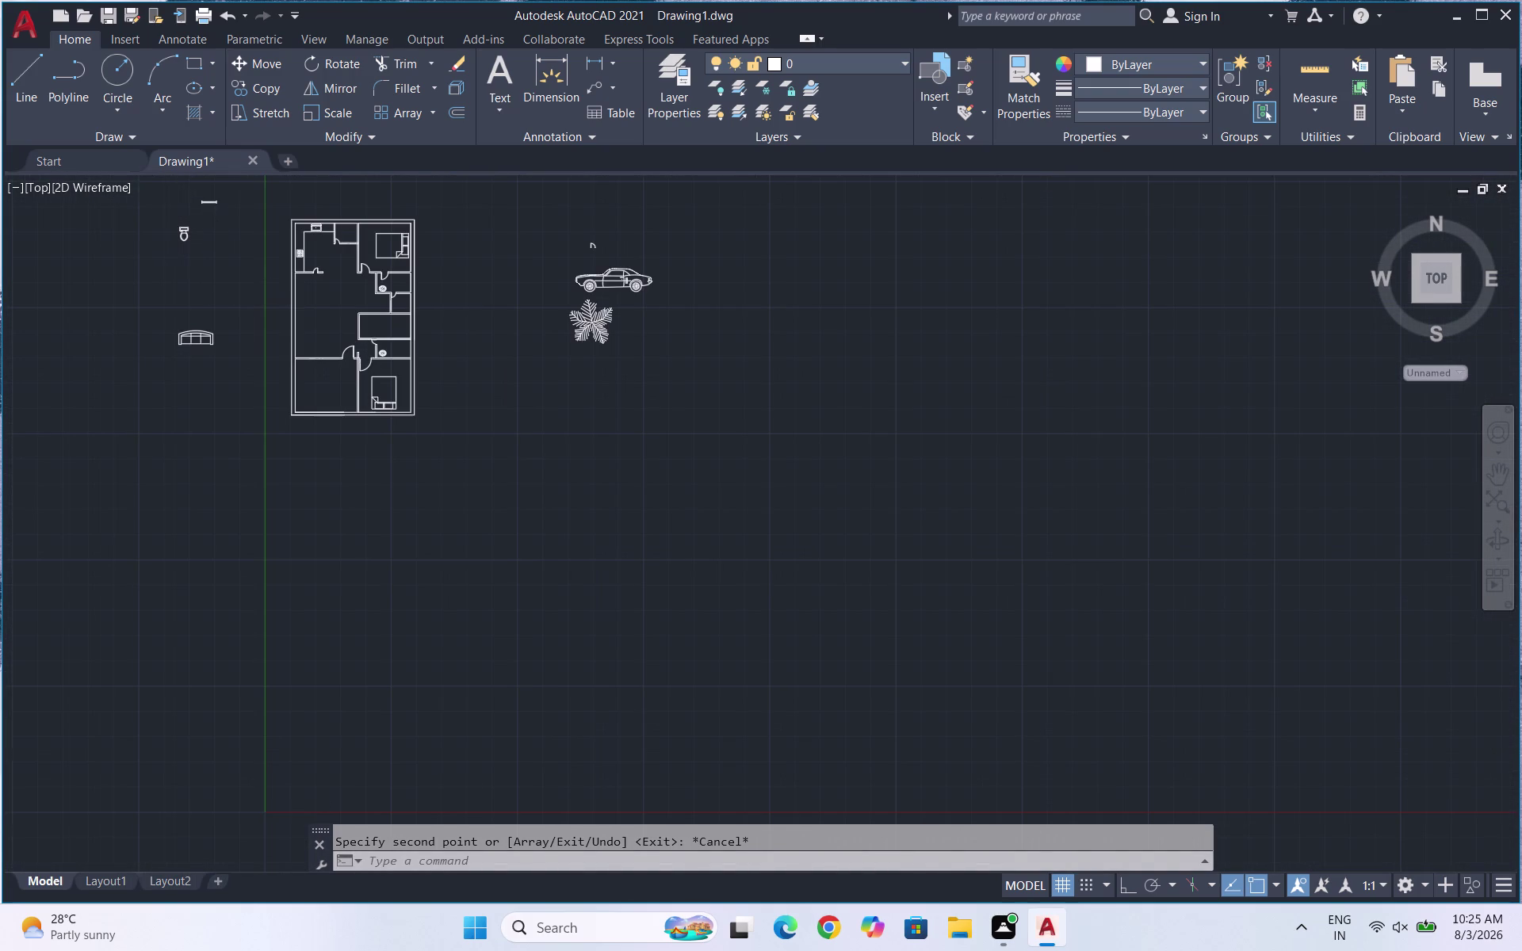
Rotate the toilet 180° about a pivot point.
scroll(up, 3)
click(322, 349)
click(151, 288)
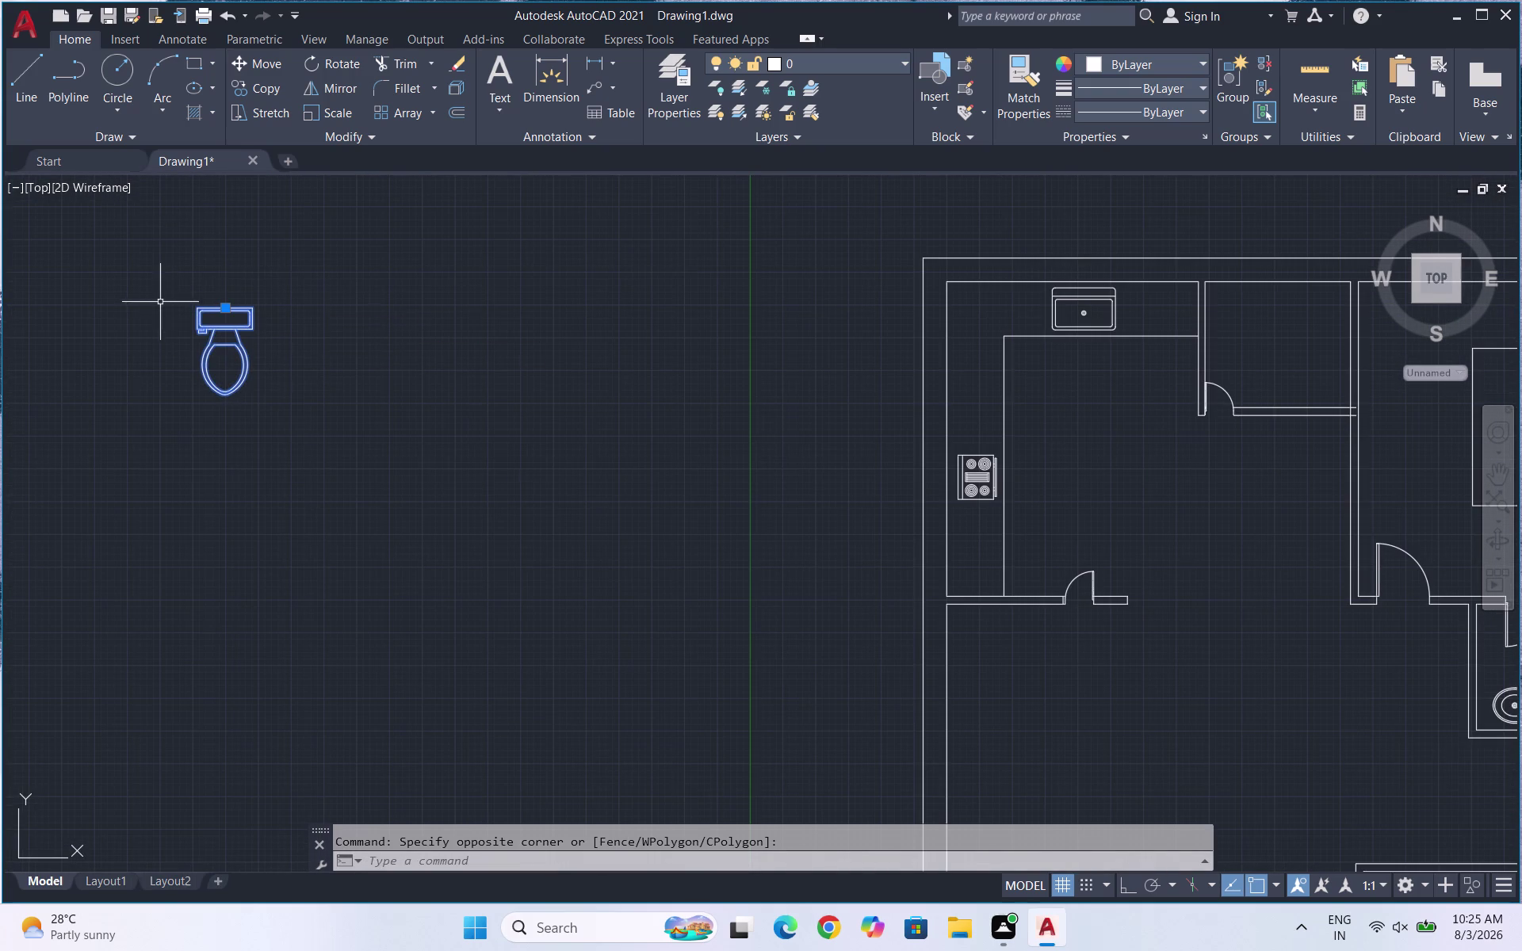
text(RO)
key(Return)
key(F8)
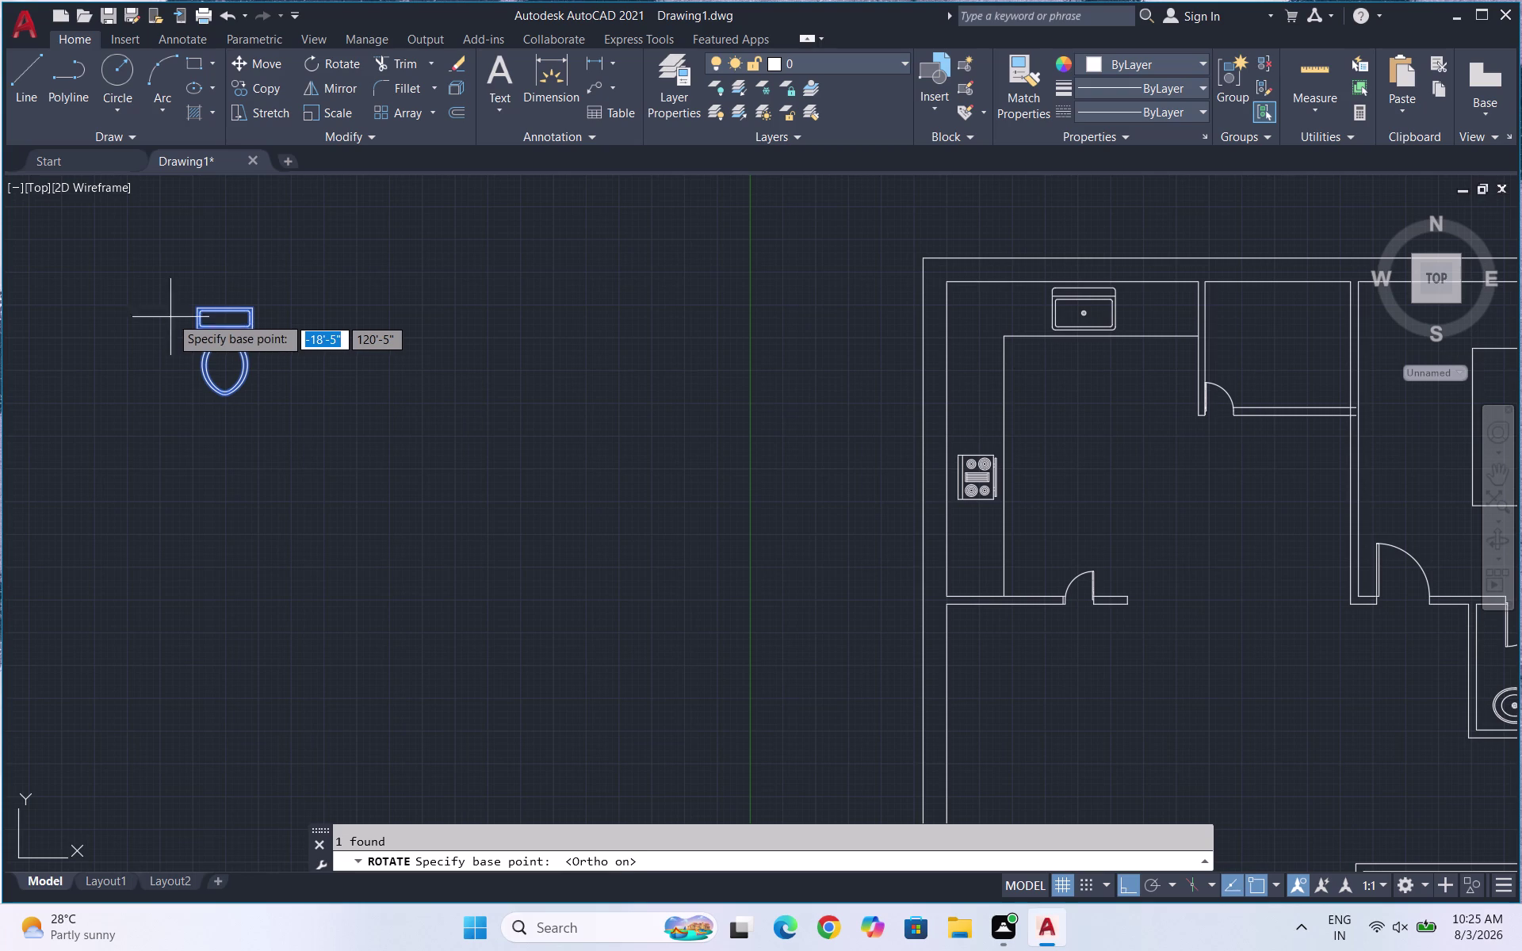
click(208, 308)
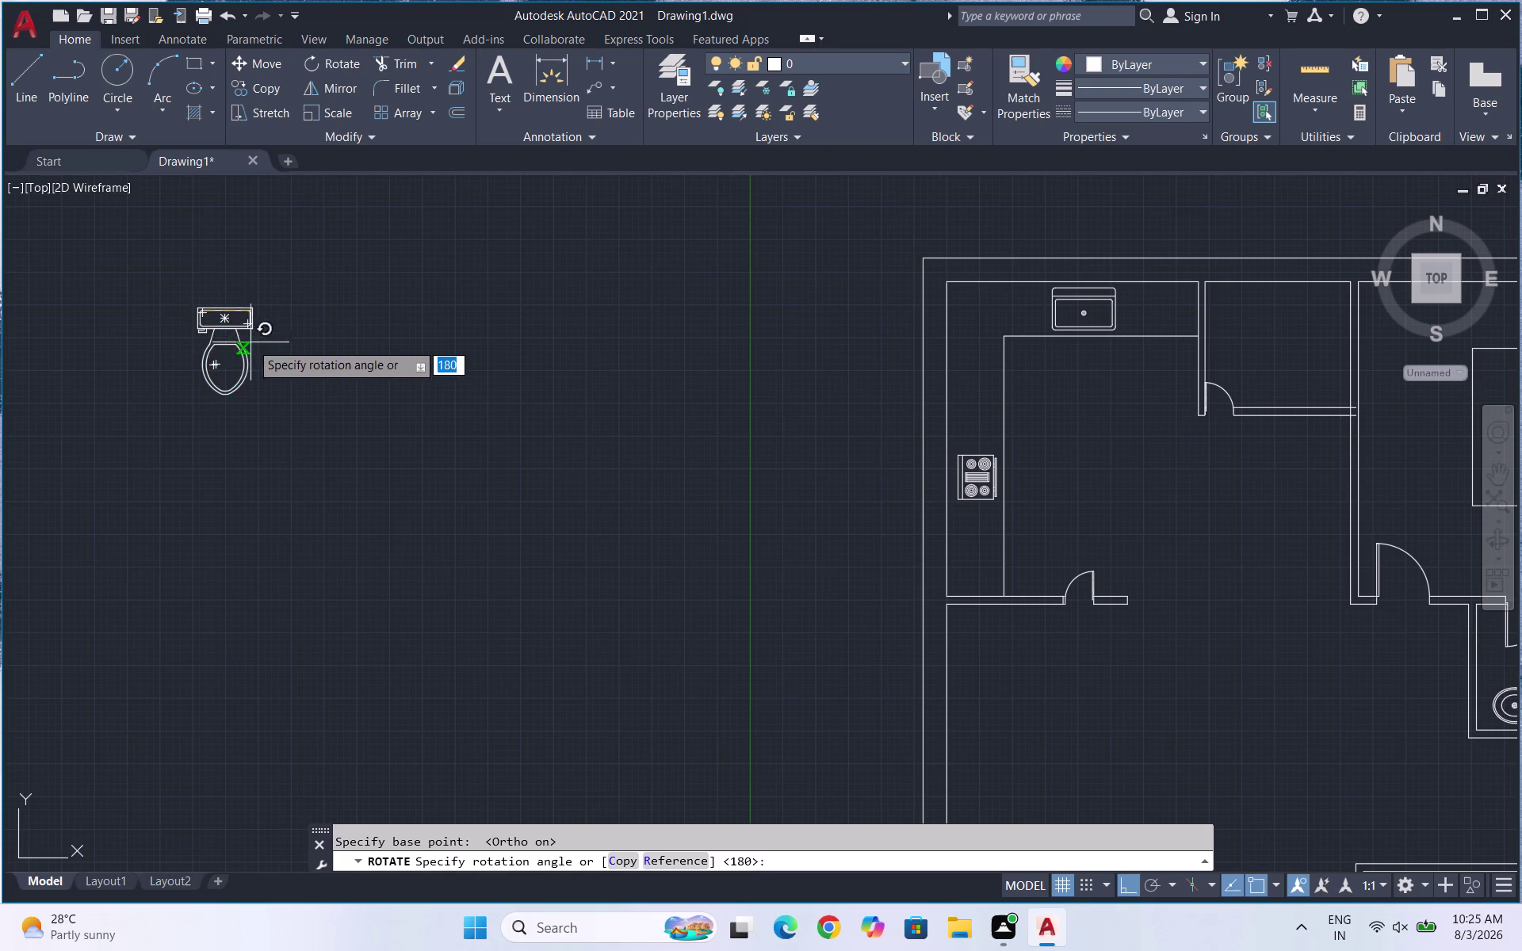
click(130, 289)
Copy the rotated toilet by its tank edge against the bathroom wall beside the basin.
drag(220, 347, 195, 316)
click(108, 248)
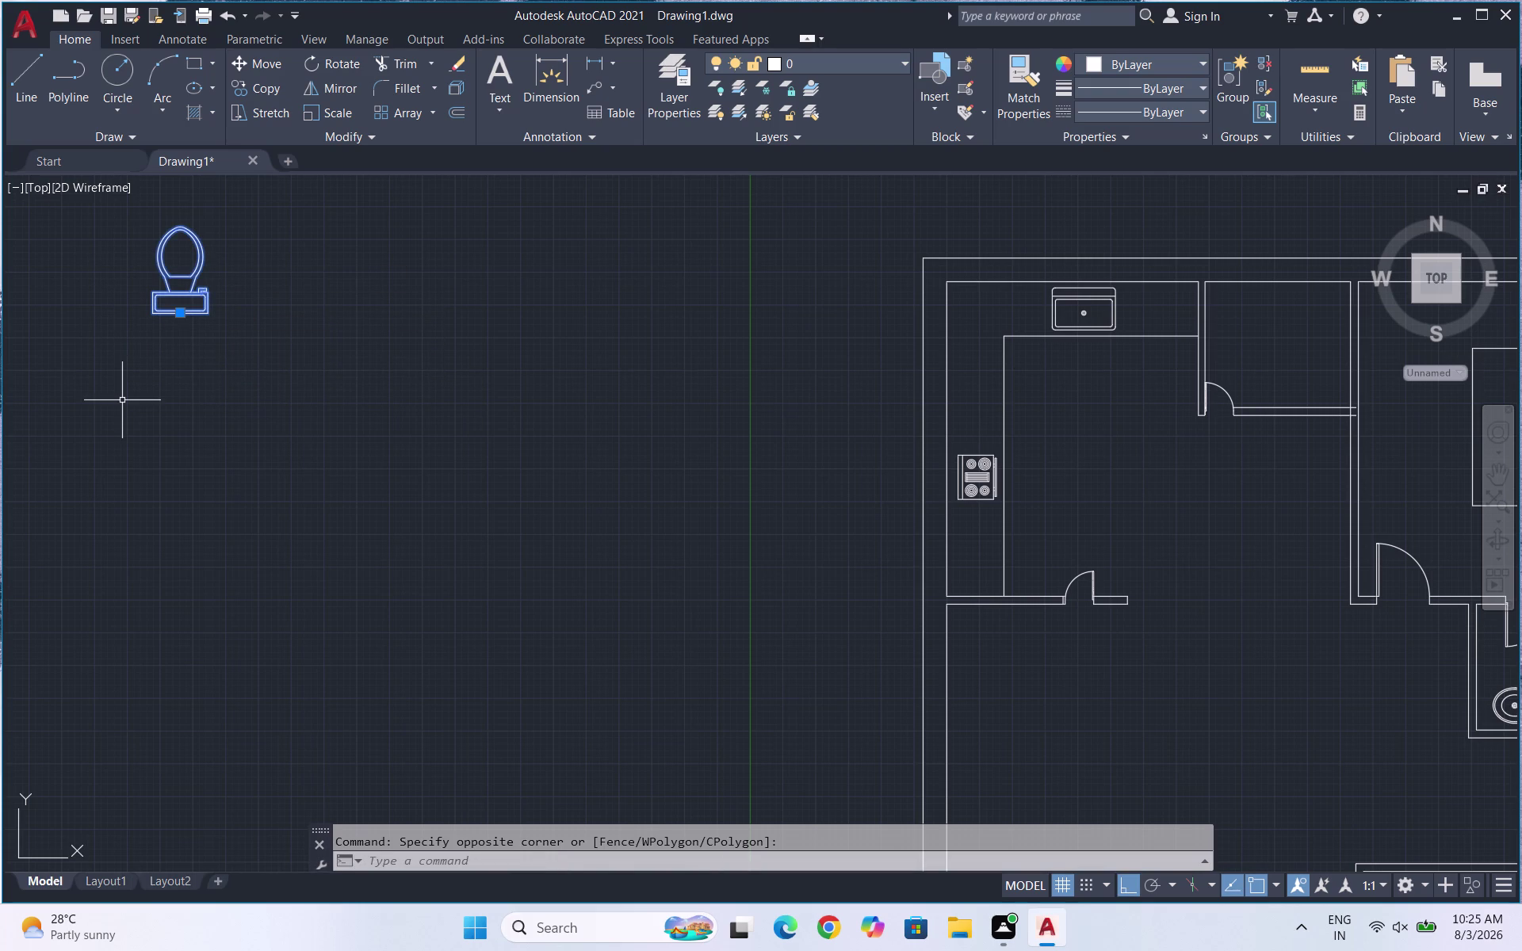
text(CO)
key(Return)
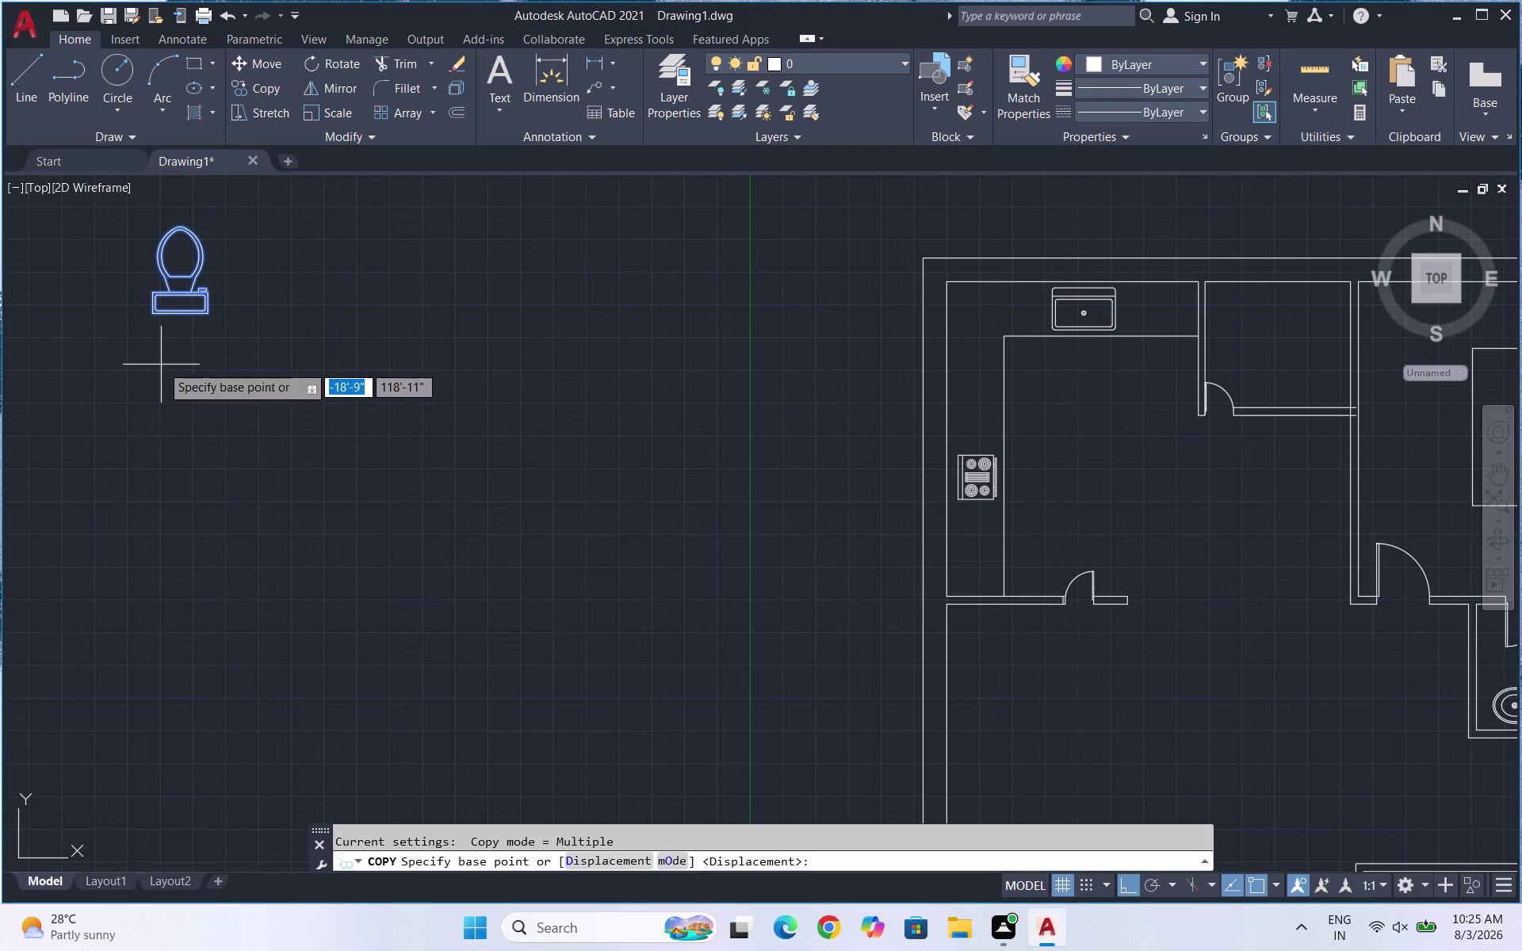
click(183, 313)
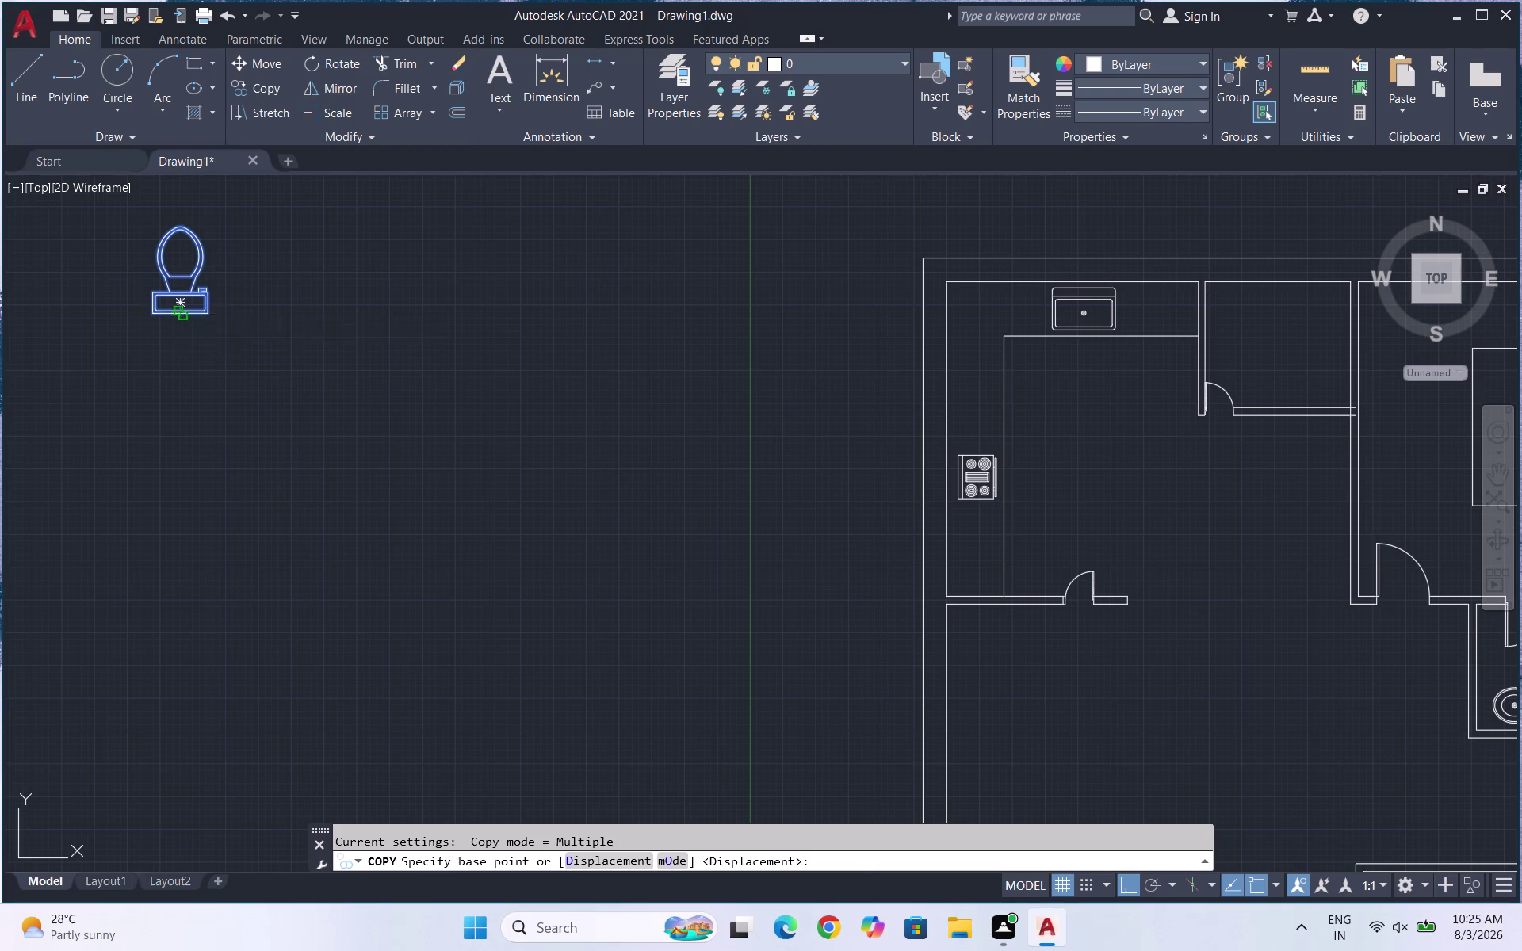
scroll(down, 3)
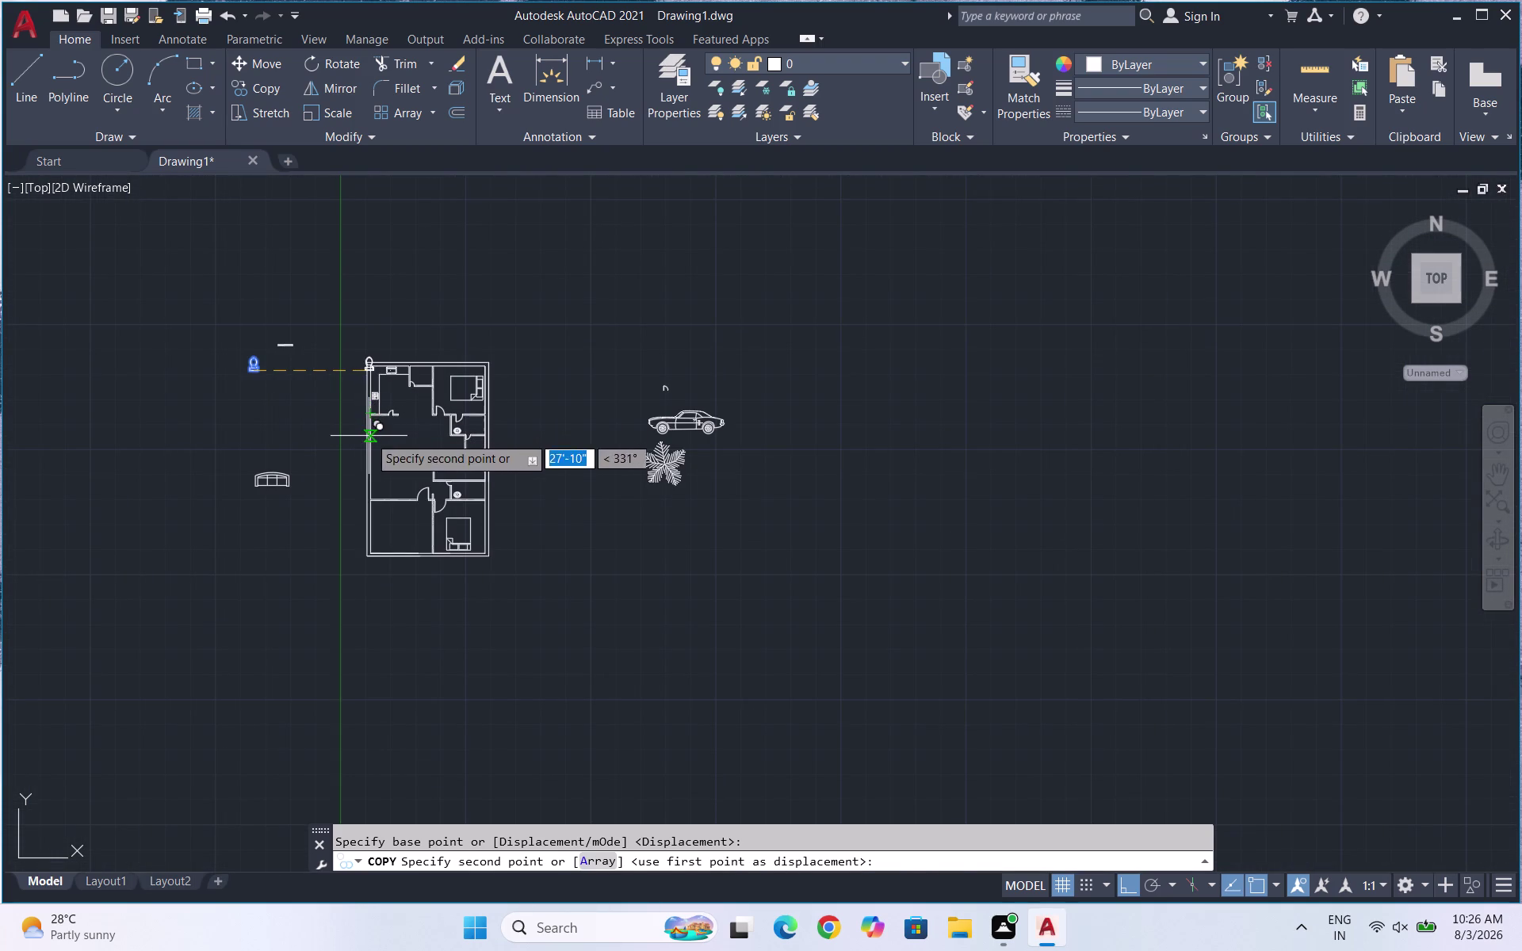
key(F8)
scroll(up, 3)
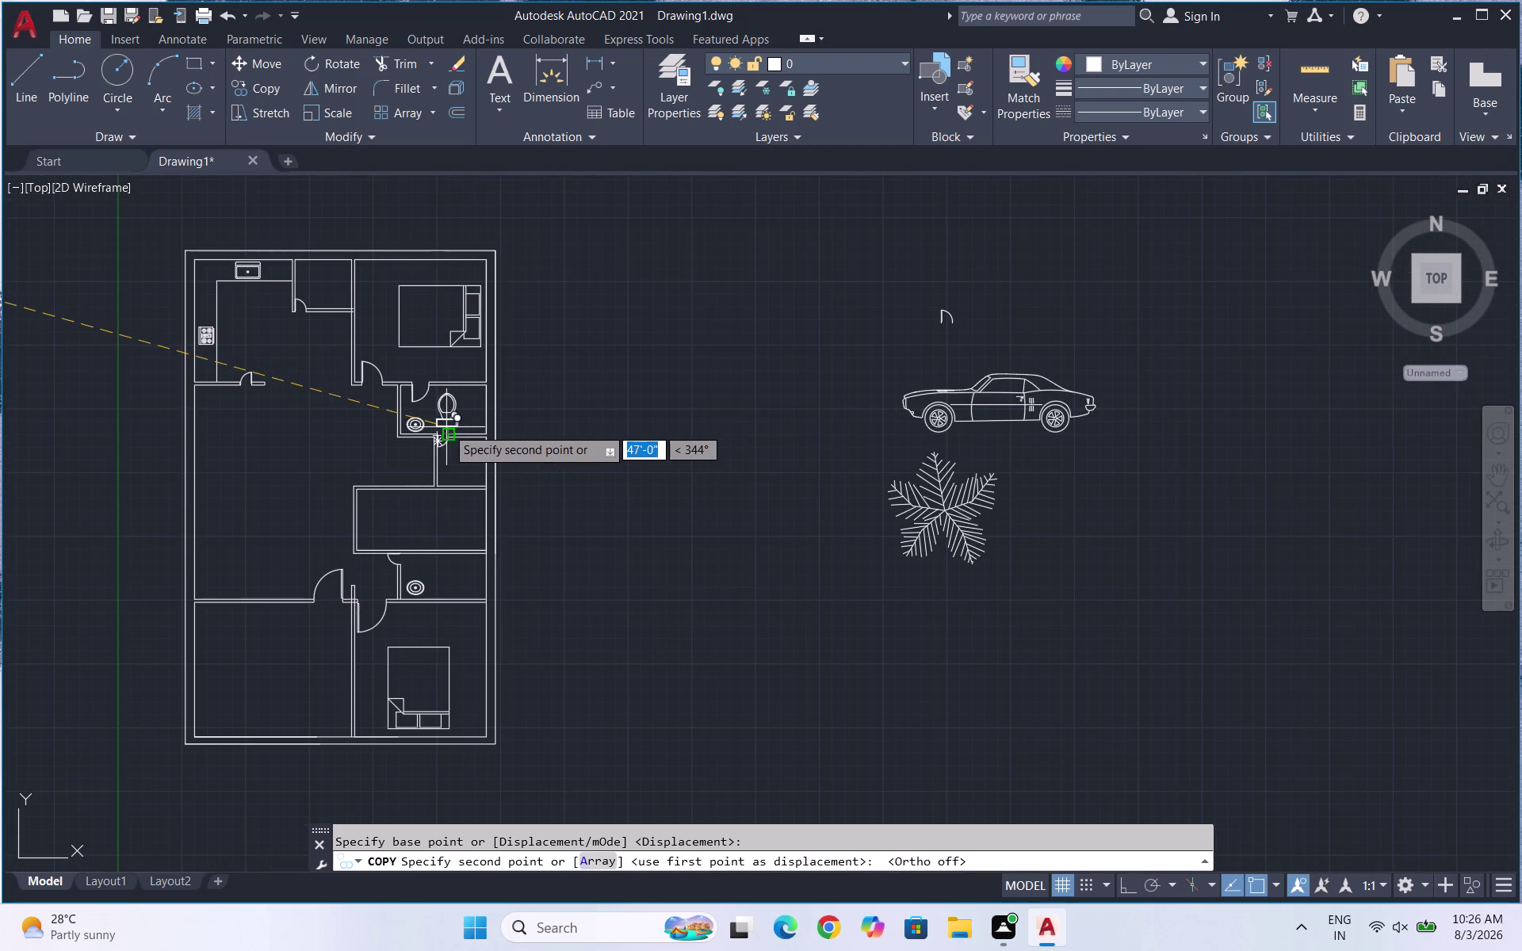
scroll(up, 3)
scroll(up, 3)
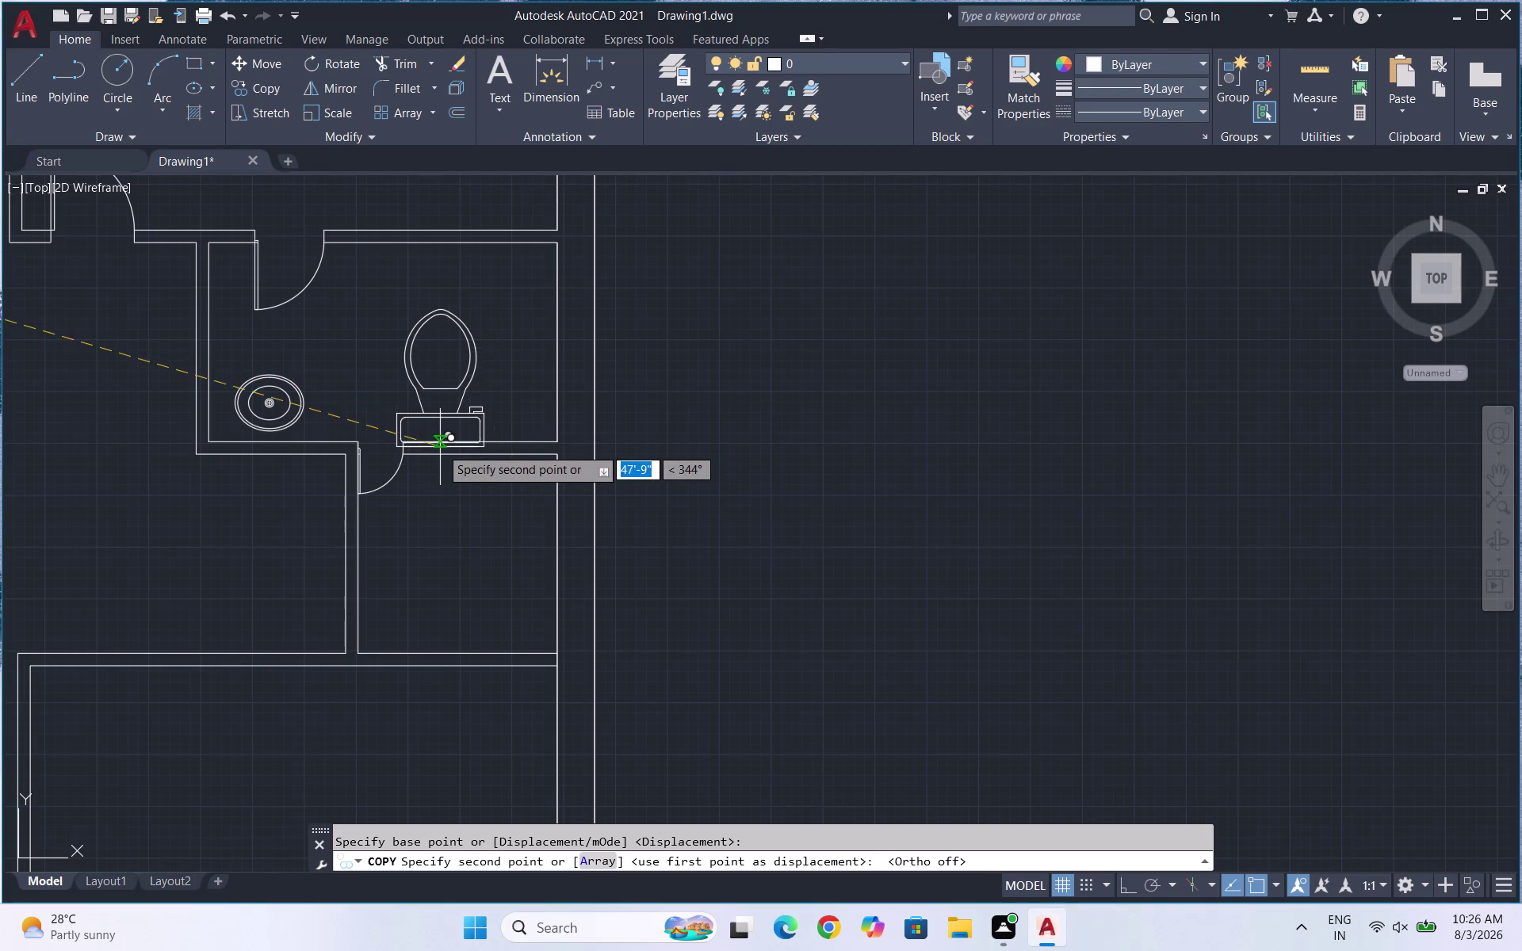
click(457, 443)
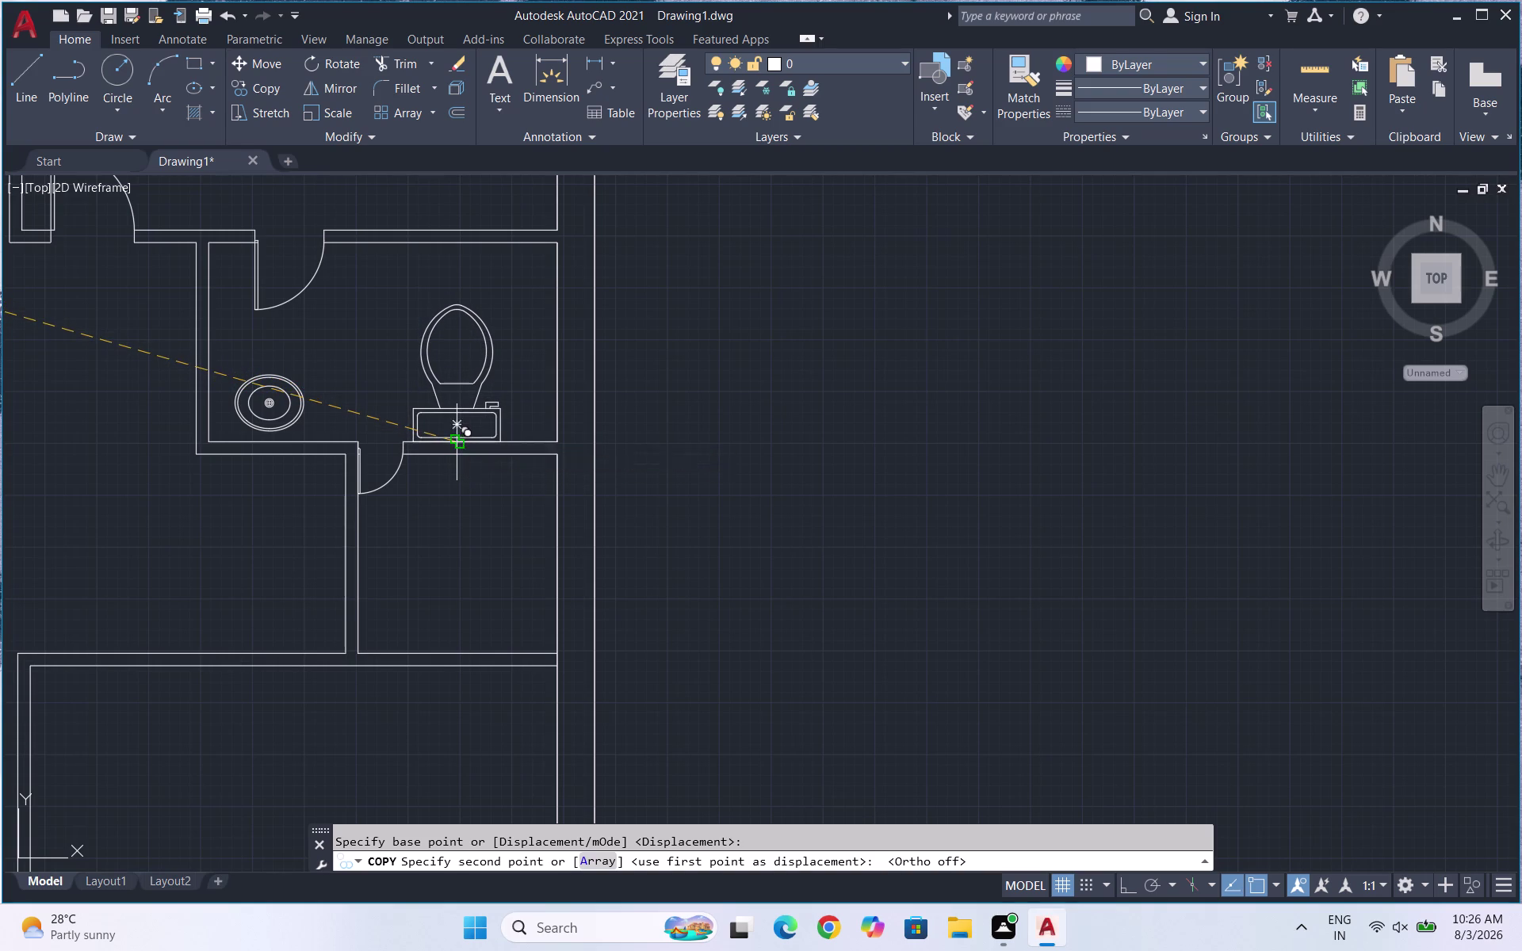
key(Escape)
scroll(up, 3)
drag(420, 488, 371, 457)
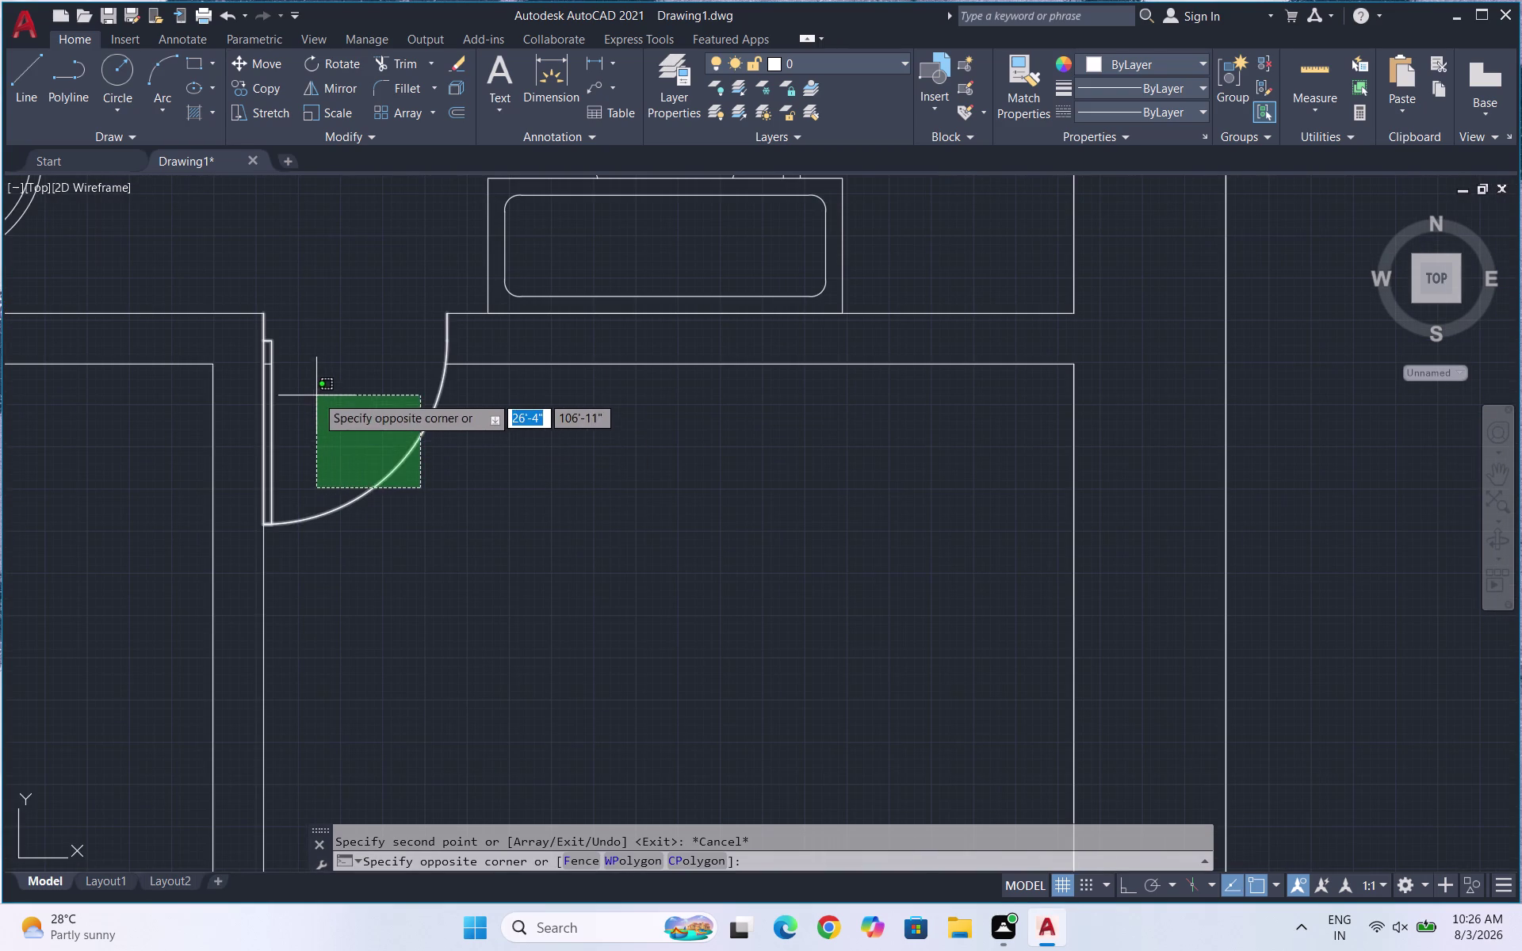
Rotate the door swing 180° about its hinge.
click(316, 396)
text(RO)
key(Return)
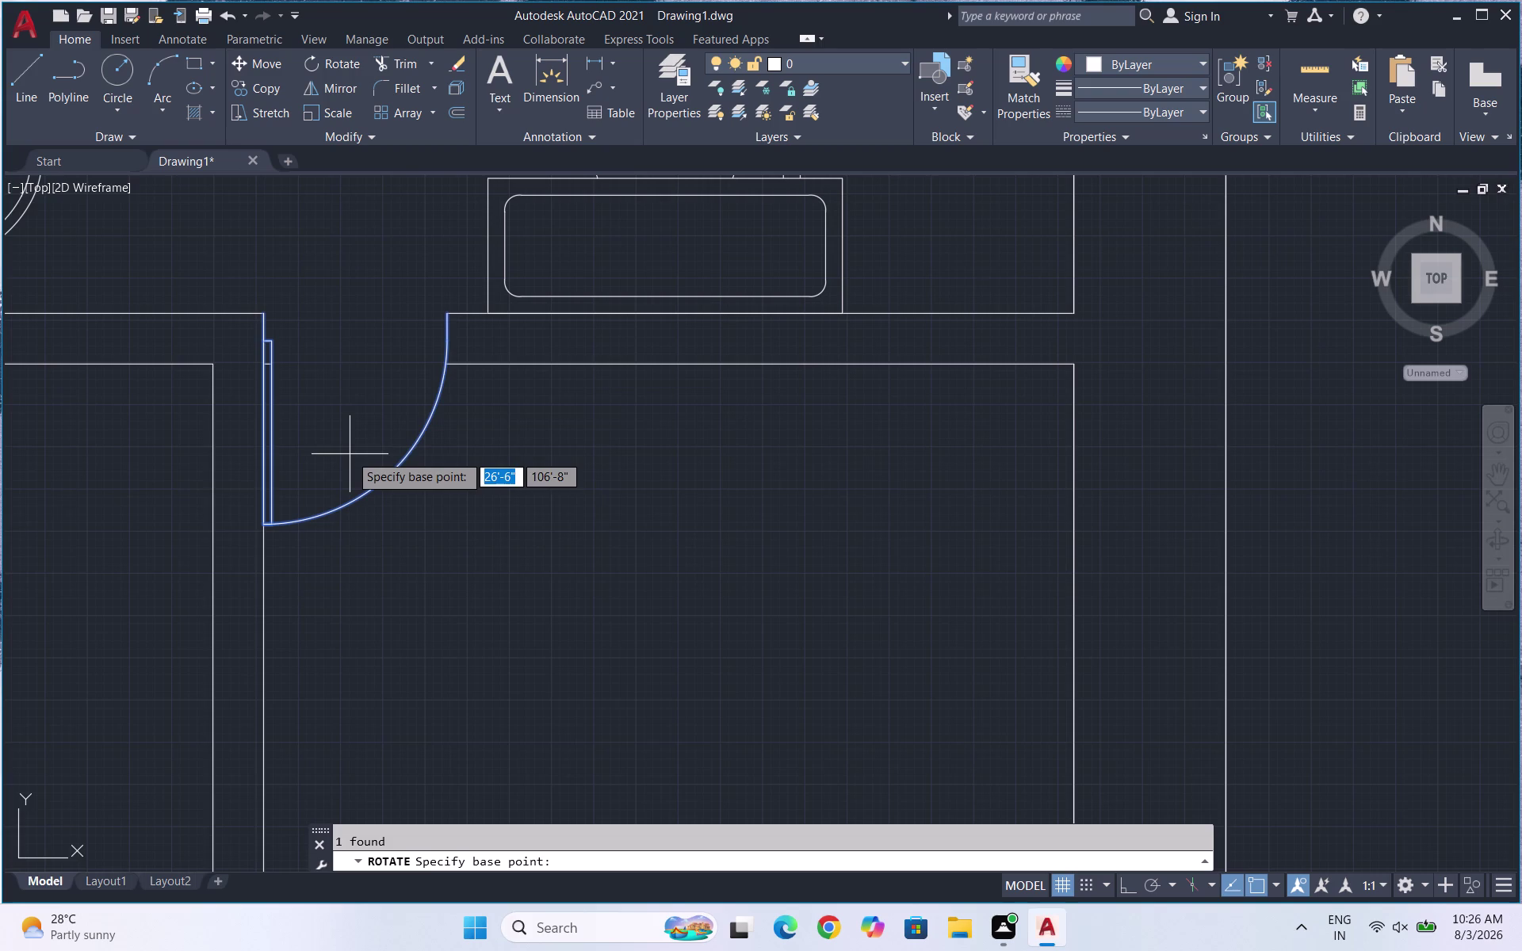
click(264, 315)
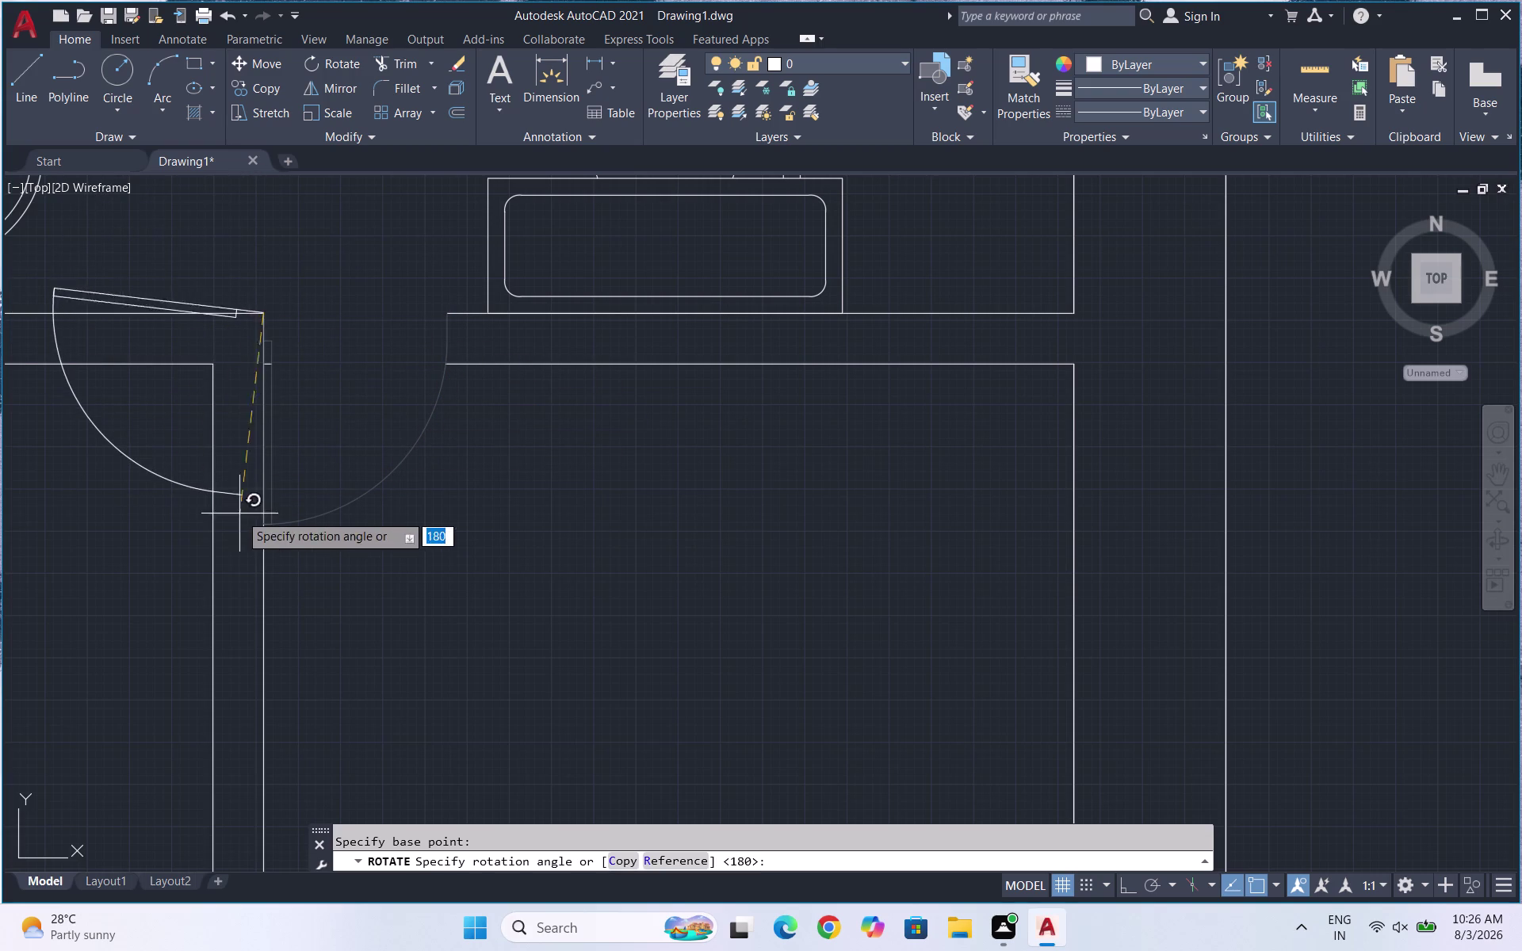
click(262, 554)
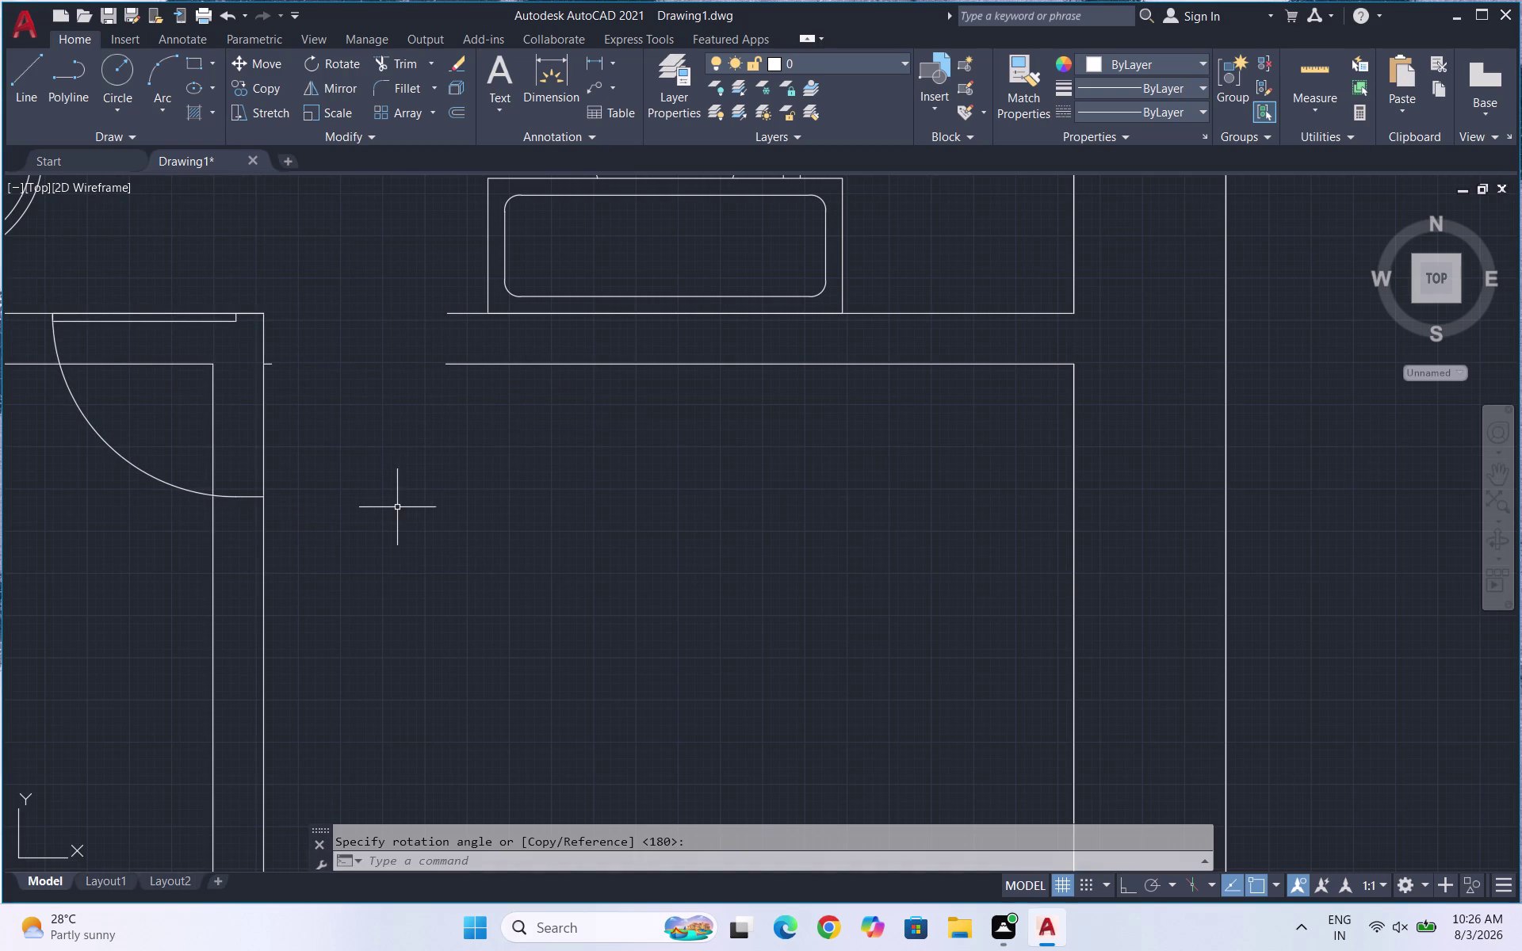
Extend three wall lines toward the door opening.
text(EX)
key(Return)
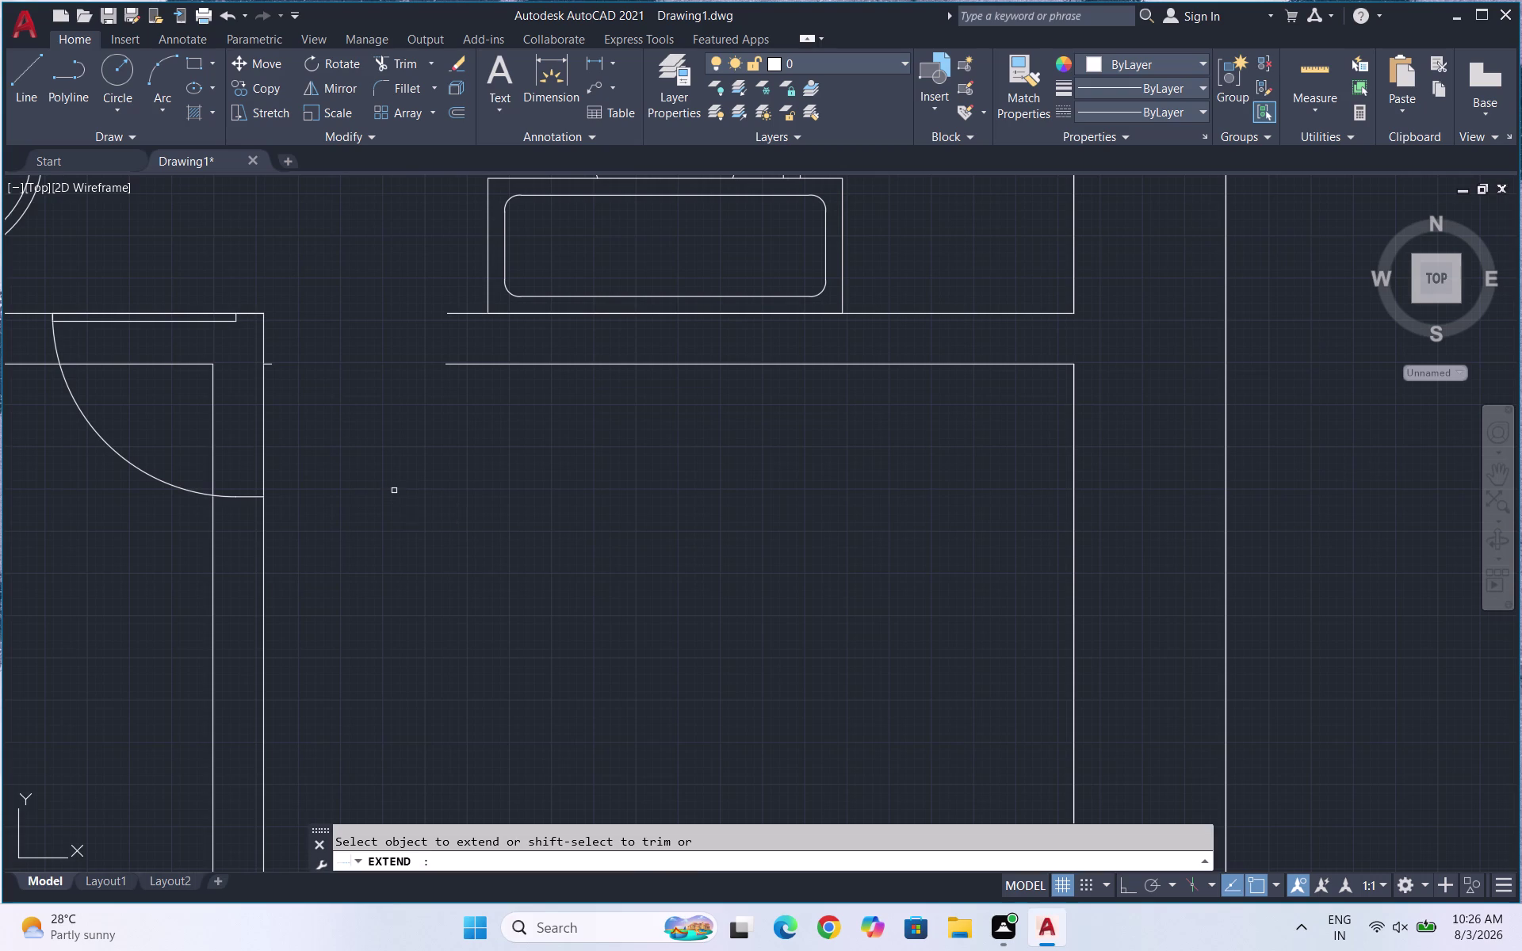
click(201, 365)
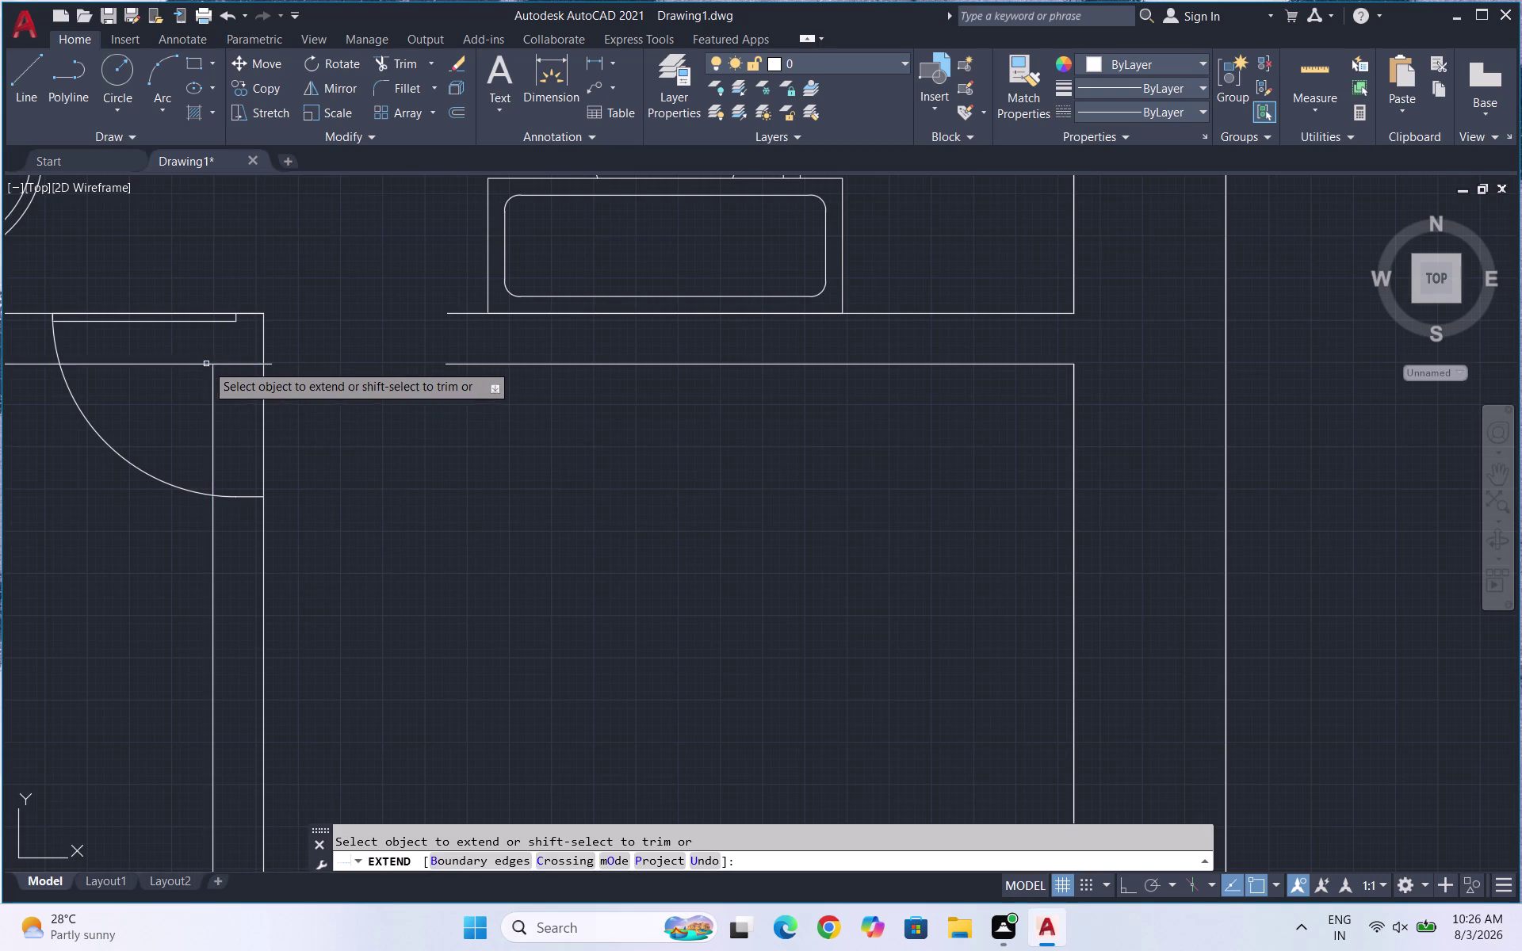
click(232, 365)
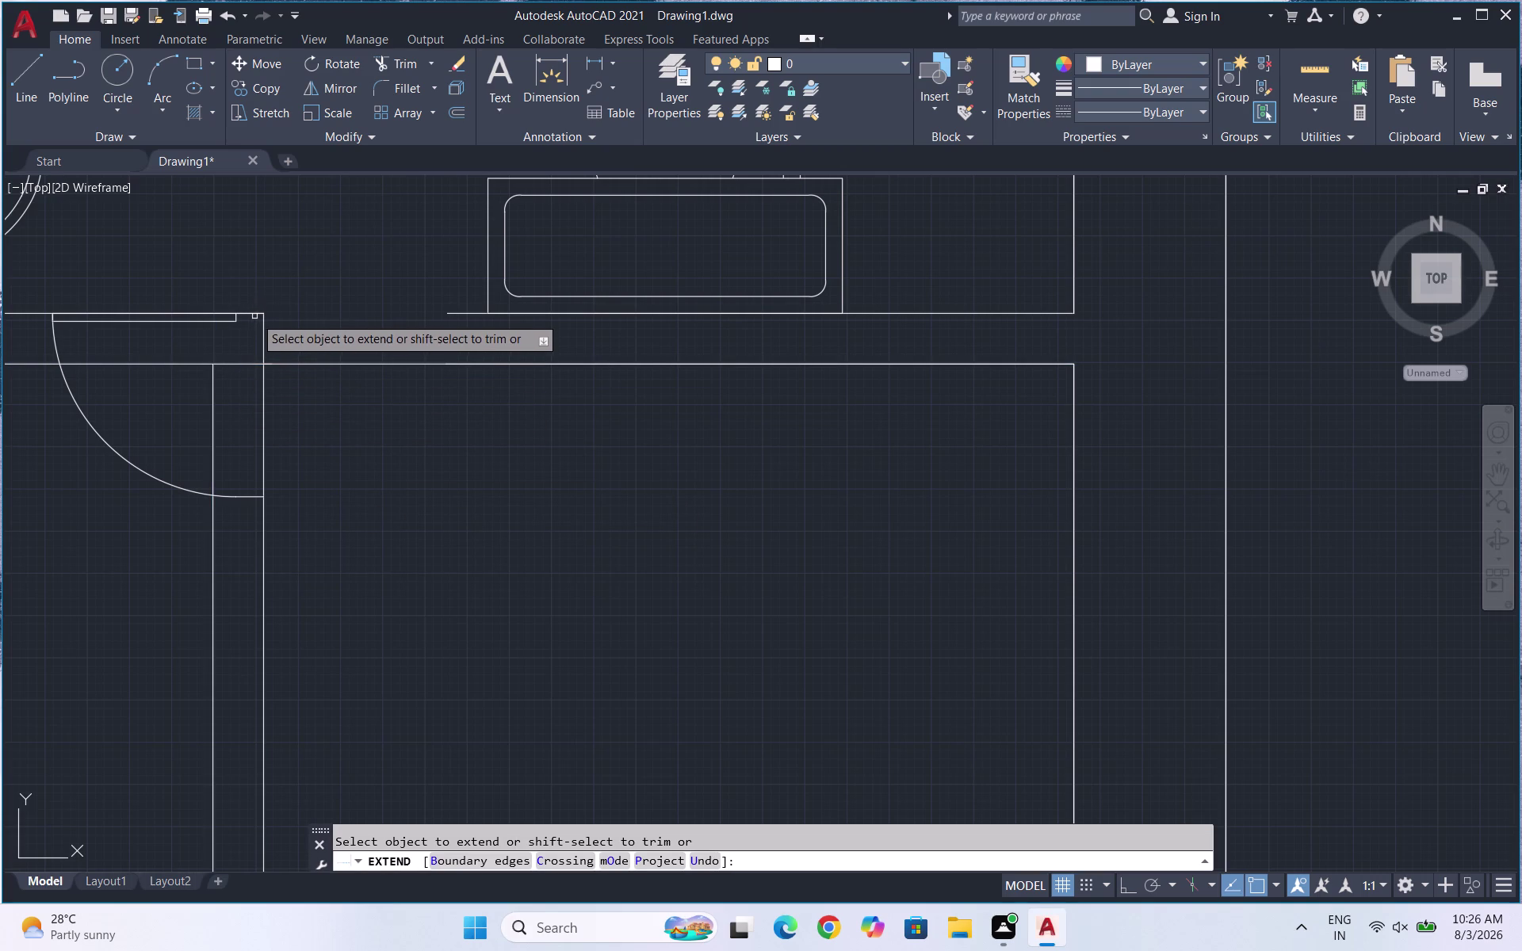
click(255, 316)
key(Escape)
Move the flipped door swing down onto the lower wall line.
drag(156, 540, 138, 461)
click(137, 458)
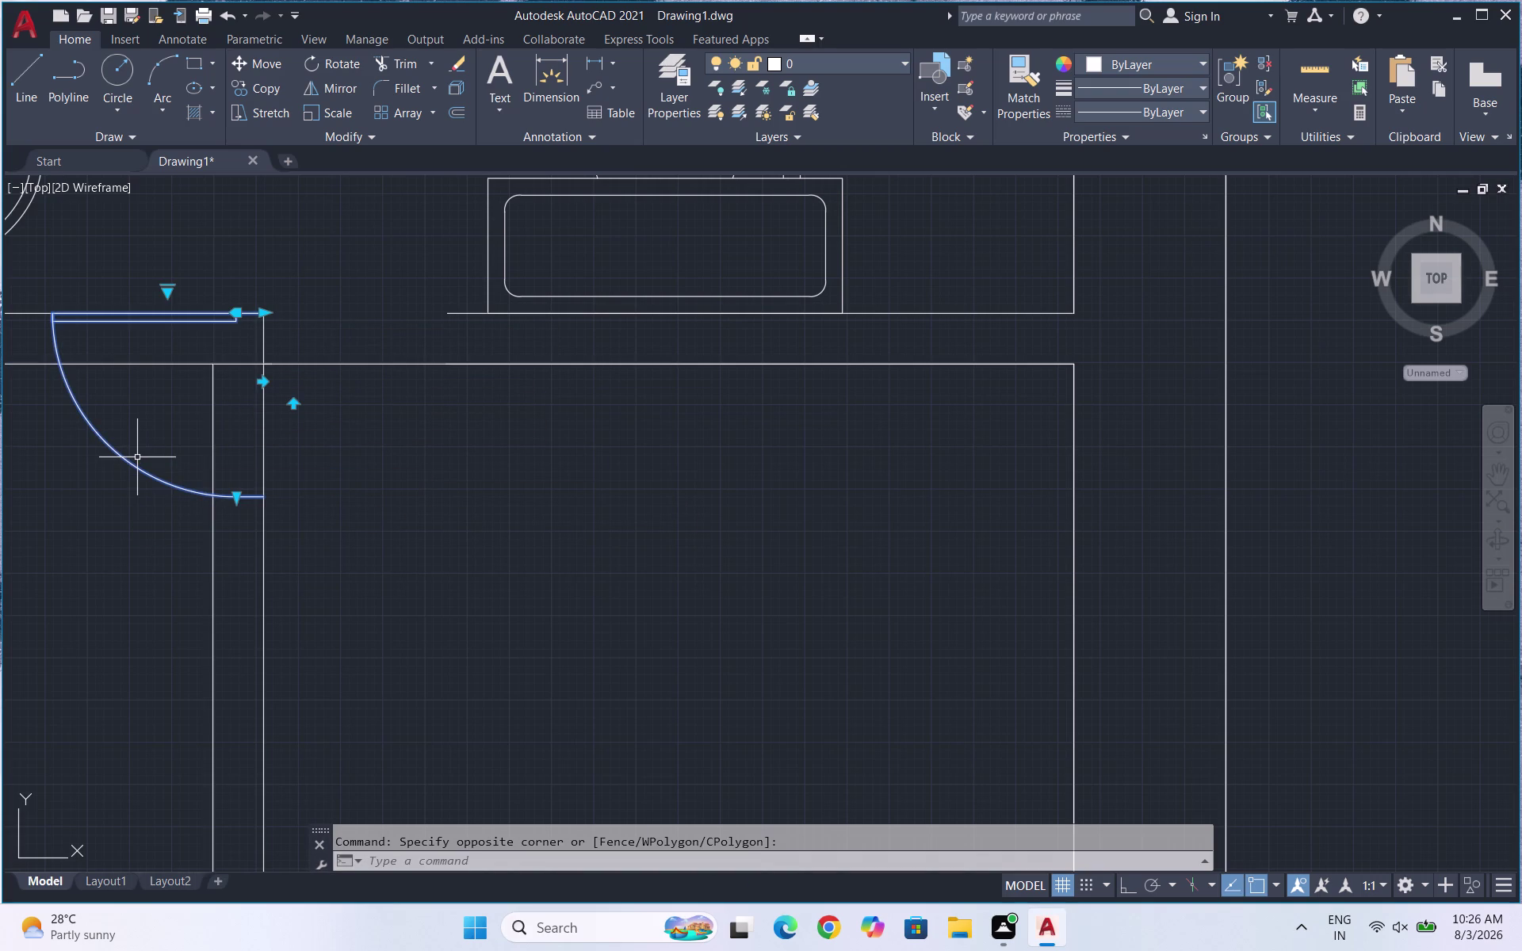
key(m)
key(Return)
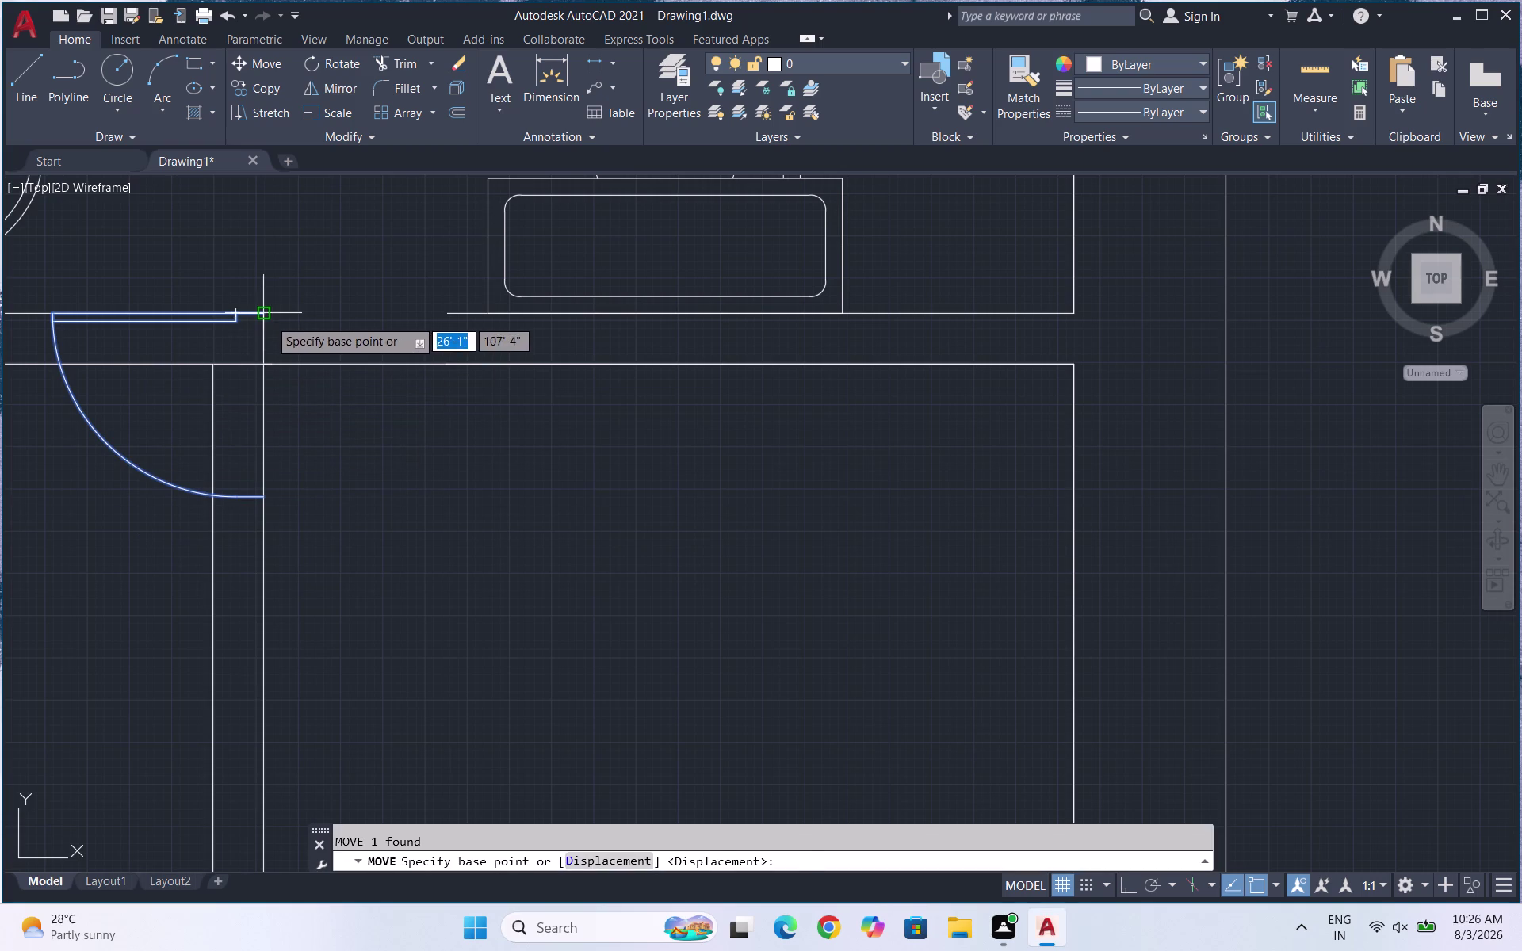
click(268, 314)
click(262, 361)
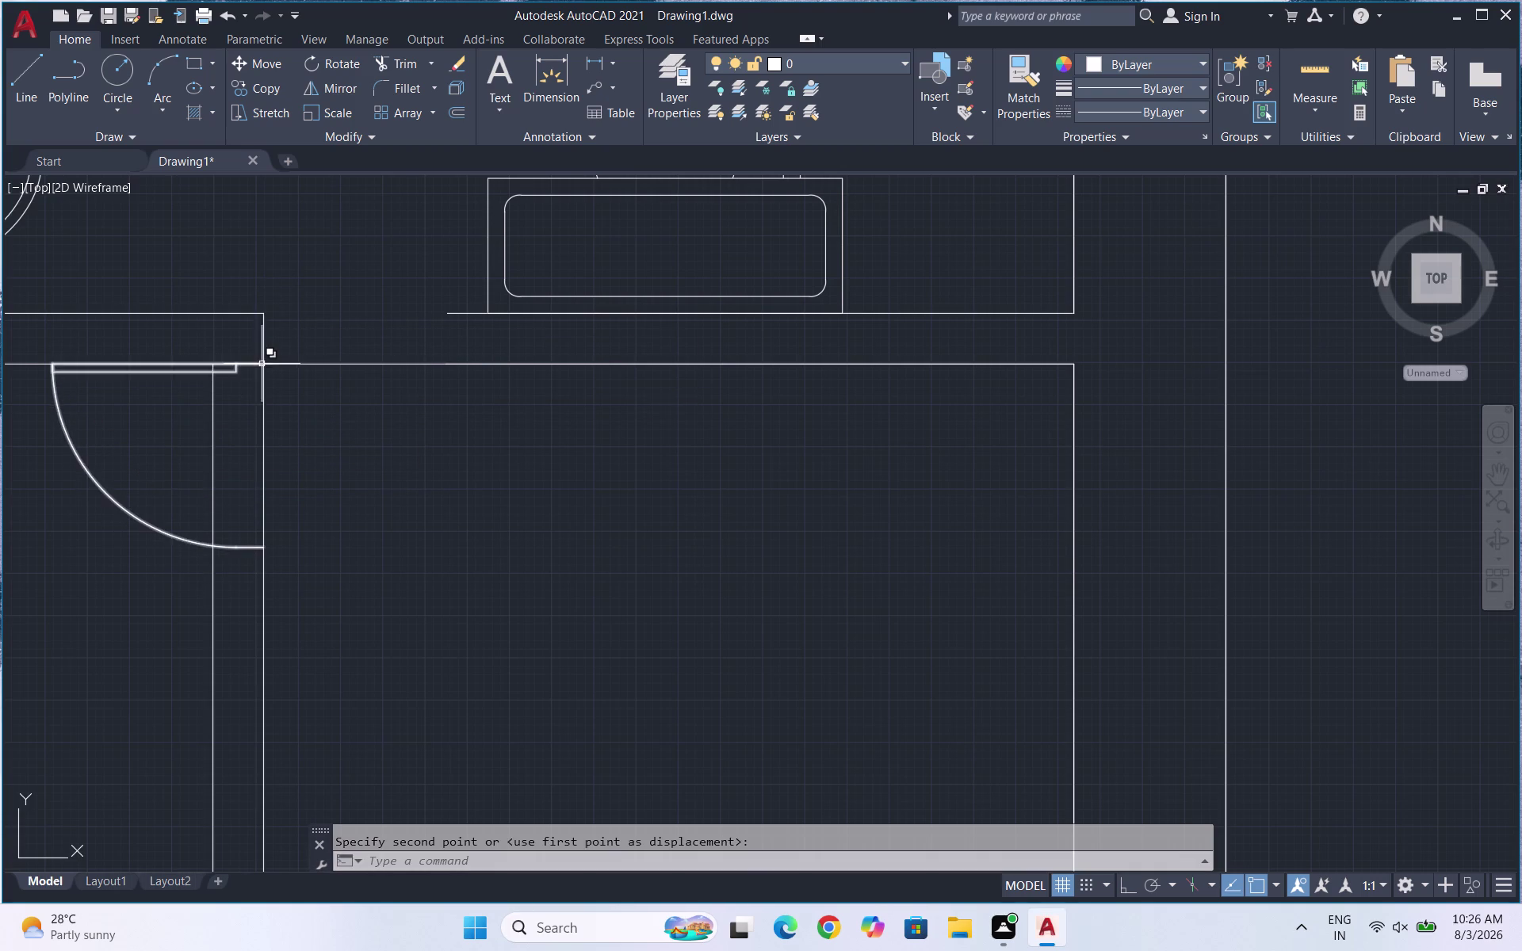
key(Escape)
Extend the upper wall line toward the door once more.
text(EX)
key(Return)
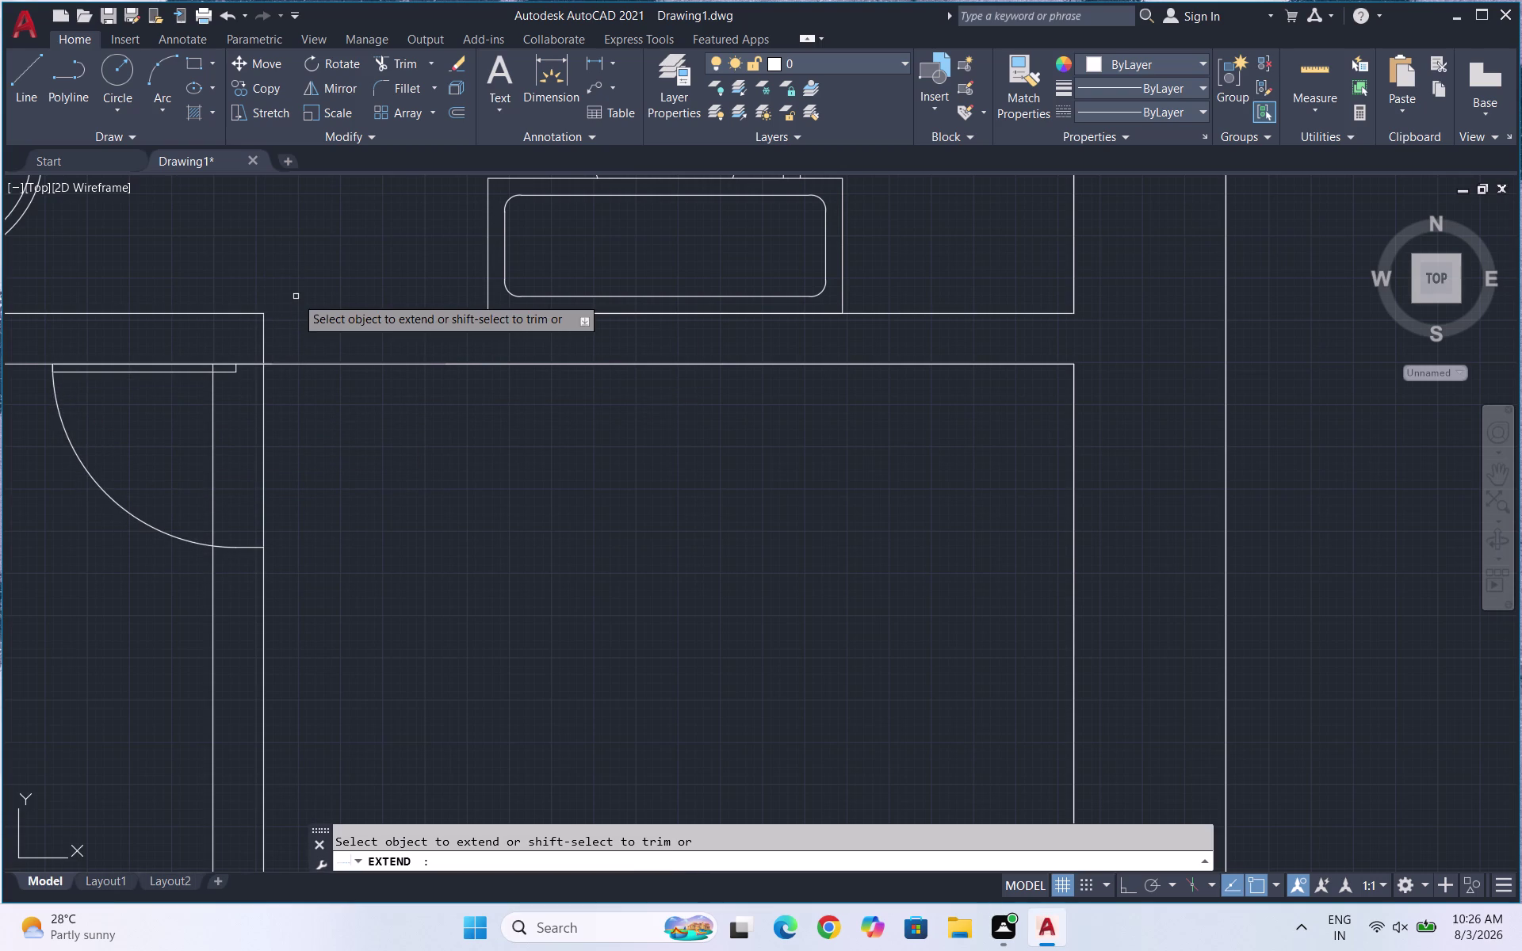
click(254, 316)
scroll(down, 3)
key(Escape)
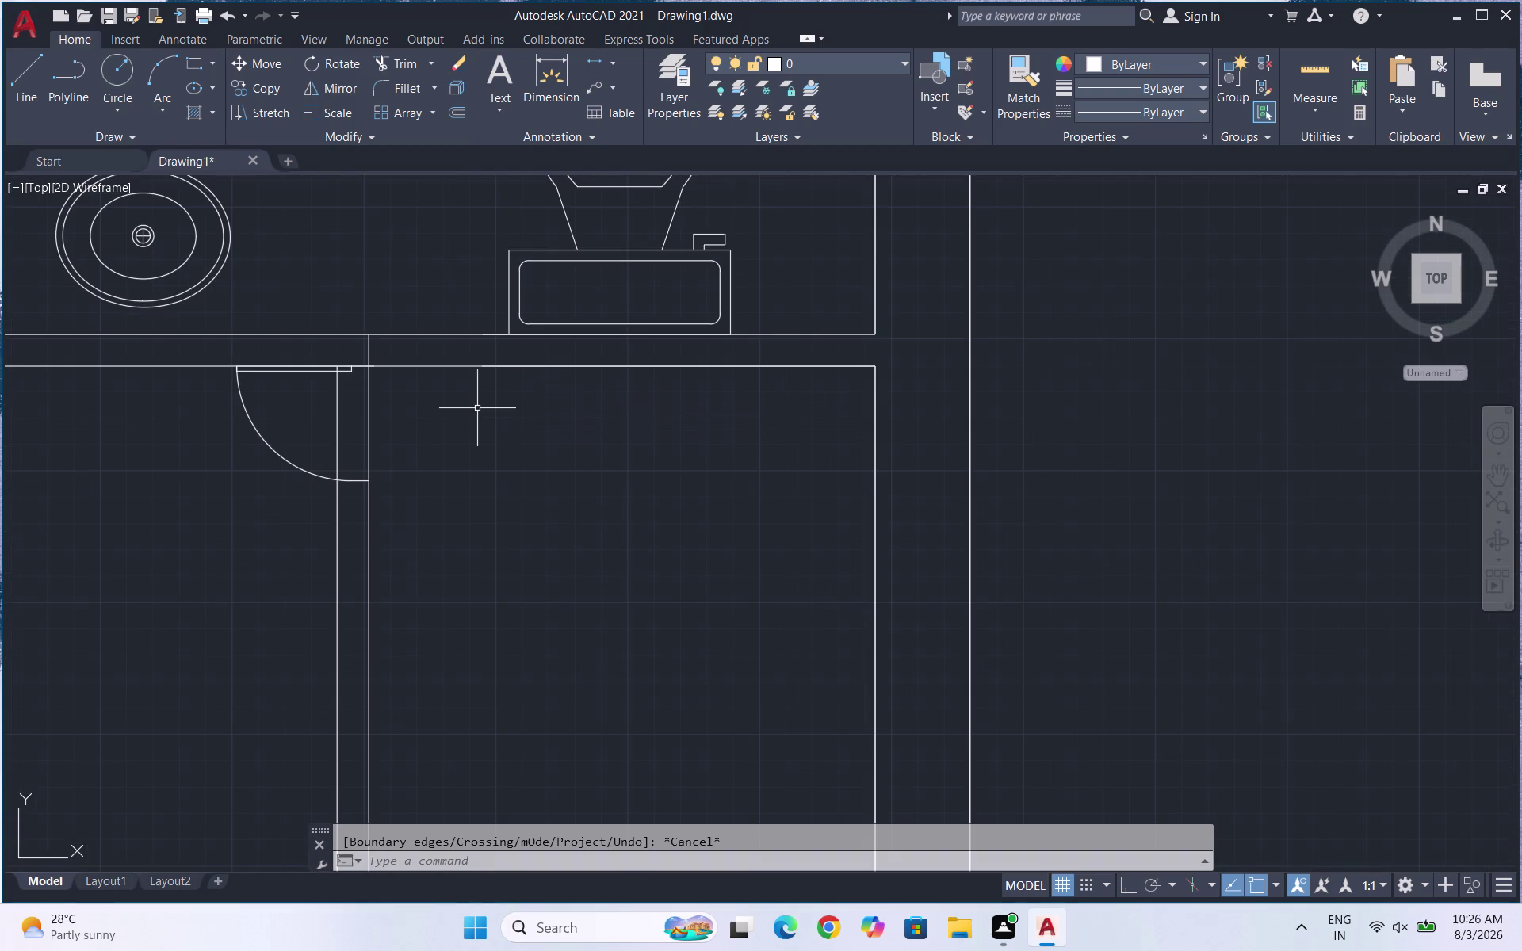
Trim the wall lines crossing both doorway openings, using all lines as cutting edges.
text(TR)
key(Return)
key(Return)
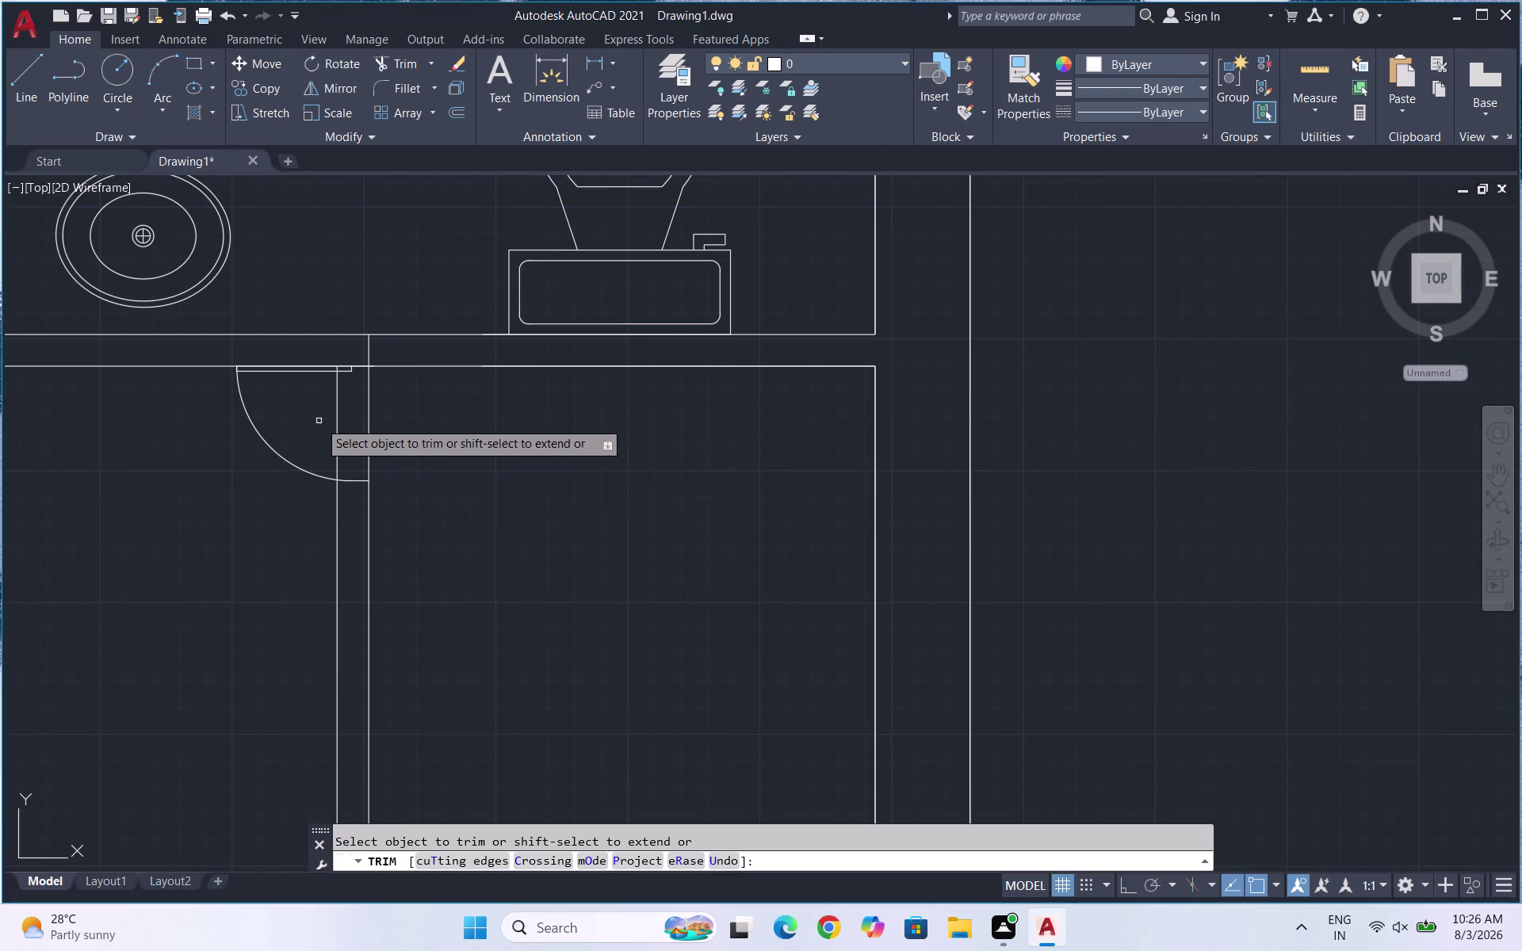
drag(318, 421, 398, 419)
scroll(down, 3)
scroll(down, 3)
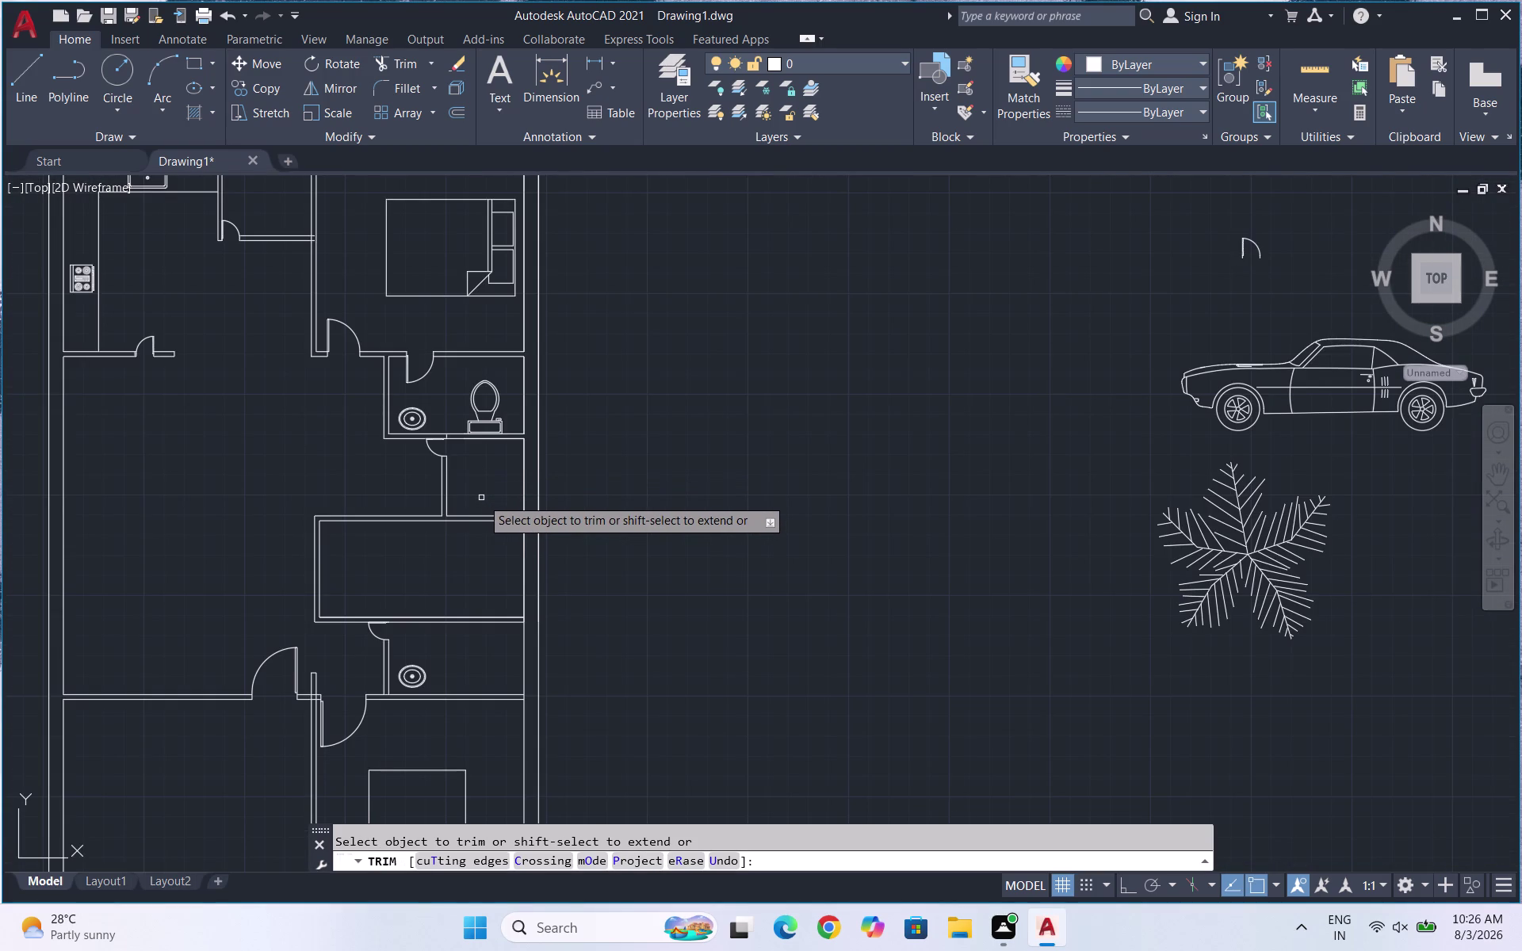
scroll(up, 3)
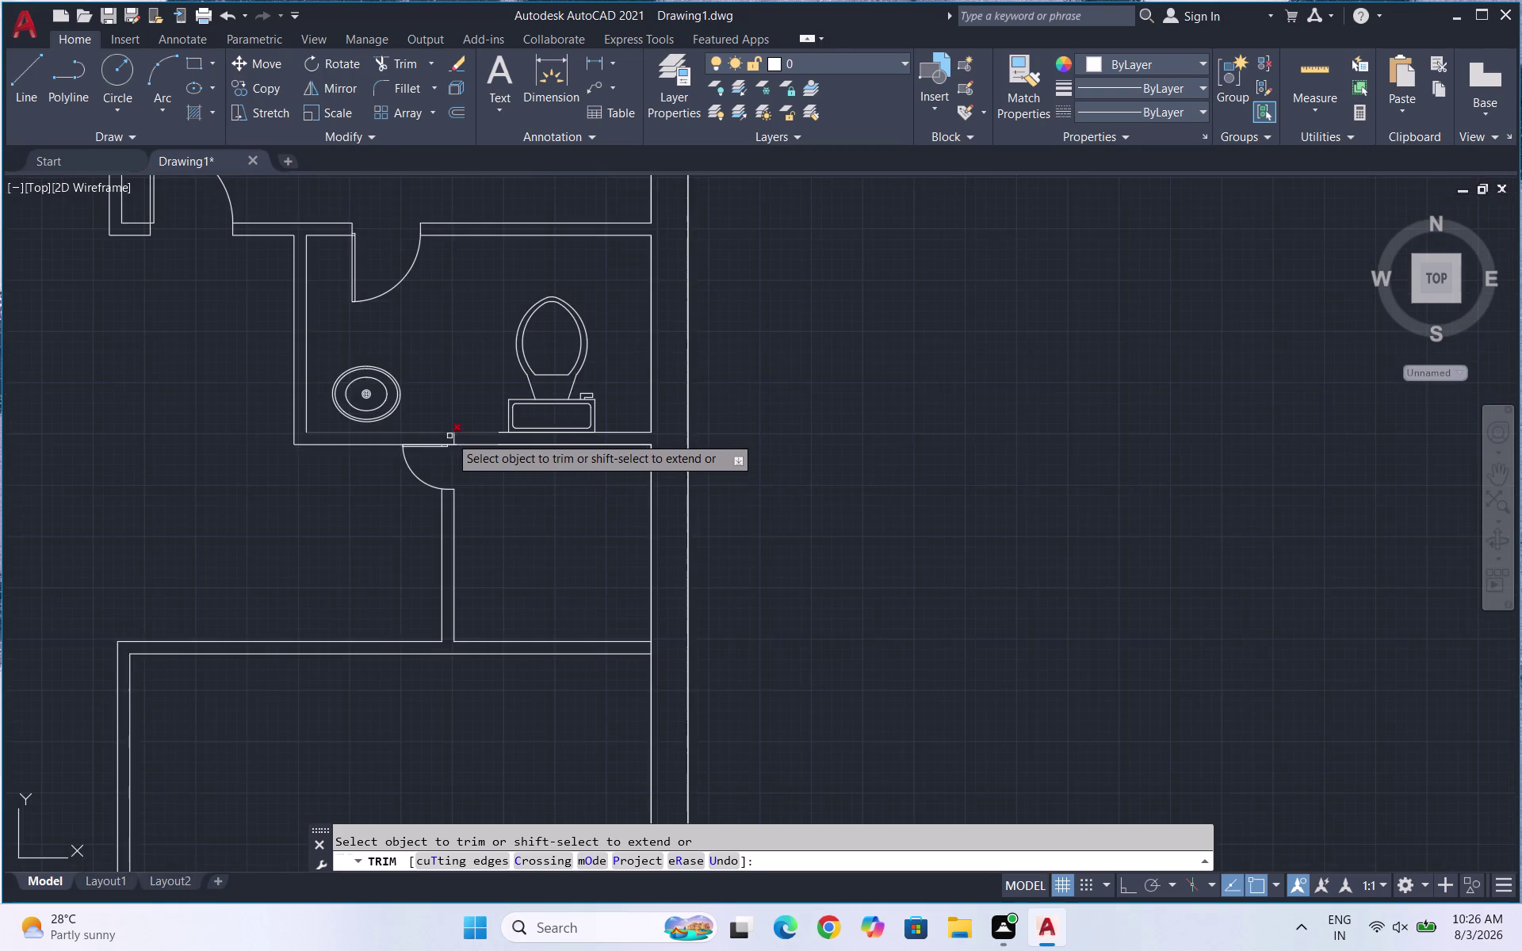
scroll(up, 3)
drag(454, 436, 508, 436)
scroll(down, 3)
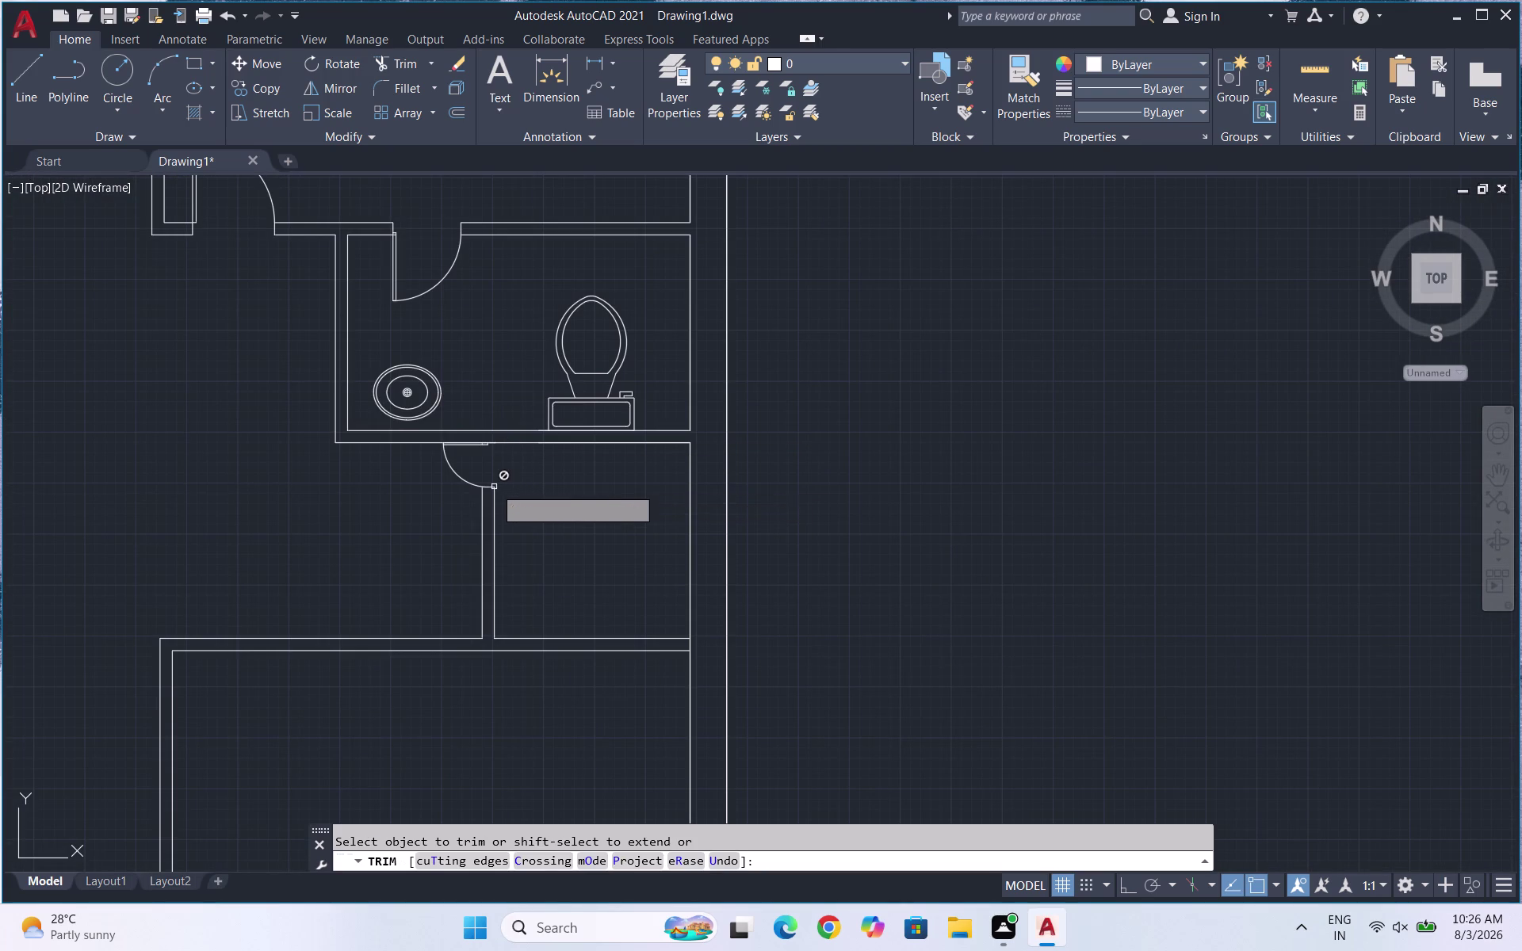
scroll(down, 3)
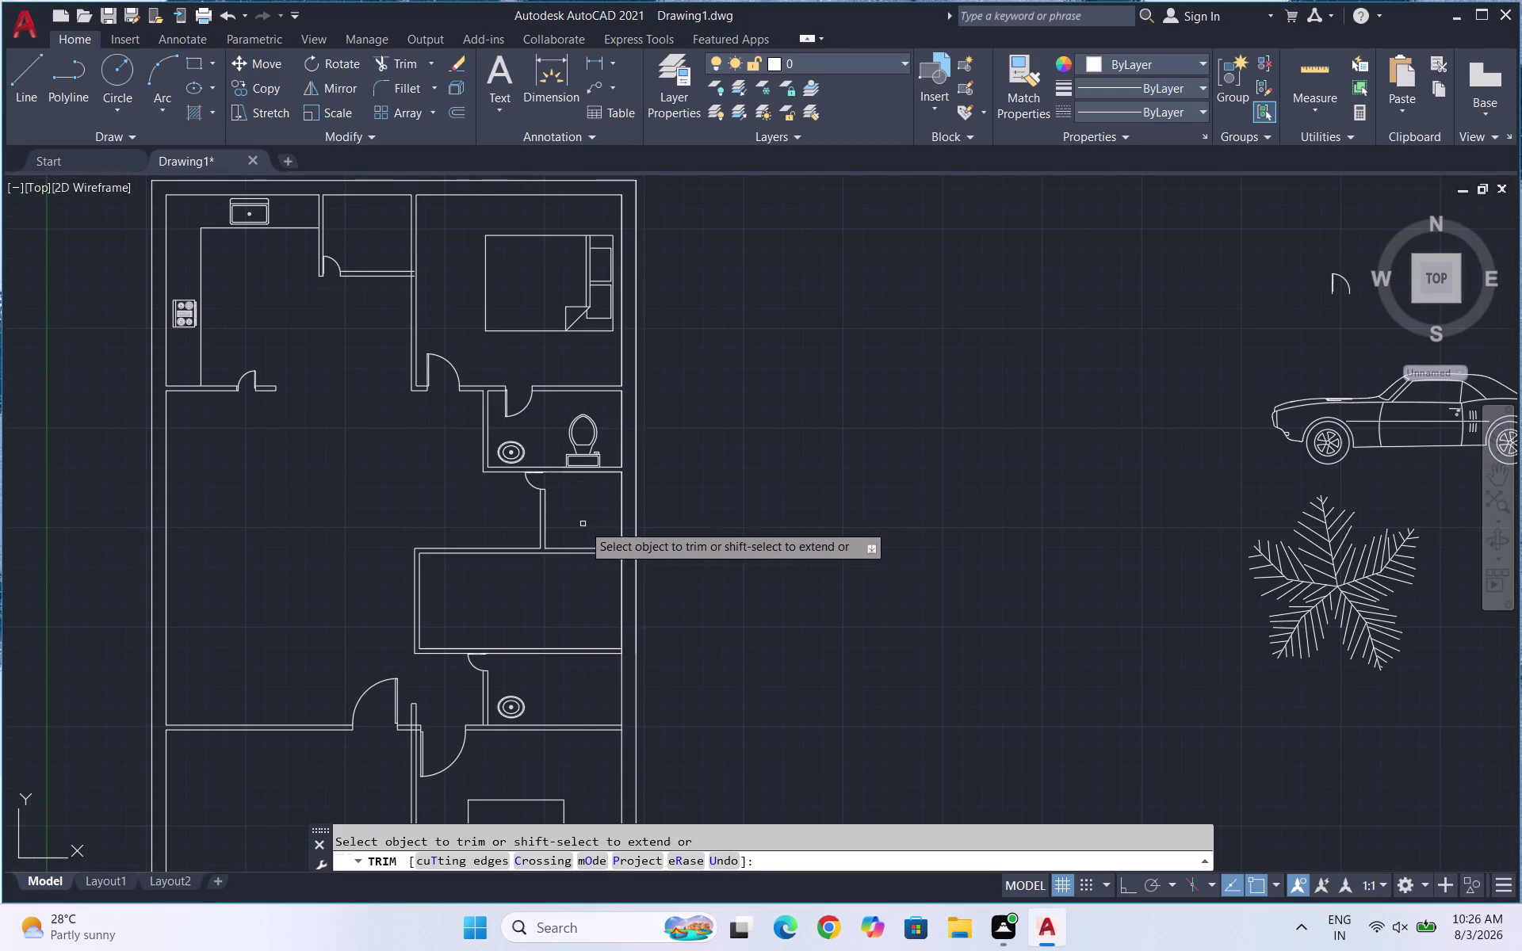
scroll(up, 3)
key(Escape)
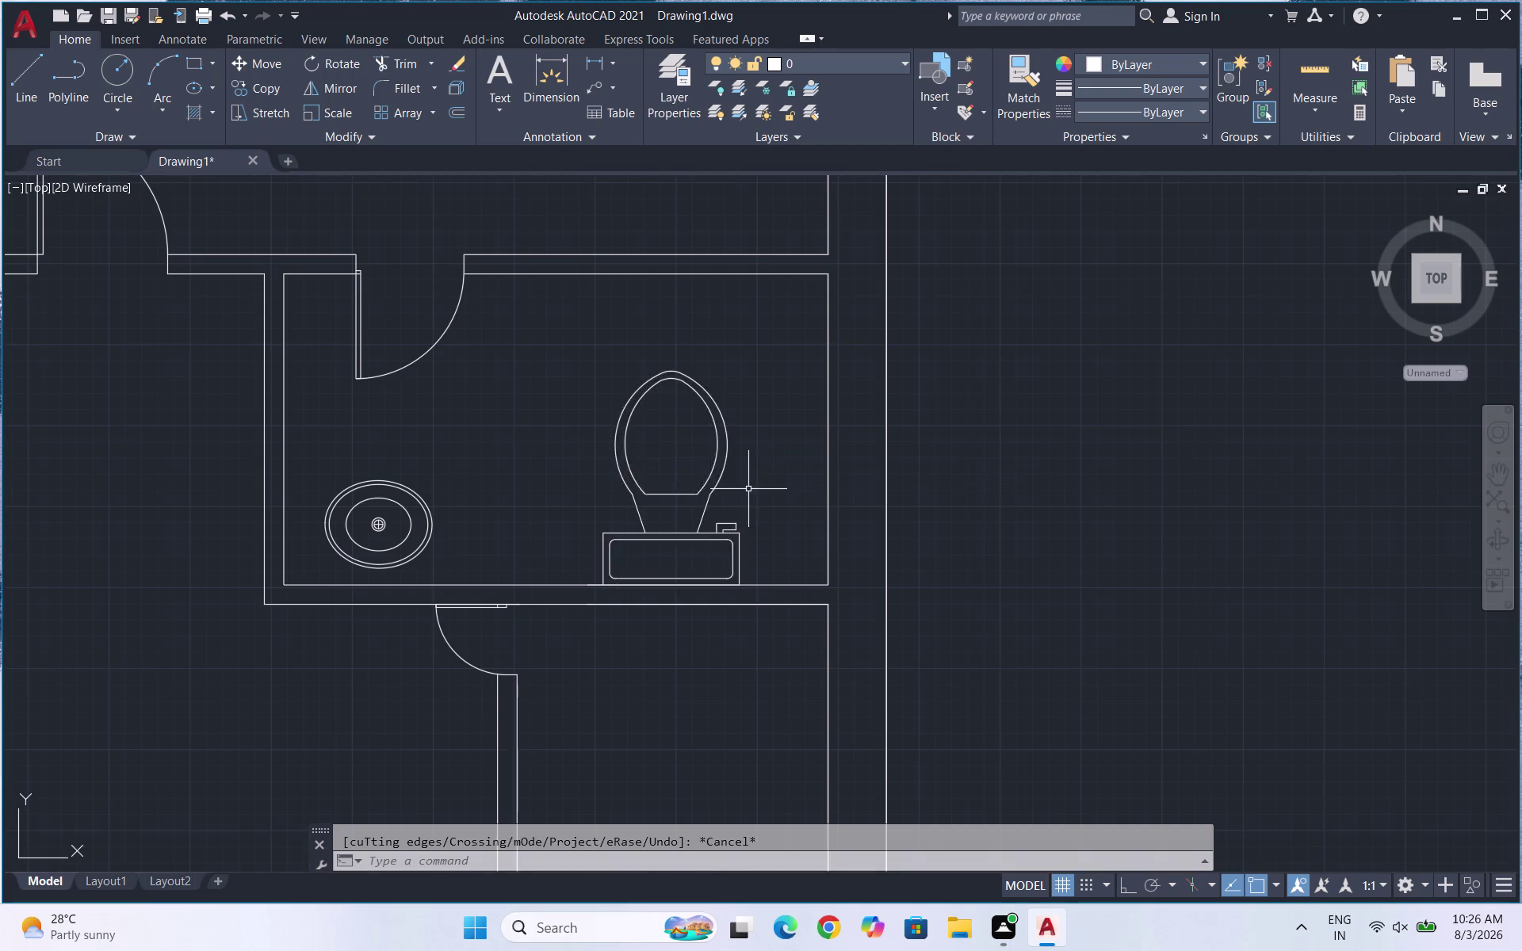
Copy the selected toilet to a new spot in the lower bathroom.
drag(748, 490, 664, 463)
click(620, 452)
text(CO)
key(Return)
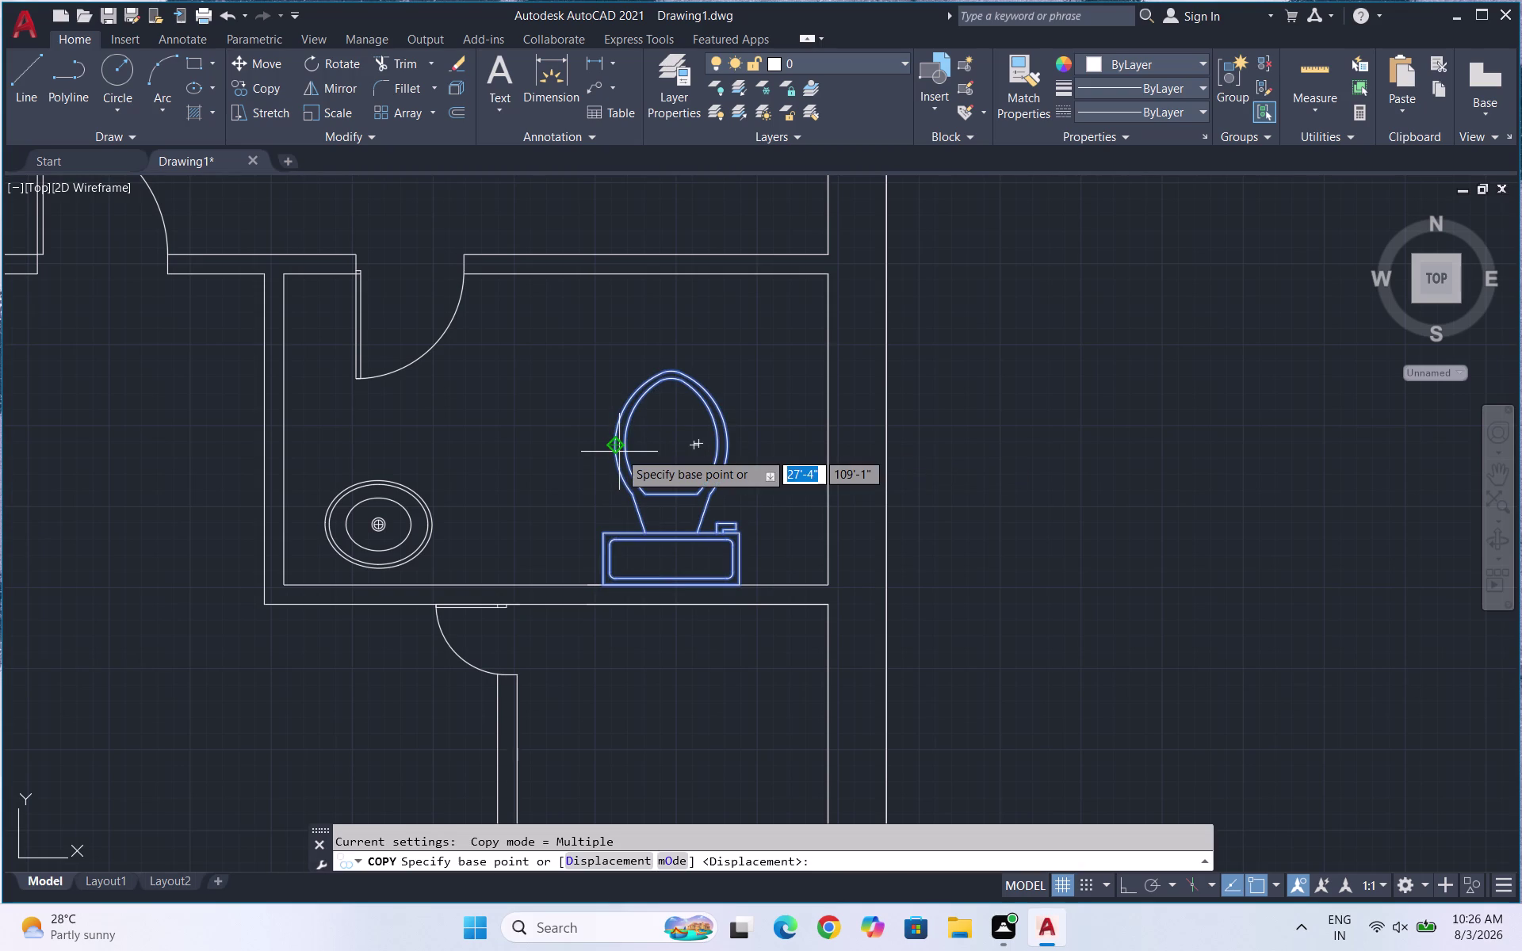
click(677, 582)
scroll(down, 3)
scroll(up, 3)
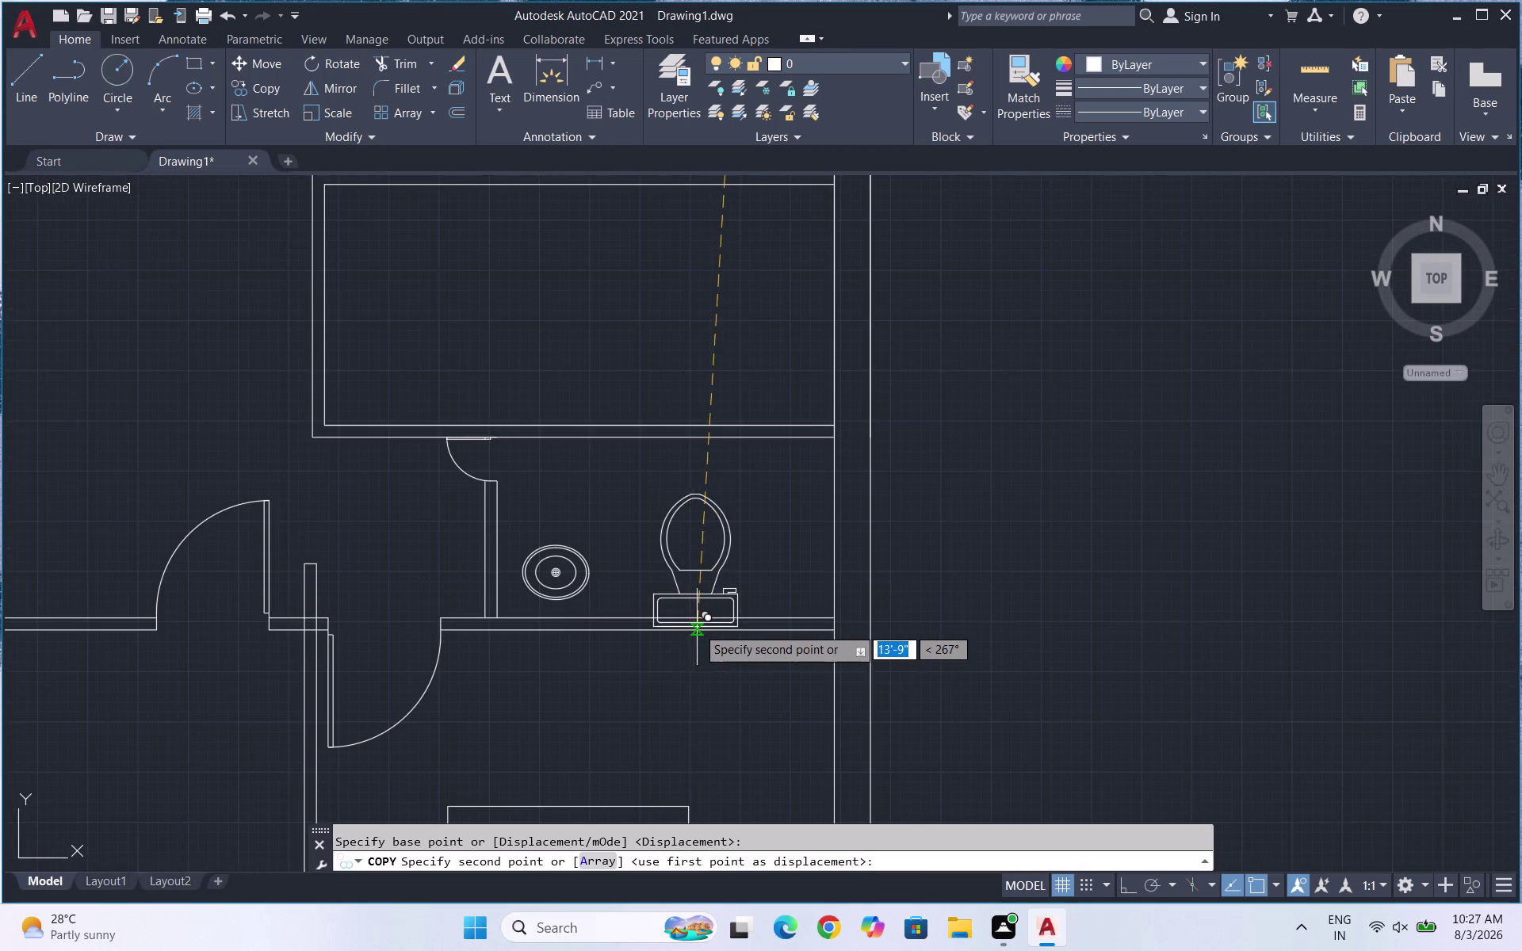
scroll(up, 3)
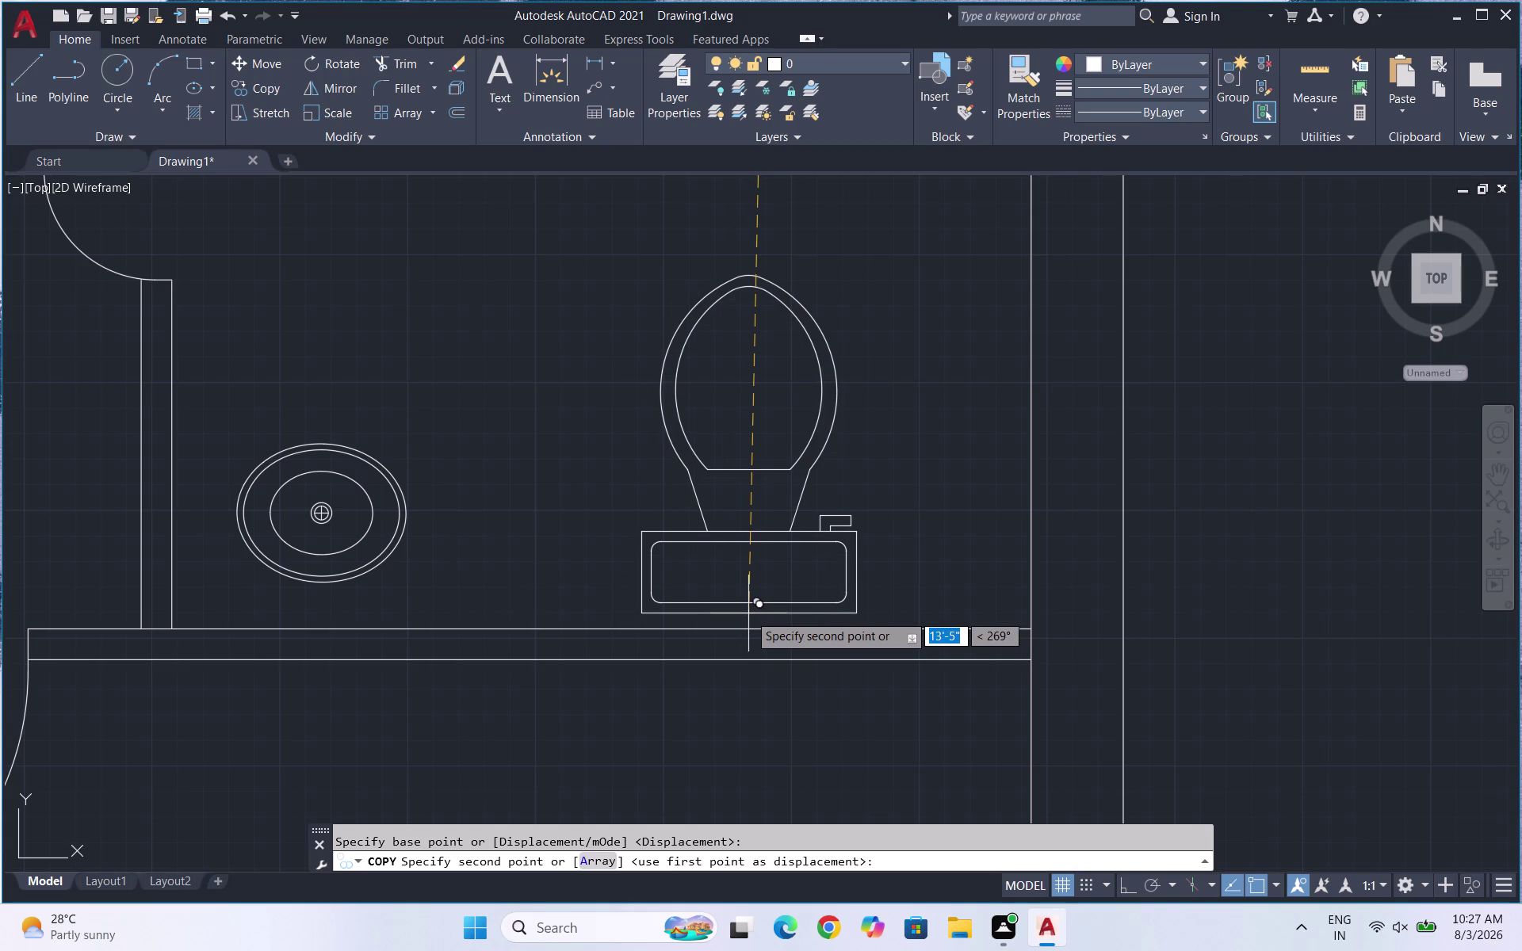
click(749, 620)
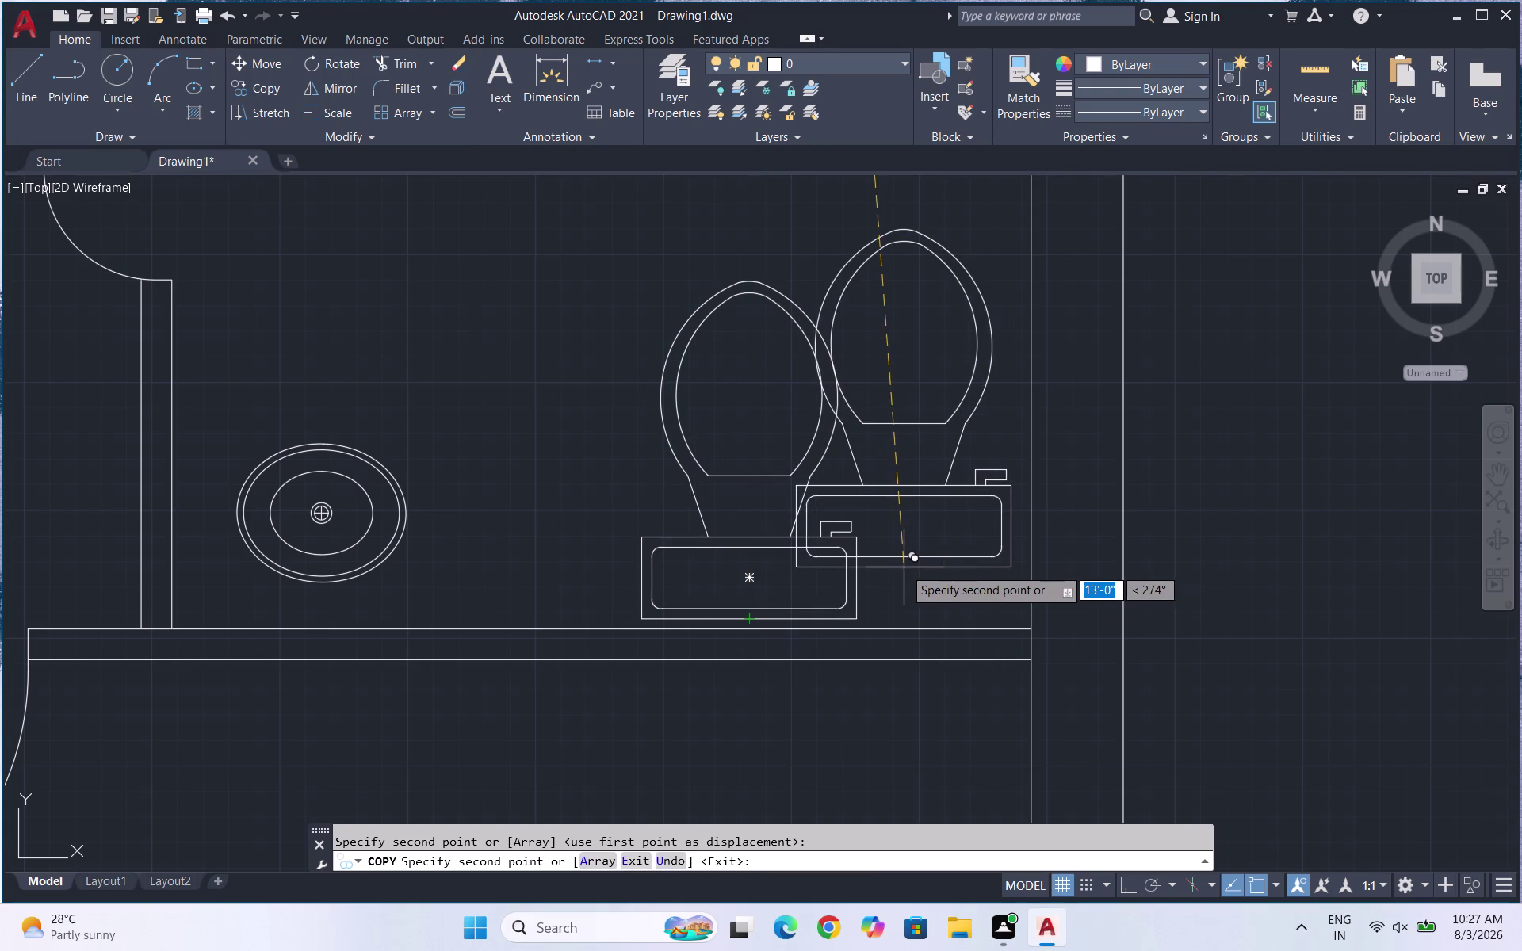
key(Escape)
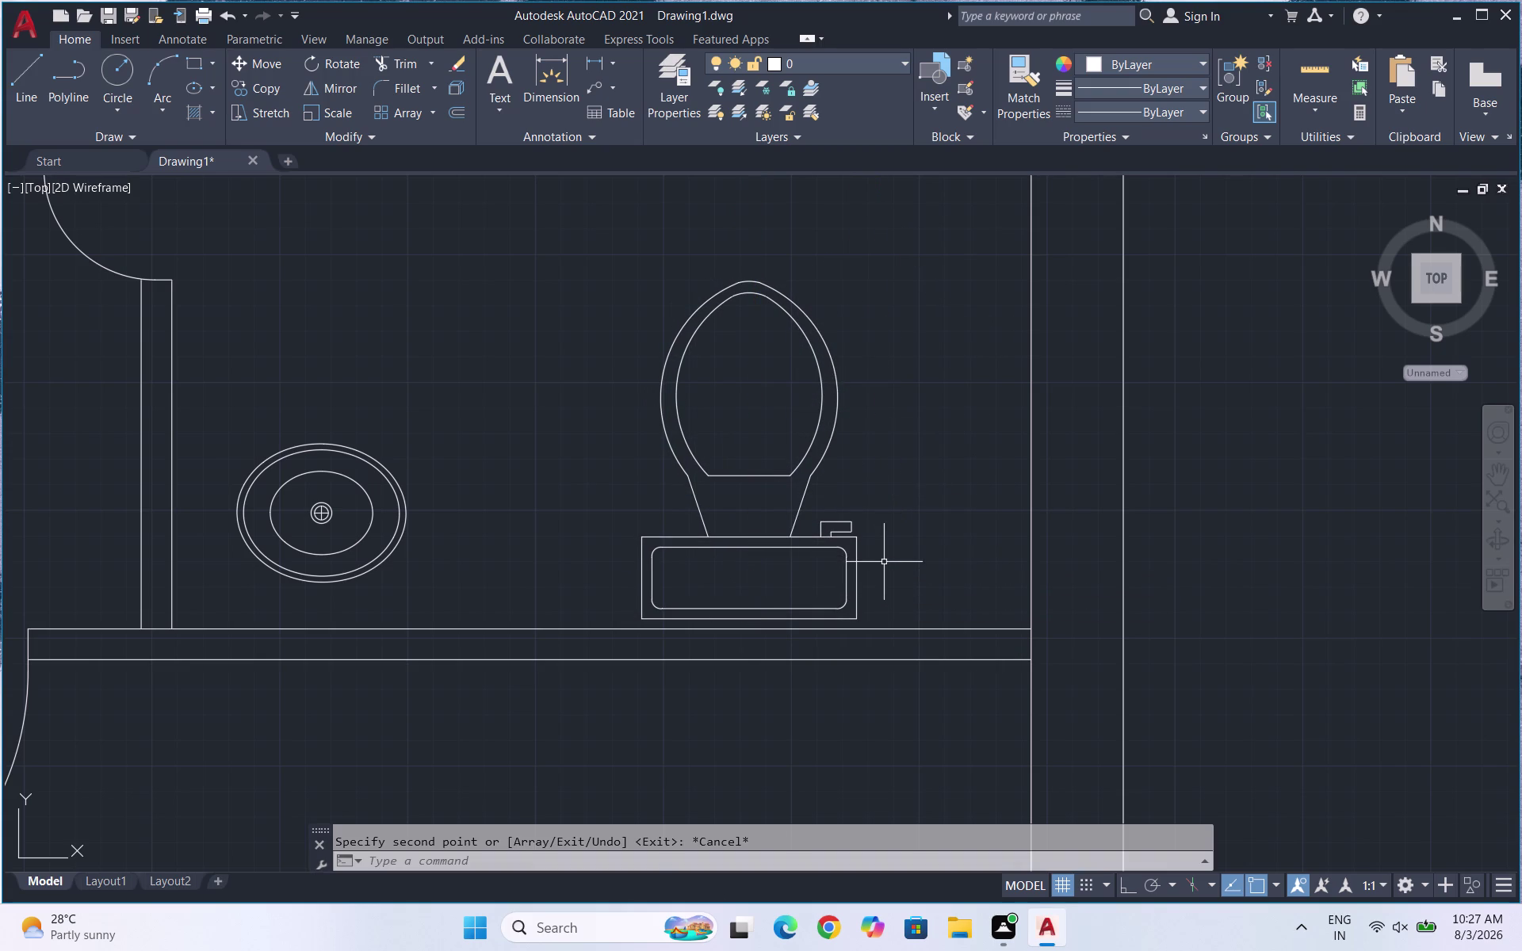
scroll(down, 3)
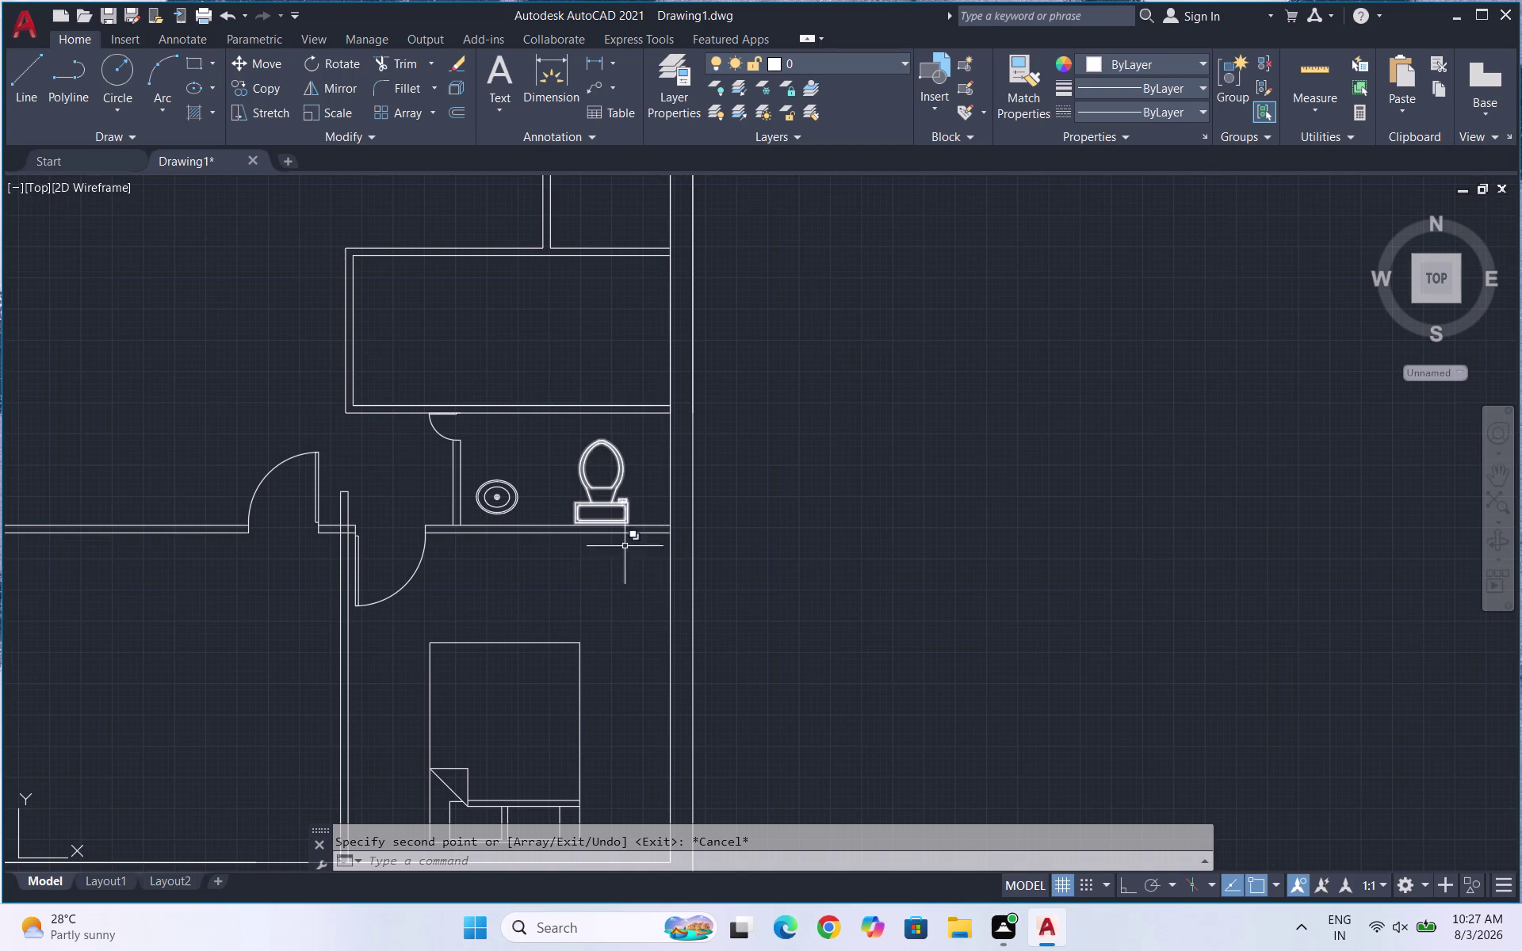
scroll(down, 3)
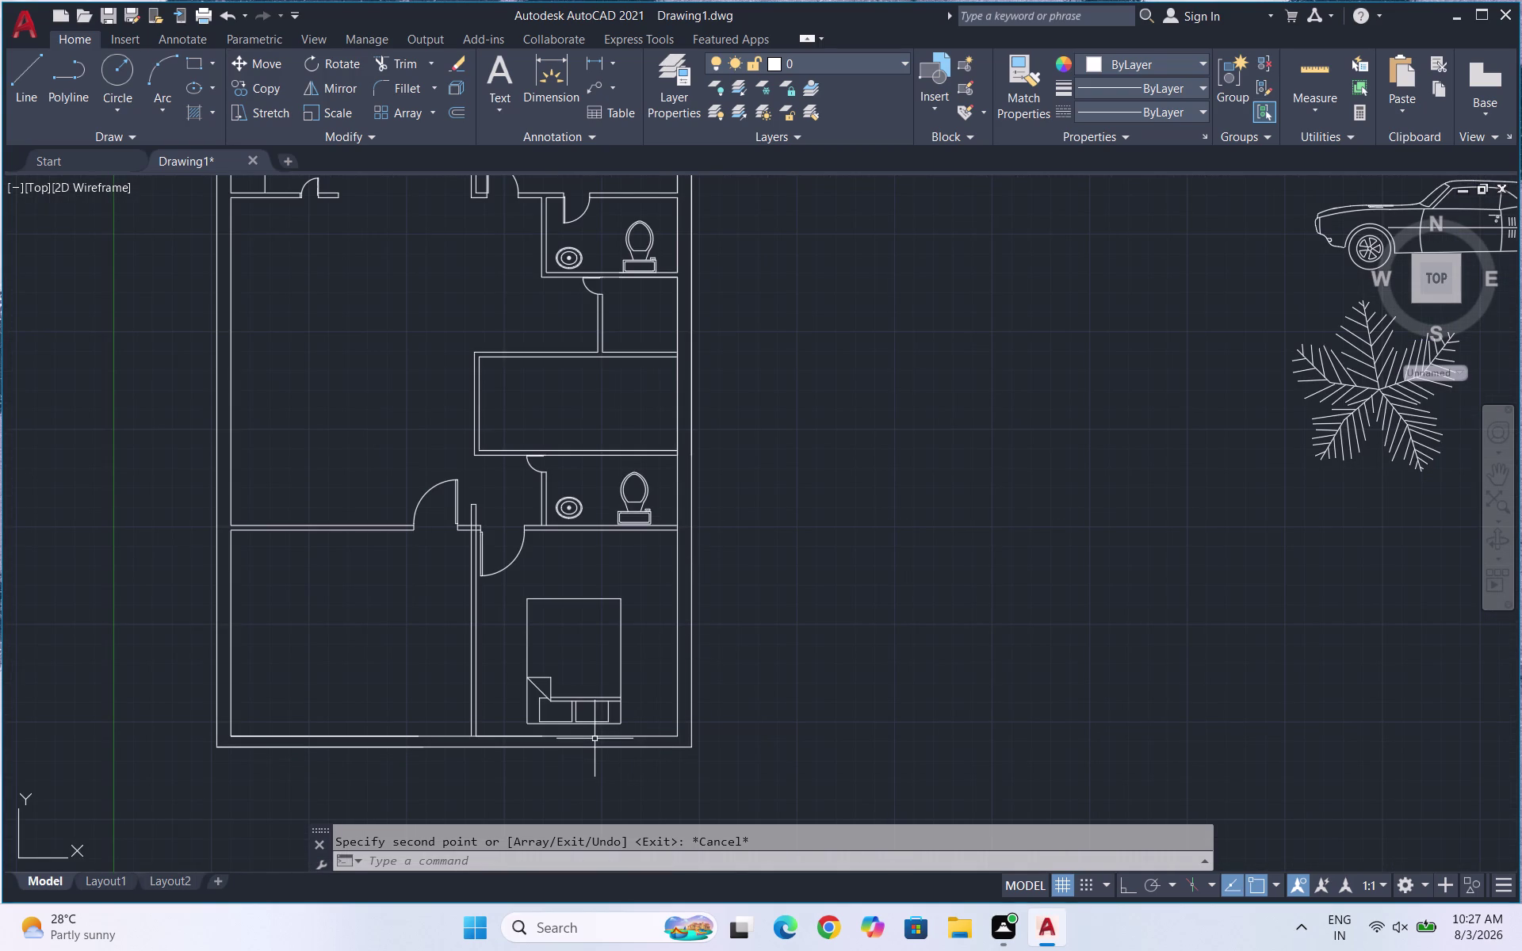
scroll(up, 3)
Draw a small rectangular bedside table right of the lower bedroom's bed.
text(R)
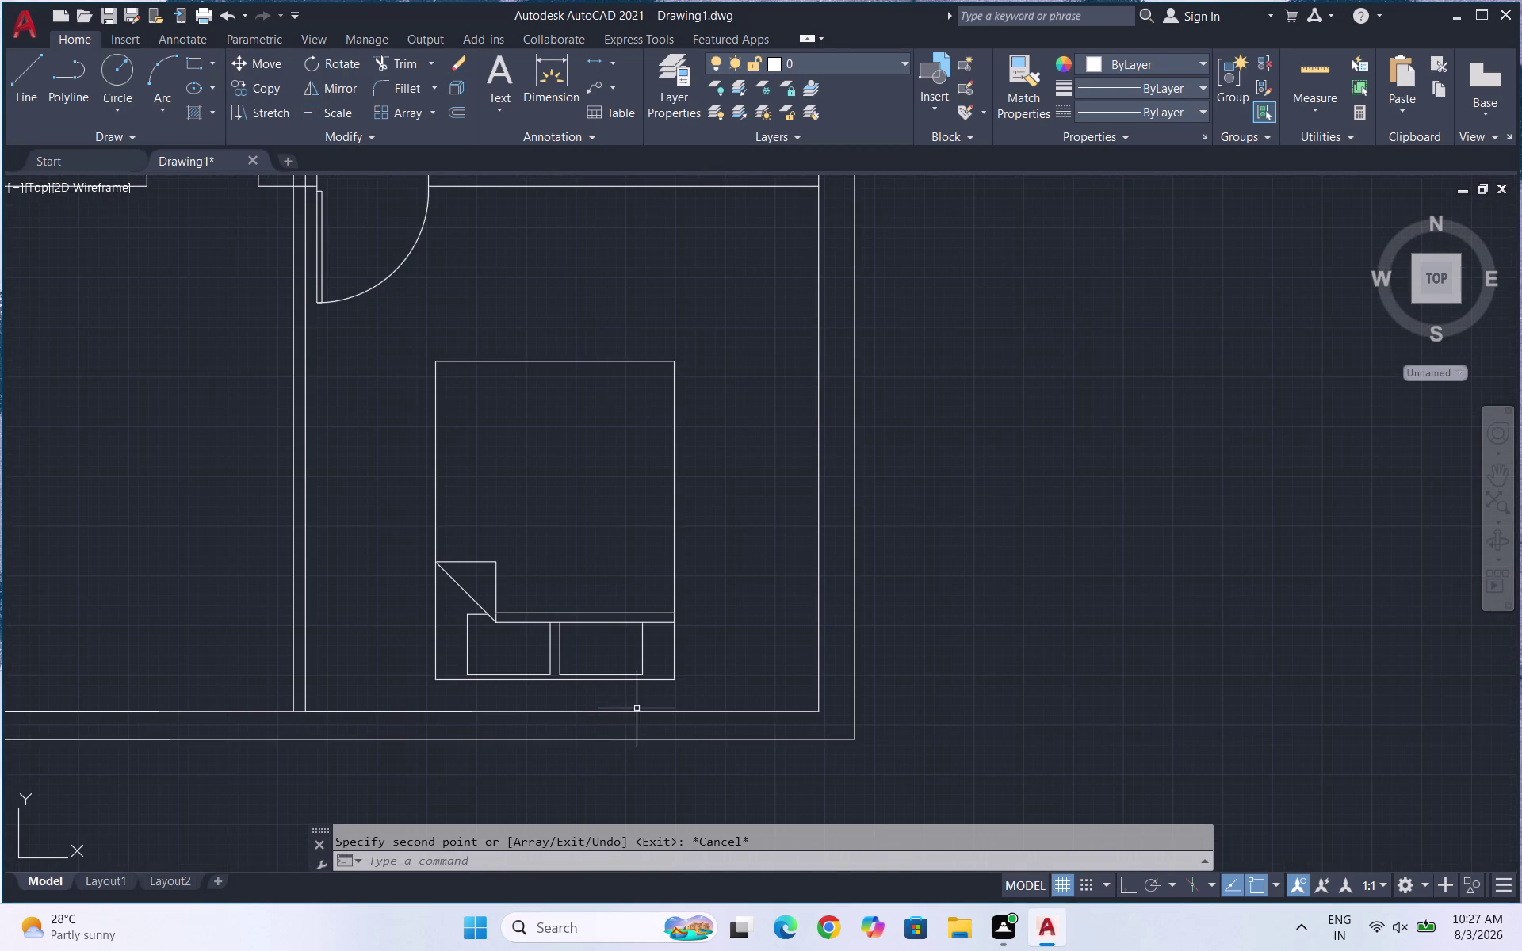
text(EC)
key(Return)
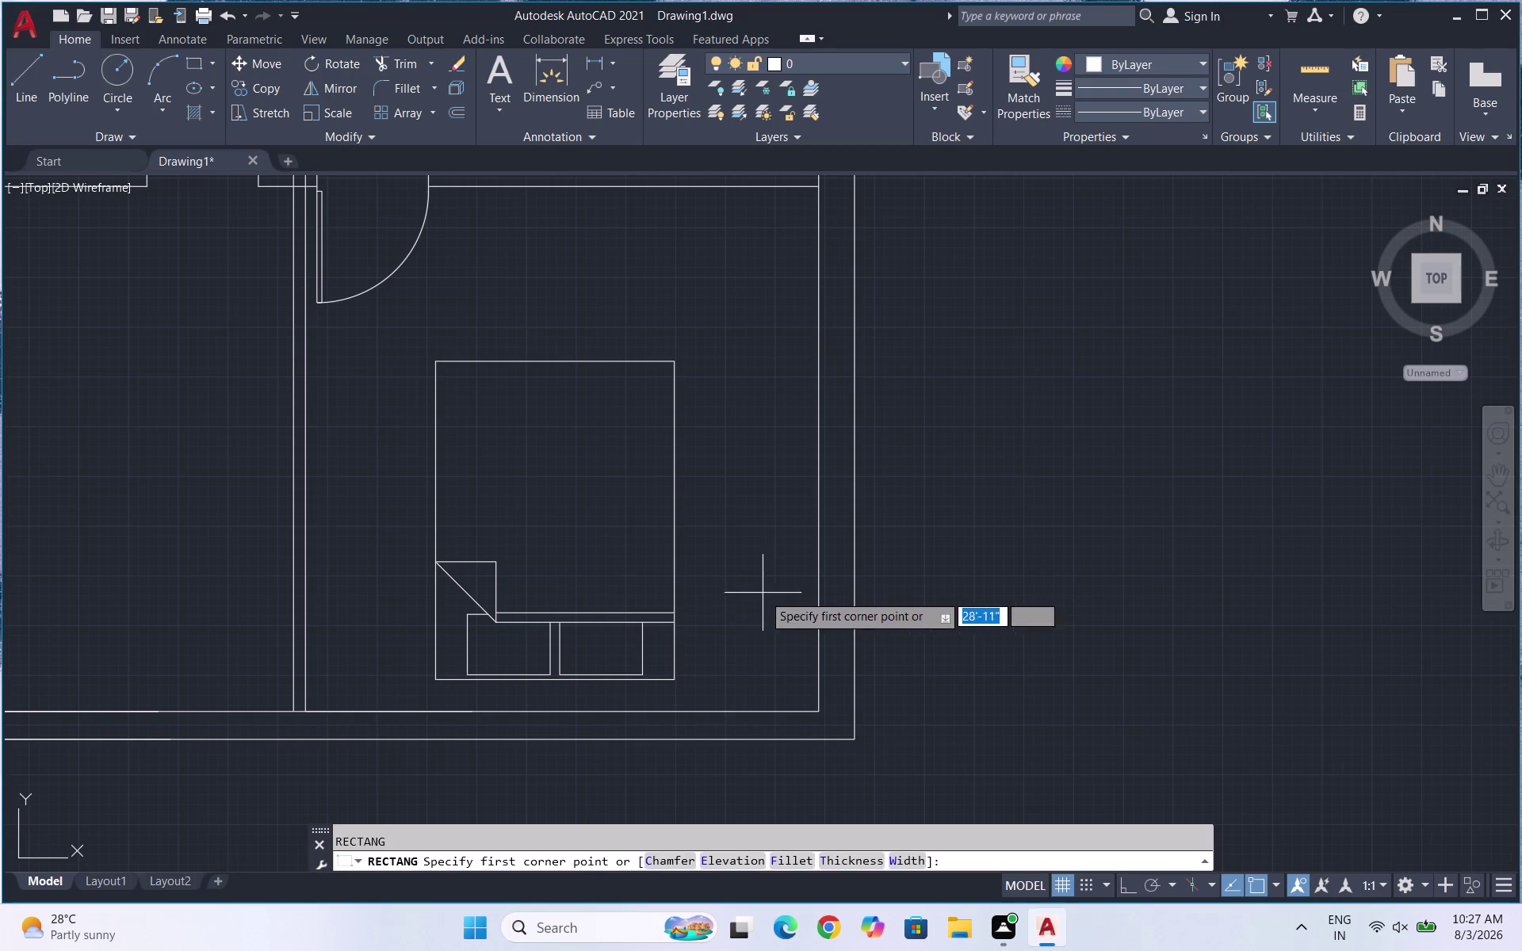
click(709, 599)
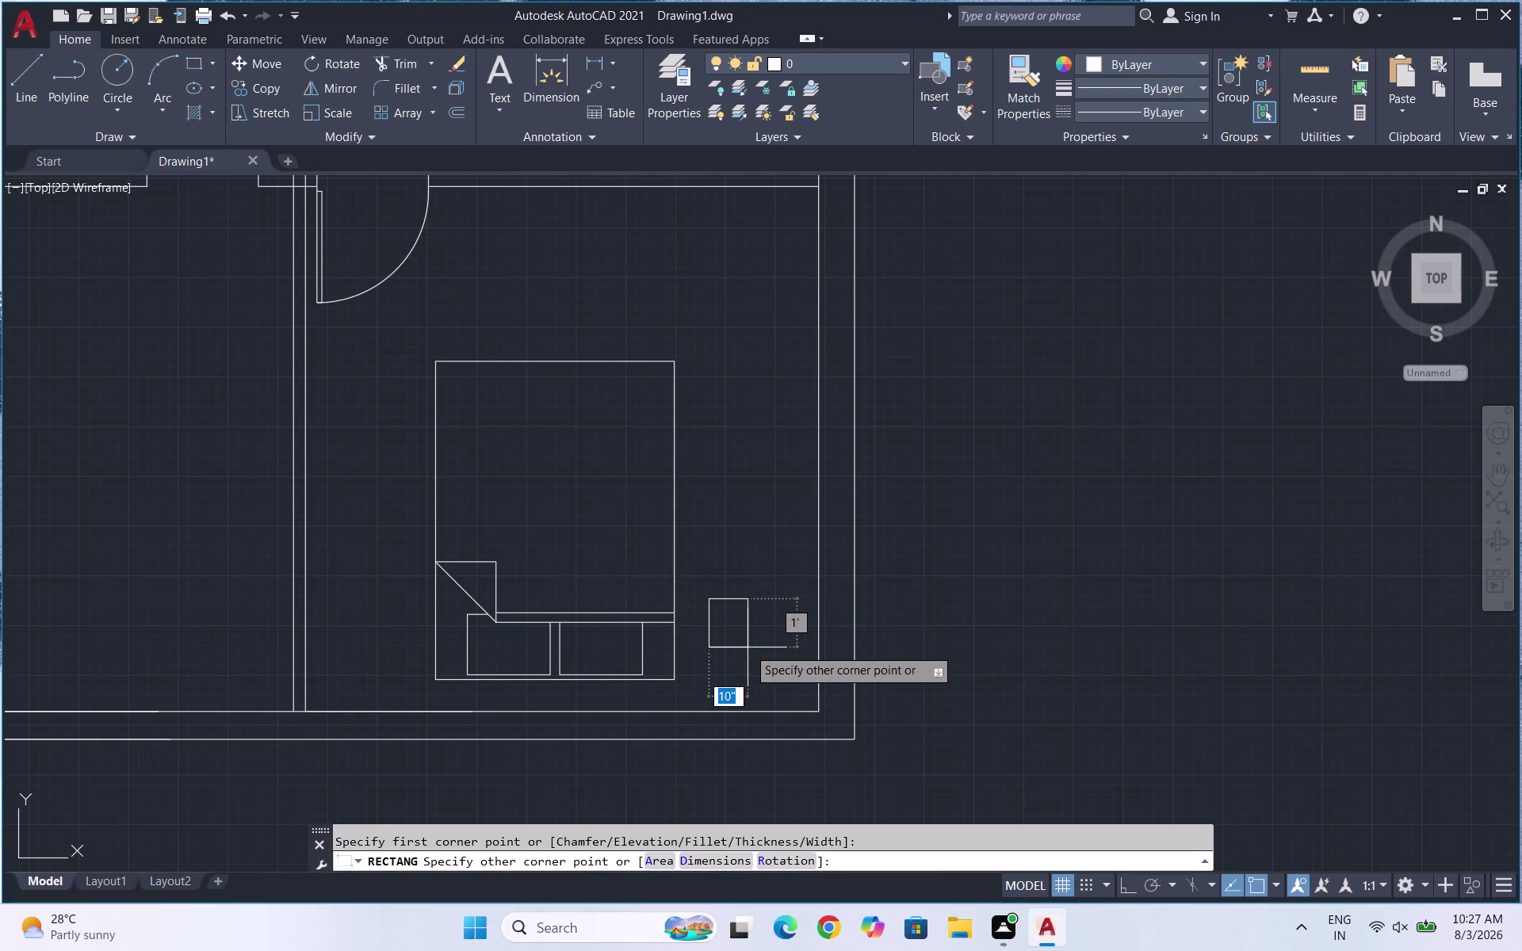
click(748, 648)
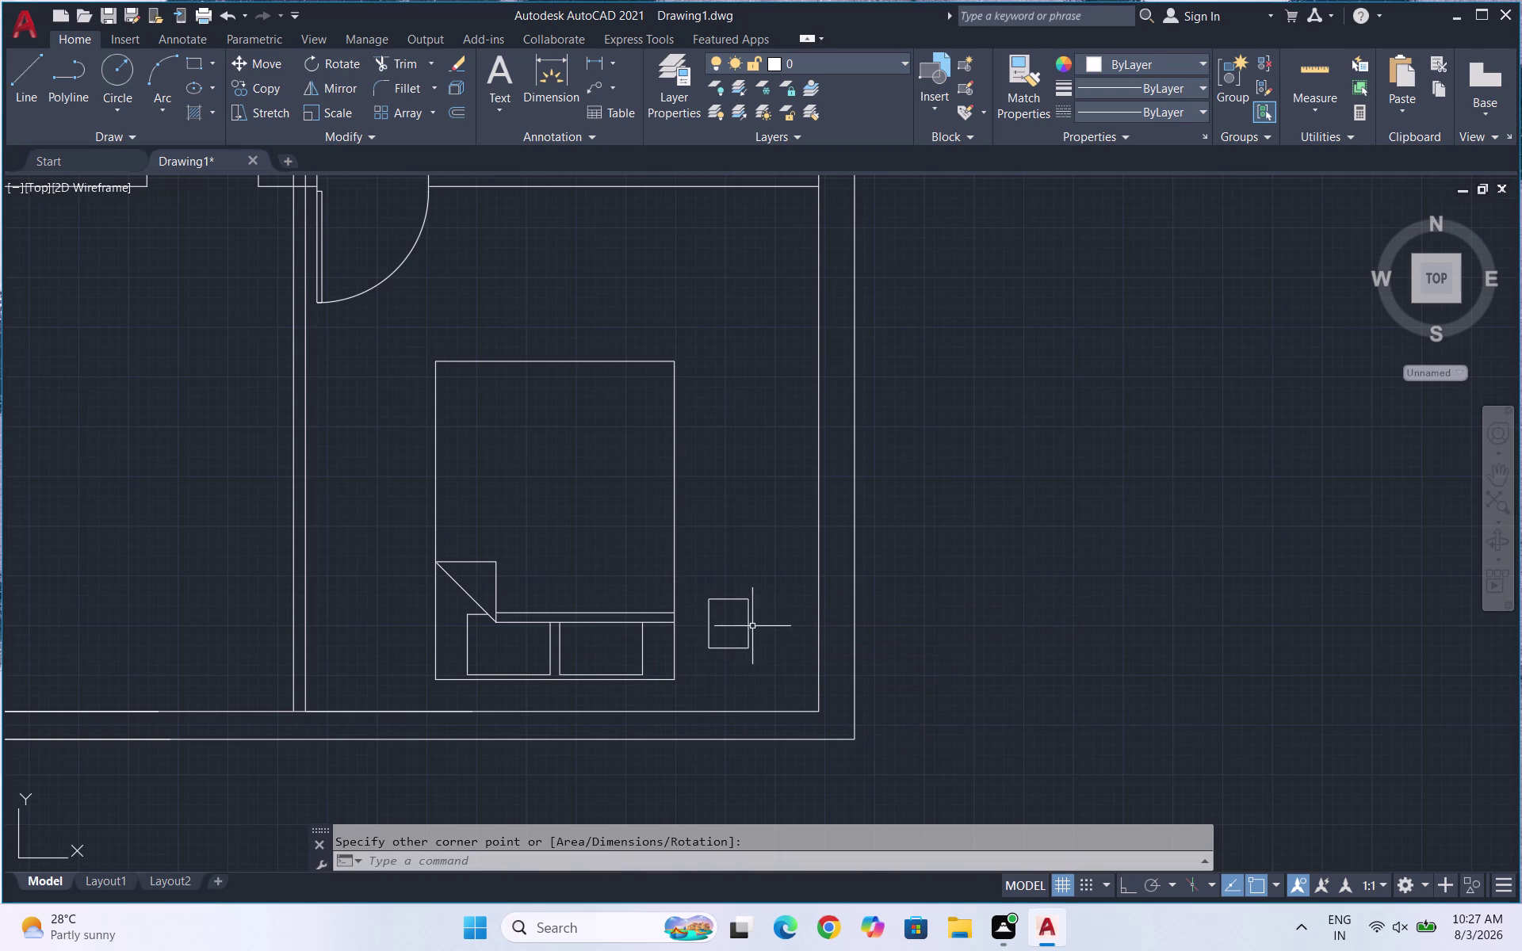
Start the CIRCLE command for the bedside lamp.
key(c)
key(Return)
scroll(up, 3)
scroll(up, 3)
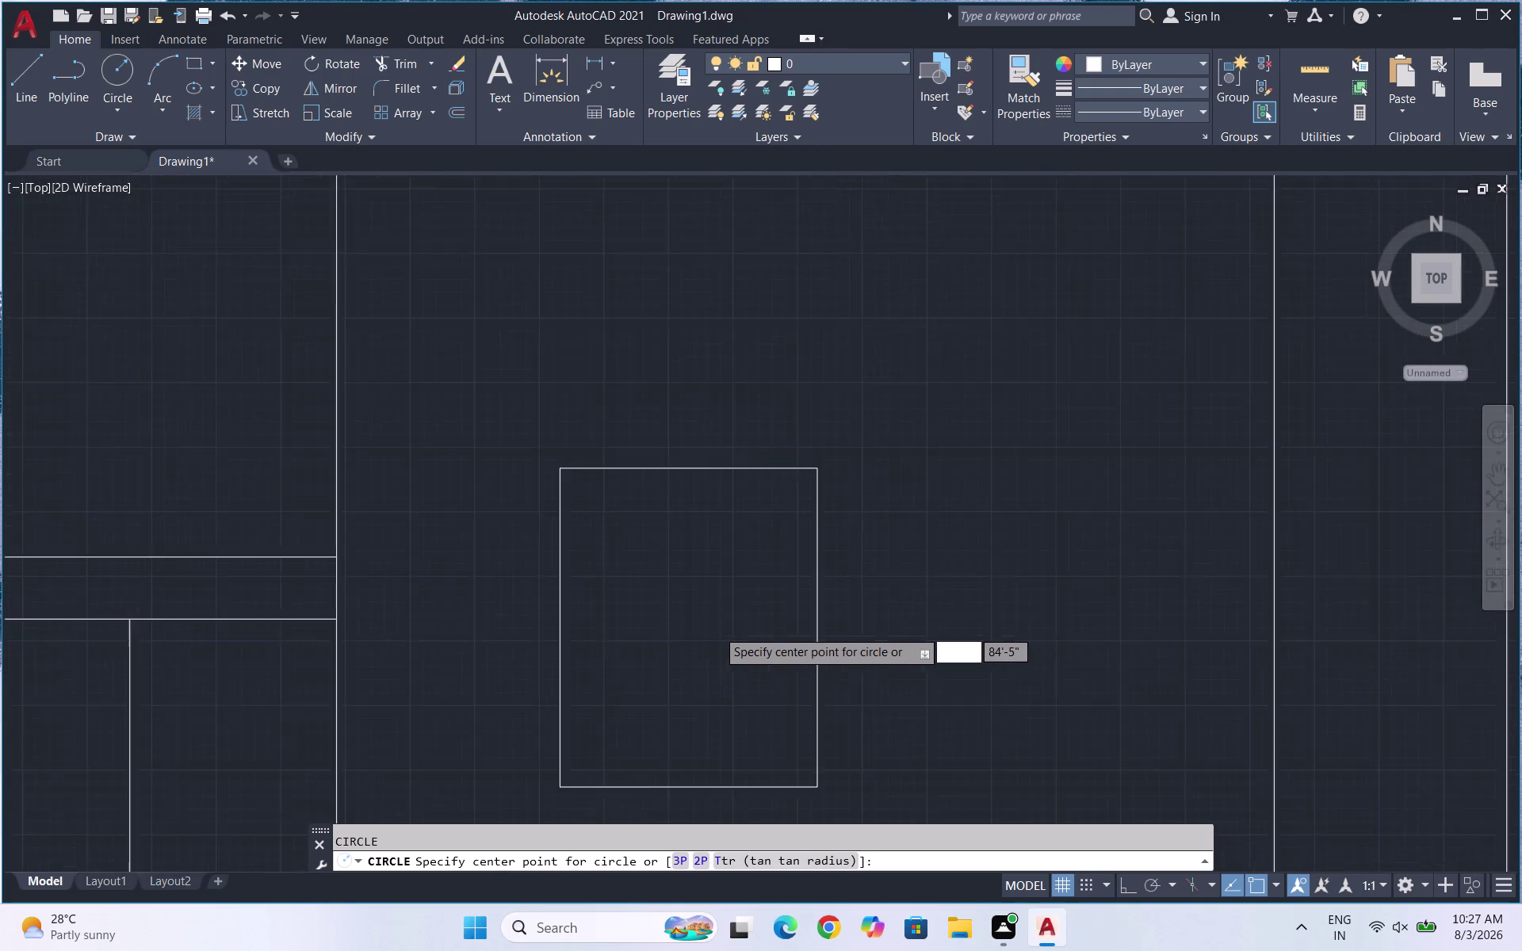
Draw the lamp's outer circle and a second circle inside the bedside table.
scroll(down, 3)
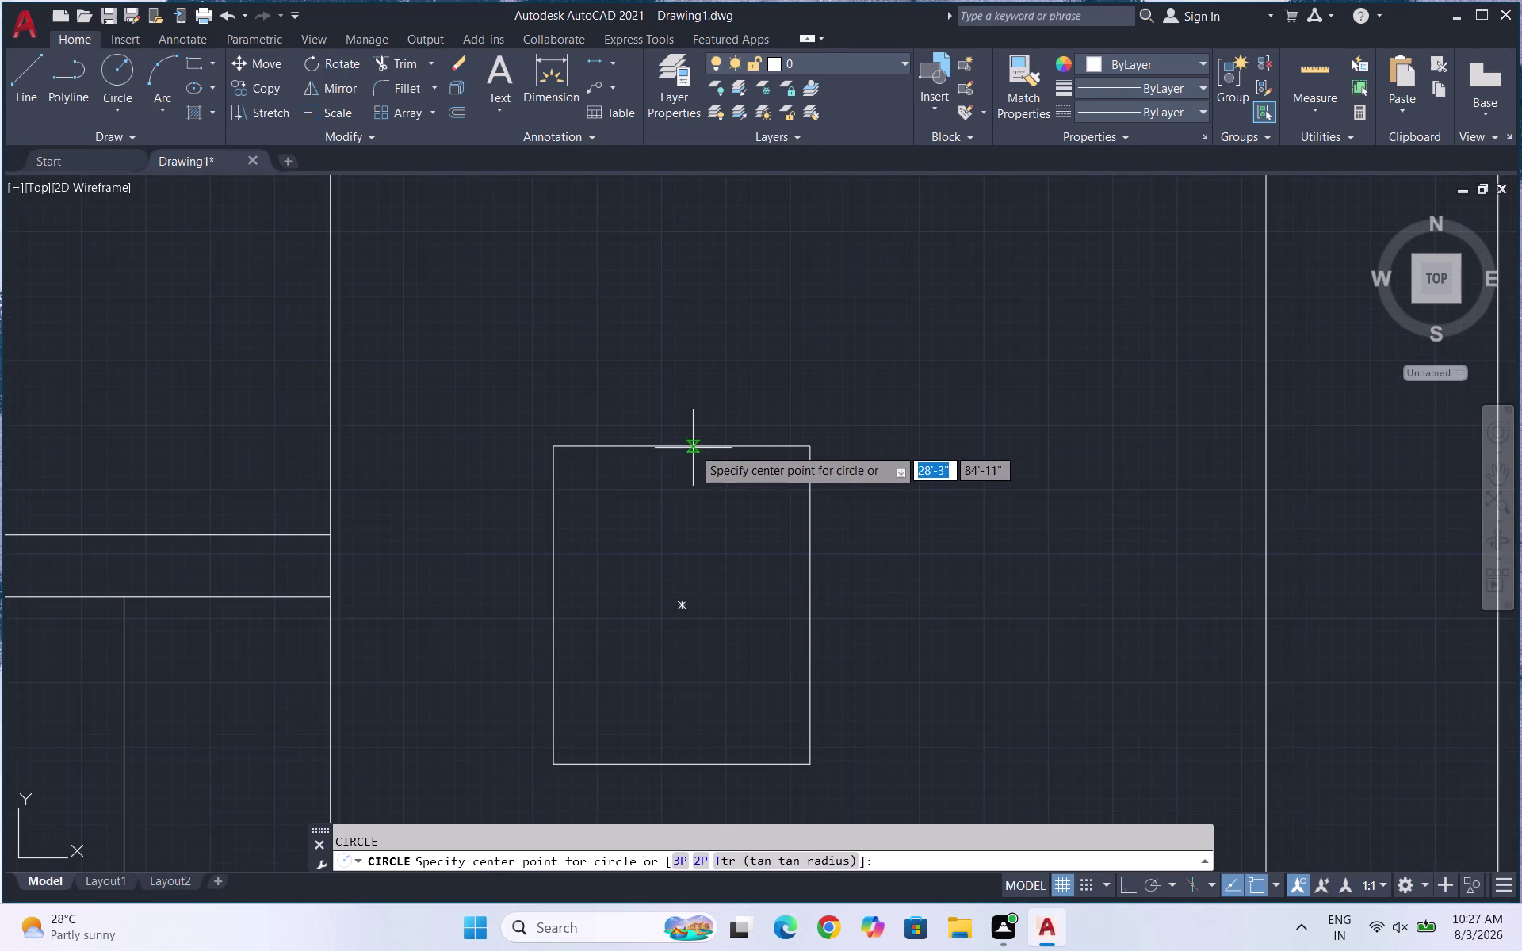
click(686, 606)
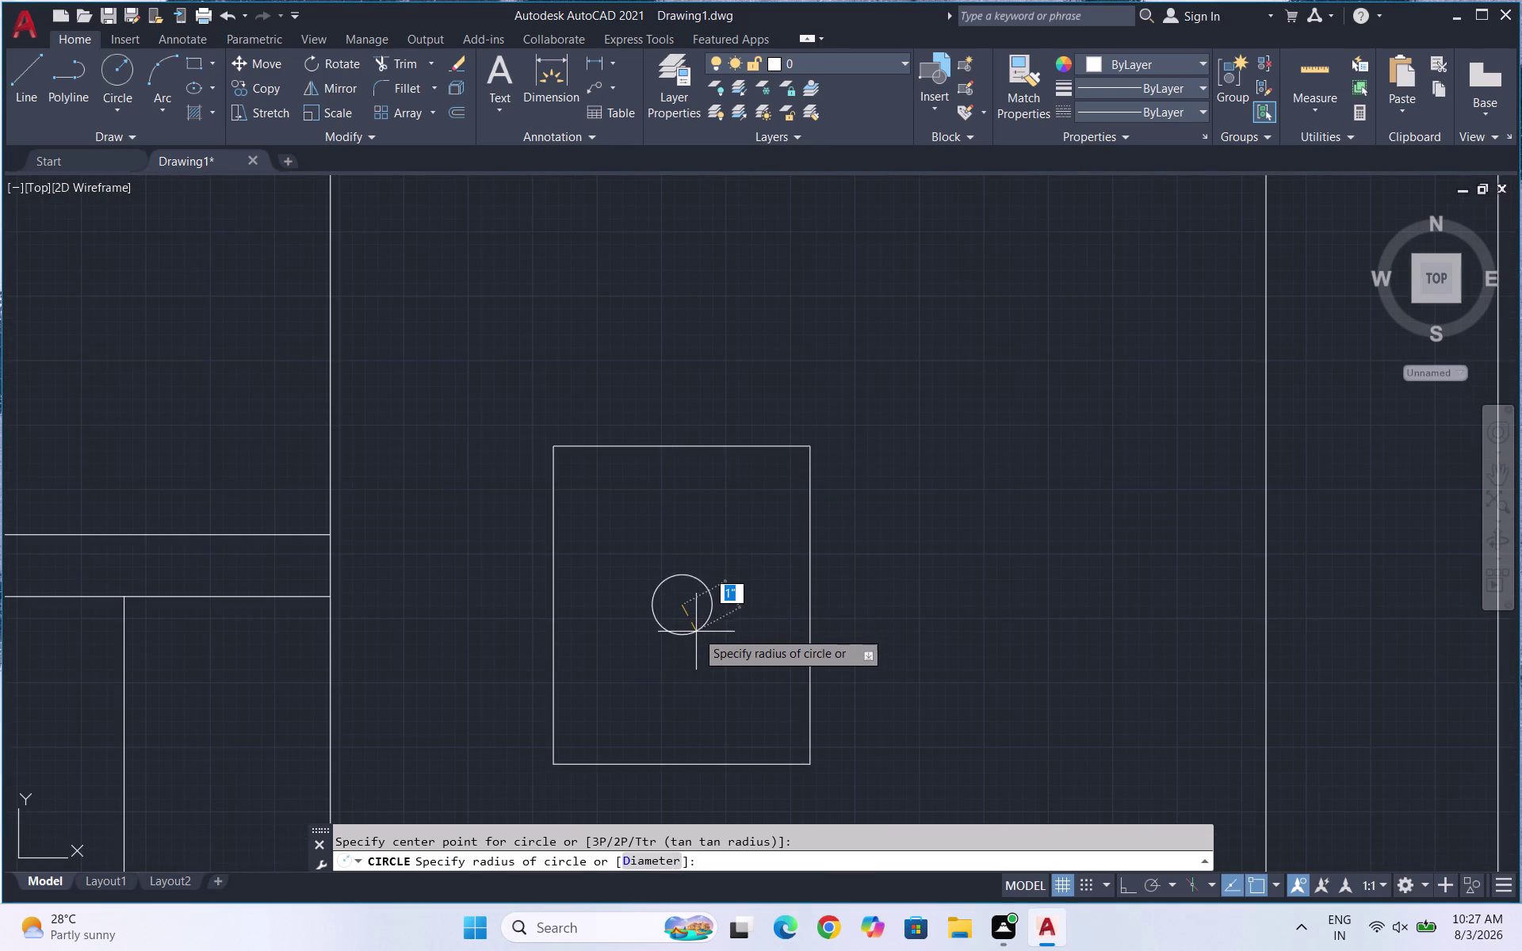
click(705, 645)
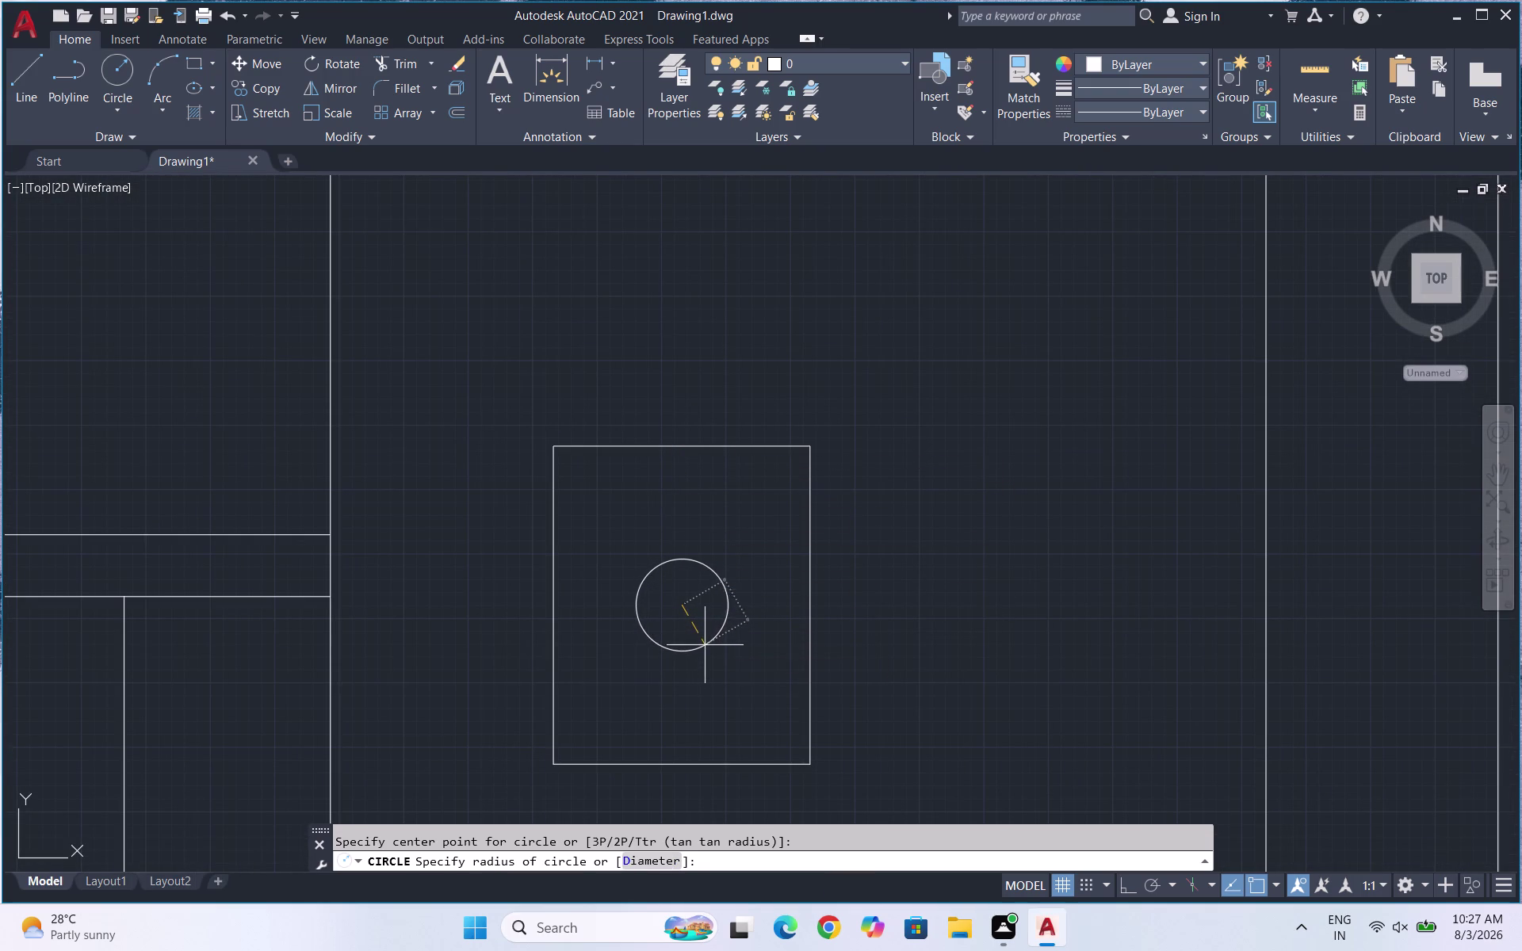
key(space)
scroll(up, 3)
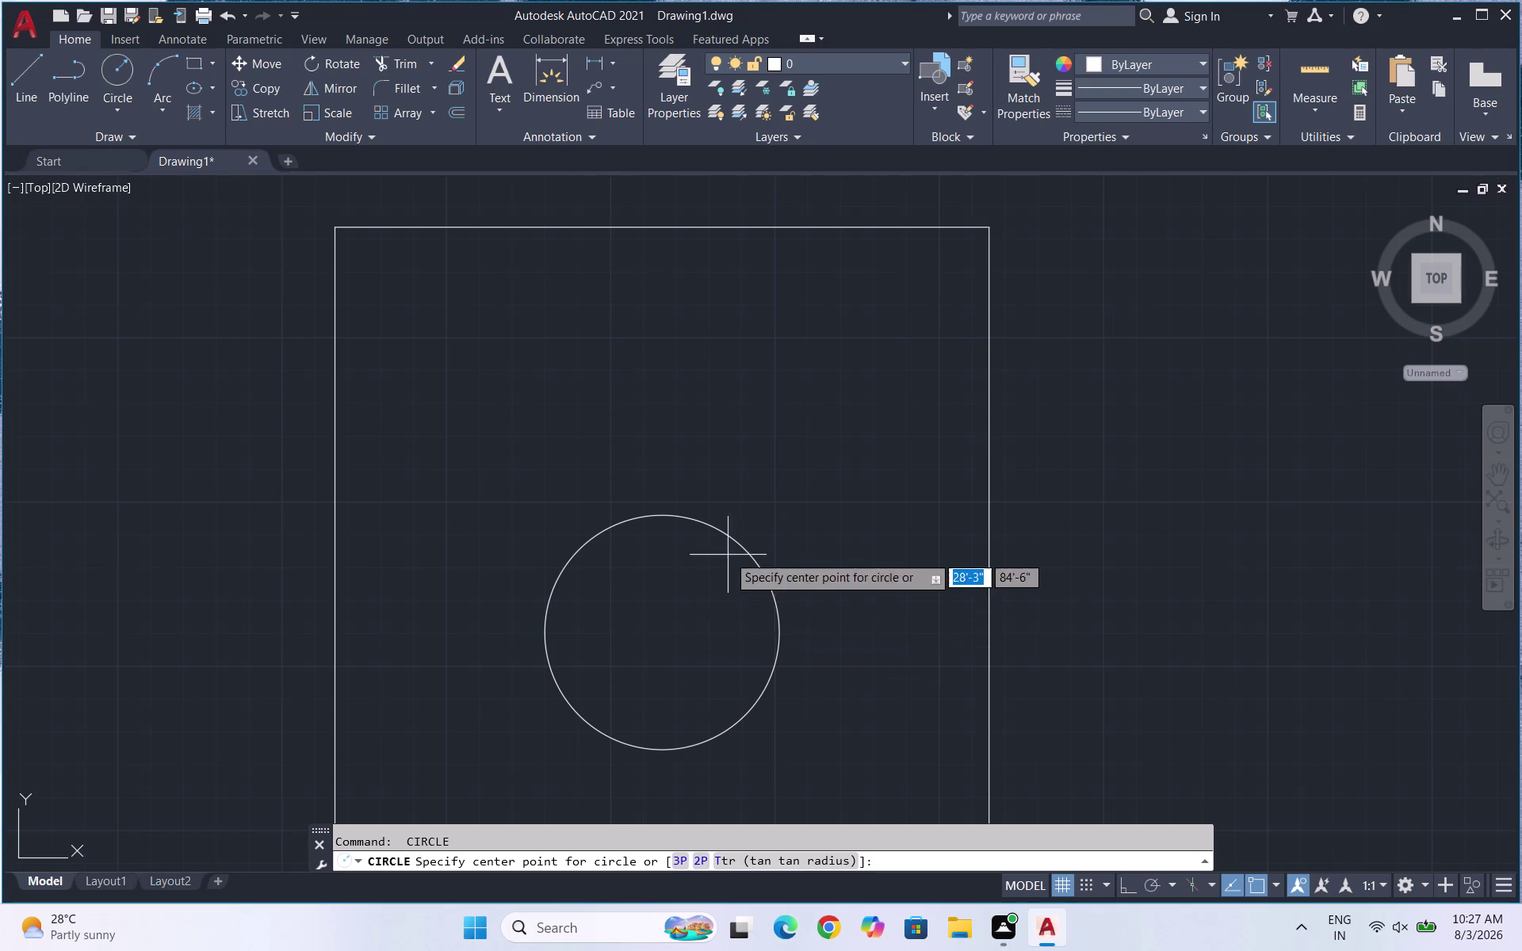
click(663, 637)
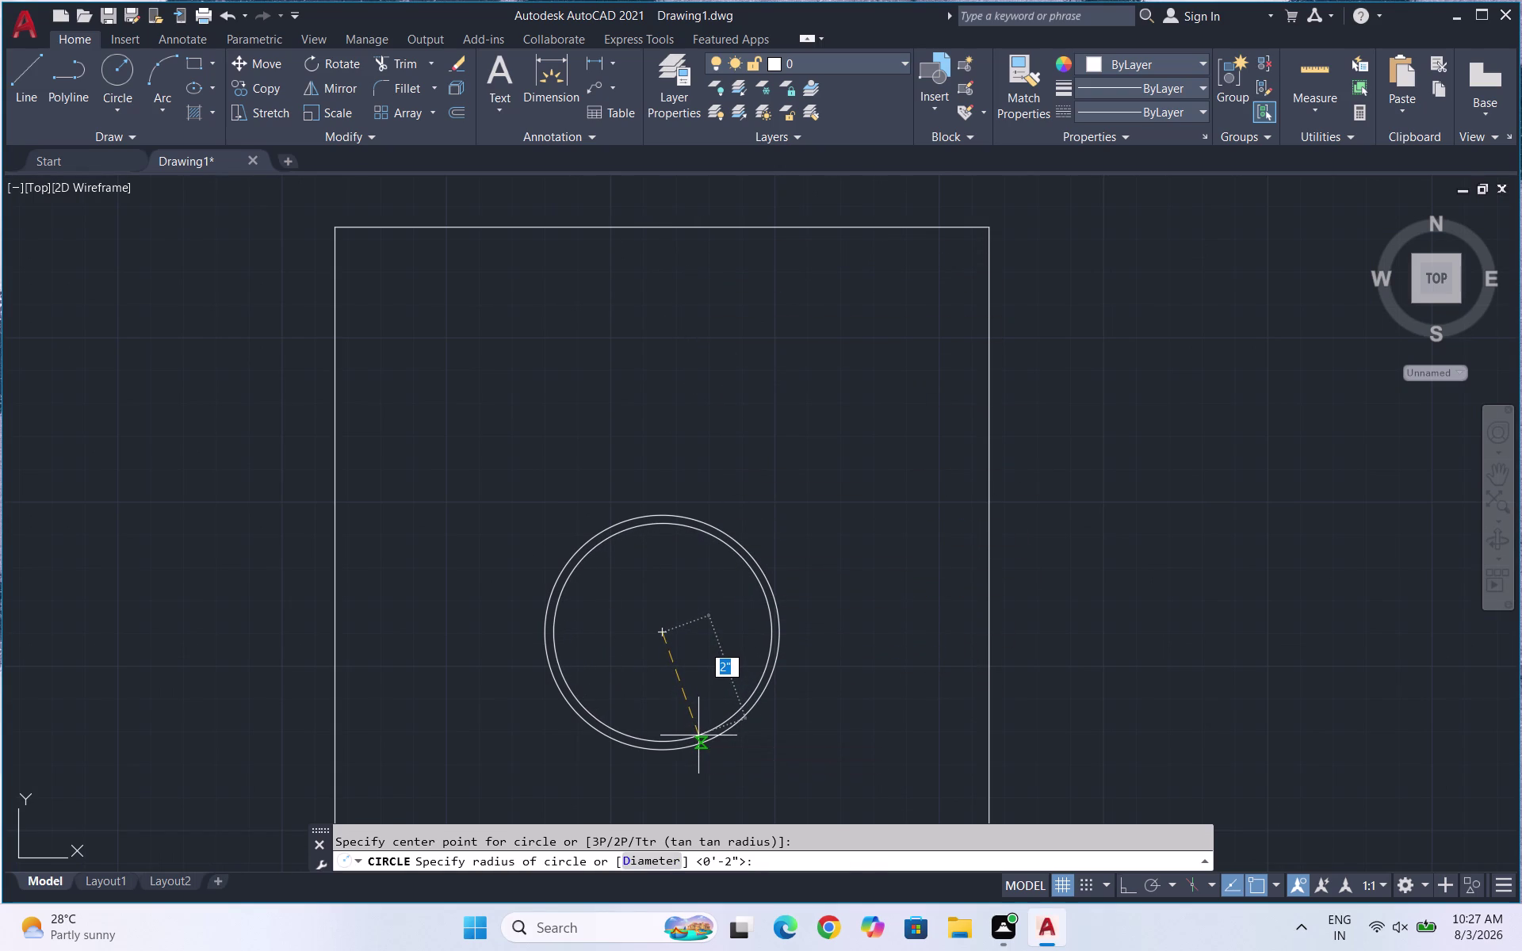
click(699, 736)
Begin another concentric lamp circle by picking its centre on the table.
scroll(down, 3)
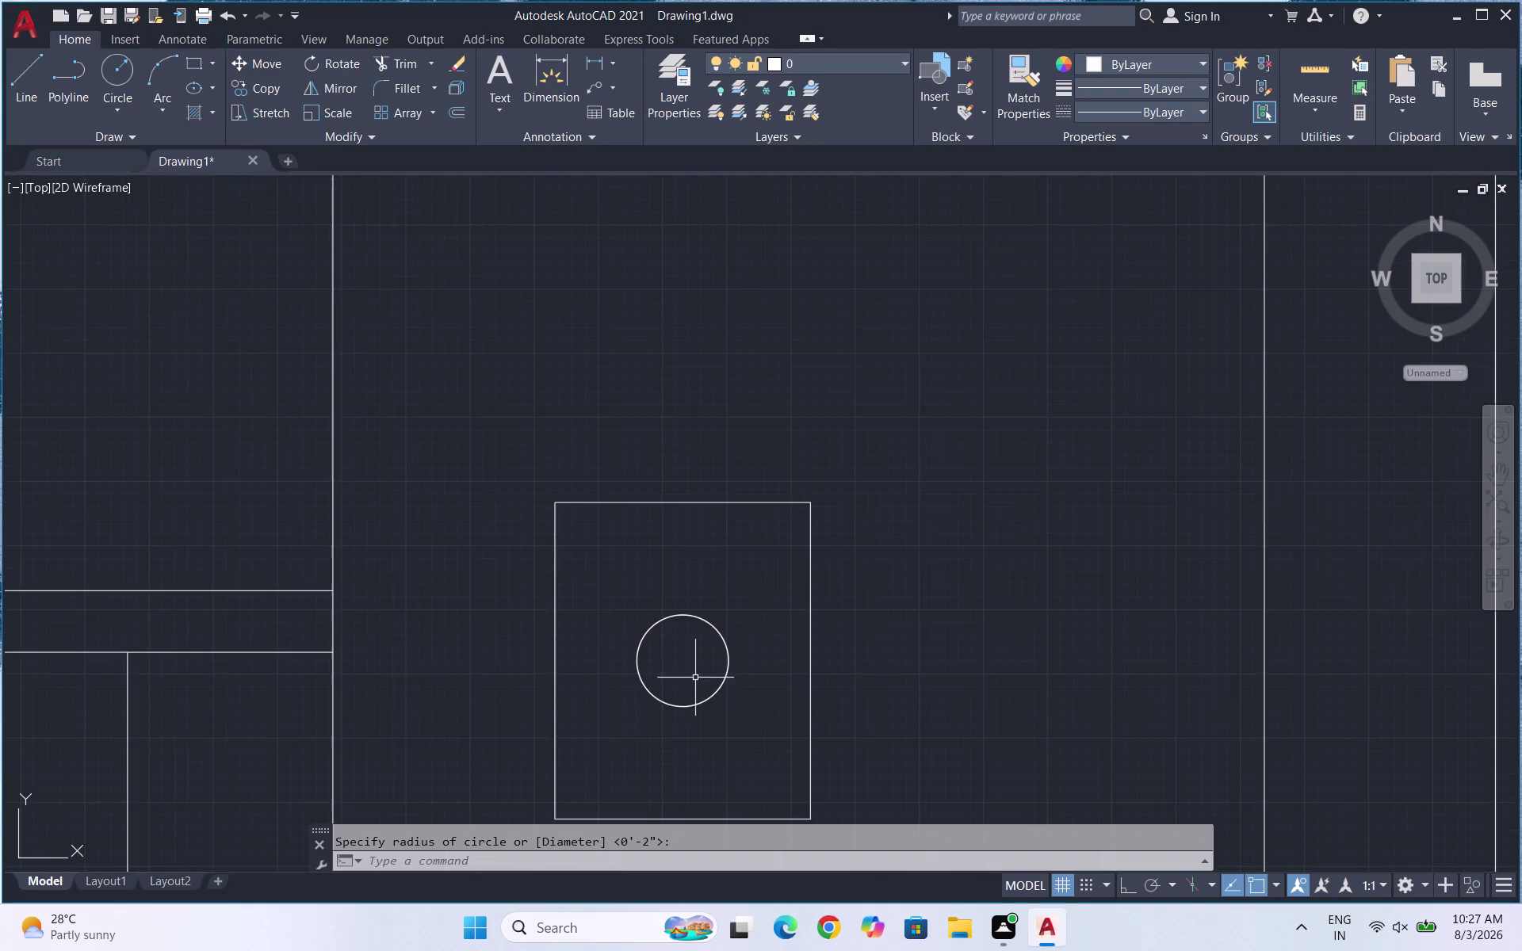
scroll(up, 3)
key(space)
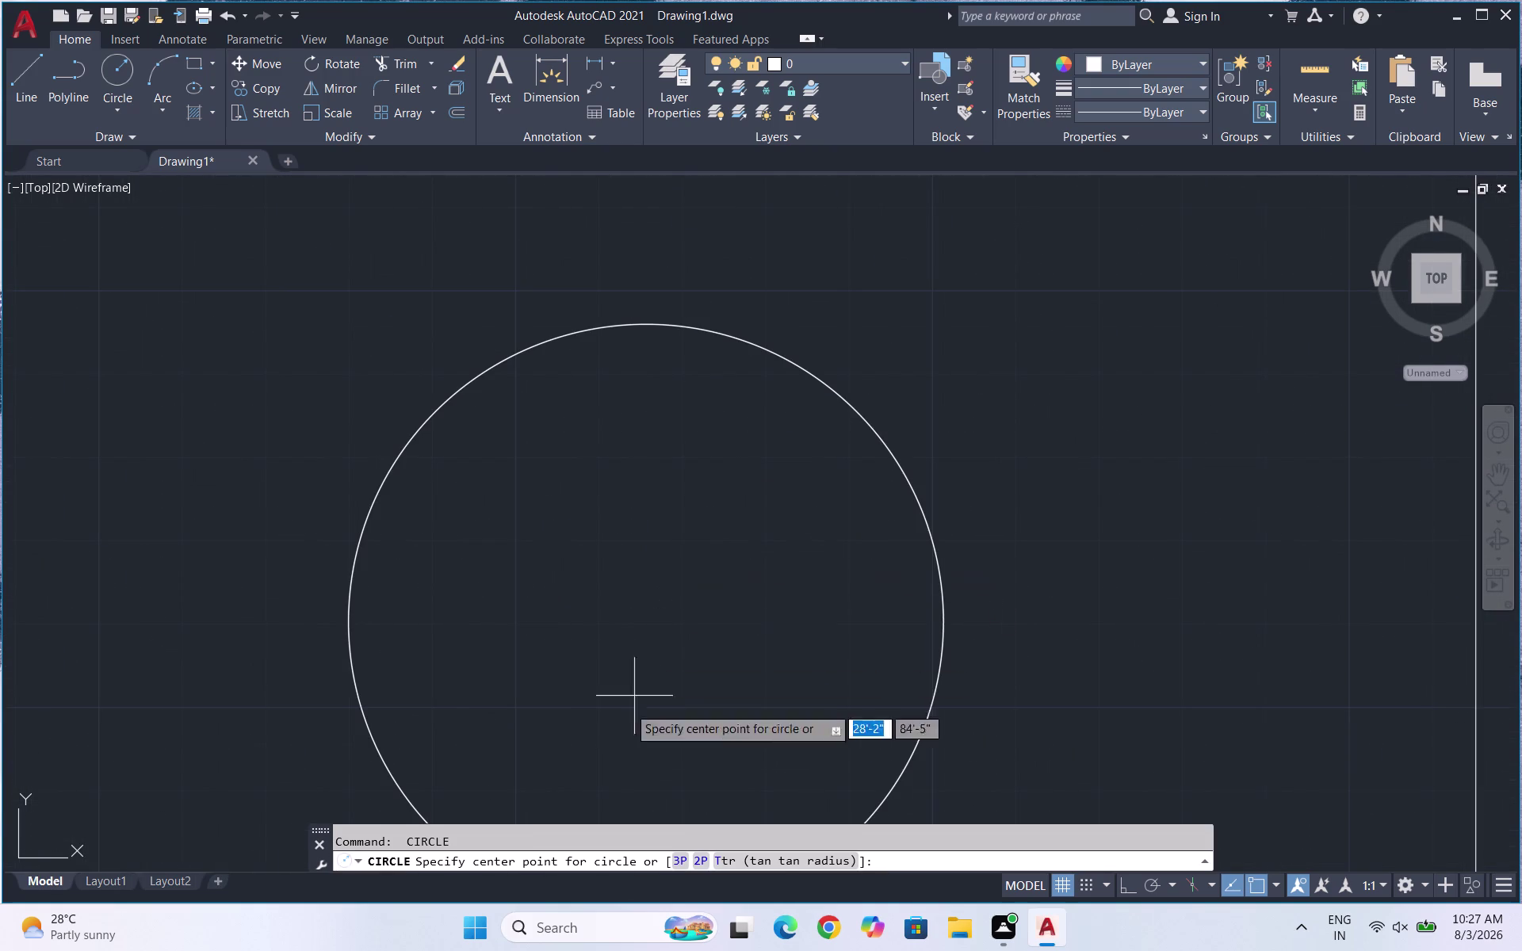
scroll(down, 3)
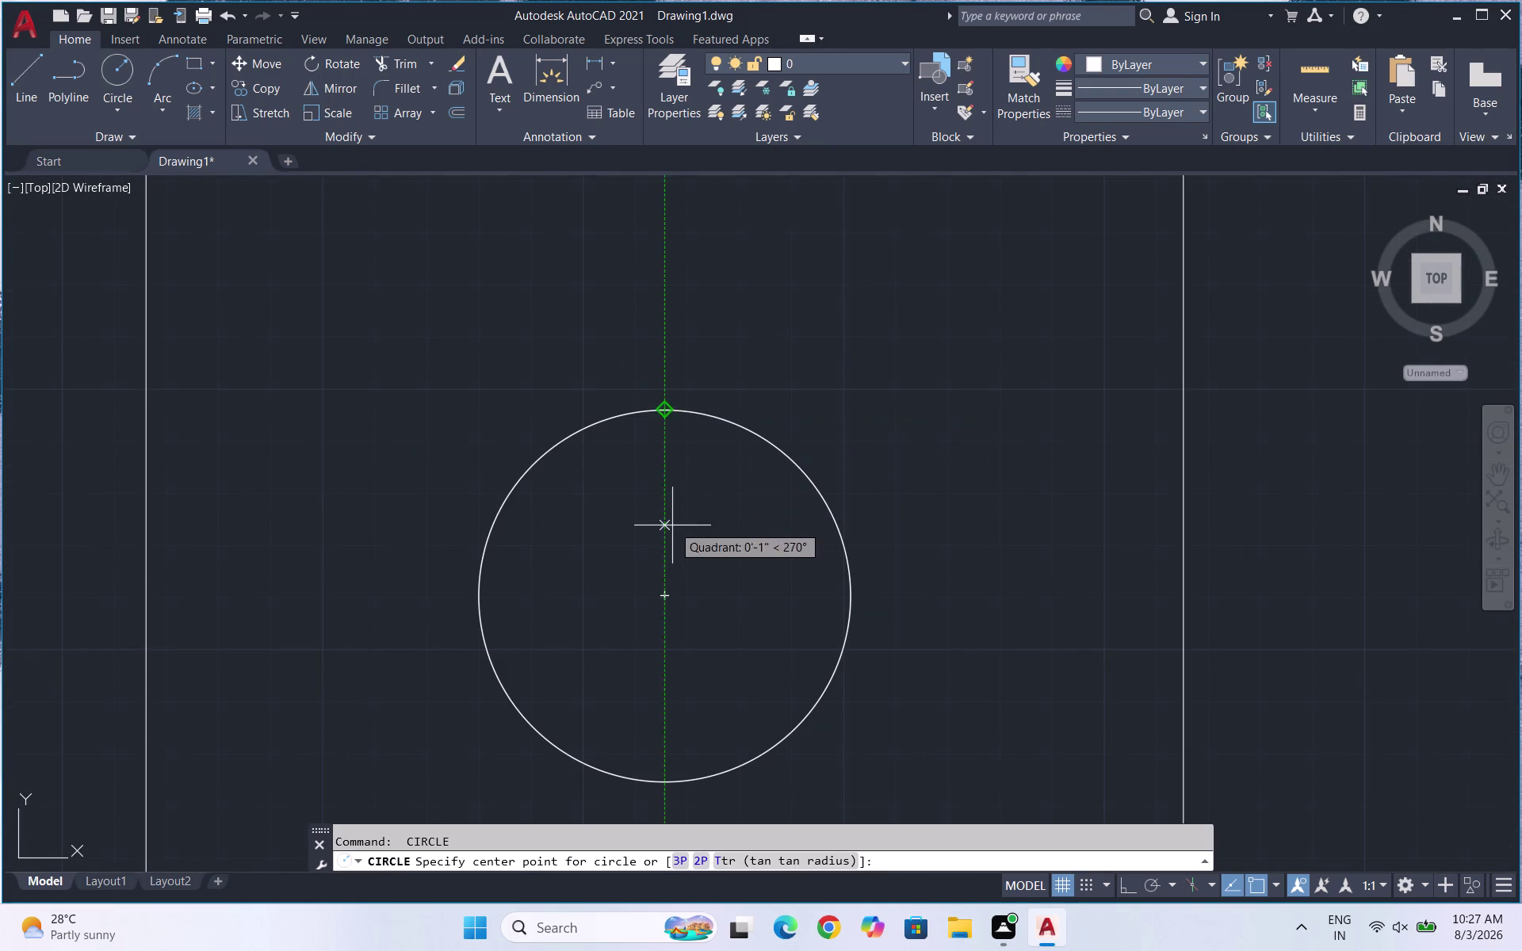
click(669, 591)
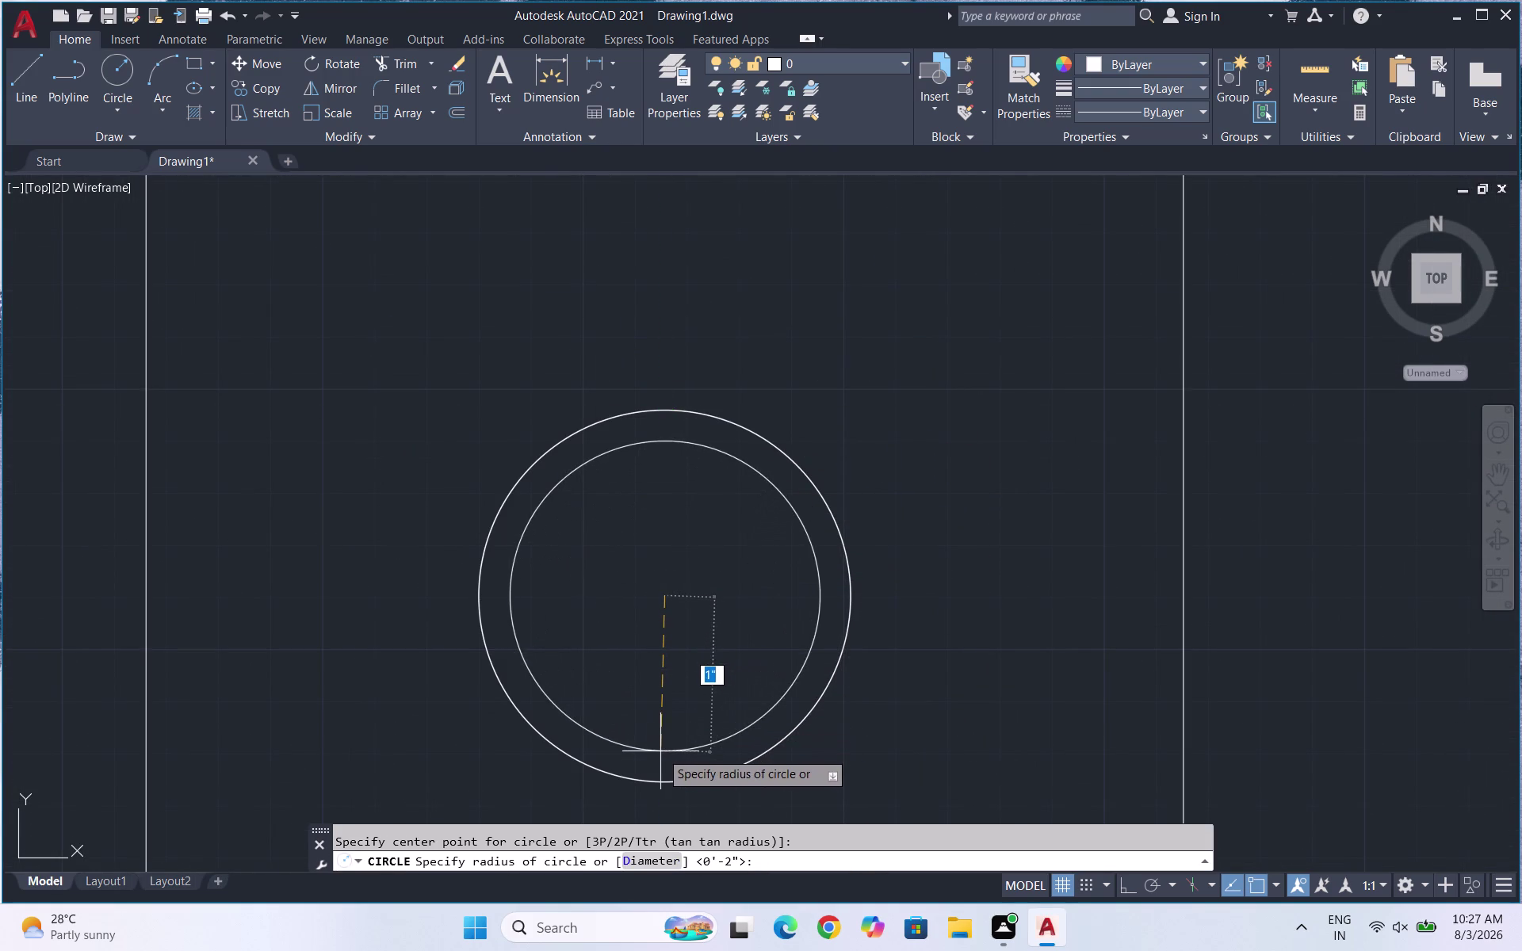